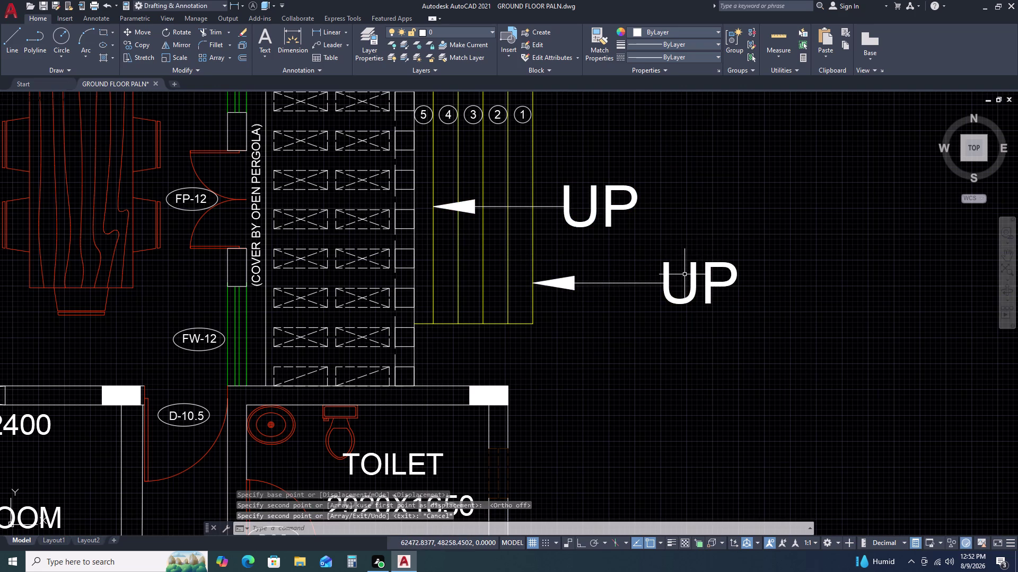
Replace the lower leader's 'UP' text beside the right-hand stairs with 'STEPS'.
double_click(696, 272)
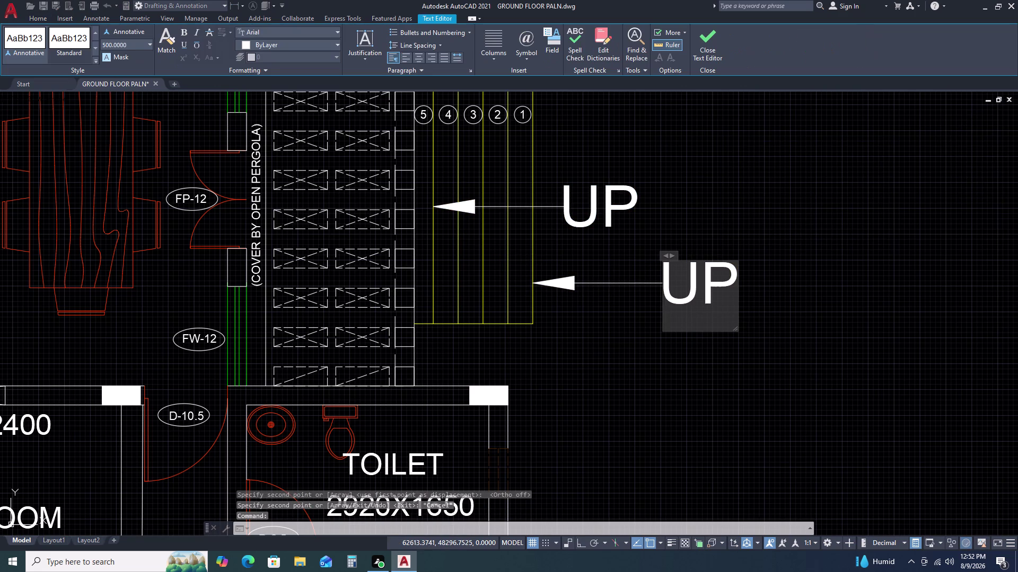
double_click(696, 272)
text(ST)
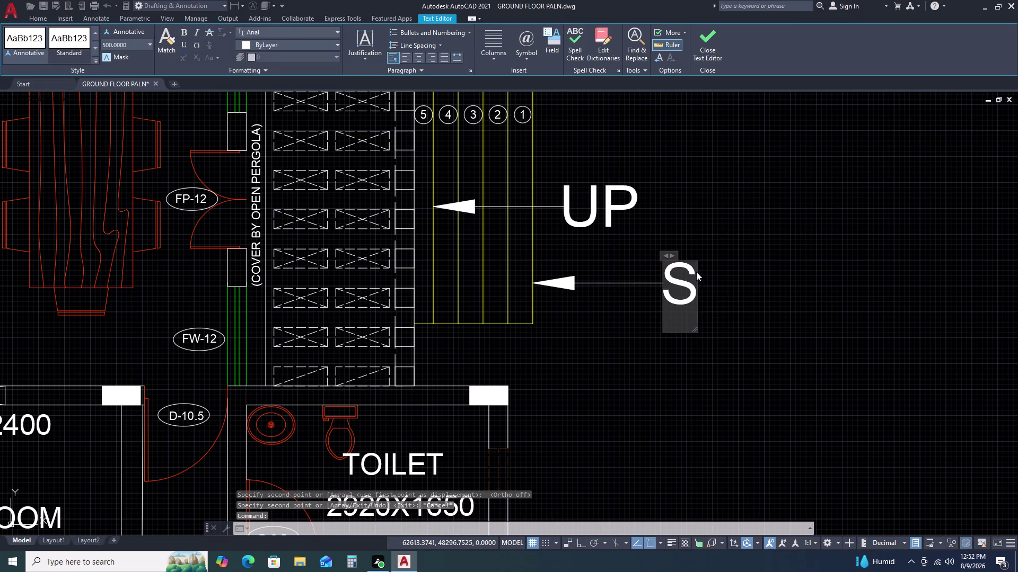
text(E)
text(PS)
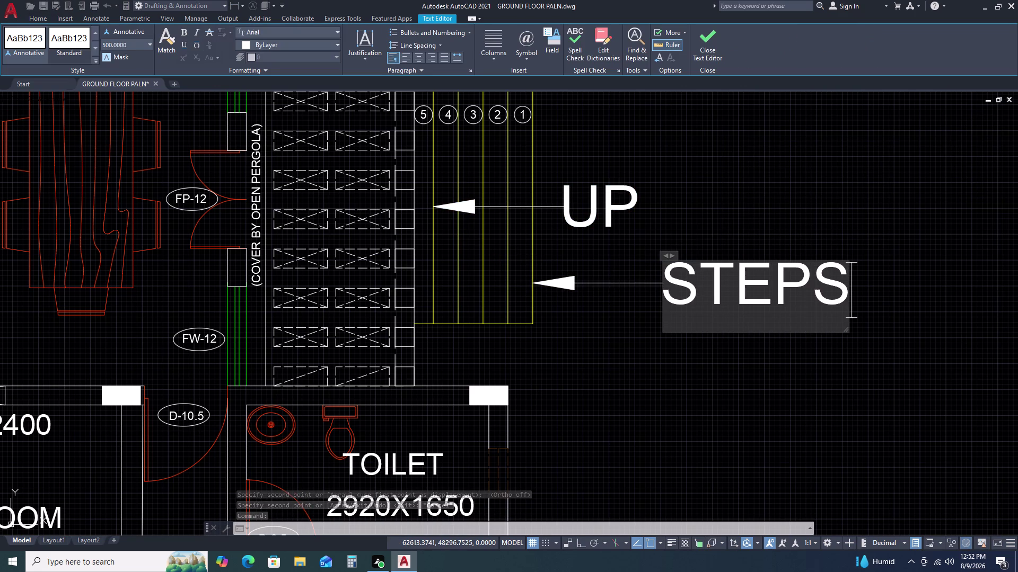
click(678, 335)
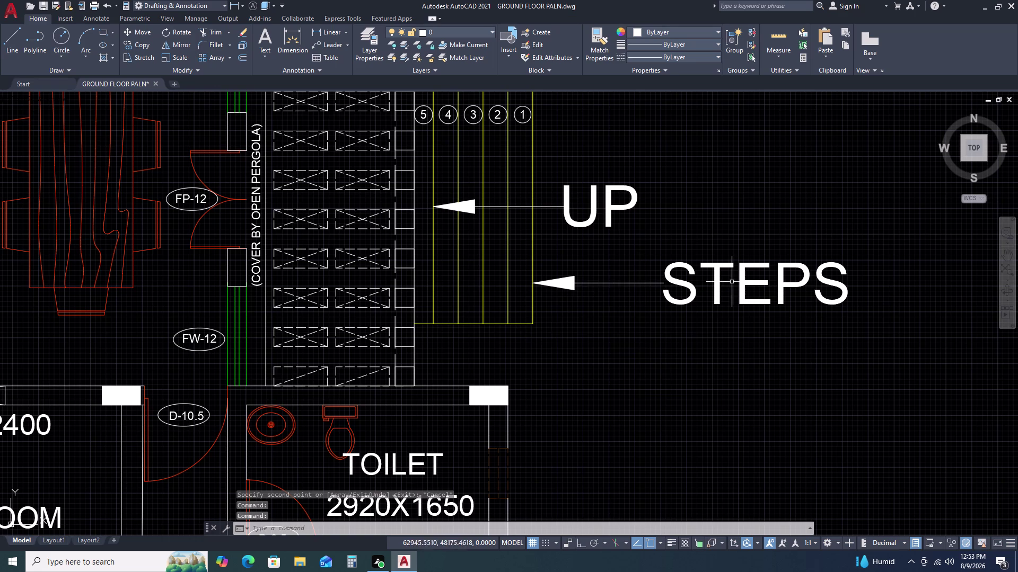
scroll(down, 3)
scroll(down, 3)
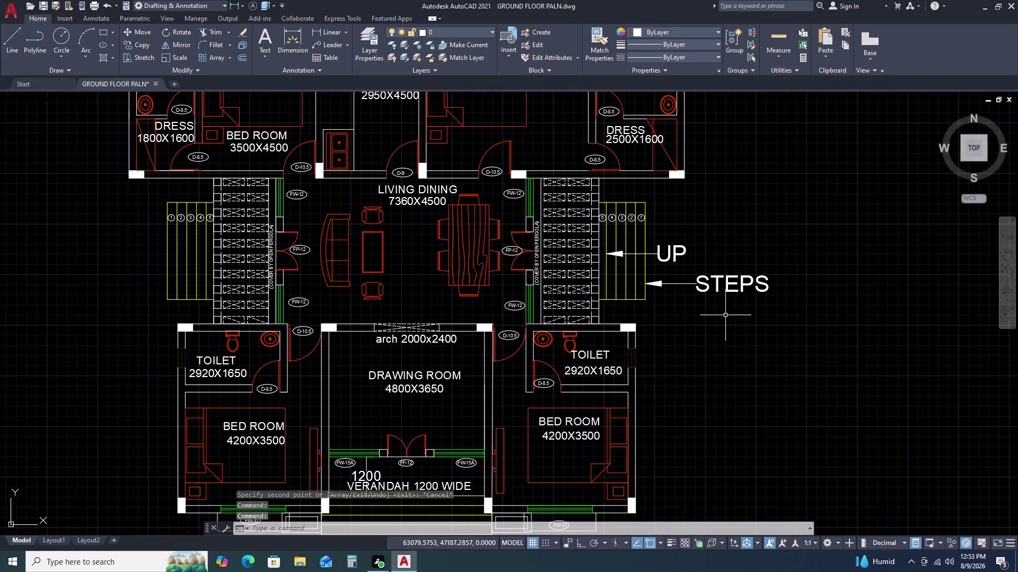
Mirror the UP and STEPS leaders about a vertical axis, keeping the originals.
drag(727, 315, 716, 296)
click(679, 245)
click(680, 240)
text(MI)
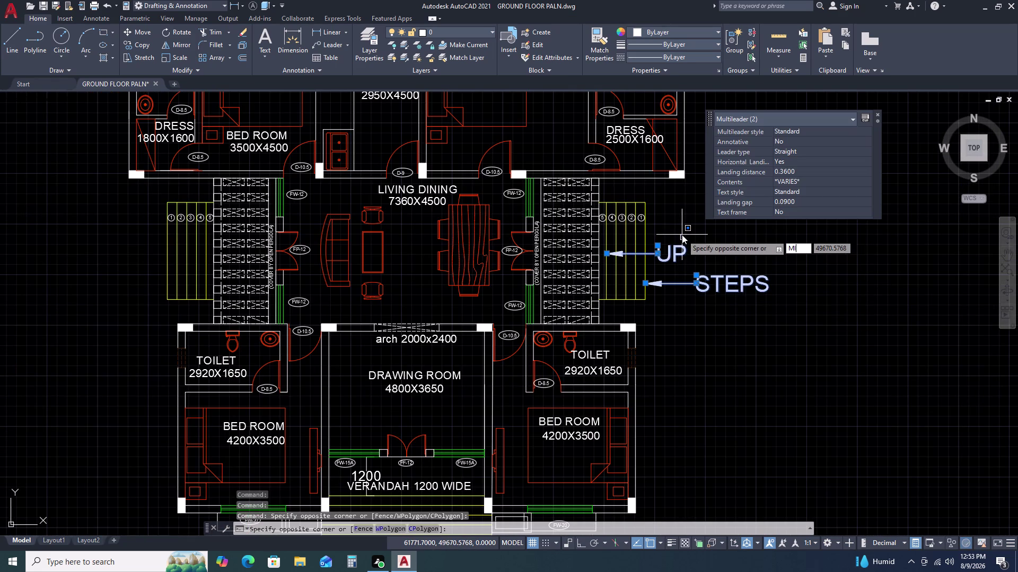
key(space)
click(396, 318)
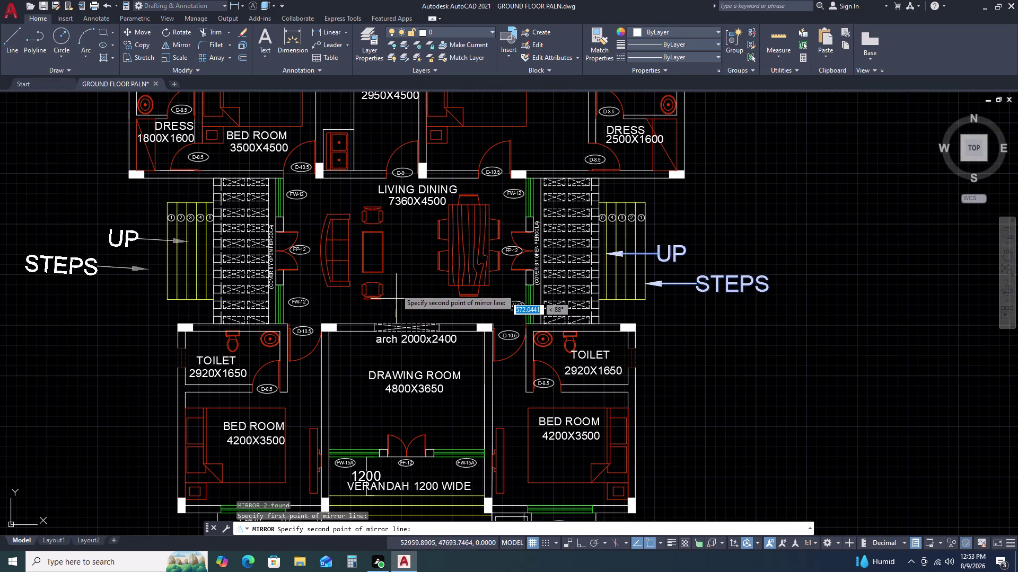
key(F8)
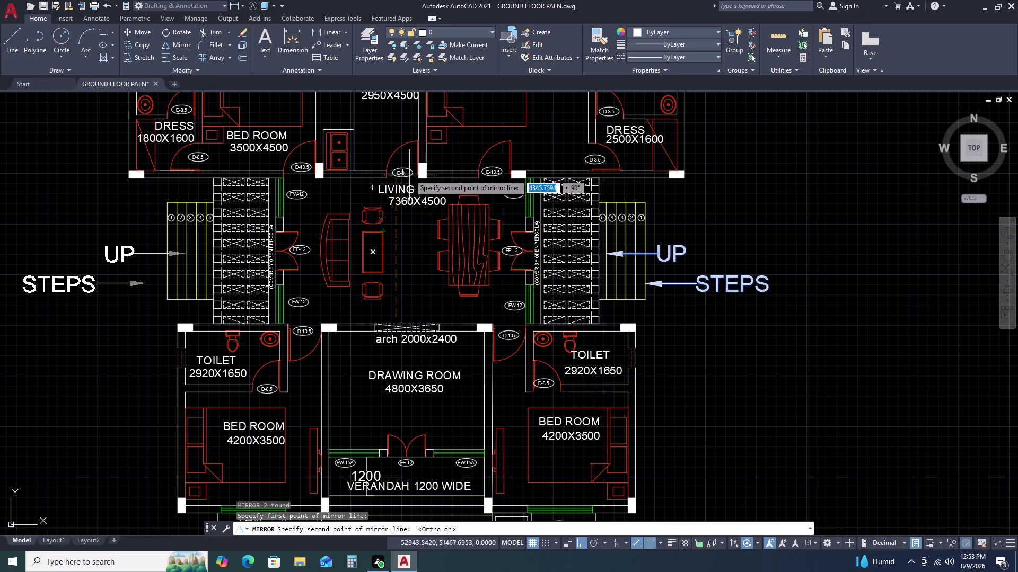
click(402, 124)
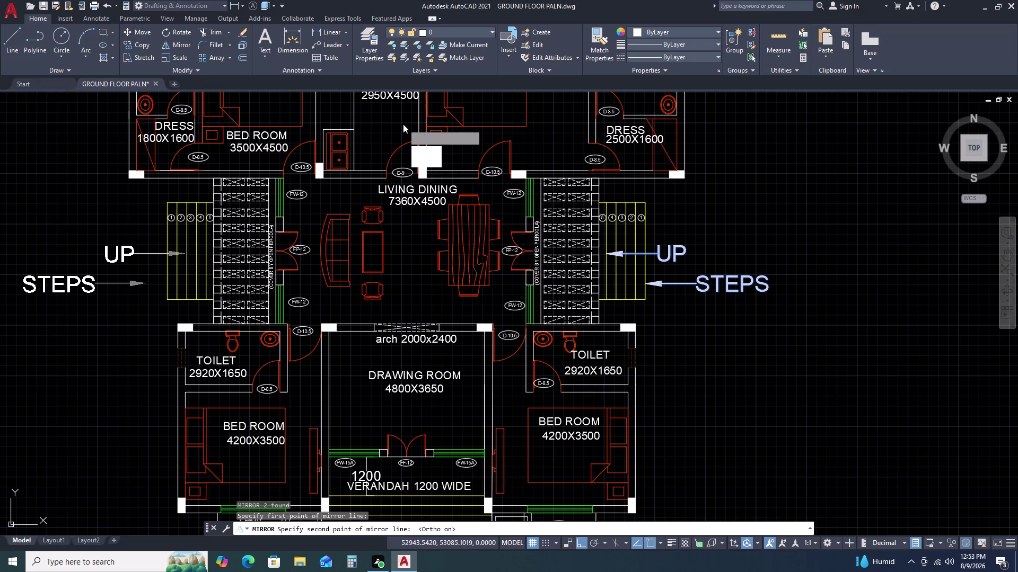
click(432, 159)
Move the mirrored UP leader so its arrow touches the left stair.
middle_click(124, 266)
middle_drag(149, 255, 234, 222)
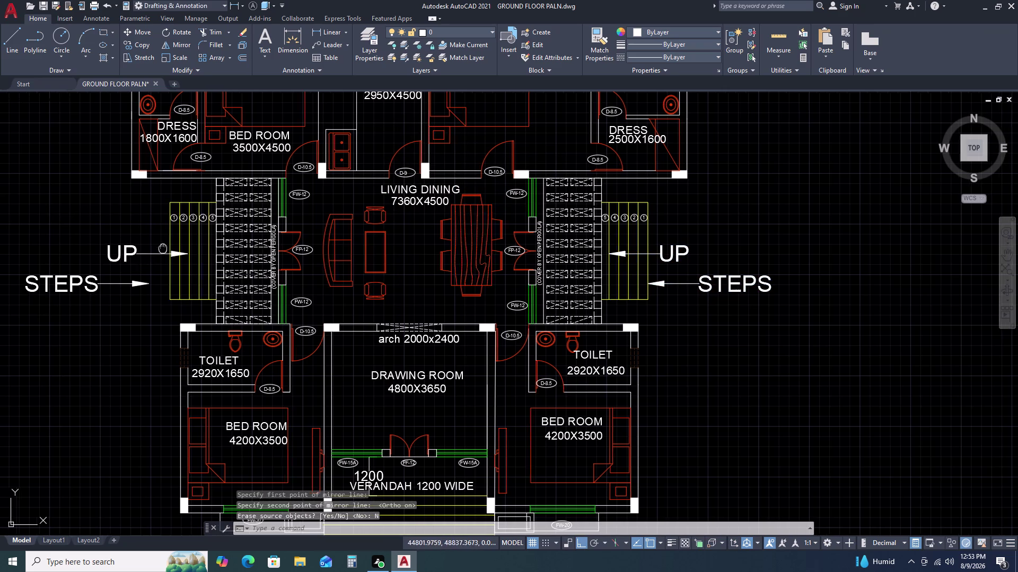
middle_drag(234, 222, 251, 217)
drag(240, 210, 234, 191)
click(228, 178)
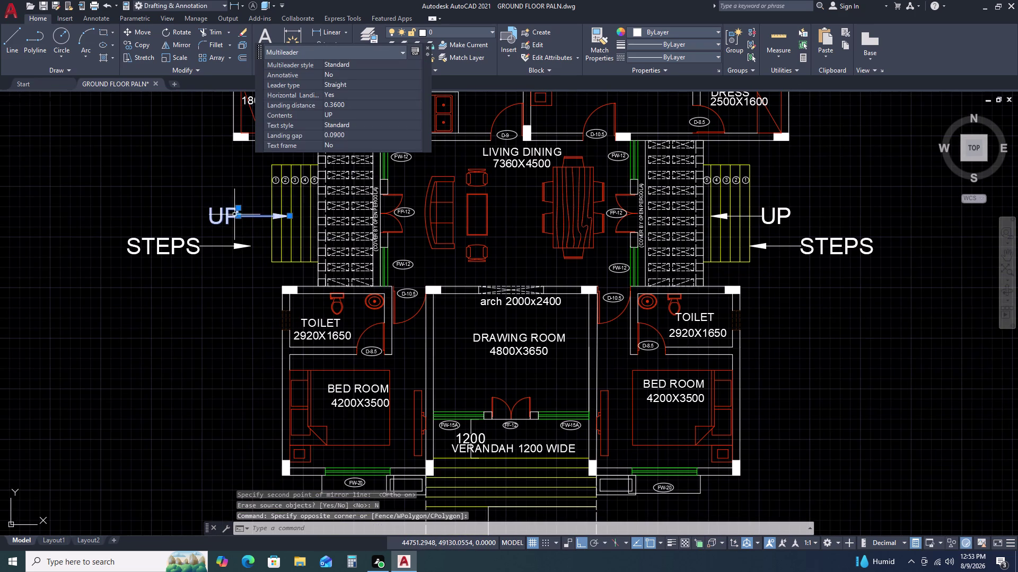
text(M)
key(space)
scroll(up, 3)
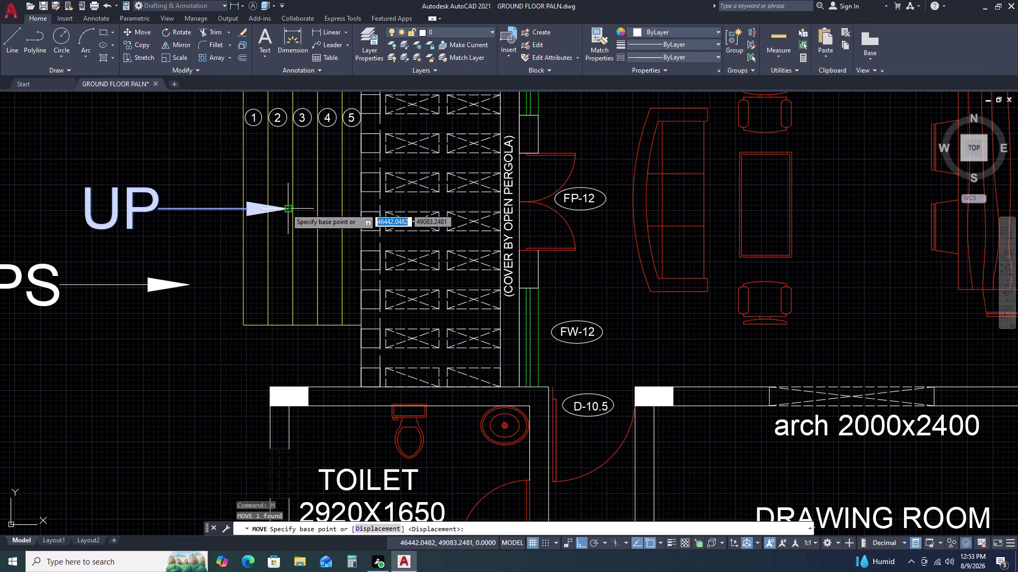
double_click(286, 208)
click(339, 209)
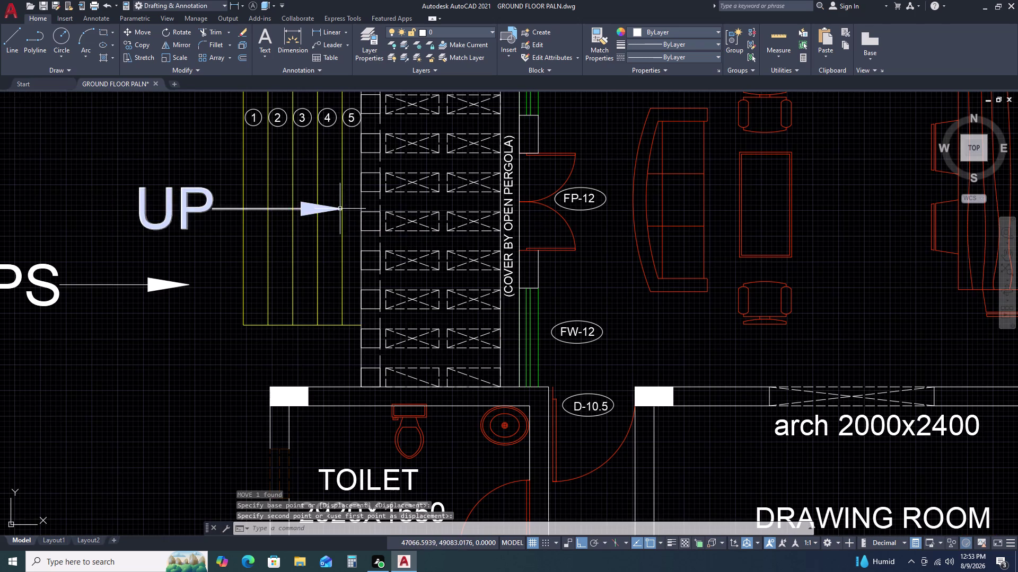
Move the mirrored STEPS leader so its arrow touches the left stair.
drag(205, 296, 198, 297)
click(172, 275)
text(M)
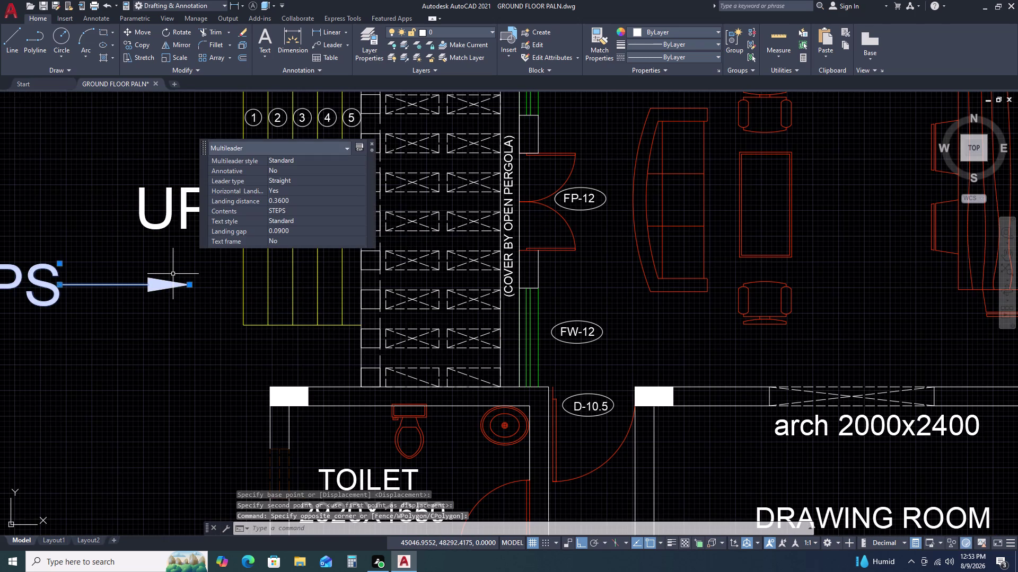
key(space)
double_click(173, 274)
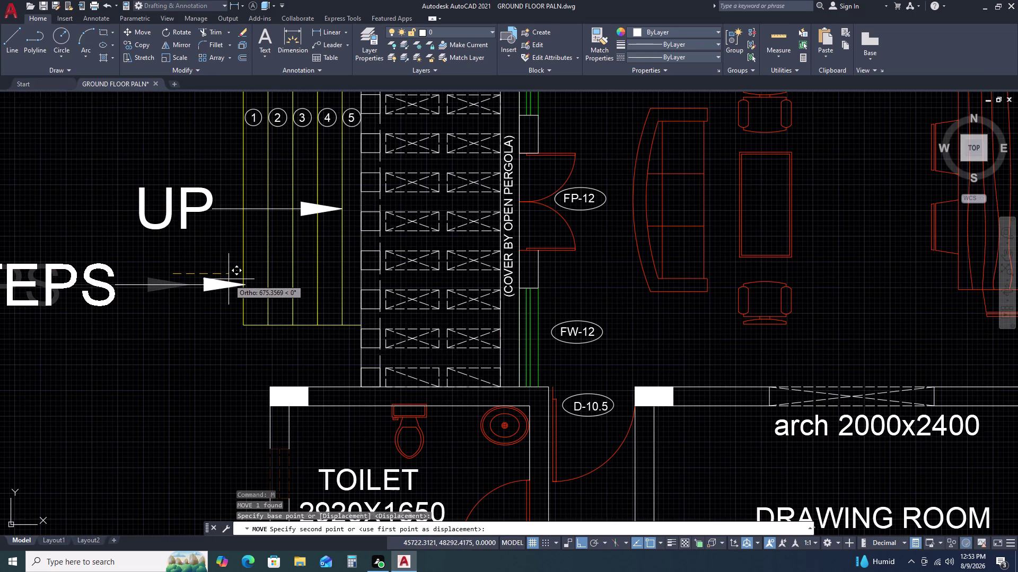
click(227, 280)
scroll(down, 3)
scroll(down, 3)
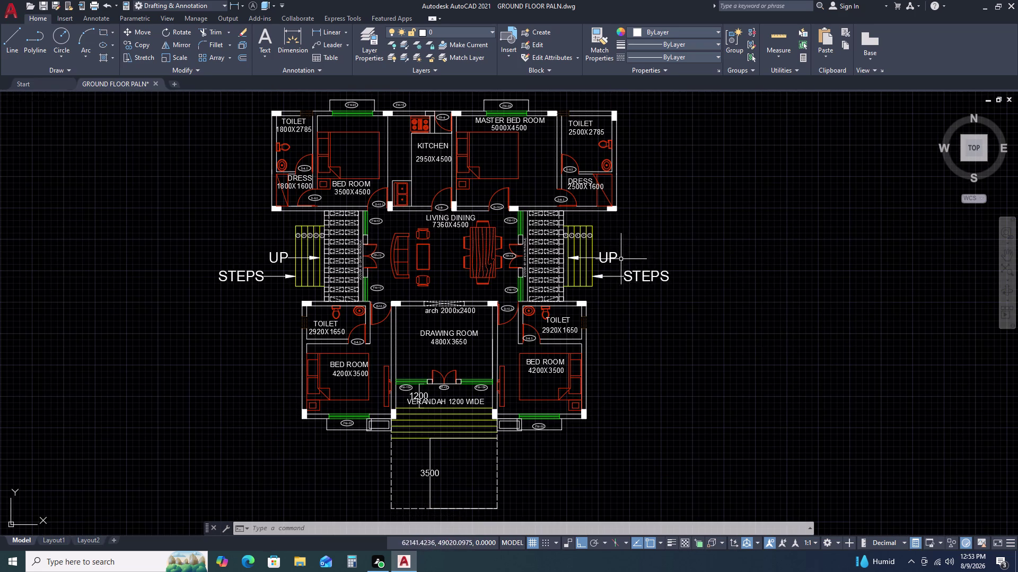
Copy the right-hand UP leader to a spot above the steps, with Ortho off.
scroll(up, 3)
click(653, 214)
drag(606, 251, 612, 257)
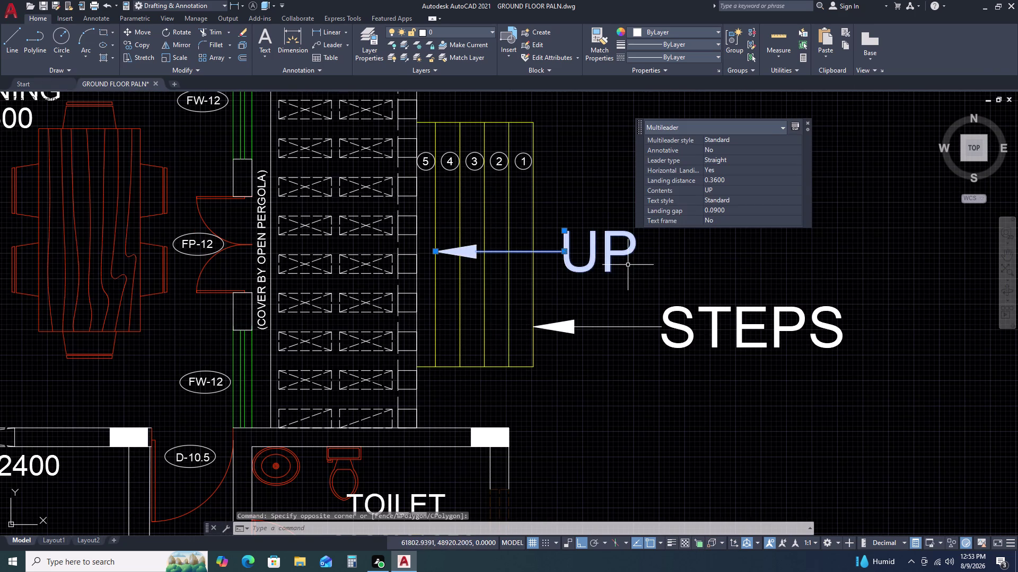
text(CX)
key(o)
key(space)
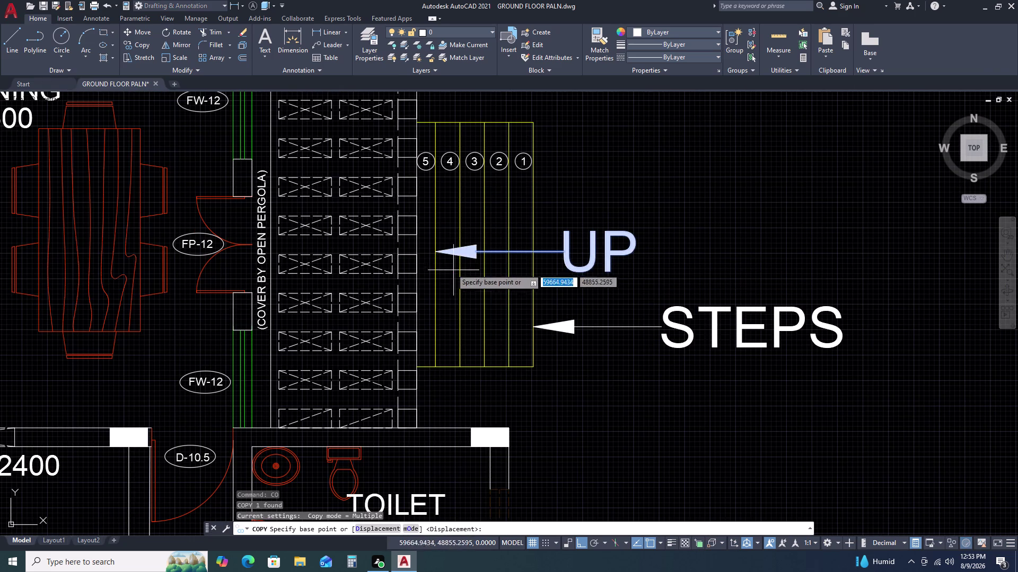
click(438, 254)
scroll(down, 3)
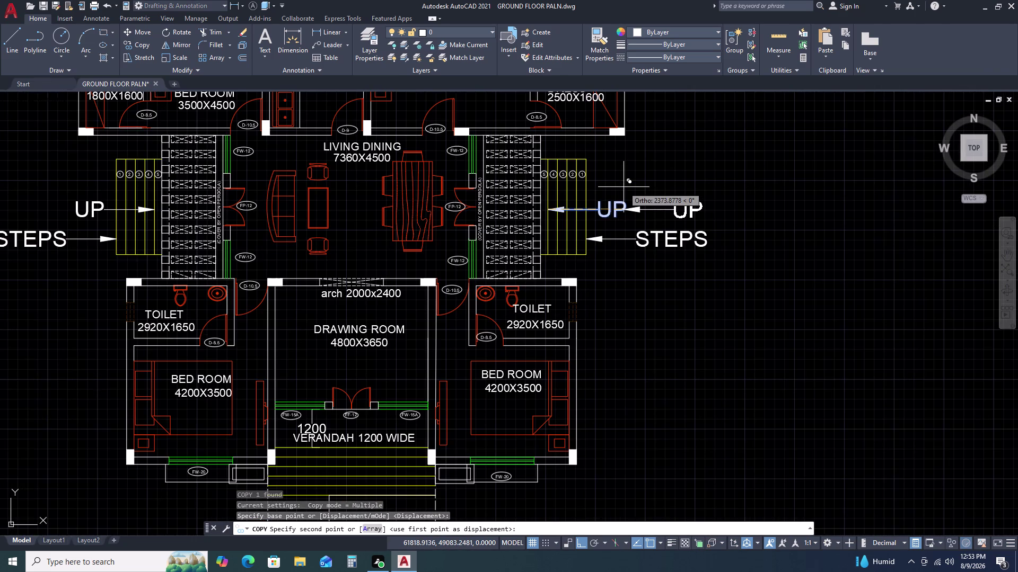
key(F8)
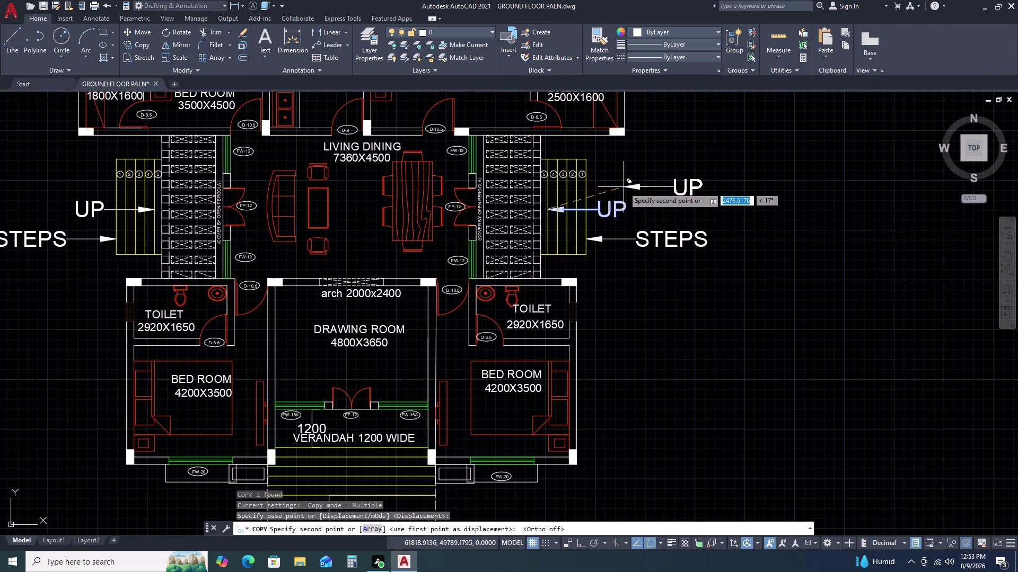
scroll(up, 3)
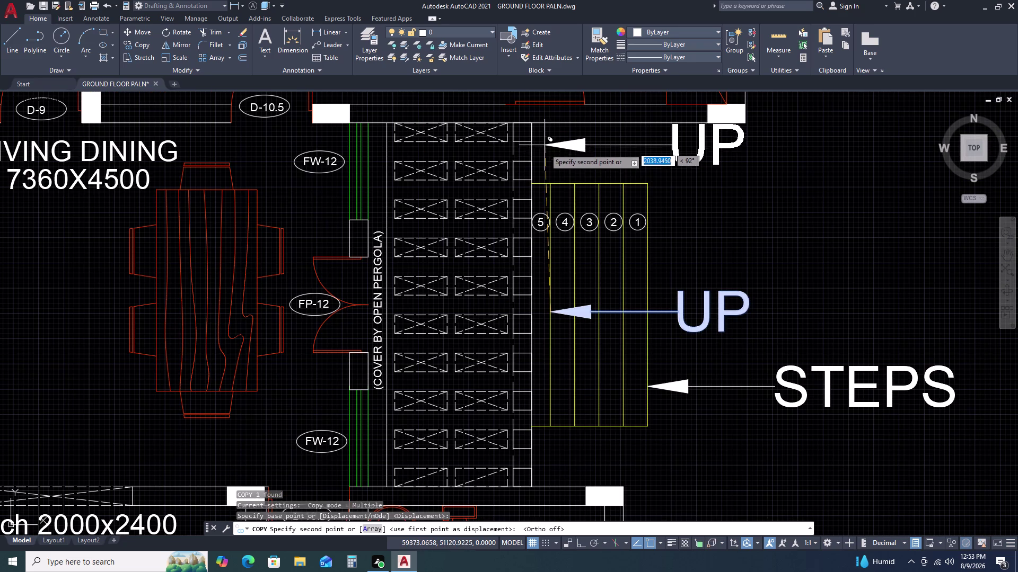
click(522, 155)
key(Escape)
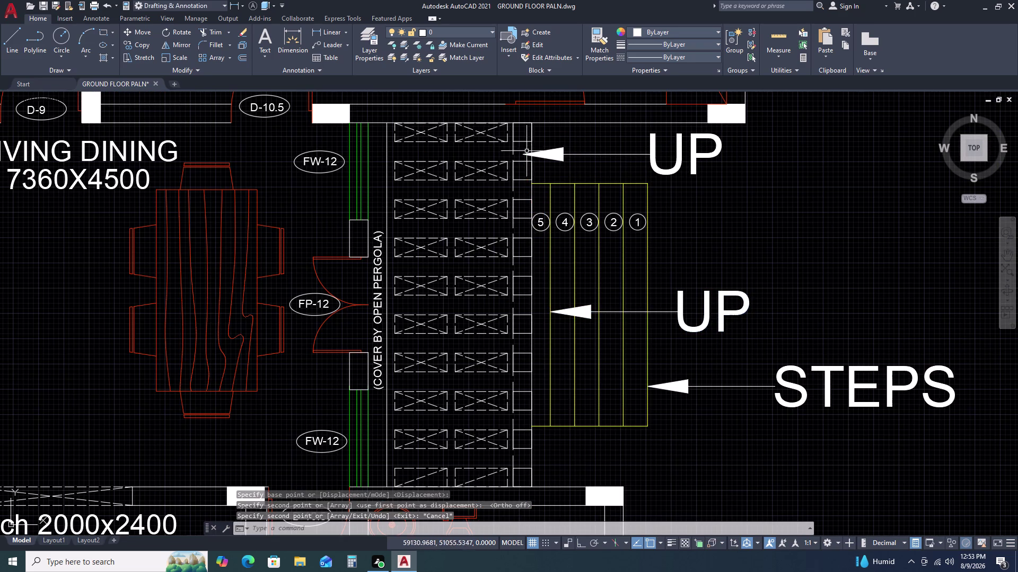
Change the copied leader's label to '230 TH DW'.
triple_click(656, 147)
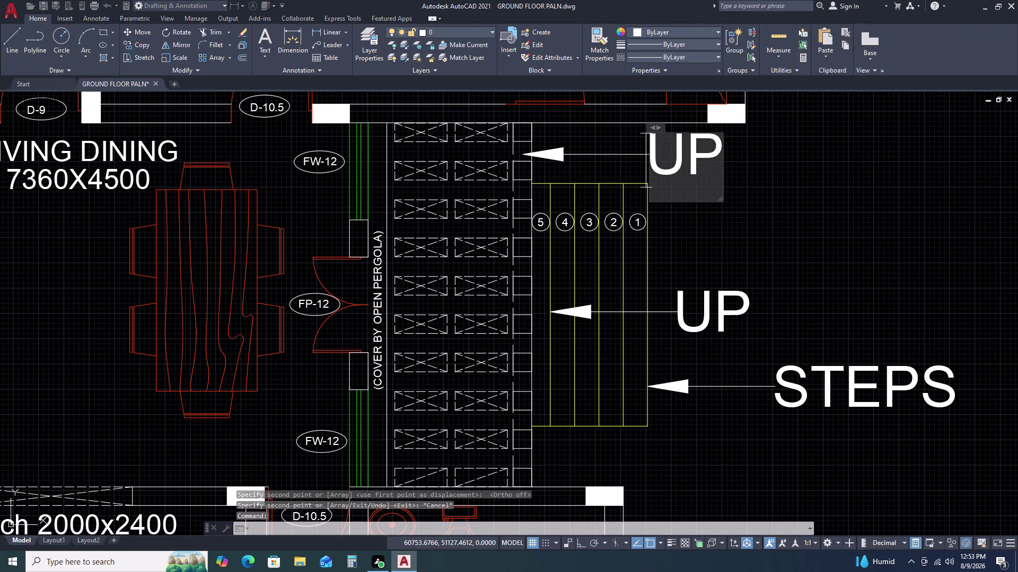
triple_click(705, 161)
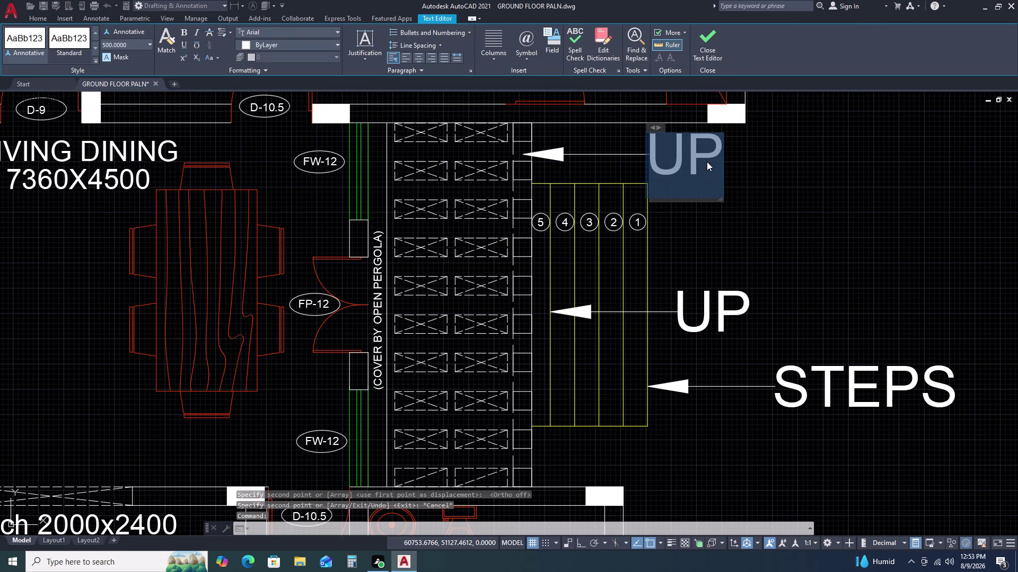
text(23)
key(0)
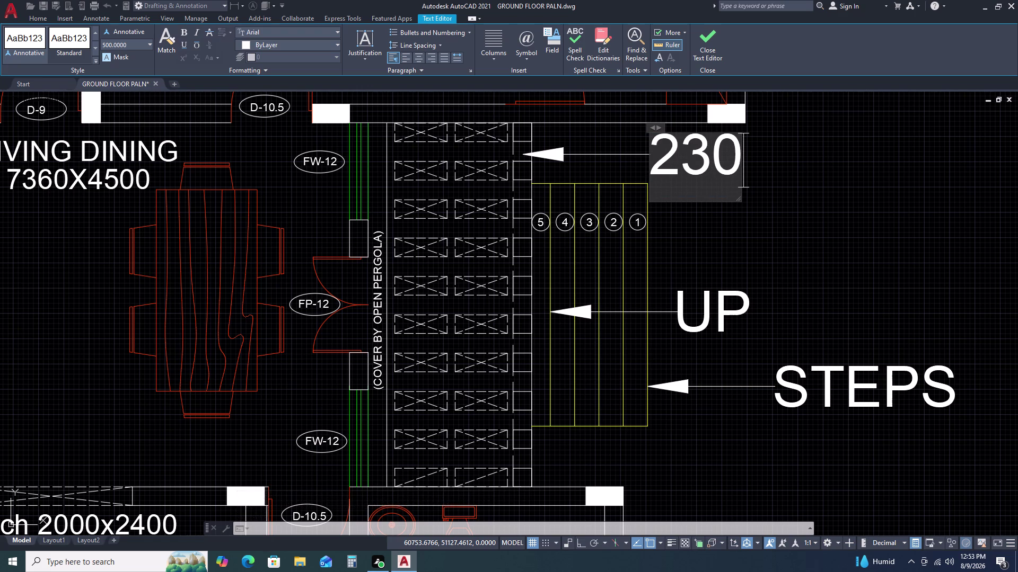
key(space)
key(t)
text(H)
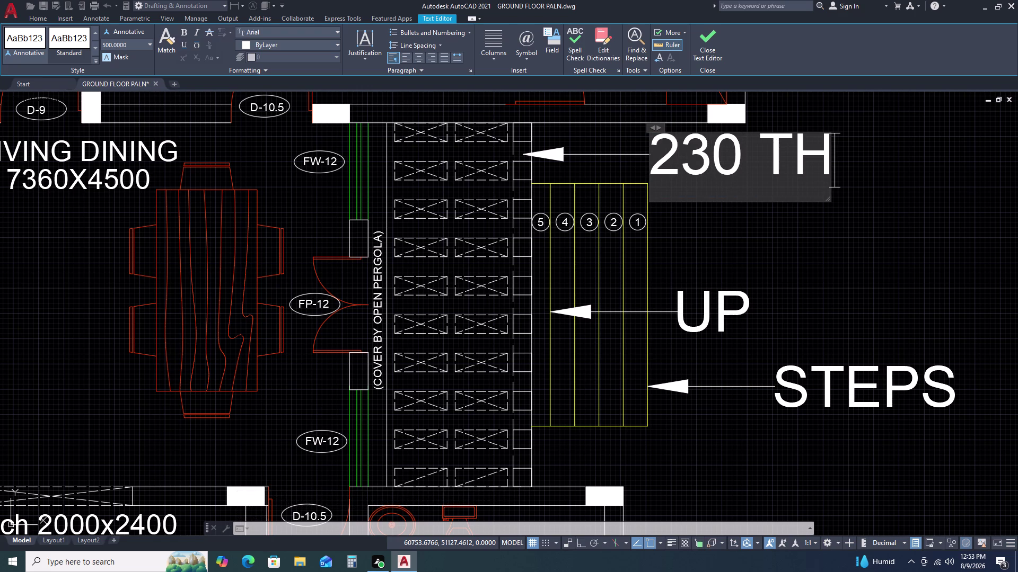
key(space)
text(DW)
double_click(804, 270)
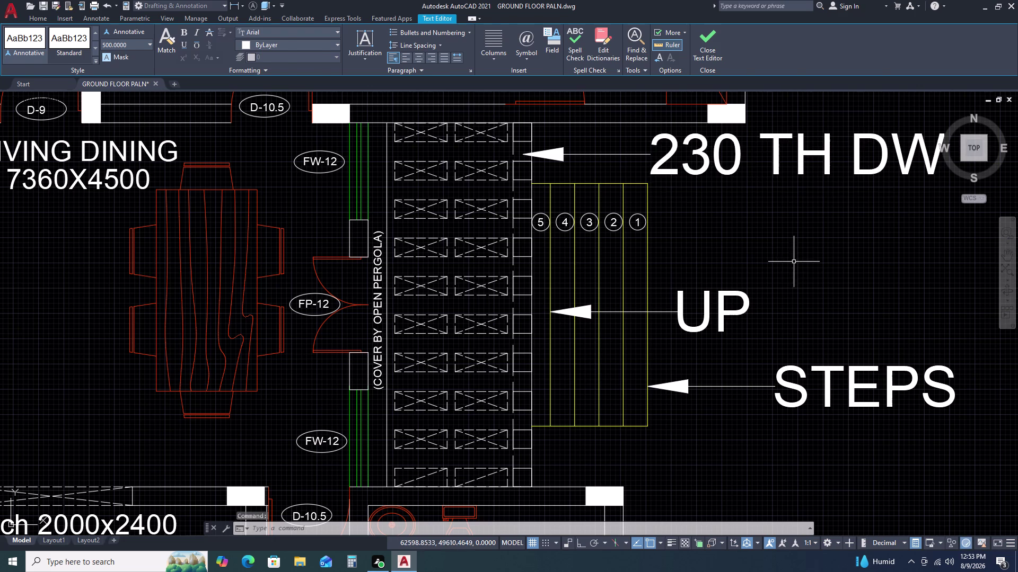
key(Escape)
click(626, 157)
click(618, 154)
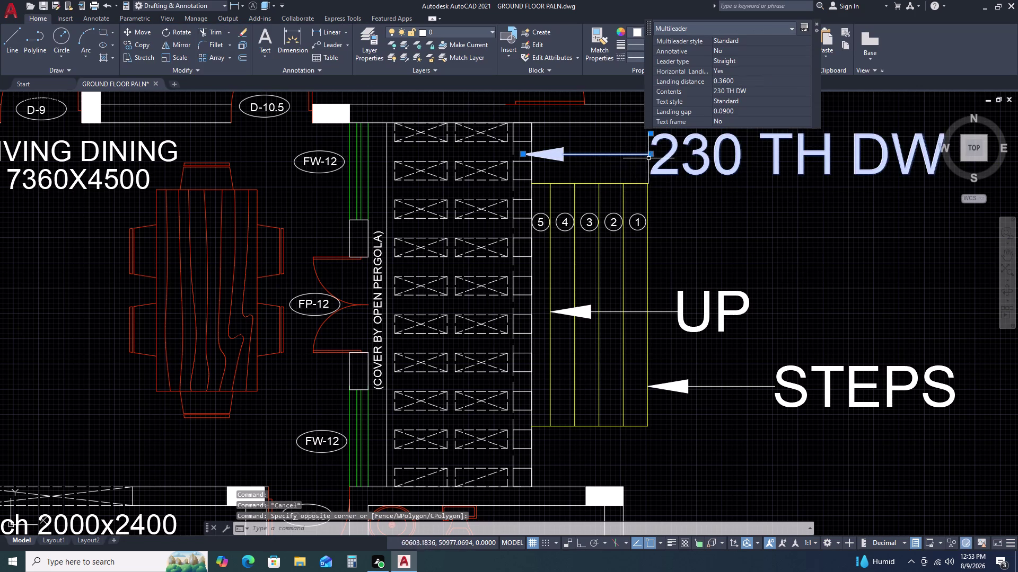
Shift the 230 TH DW label closer to the steps, shortening its arrow.
drag(651, 154, 661, 153)
middle_drag(784, 159, 635, 226)
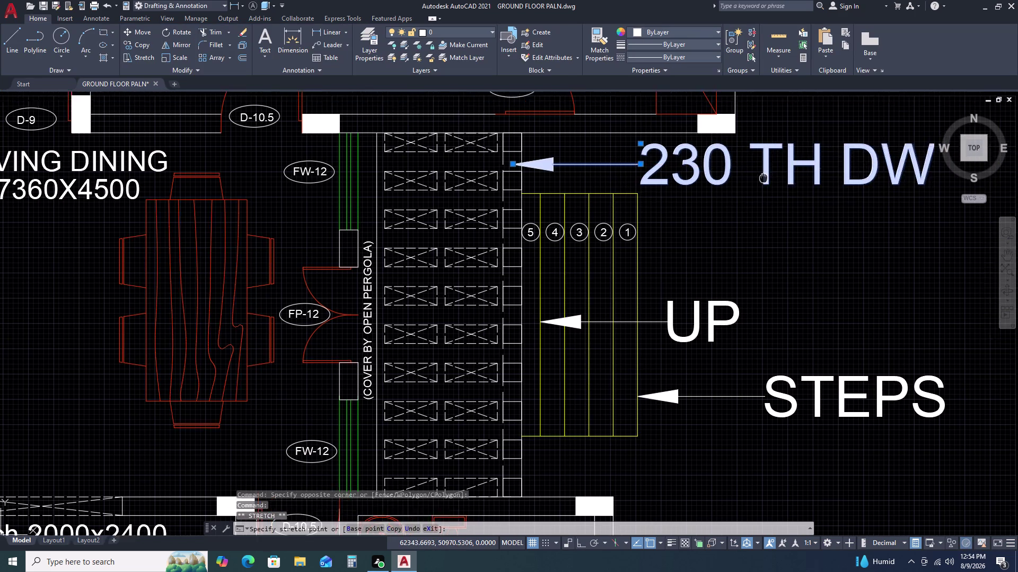
middle_drag(635, 226, 604, 227)
key(F8)
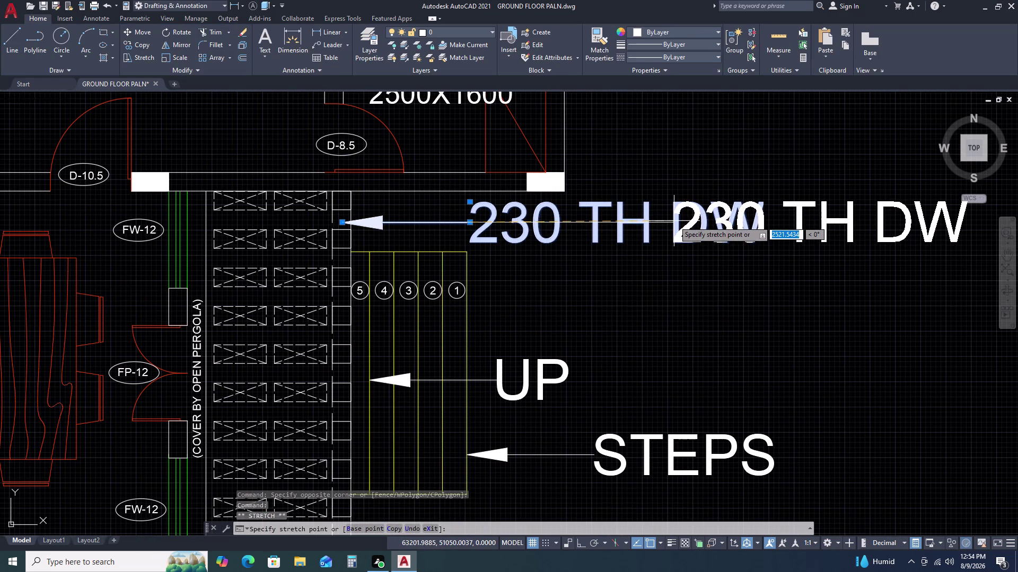
double_click(685, 221)
scroll(down, 3)
key(Escape)
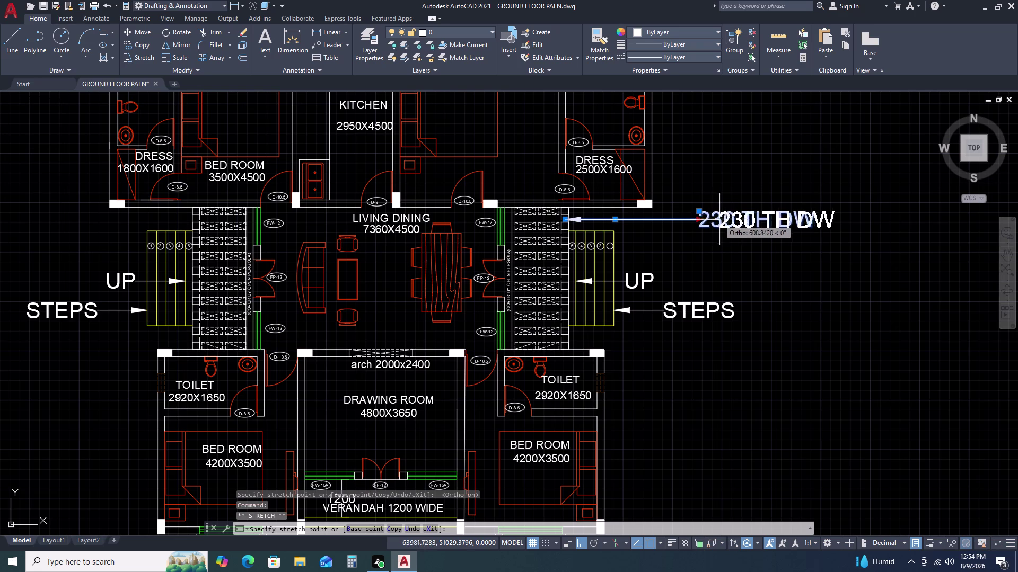
Mirror the 230 TH DW leader about a vertical centre axis, keeping the original.
text(MI)
key(space)
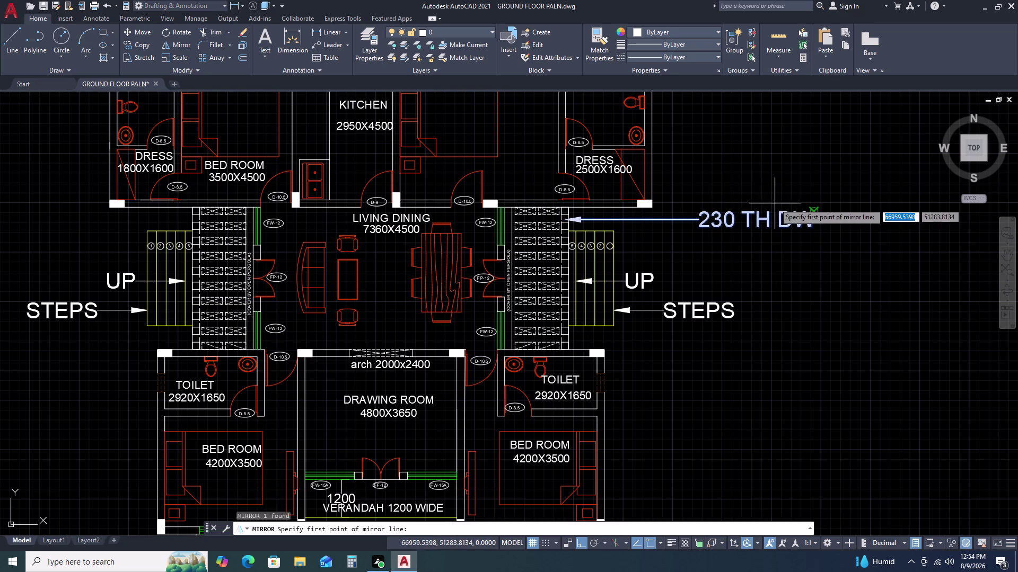
scroll(down, 3)
scroll(up, 3)
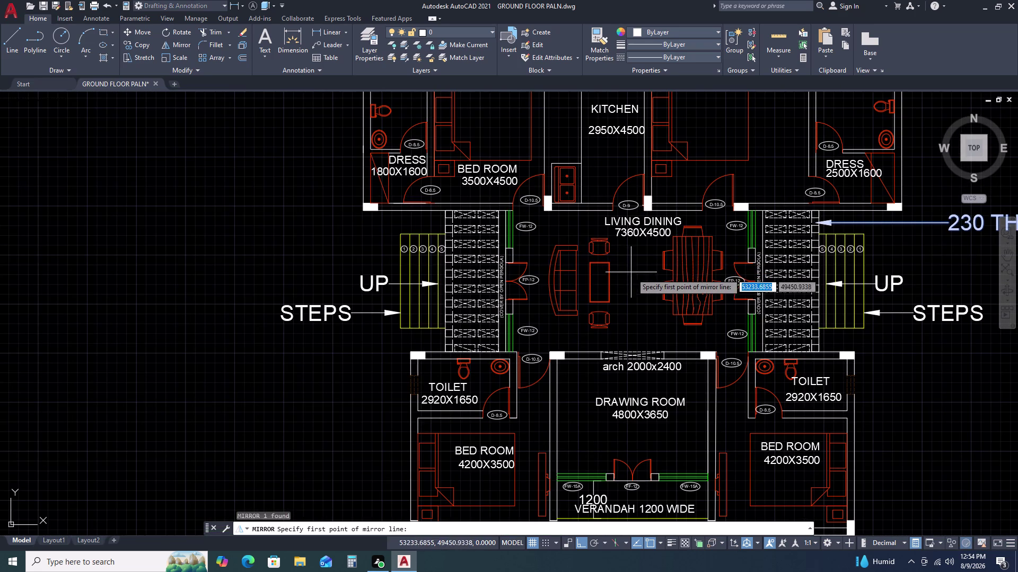
click(634, 279)
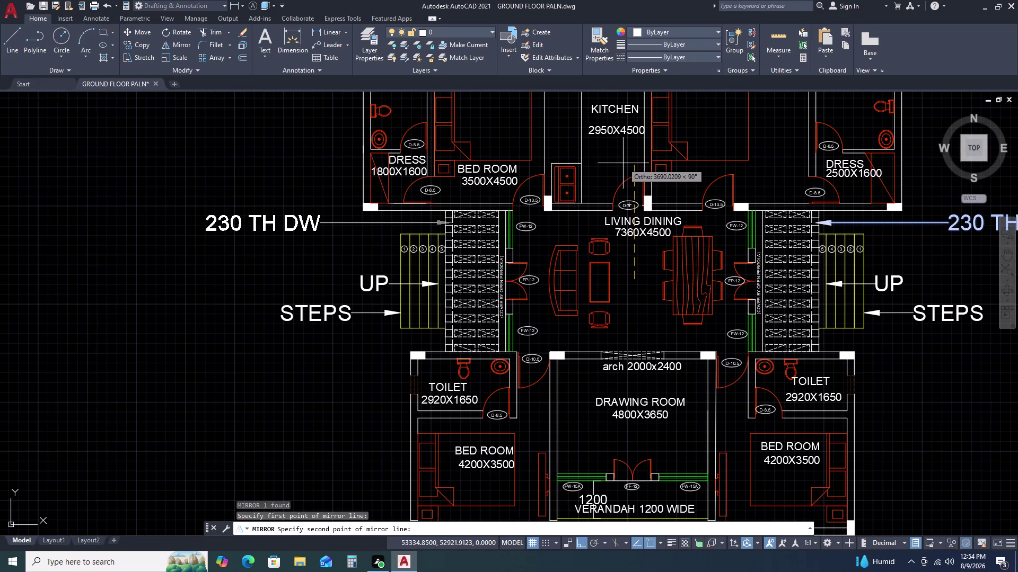
click(622, 163)
drag(646, 202, 623, 163)
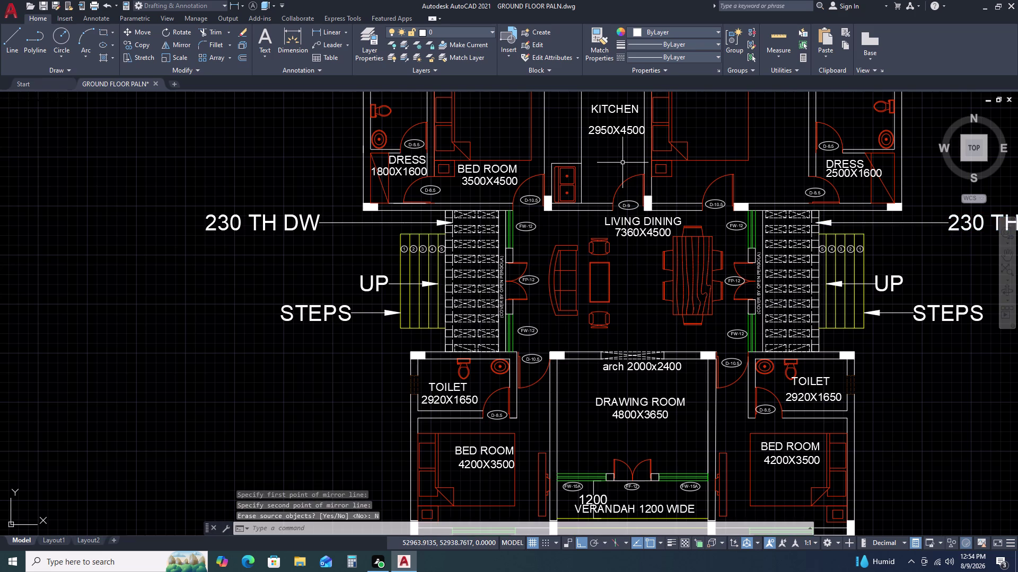
key(Escape)
scroll(up, 3)
scroll(down, 3)
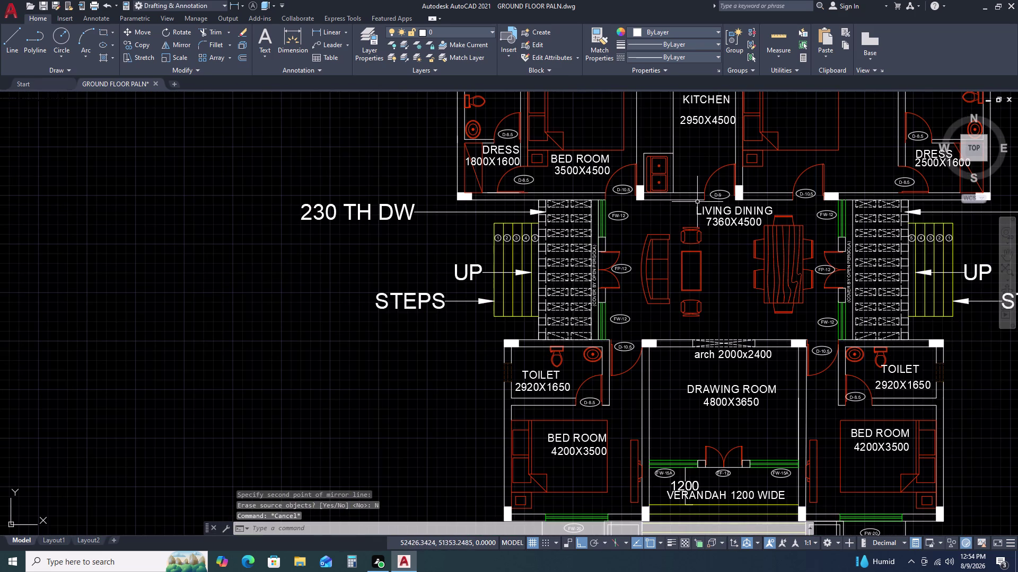
Start the roof line at the right toilet's outer corner, running 750 to the right.
scroll(down, 3)
middle_drag(951, 255, 788, 216)
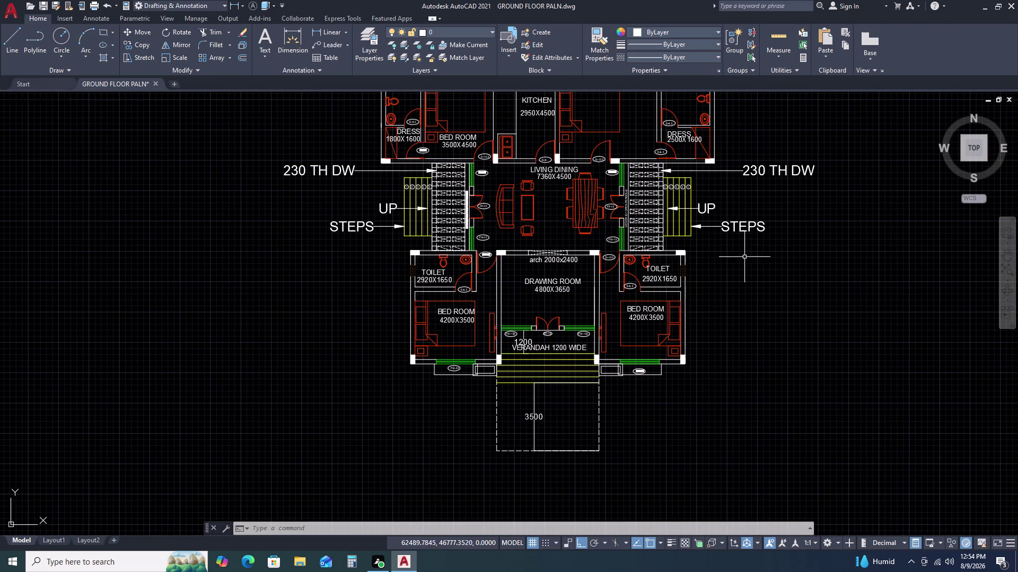
scroll(up, 3)
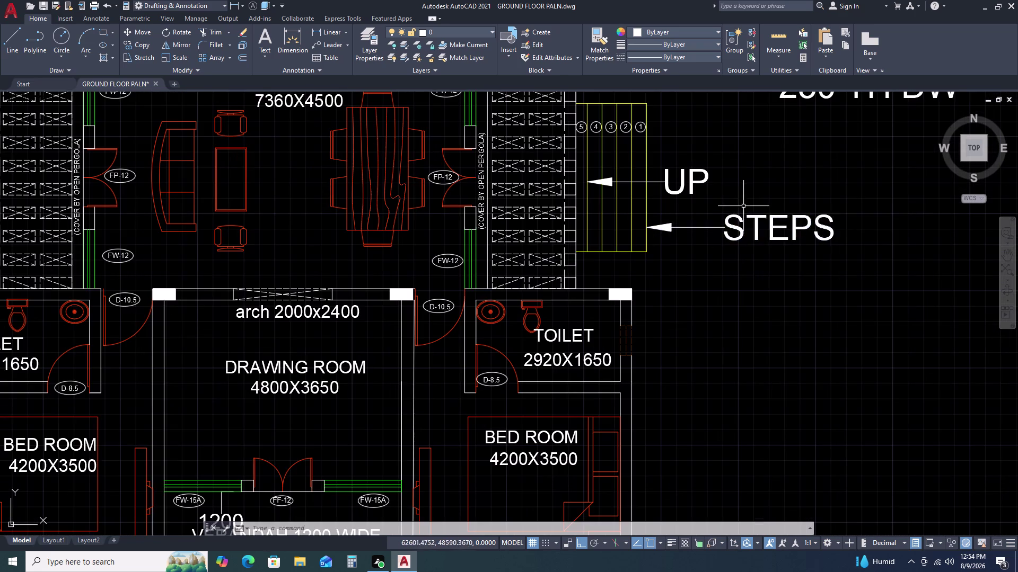
click(744, 205)
key(Escape)
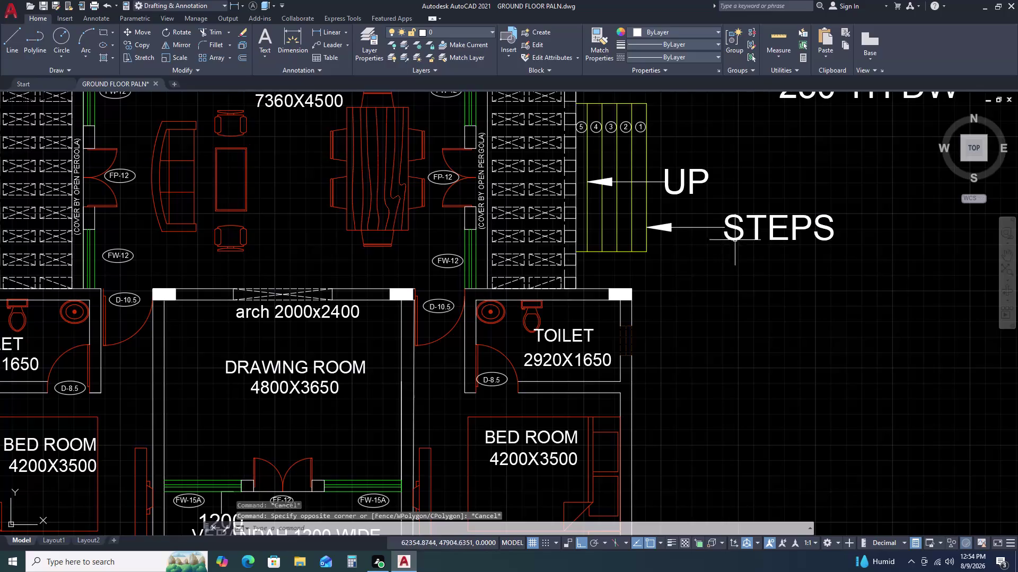
scroll(down, 3)
middle_drag(744, 285, 734, 282)
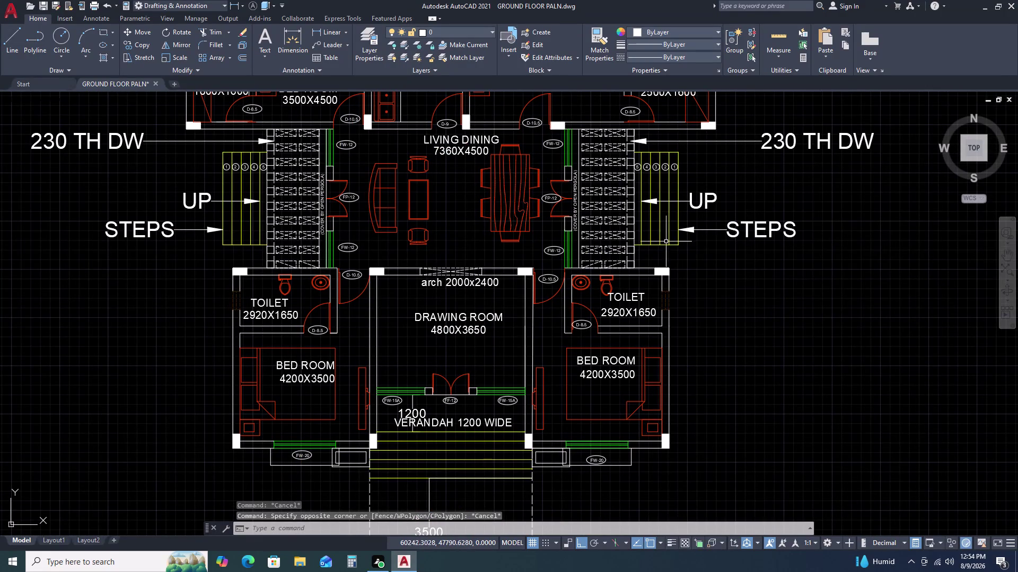
key(l)
key(space)
middle_drag(702, 294, 664, 220)
scroll(up, 3)
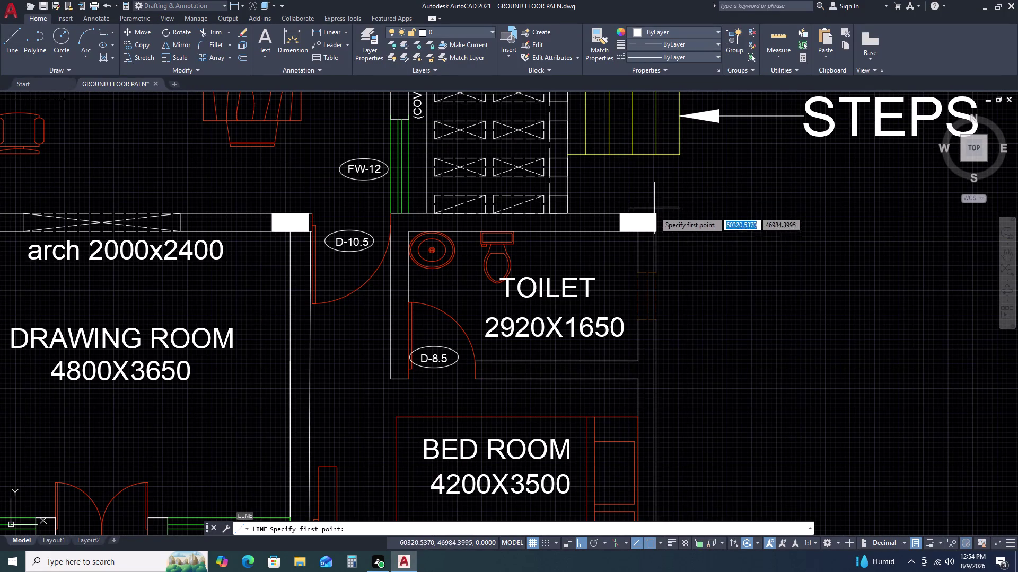
click(655, 212)
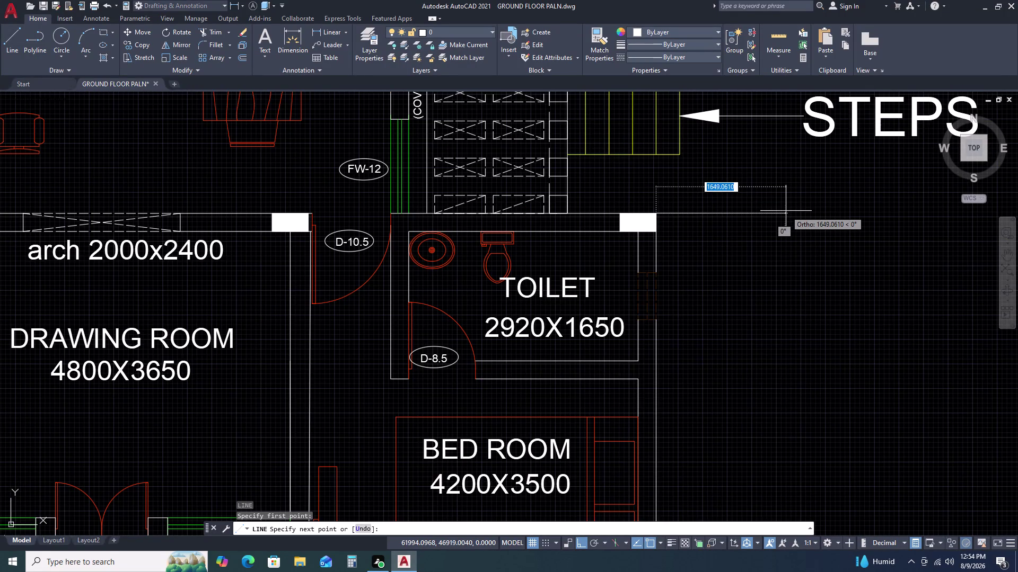
key(7)
key(5)
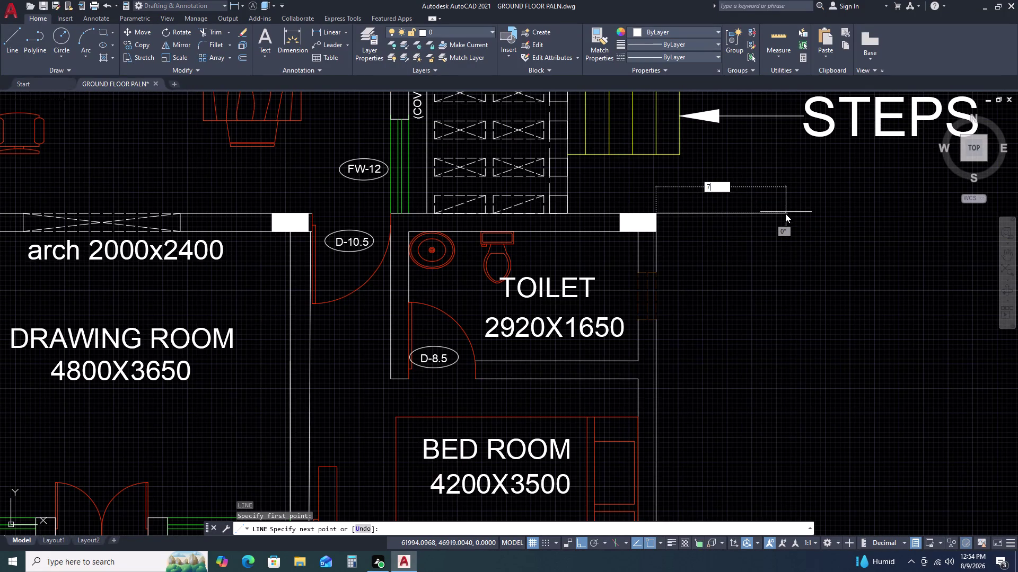
key(0)
key(space)
Continue the outline down the wing's side, then along the bottom to the verandah edge.
scroll(down, 3)
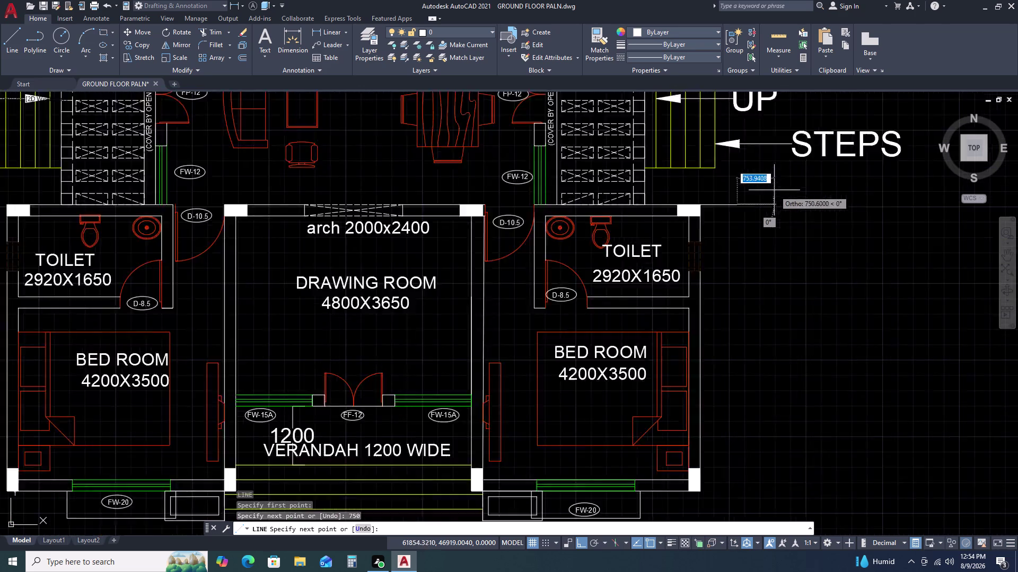
scroll(down, 3)
scroll(up, 3)
scroll(up, 3)
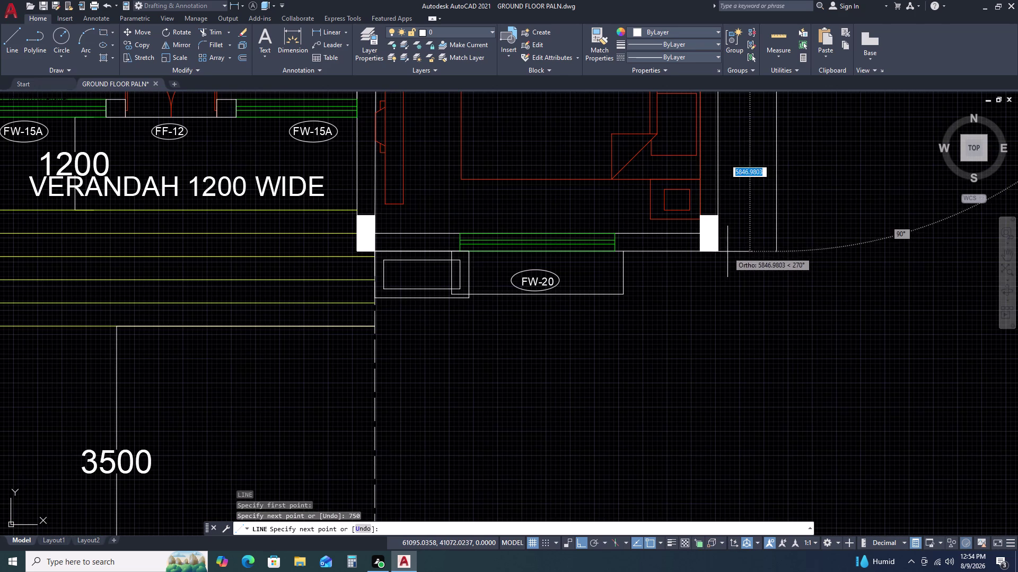
double_click(776, 250)
key(1)
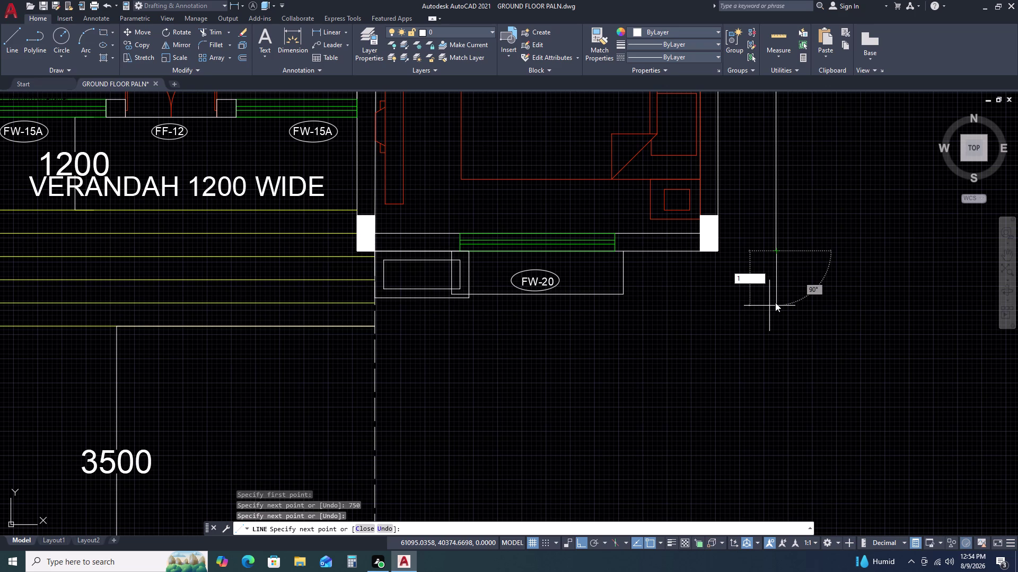
key(BackSpace)
text(750)
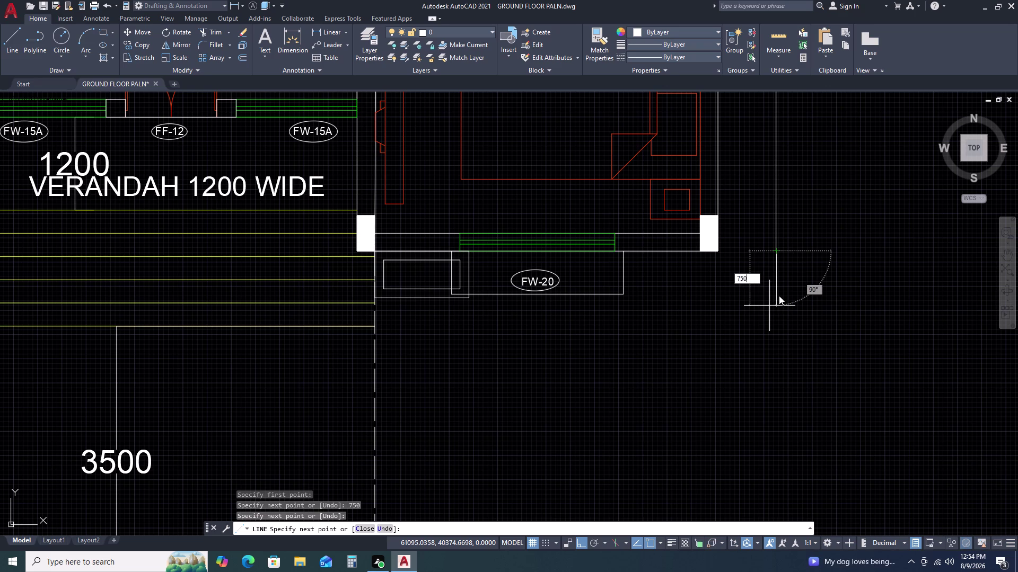
key(space)
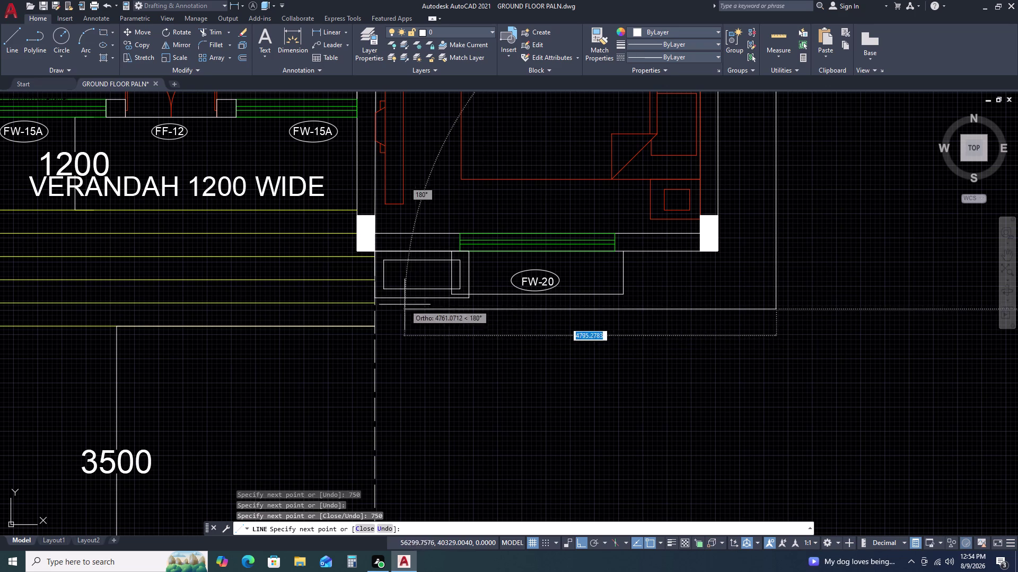
click(378, 312)
key(Escape)
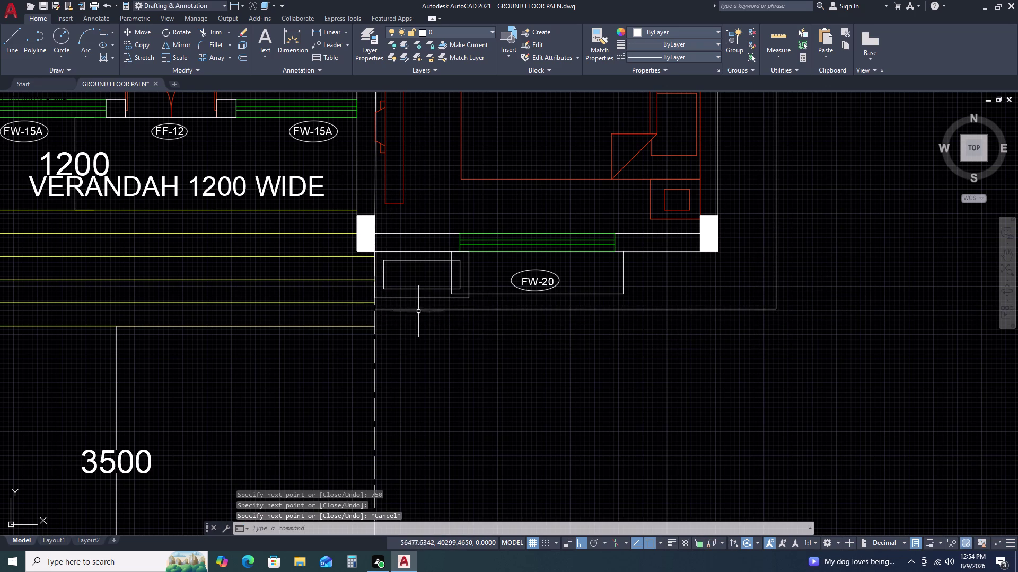
scroll(down, 3)
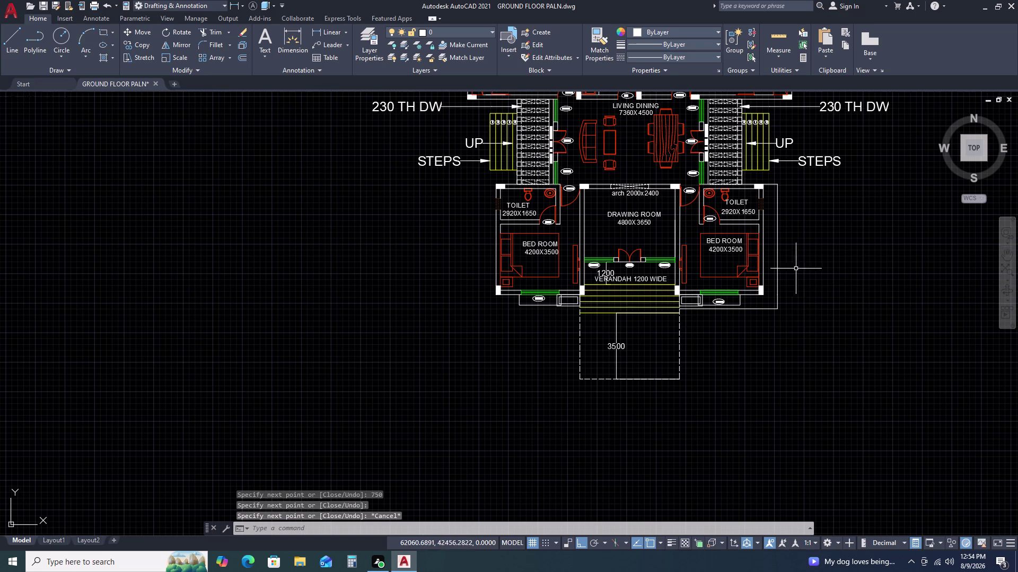
Mirror the three roof outline lines about the verandah centreline, keeping the originals.
click(791, 249)
double_click(769, 316)
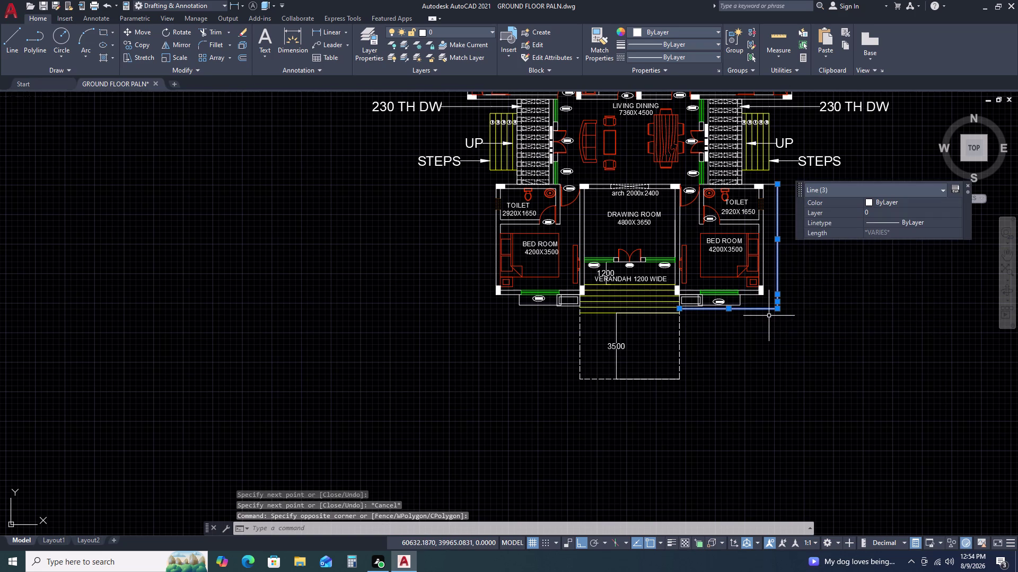
text(MI)
key(space)
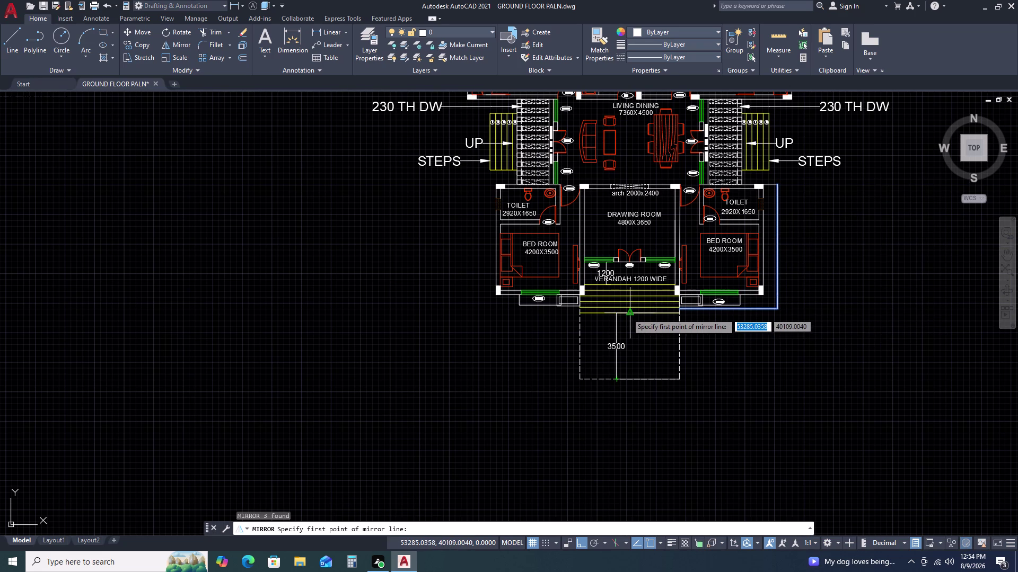
click(627, 312)
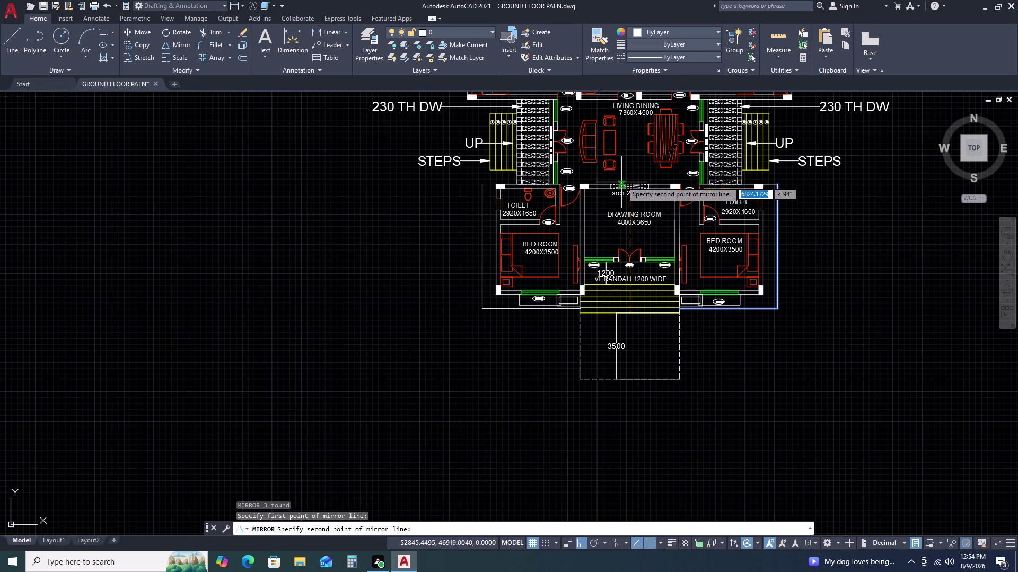
double_click(631, 166)
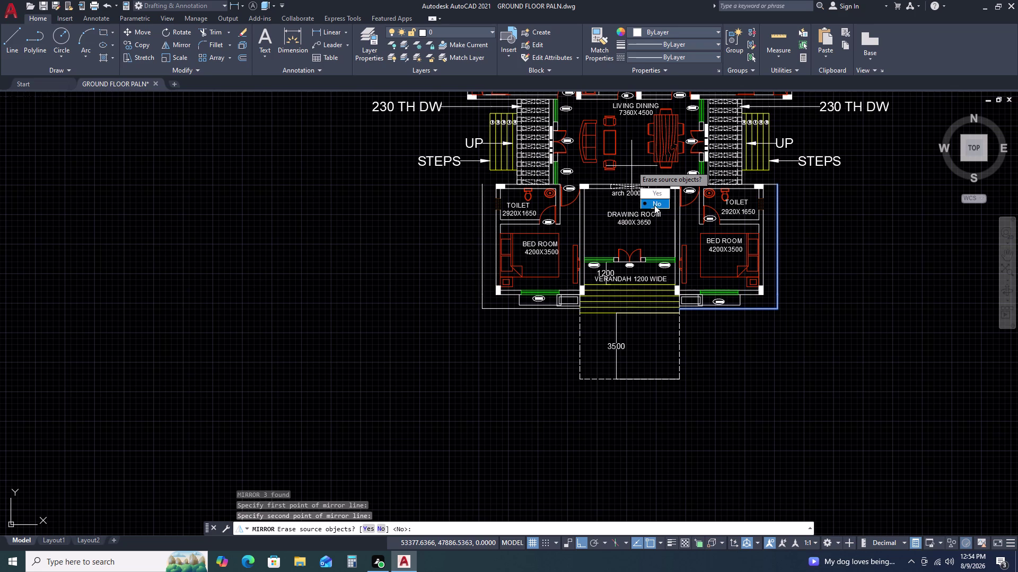
click(656, 205)
Start a line at the left toilet's top corner, then cancel it.
text(L)
key(space)
scroll(up, 3)
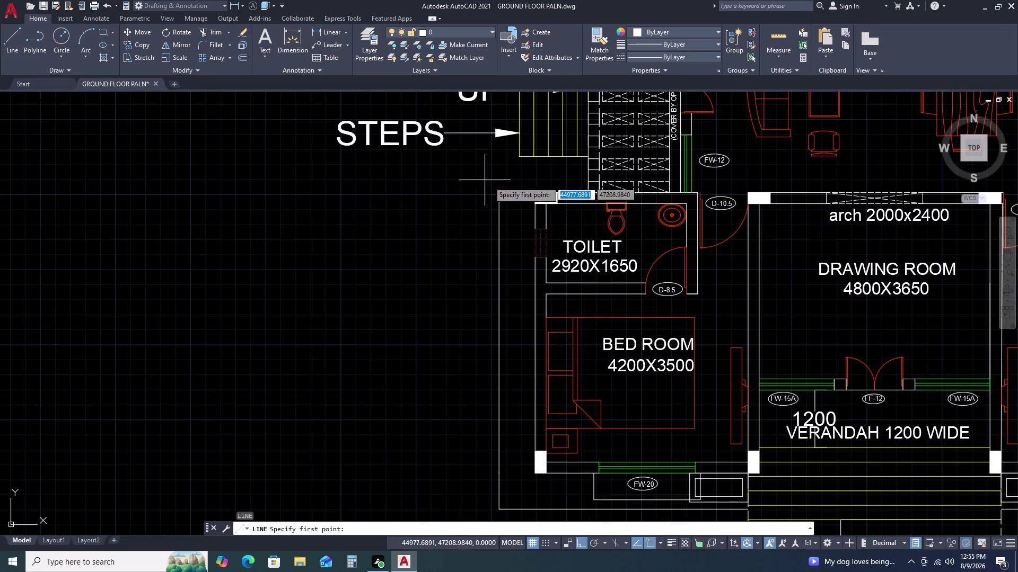
click(536, 192)
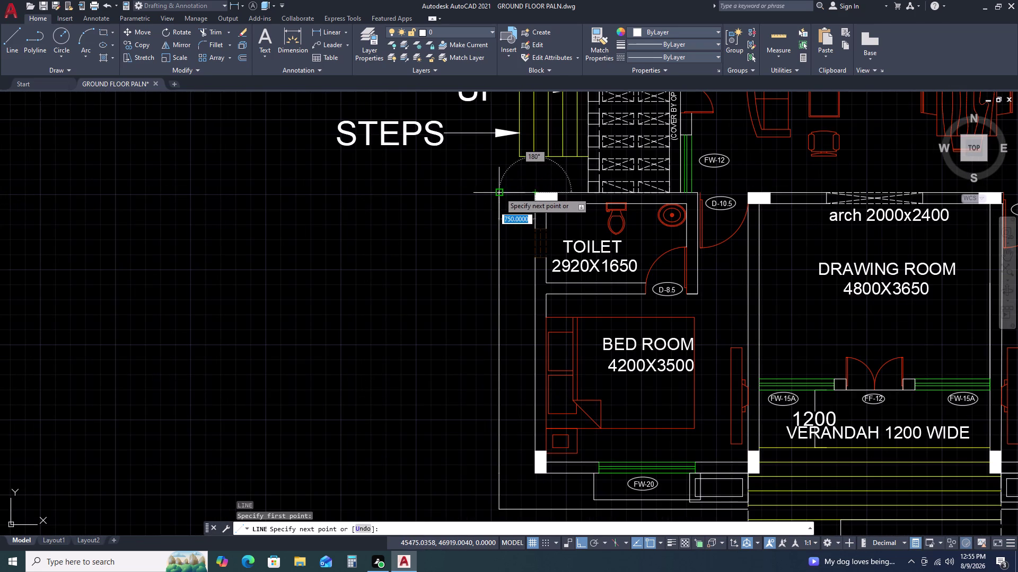
key(Escape)
click(499, 192)
key(Escape)
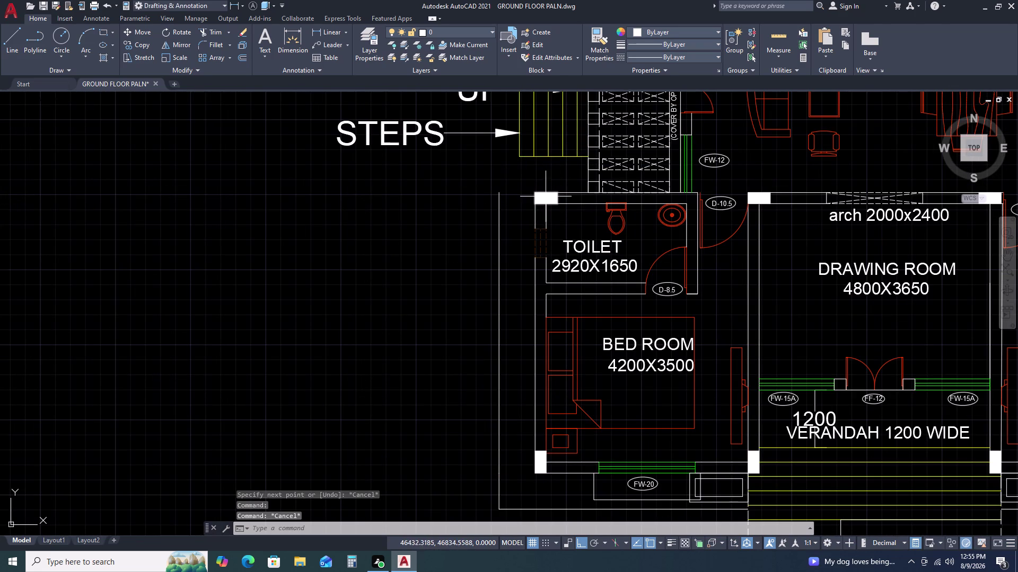
scroll(up, 3)
middle_drag(553, 331, 526, 254)
middle_drag(522, 229, 521, 219)
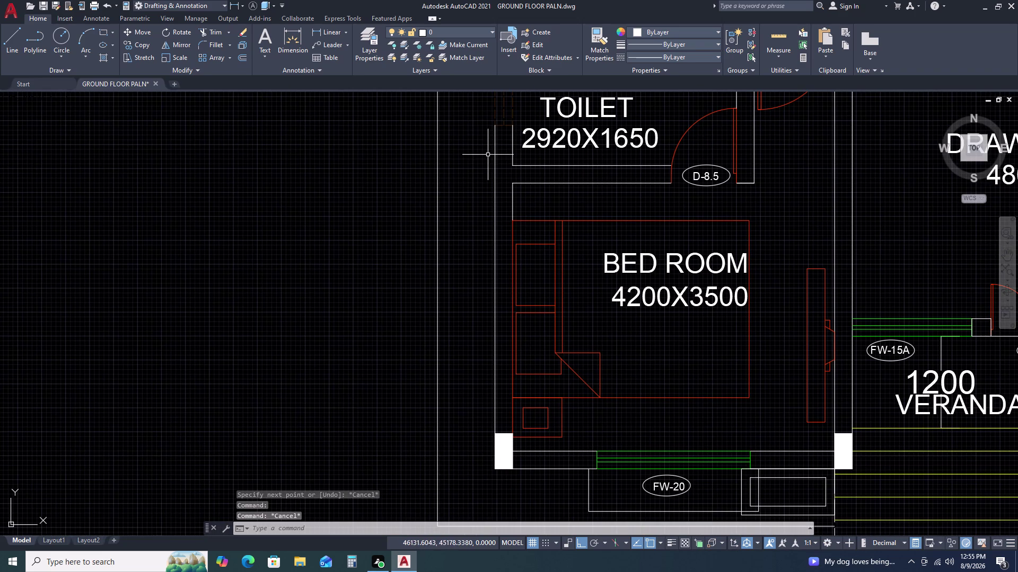
Start another line at the left wing's top corner and cancel it.
key(l)
key(space)
scroll(down, 3)
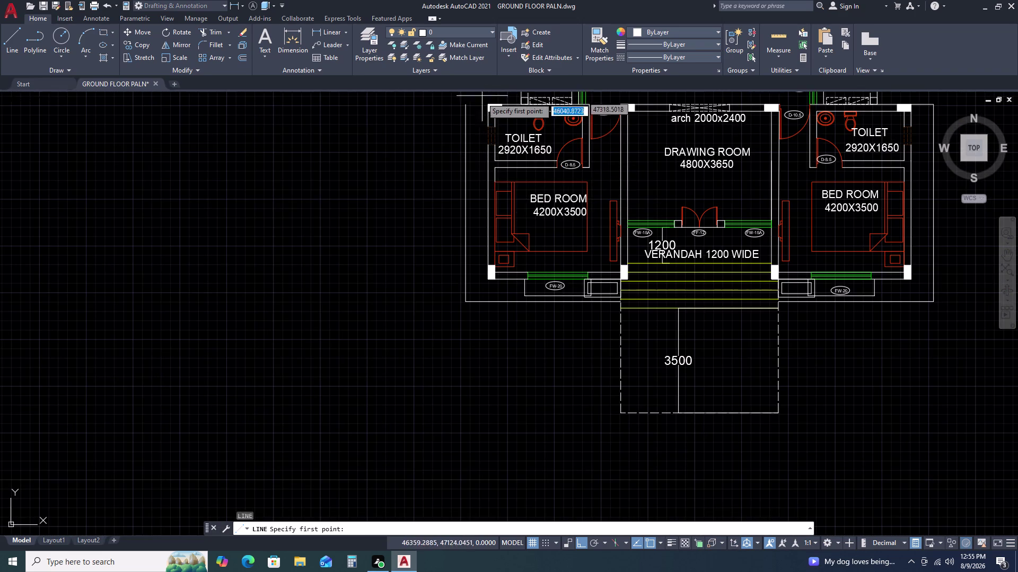
scroll(up, 3)
click(497, 116)
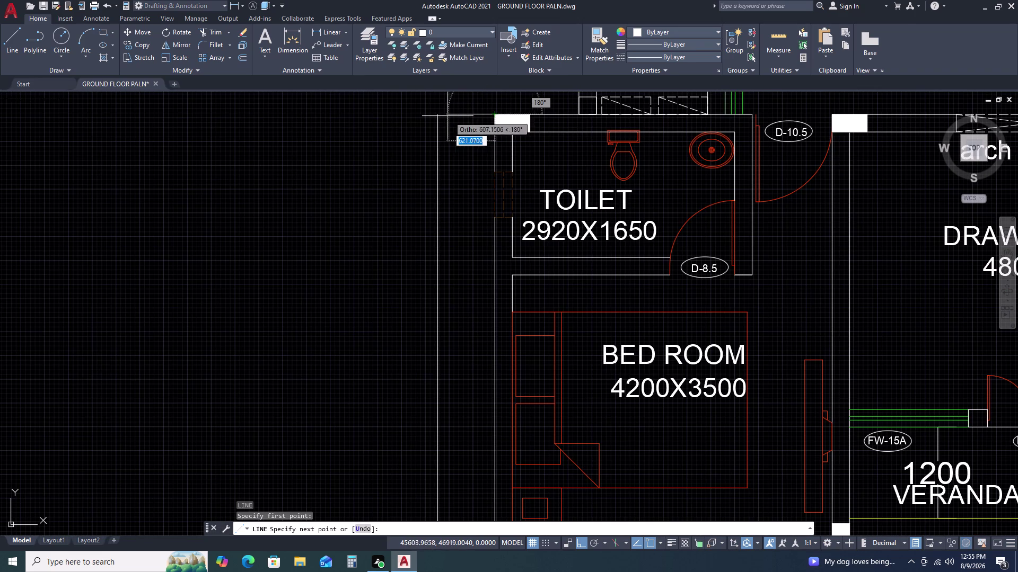
double_click(433, 116)
key(Escape)
scroll(down, 3)
scroll(down, 3)
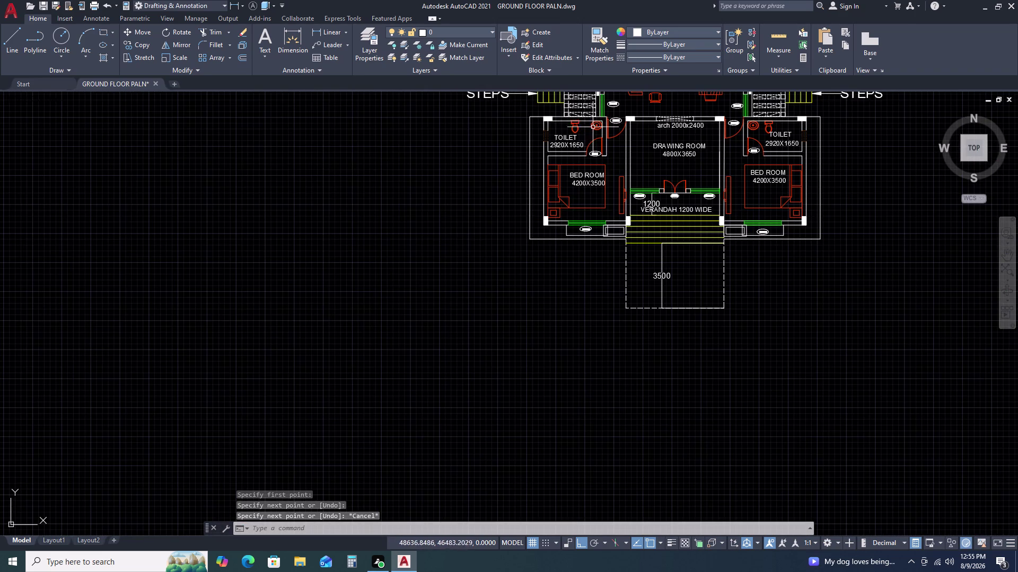
Match the dashed 3500 outline's style onto the right-side roof outline edges with MATCHPROP.
text(MA)
key(space)
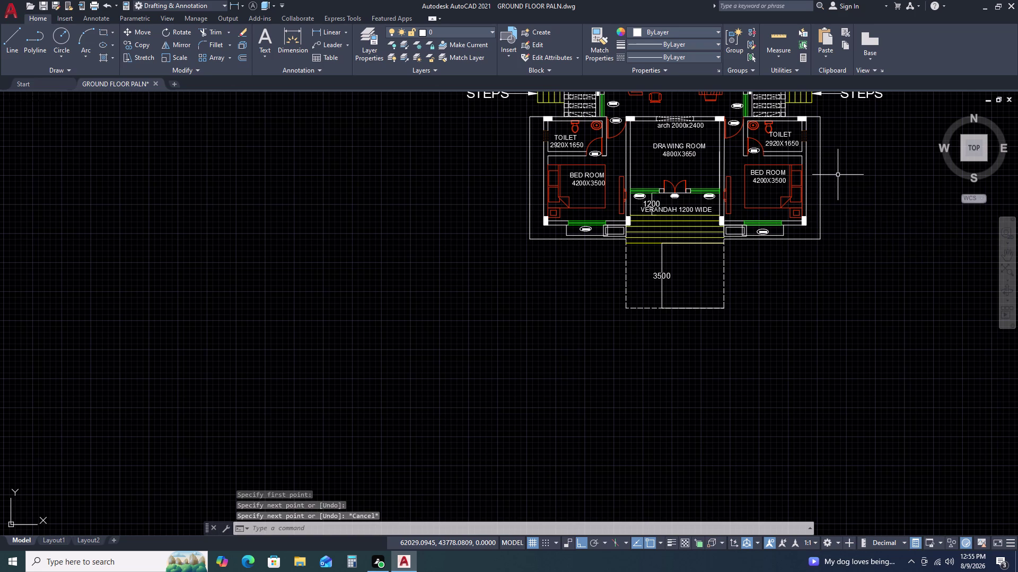
click(722, 255)
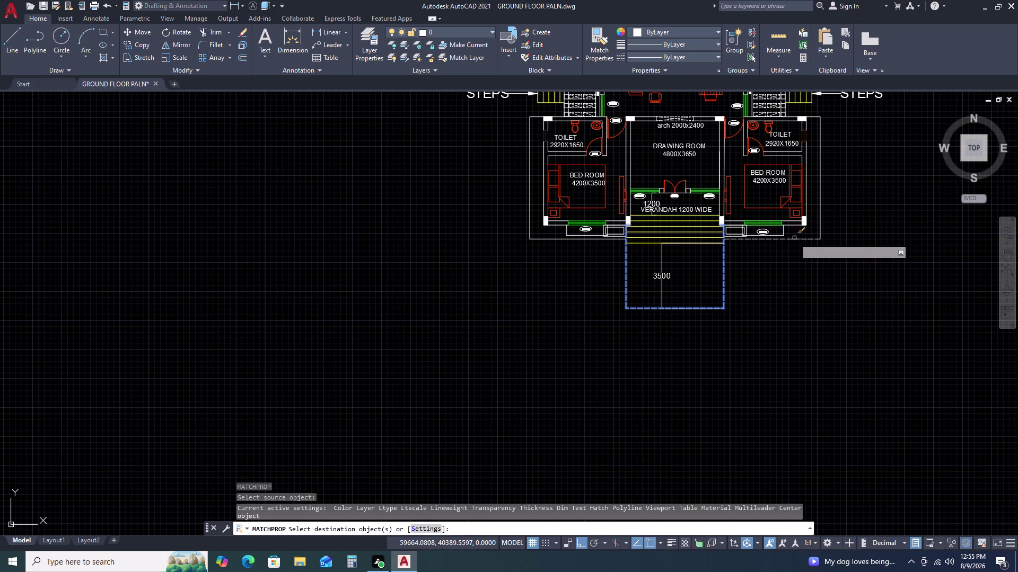
click(800, 239)
click(821, 227)
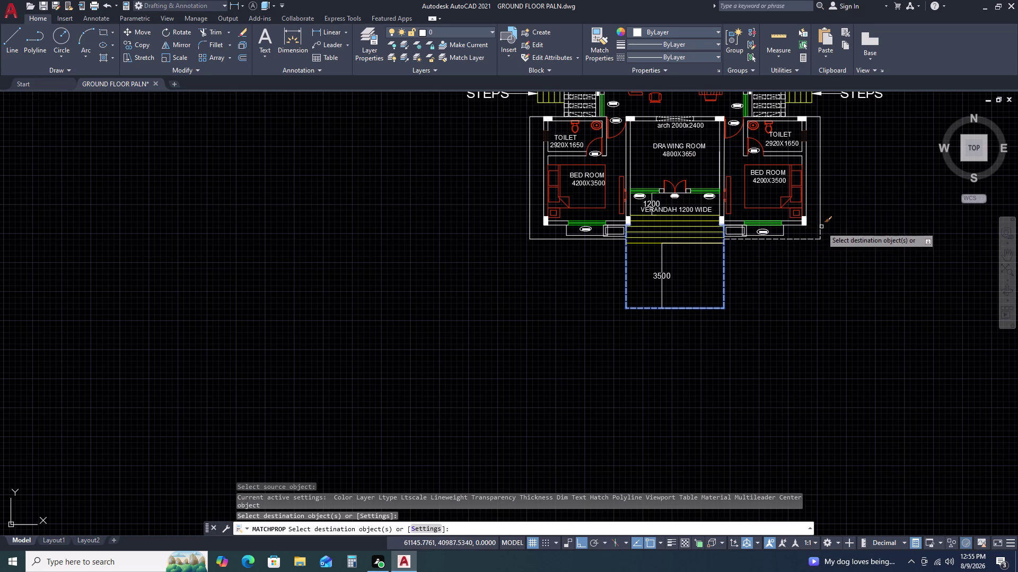
double_click(820, 120)
click(813, 115)
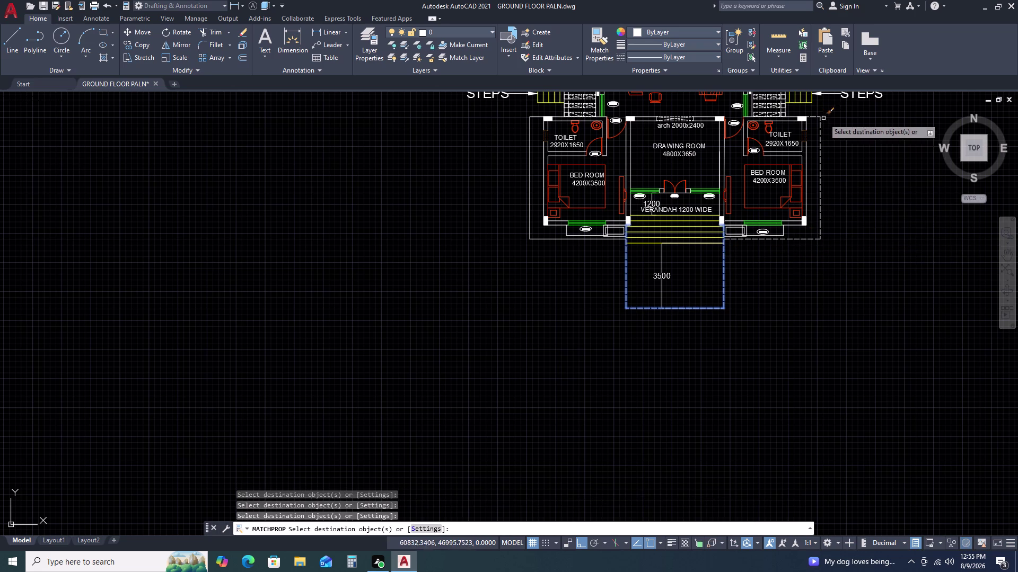
Dash the top and left roof outline edges as well, then zoom out to the plan.
click(534, 118)
click(529, 136)
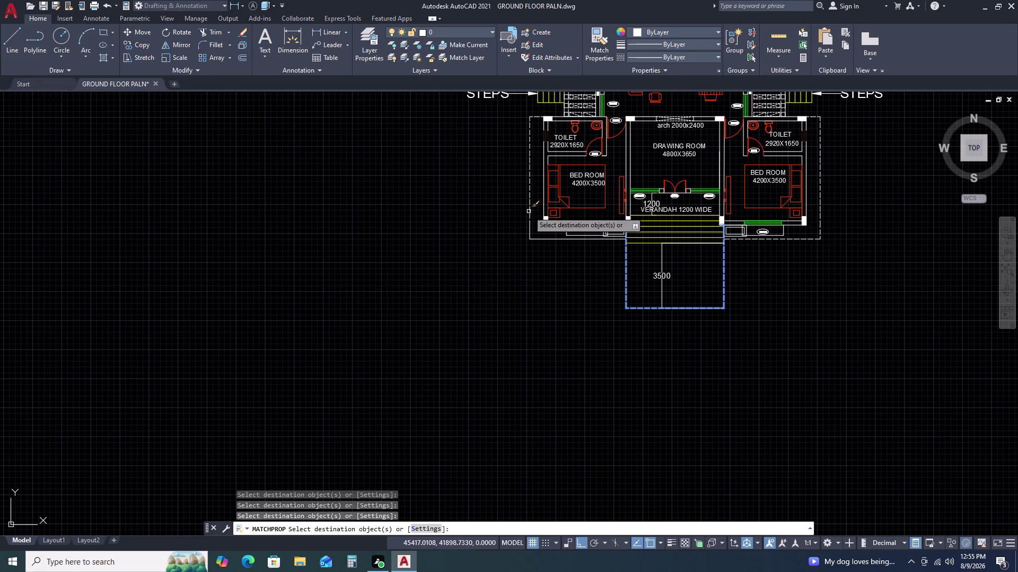
click(538, 240)
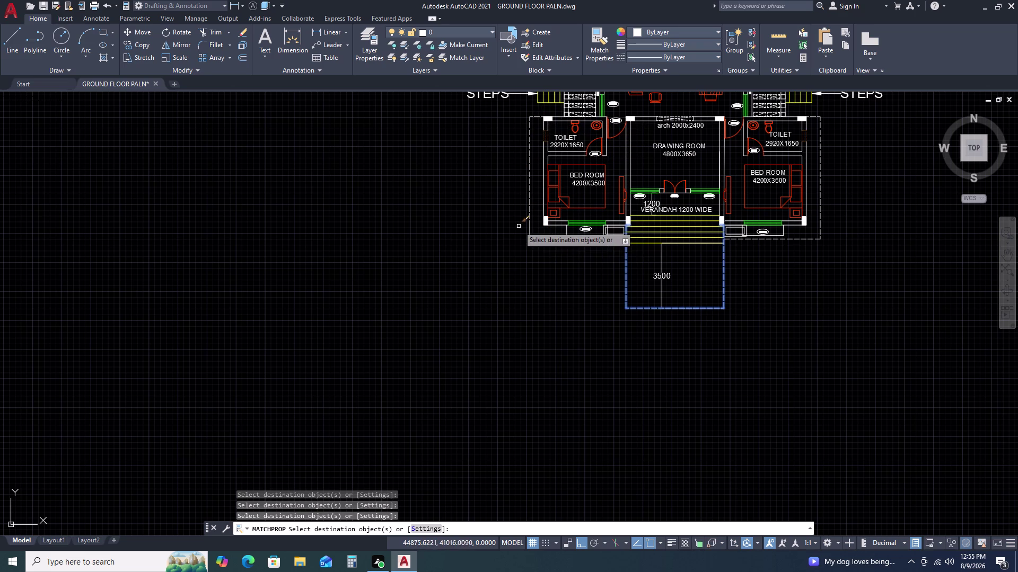
click(529, 236)
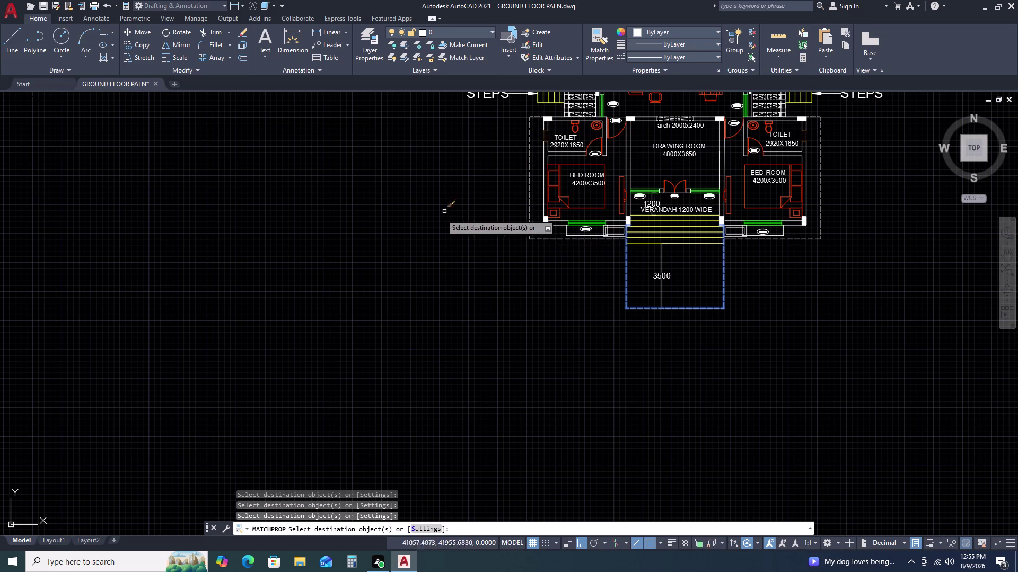
key(Escape)
scroll(down, 3)
middle_drag(811, 281, 649, 299)
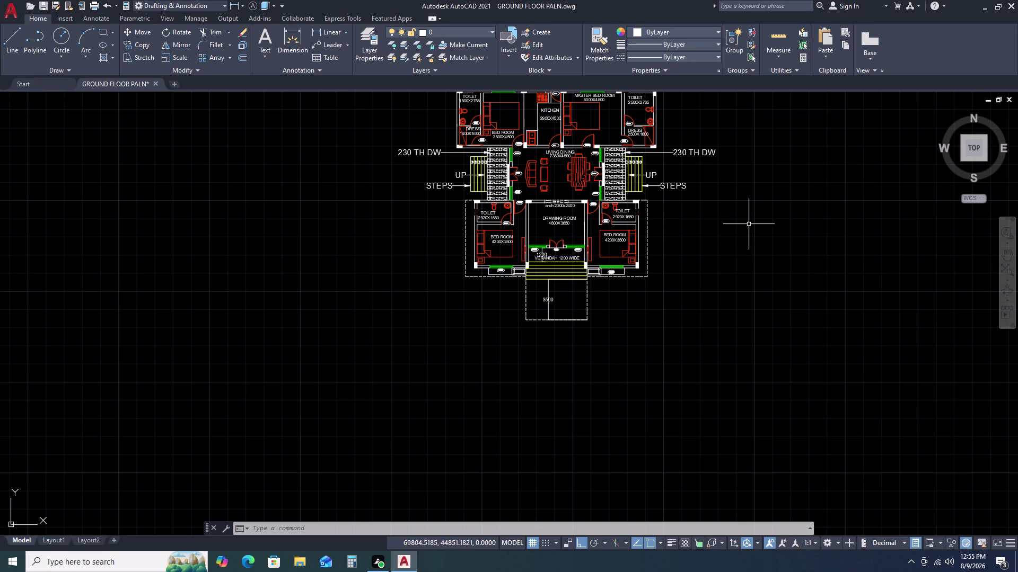
middle_click(581, 185)
middle_drag(552, 228, 584, 331)
scroll(up, 3)
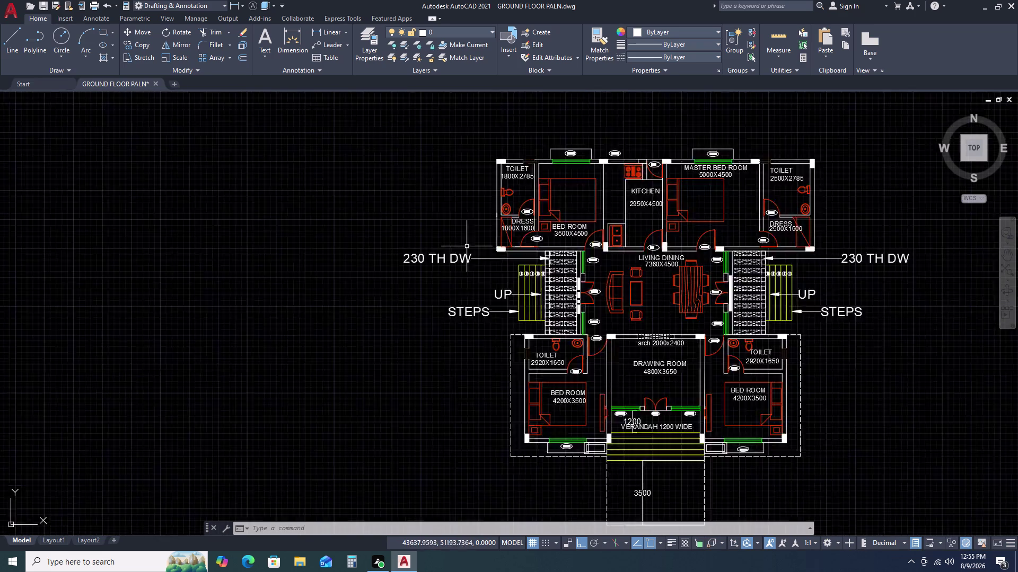
scroll(up, 3)
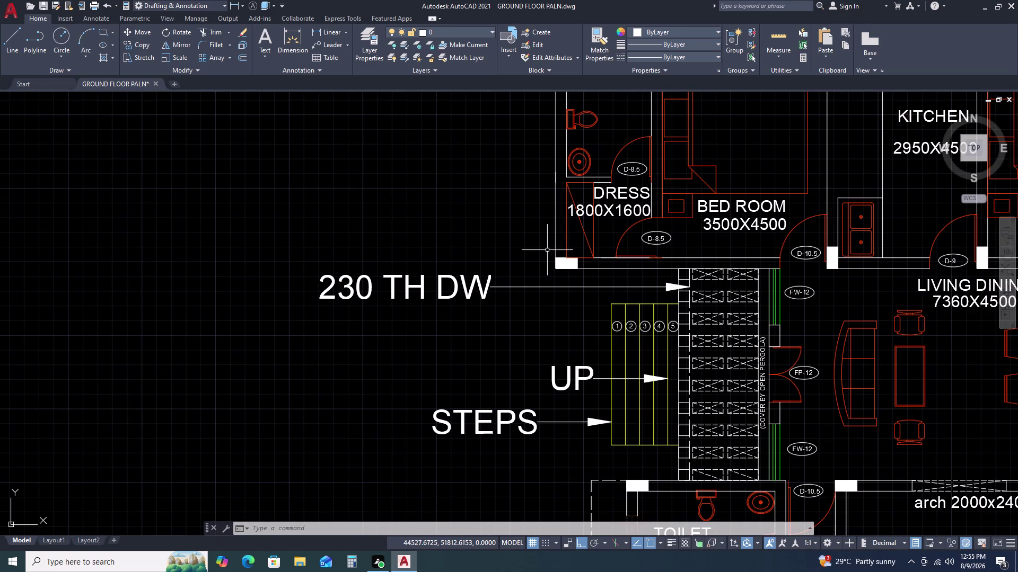
scroll(down, 3)
scroll(down, 3)
middle_drag(706, 238, 596, 299)
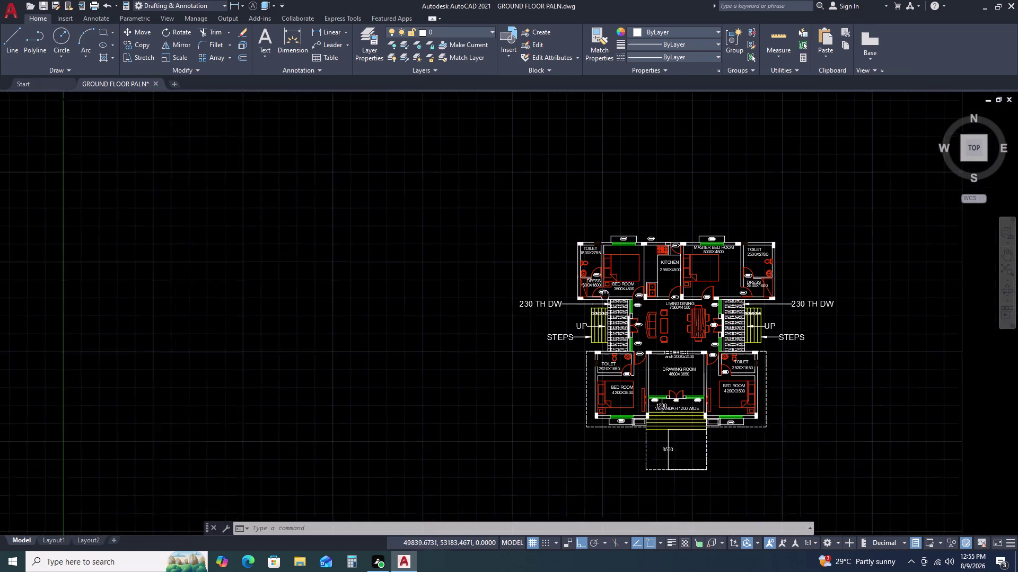
scroll(up, 3)
middle_drag(708, 283, 625, 268)
scroll(up, 3)
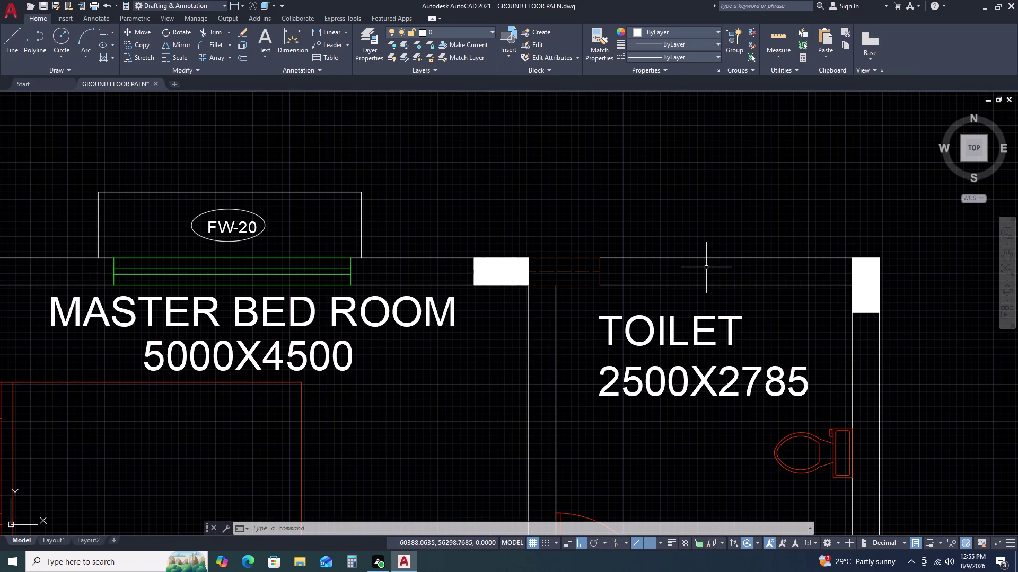
key(l)
key(space)
Try a 750 upward line from the toilet wall corner, then cancel it.
middle_drag(772, 262, 553, 293)
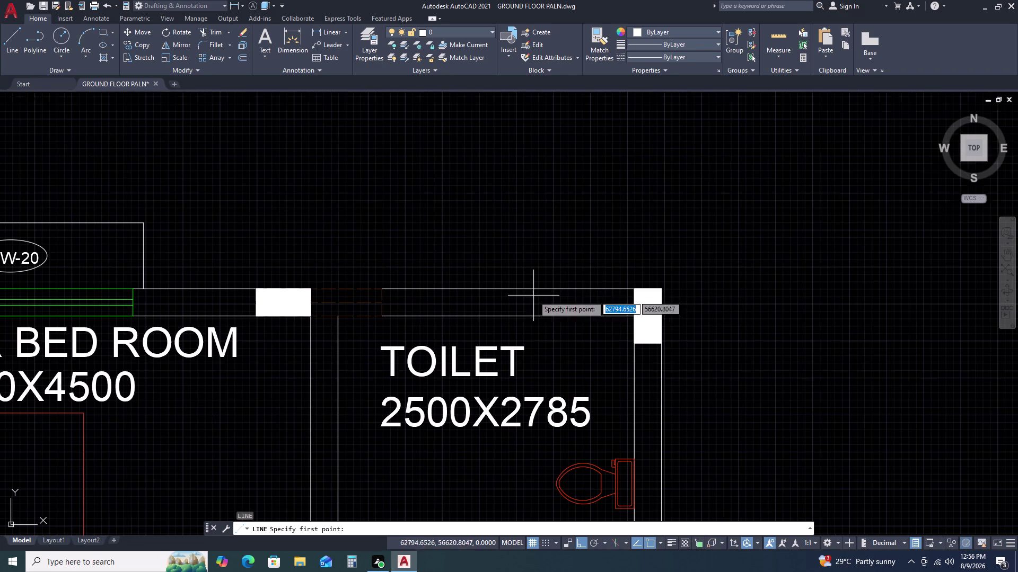
drag(634, 286, 628, 253)
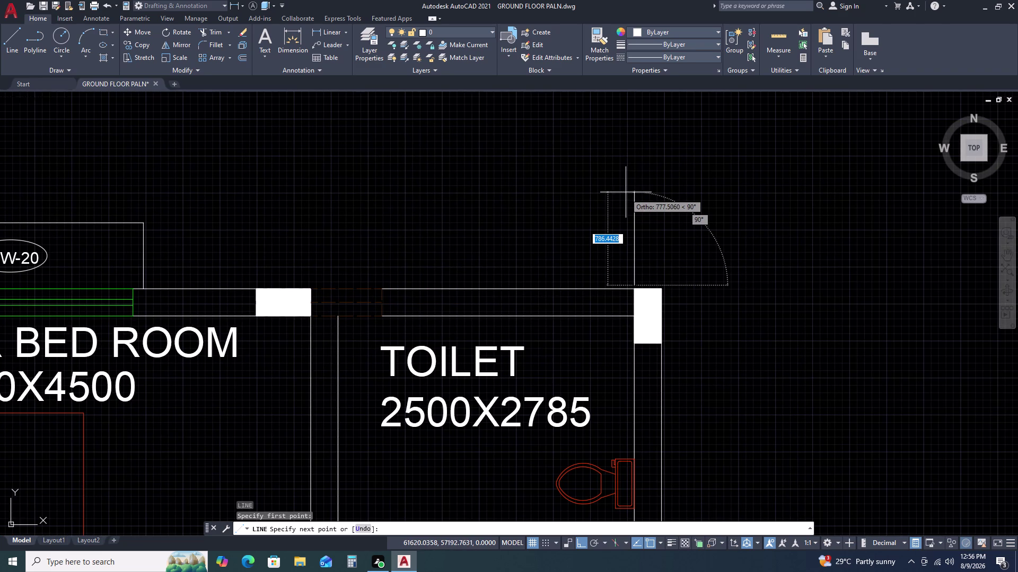
key(7)
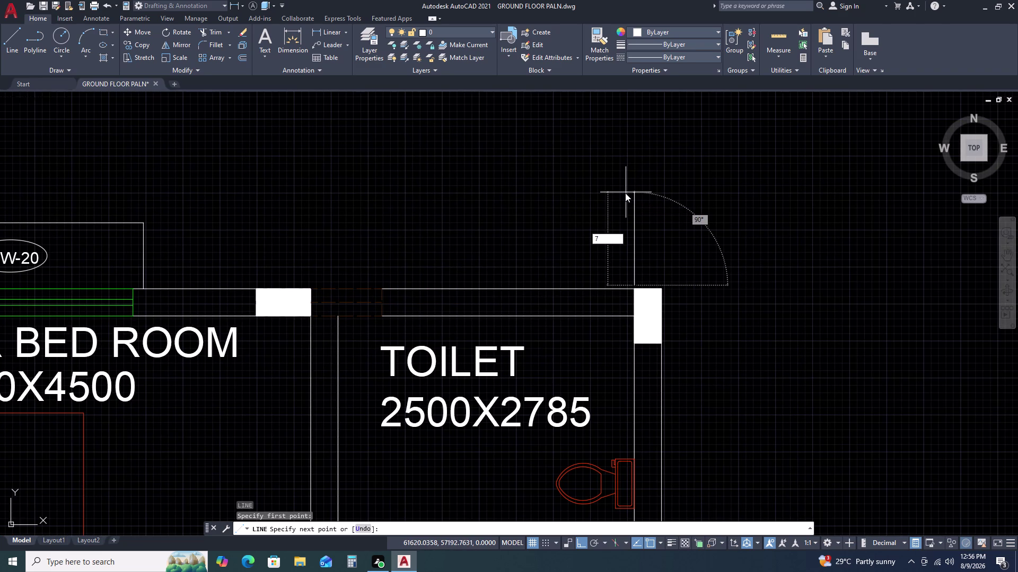
text(50)
key(space)
scroll(down, 3)
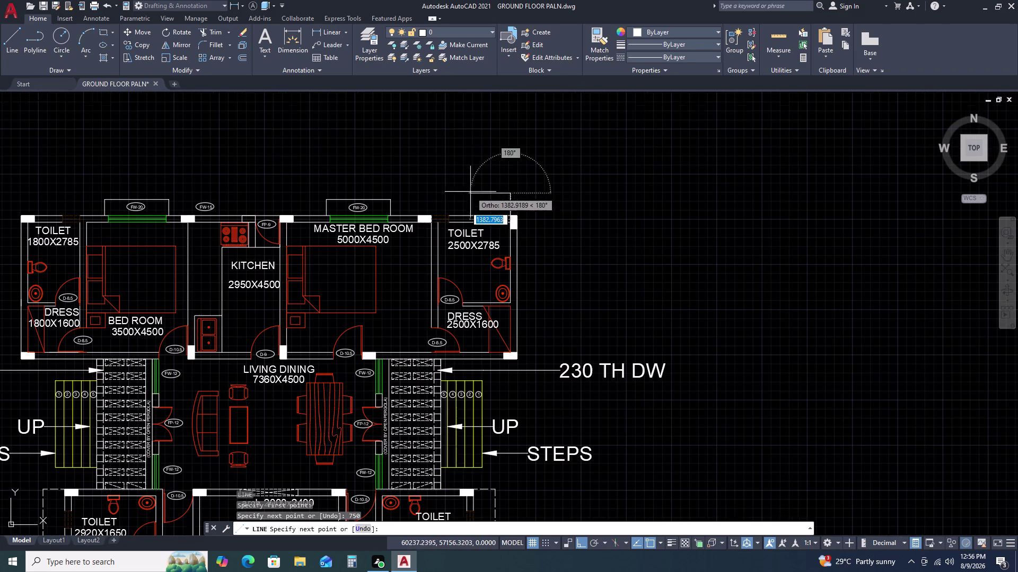
scroll(up, 3)
scroll(up, 3)
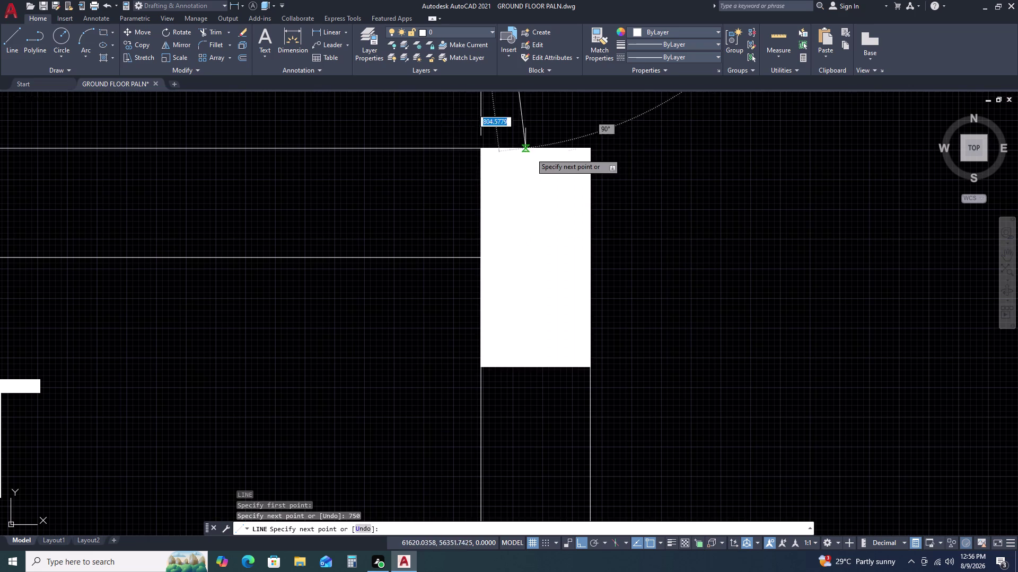
key(Escape)
Erase the stray short line above the toilet wall.
middle_drag(586, 172, 606, 213)
middle_drag(624, 255, 632, 280)
drag(530, 120, 519, 129)
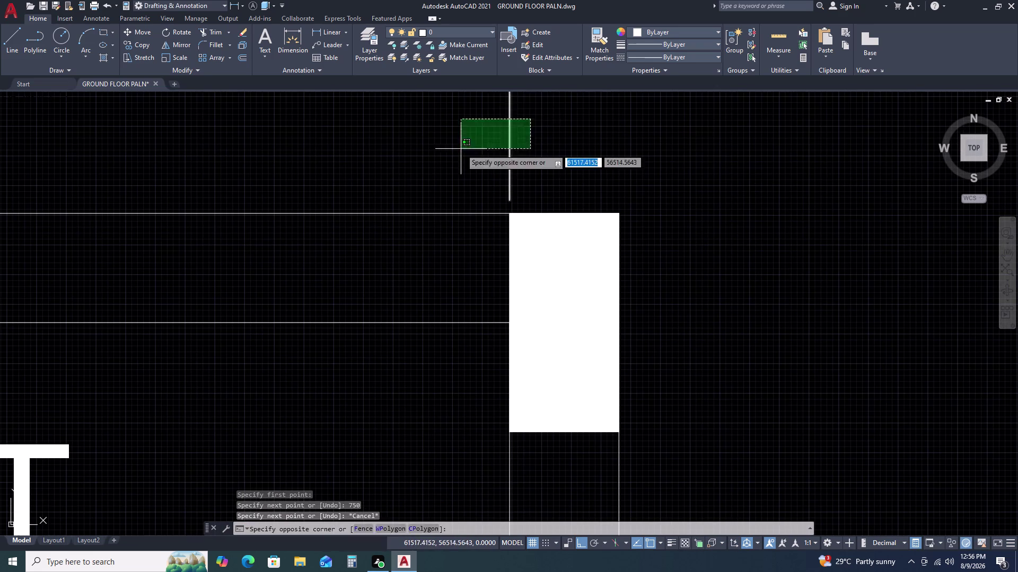
click(461, 149)
key(Delete)
Draw a line 750 upward from the toilet wall's top corner.
scroll(down, 3)
middle_click(660, 252)
key(l)
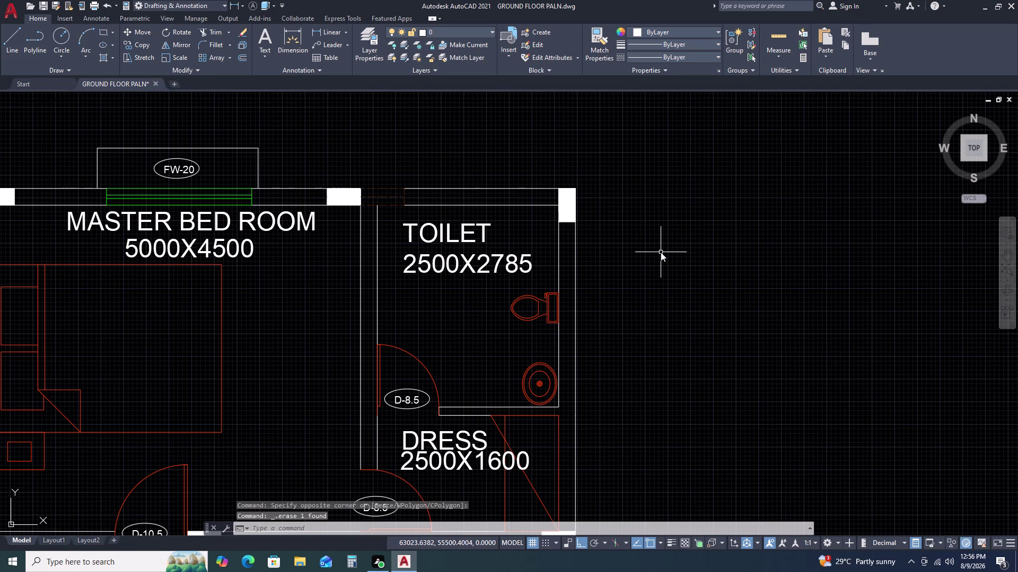
key(space)
scroll(up, 3)
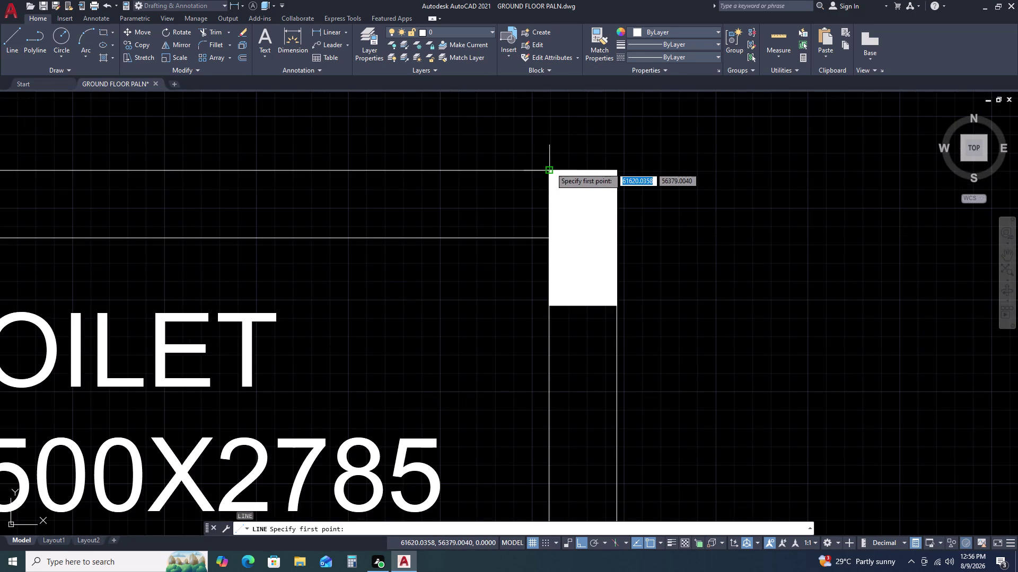
click(550, 167)
scroll(down, 3)
middle_drag(609, 159, 611, 371)
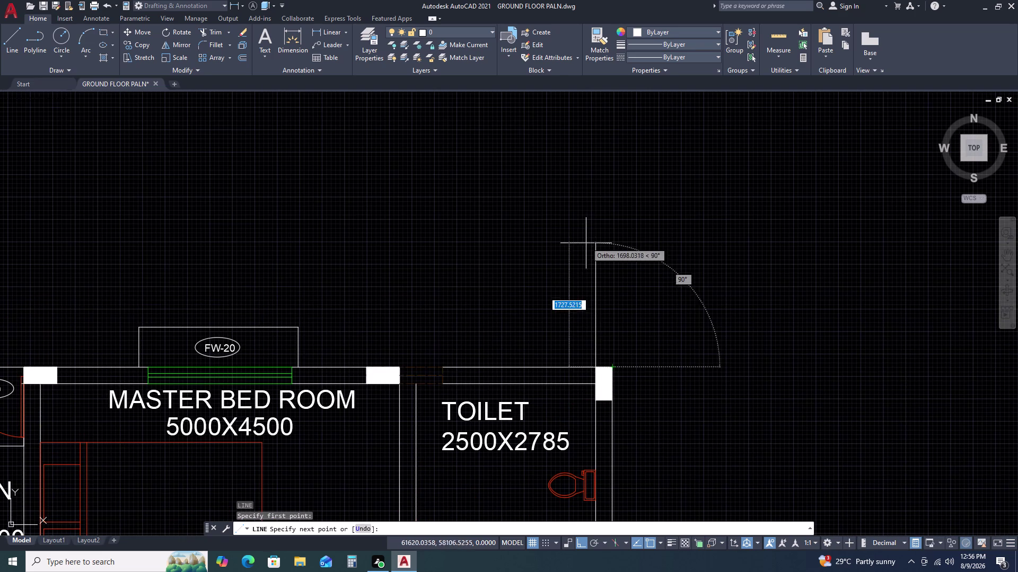
text(75)
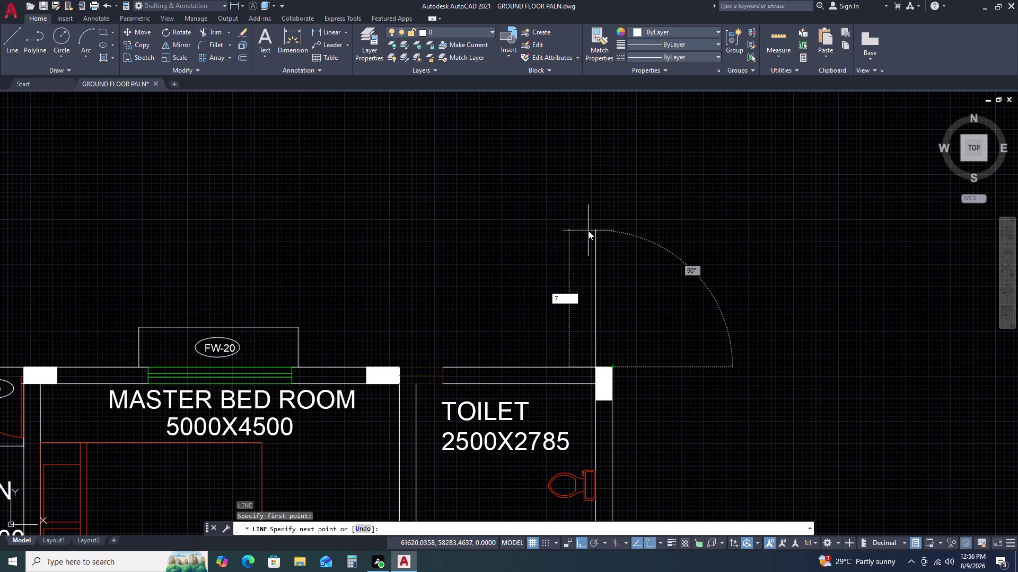
key(0)
key(space)
Continue the roof line across the rear block with a further 750 segment.
scroll(down, 3)
middle_drag(277, 274, 407, 270)
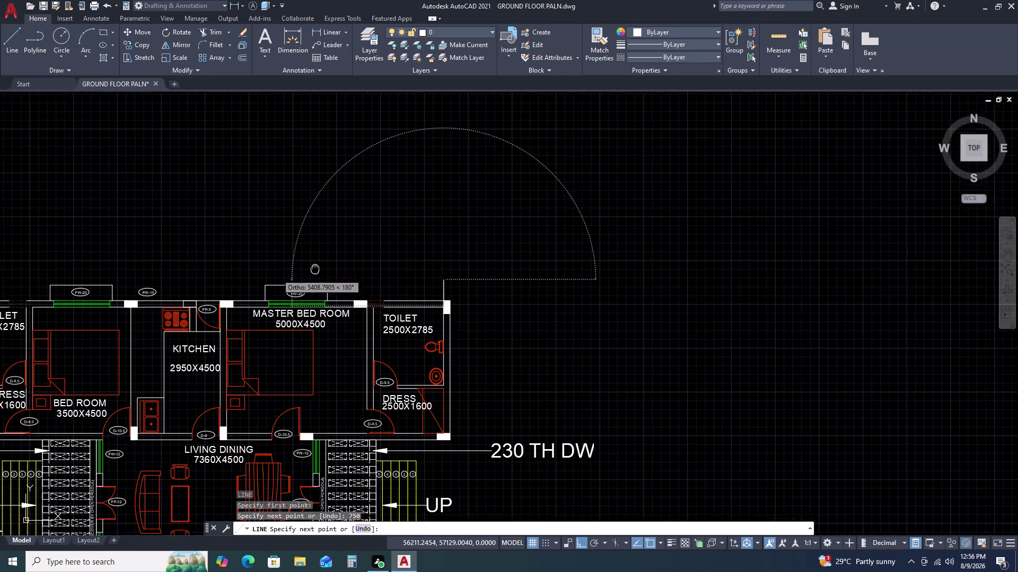
middle_drag(407, 269, 511, 269)
middle_drag(524, 269, 553, 269)
scroll(up, 3)
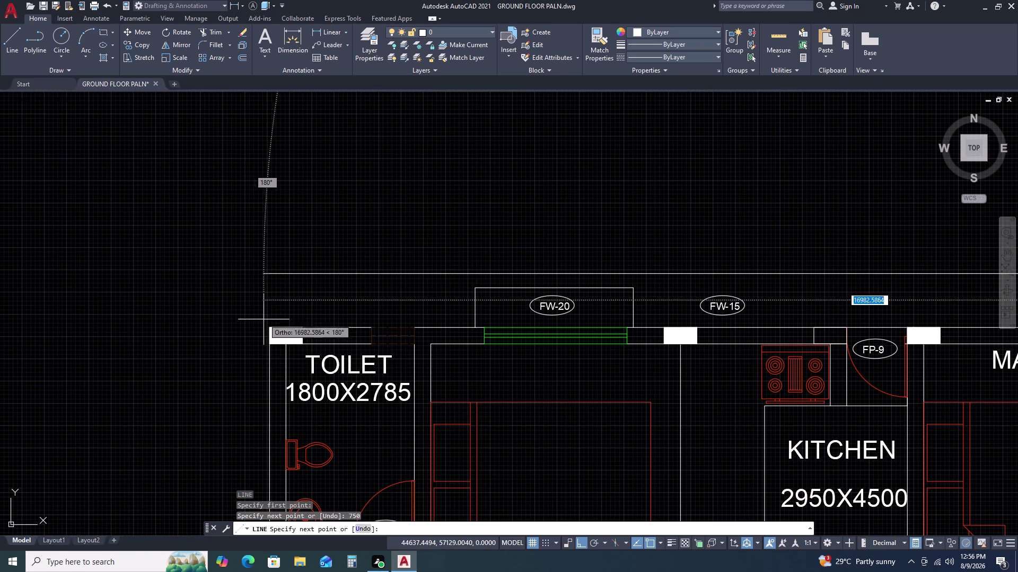
click(271, 274)
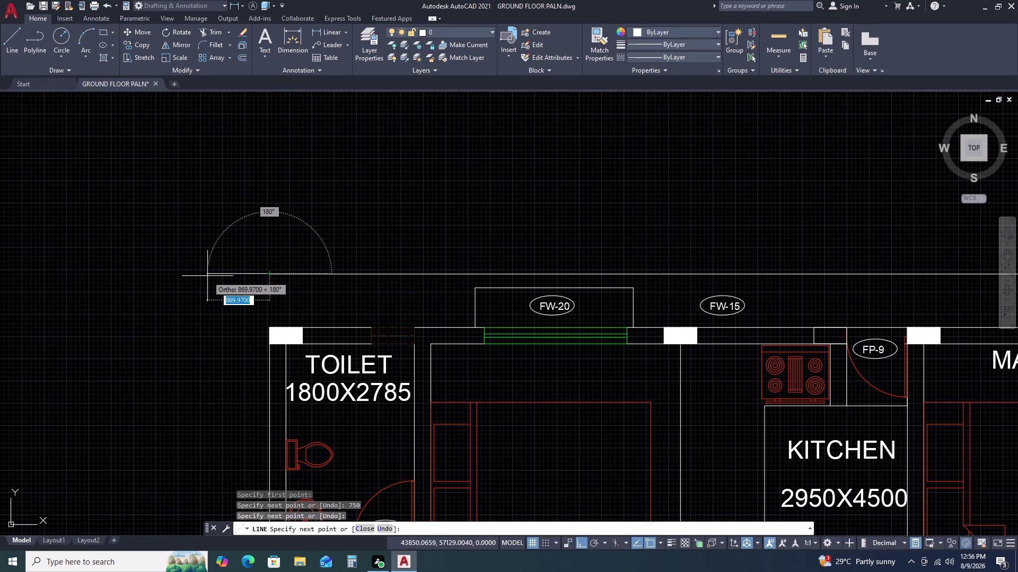
key(7)
text(50)
key(space)
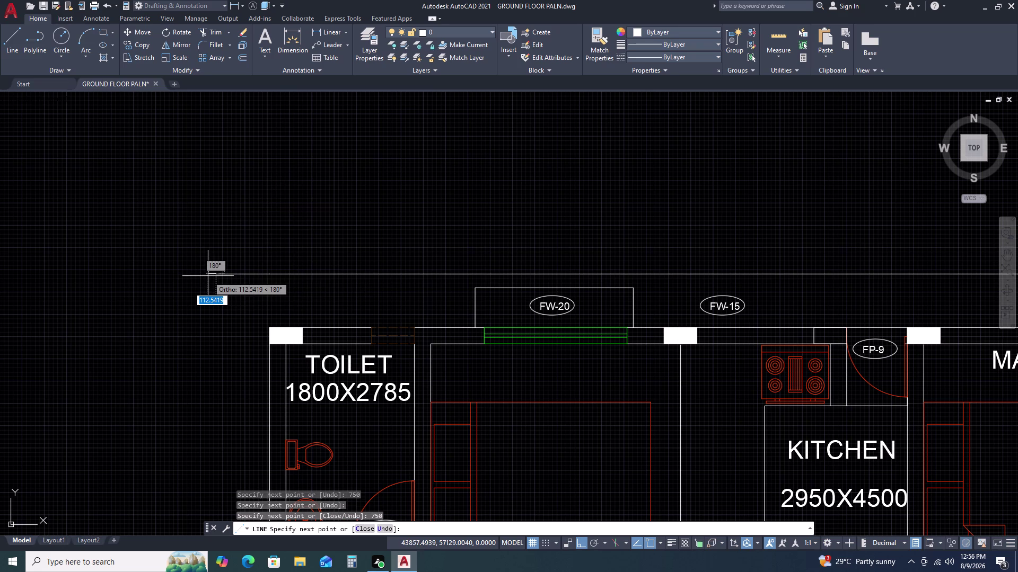
scroll(down, 3)
middle_drag(188, 325, 229, 223)
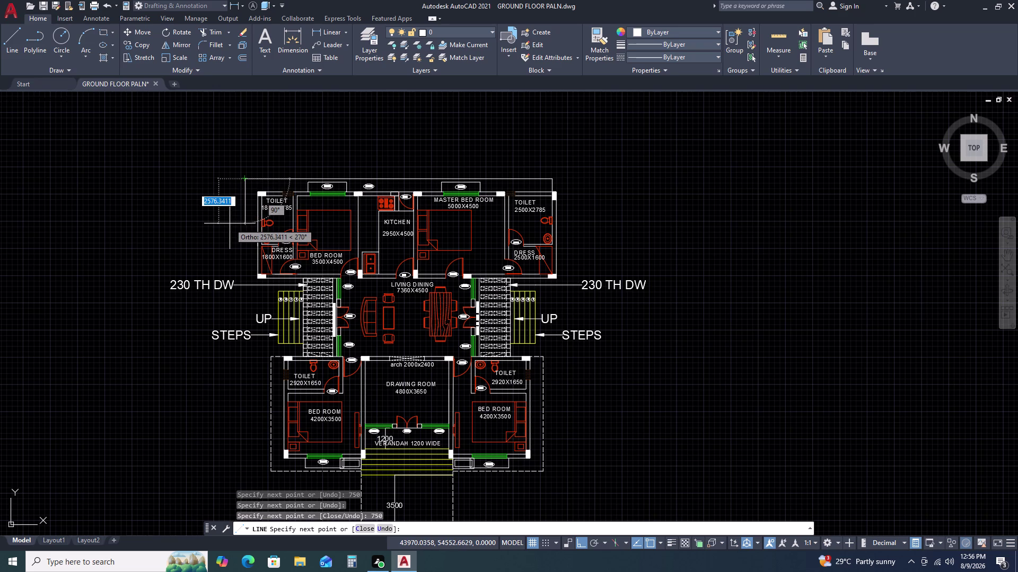
key(Escape)
Erase the extra short line segment.
middle_drag(262, 171, 290, 218)
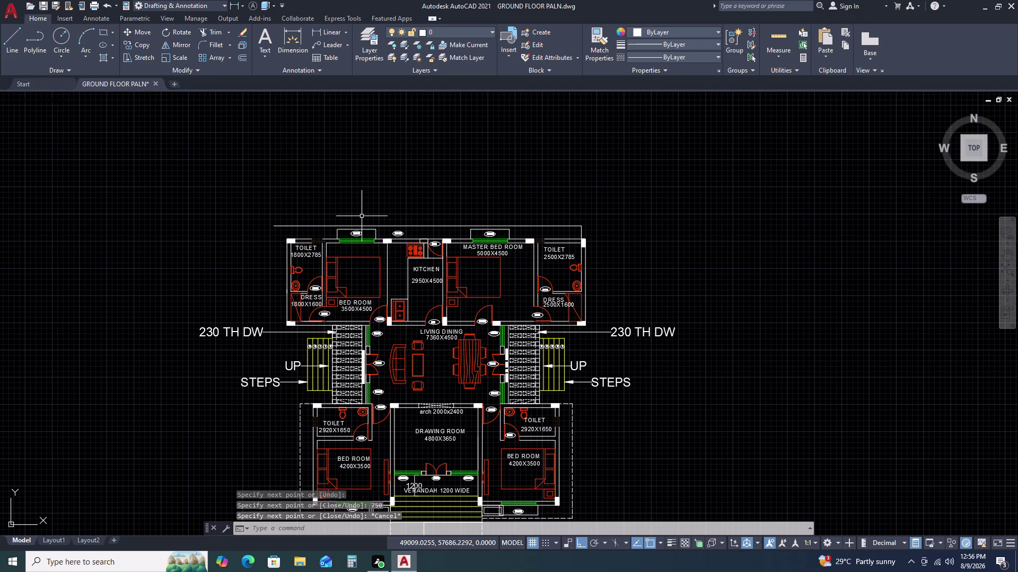
scroll(up, 3)
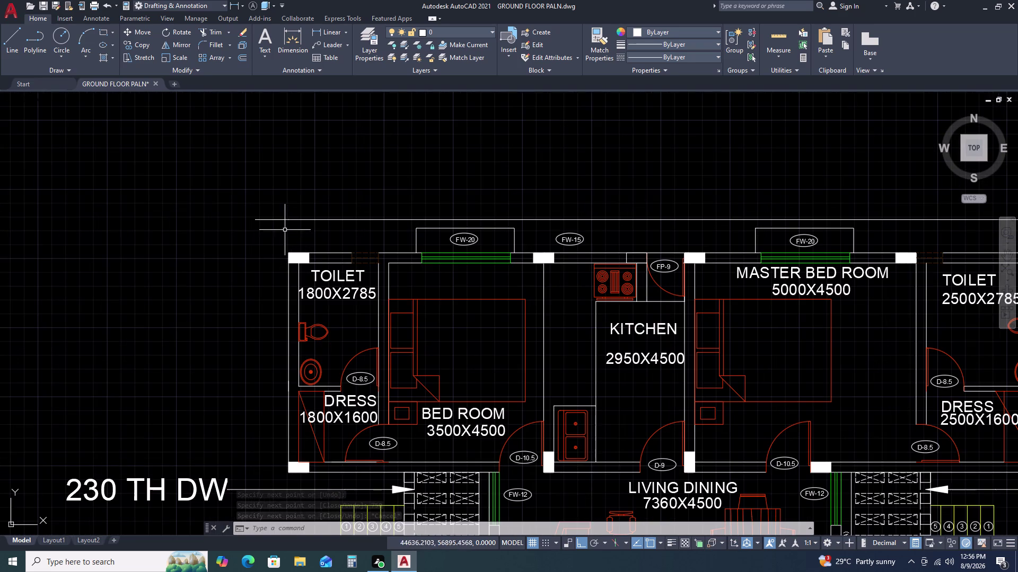
click(259, 217)
double_click(254, 225)
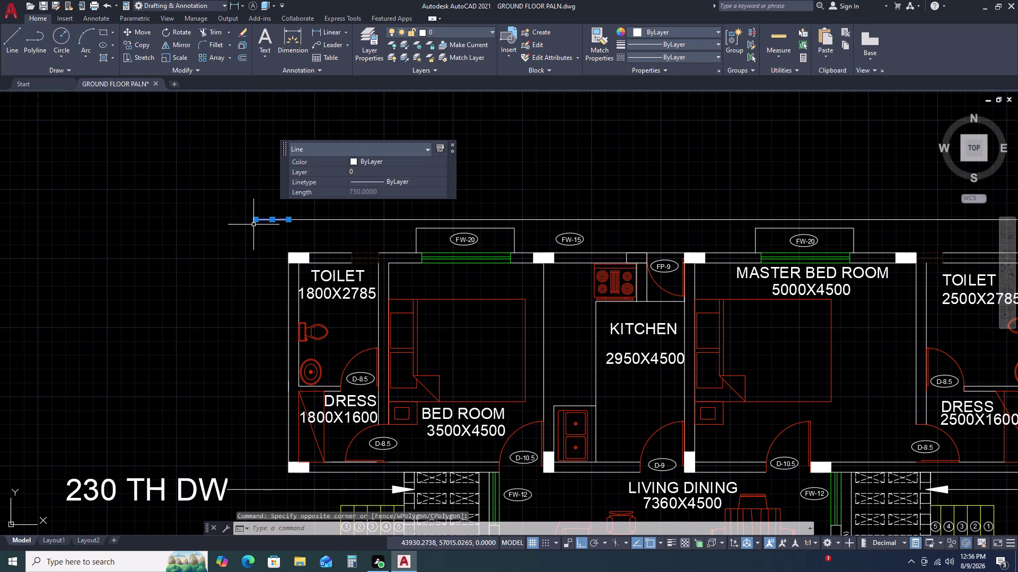
key(Delete)
Start a line at the toilet's top corner, then cancel it.
text(L)
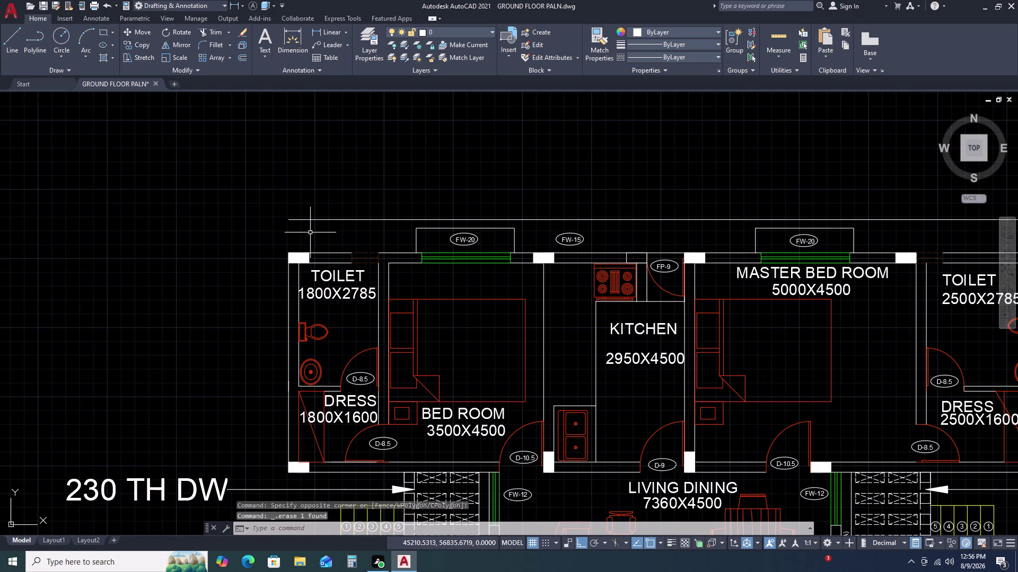
key(space)
double_click(331, 254)
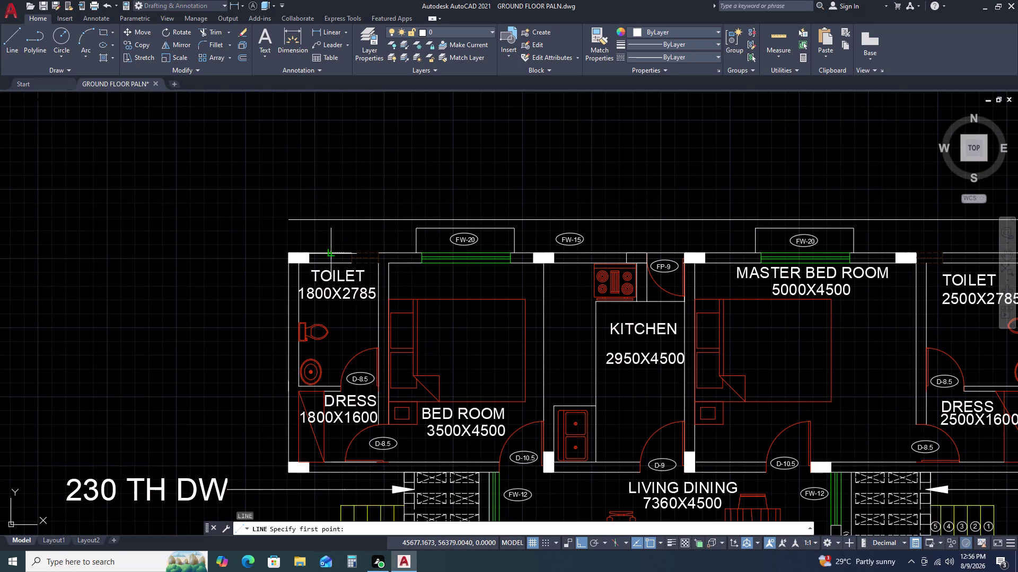
click(332, 219)
key(Escape)
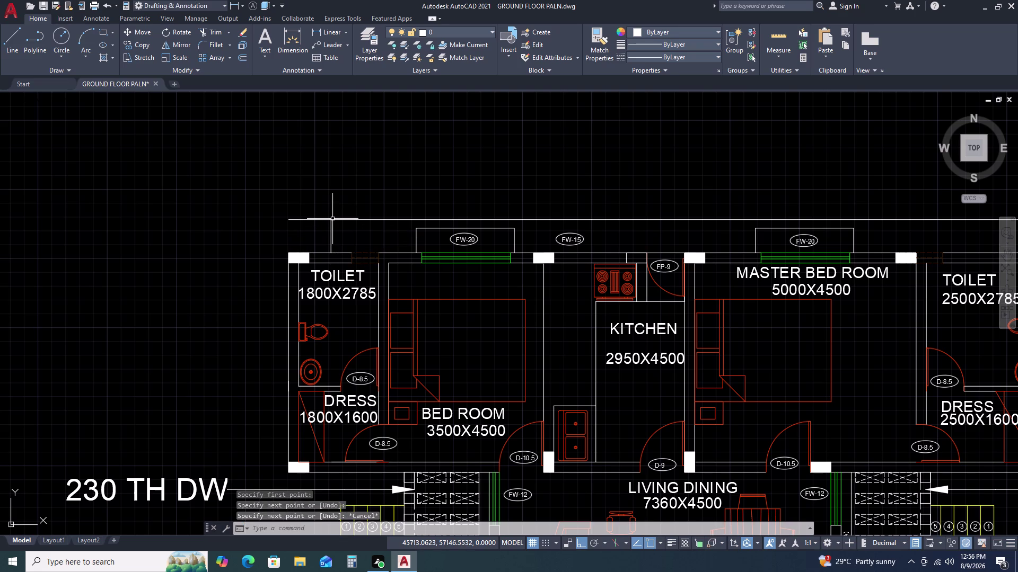
Trim the overhanging roof line ends.
text(TR)
key(space)
click(319, 210)
double_click(299, 228)
key(Escape)
scroll(down, 3)
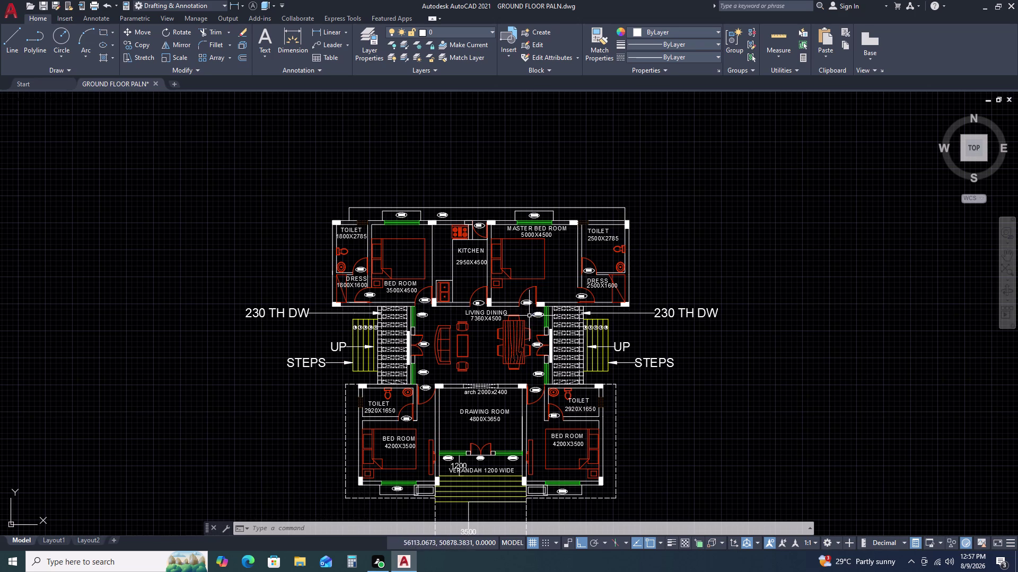
Use the dashed line as the MATCHPROP (MA) source and select the upper roof outline.
click(616, 445)
text(M)
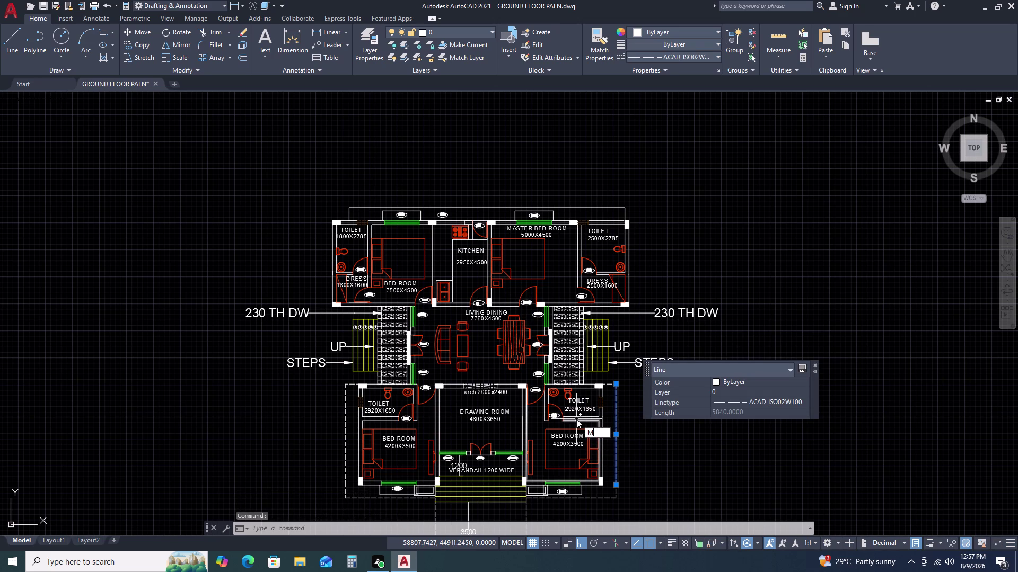
text(A)
key(space)
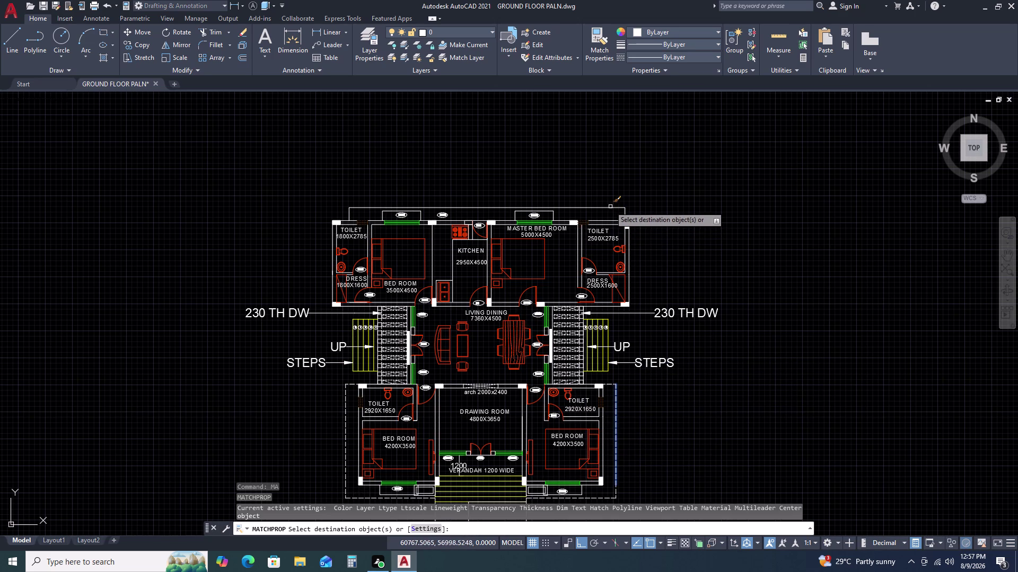
click(606, 205)
click(601, 209)
middle_drag(591, 185, 354, 146)
scroll(down, 3)
scroll(up, 3)
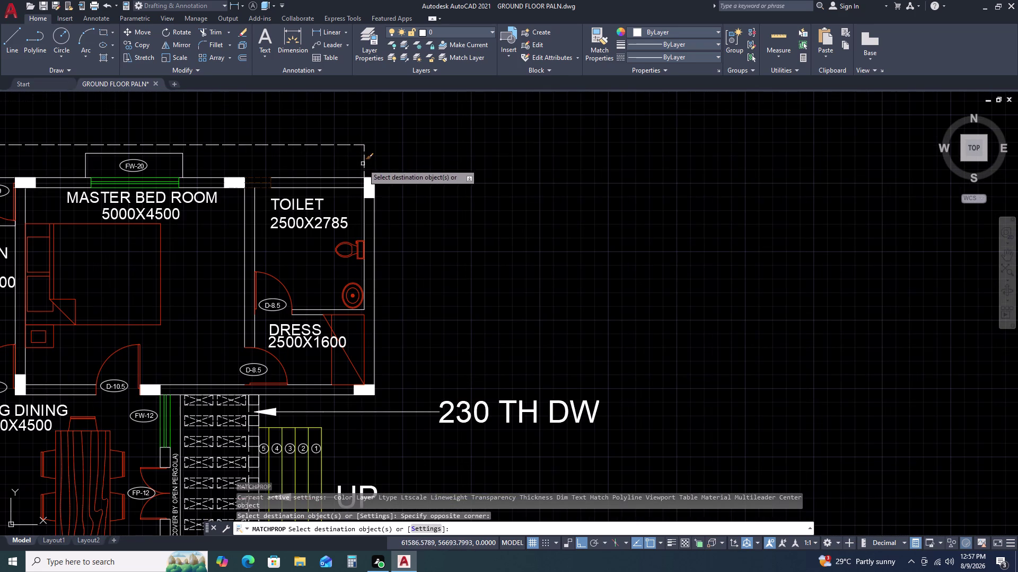
Apply the dashed style to the outline at the top-right and top-left corners.
click(365, 161)
scroll(down, 3)
scroll(up, 3)
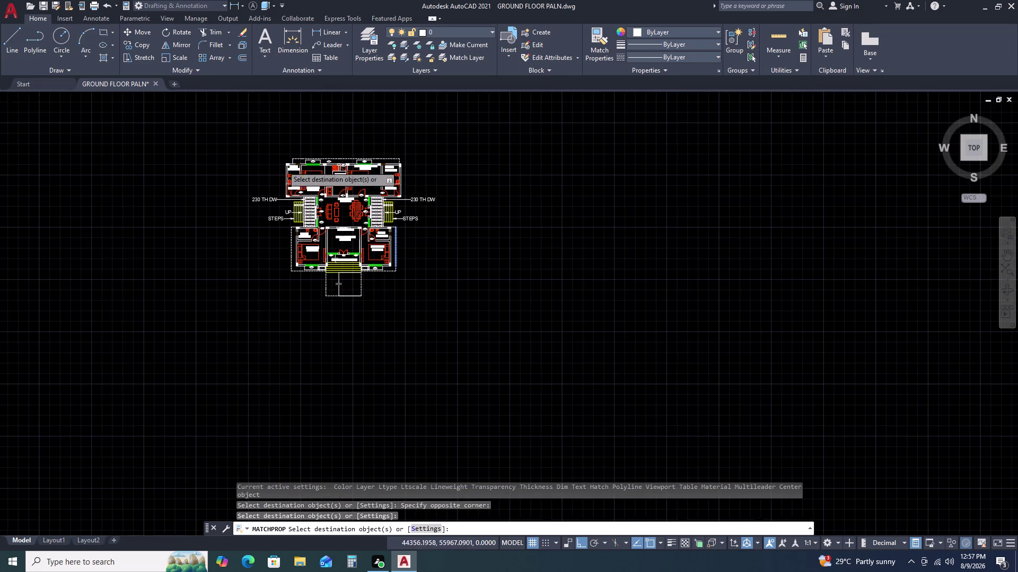
scroll(up, 3)
scroll(up, 3)
click(433, 143)
click(365, 140)
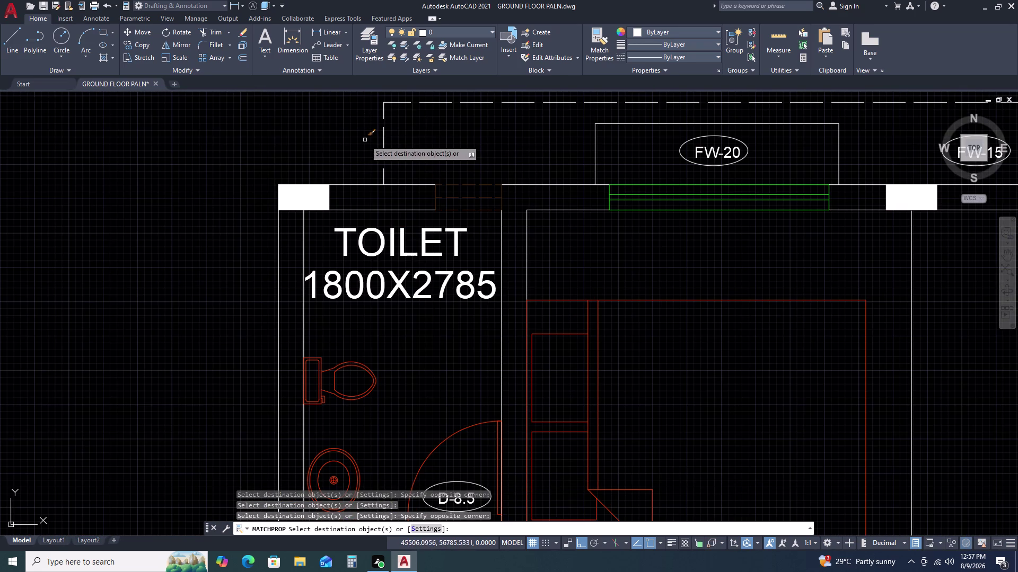
key(Escape)
scroll(down, 3)
scroll(down, 3)
middle_drag(464, 218, 460, 222)
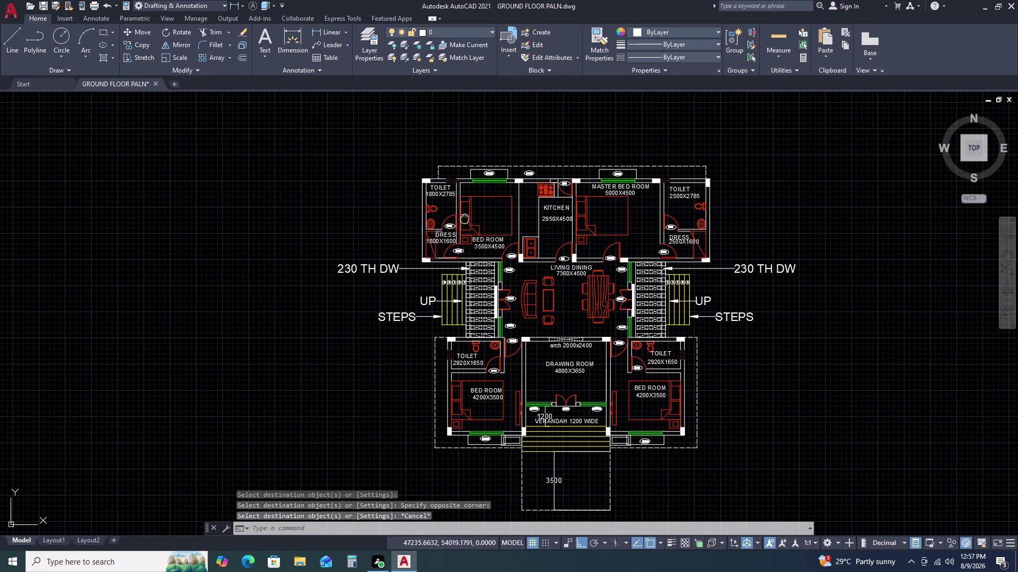
middle_drag(460, 222, 390, 227)
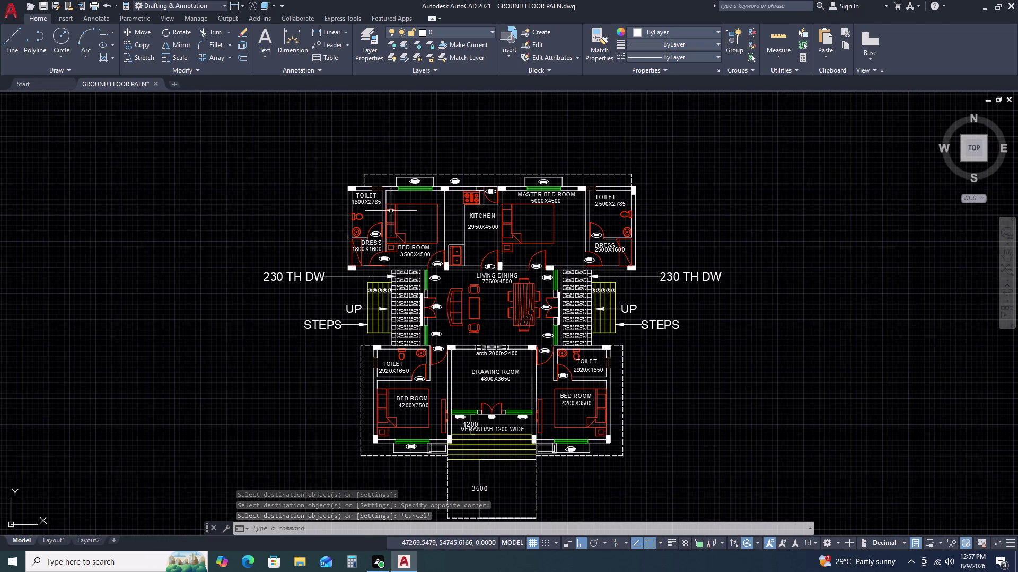
Draw a line 1000 units upward from the roof's top-right corner.
key(l)
key(space)
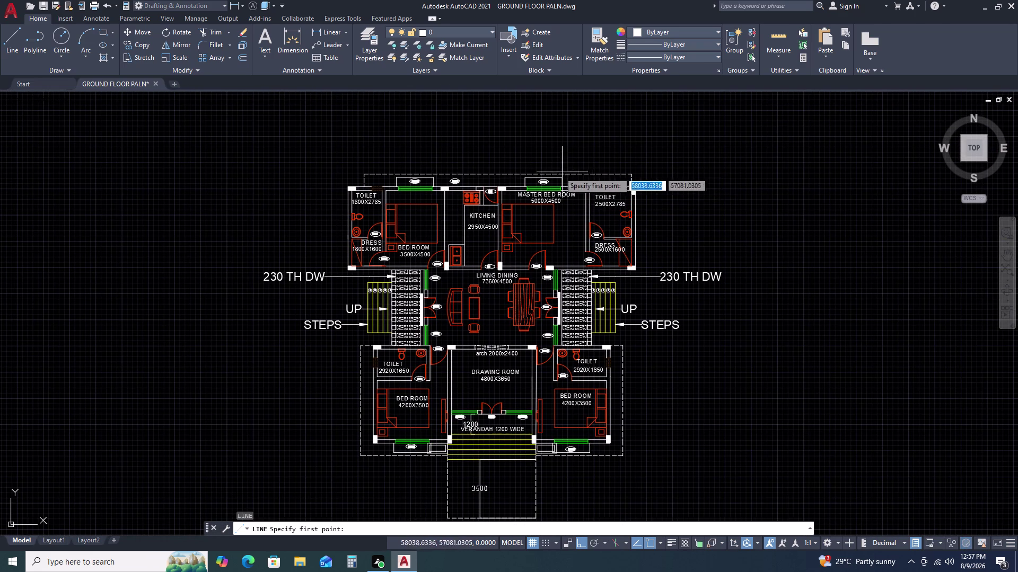
middle_click(530, 173)
middle_drag(526, 178, 452, 228)
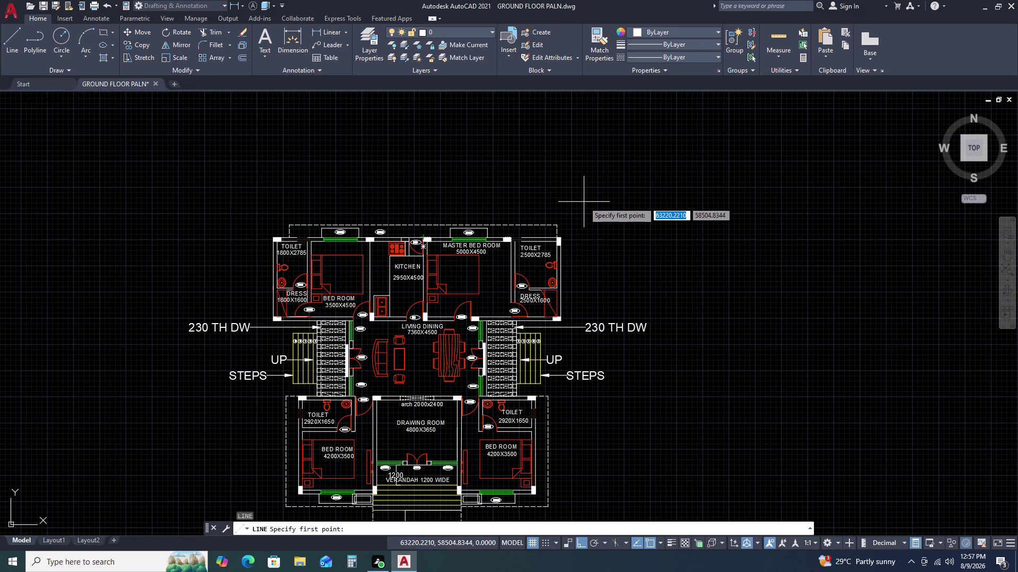
scroll(up, 3)
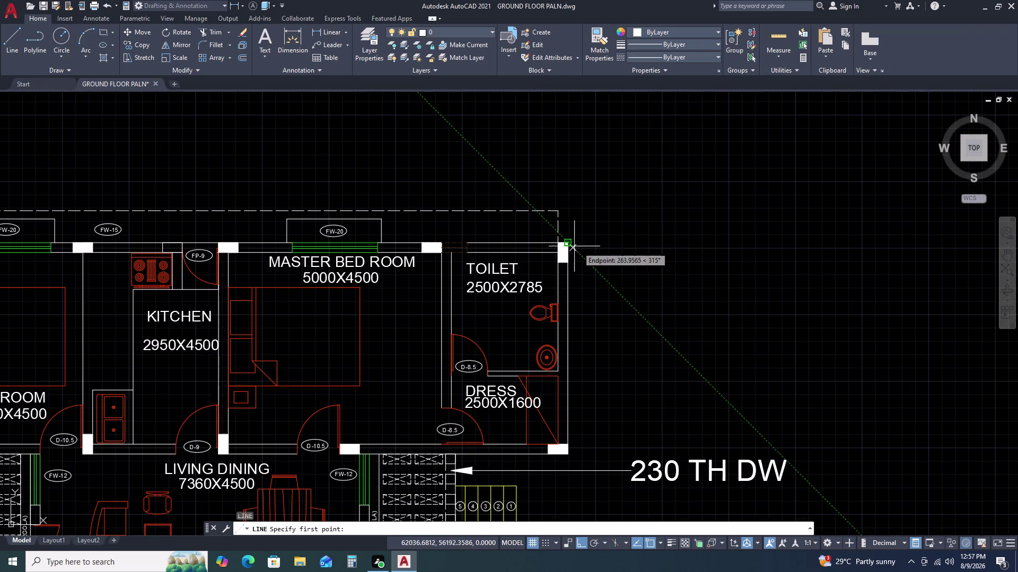
scroll(up, 3)
click(547, 245)
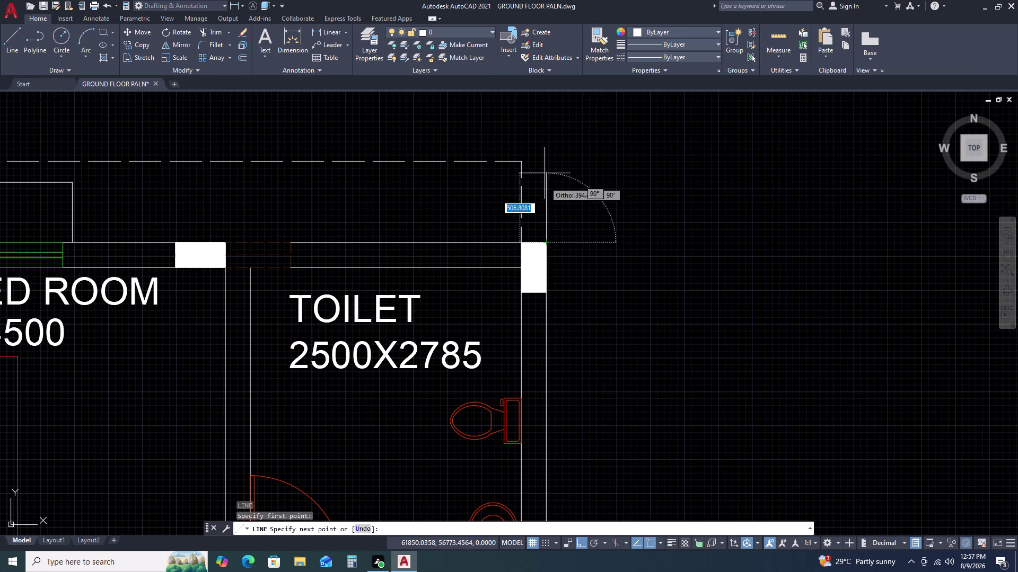
middle_drag(546, 135, 543, 210)
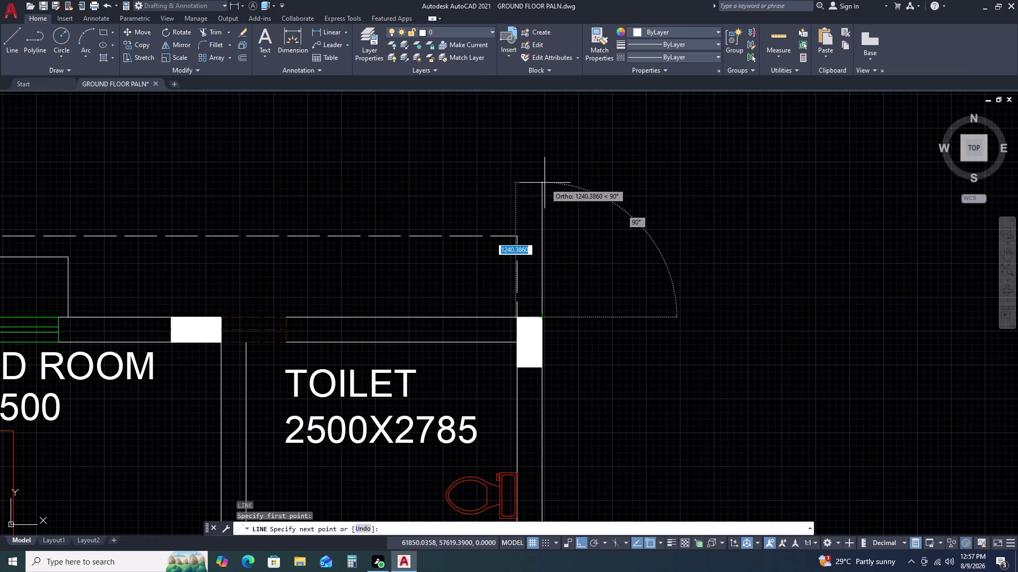
text(100)
key(0)
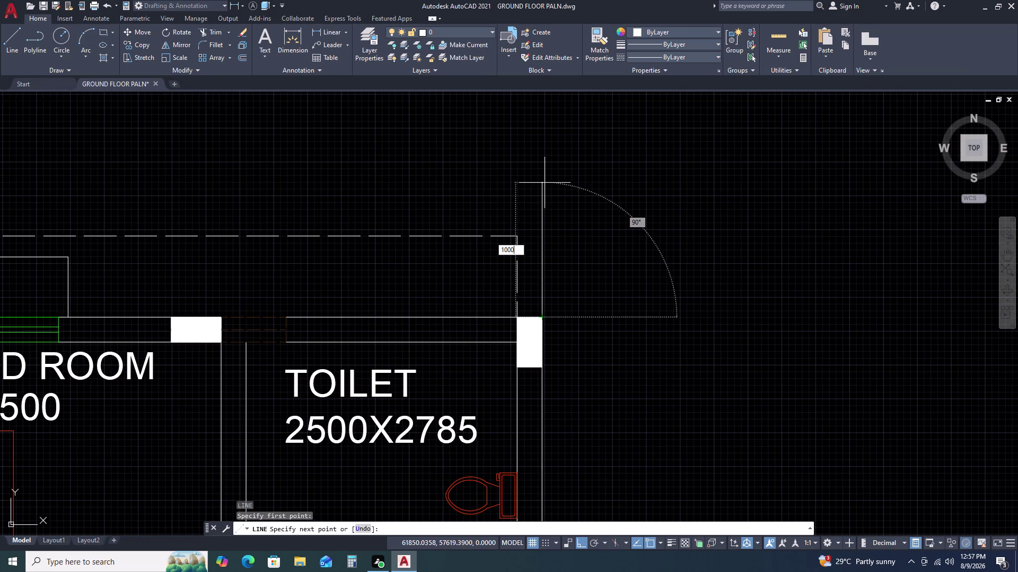
key(space)
Run the line leftward across the top of the plan to above the left toilet.
scroll(down, 3)
scroll(down, 3)
middle_drag(311, 208, 341, 206)
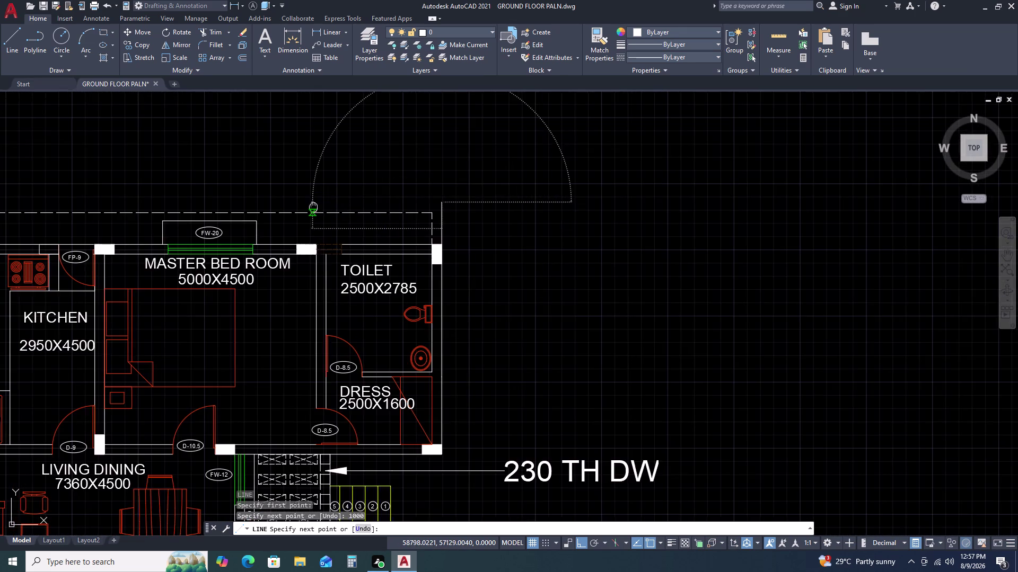
middle_drag(341, 205, 570, 203)
middle_drag(383, 202, 631, 200)
middle_drag(637, 200, 656, 200)
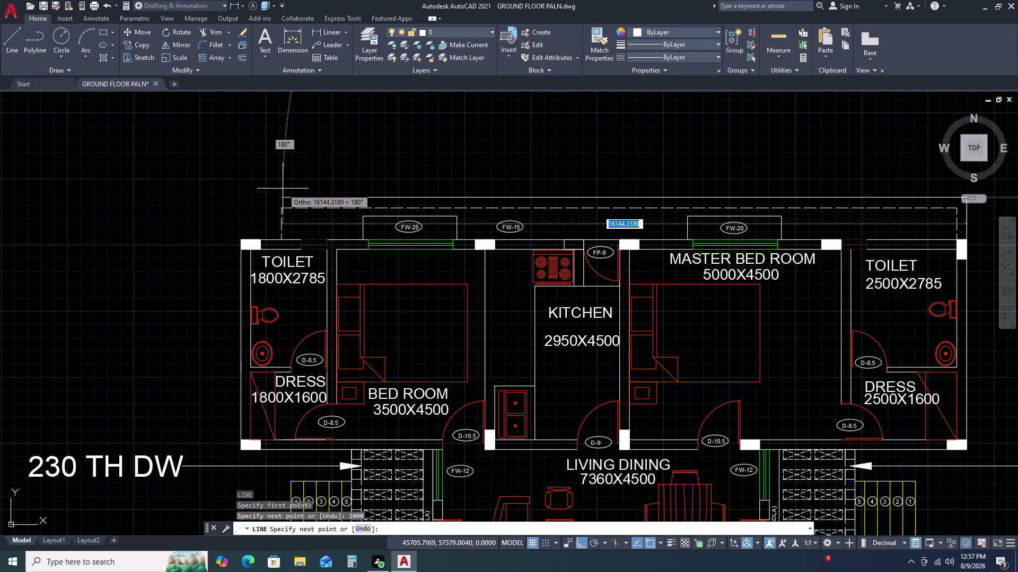
scroll(up, 3)
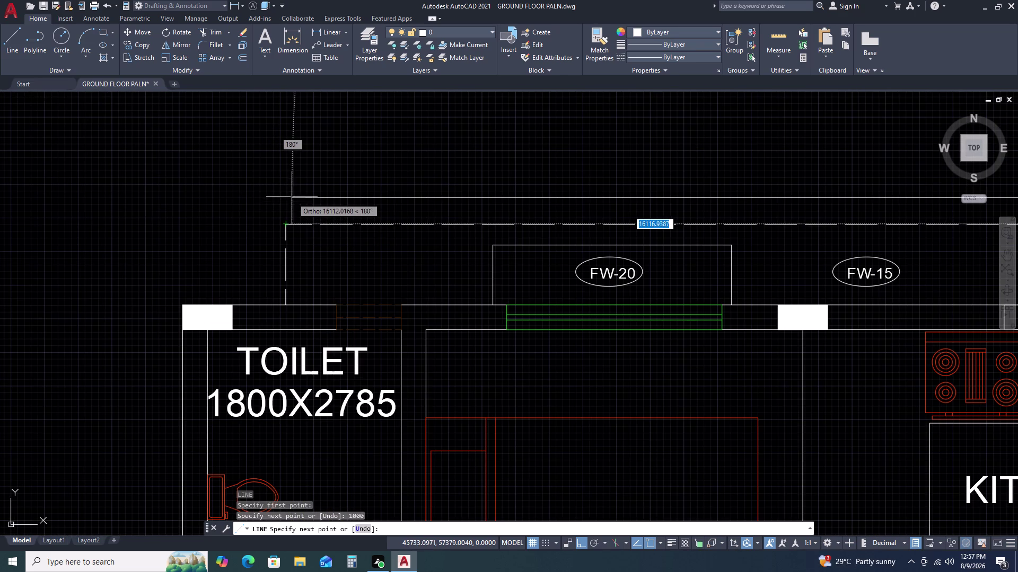
click(285, 197)
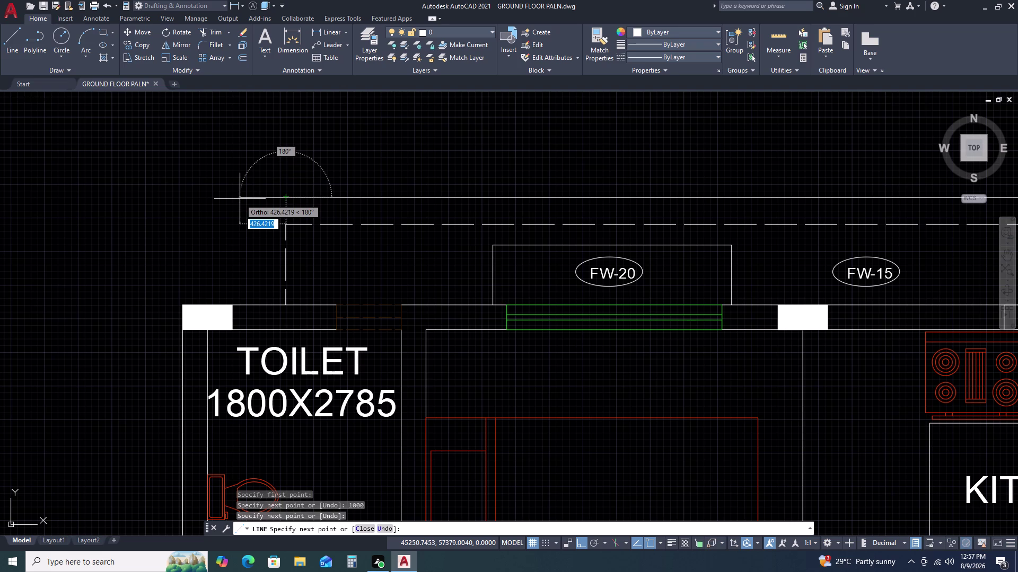
Add a 230 downward segment to finish the solid outline.
key(2)
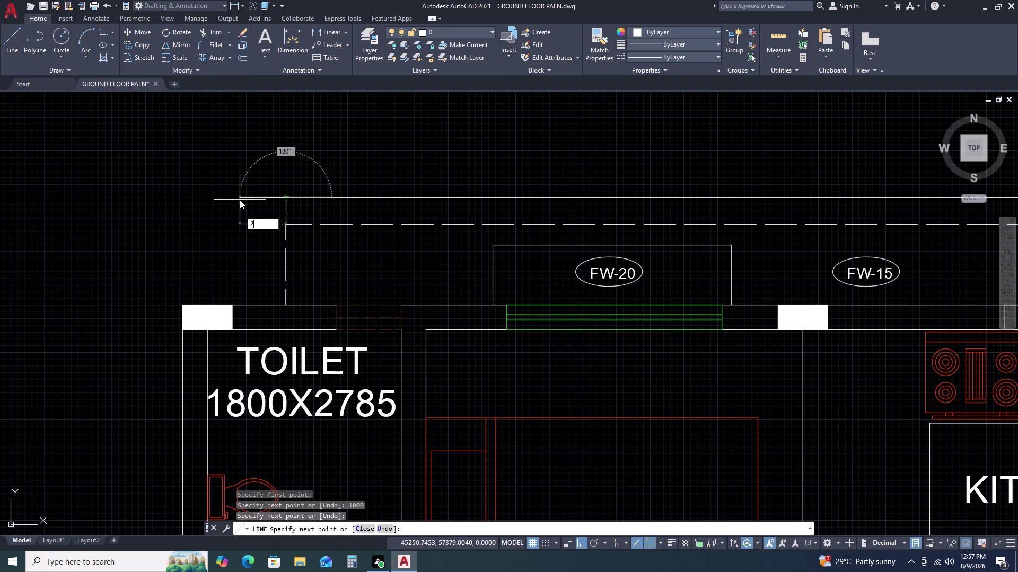
key(3)
key(0)
key(space)
click(255, 307)
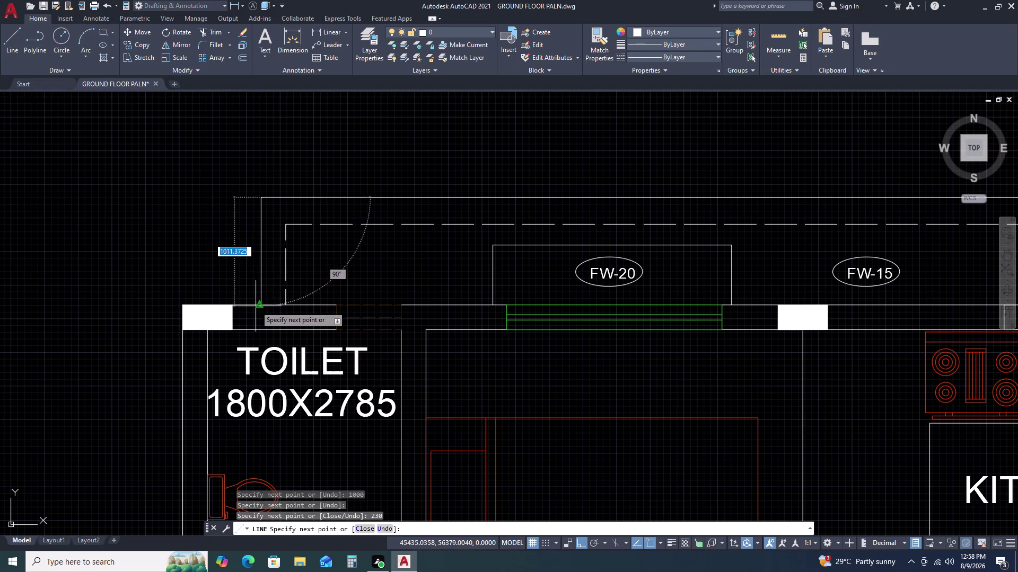
key(Escape)
scroll(down, 3)
middle_drag(566, 201, 305, 204)
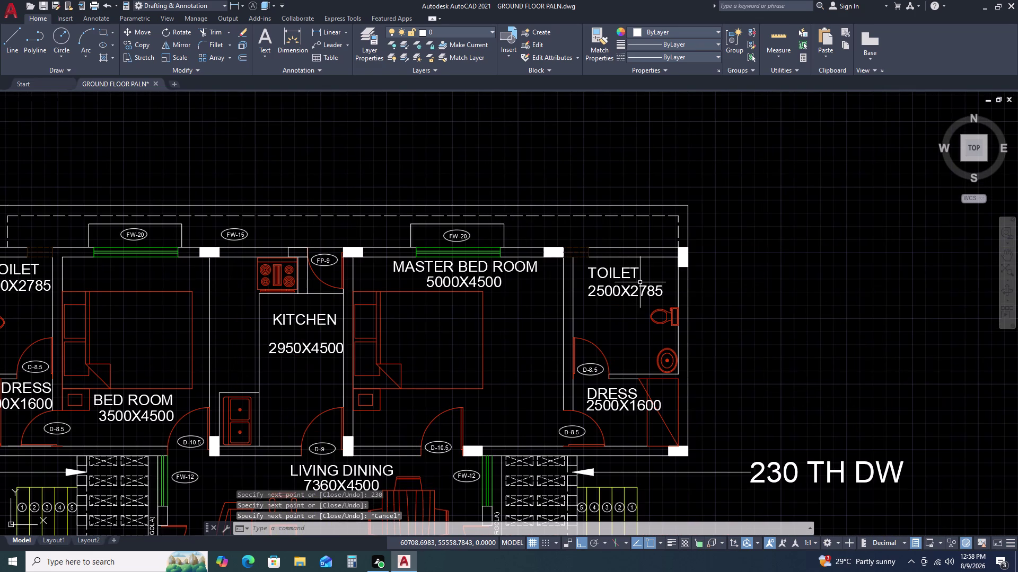
Add 1000 and 230 linear dimensions at the top-right roof corner with DLI.
key(d)
key(l)
key(i)
key(space)
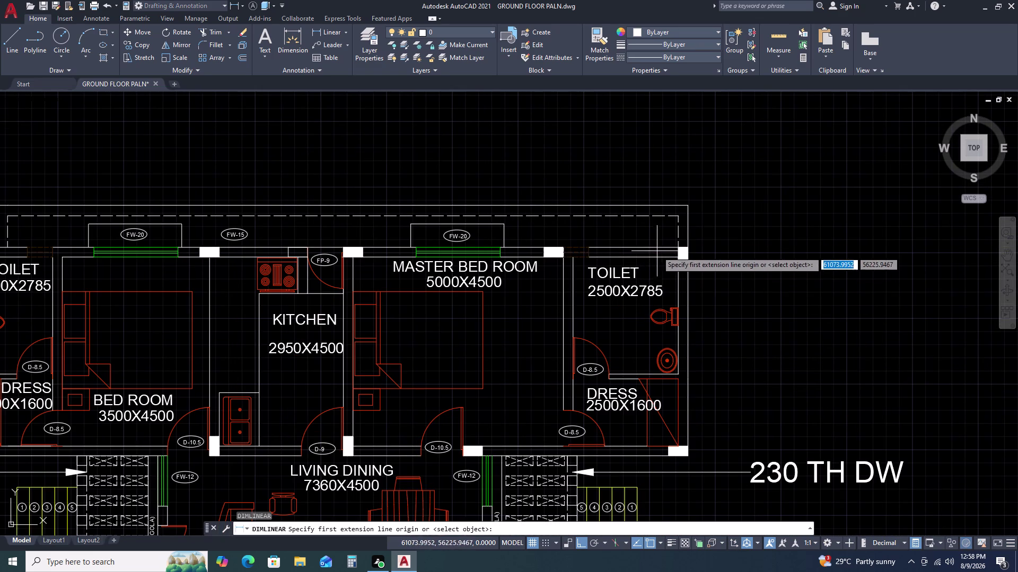
click(659, 247)
click(656, 206)
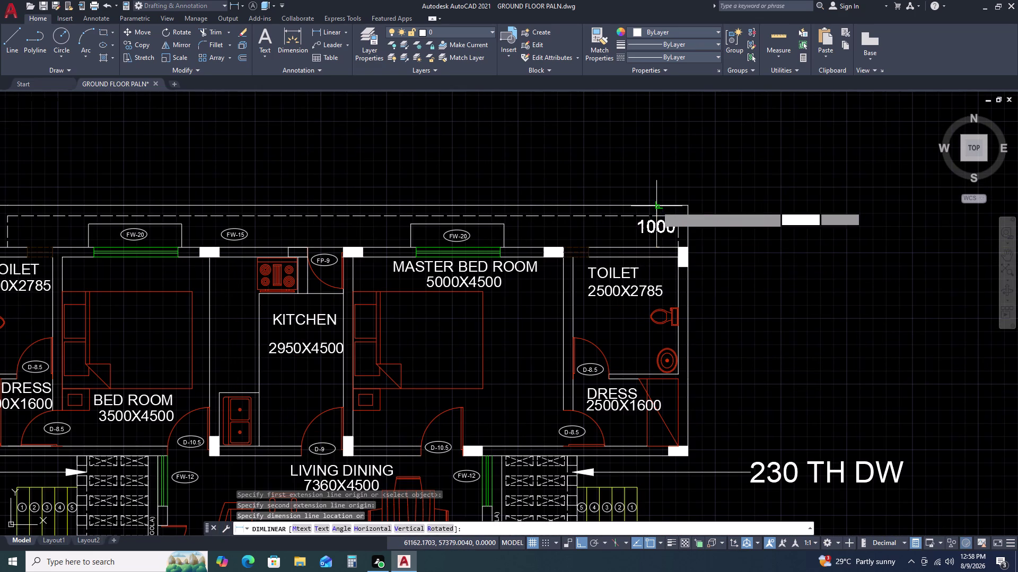
click(646, 216)
key(space)
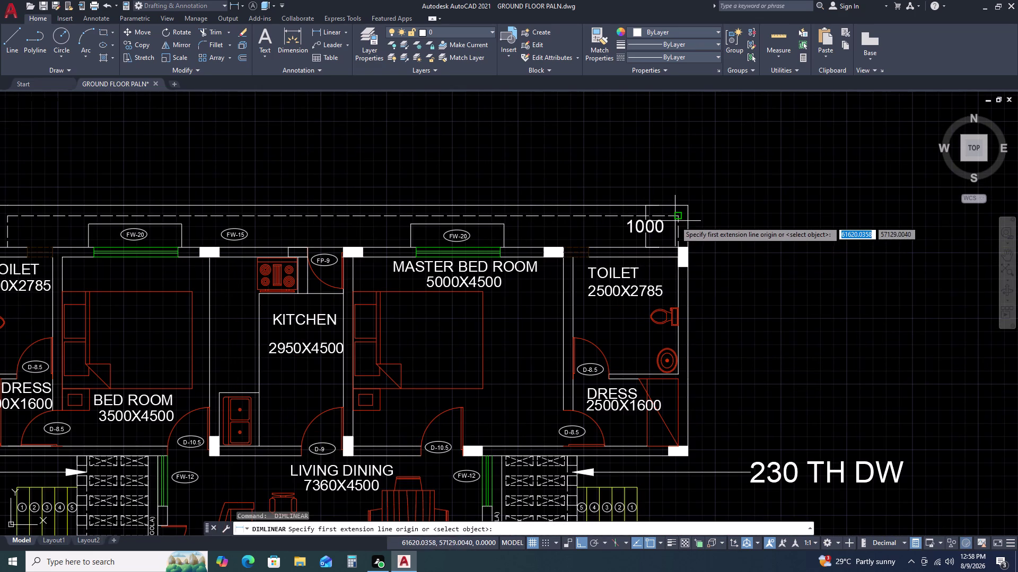
click(677, 217)
click(687, 216)
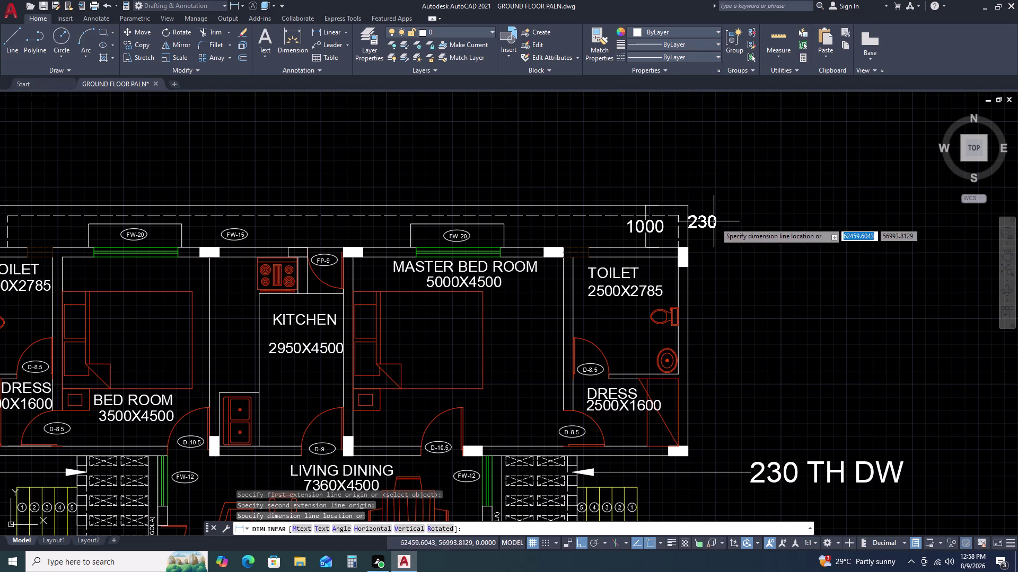
click(727, 235)
key(Escape)
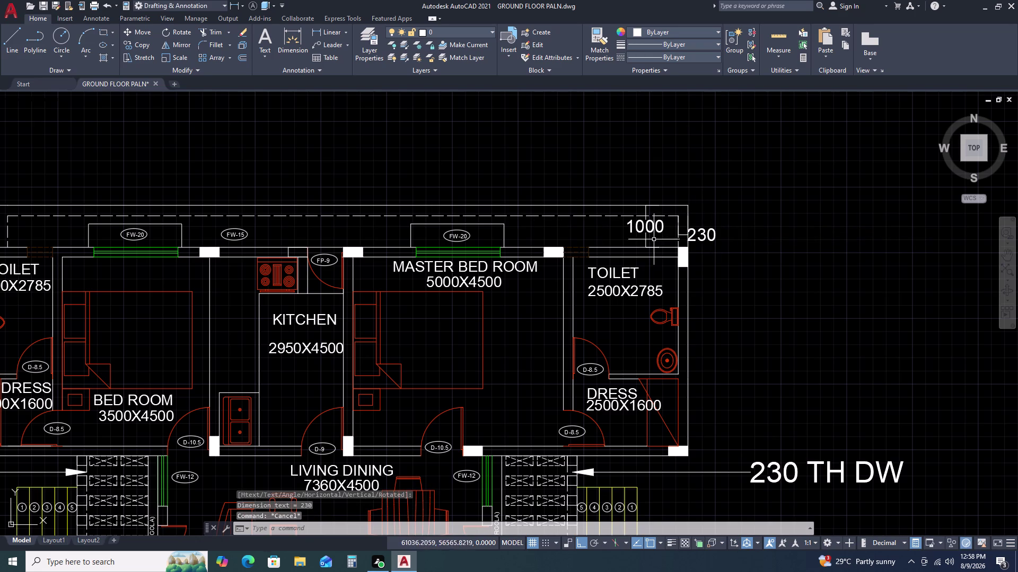
scroll(up, 3)
Start another linear dimension on the wall, then cancel it.
key(space)
click(658, 160)
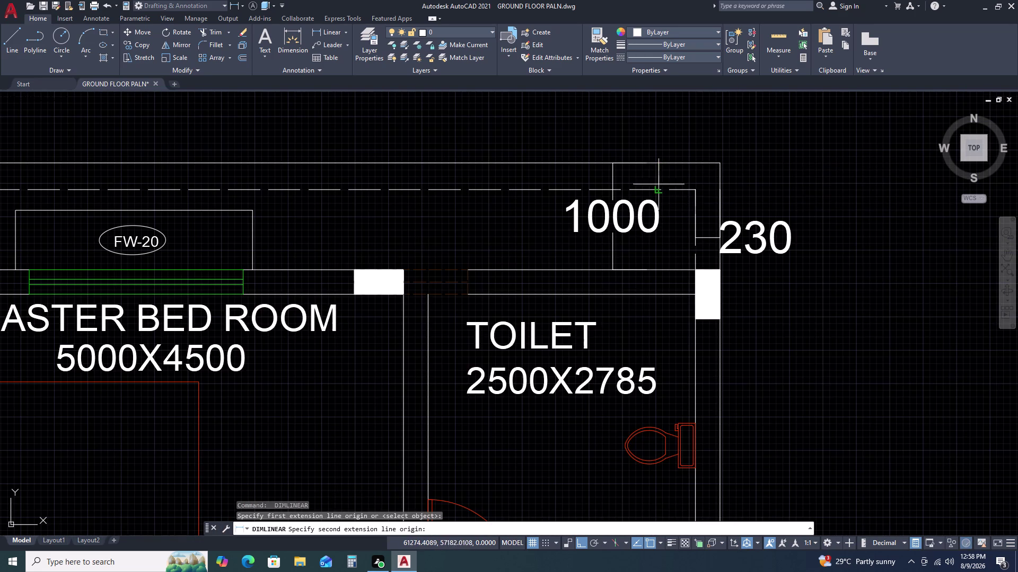
click(659, 191)
key(Escape)
scroll(down, 3)
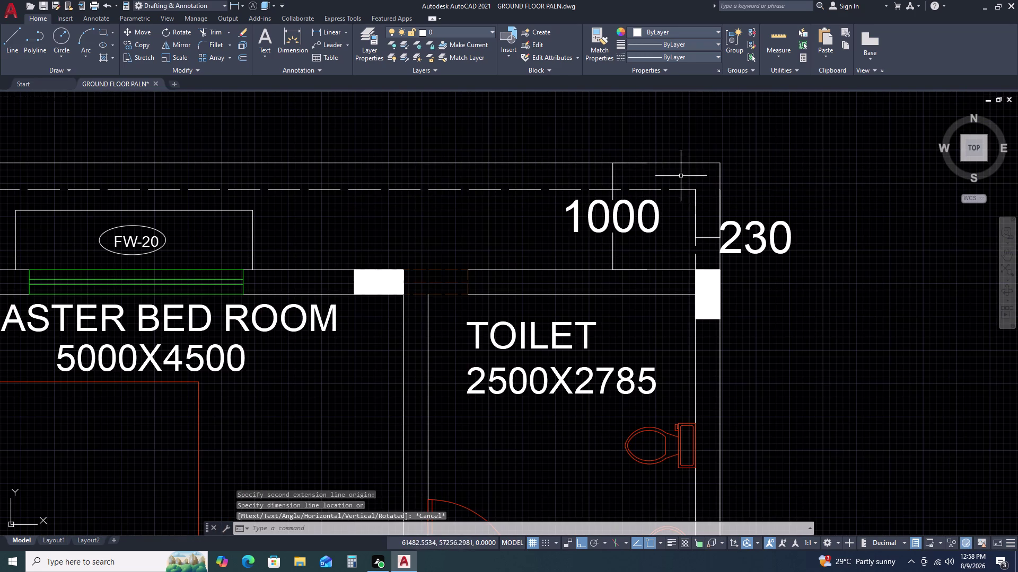
scroll(down, 3)
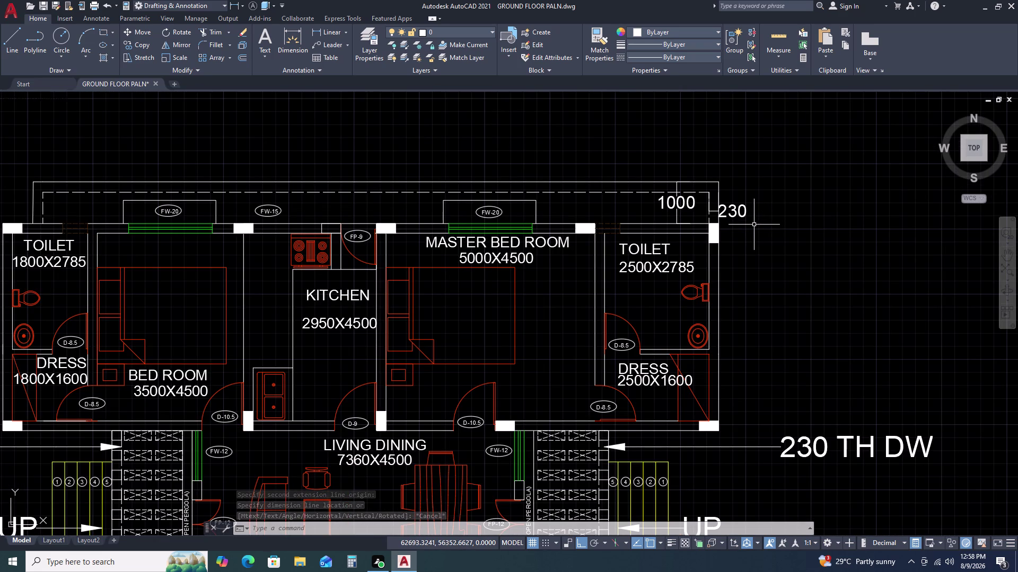
scroll(up, 3)
Try moving the dashed roof line 20 units from the roof corner.
click(591, 181)
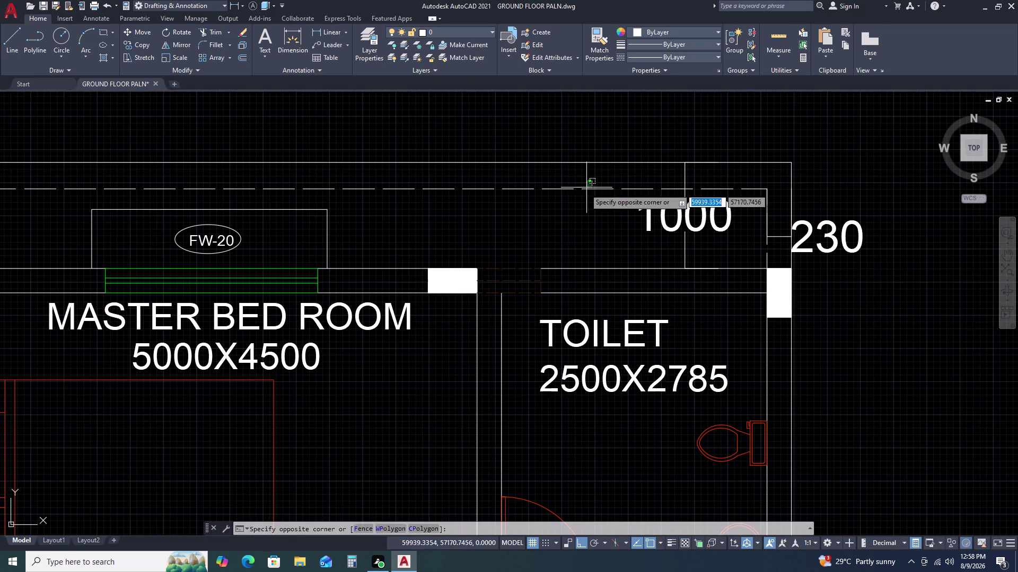
click(573, 201)
text(M)
key(space)
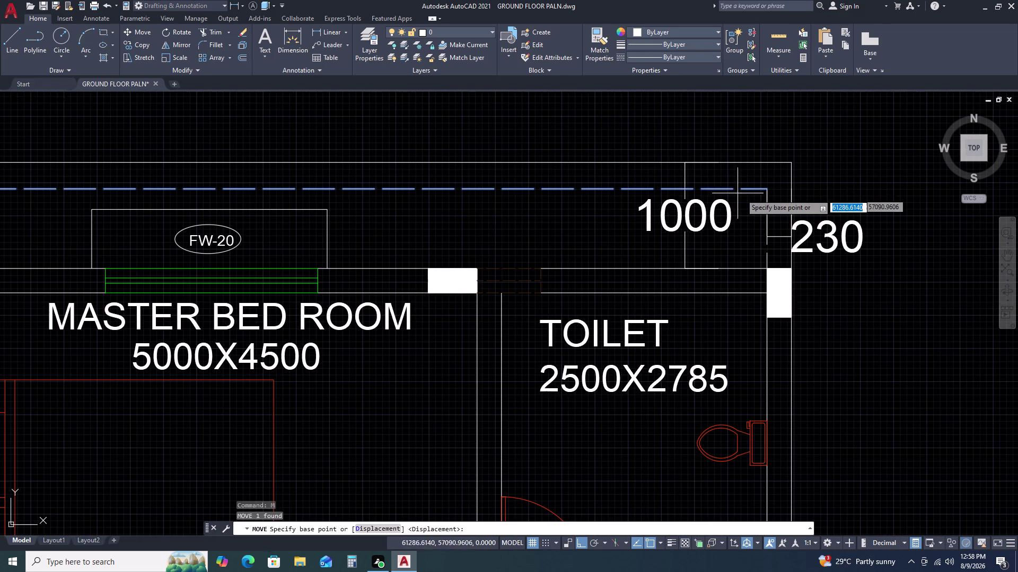
click(766, 190)
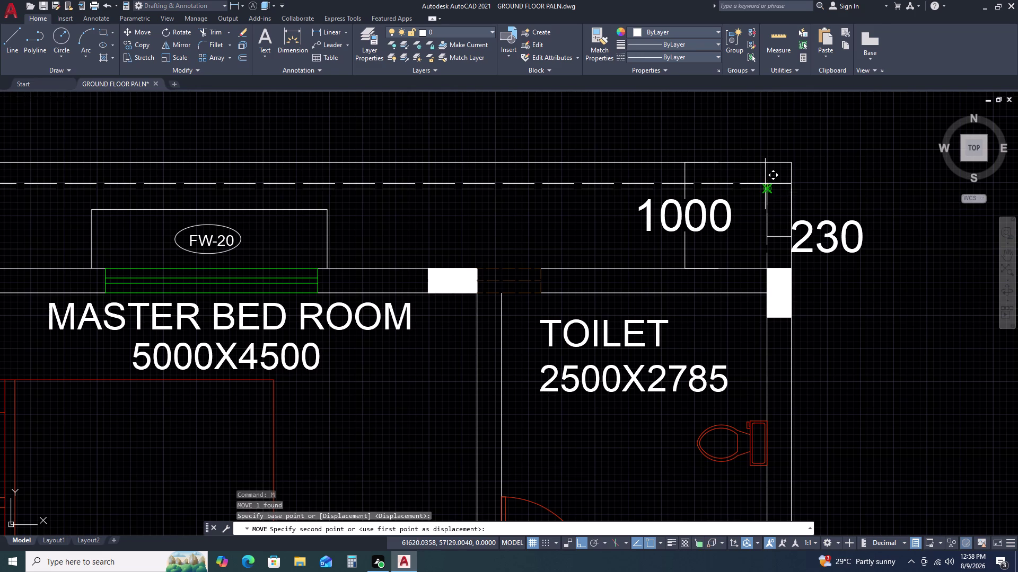
text(20)
key(space)
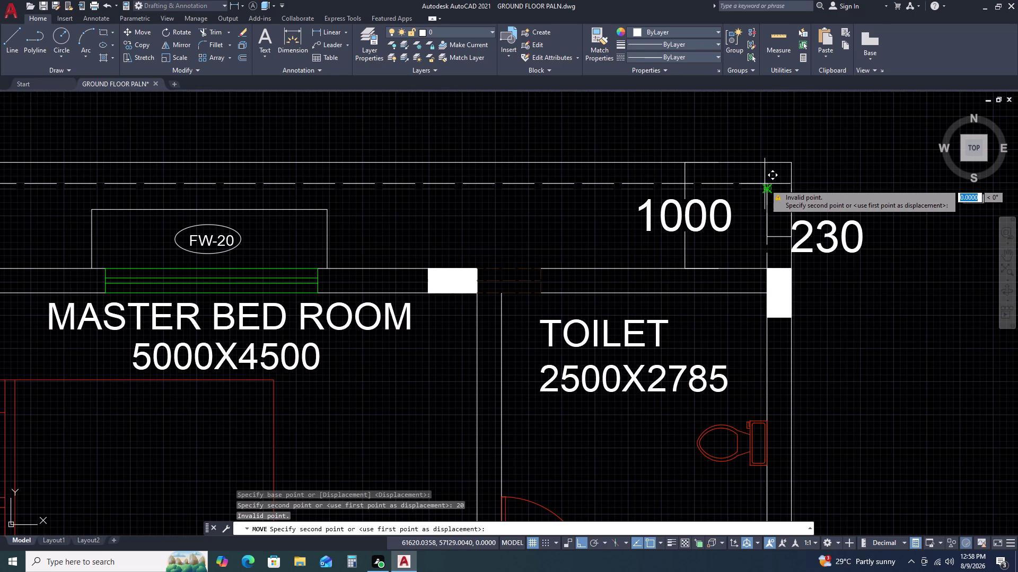
text(2)
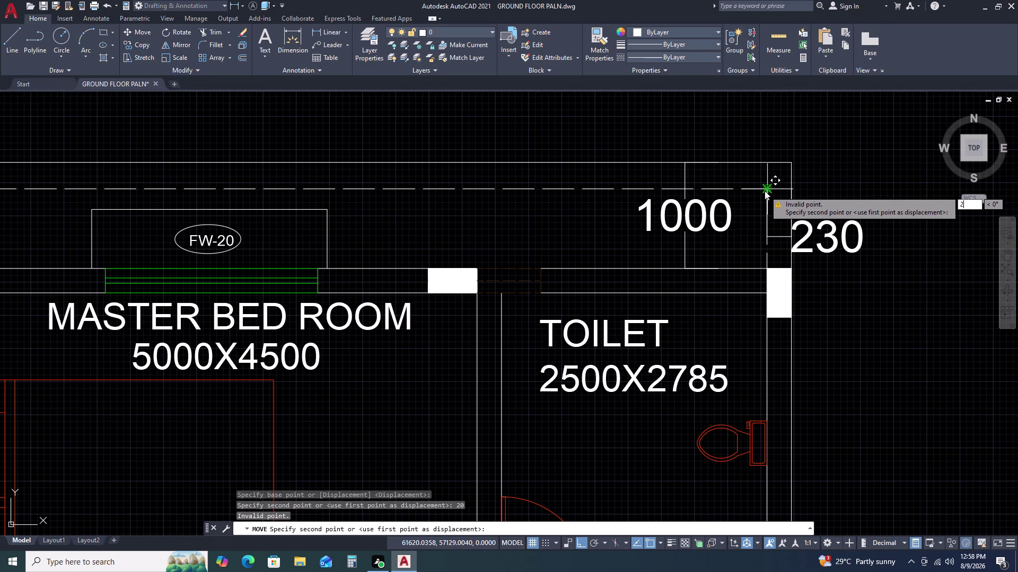
text(0)
key(space)
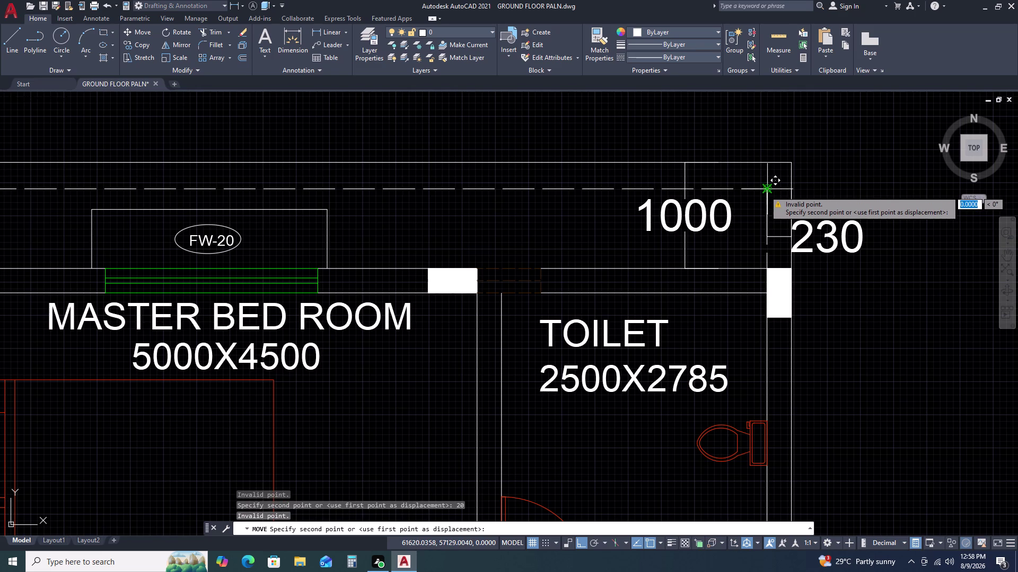
Retry the 20-unit move, then cancel the failed Move.
middle_drag(756, 185, 686, 210)
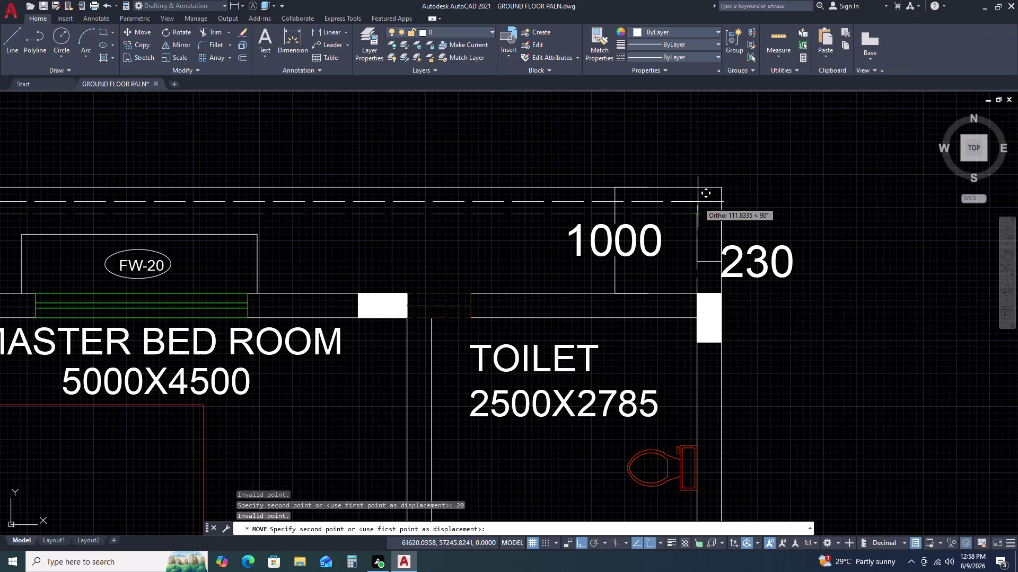
text(20)
key(space)
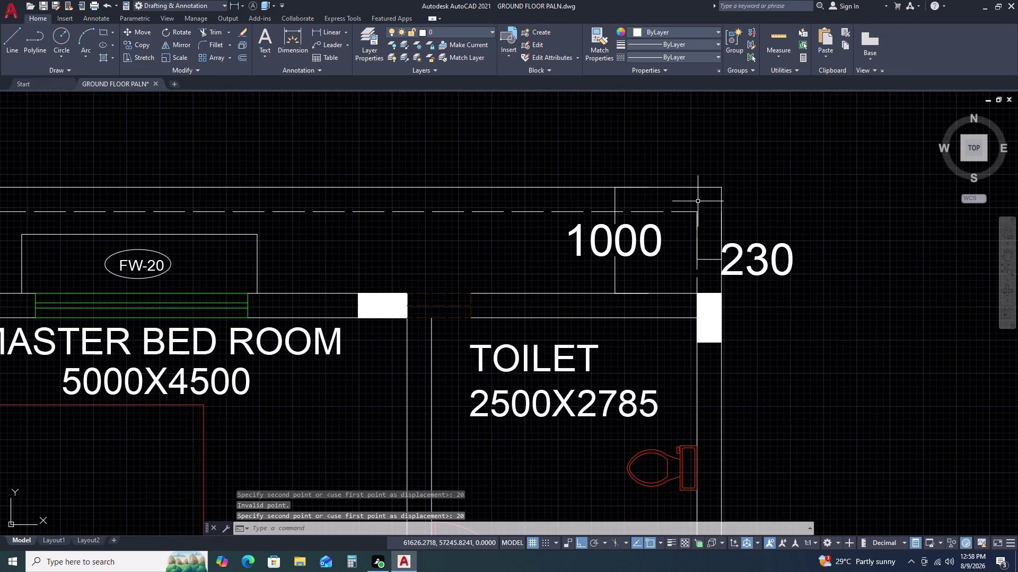
key(Escape)
scroll(up, 3)
scroll(down, 3)
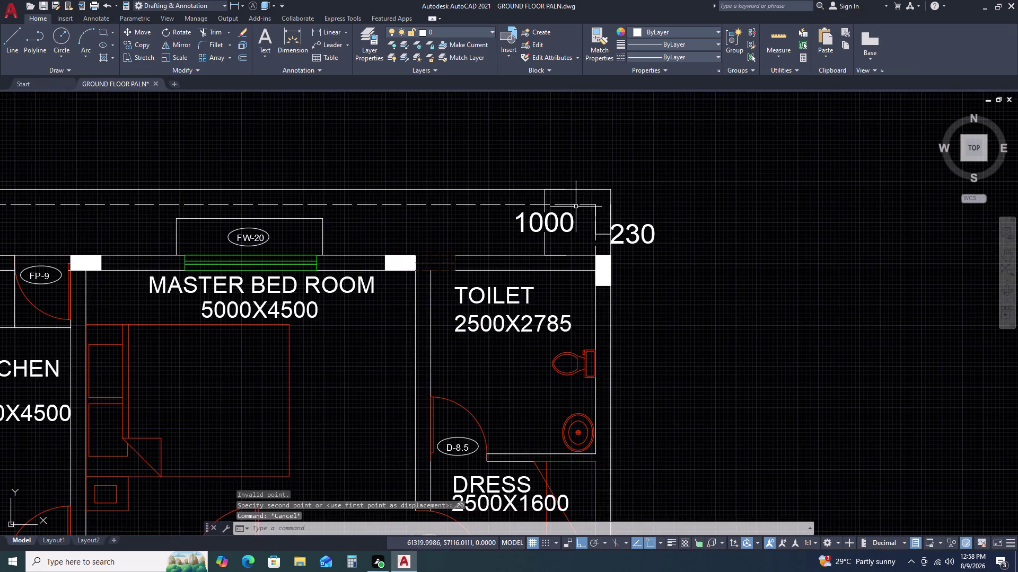
scroll(down, 3)
Place a trial 230 linear dimension above the wall.
text(DLI)
key(space)
scroll(up, 3)
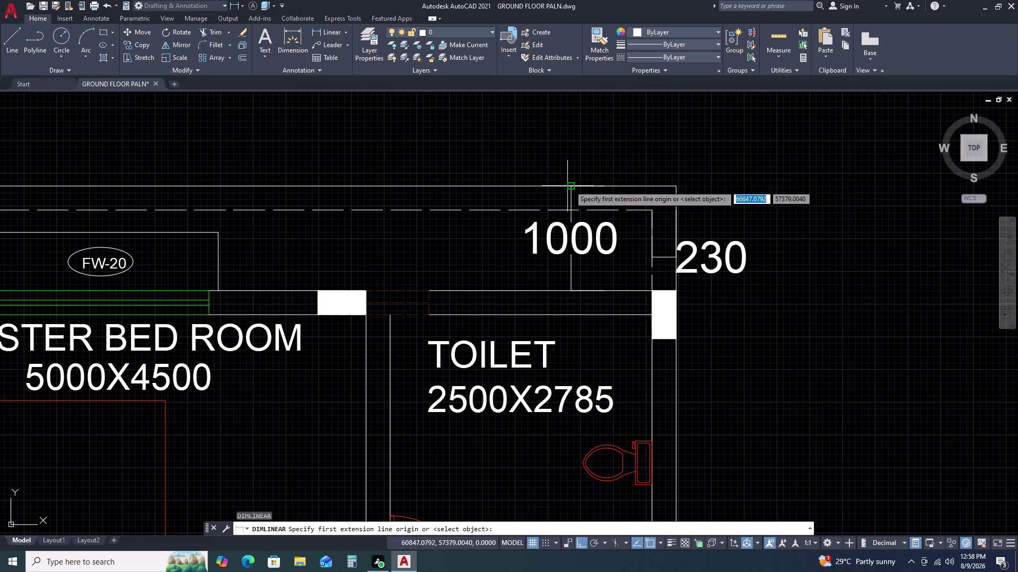
click(602, 187)
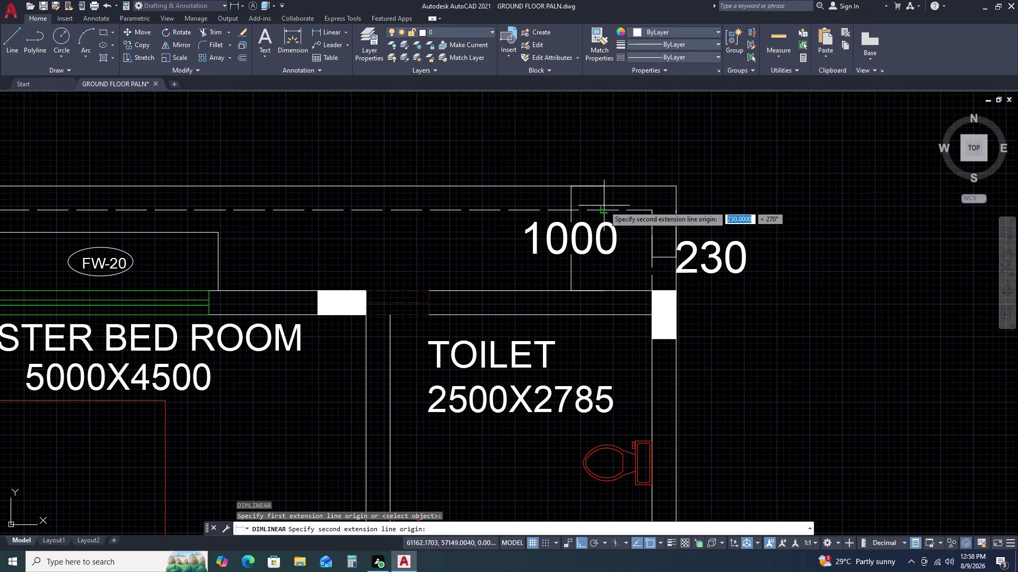
click(603, 210)
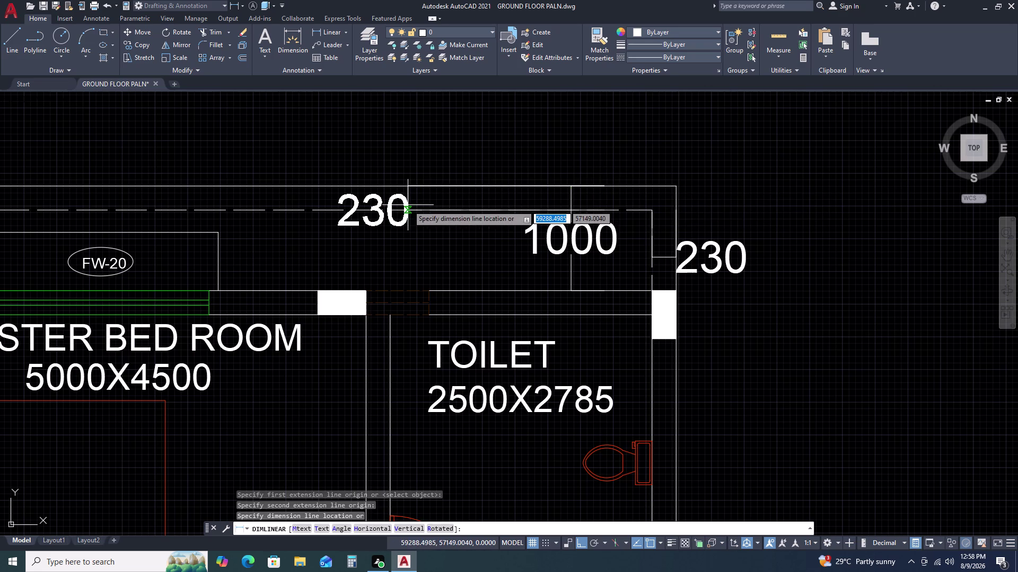
click(407, 205)
scroll(down, 3)
key(Escape)
Select a dashed line and begin stretching it, then cancel.
scroll(up, 3)
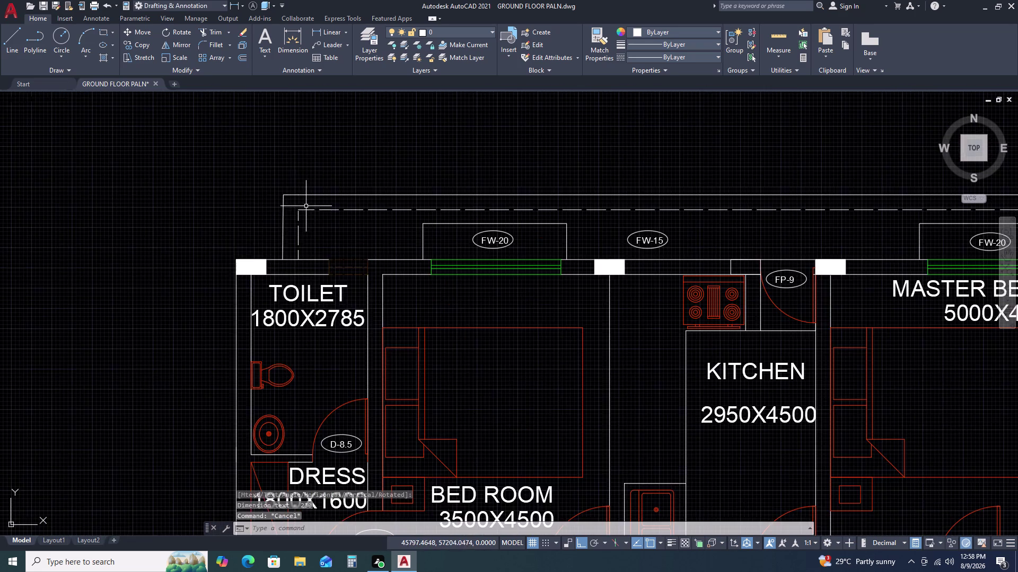
scroll(up, 3)
scroll(up, 3)
click(286, 237)
click(238, 246)
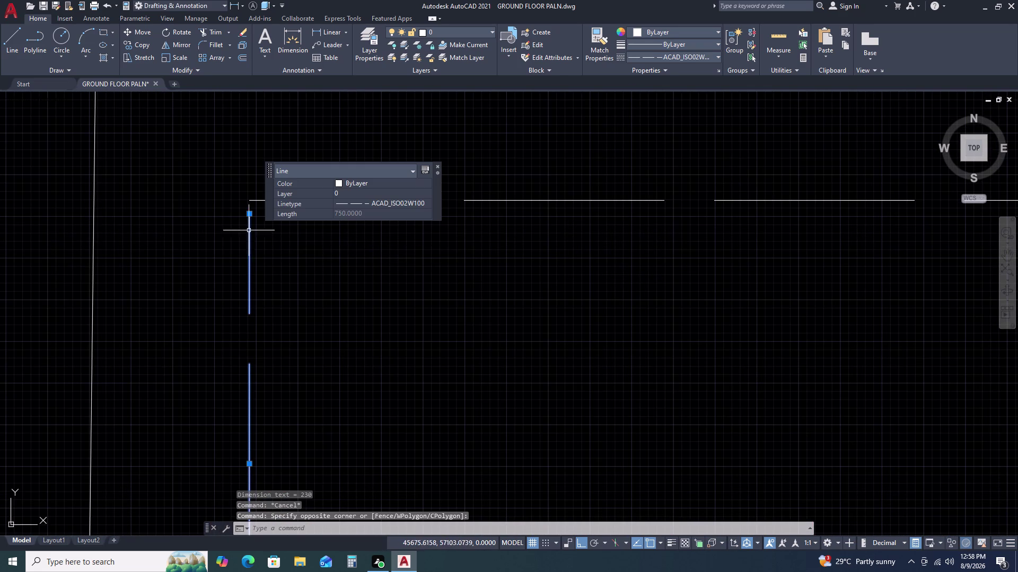
click(249, 213)
click(250, 201)
key(Escape)
scroll(down, 3)
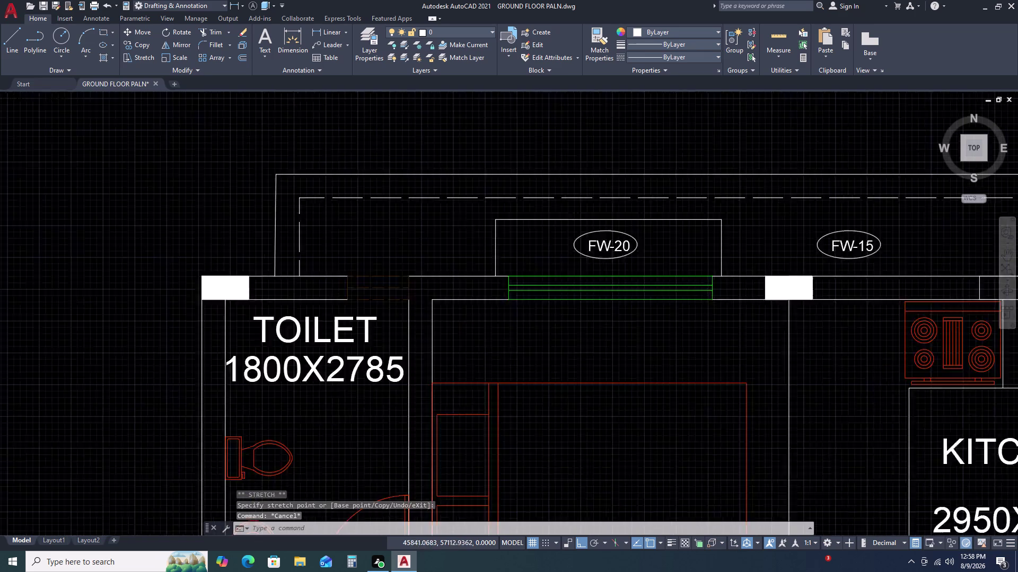
scroll(down, 3)
Delete the trial 230 dimension and view the whole plan.
middle_drag(441, 217, 295, 228)
scroll(up, 3)
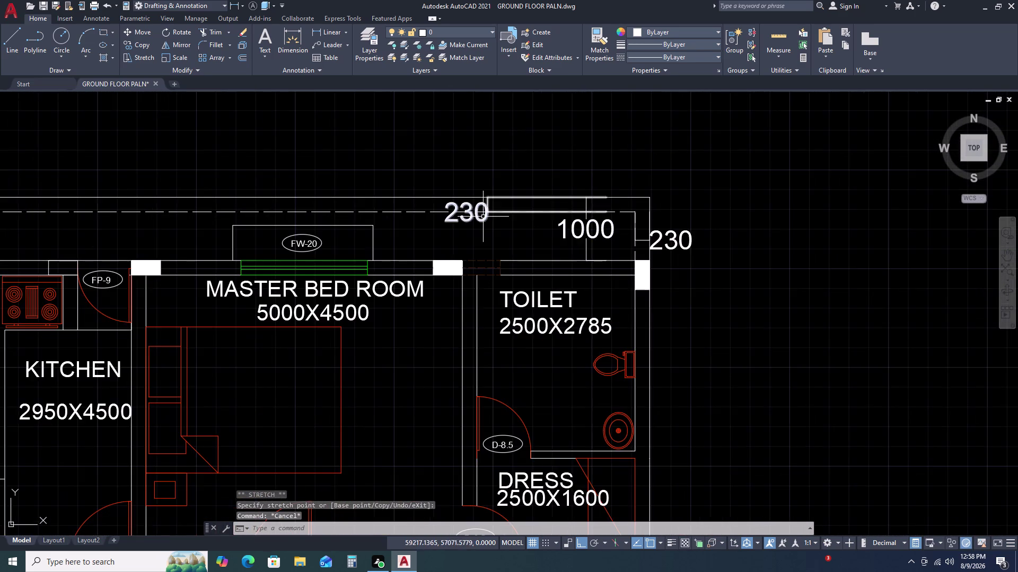
scroll(up, 3)
click(489, 199)
key(Delete)
scroll(down, 3)
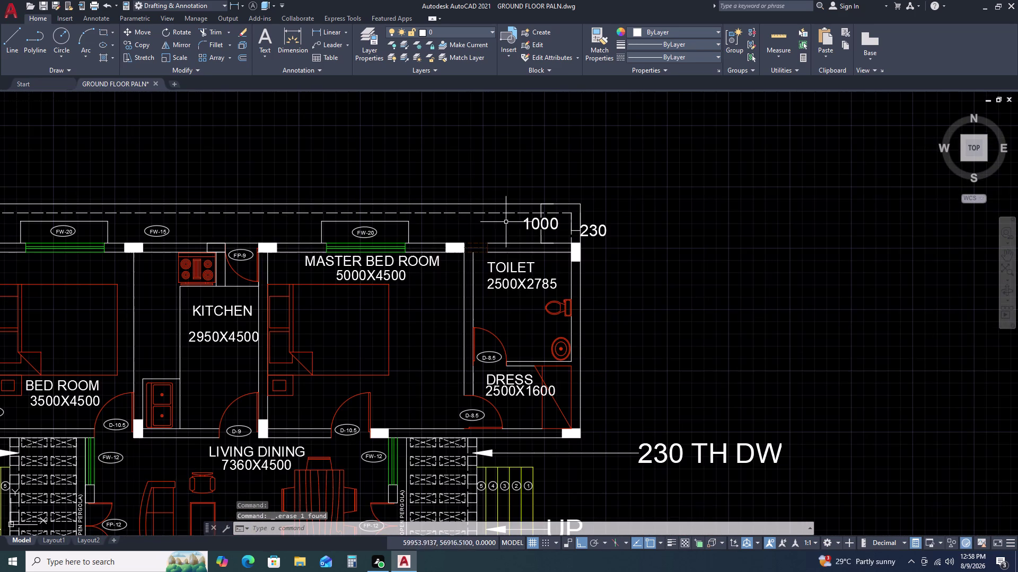
scroll(down, 3)
middle_drag(199, 251, 369, 218)
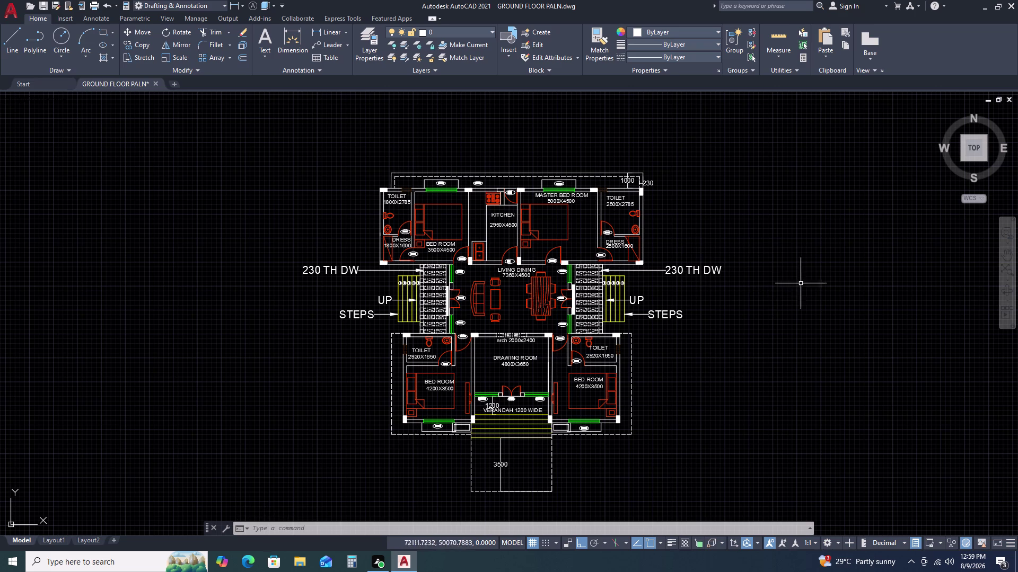
Clear a stray selection and zoom in toward the right staircase.
drag(723, 250, 714, 260)
click(689, 286)
key(Escape)
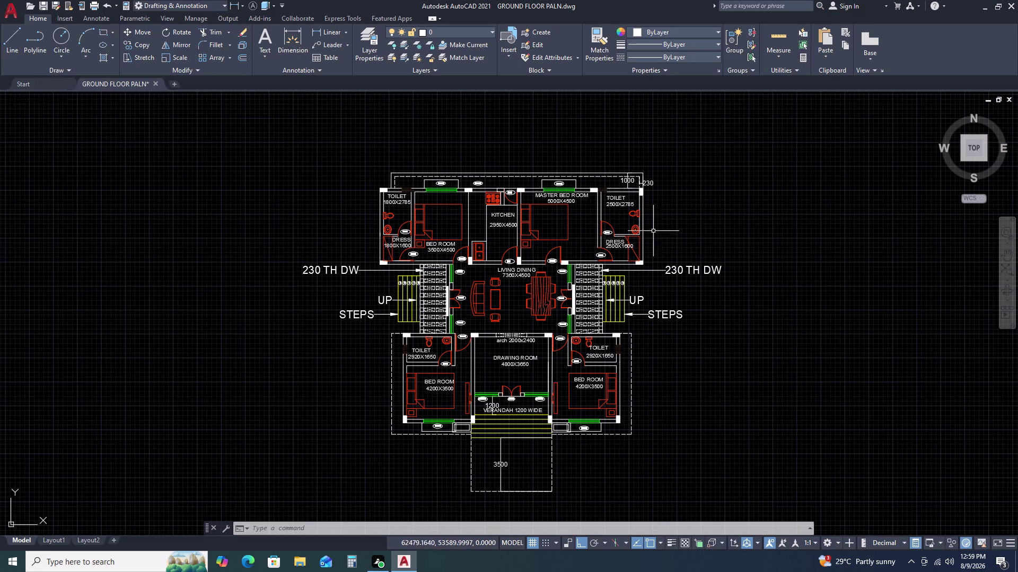
scroll(up, 3)
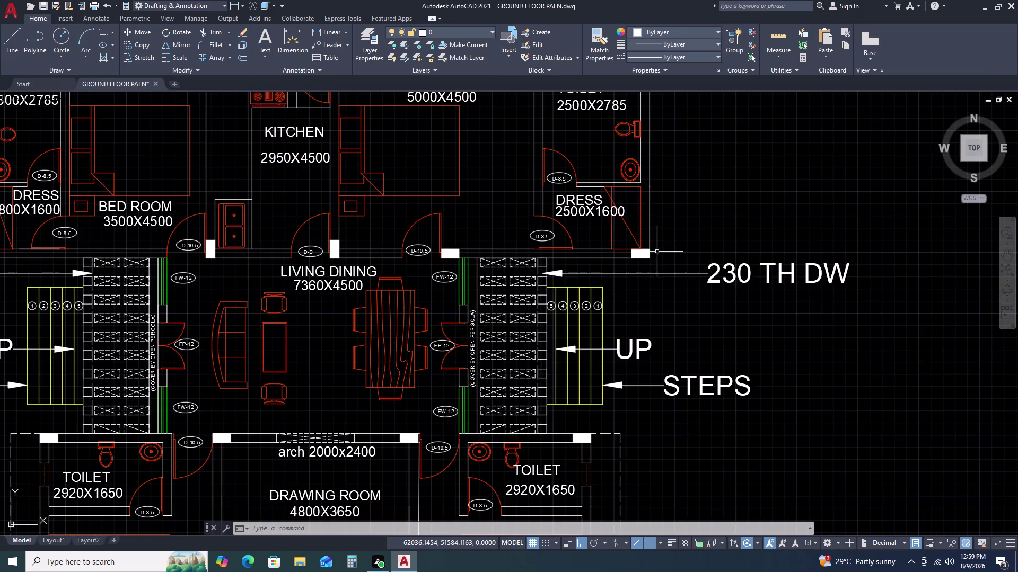
scroll(up, 3)
Start a line at the right wall corner and draw it 1000 to the right.
text(L)
key(space)
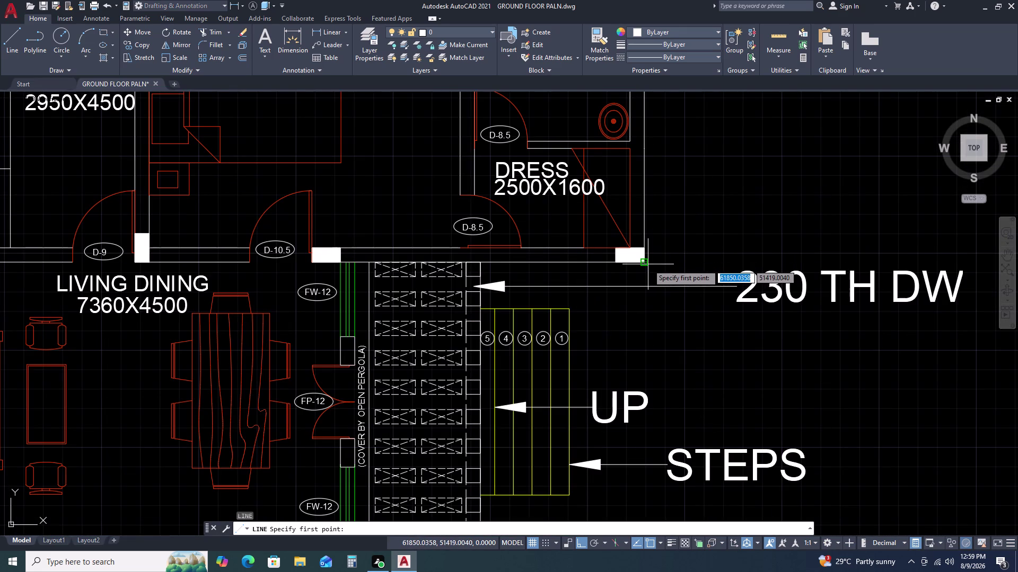
click(648, 265)
scroll(up, 3)
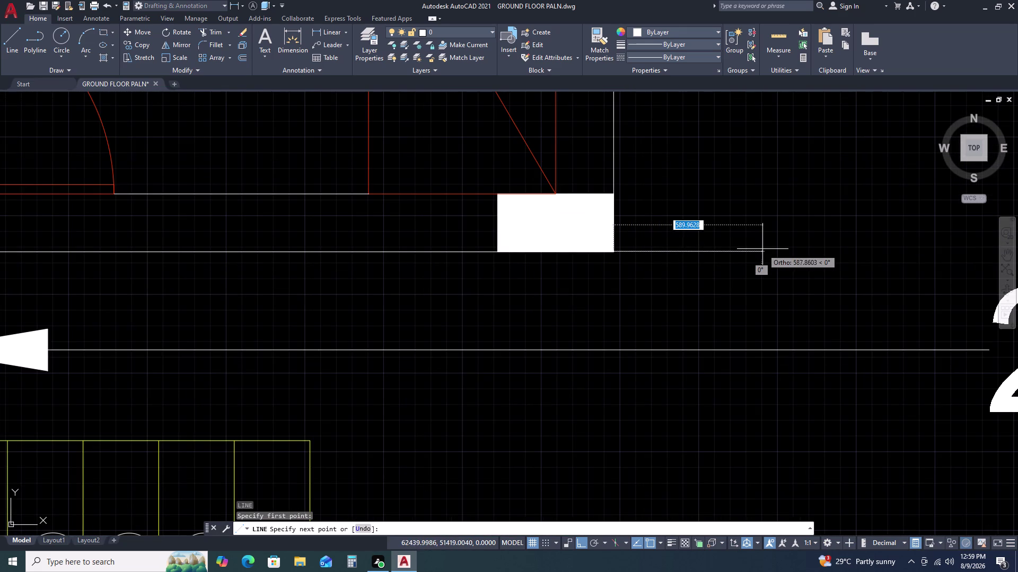
scroll(up, 3)
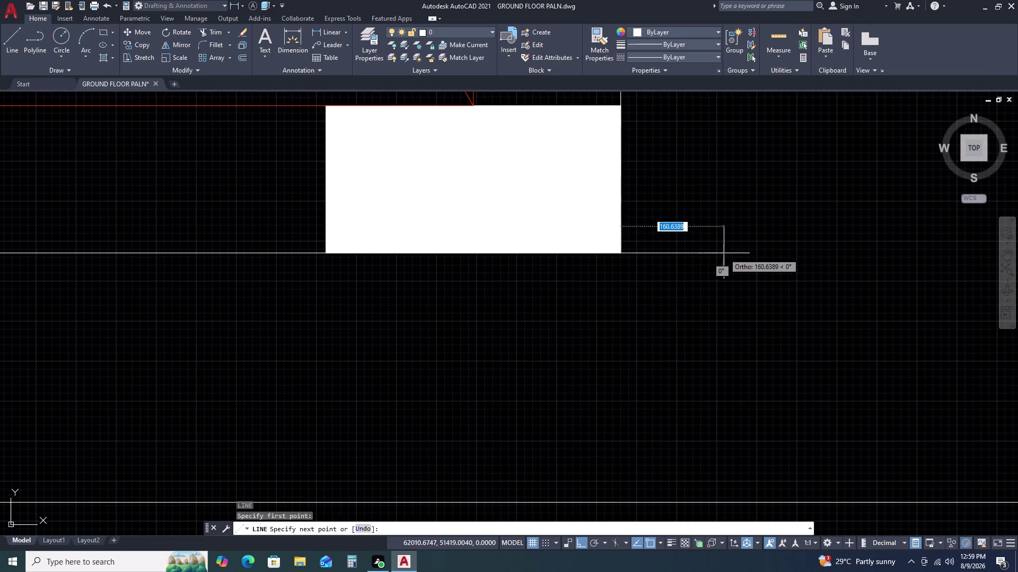
key(Escape)
key(space)
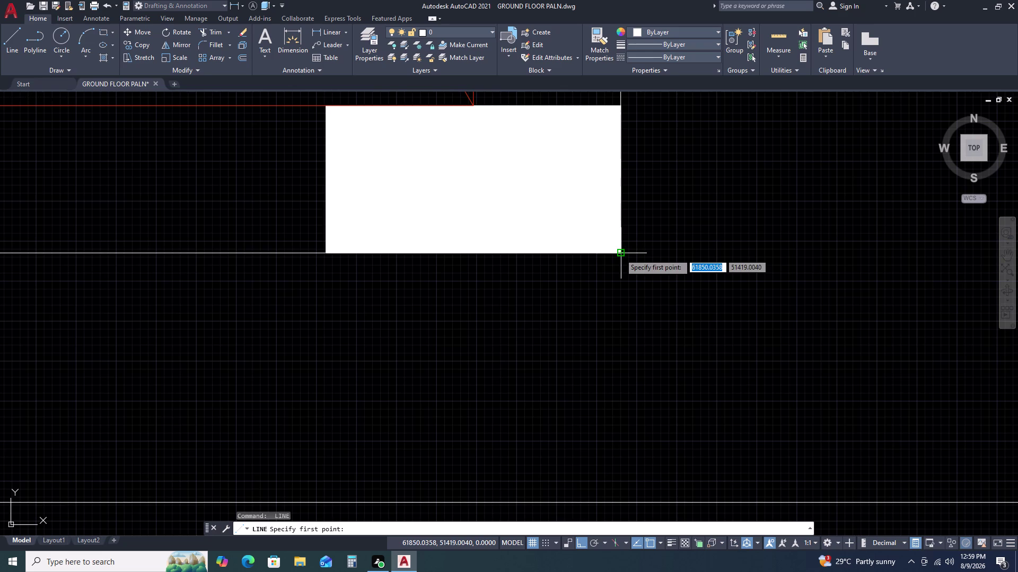
click(620, 254)
middle_drag(744, 250, 493, 240)
key(1)
text(00)
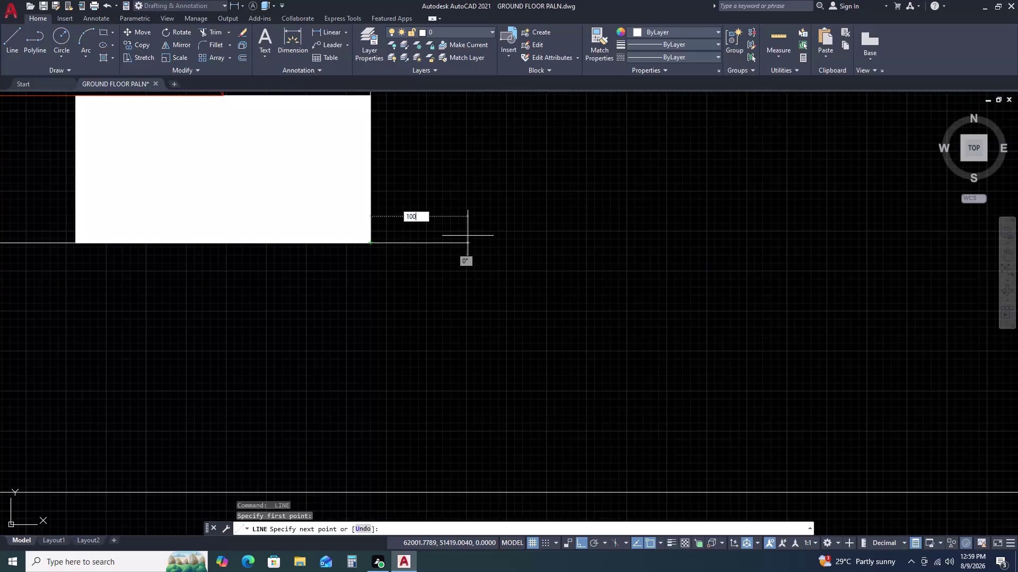
key(0)
key(space)
Extend the line up to the roof edge.
scroll(down, 3)
scroll(down, 3)
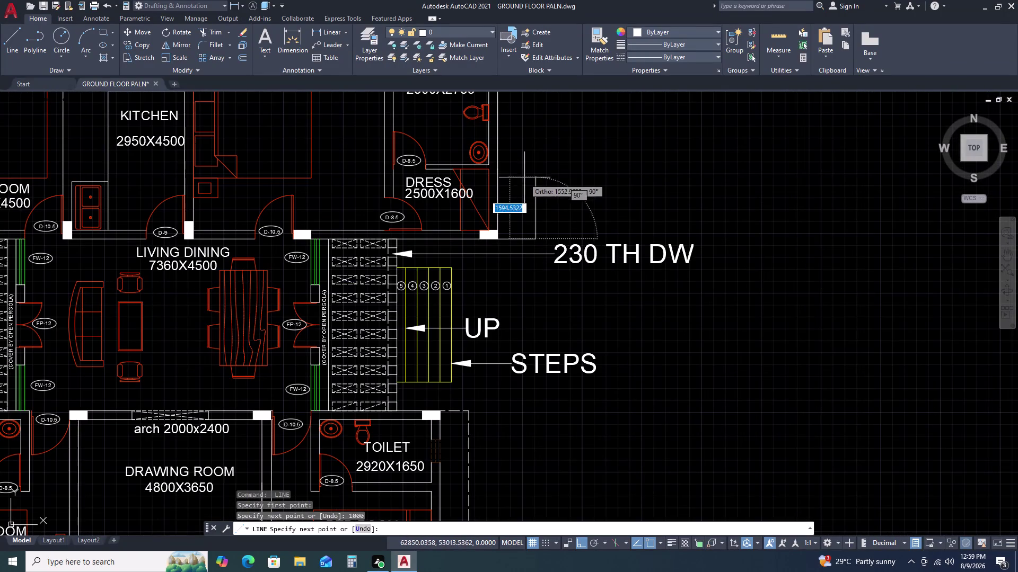
middle_drag(528, 170, 532, 241)
middle_drag(533, 251, 536, 273)
middle_drag(546, 141, 547, 199)
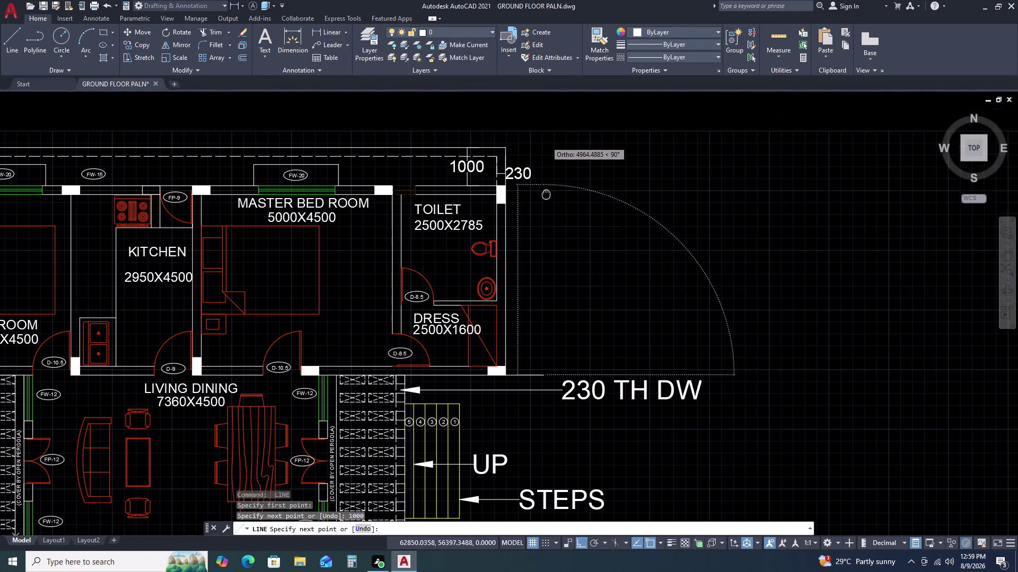
middle_drag(547, 200, 547, 203)
scroll(up, 3)
middle_drag(534, 203, 516, 234)
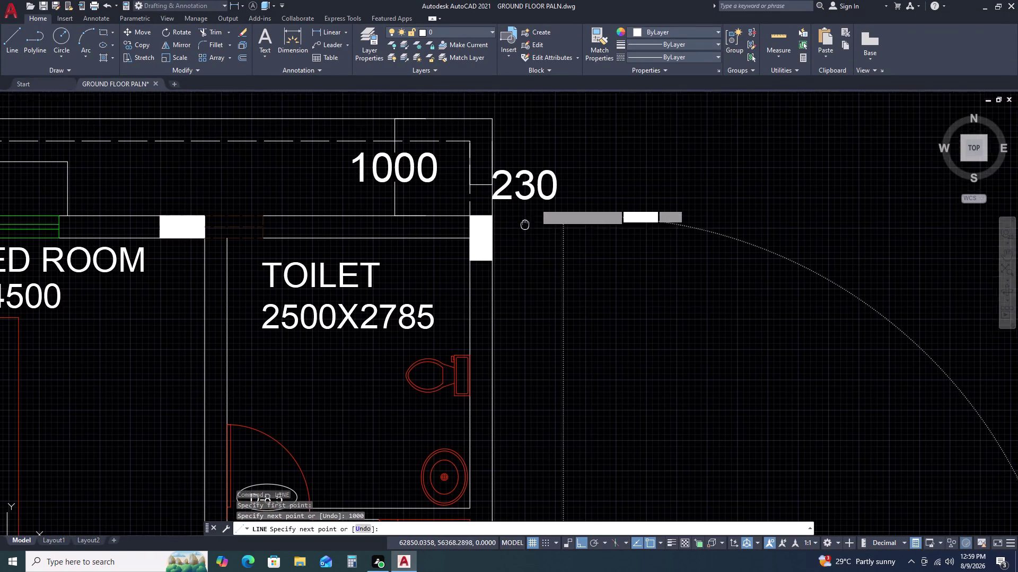
middle_drag(515, 235, 506, 240)
middle_click(502, 243)
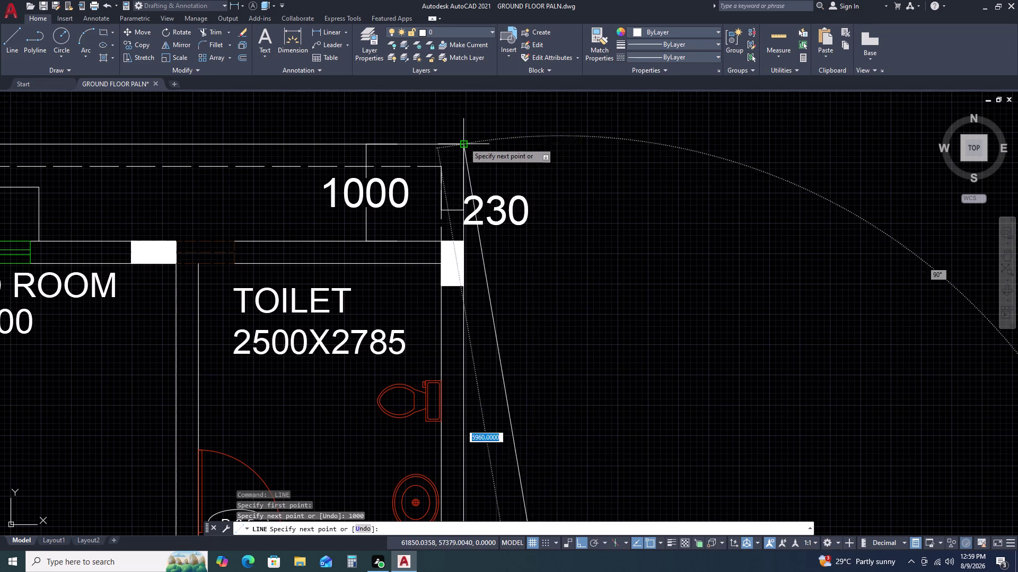
click(561, 145)
Continue the line 1000 upward past the roof edge.
middle_drag(527, 154, 505, 269)
middle_drag(500, 281, 497, 288)
text(1)
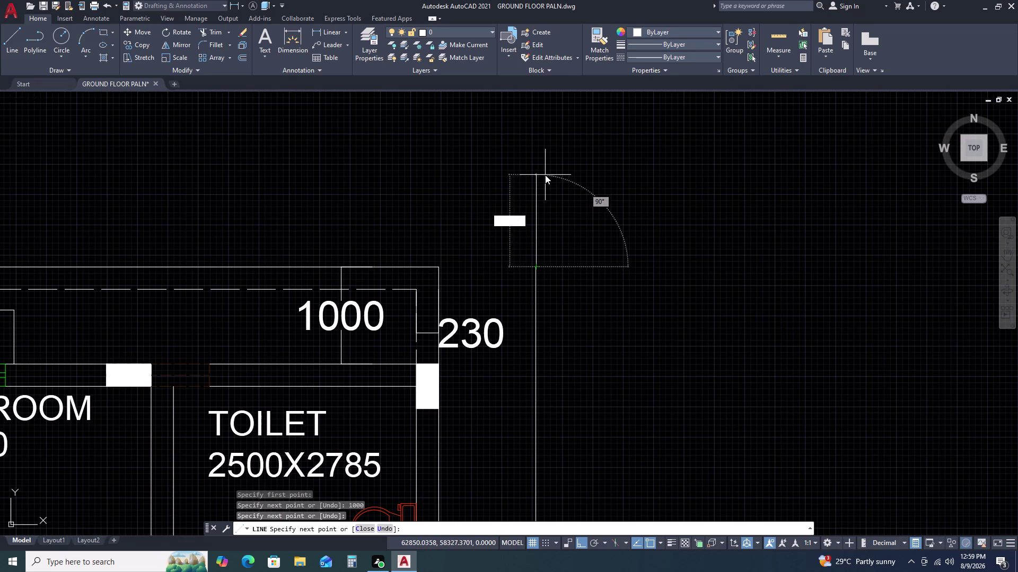
text(000)
key(space)
Run the line left past the plan's left side and finish it.
scroll(down, 3)
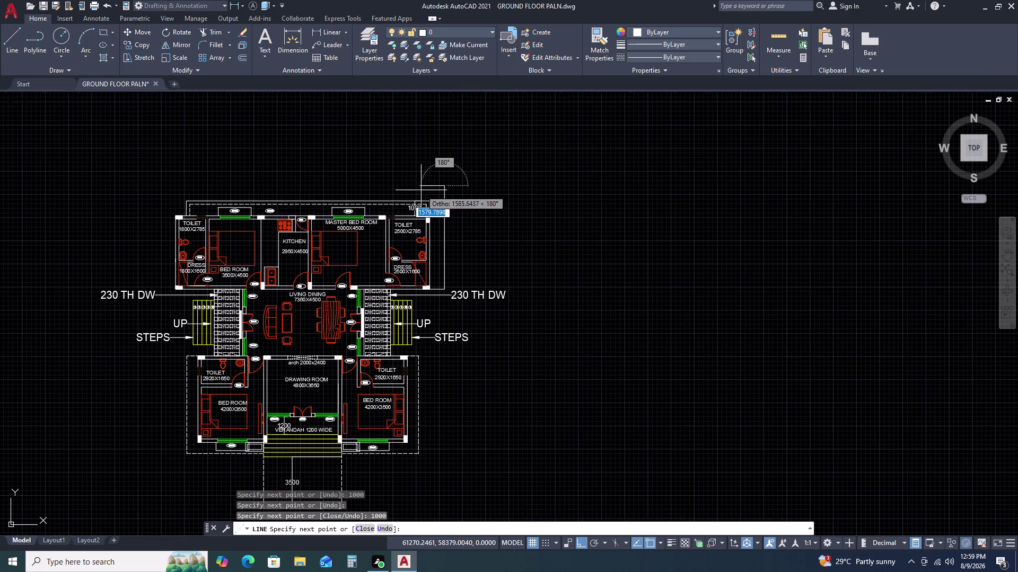
middle_drag(270, 177, 336, 181)
middle_drag(484, 197, 490, 197)
middle_drag(494, 197, 533, 196)
scroll(up, 3)
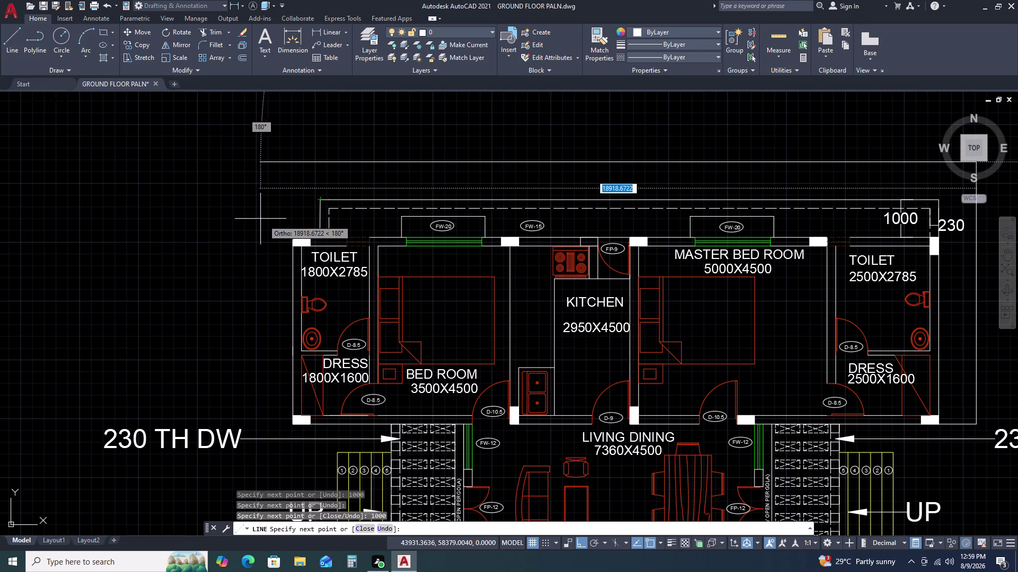
scroll(down, 3)
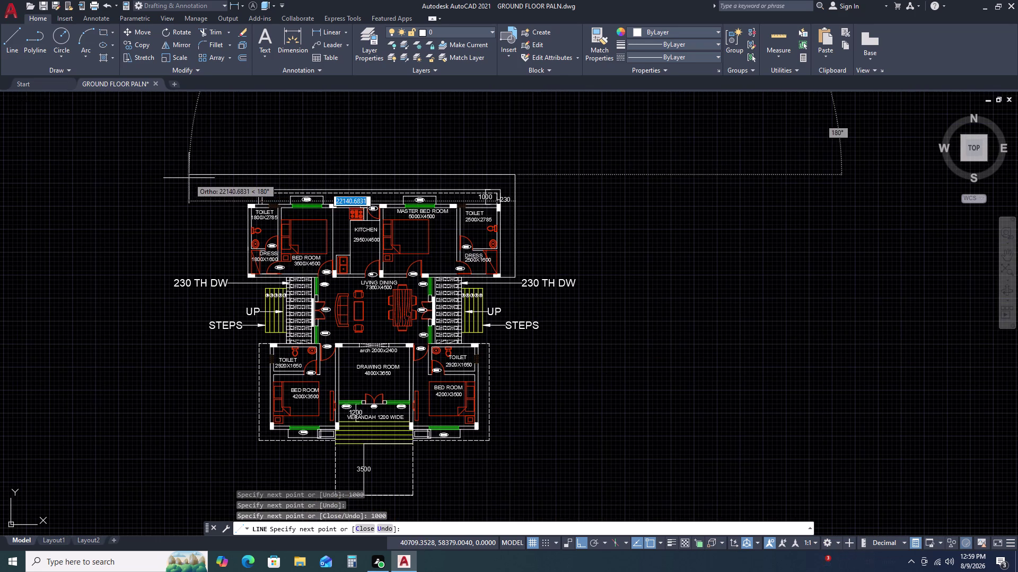
click(189, 178)
key(Escape)
scroll(up, 3)
middle_drag(216, 206, 250, 207)
middle_drag(336, 204, 342, 203)
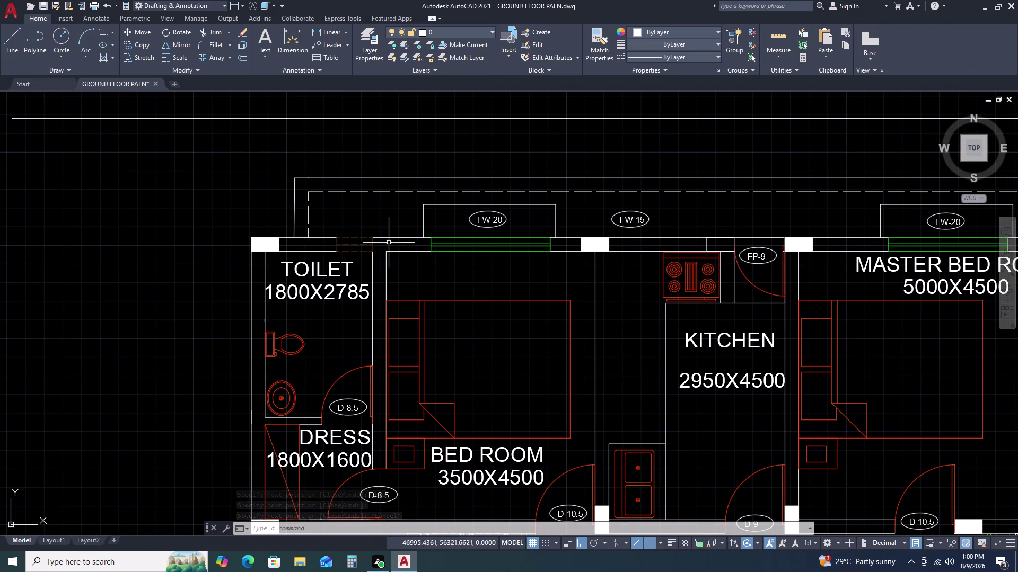
Start a line on the outer wall of the top-left toilet.
text(L)
key(space)
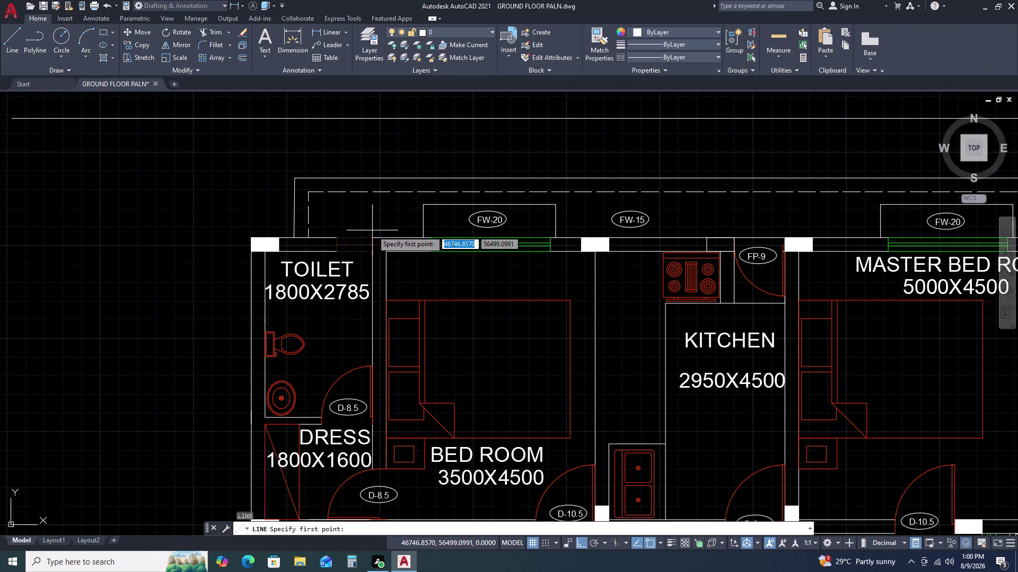
scroll(up, 3)
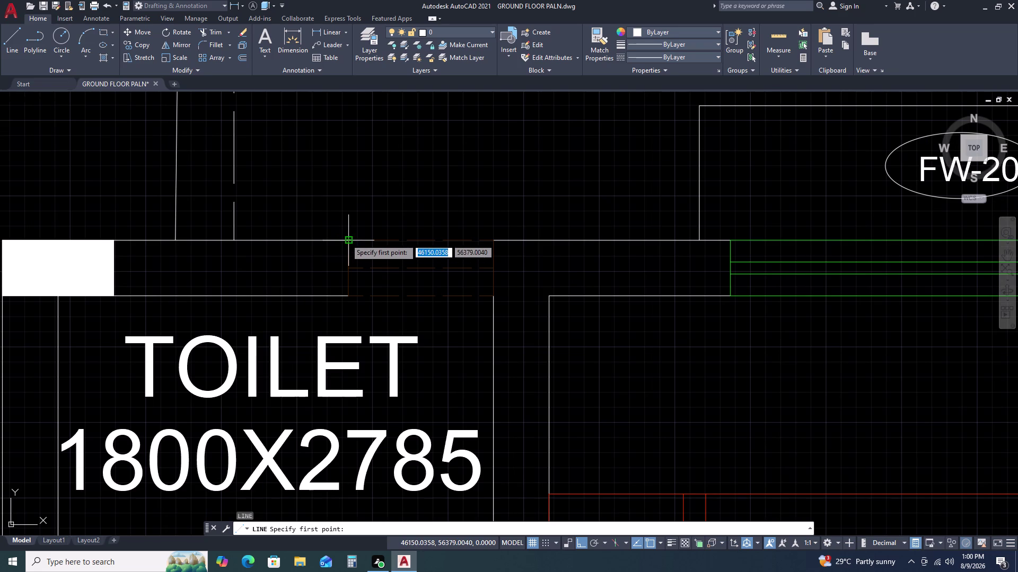
click(345, 237)
middle_drag(346, 155, 349, 220)
middle_click(353, 303)
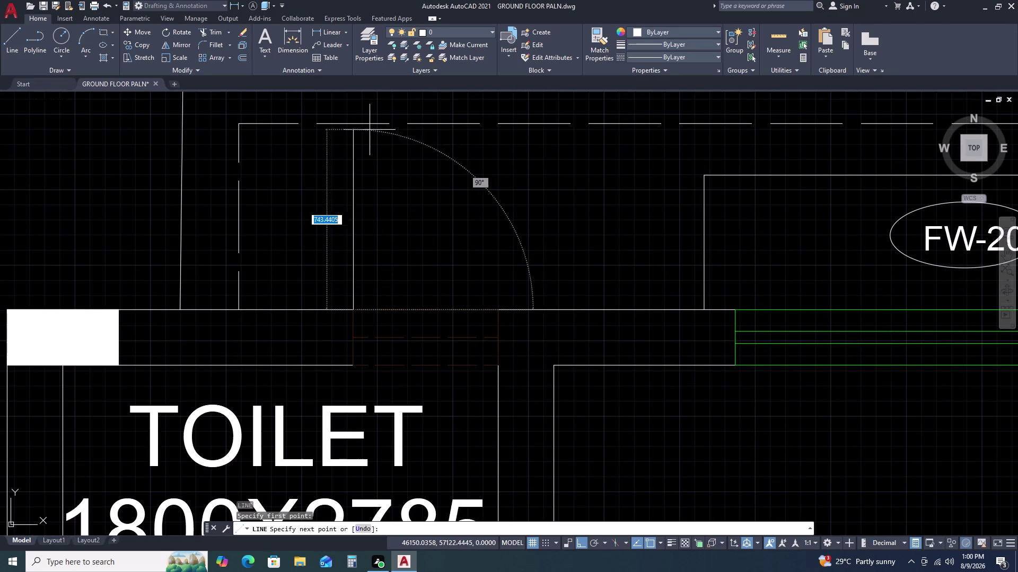
middle_drag(370, 130, 370, 167)
middle_drag(372, 233, 372, 242)
scroll(down, 3)
Draw the line 1000 upward, finish it, and select it.
text(10)
key(0)
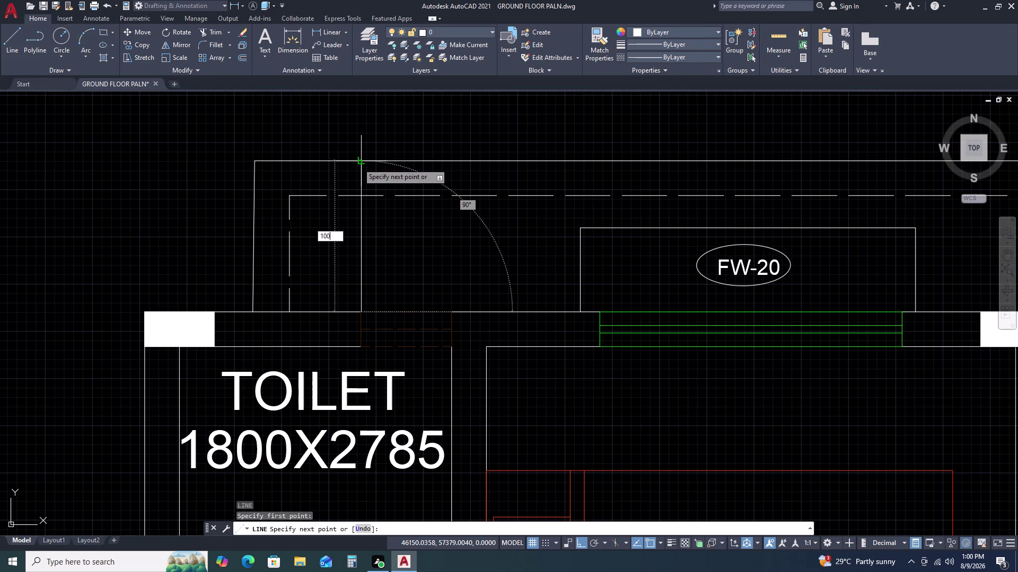
key(0)
key(space)
scroll(down, 3)
key(Escape)
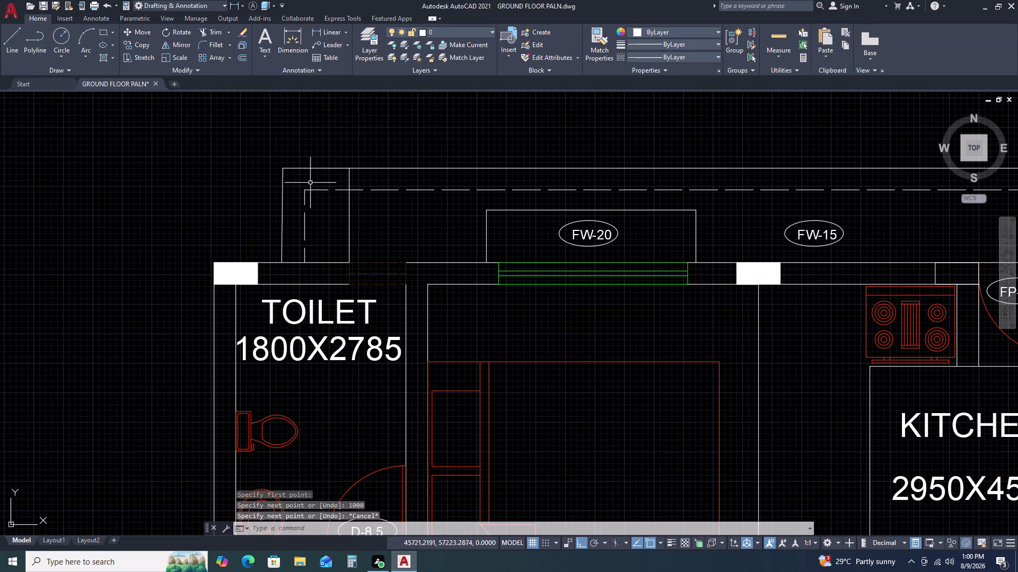
scroll(up, 3)
click(371, 208)
click(351, 217)
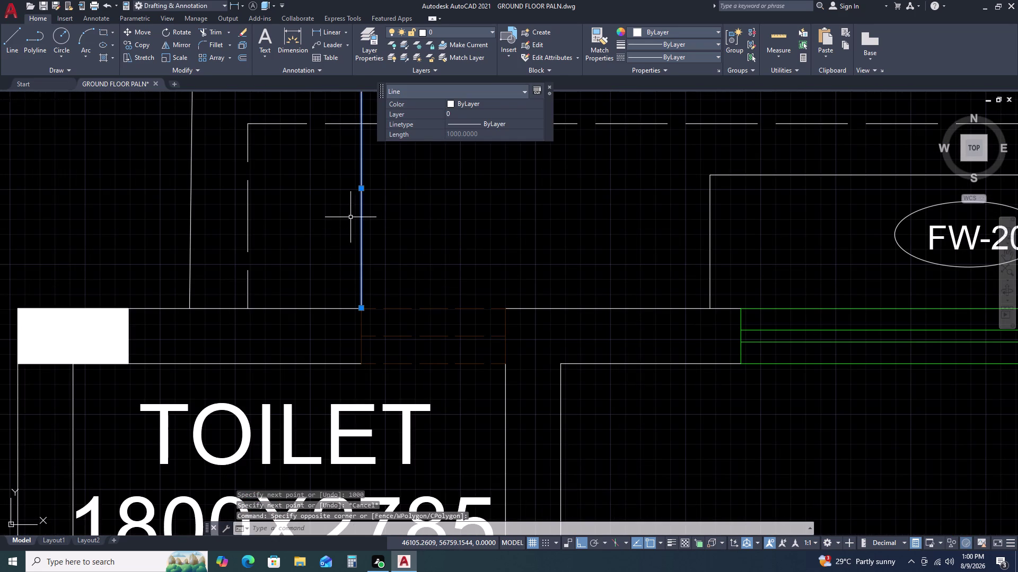
Abandon the offset and select the 1000-long vertical line above the top-left toilet.
text(O)
key(space)
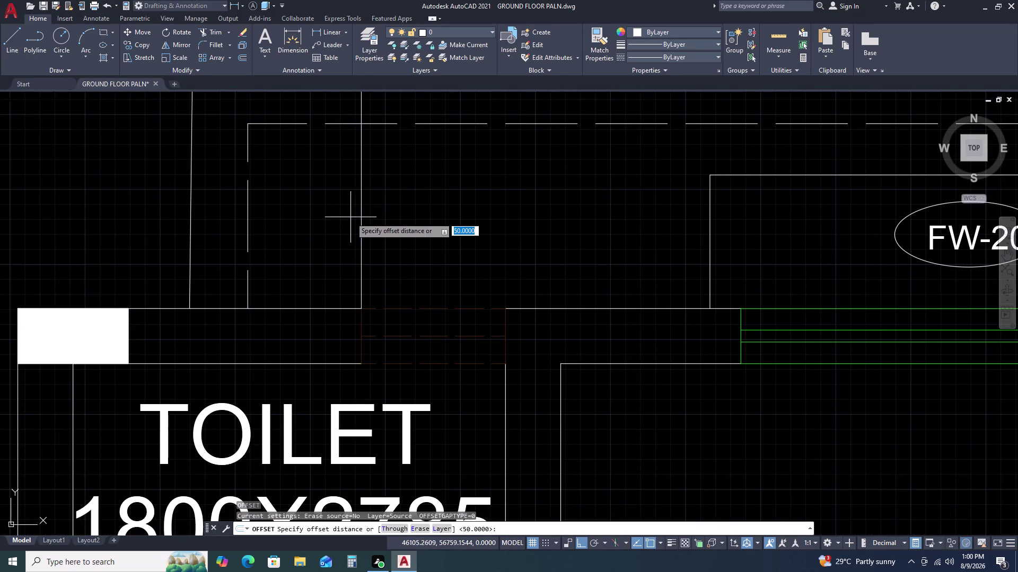
key(Escape)
click(373, 218)
click(333, 237)
Copy the line from its bottom end as an array of 6, spaced 300 leftward.
text(CO)
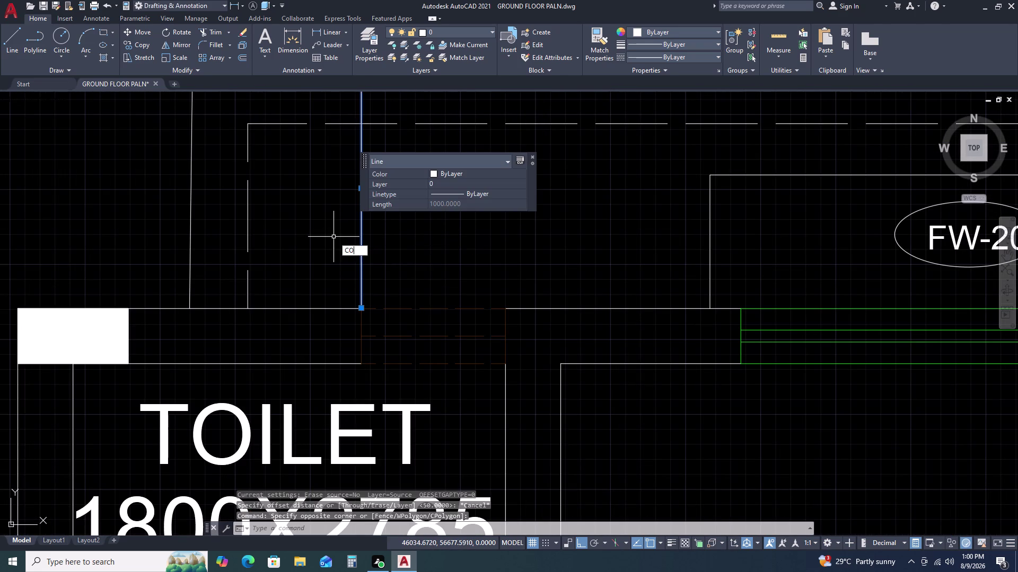
key(space)
click(358, 310)
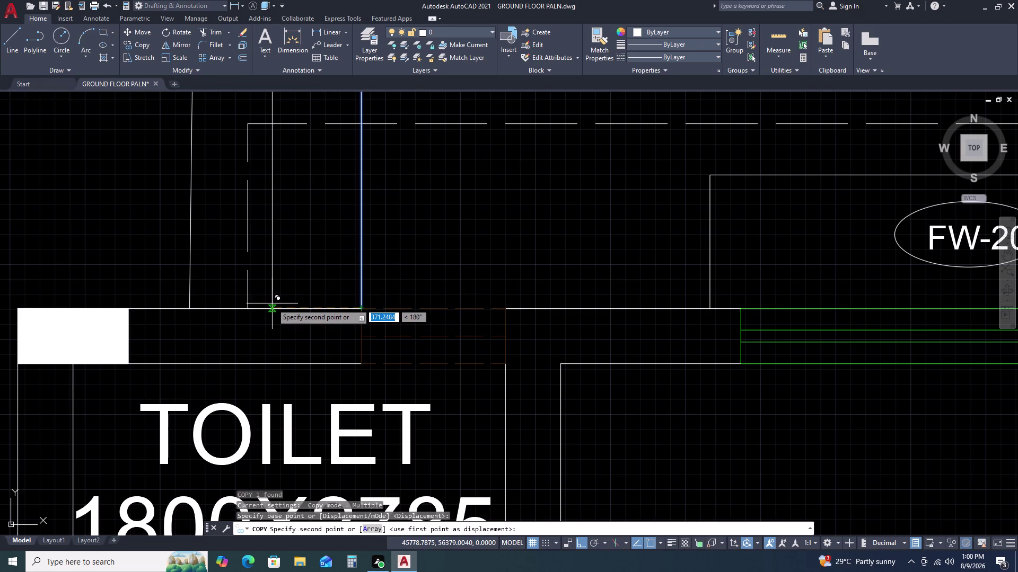
key(a)
key(space)
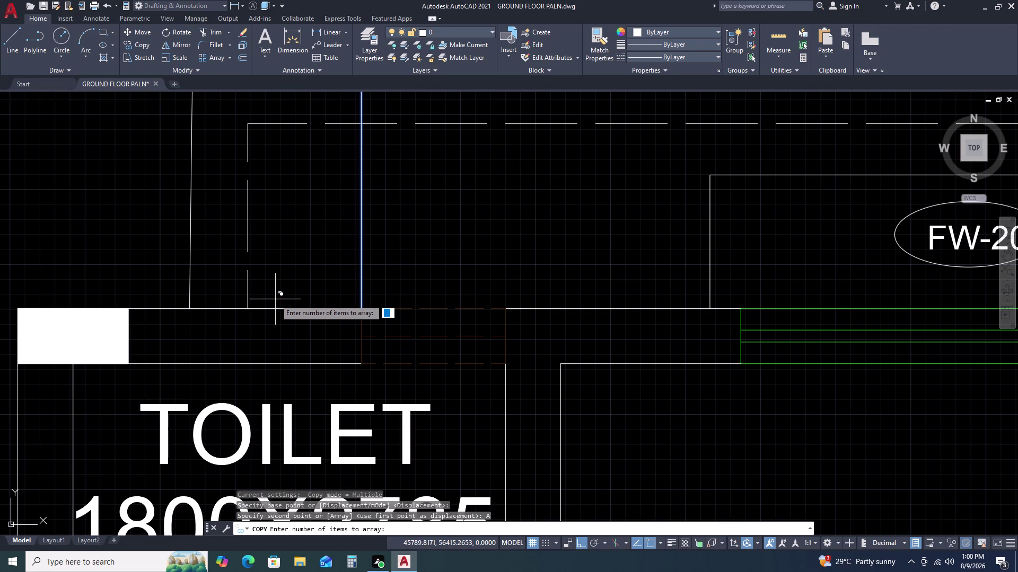
text(6)
key(space)
scroll(down, 3)
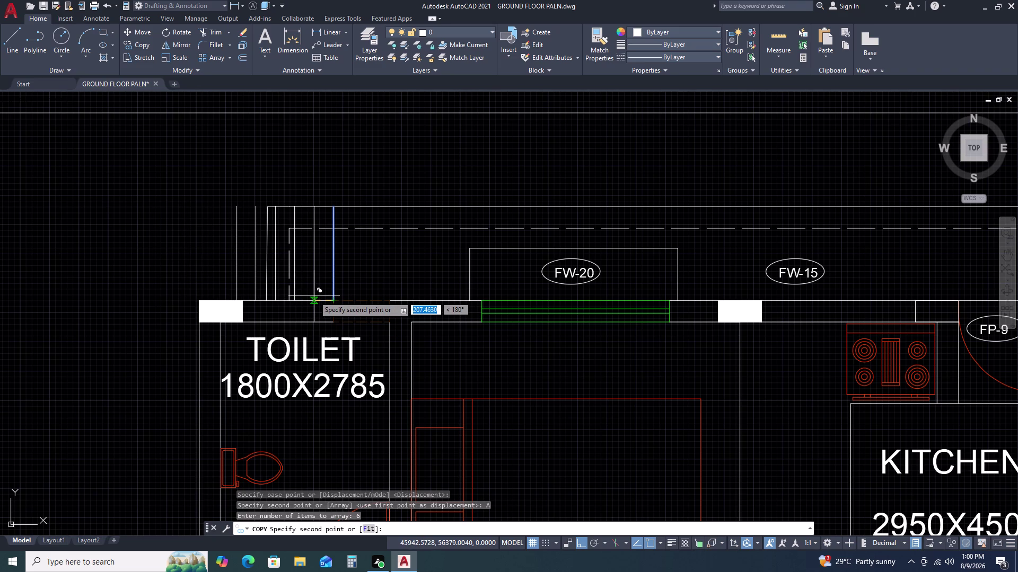
key(3)
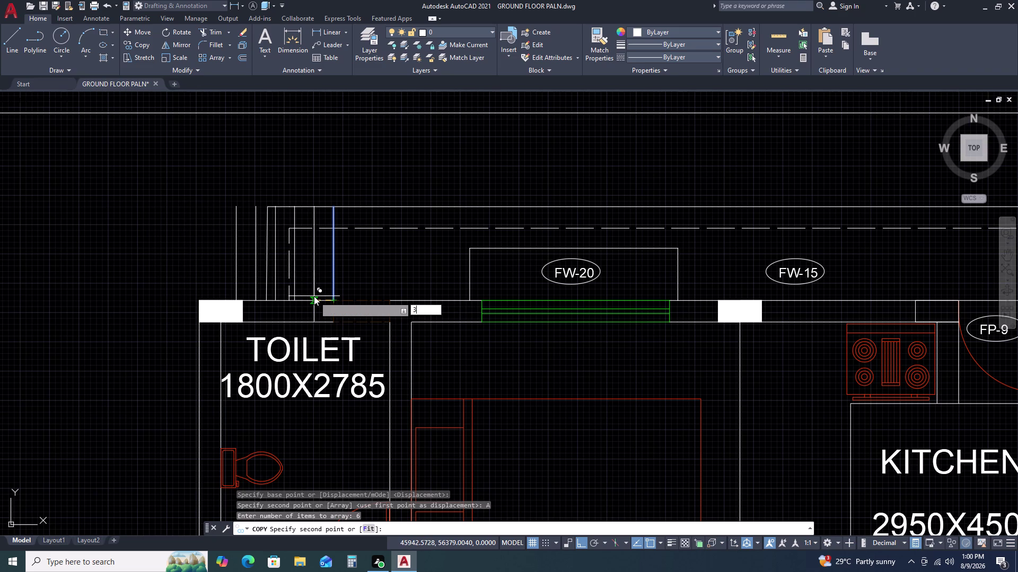
text(00)
key(space)
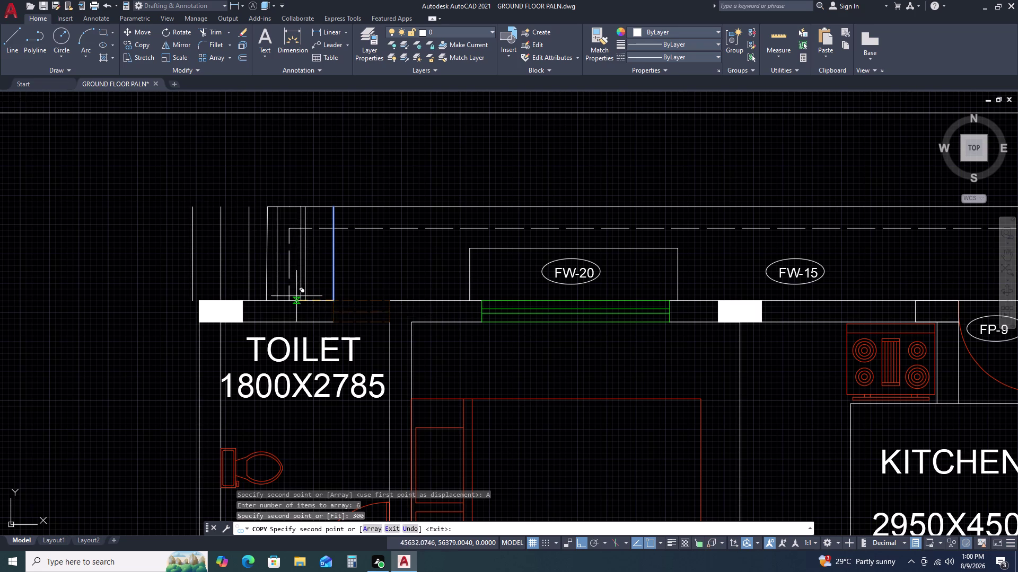
key(Escape)
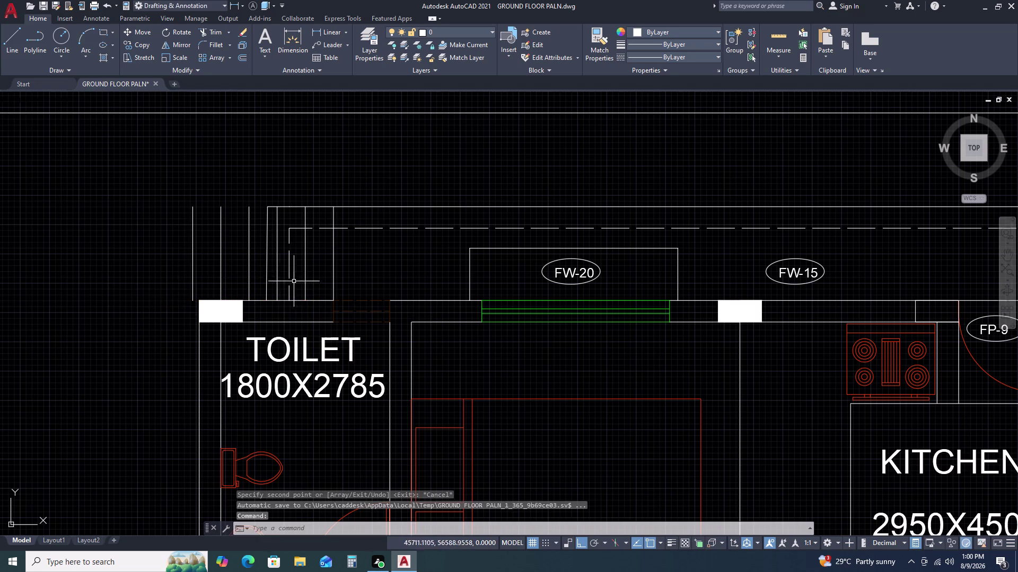
scroll(down, 3)
middle_drag(275, 296, 433, 270)
Select all six step lines.
middle_click(432, 270)
scroll(up, 3)
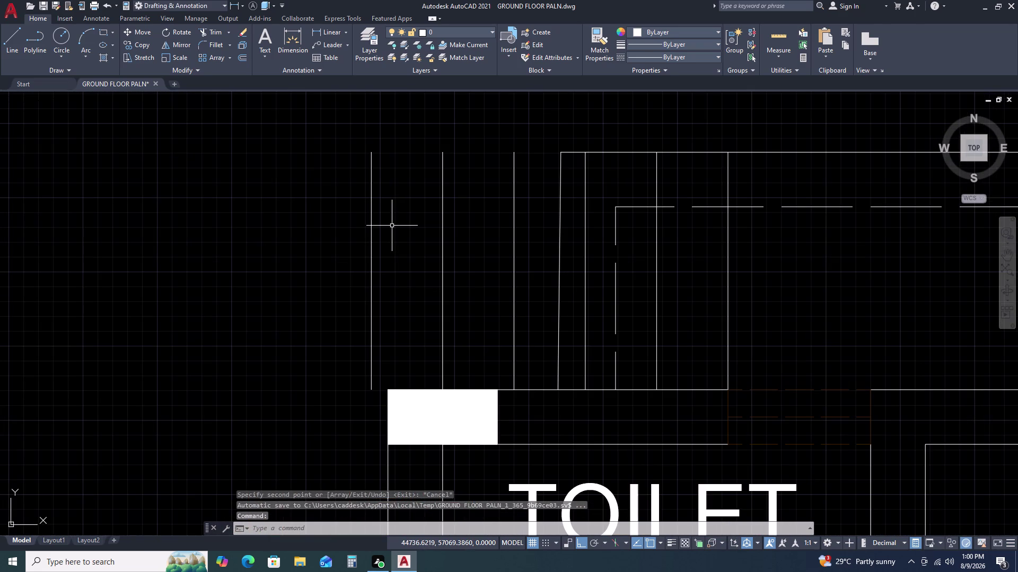
click(358, 122)
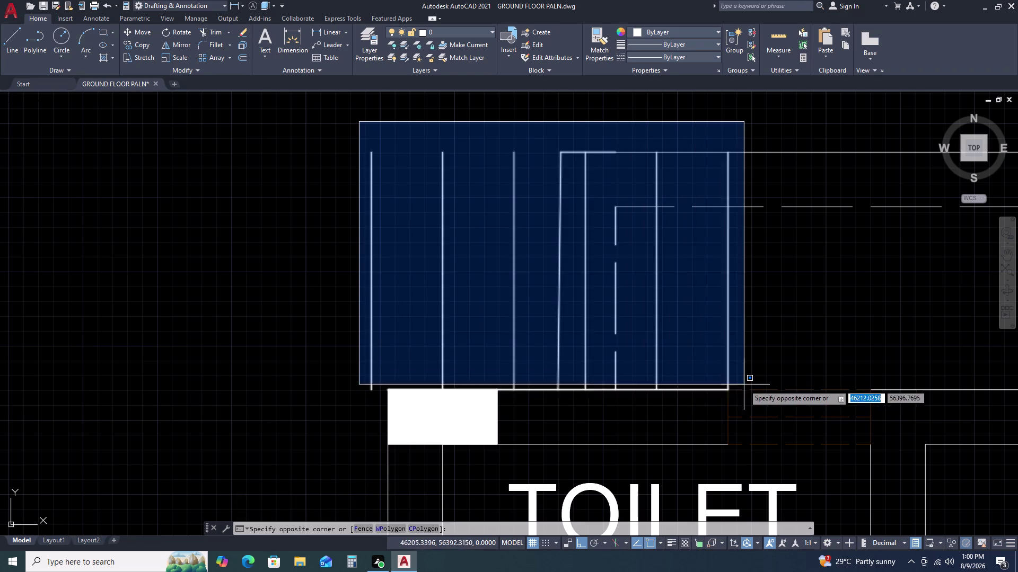
click(744, 379)
key(Escape)
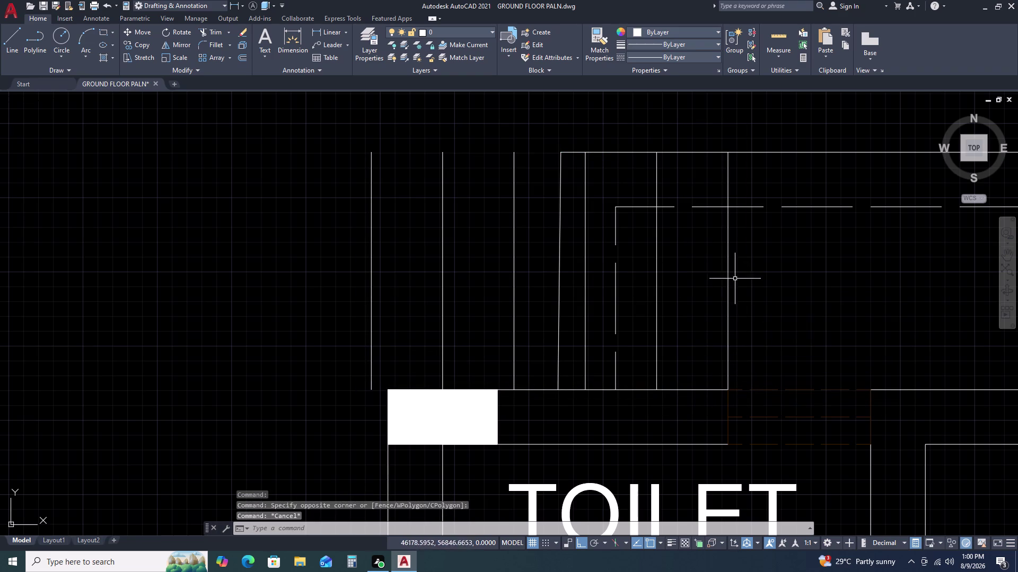
click(758, 286)
click(651, 296)
click(600, 288)
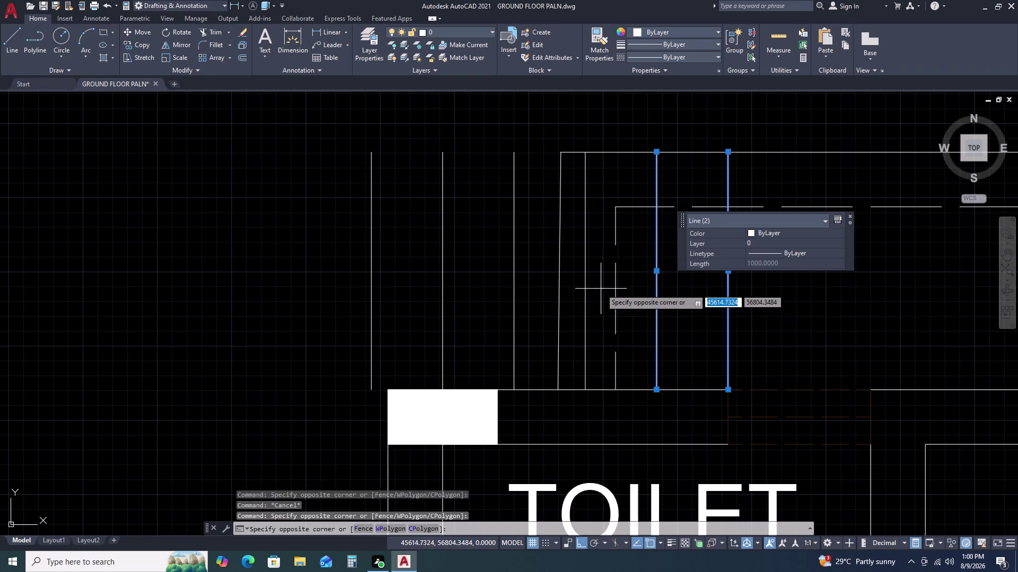
click(580, 294)
drag(528, 288, 522, 288)
click(295, 286)
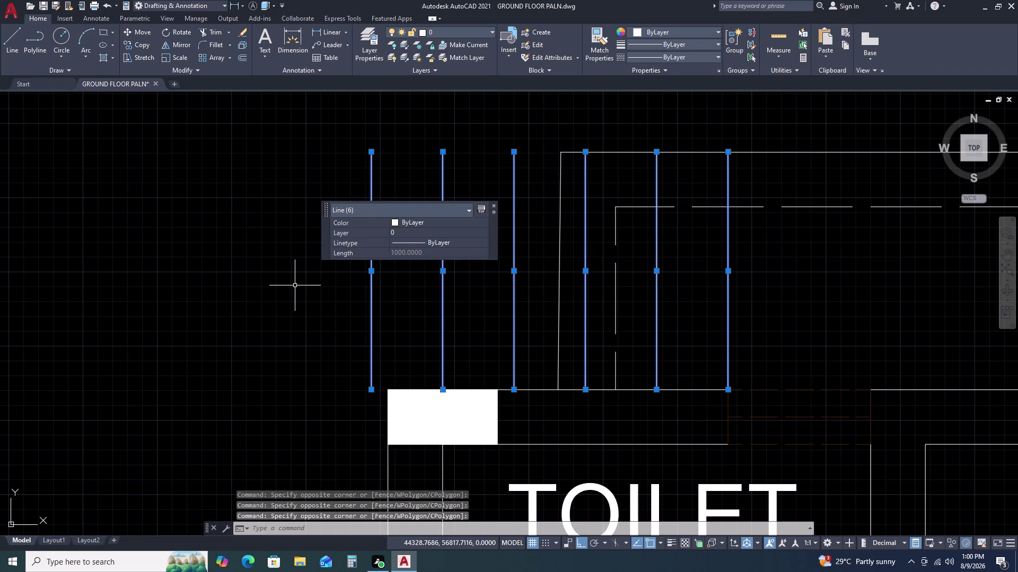
Move the six step lines from their lower end onto the wall edge.
text(M)
key(space)
click(369, 392)
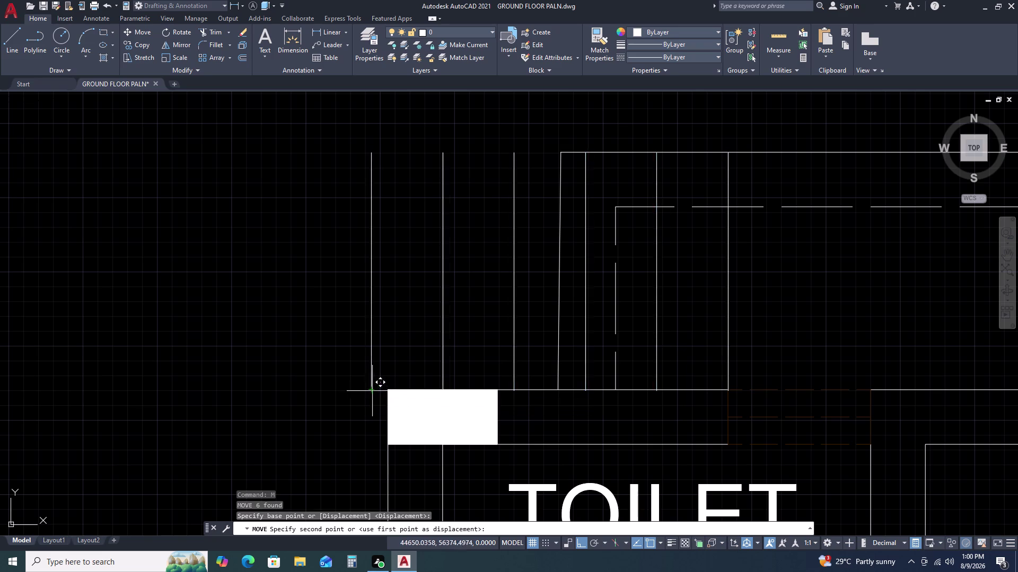
click(387, 389)
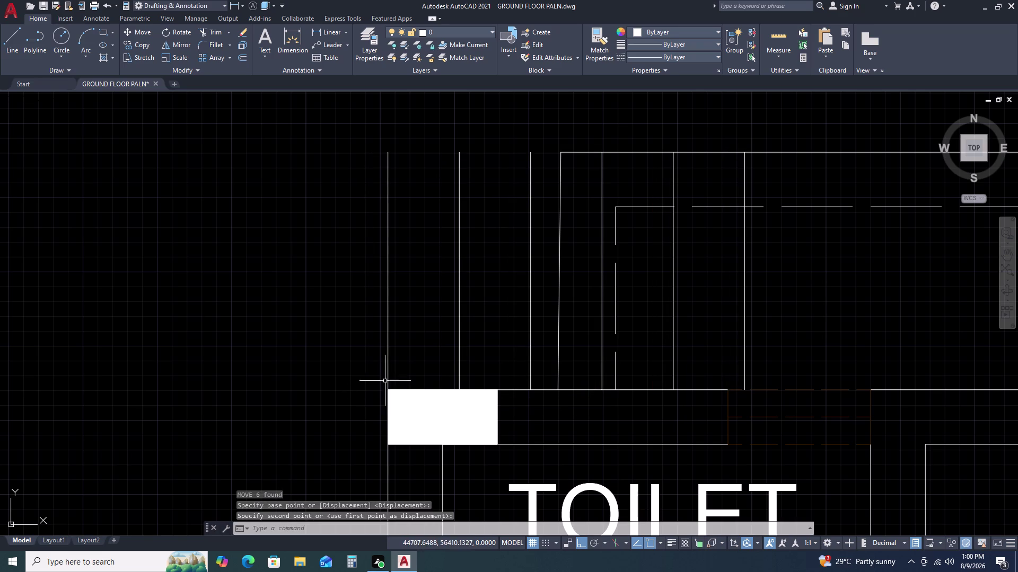
key(Escape)
Delete the short segment along the top edge, then undo the deletion.
scroll(down, 3)
middle_drag(450, 358, 410, 351)
middle_click(396, 343)
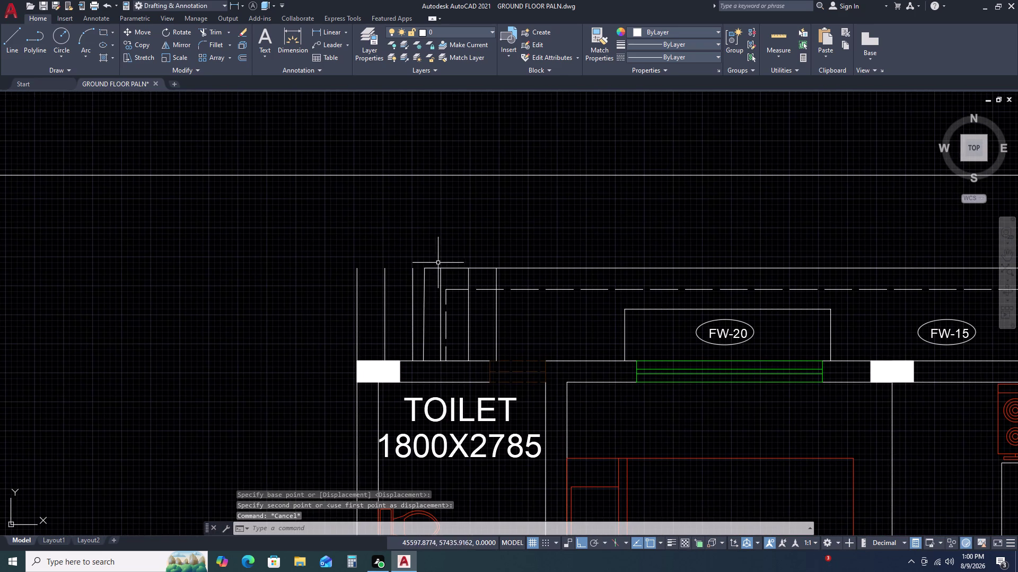
scroll(up, 3)
click(433, 269)
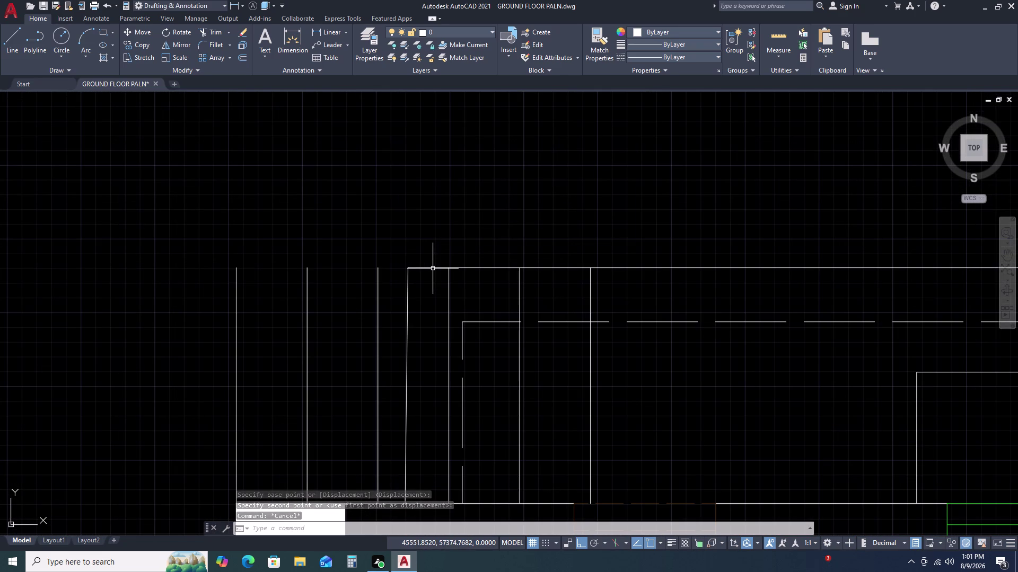
key(Delete)
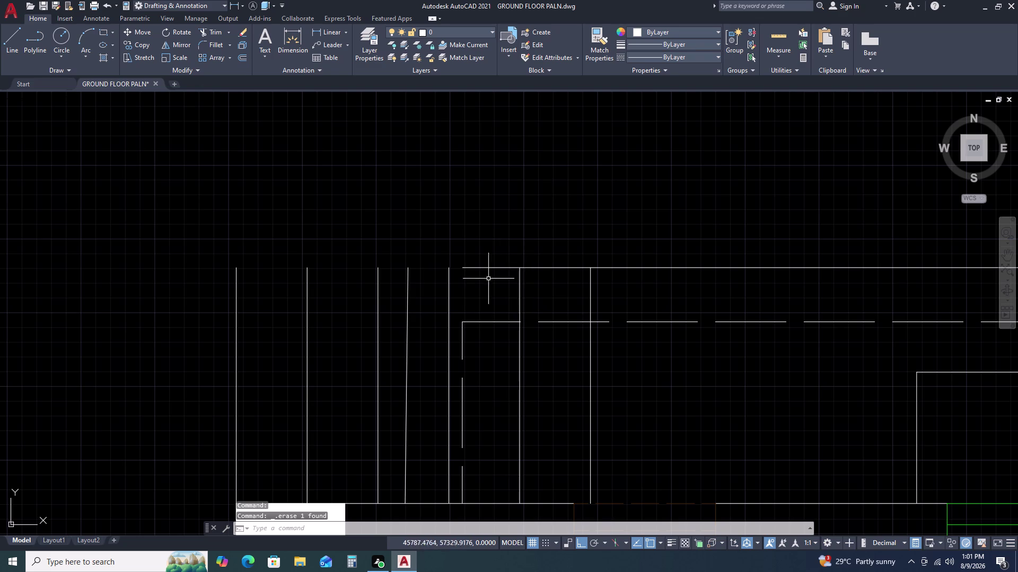
click(503, 256)
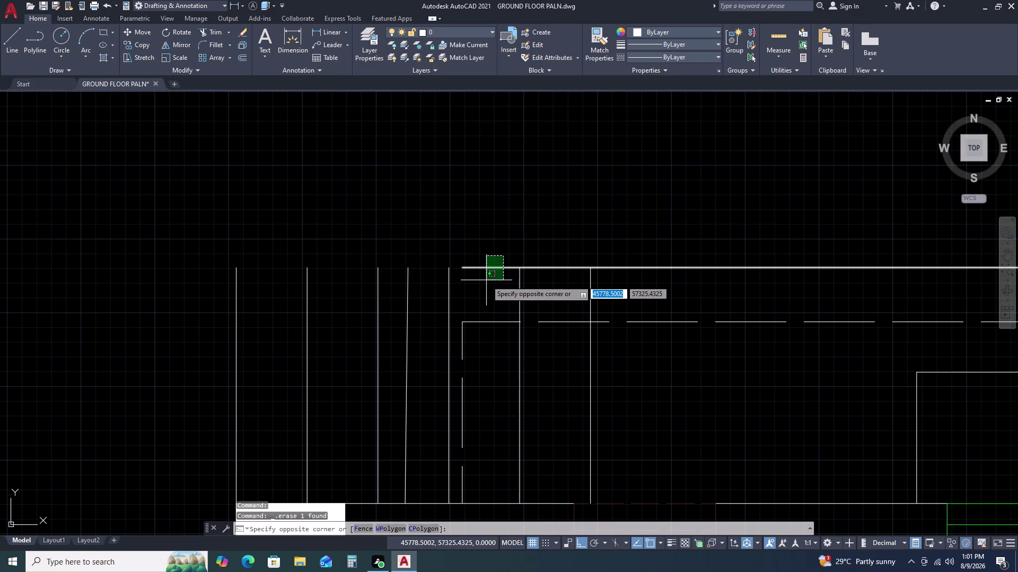
key(Escape)
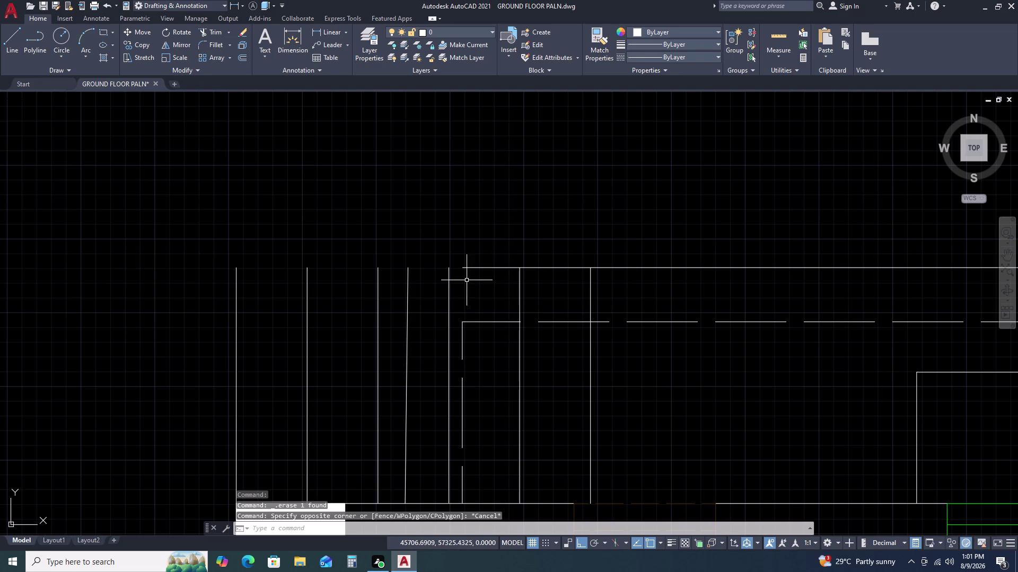
key(ctrl+z)
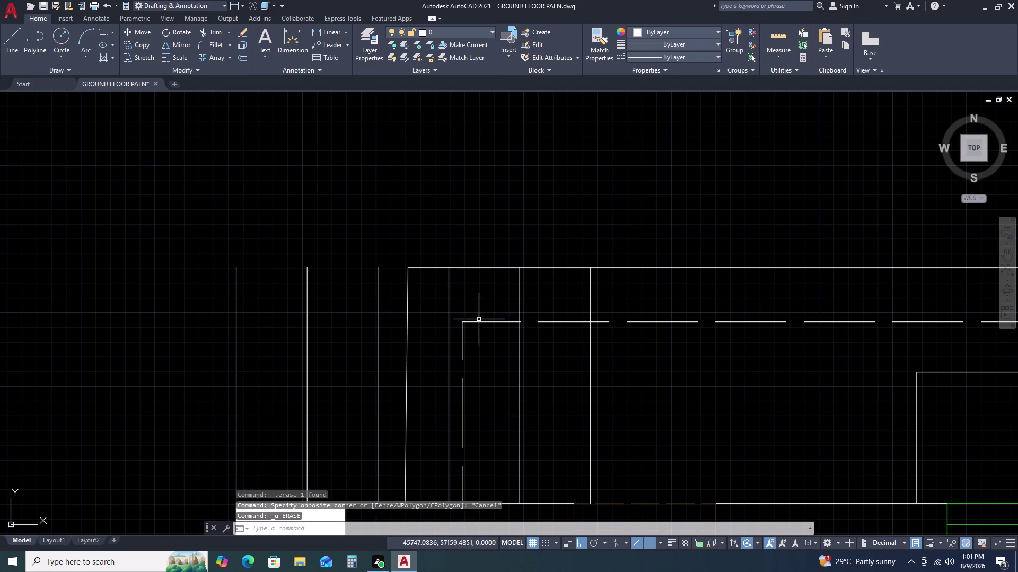
Start a line along the top edge of the step lines, then cancel it.
key(l)
key(space)
click(408, 266)
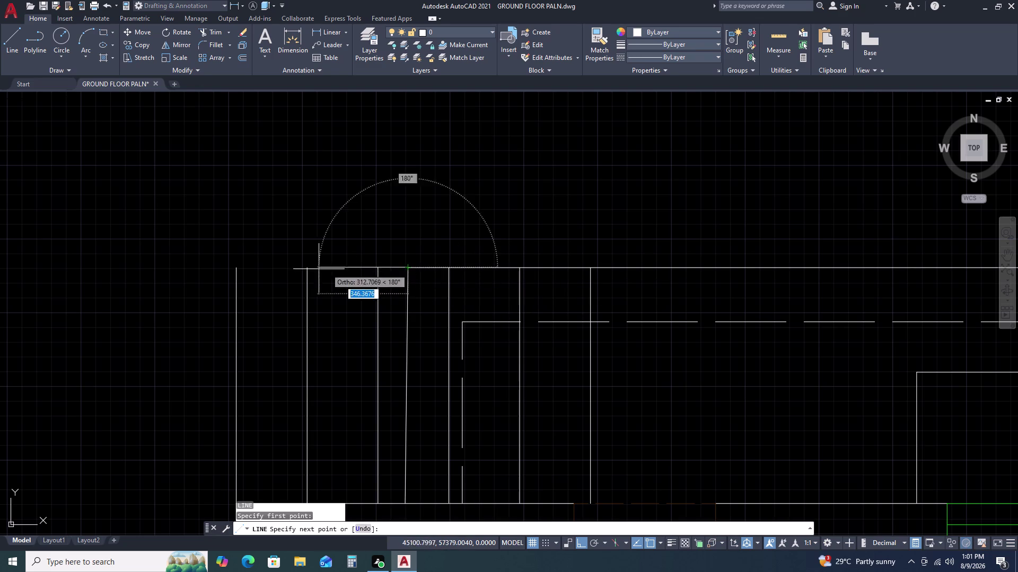
click(232, 268)
key(Escape)
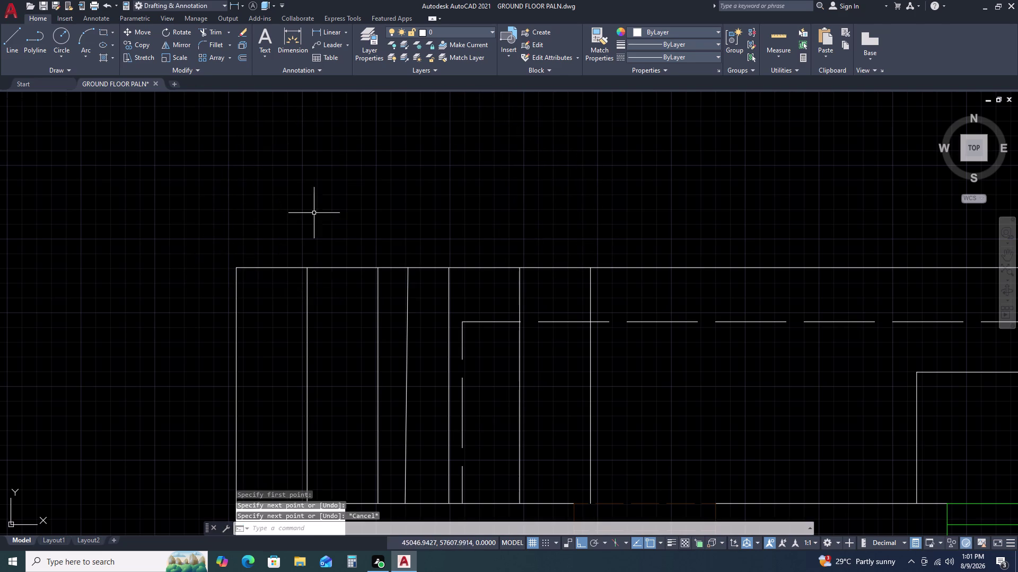
Pan and zoom across to the numbered steps on the other staircase.
scroll(down, 3)
scroll(down, 3)
scroll(down, 3)
scroll(down, 3)
scroll(up, 3)
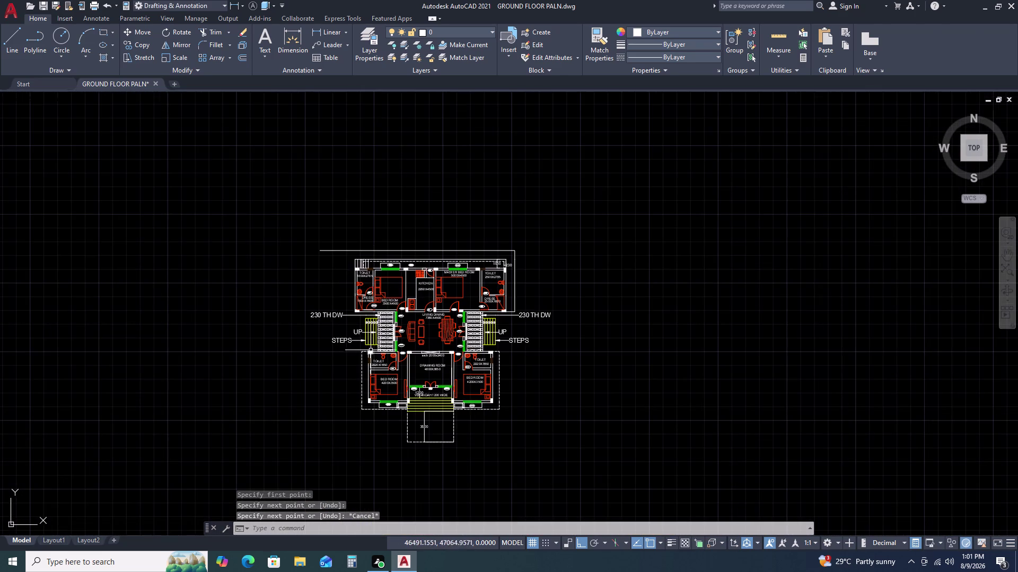
scroll(up, 3)
scroll(up, 3)
scroll(down, 3)
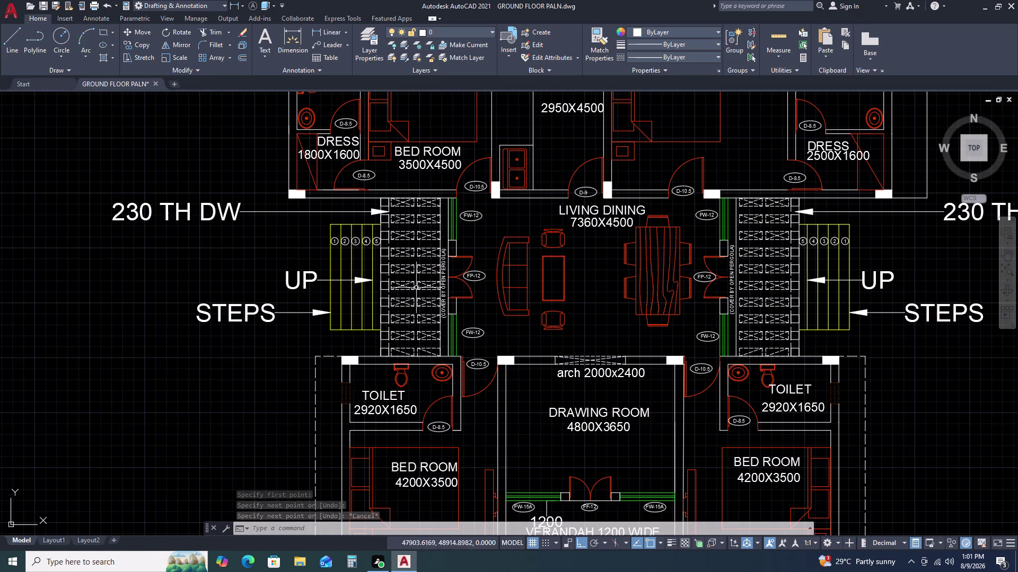
middle_drag(519, 284, 232, 307)
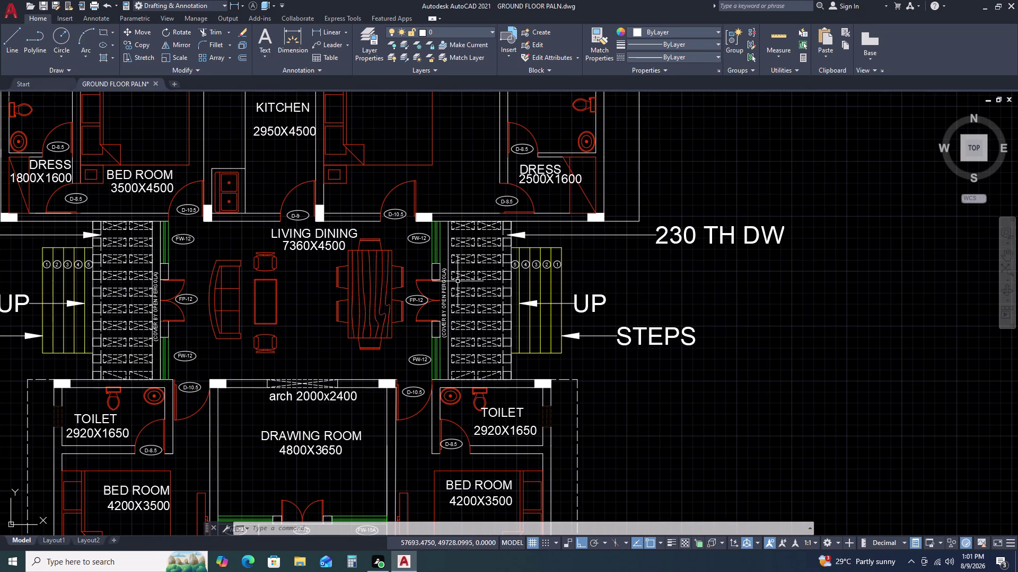
scroll(up, 3)
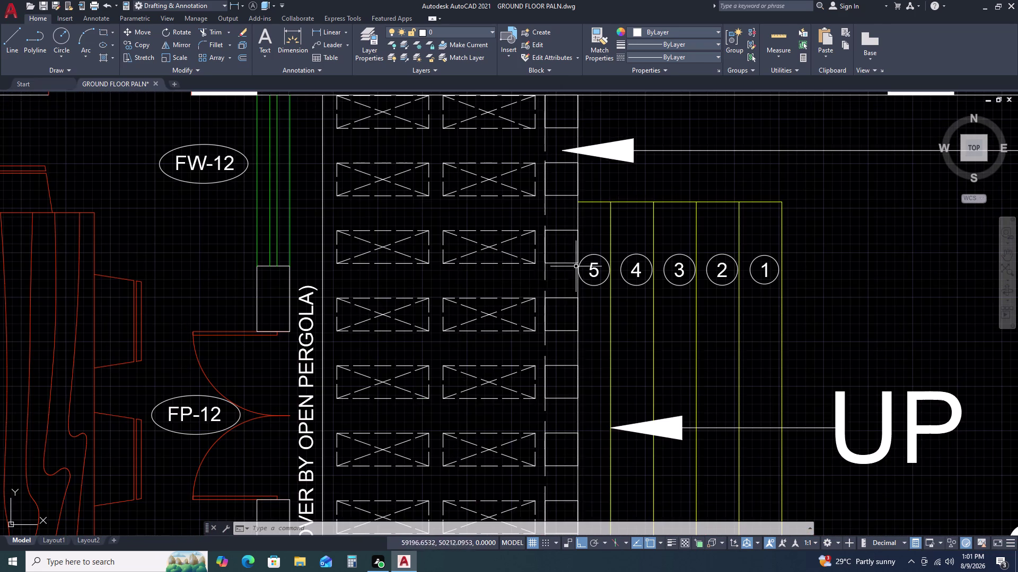
scroll(up, 3)
middle_drag(569, 264, 433, 263)
Select the numbered step circles 1 to 5 and start copying them.
middle_click(414, 259)
click(419, 229)
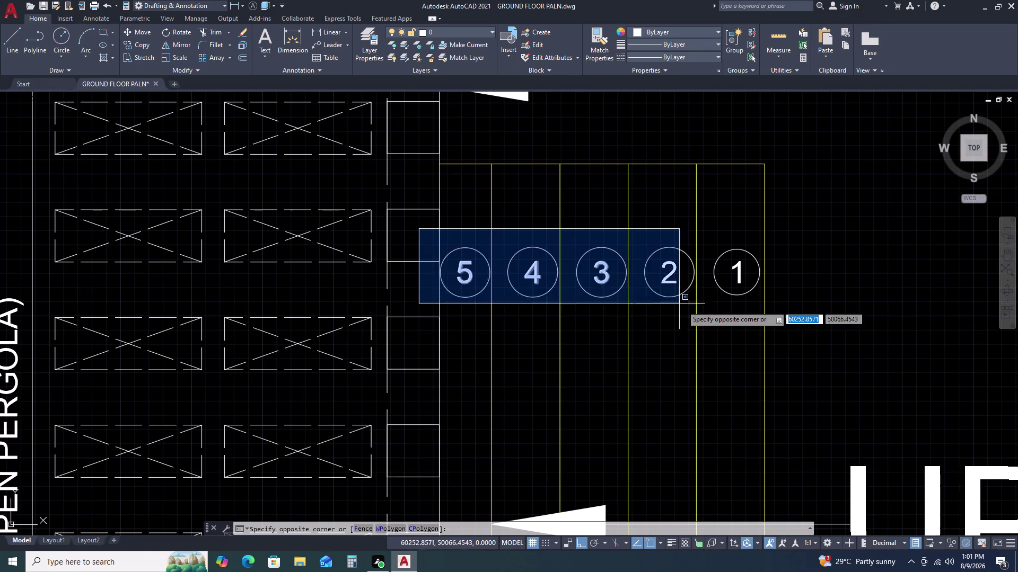
click(762, 314)
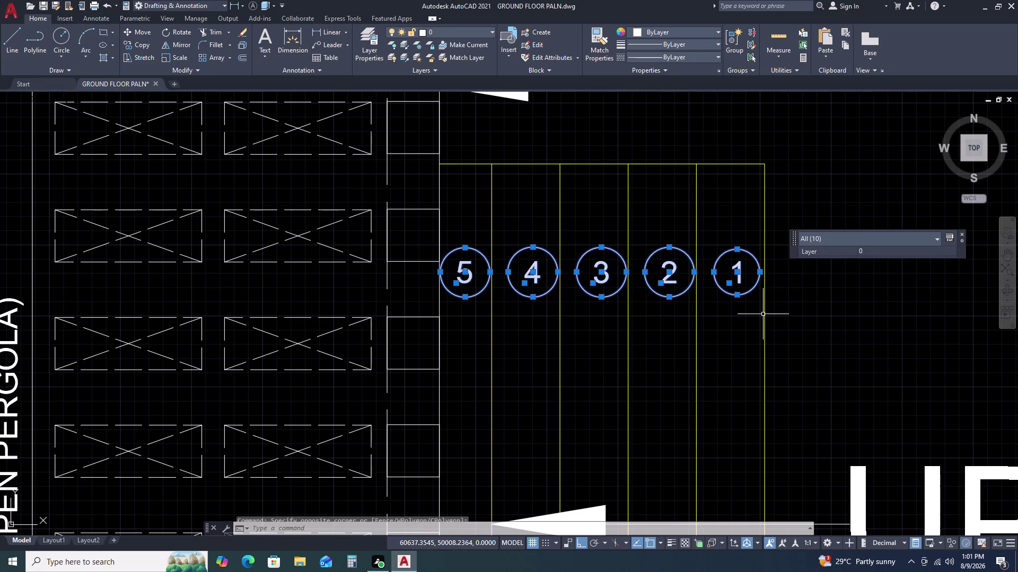
text(CXO)
key(space)
Place the copied circles 1 to 5 on the step lines above the top-left toilet.
drag(660, 304, 635, 305)
scroll(down, 3)
middle_click(203, 213)
middle_drag(207, 216, 435, 365)
key(F8)
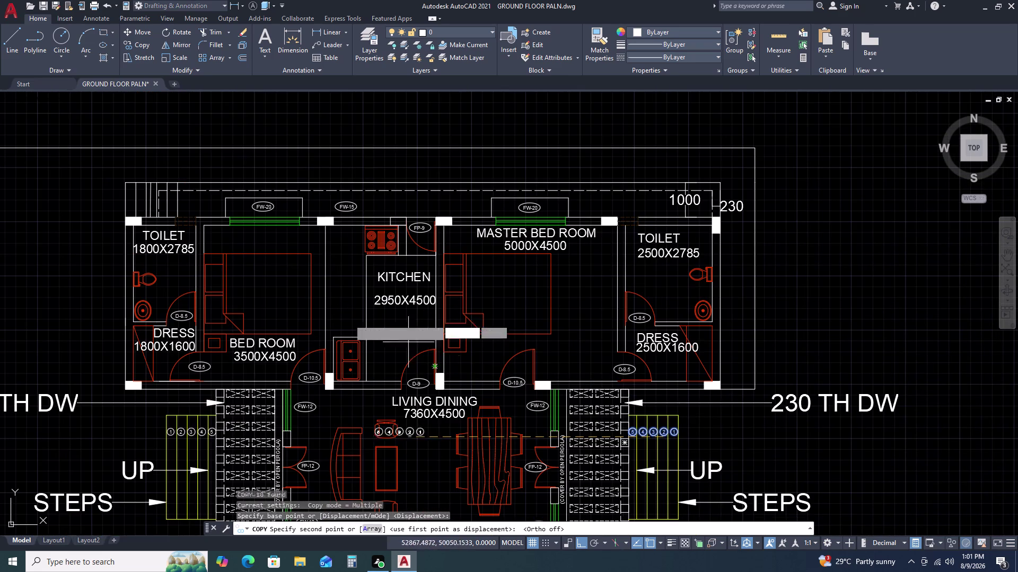
scroll(up, 3)
middle_drag(199, 215, 238, 274)
middle_drag(250, 288, 266, 307)
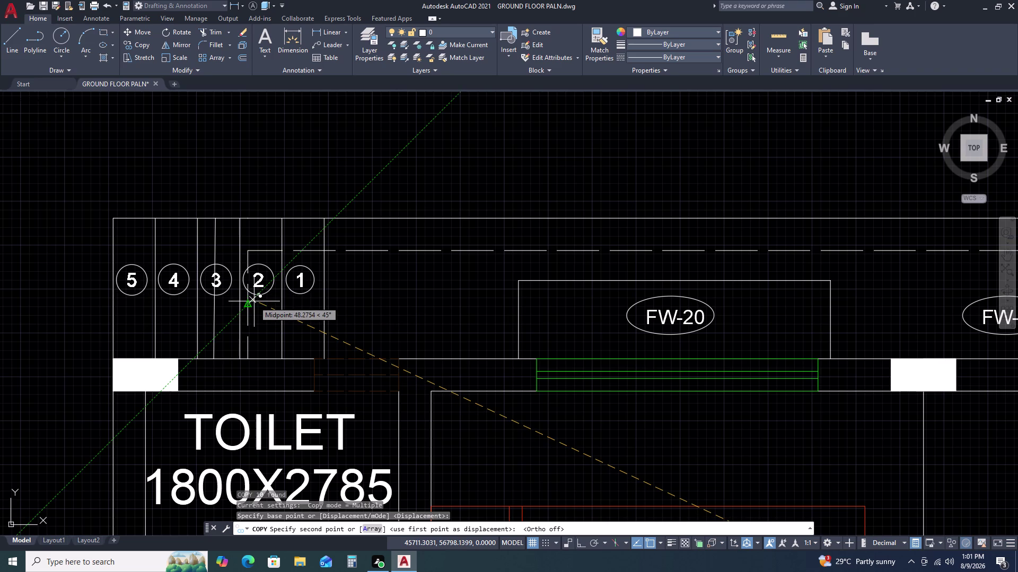
click(254, 302)
key(Escape)
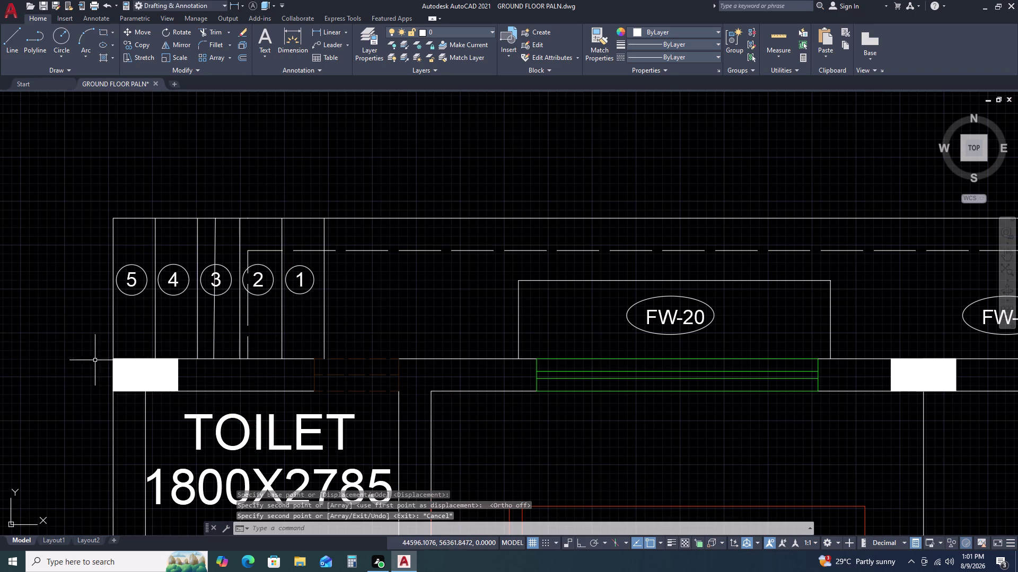
middle_drag(104, 297, 391, 309)
scroll(up, 3)
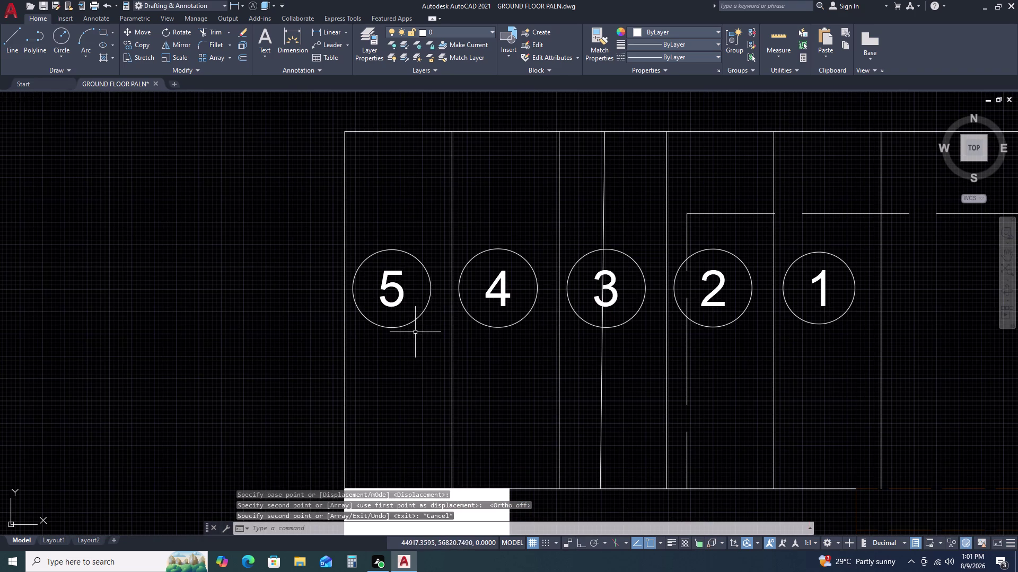
Copy the step 5 circle horizontally, with Ortho on, to just left of step 5.
drag(415, 332, 410, 327)
click(385, 266)
key(c)
key(o)
key(space)
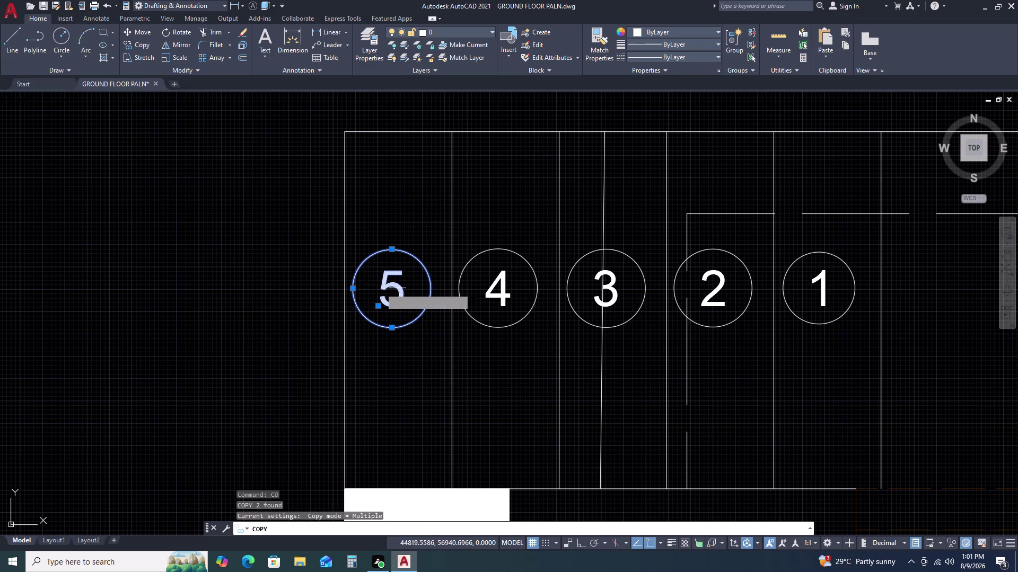
click(380, 288)
key(F8)
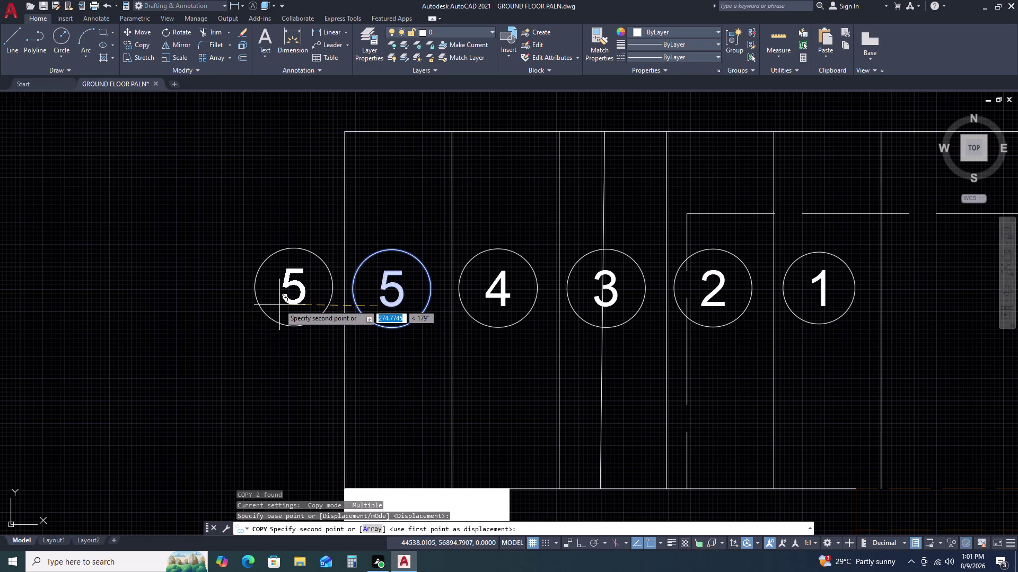
click(280, 305)
key(Escape)
Change the number in the new circle from 5 to 6.
double_click(283, 301)
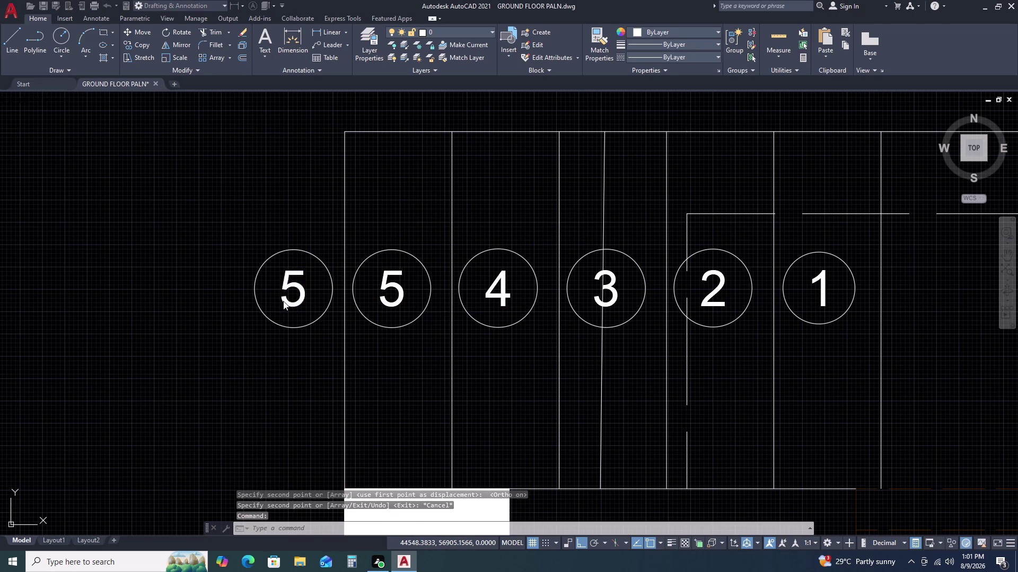
key(9)
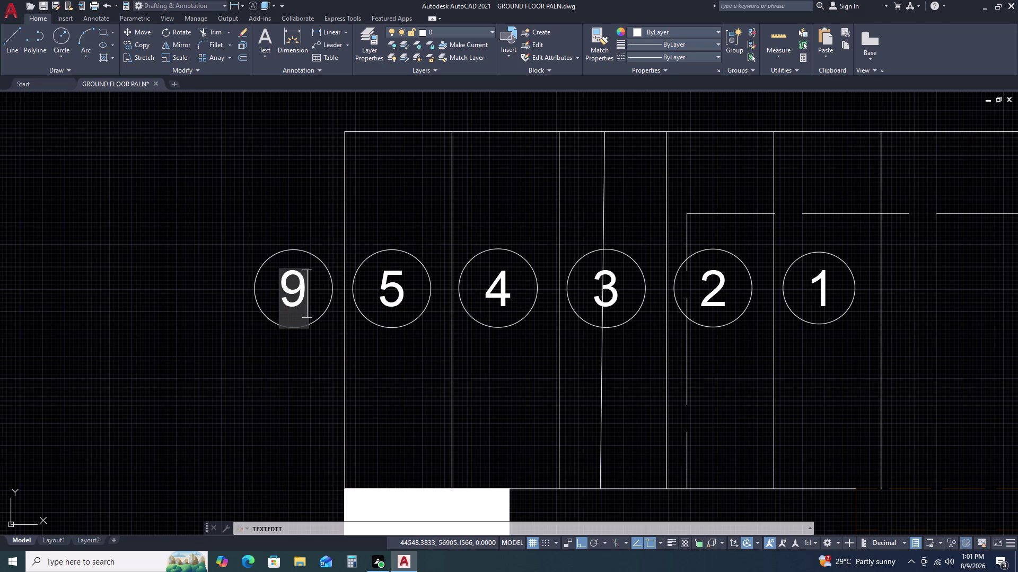
key(BackSpace)
key(6)
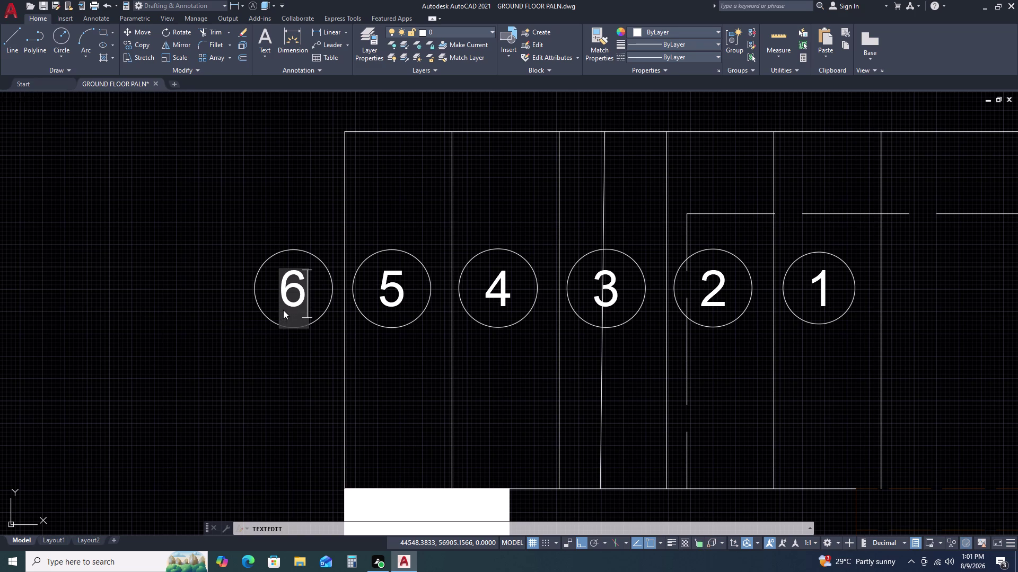
key(Return)
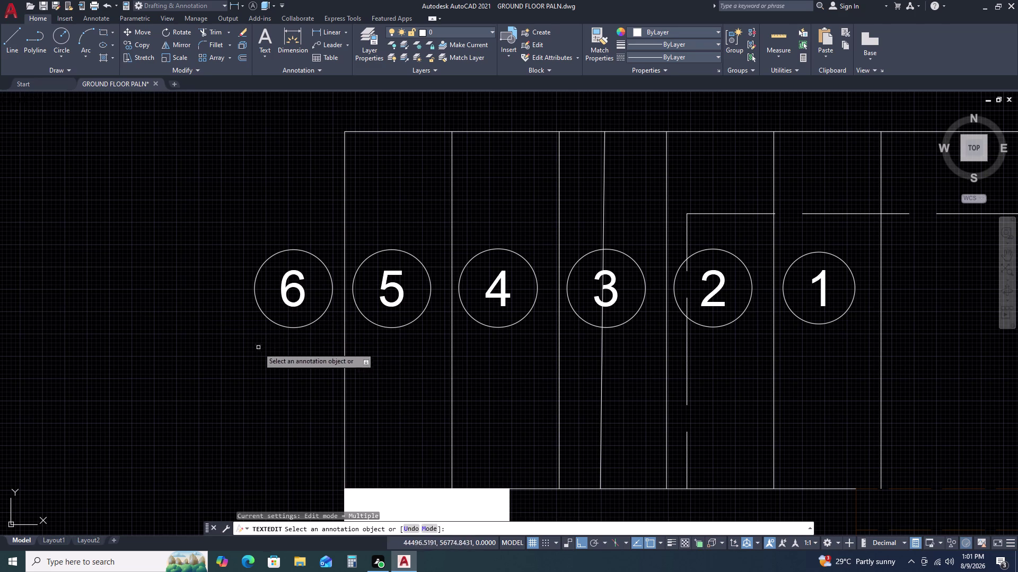
key(Escape)
scroll(down, 3)
Zoom into the upper stair beside the left toilet and try selecting the stray line.
middle_drag(433, 380, 399, 294)
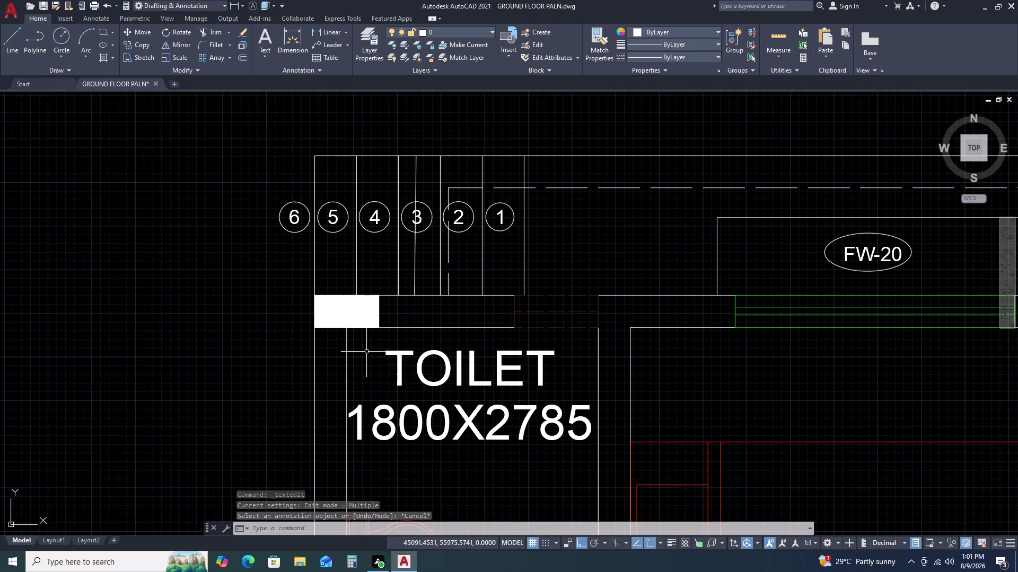
scroll(down, 3)
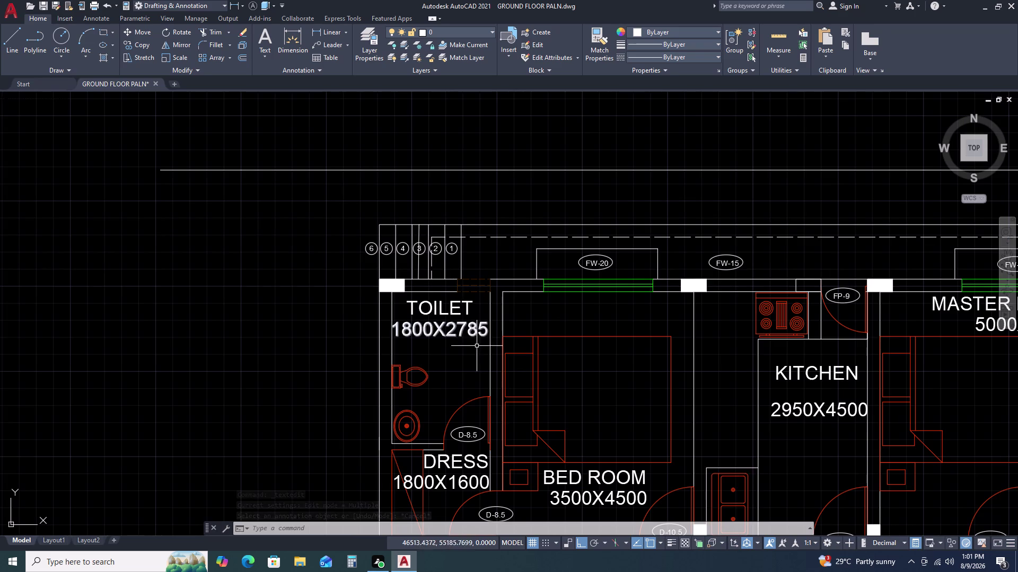
middle_drag(476, 347, 448, 259)
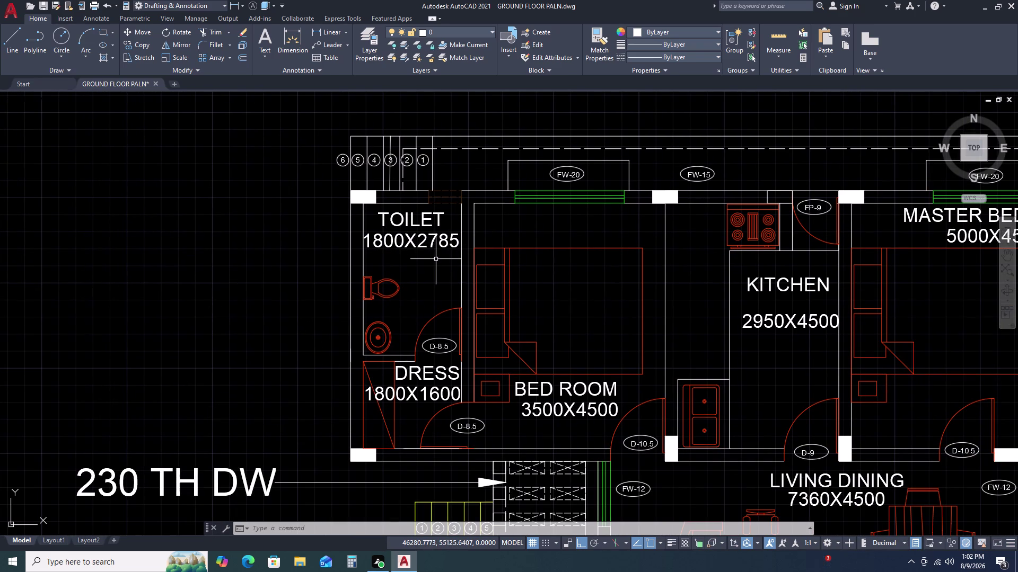
scroll(up, 3)
scroll(up, 3)
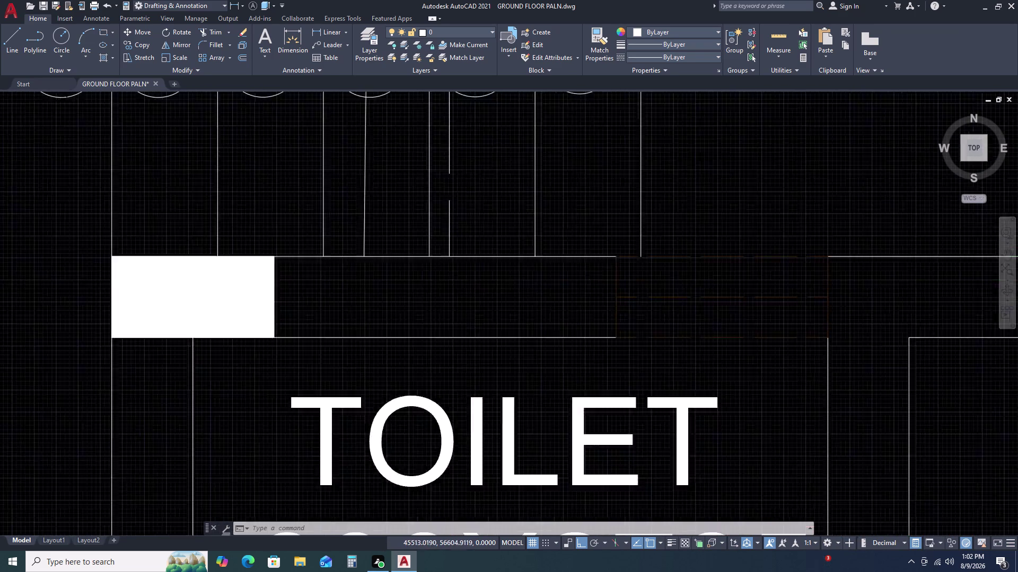
click(396, 175)
click(328, 221)
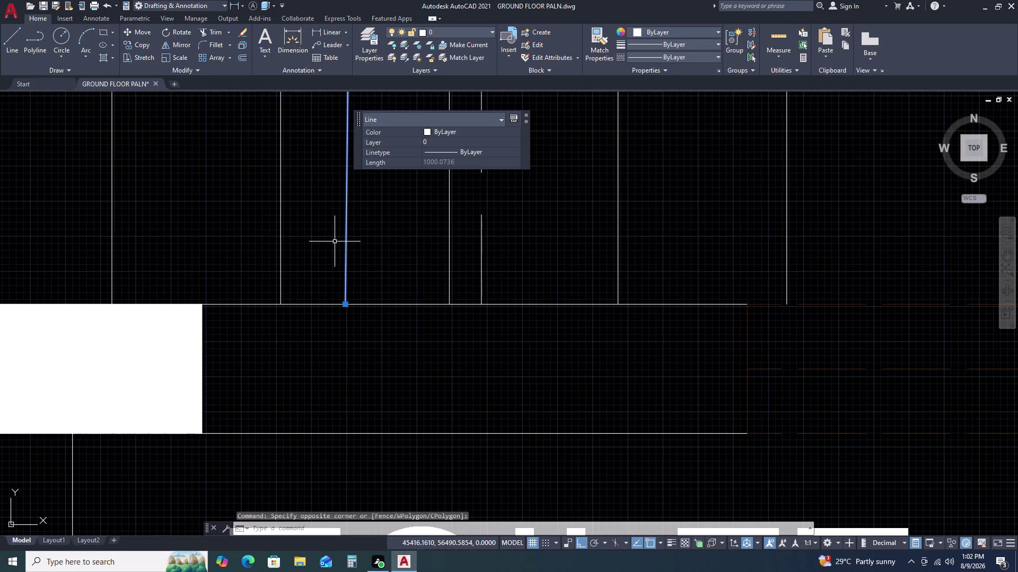
key(Return)
key(Escape)
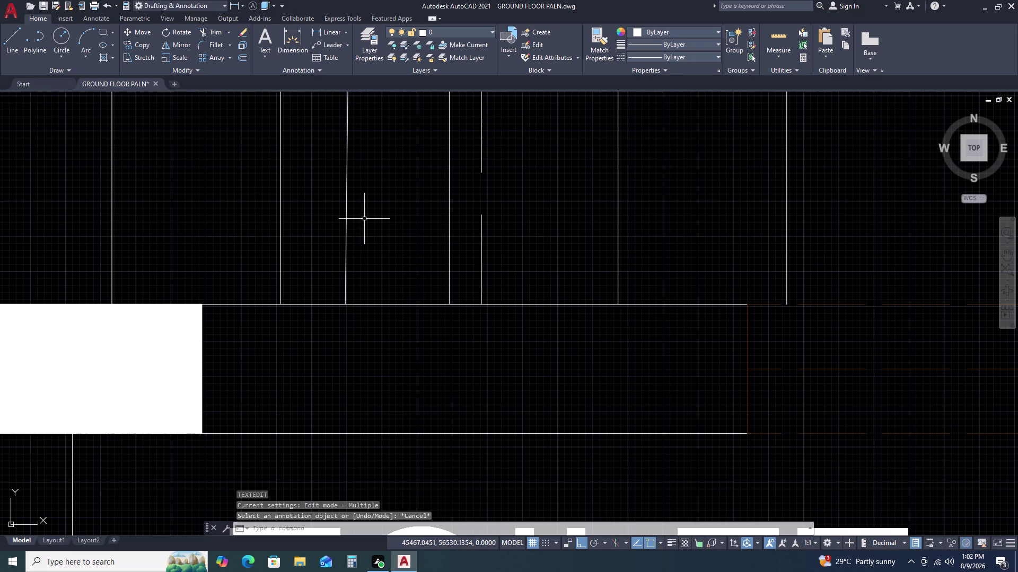
Delete the vertical line crossing the step 3 circle and zoom back out to the plan.
scroll(down, 3)
click(405, 211)
click(391, 225)
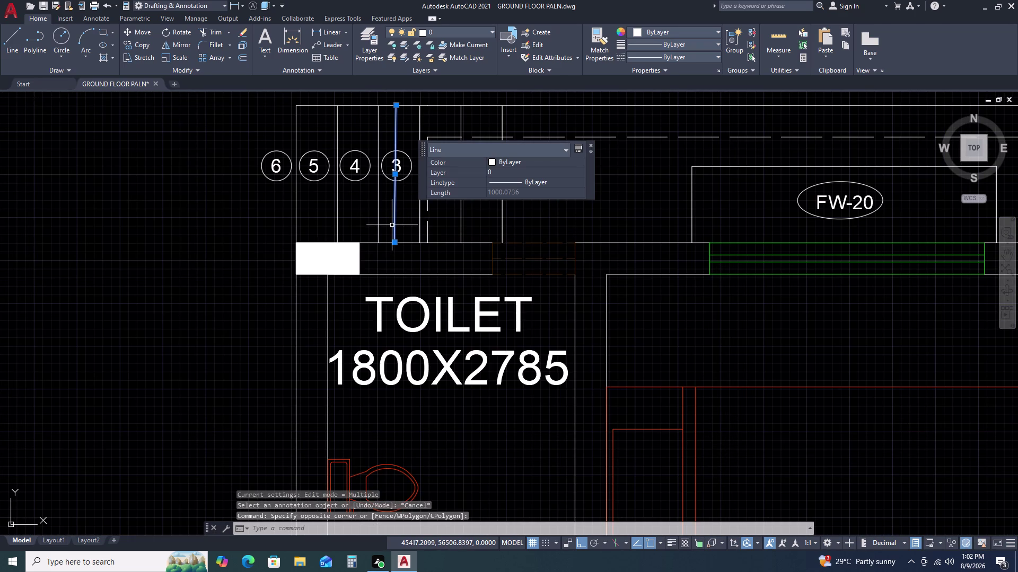
key(Delete)
scroll(down, 3)
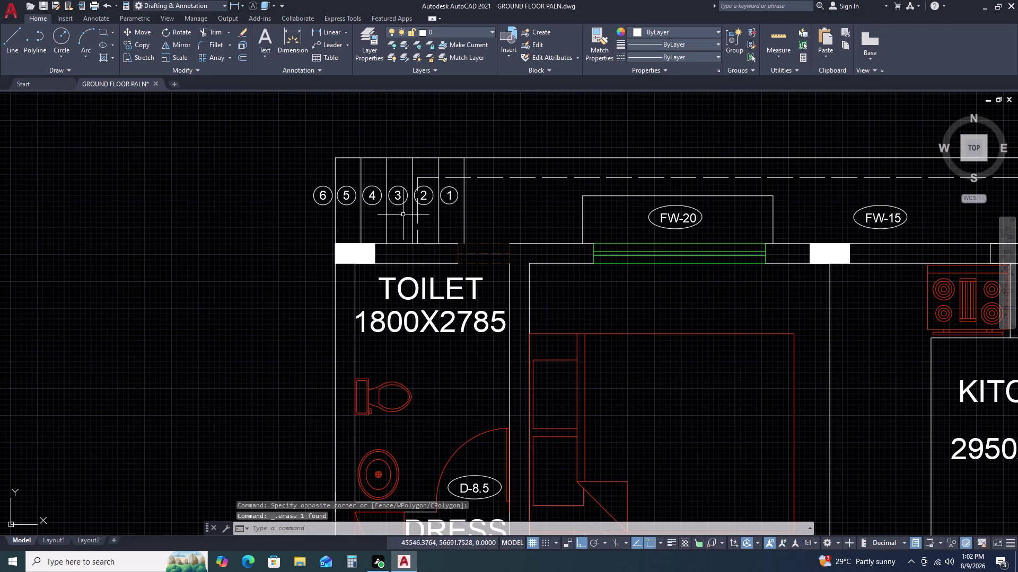
scroll(down, 3)
middle_drag(422, 318, 400, 239)
scroll(down, 3)
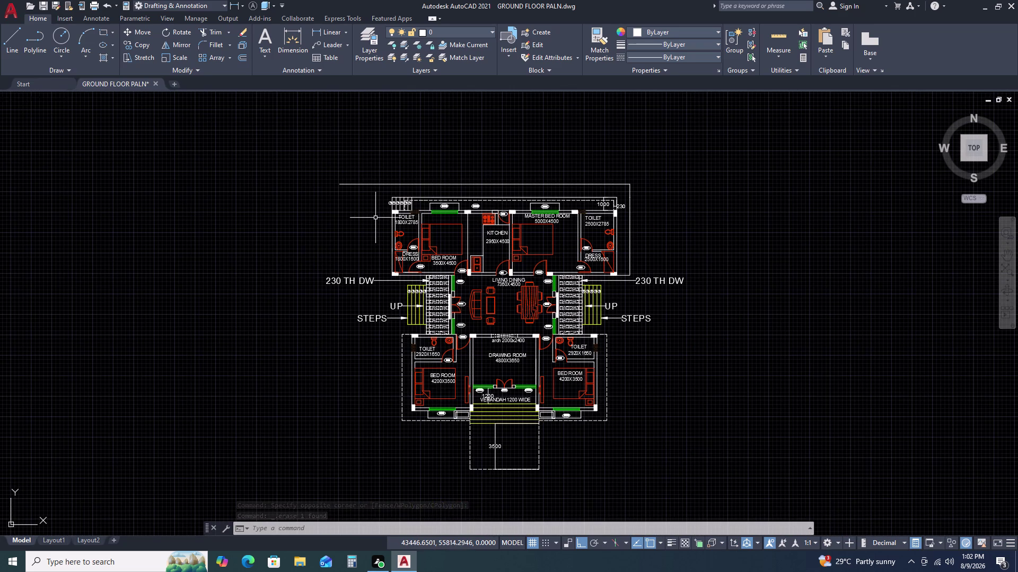
scroll(down, 3)
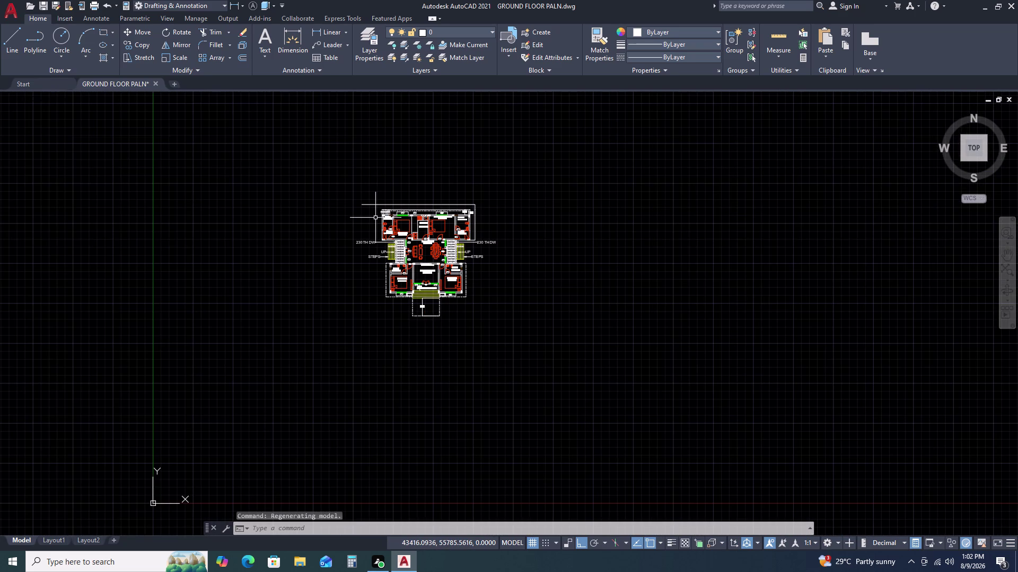
scroll(up, 3)
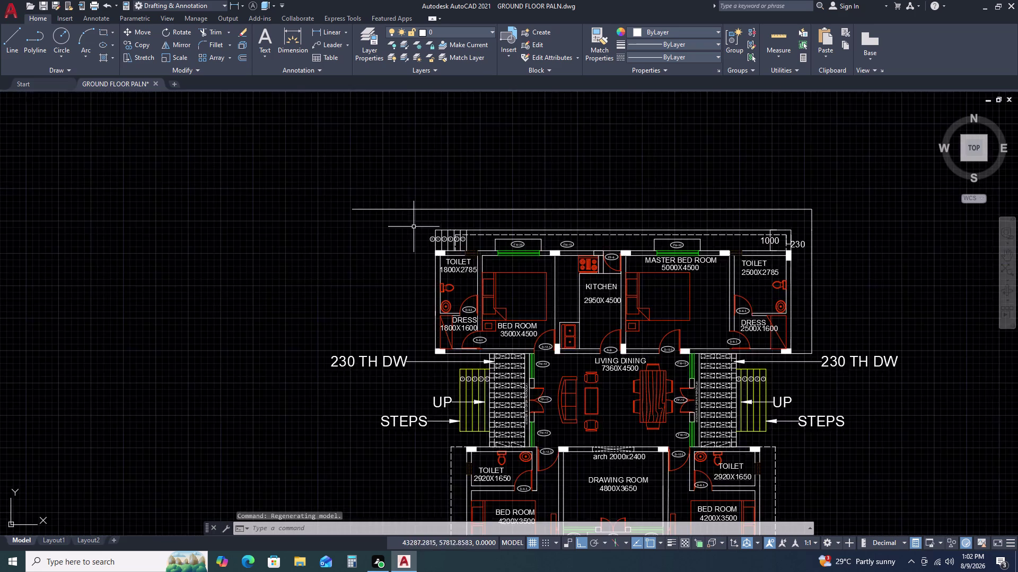
scroll(up, 3)
Draw a 1000-long line leftward from the toilet's outer wall corner.
key(l)
key(space)
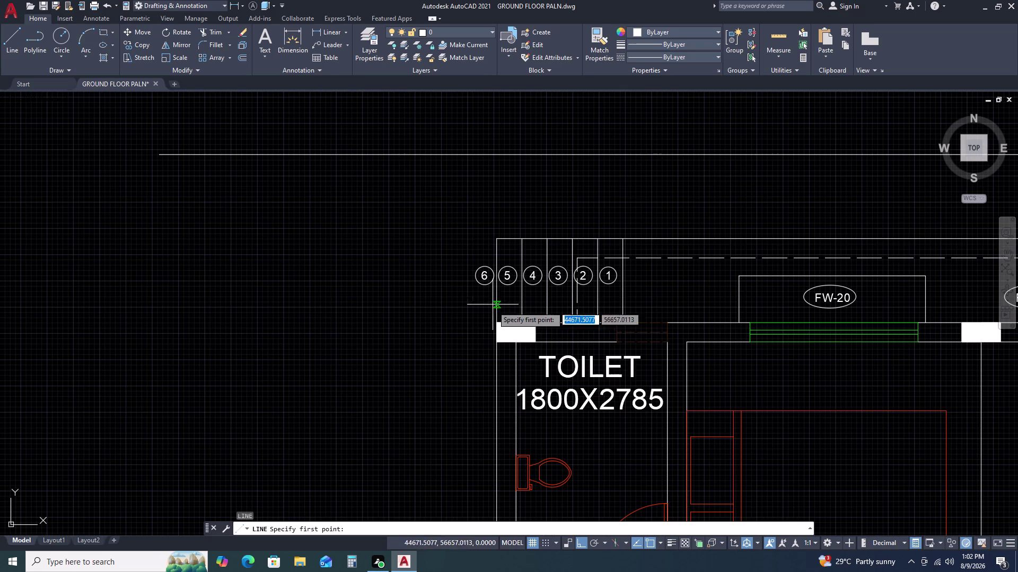
click(498, 322)
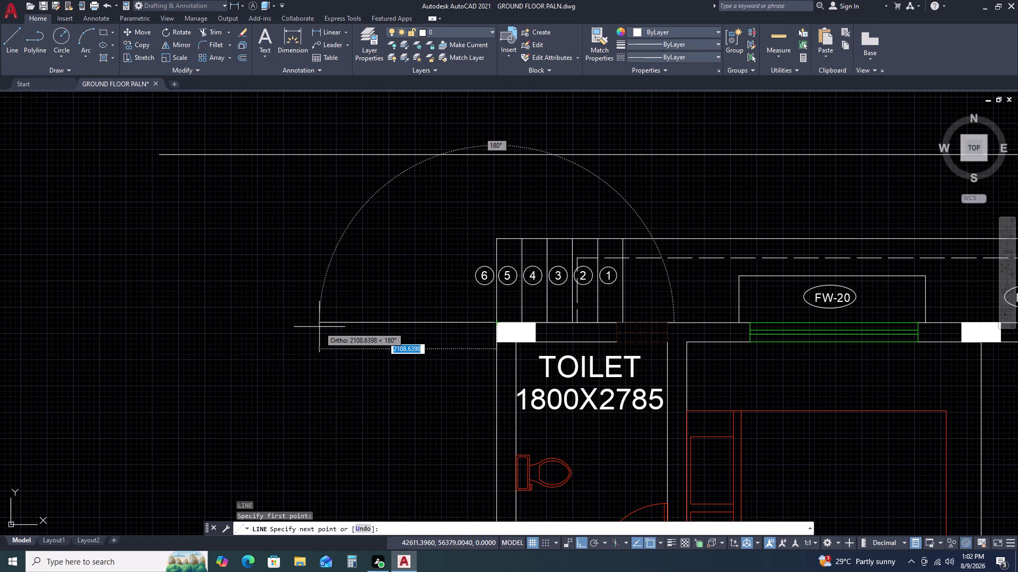
text(1000)
key(space)
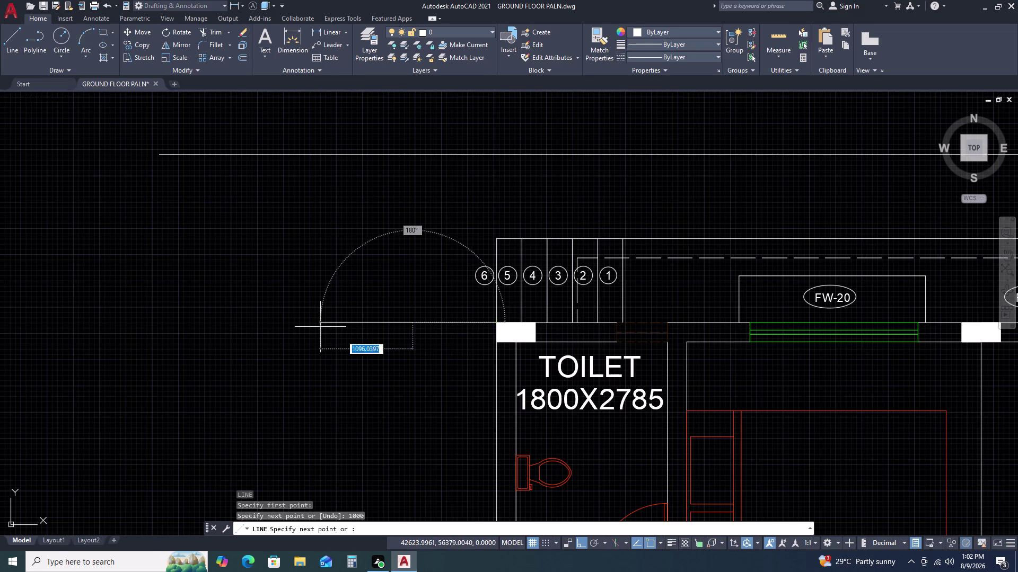
Continue the outline to the bedroom's lower wall level and back to the wall.
scroll(down, 3)
middle_drag(403, 414, 403, 293)
scroll(down, 3)
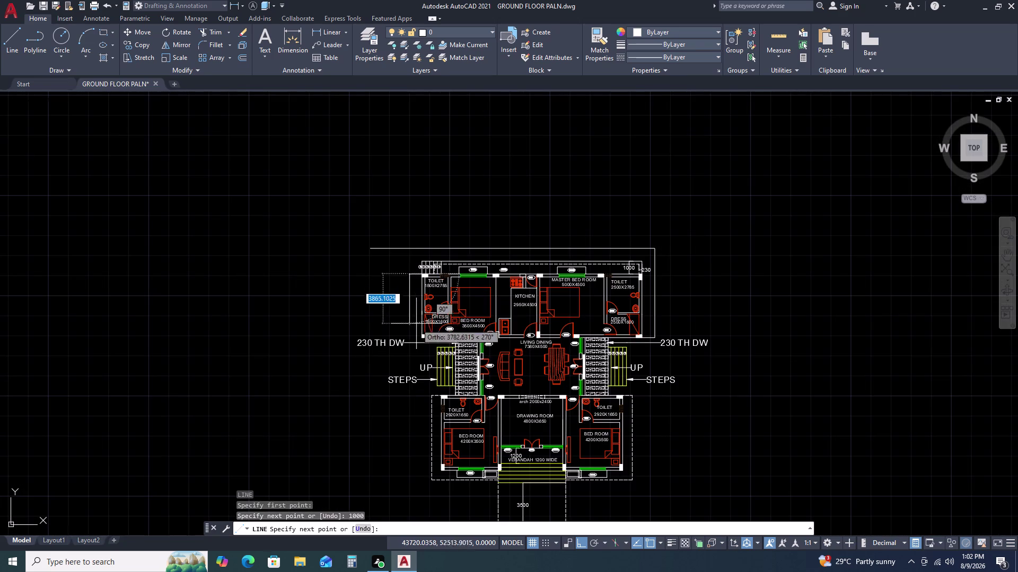
scroll(up, 3)
scroll(up, 3)
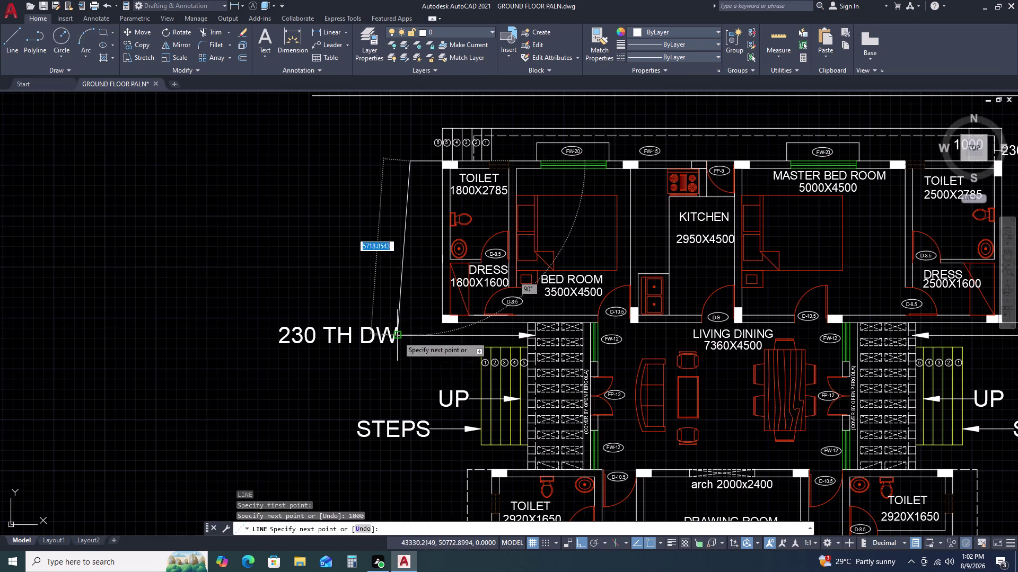
scroll(up, 3)
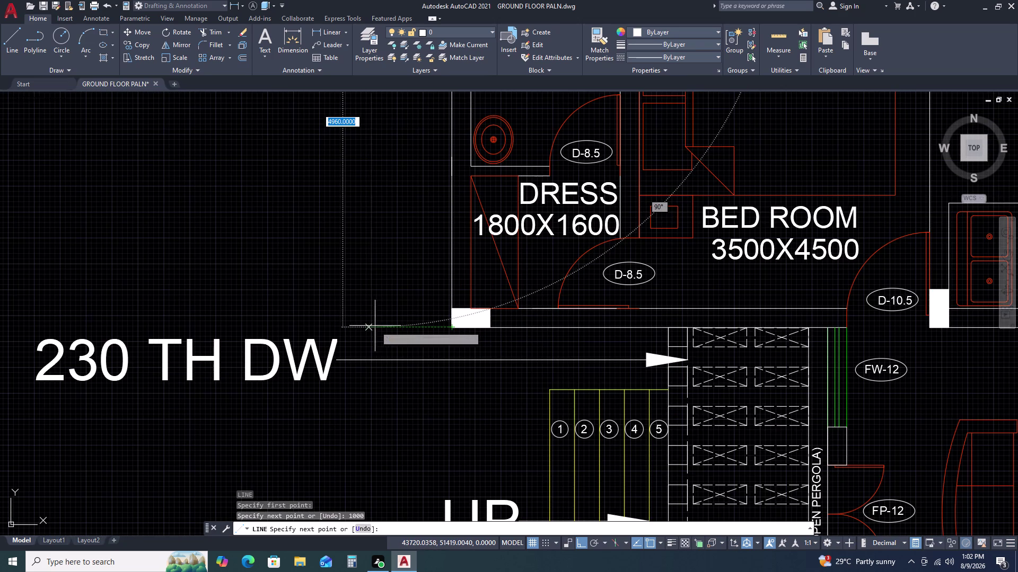
click(367, 327)
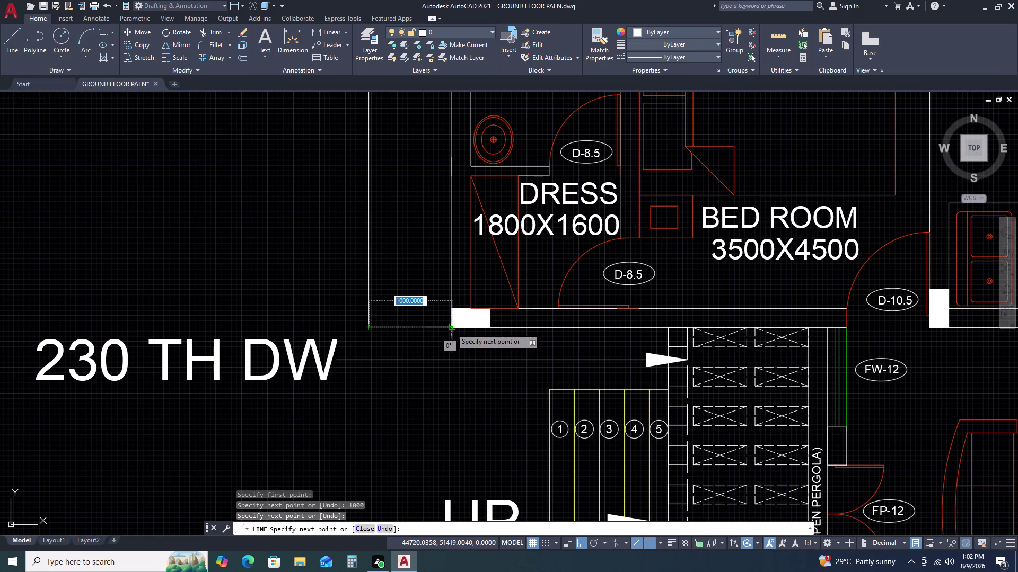
click(451, 328)
key(Escape)
Begin another line.
scroll(down, 3)
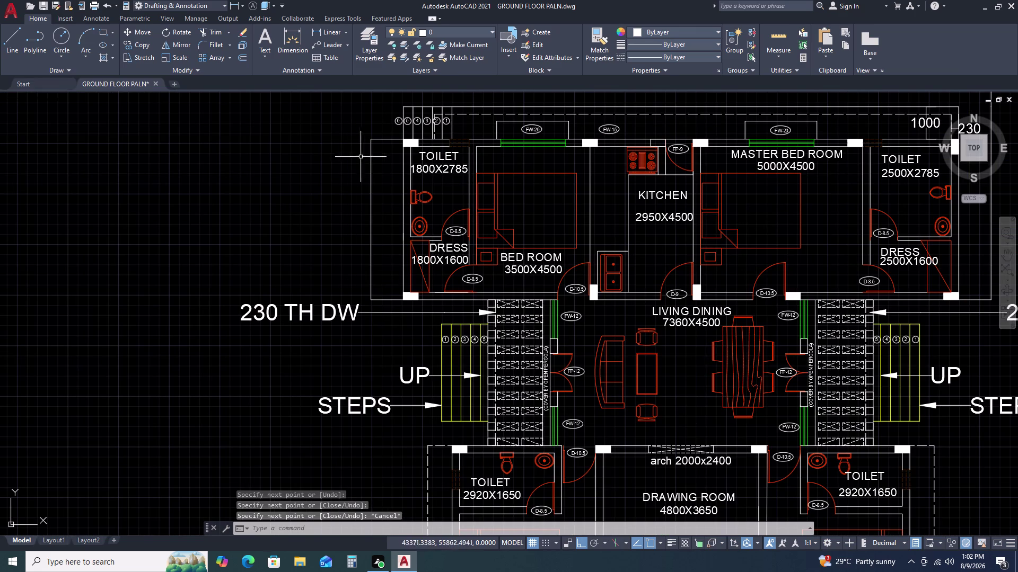
key(l)
key(space)
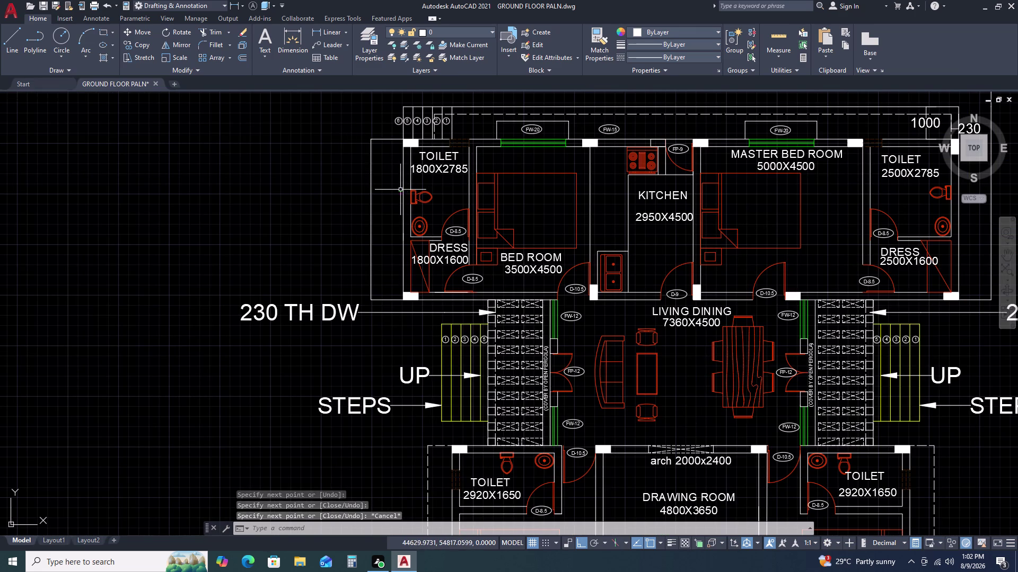
scroll(up, 3)
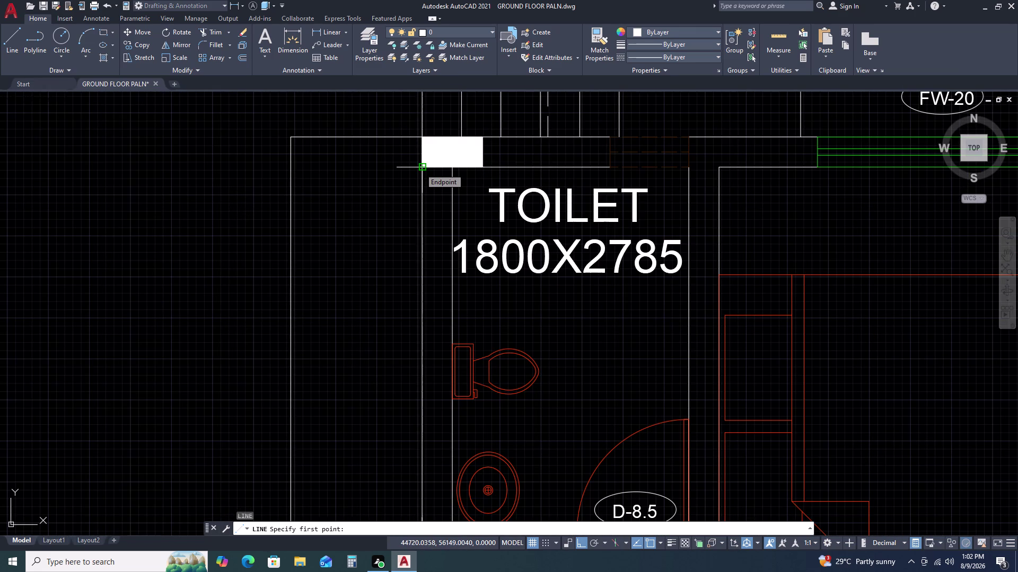
Finish the current line and trim away the stray line ends at the stair strip.
click(420, 168)
click(288, 168)
key(Escape)
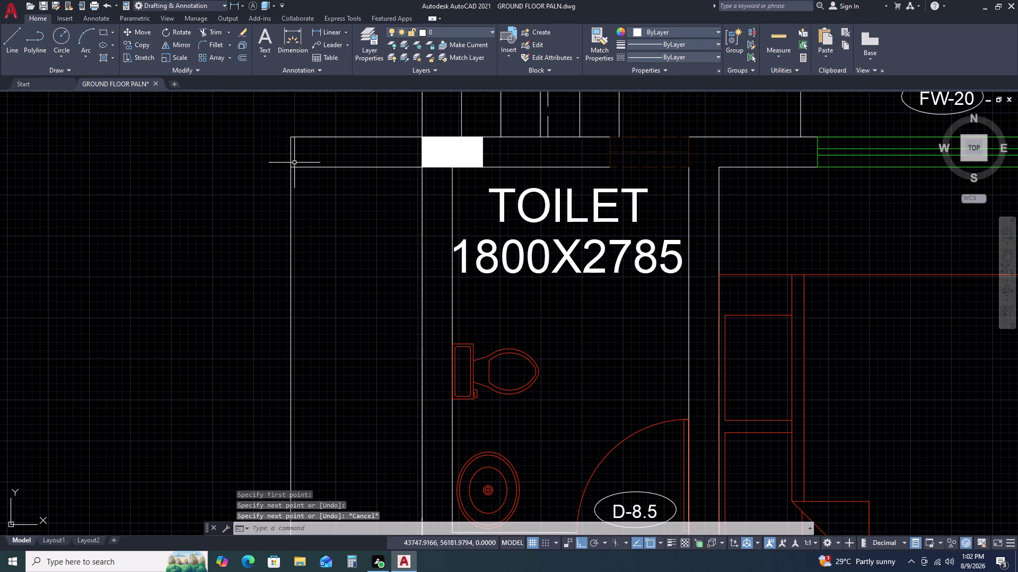
text(TR)
key(space)
drag(319, 128, 315, 135)
click(275, 156)
key(Escape)
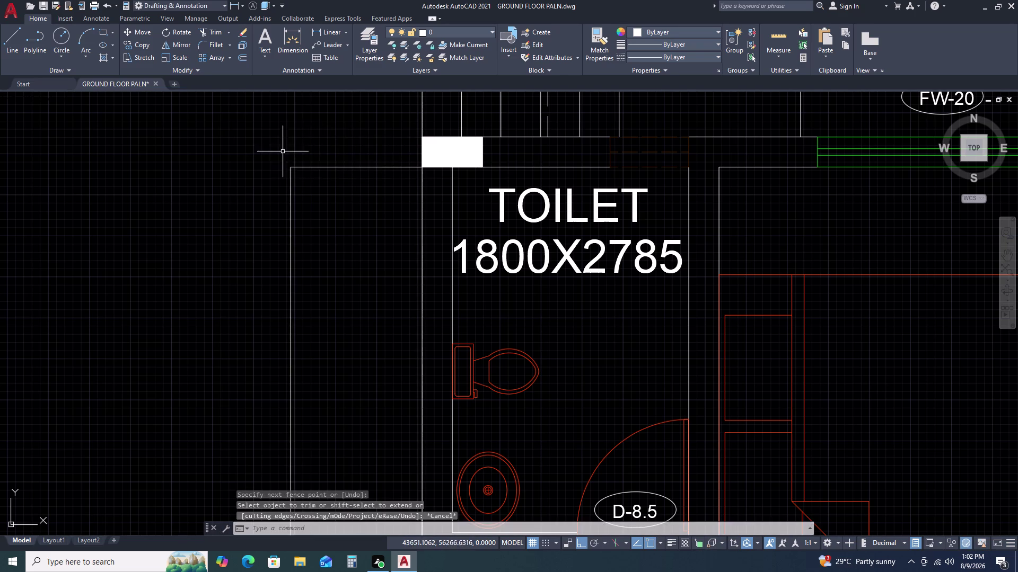
scroll(down, 3)
Array-copy the top stair line into 12 tread lines spaced 300 apart.
click(329, 138)
click(319, 174)
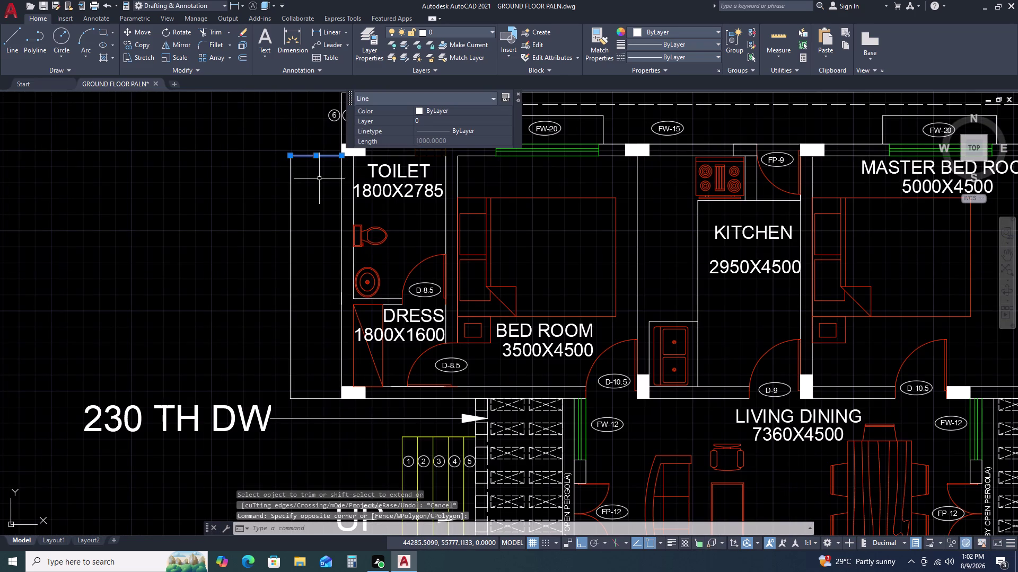
text(CO)
key(space)
scroll(up, 3)
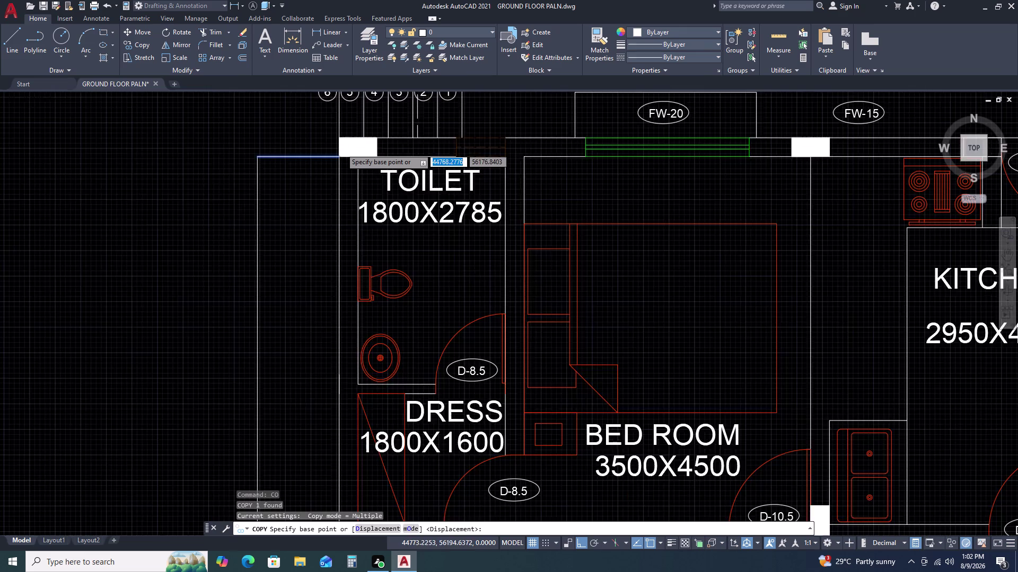
click(337, 162)
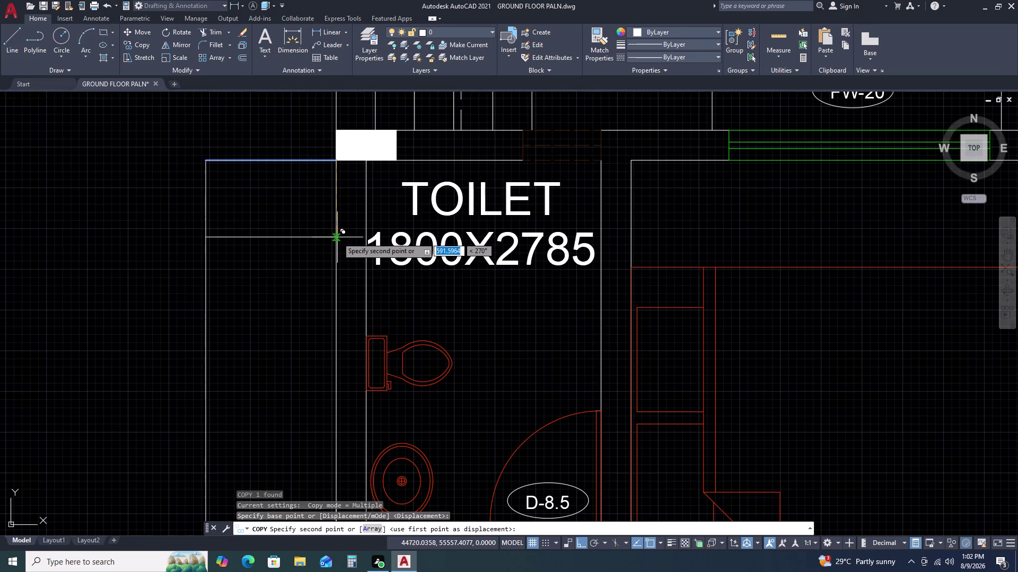
text(AR)
key(space)
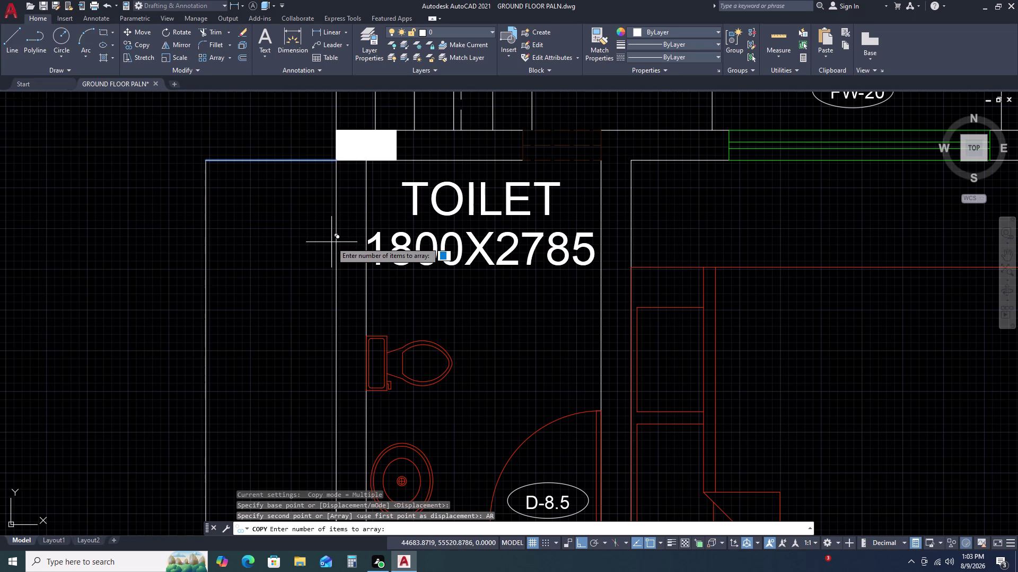
key(1)
text(2)
key(space)
scroll(down, 3)
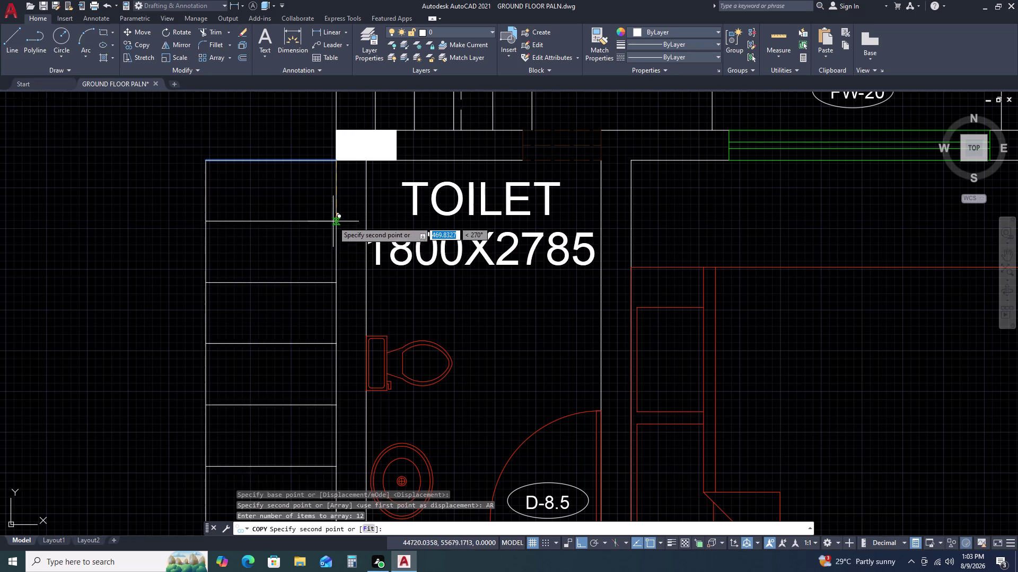
scroll(down, 3)
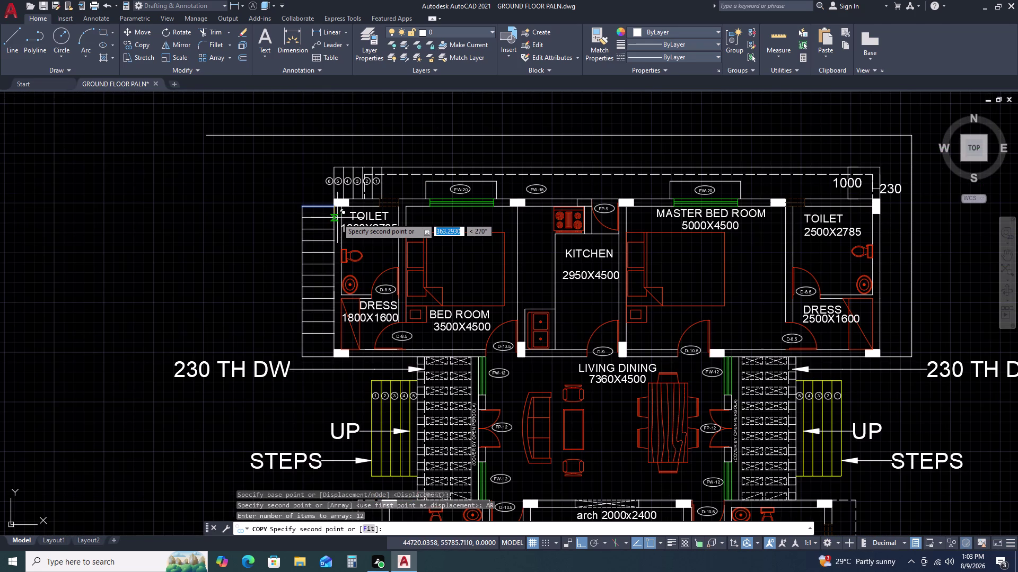
text(30)
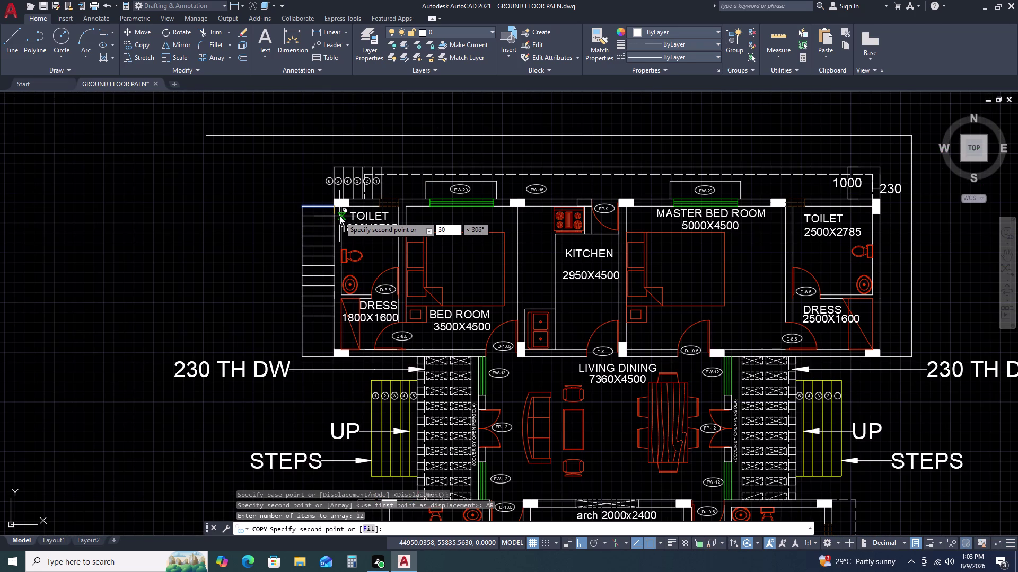
key(0)
key(space)
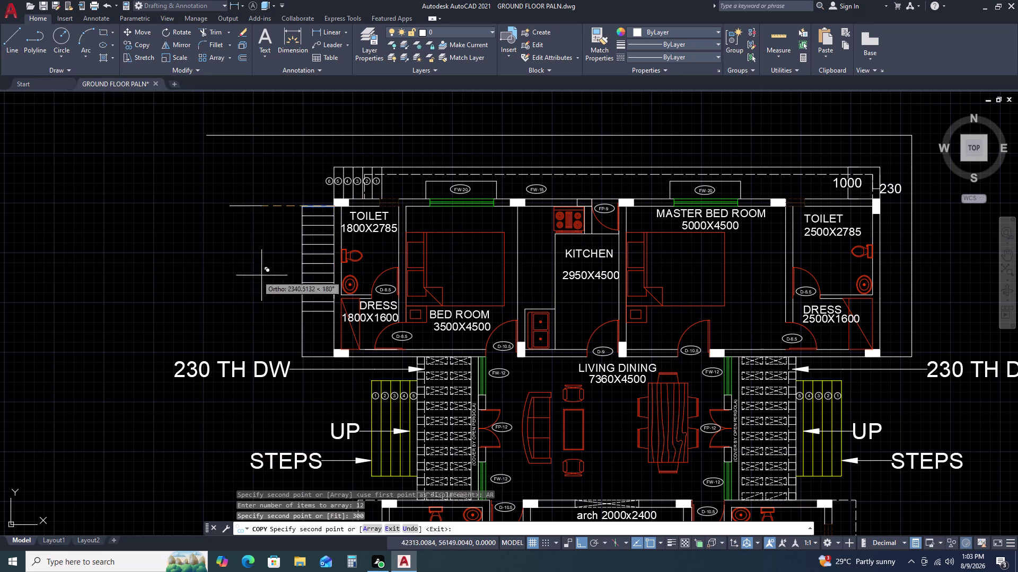
key(Escape)
scroll(up, 3)
scroll(down, 3)
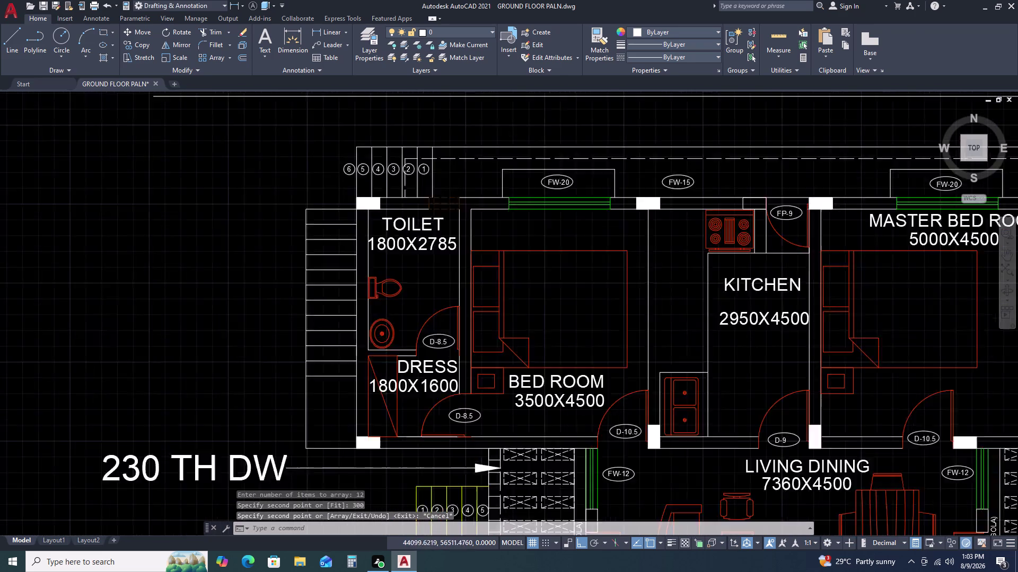
scroll(up, 3)
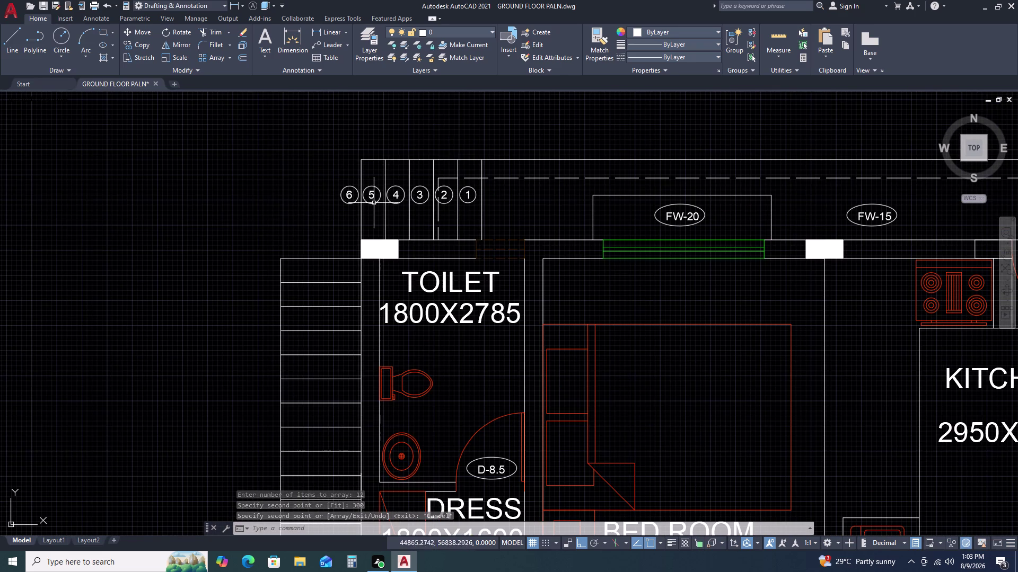
scroll(up, 3)
Copy the step number 6 label to a spot beside the stairs.
click(343, 192)
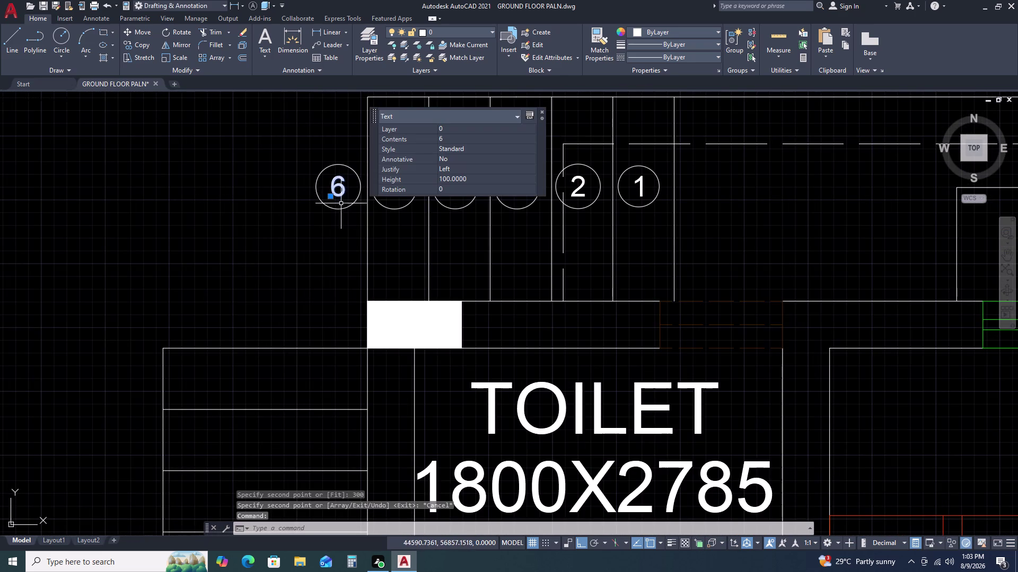
key(c)
text(O)
key(space)
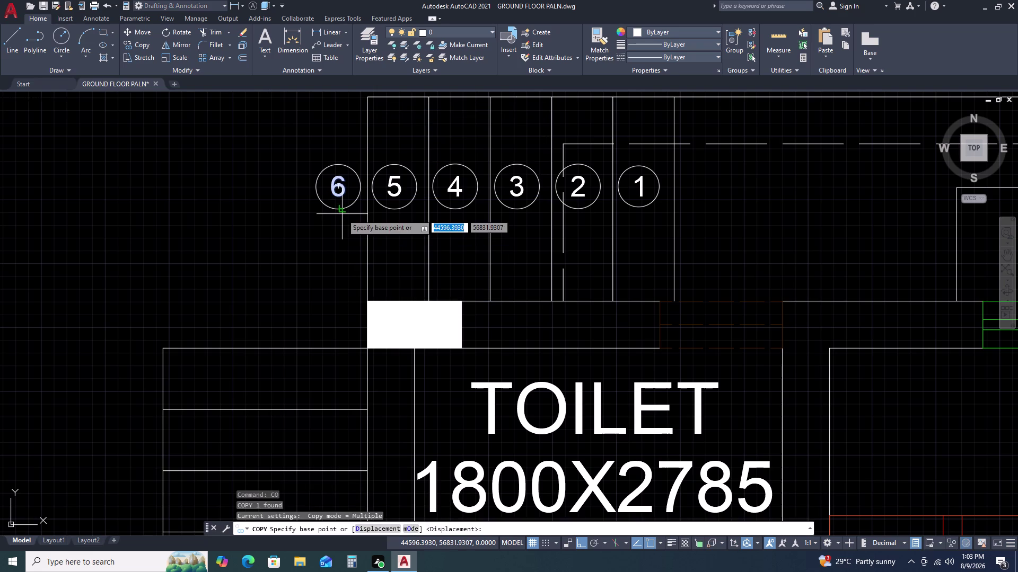
double_click(340, 214)
key(F8)
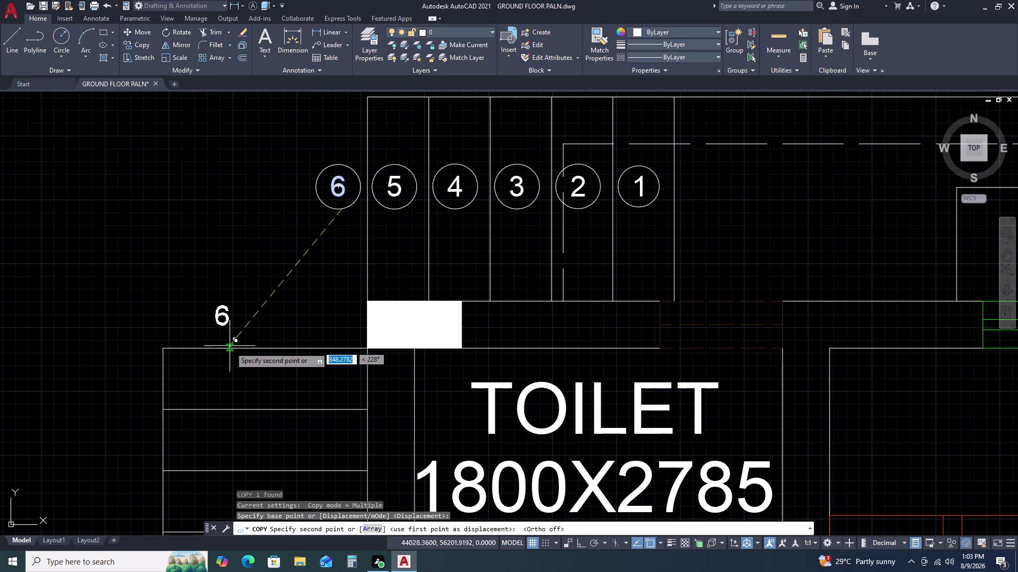
double_click(256, 349)
key(Escape)
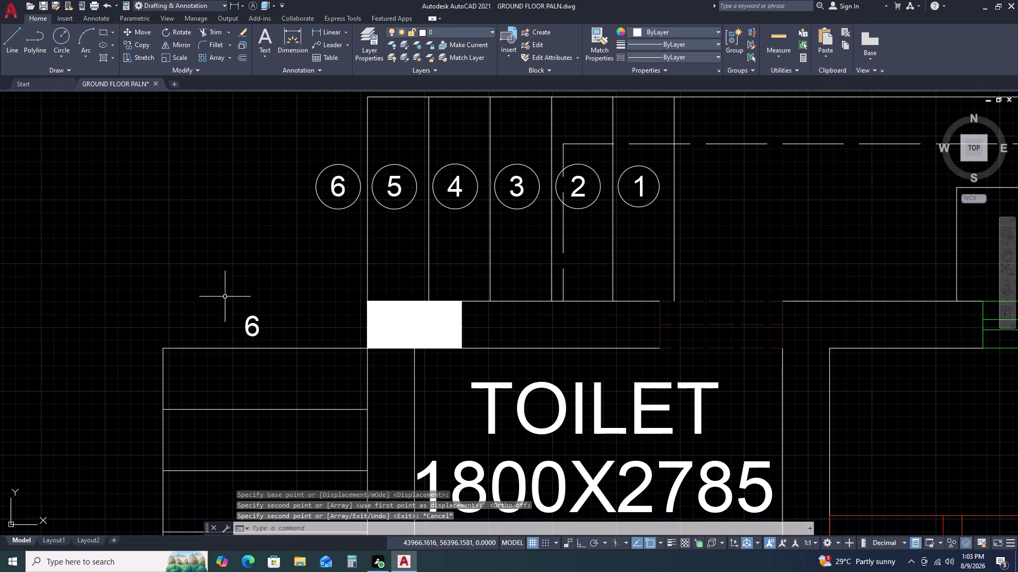
Array-copy that 6 label into 13 copies spaced 300 apart with Ortho on.
scroll(down, 3)
middle_drag(221, 324, 275, 264)
click(305, 244)
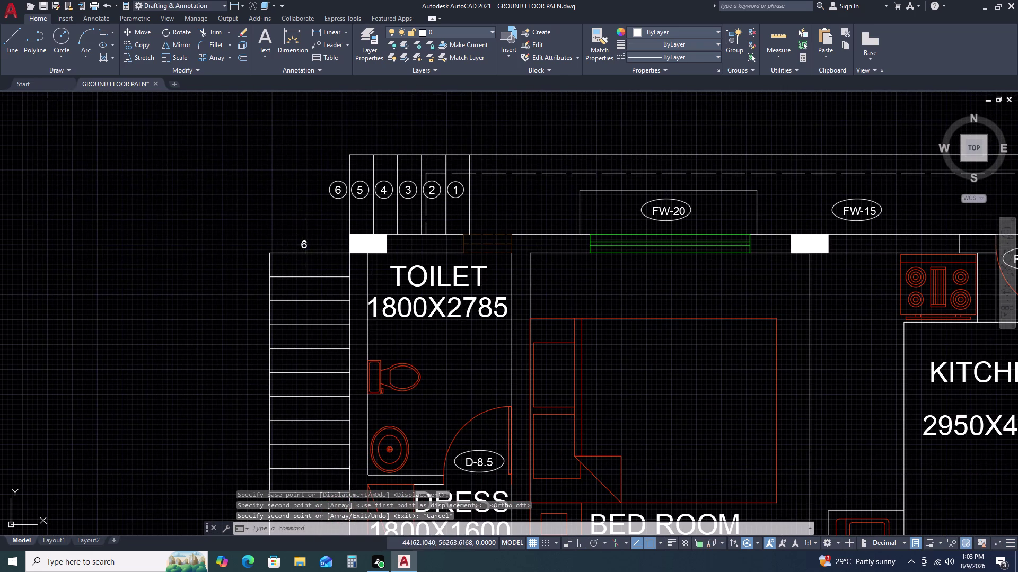
key(c)
text(O)
key(space)
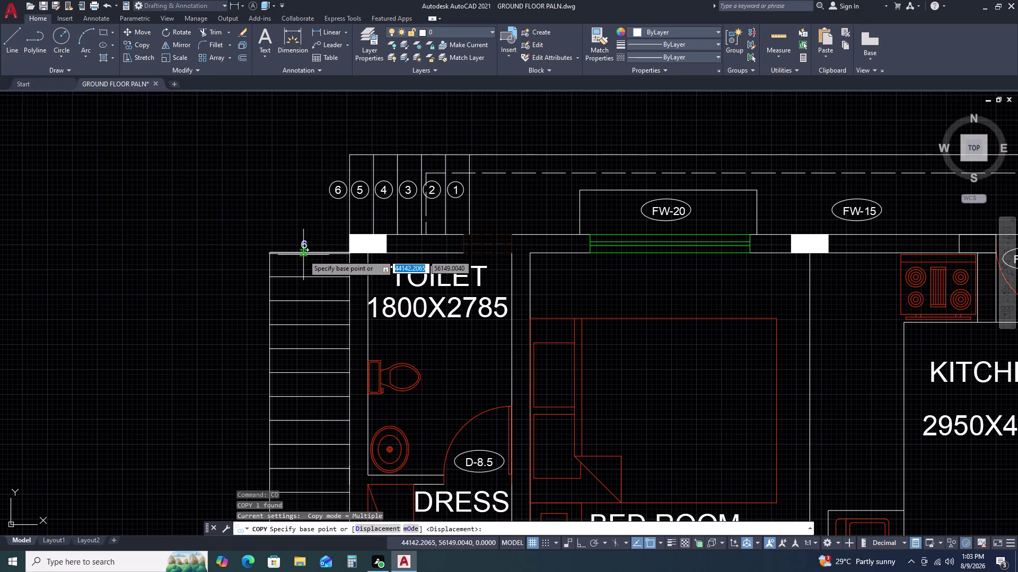
click(303, 255)
key(F8)
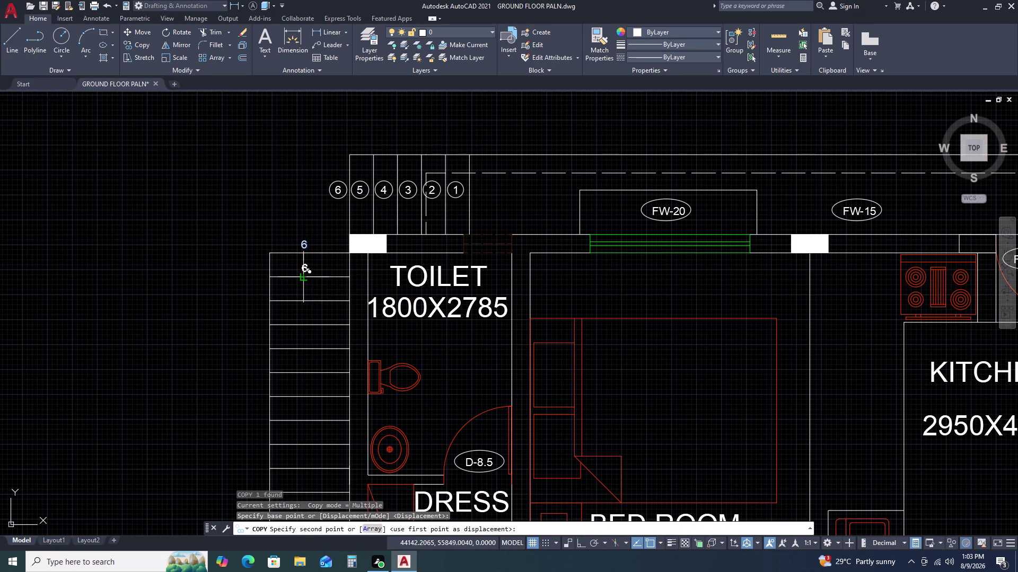
text(AR)
key(space)
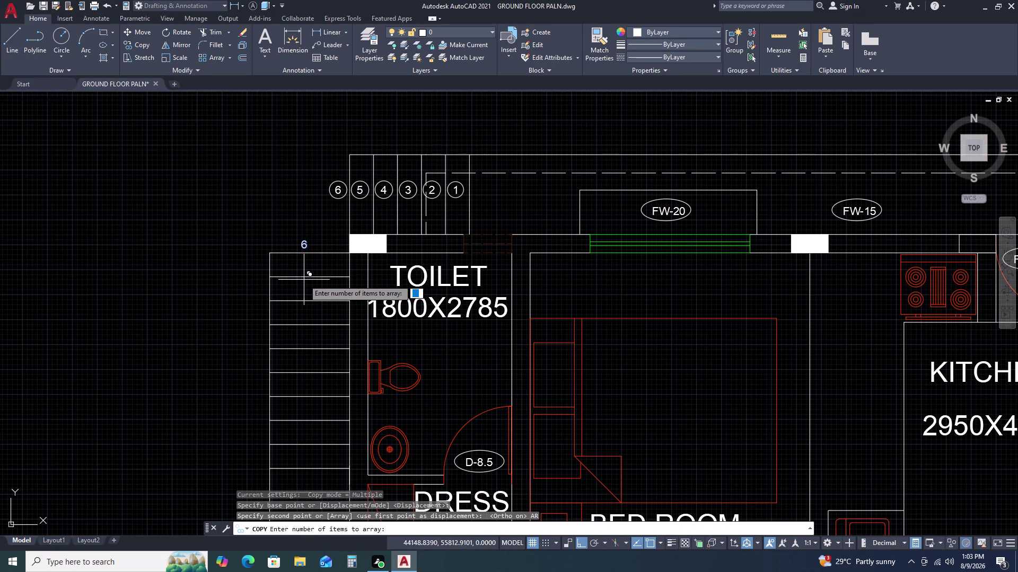
scroll(down, 3)
text(13)
key(space)
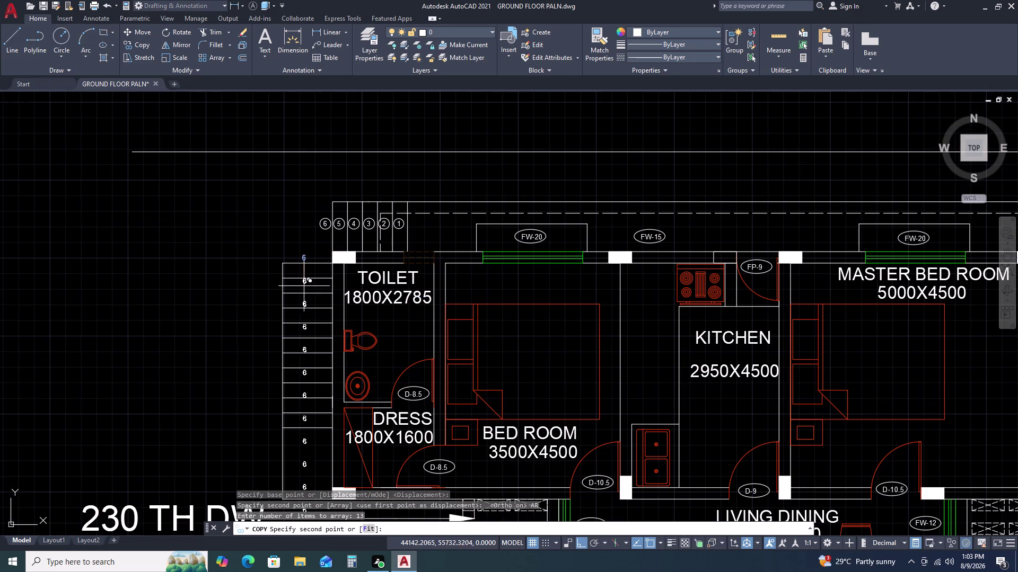
key(3)
text(0)
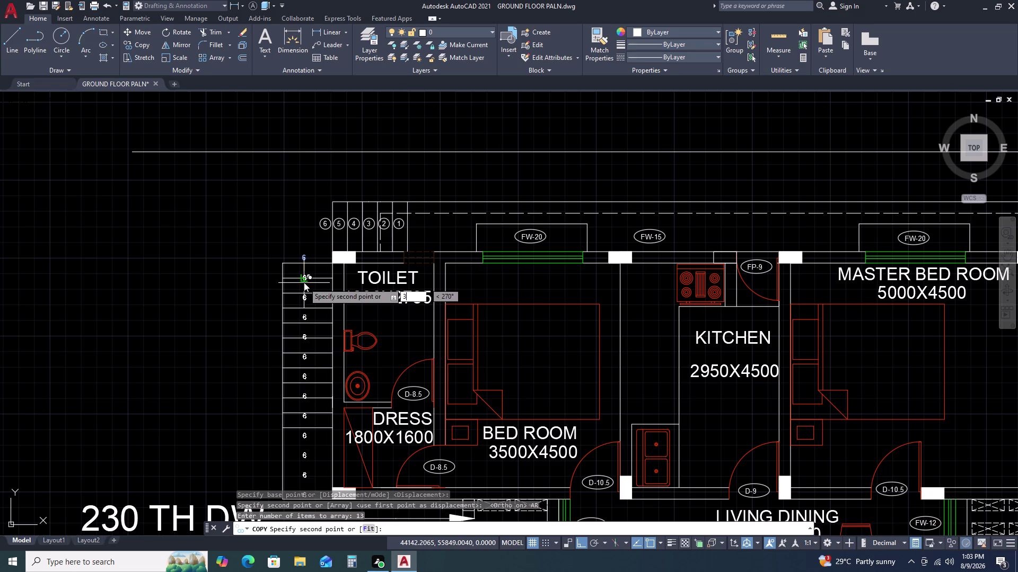
text(0)
key(space)
key(Escape)
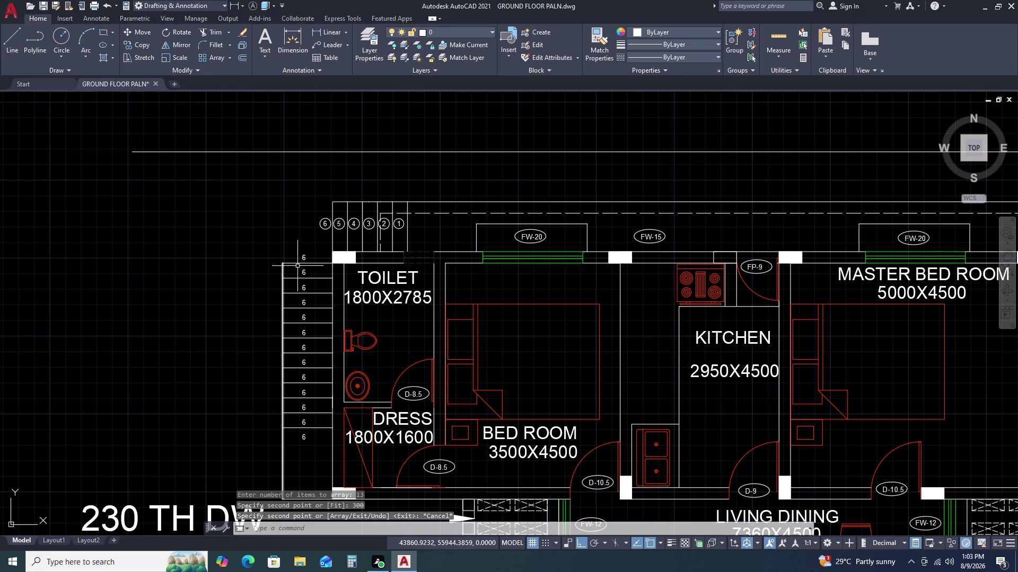
middle_drag(310, 241, 314, 234)
Select the column of thirteen 6 labels beside the stairs.
double_click(288, 228)
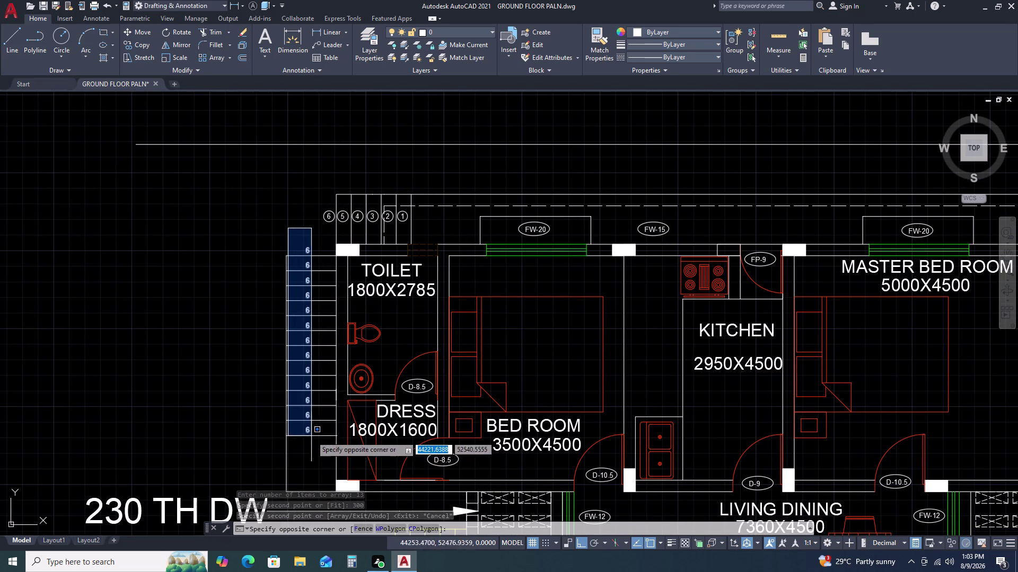
click(293, 245)
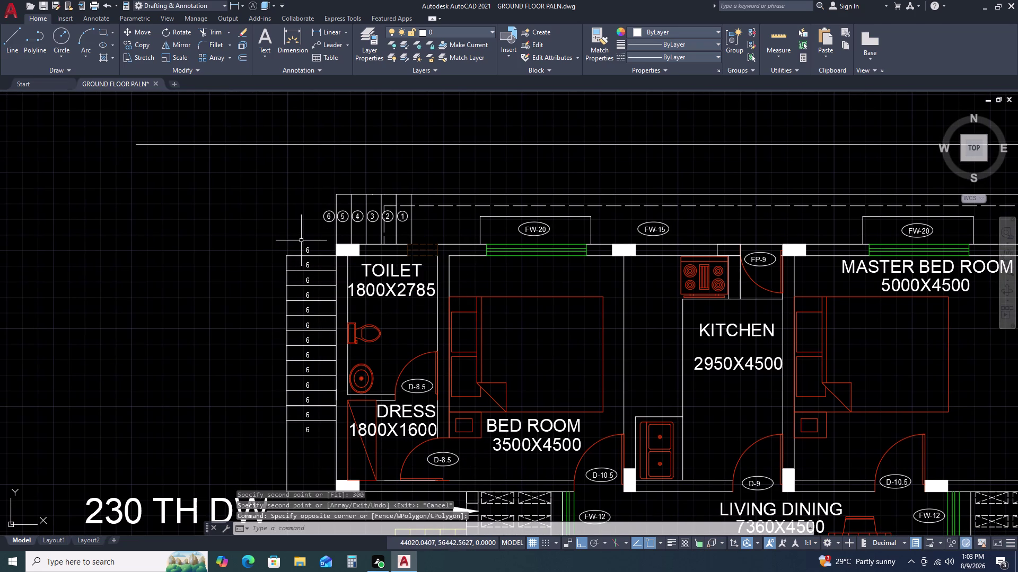
click(301, 240)
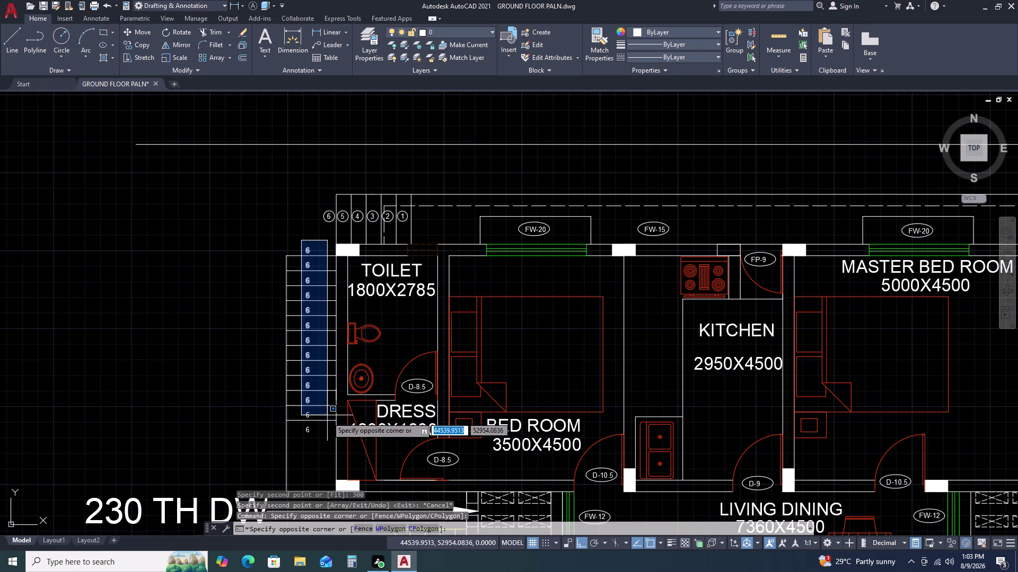
double_click(324, 437)
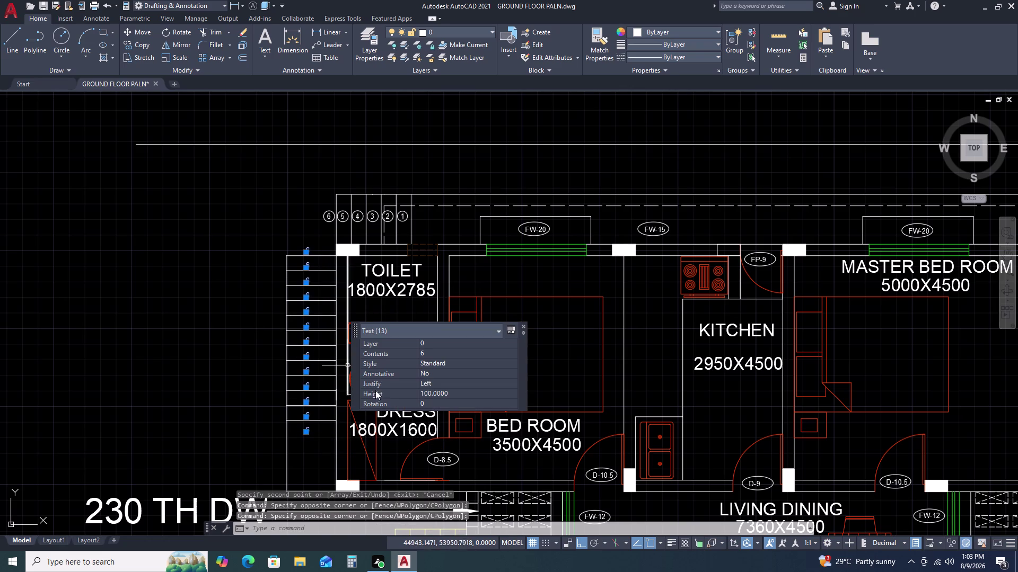
Renumber the labels with TCOUNT, starting at 7 with increment 1, replacing the text.
text(TC)
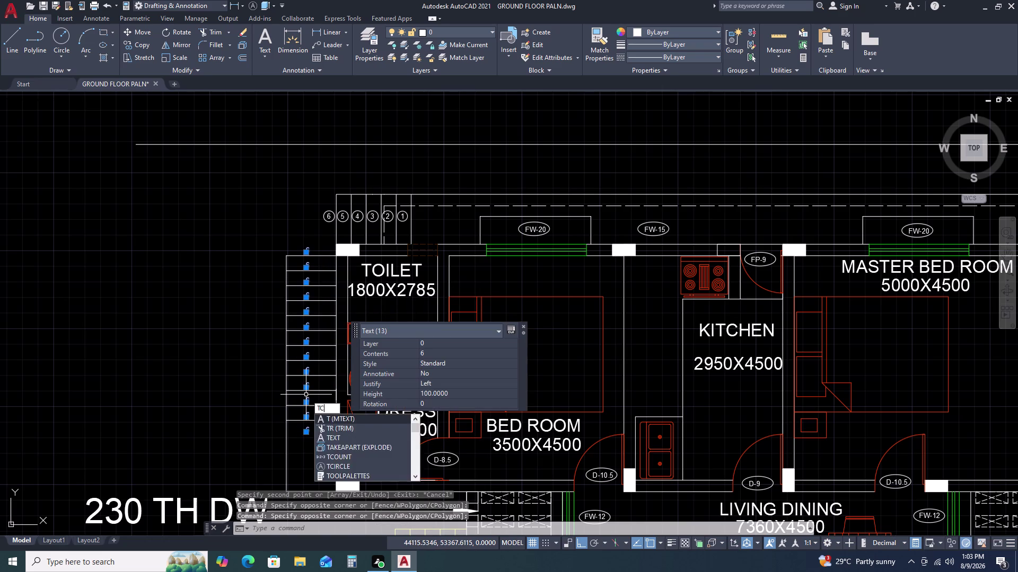
key(space)
drag(335, 444, 306, 395)
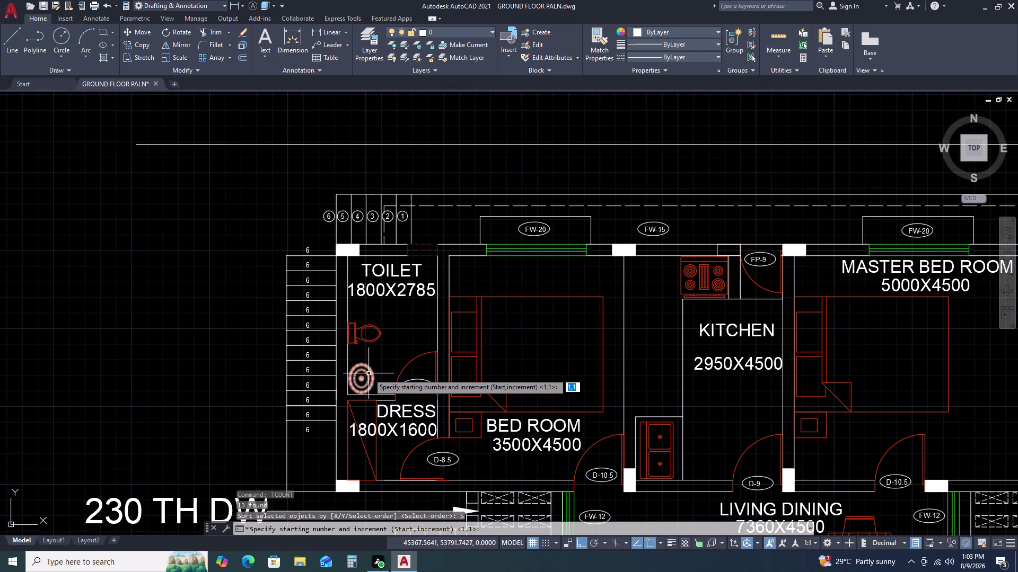
text(7,)
text(1)
key(space)
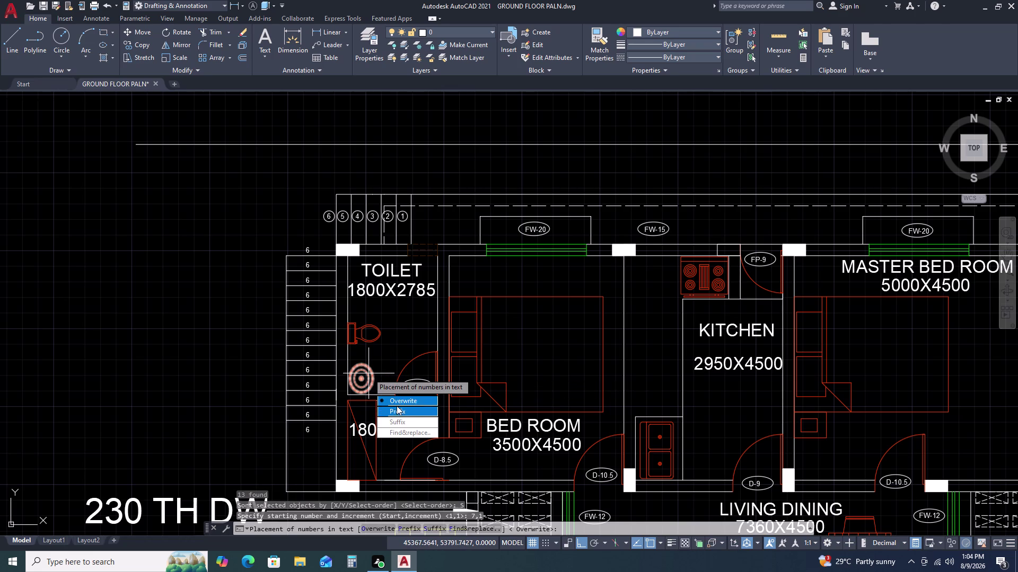
drag(399, 401, 369, 374)
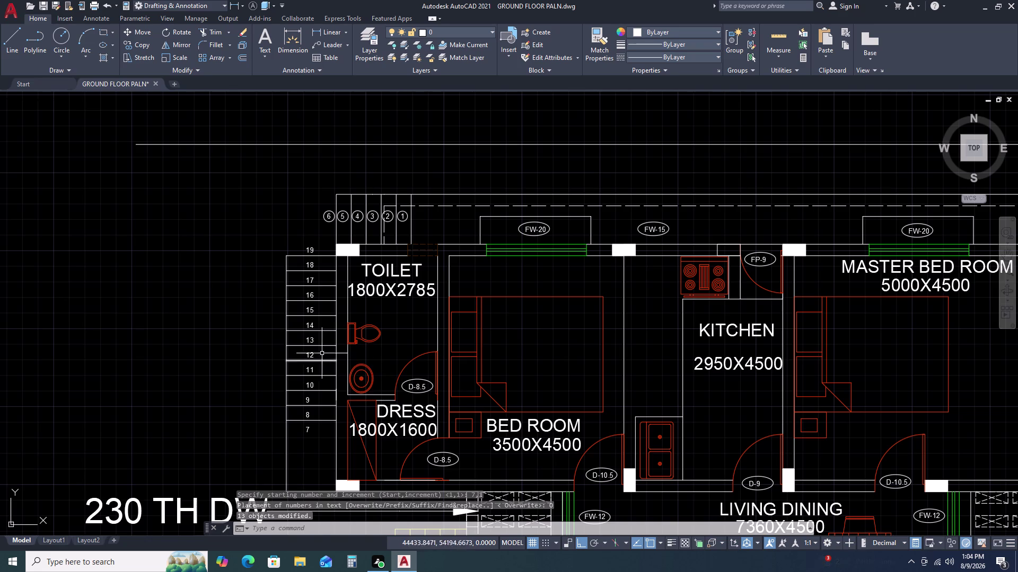
scroll(down, 3)
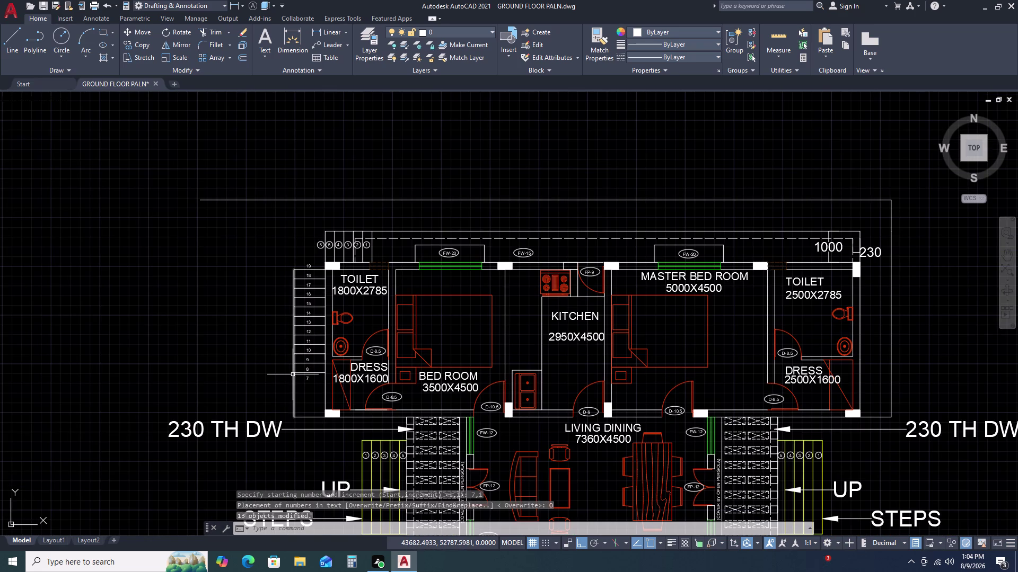
scroll(up, 3)
middle_drag(295, 310, 314, 256)
middle_drag(318, 241, 319, 236)
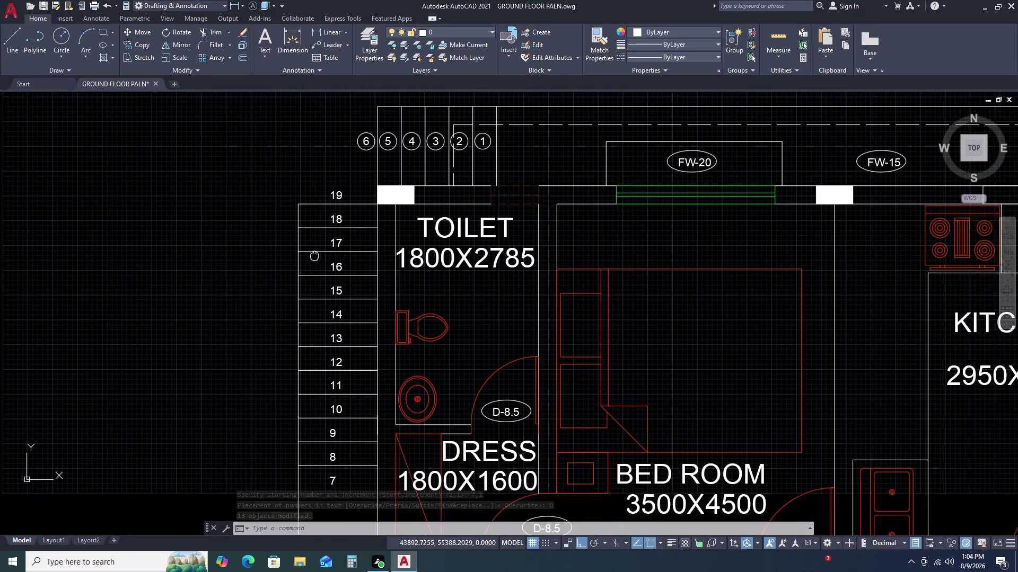
triple_click(339, 179)
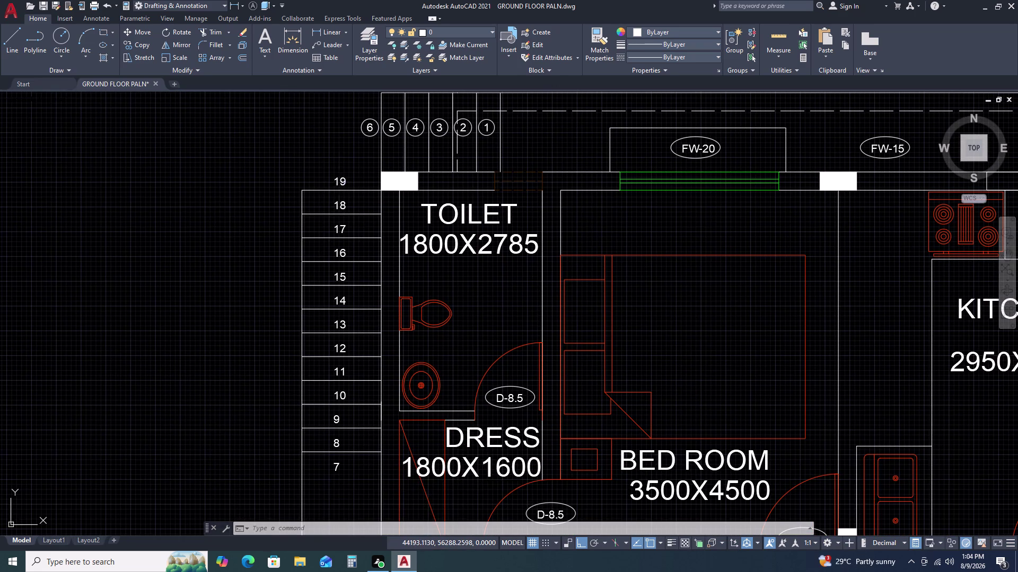
Retype the top four step numbers as 7, 8, 9 and 10.
double_click(341, 181)
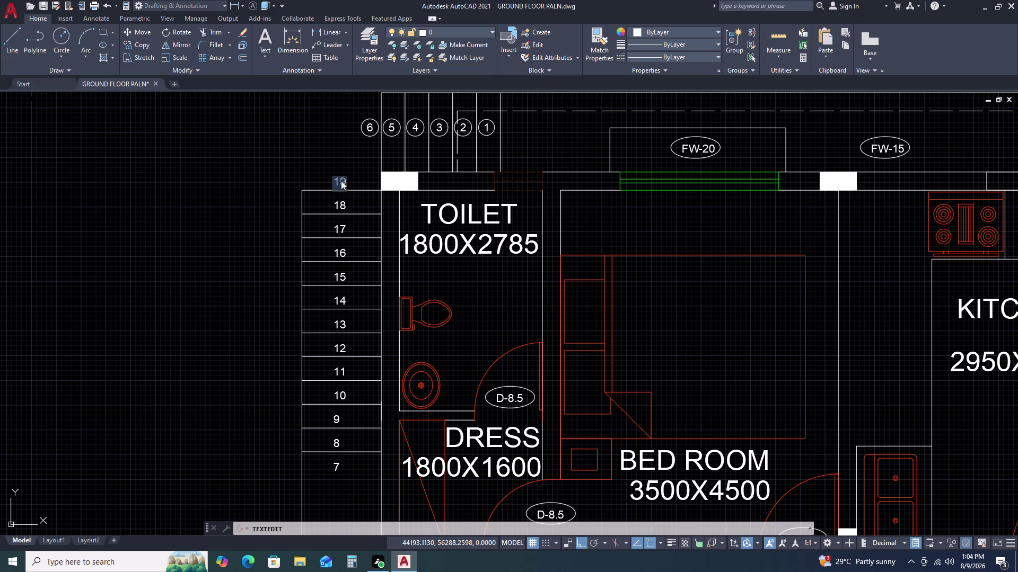
key(7)
key(space)
double_click(344, 207)
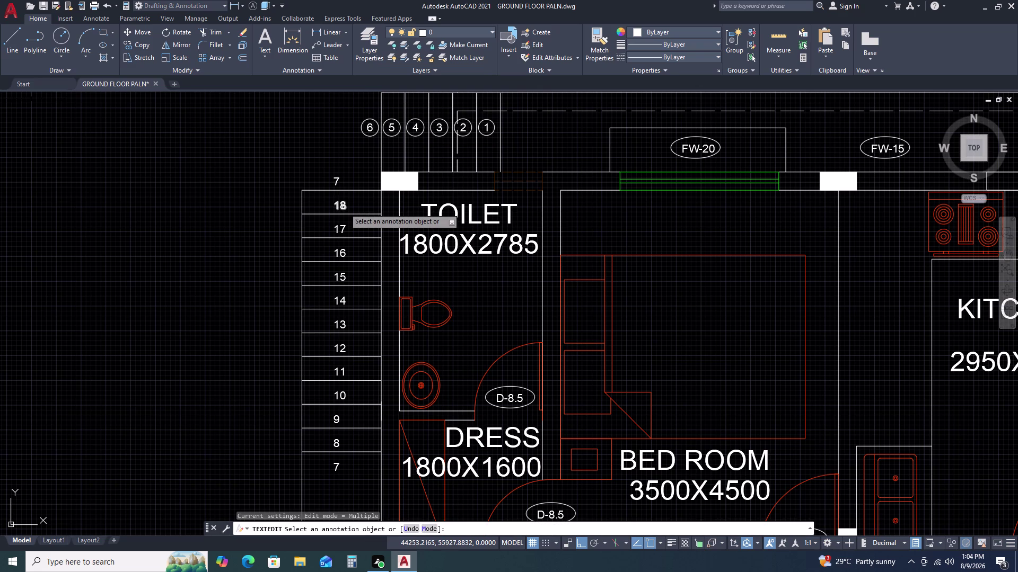
click(344, 207)
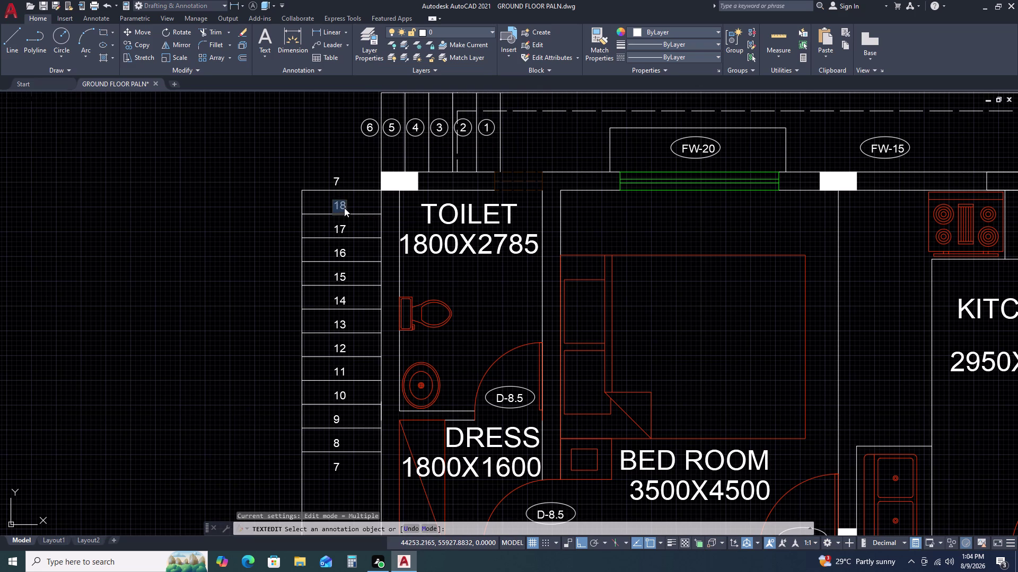
key(8)
double_click(344, 226)
double_click(344, 227)
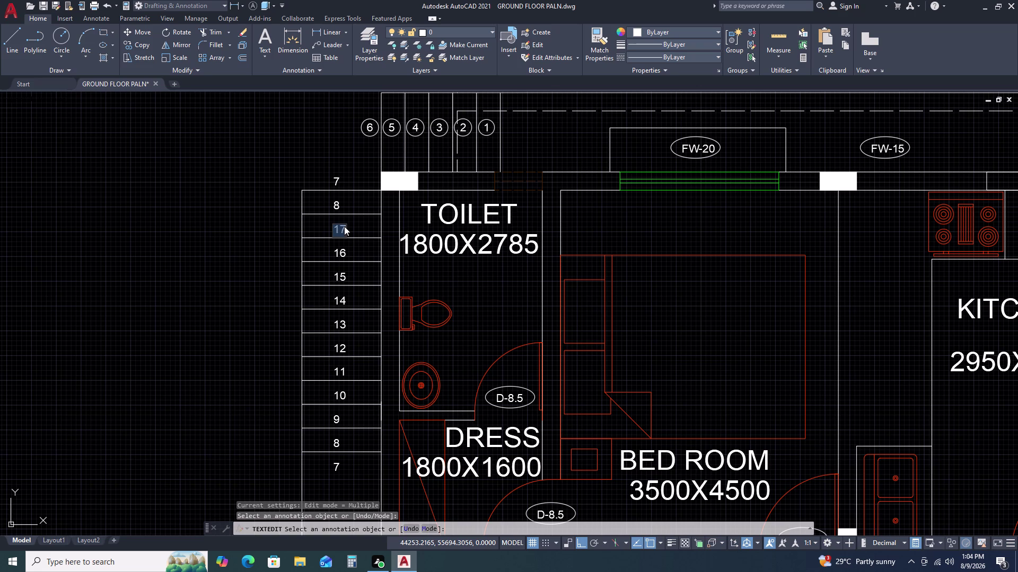
key(9)
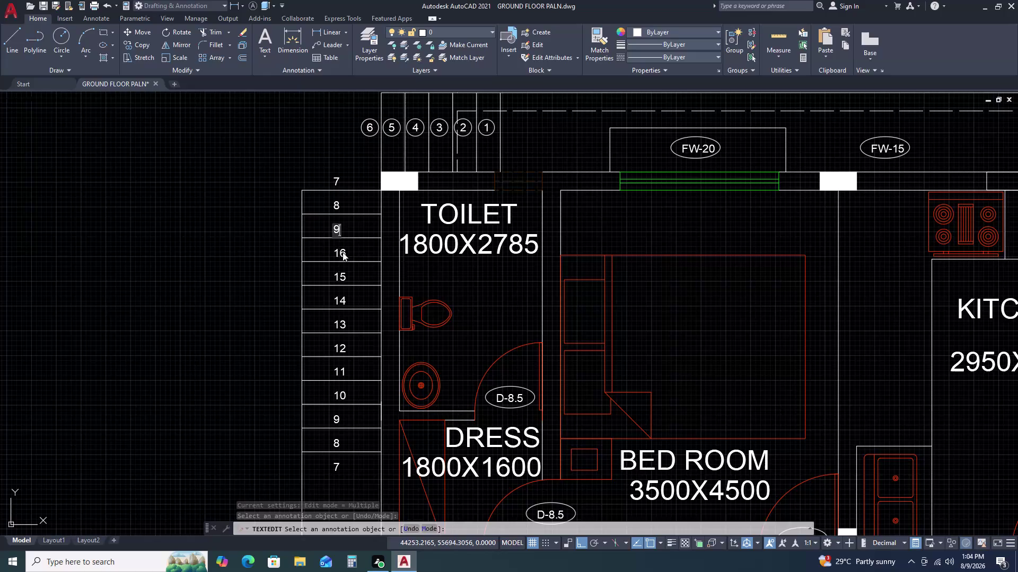
click(342, 253)
click(342, 252)
click(342, 252)
click(342, 253)
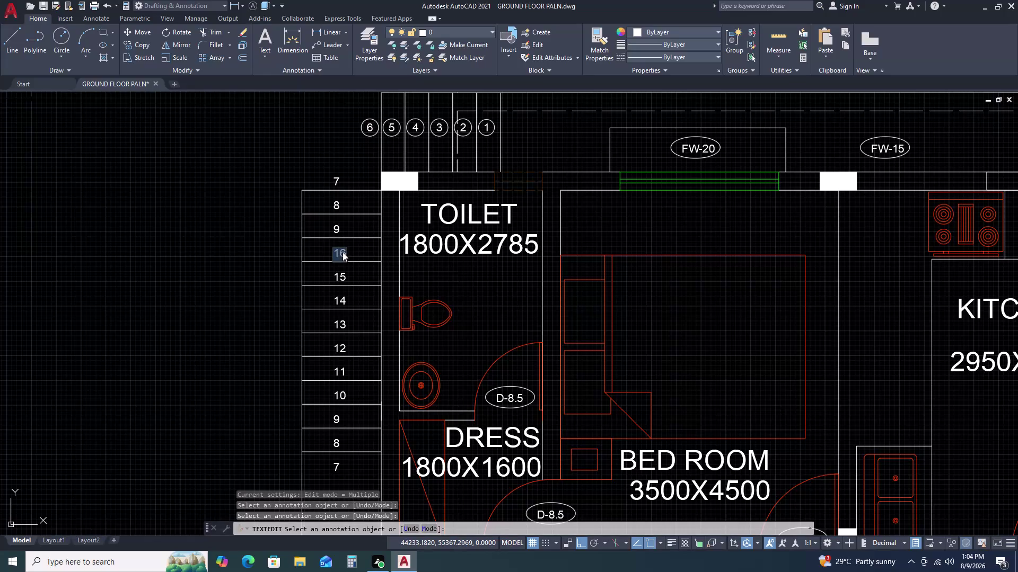
key(1)
key(0)
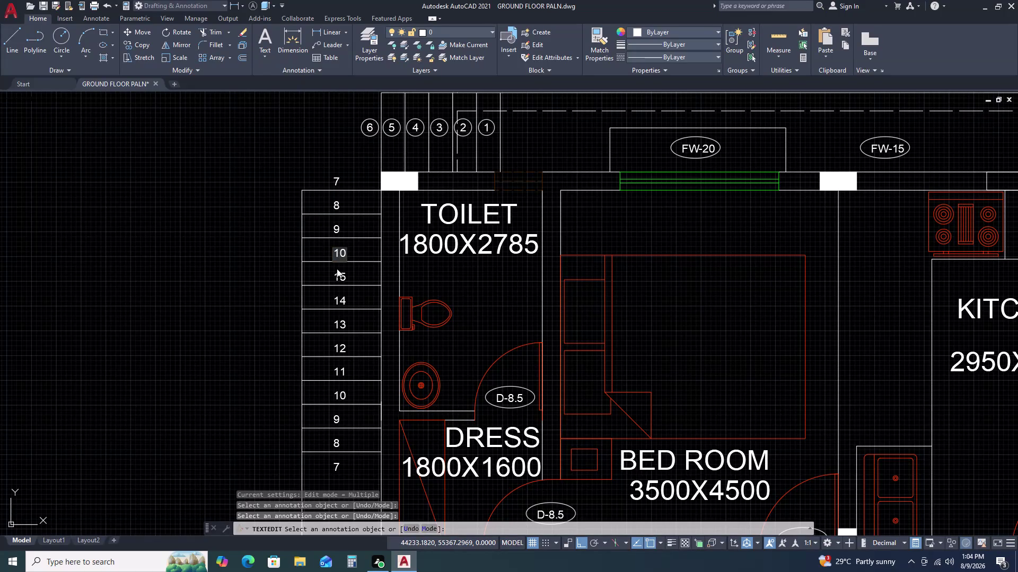
Retype the middle step numbers so they read 11 through 15.
click(341, 276)
click(340, 277)
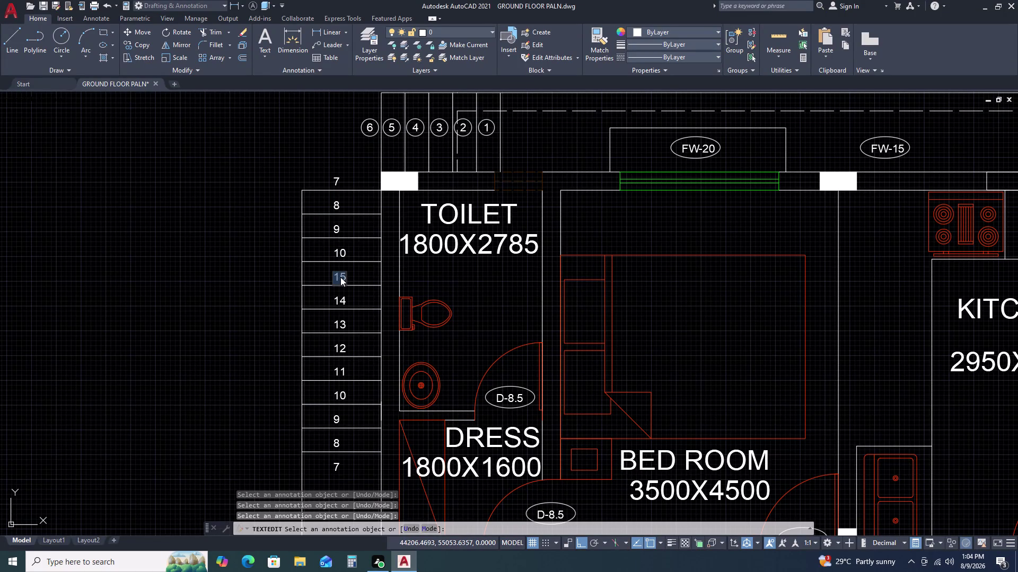
text(11)
double_click(343, 301)
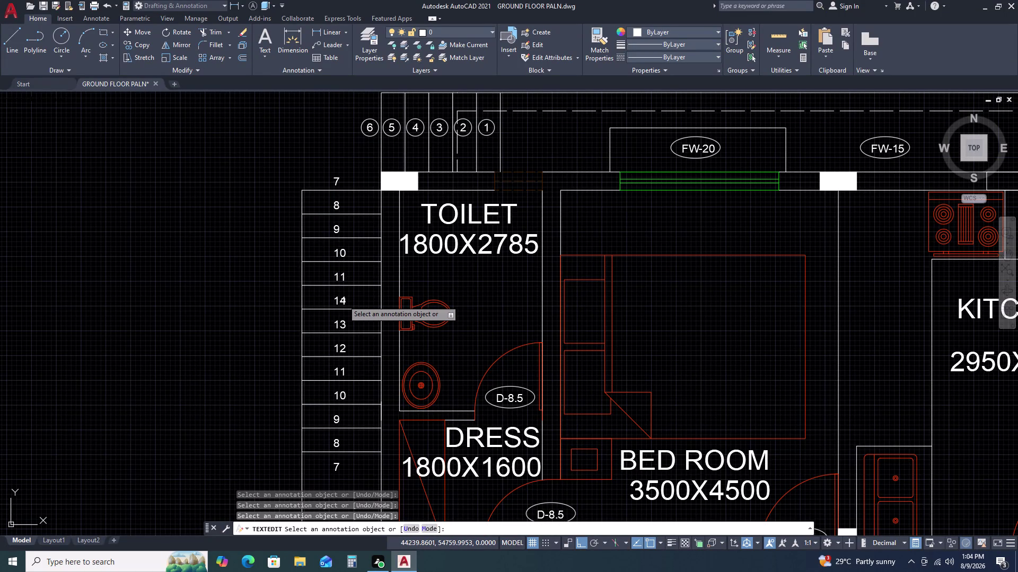
click(343, 300)
text(1)
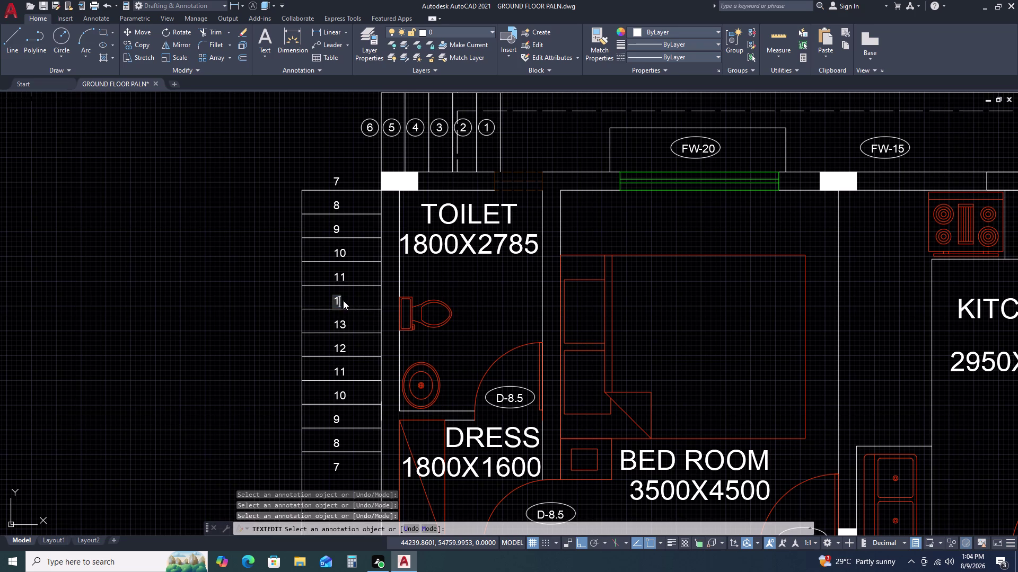
text(2)
double_click(344, 325)
double_click(343, 324)
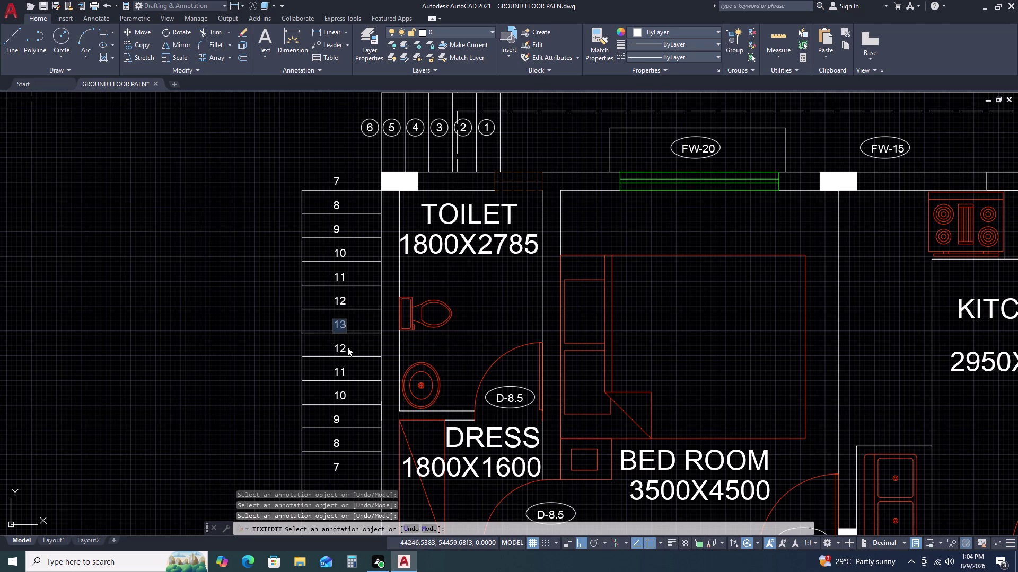
click(343, 348)
double_click(343, 347)
text(1)
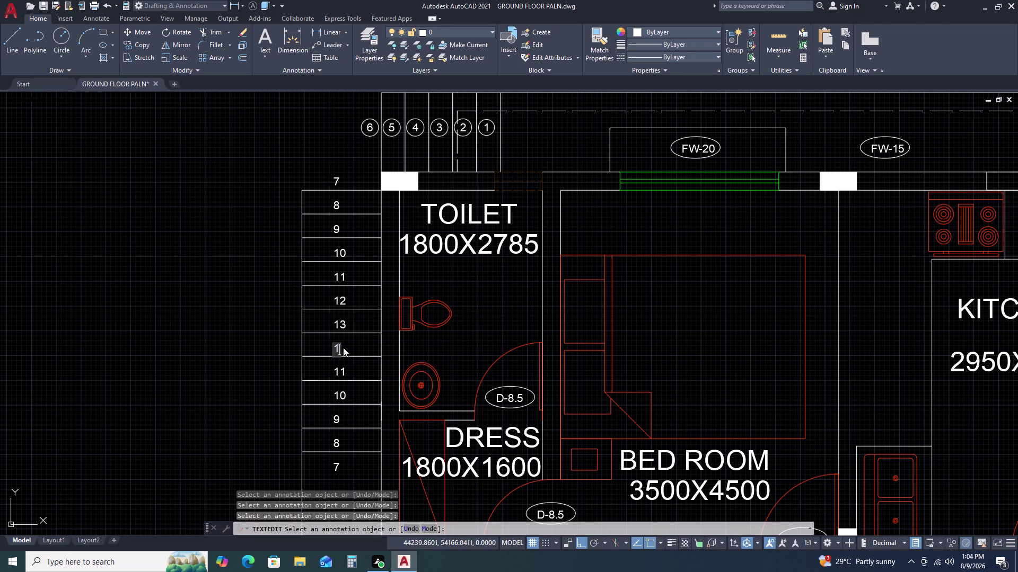
text(4)
double_click(340, 375)
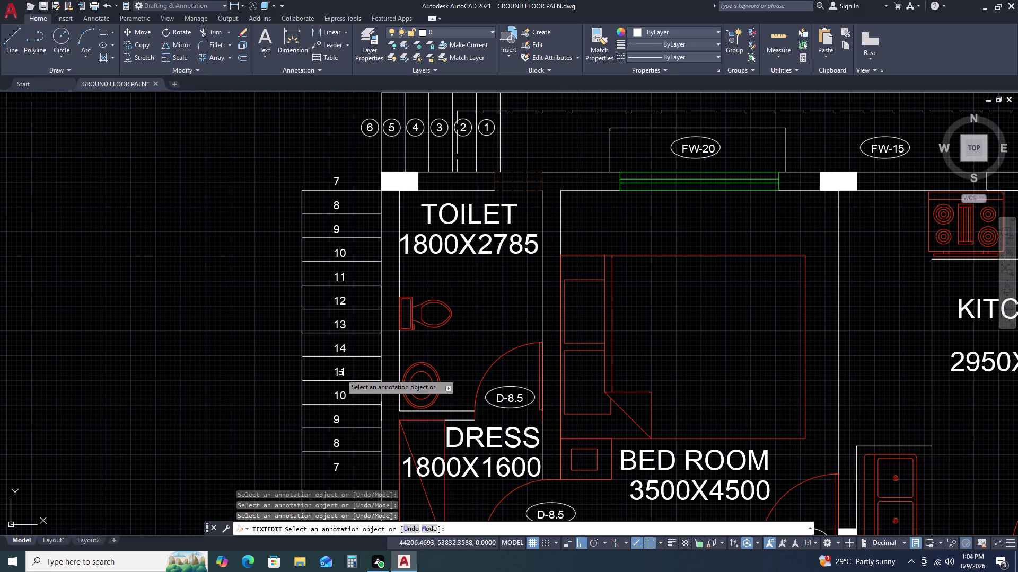
double_click(342, 372)
text(15)
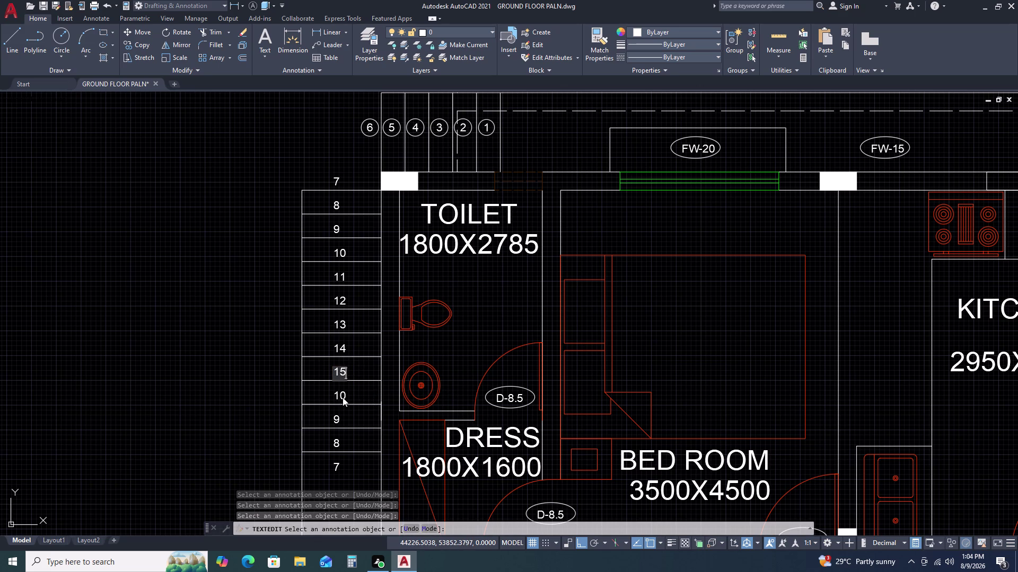
Retype the bottom four step numbers as 16, 17, 18 and 19.
click(342, 398)
click(343, 397)
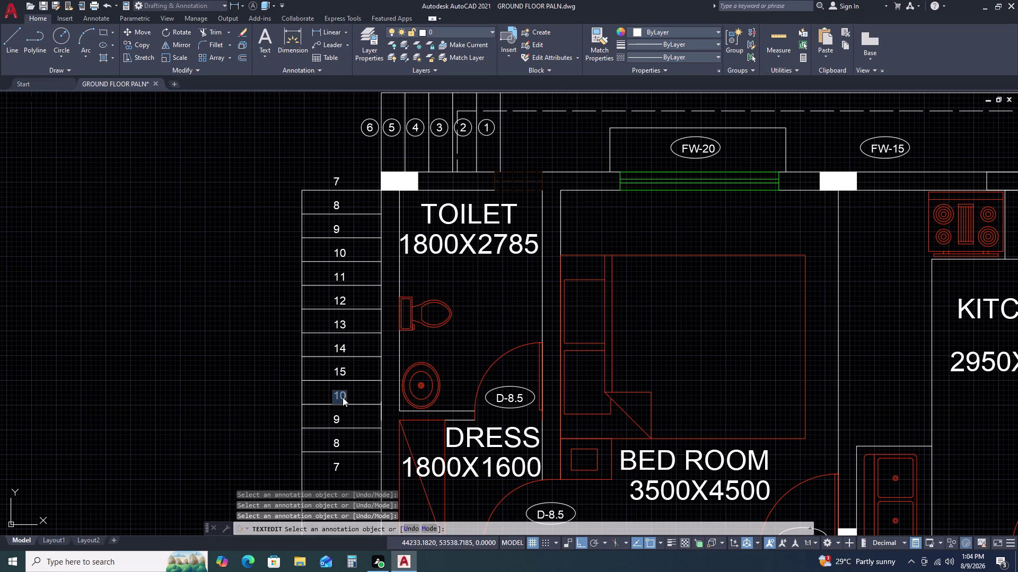
text(16)
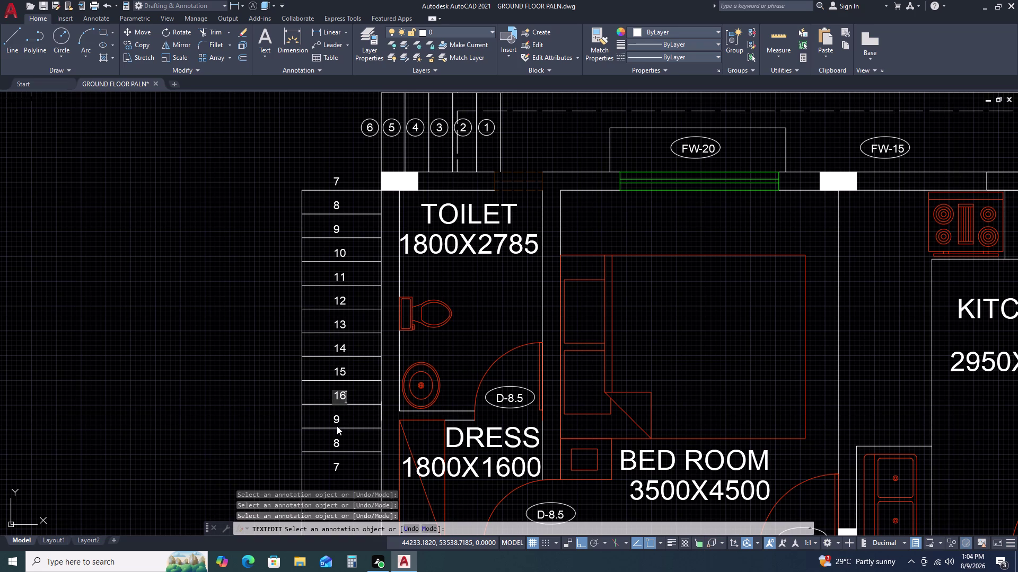
click(336, 425)
click(336, 424)
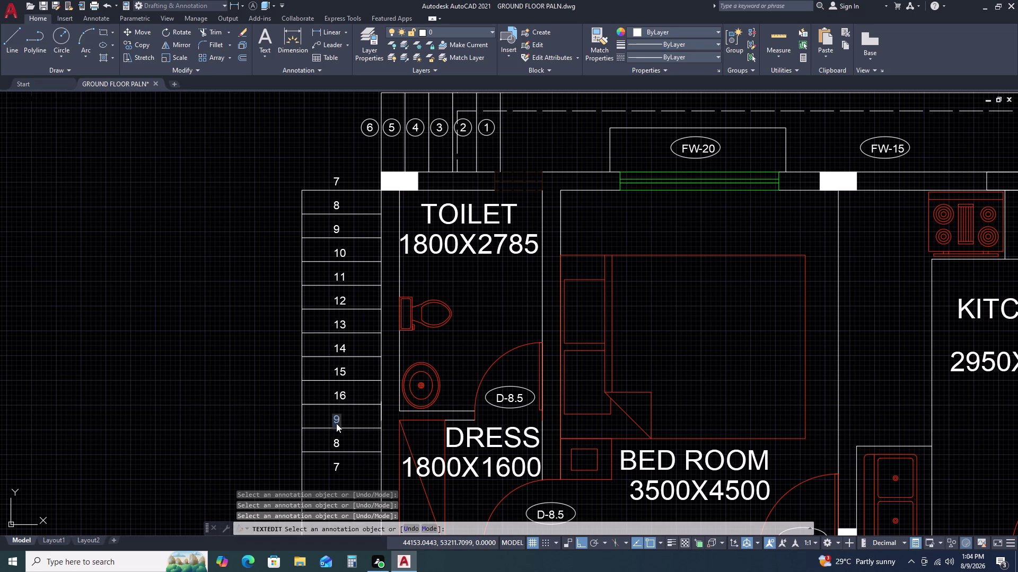
text(17)
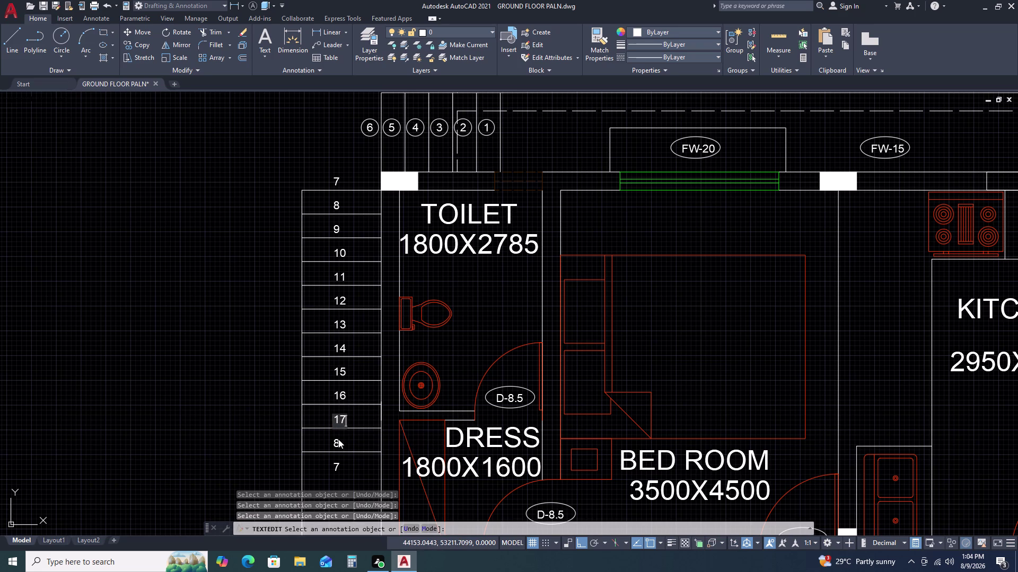
click(338, 441)
click(338, 441)
text(1)
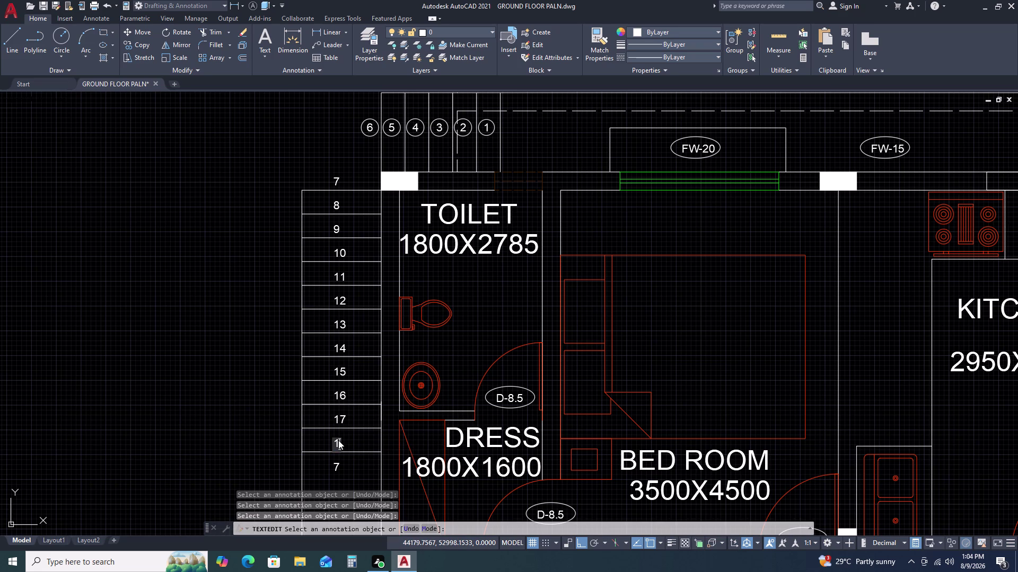
text(8)
click(335, 461)
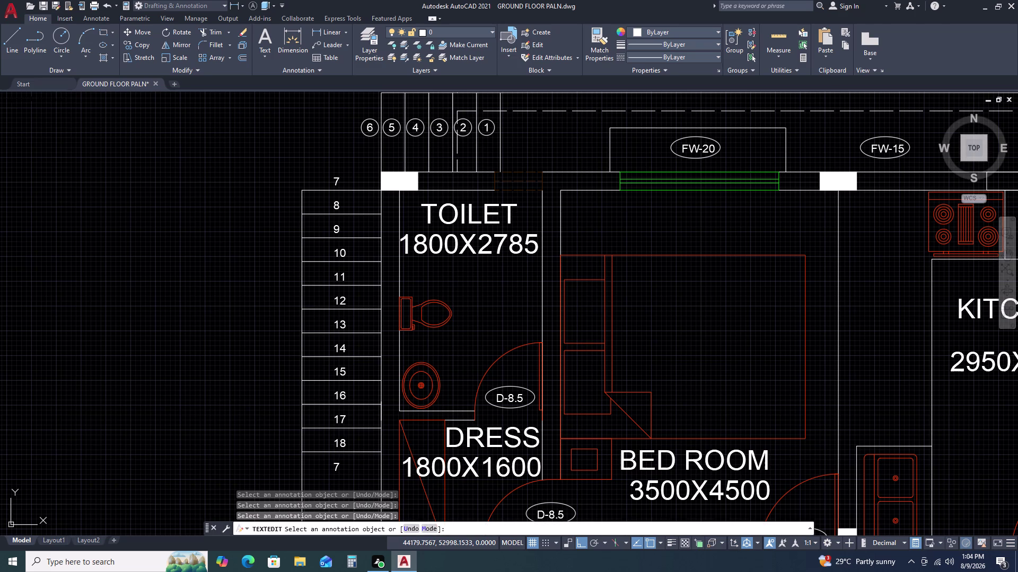
click(337, 464)
text(1)
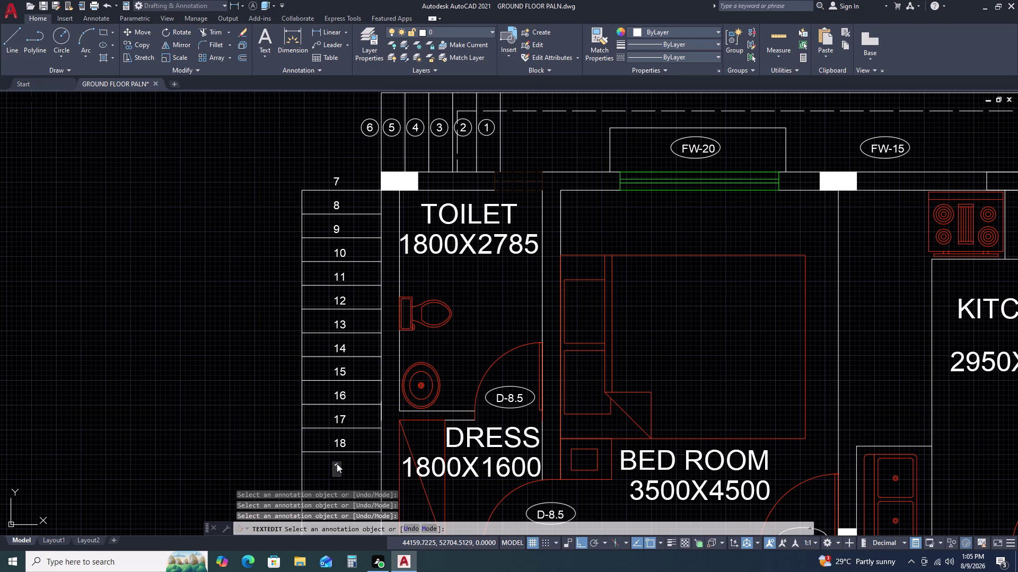
text(9)
key(Return)
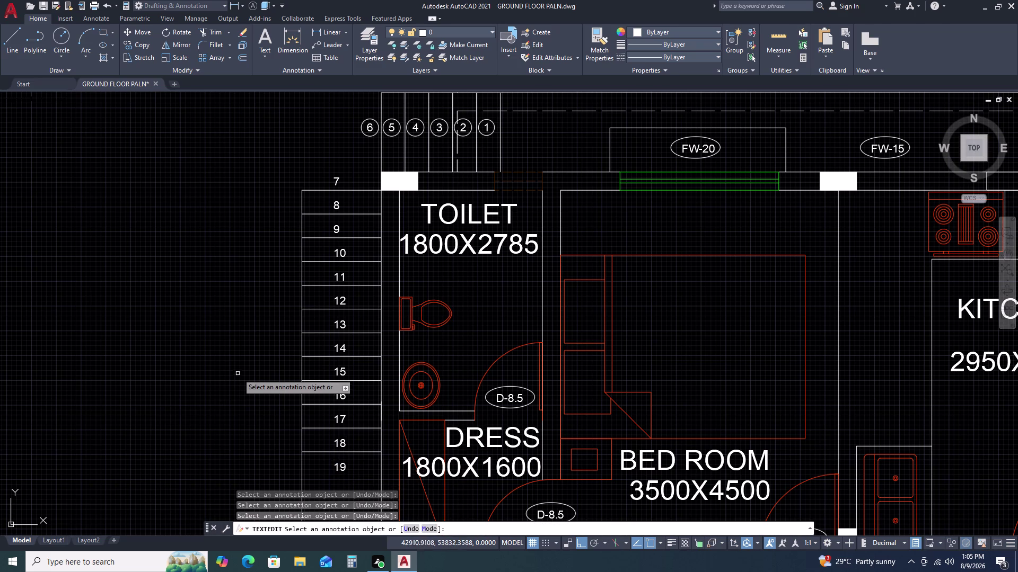
key(Escape)
scroll(down, 3)
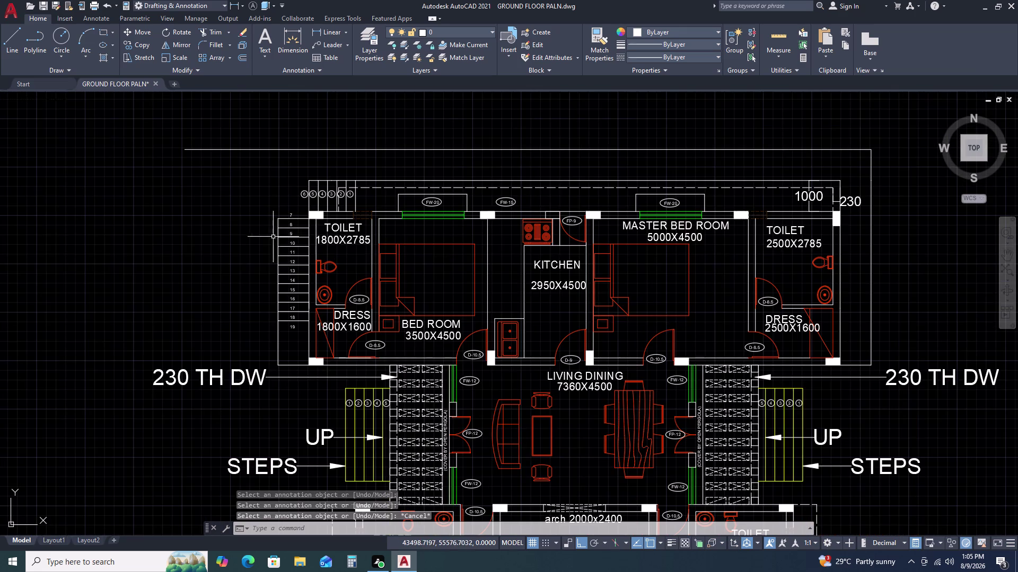
scroll(up, 3)
scroll(down, 3)
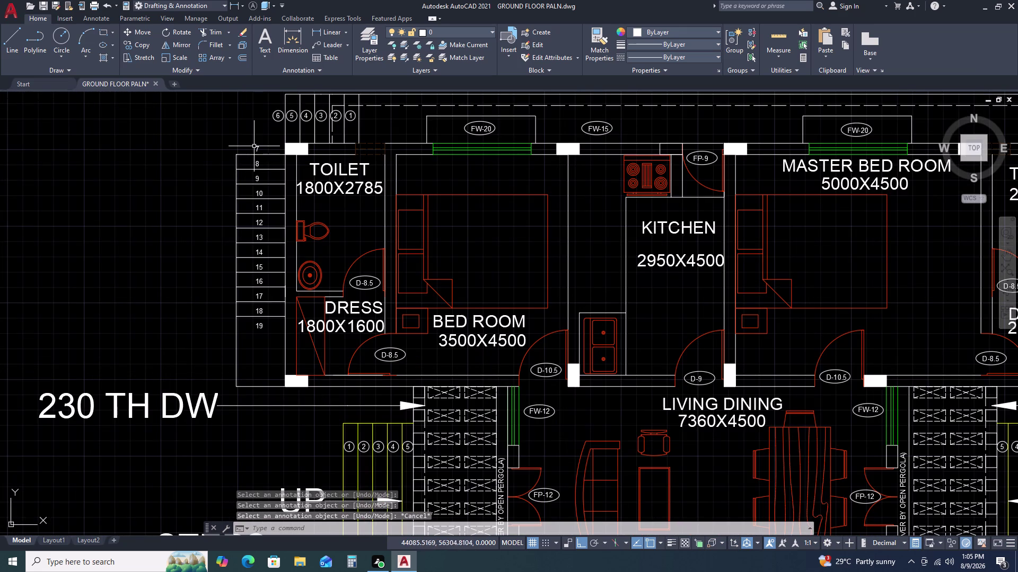
click(249, 142)
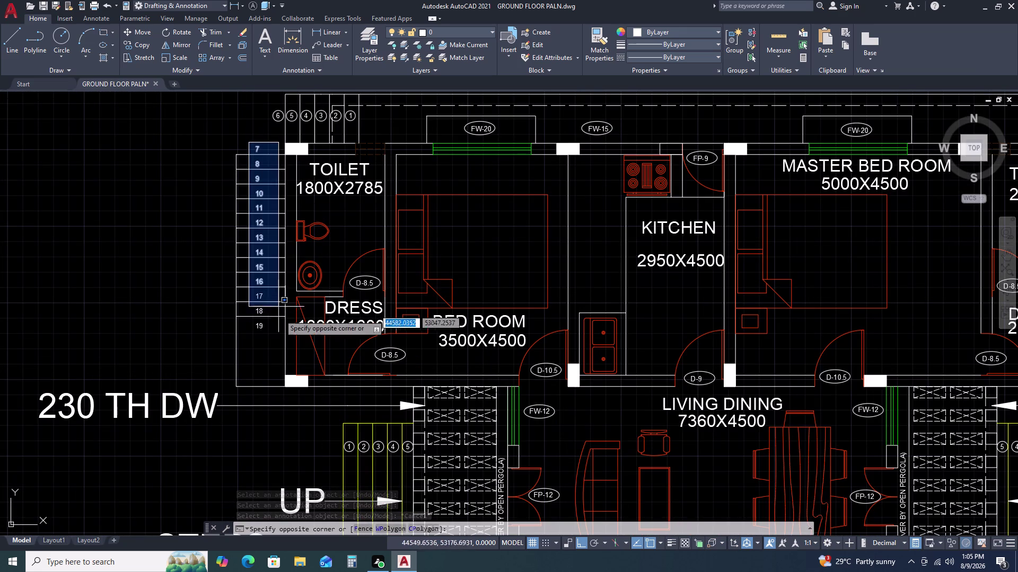
Enclose the thirteen step numbers in equal-size circles using TCIRCLE with the default offset.
click(281, 359)
key(t)
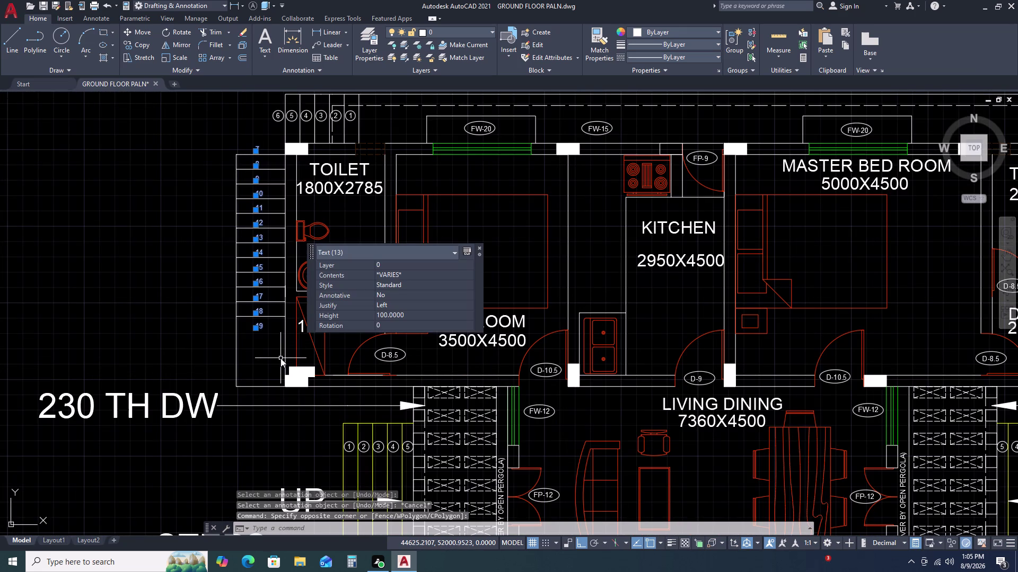
key(c)
key(i)
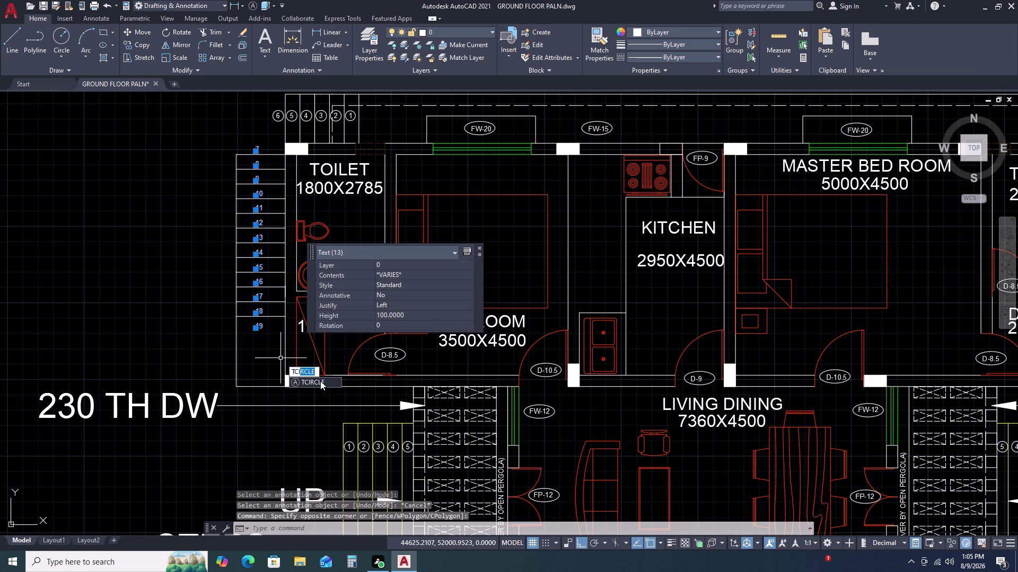
click(320, 382)
key(space)
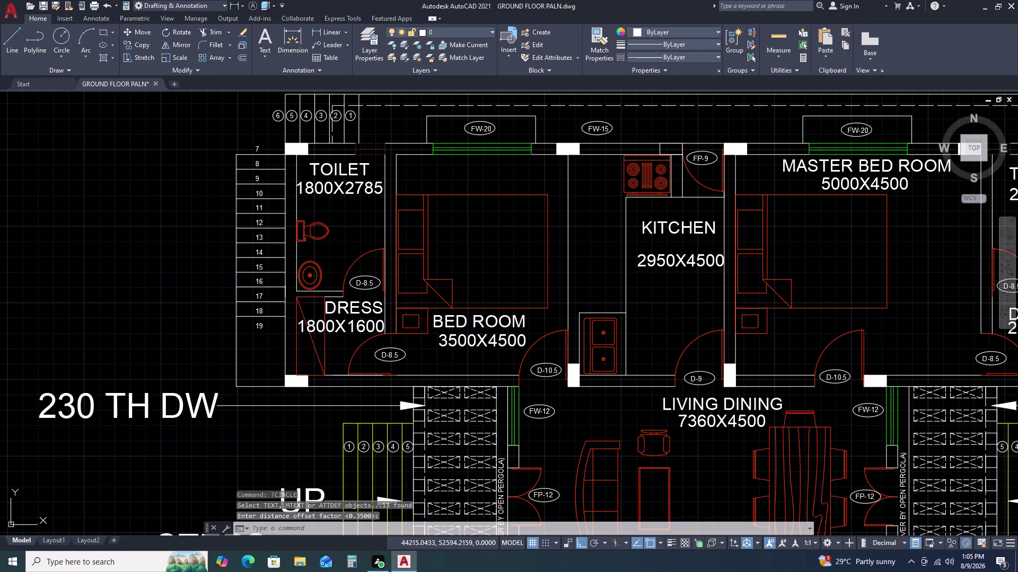
click(274, 351)
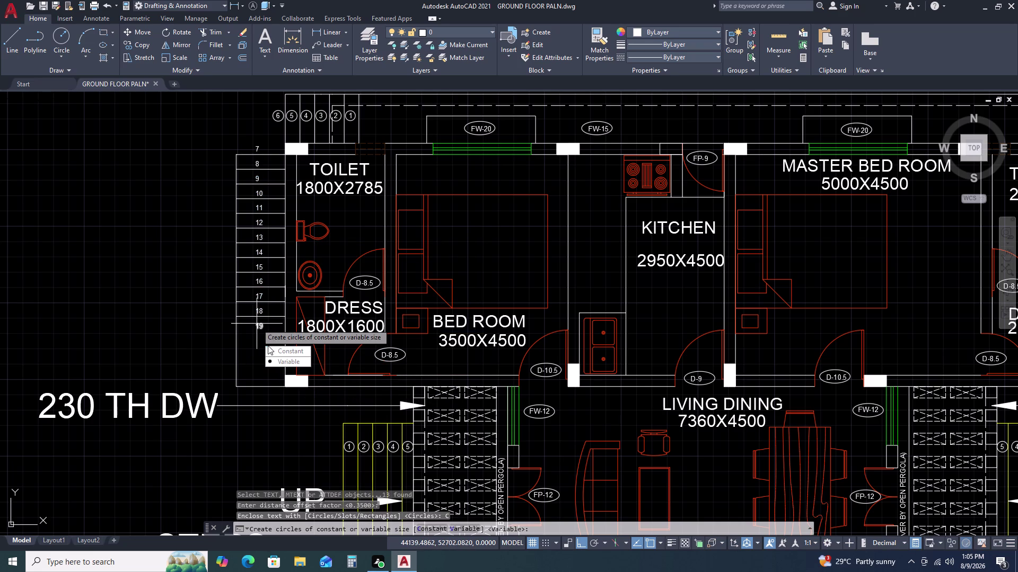
click(279, 360)
key(Escape)
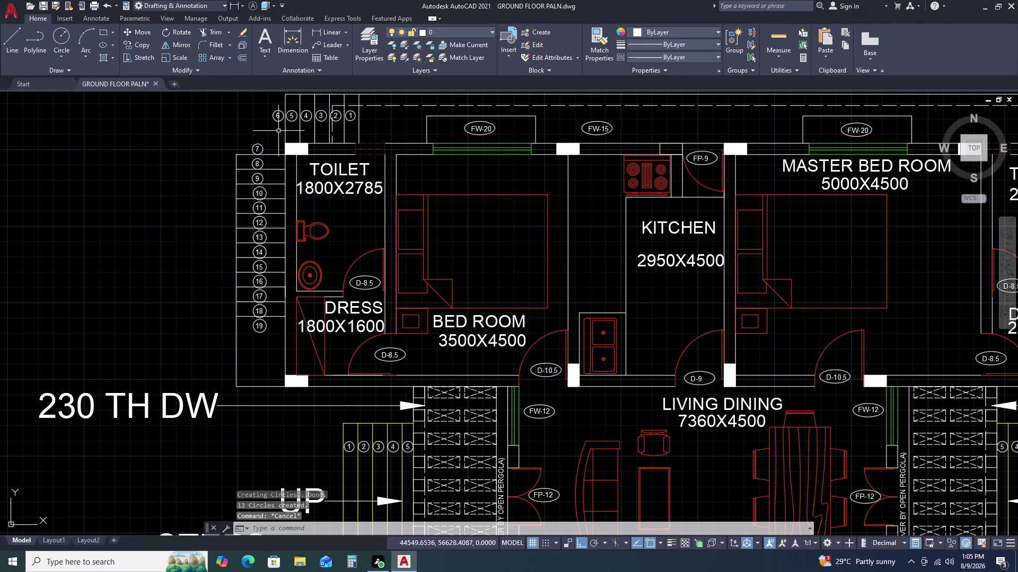
scroll(up, 3)
scroll(down, 3)
scroll(up, 3)
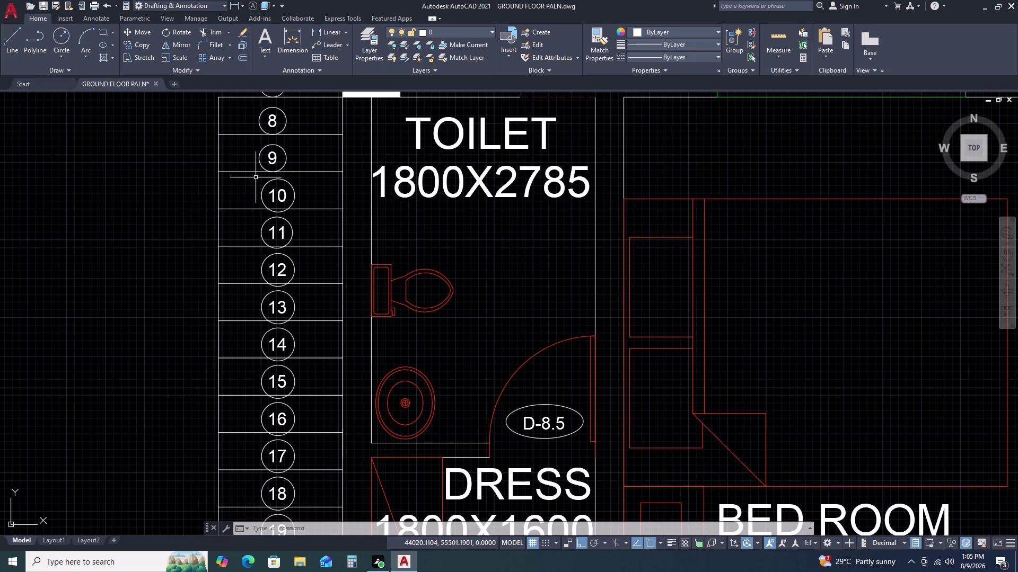
Move circled step numbers 10–19 left, with Ortho off, into line with 9, then zoom out.
click(256, 178)
scroll(down, 3)
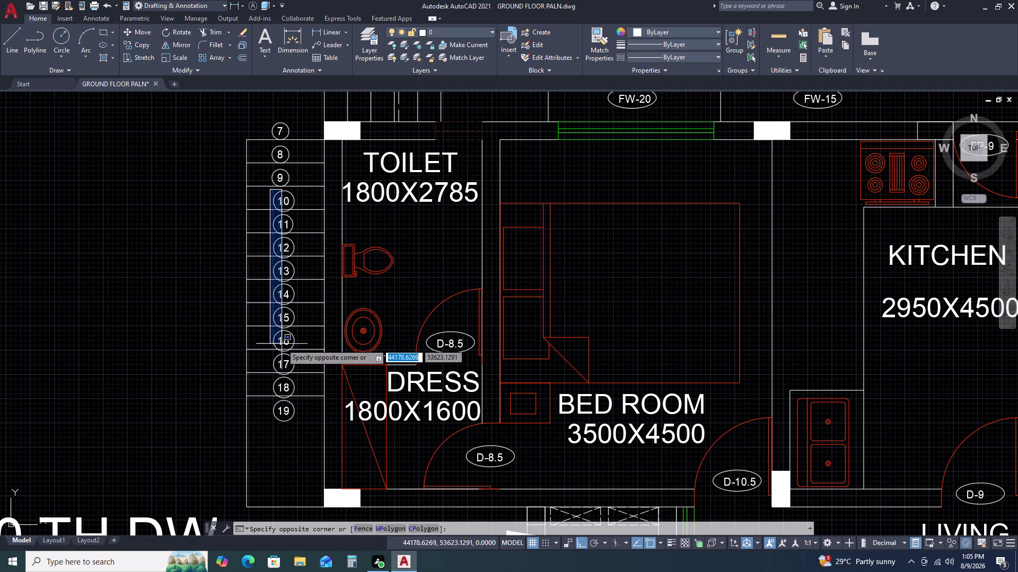
click(302, 454)
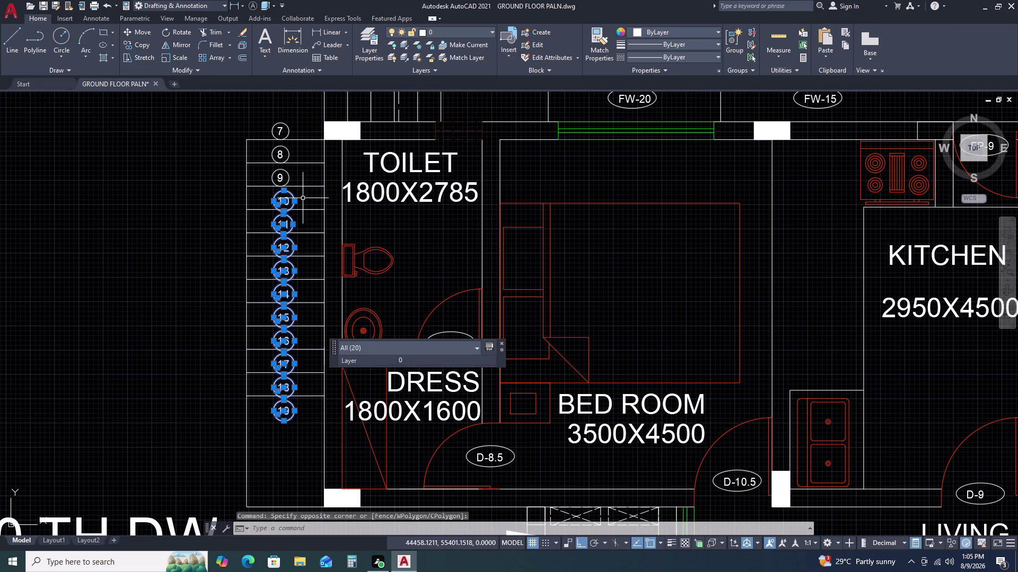
text(M)
key(space)
scroll(up, 3)
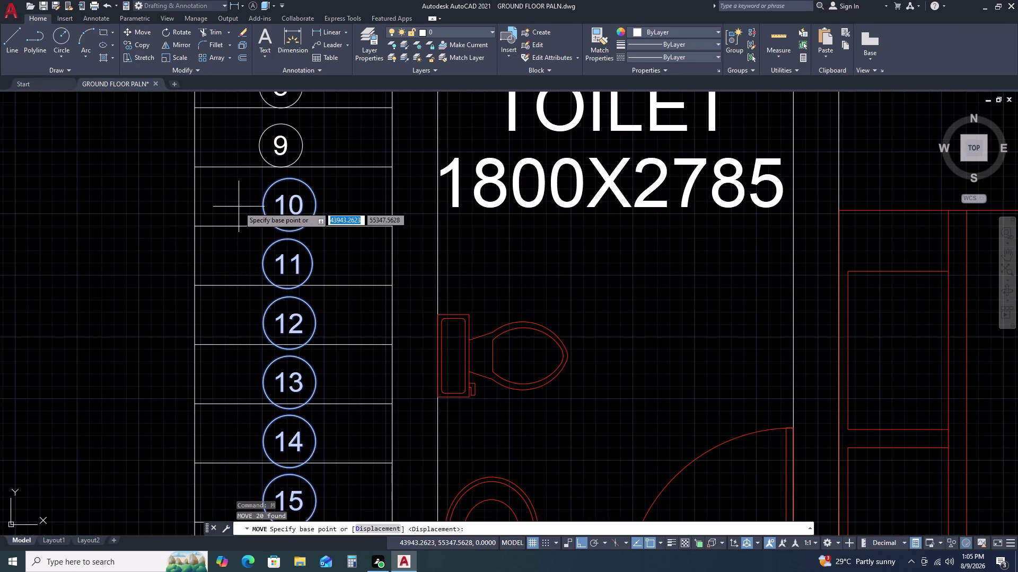
click(239, 206)
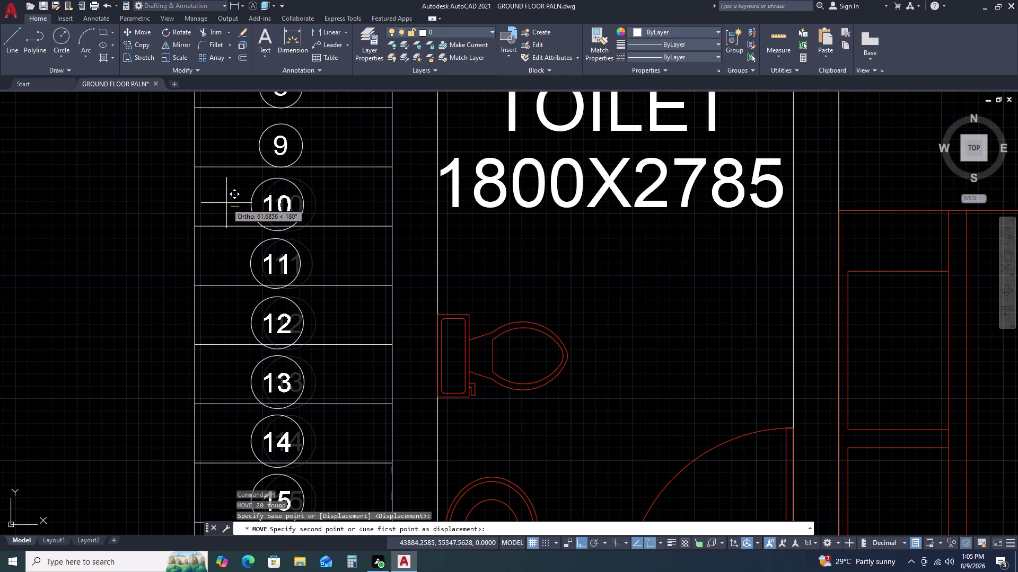
key(F8)
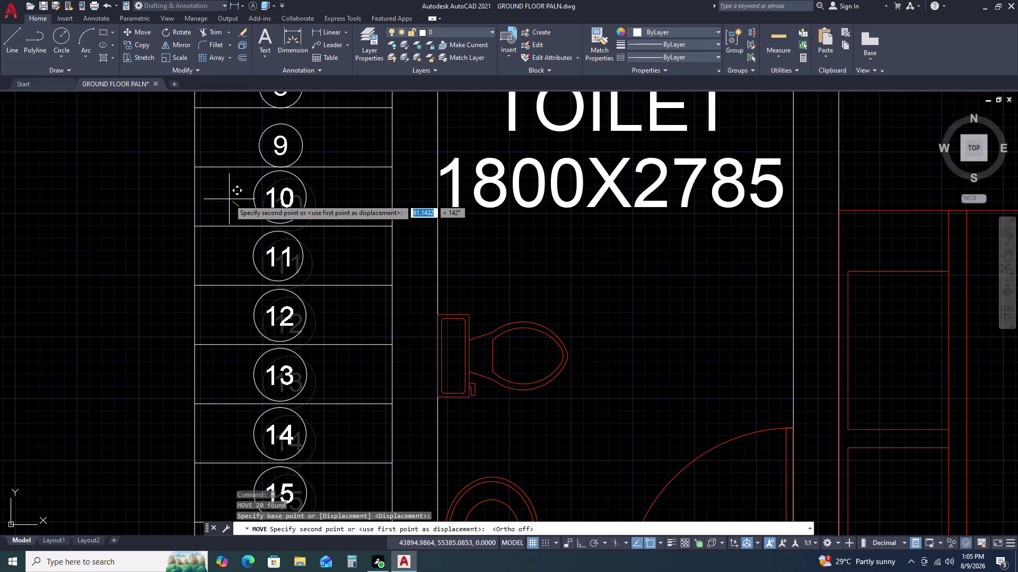
click(229, 199)
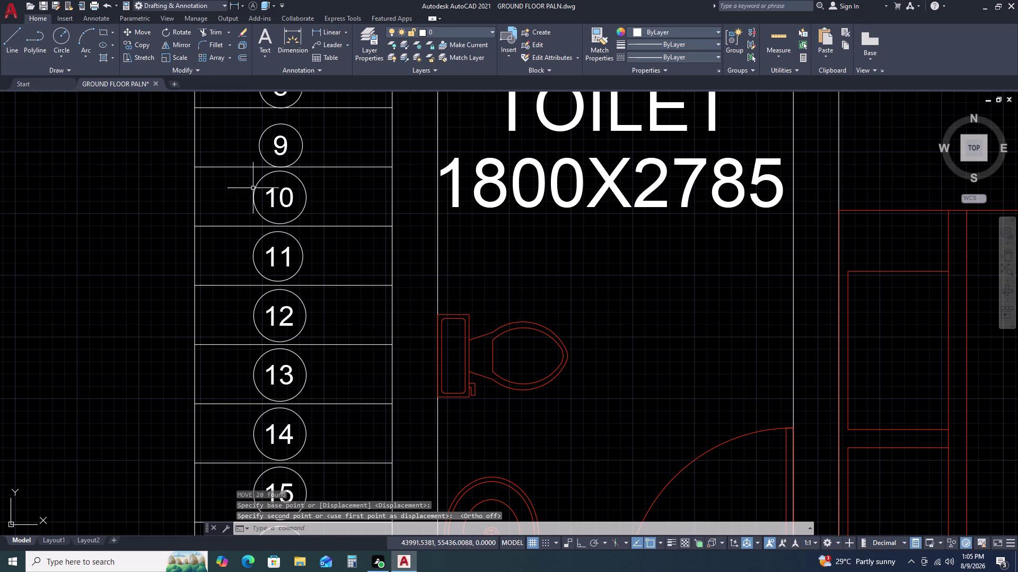
scroll(down, 3)
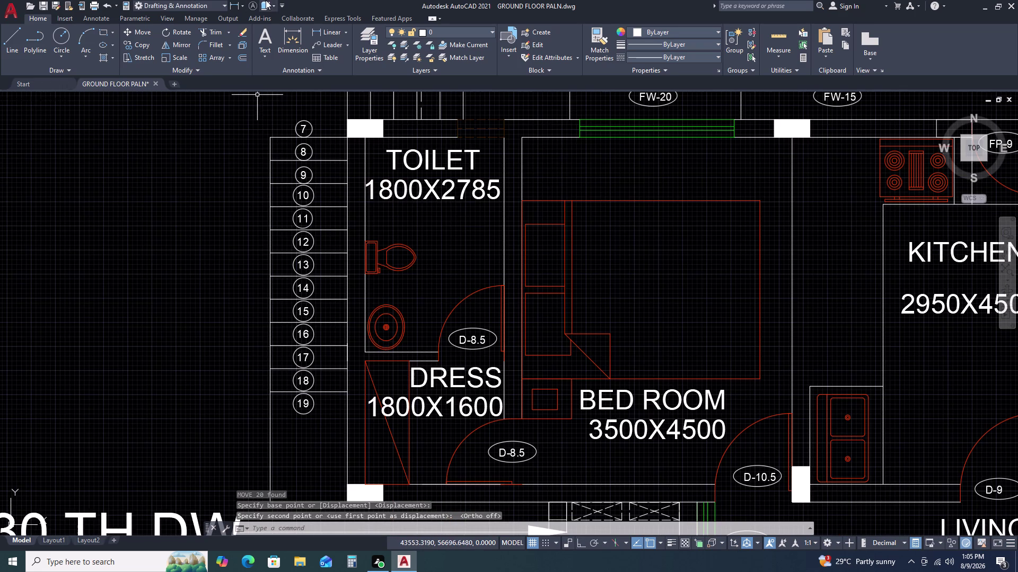
scroll(down, 3)
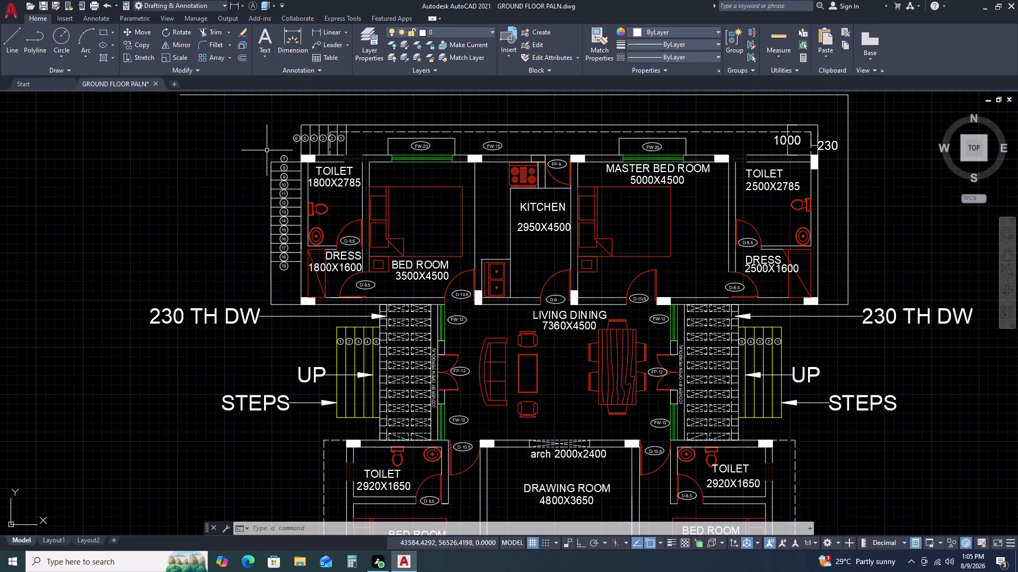
Abandon a fillet at the stair's top end and delete the stray line above the stair.
middle_drag(267, 150, 267, 193)
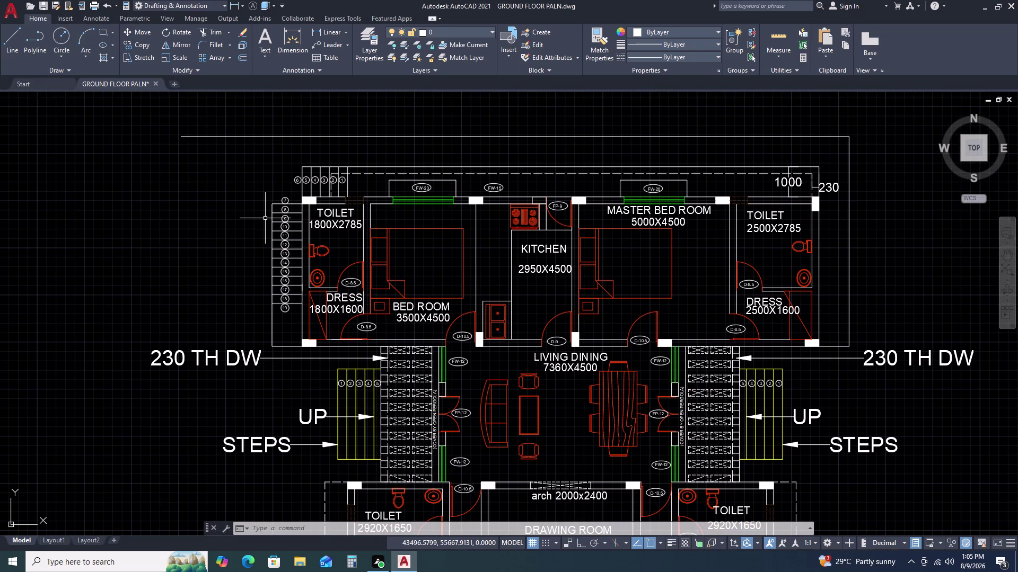
text(F)
key(space)
scroll(up, 3)
click(283, 209)
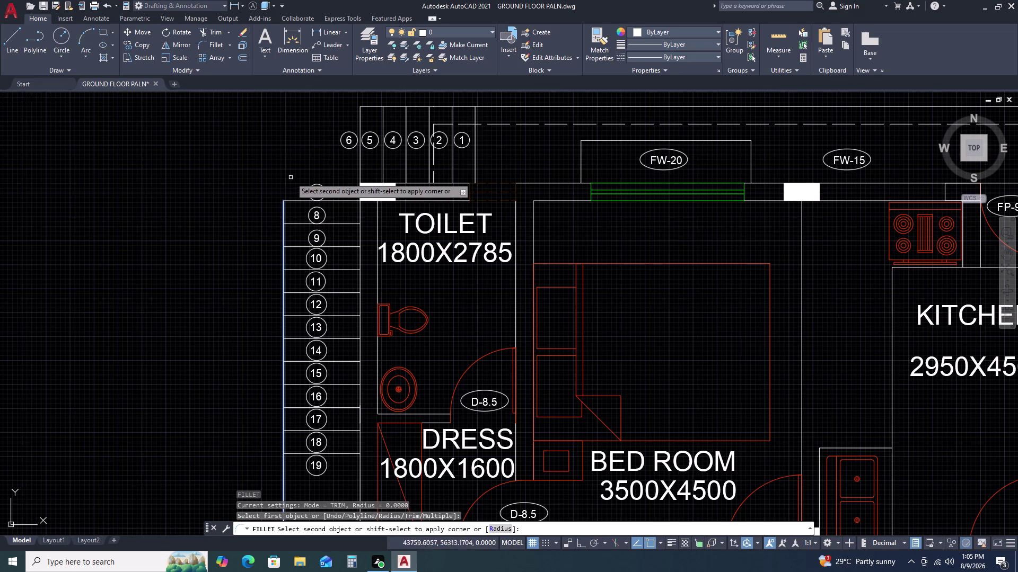
click(371, 106)
key(Escape)
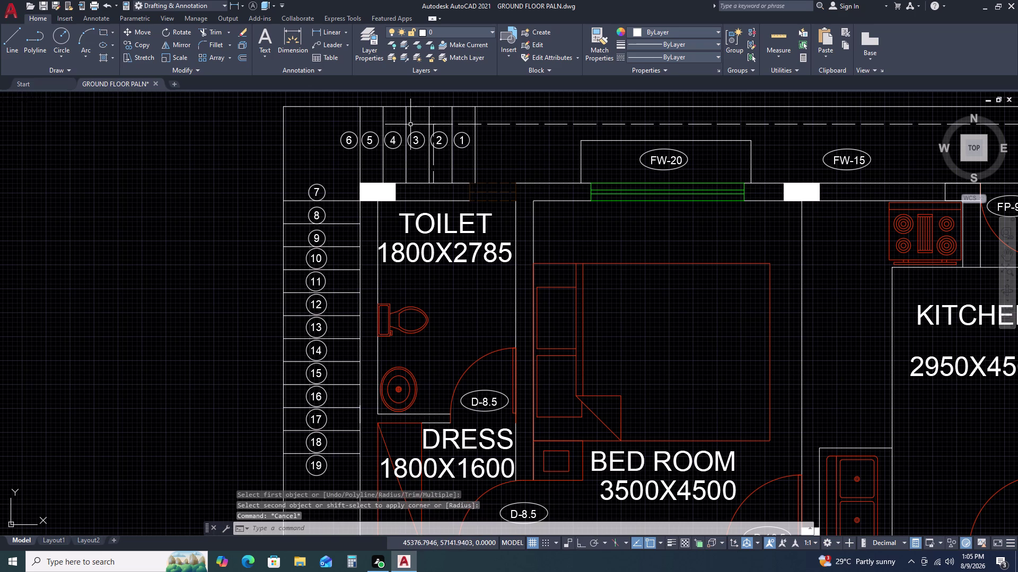
click(313, 106)
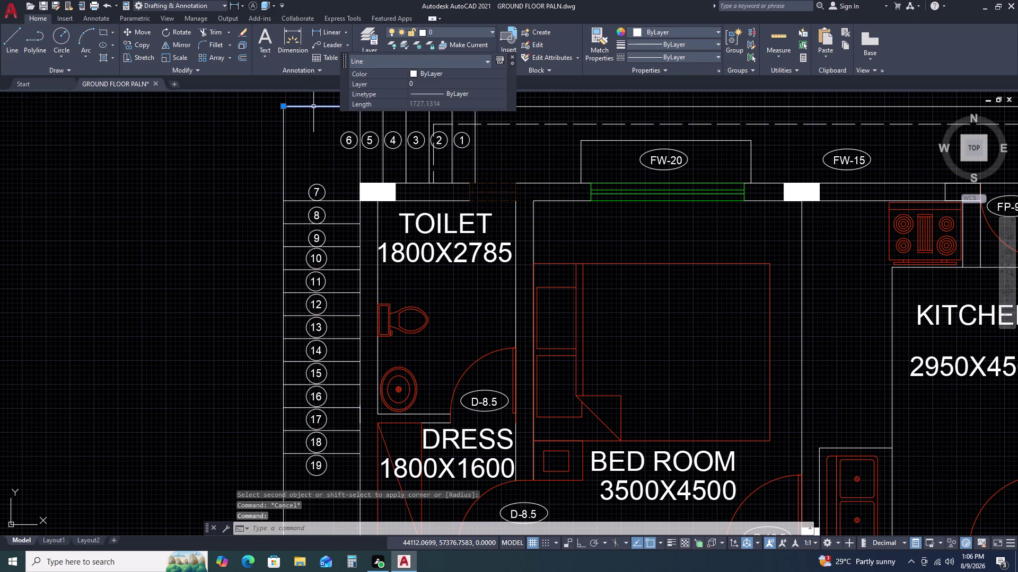
key(Delete)
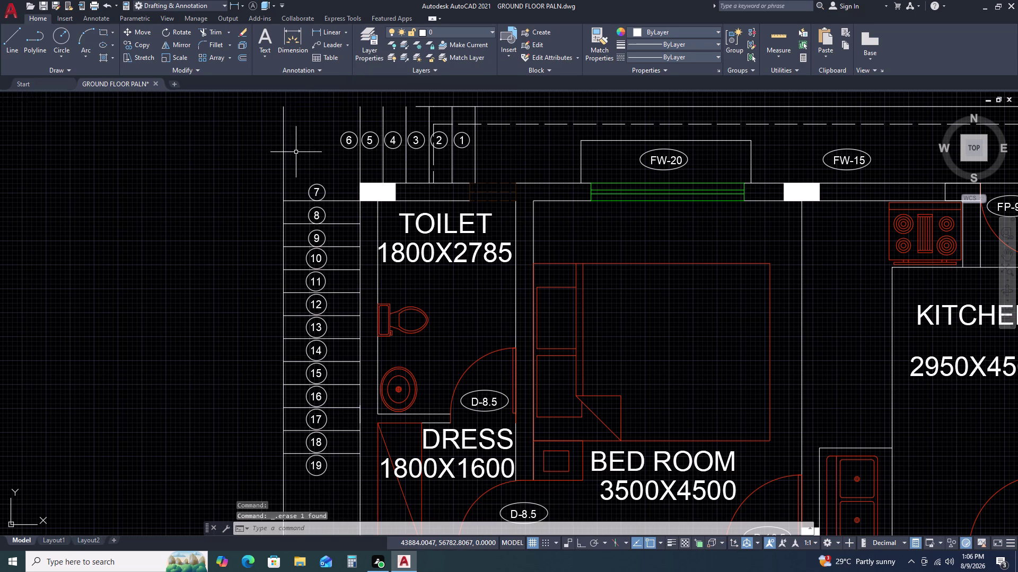
Extend six tread lines upward above the circled numbers with EXTEND.
text(EX)
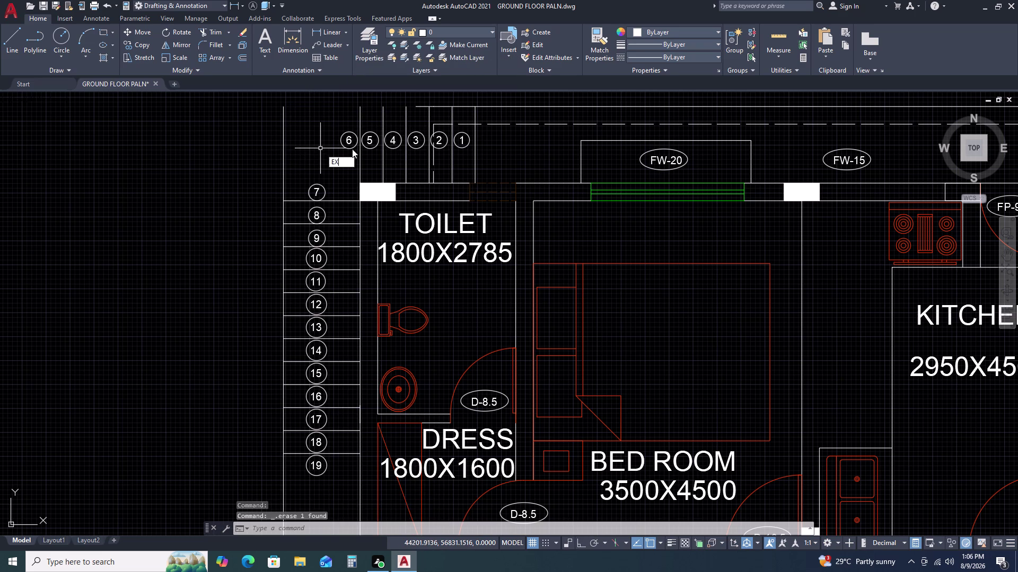
key(space)
click(421, 106)
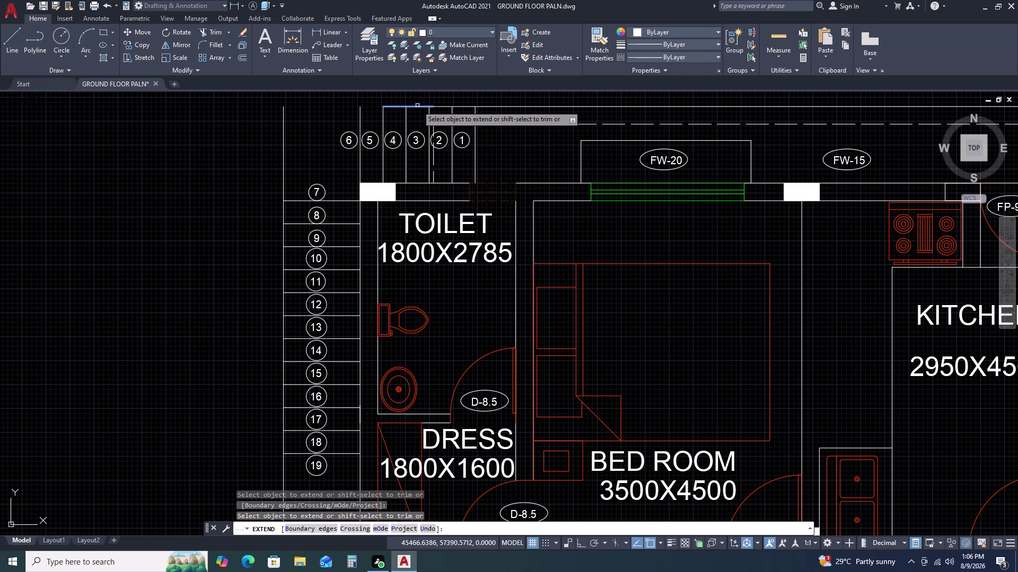
click(417, 106)
click(413, 106)
click(405, 107)
click(396, 107)
click(395, 107)
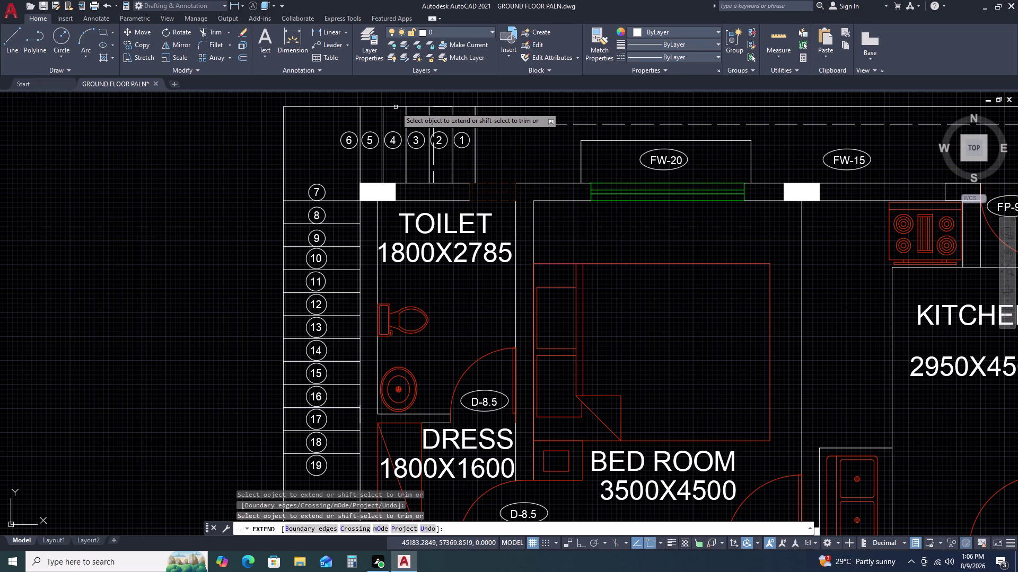
key(Escape)
scroll(down, 3)
Erase the short 2300-long top line over treads 1 to 6.
click(295, 116)
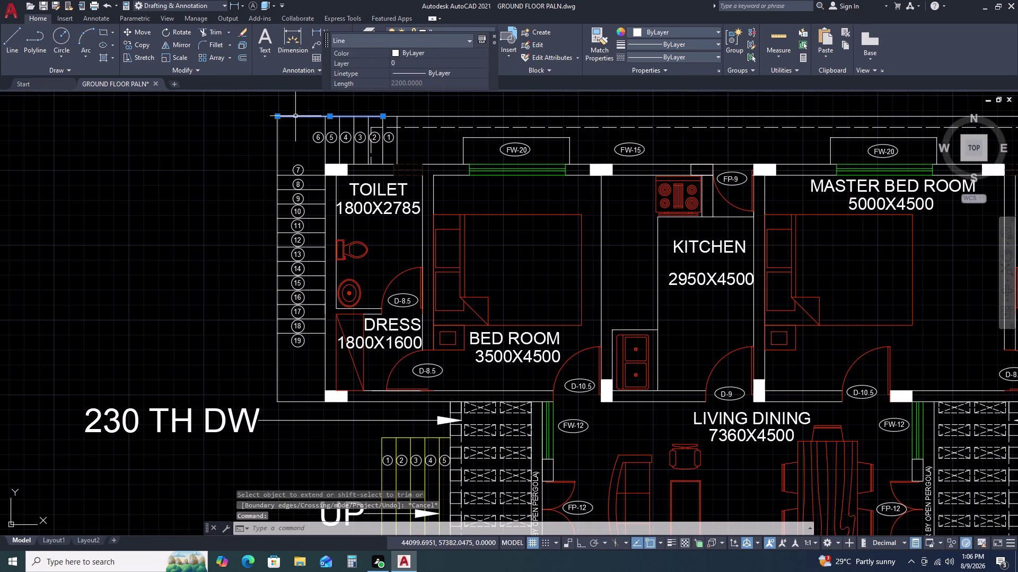
middle_drag(326, 133, 174, 190)
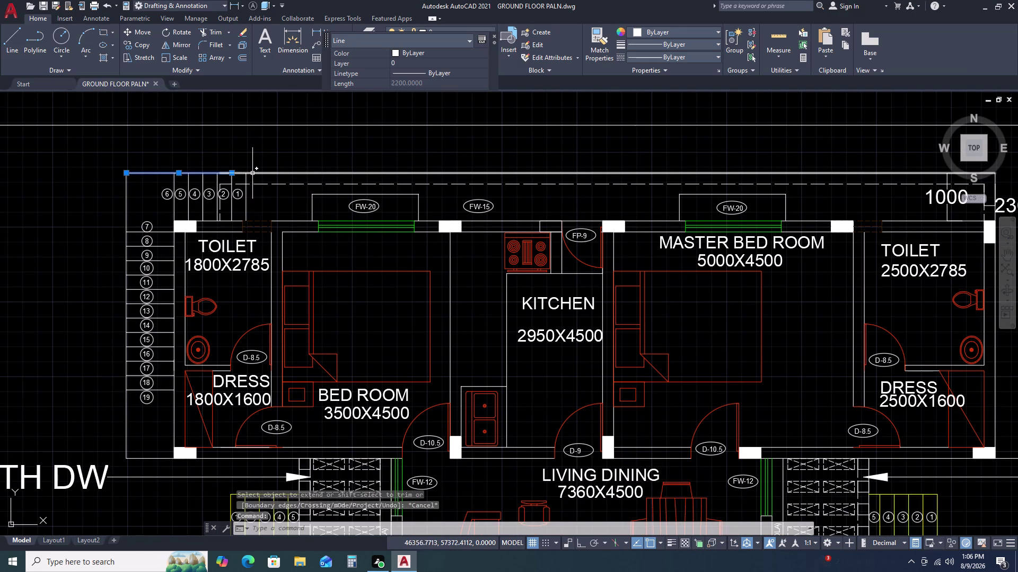
key(Delete)
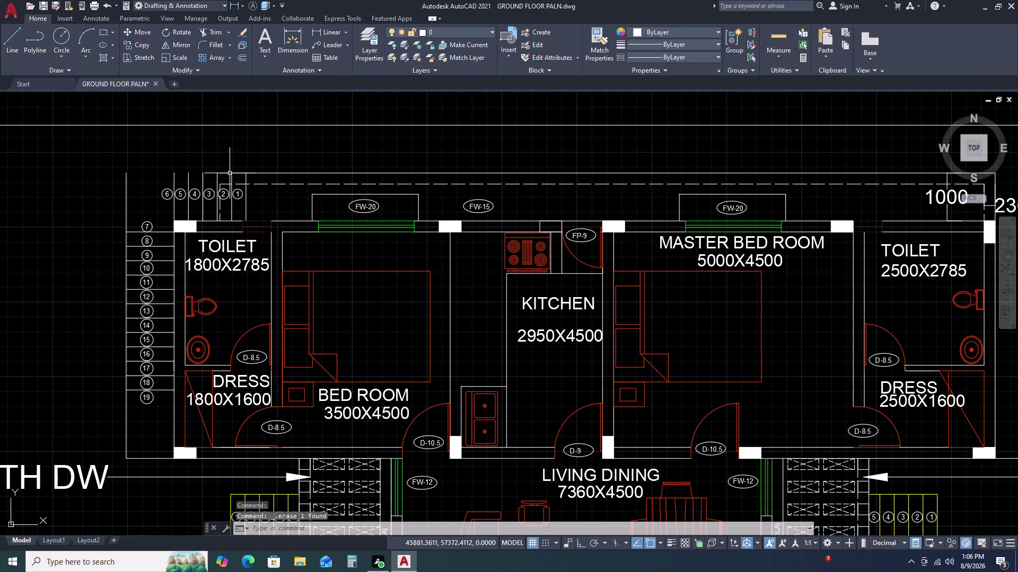
Extend the remaining tread lines upward, picking some and fencing across the rest.
text(EX)
key(space)
click(230, 173)
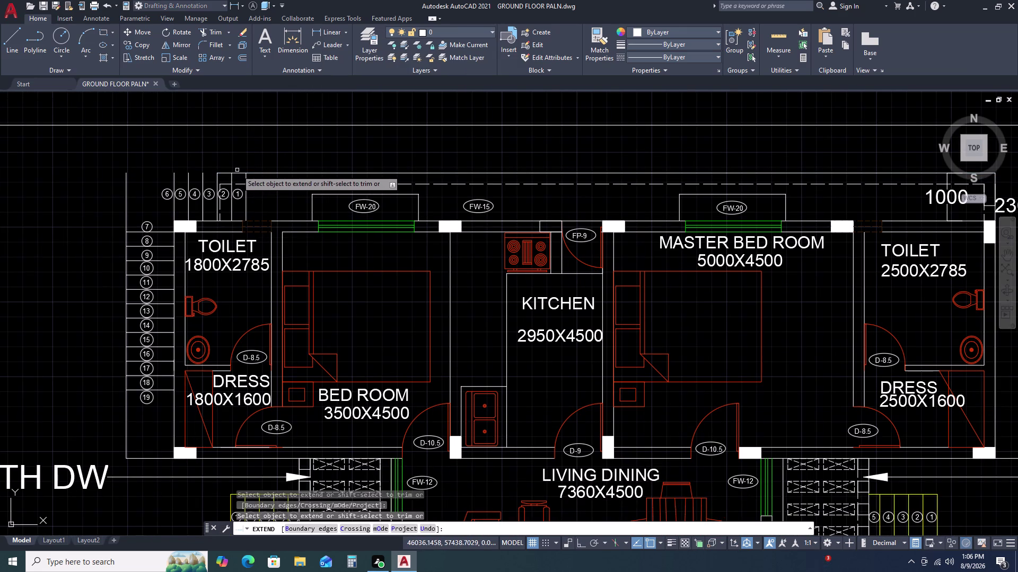
click(238, 171)
click(235, 178)
click(228, 169)
double_click(226, 177)
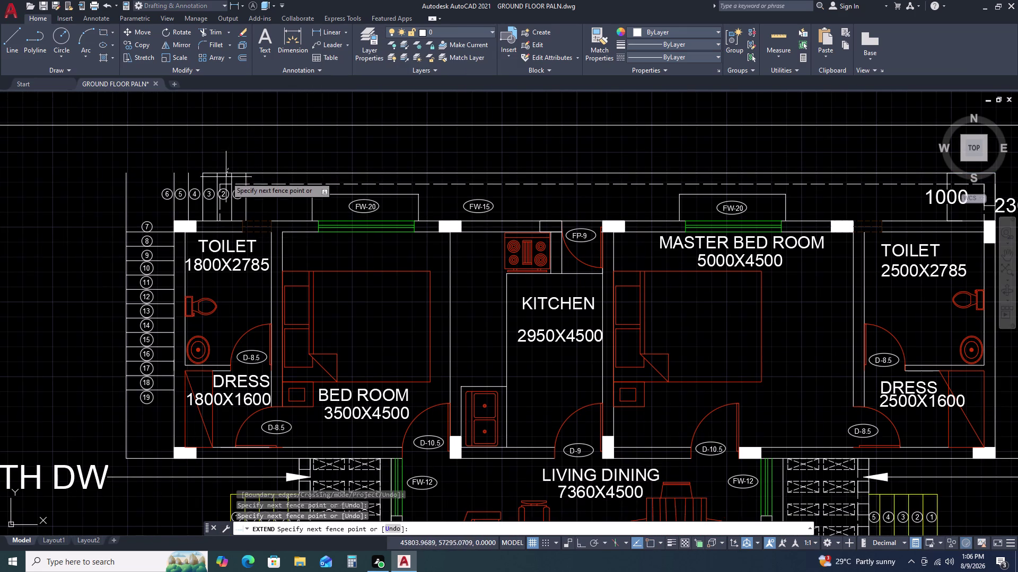
click(220, 167)
click(212, 178)
drag(203, 167, 197, 175)
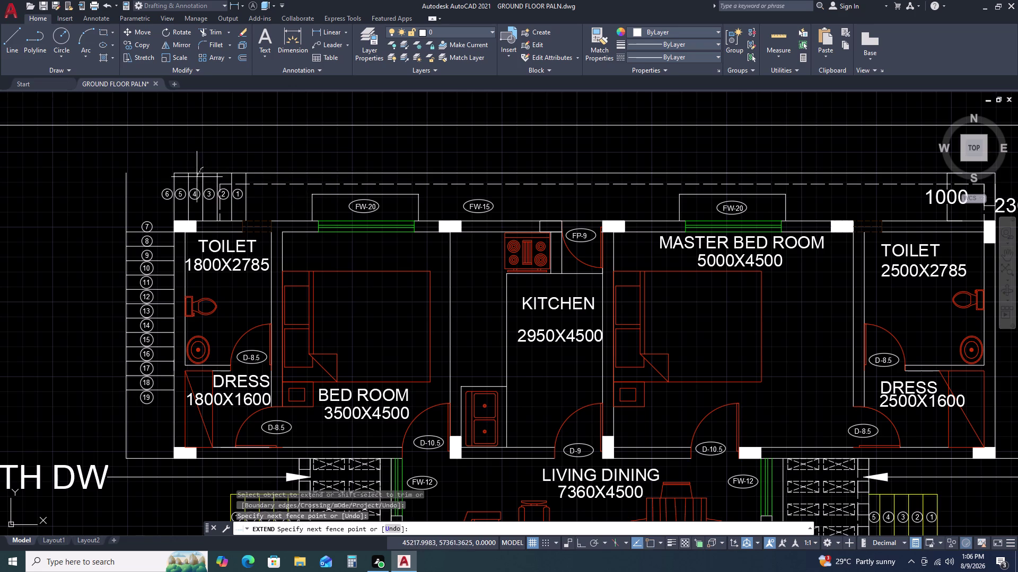
drag(197, 175, 195, 180)
click(193, 185)
key(Escape)
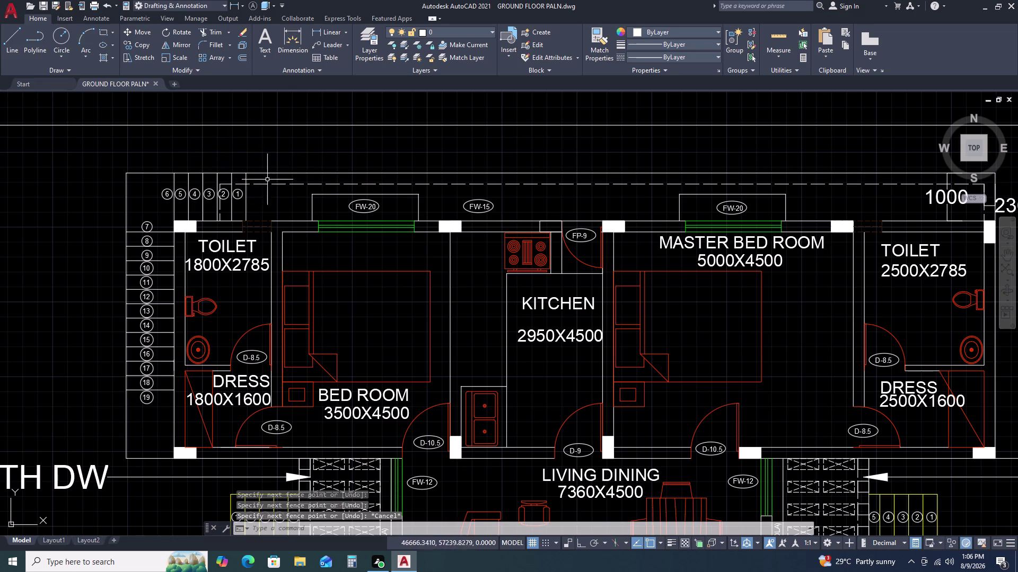
middle_drag(162, 190, 284, 151)
middle_drag(289, 150, 297, 145)
click(285, 132)
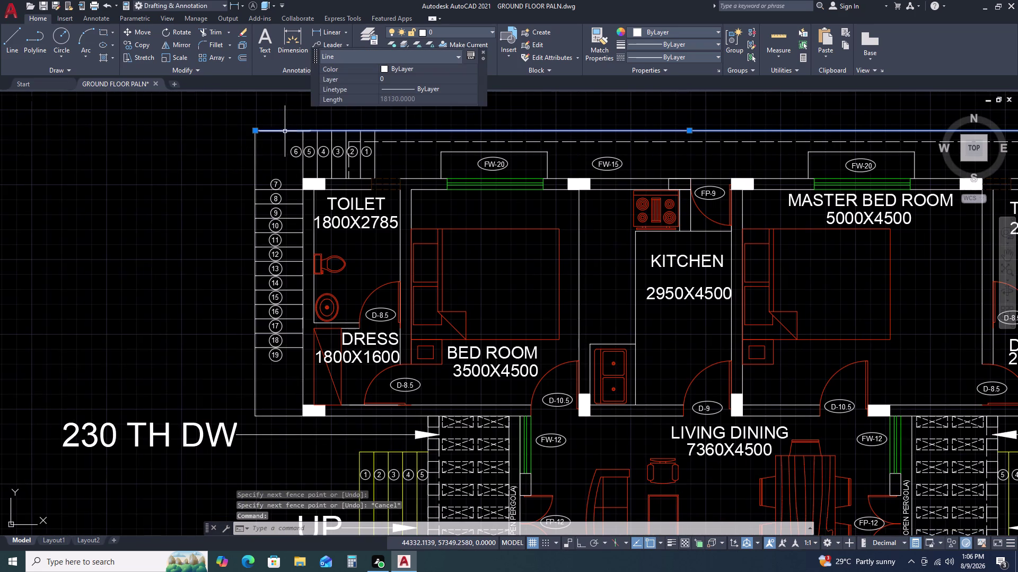
key(o)
key(space)
text(5)
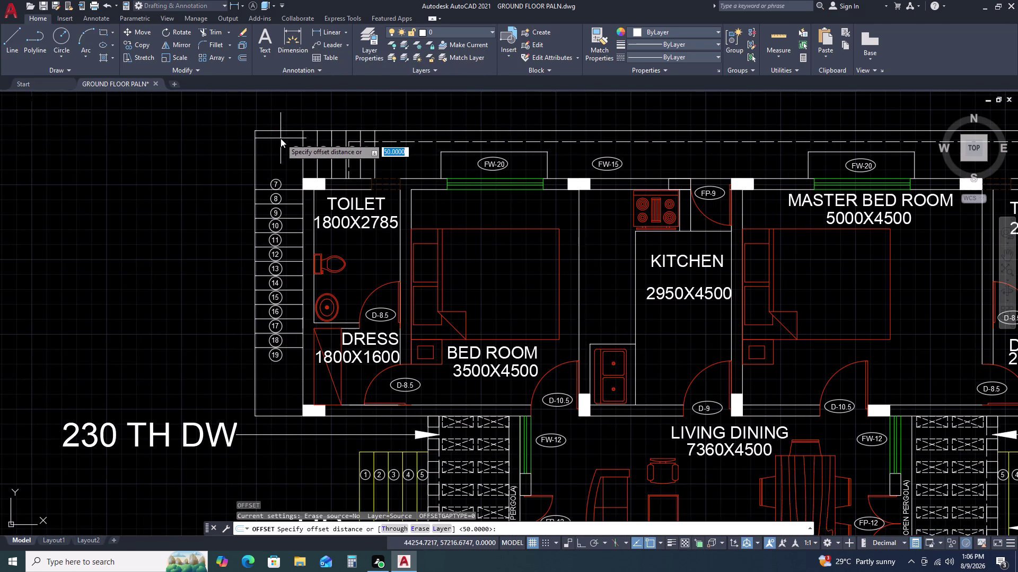
text(0)
key(space)
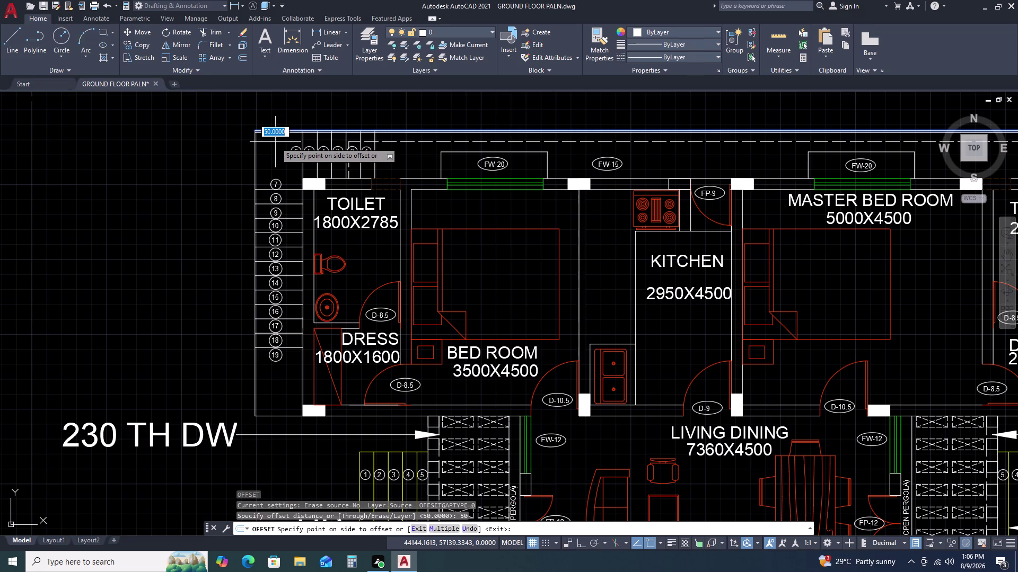
click(275, 142)
click(255, 148)
double_click(258, 148)
key(Escape)
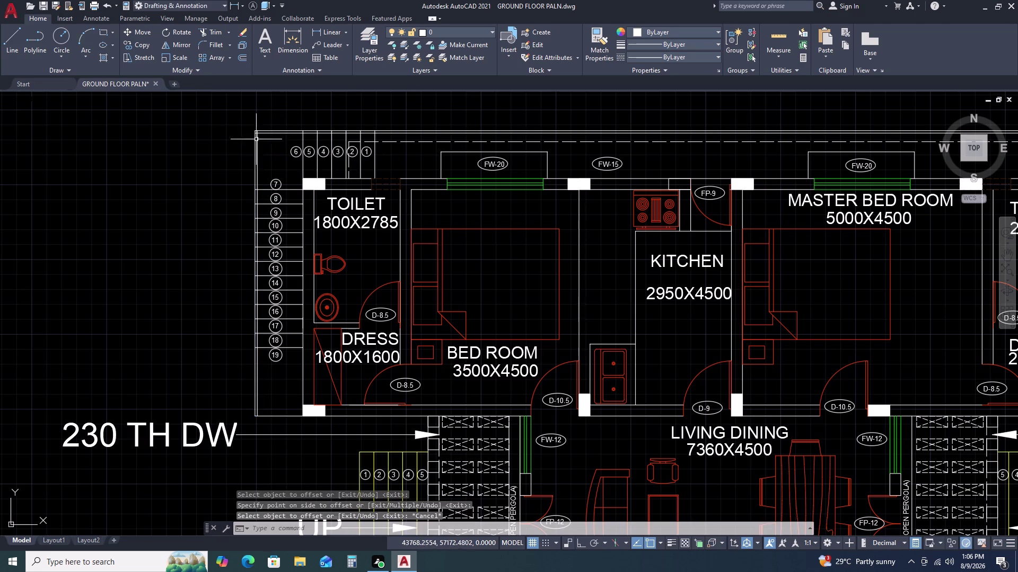
scroll(up, 3)
text(F)
key(space)
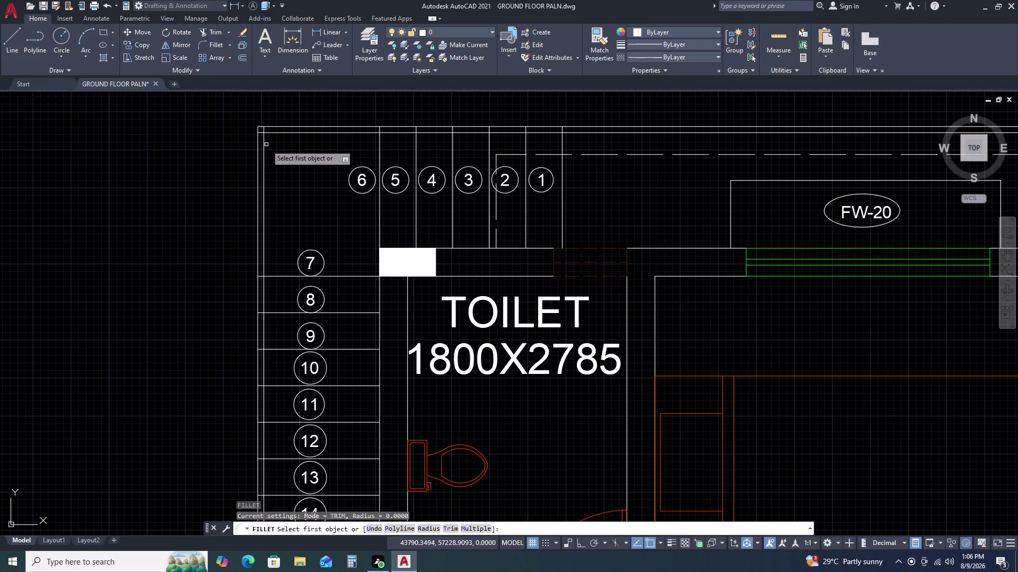
click(265, 148)
click(273, 133)
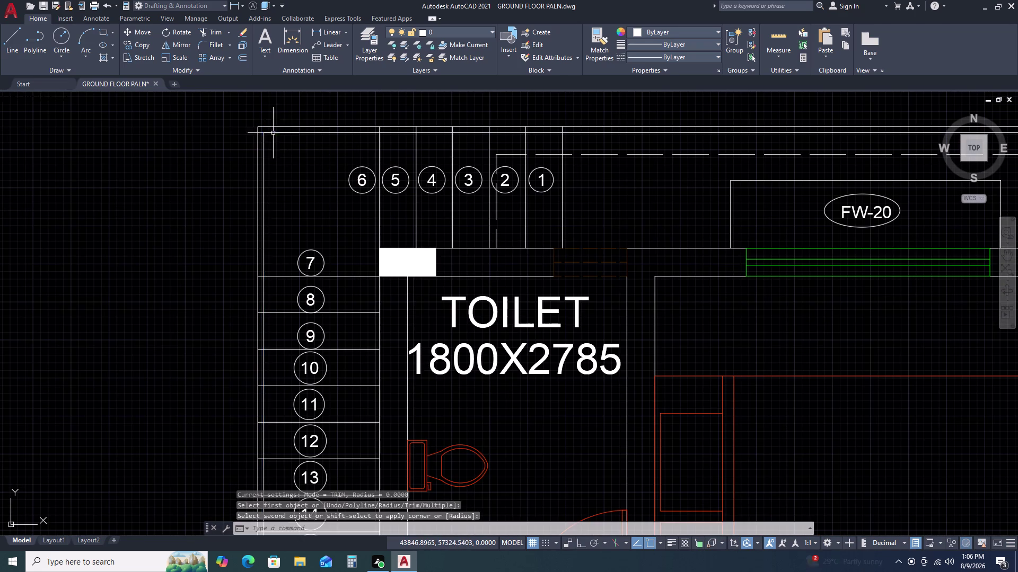
key(Escape)
scroll(down, 3)
middle_drag(307, 201, 313, 152)
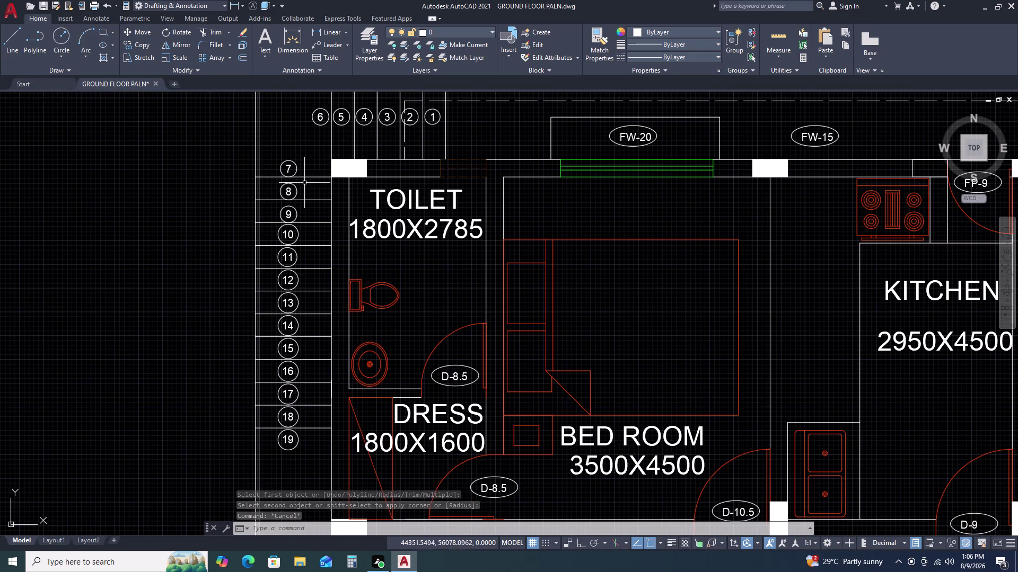
scroll(down, 3)
middle_drag(411, 175, 339, 177)
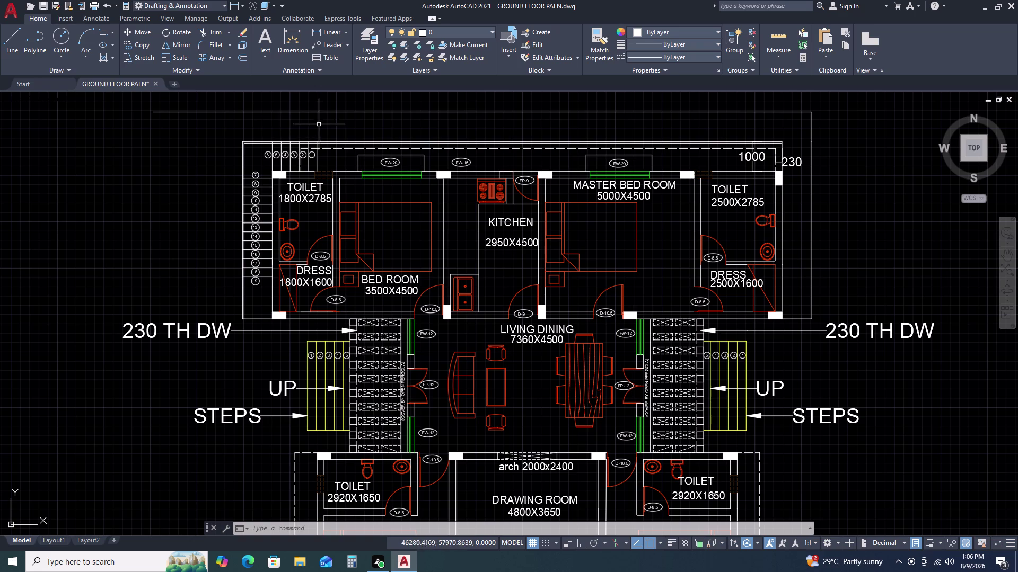
scroll(up, 3)
scroll(up, 3)
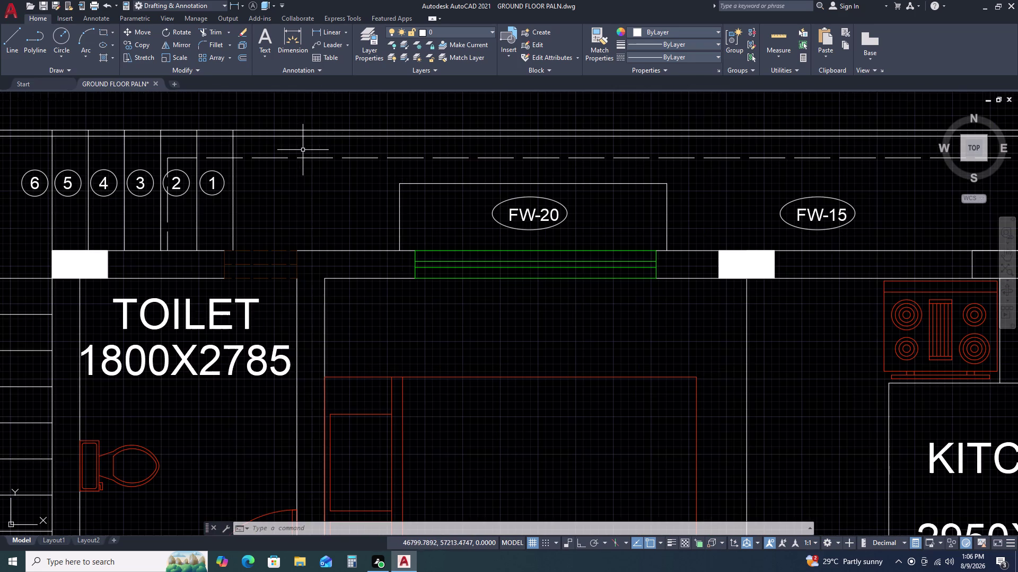
text(L)
key(space)
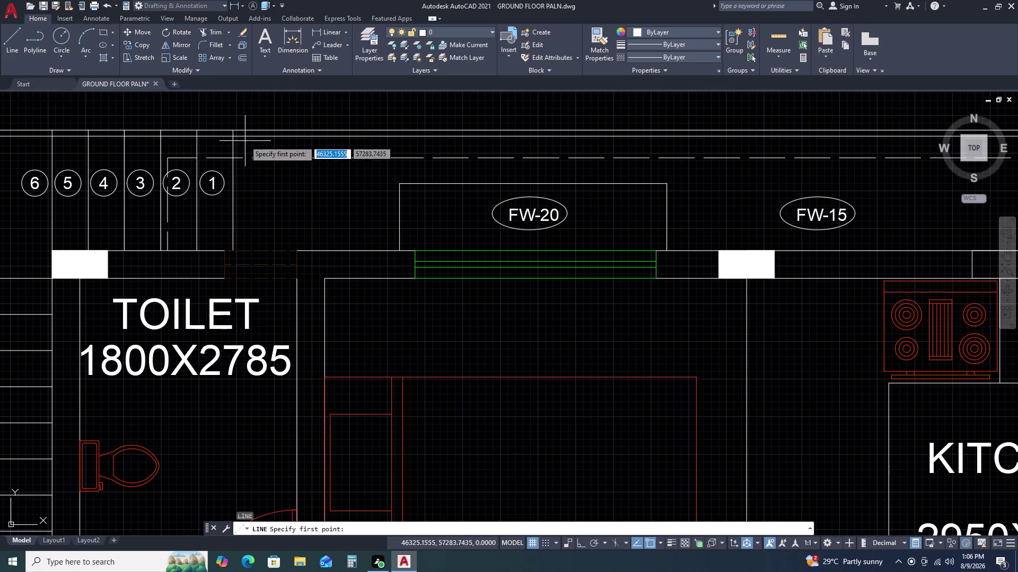
click(230, 138)
click(229, 130)
key(Escape)
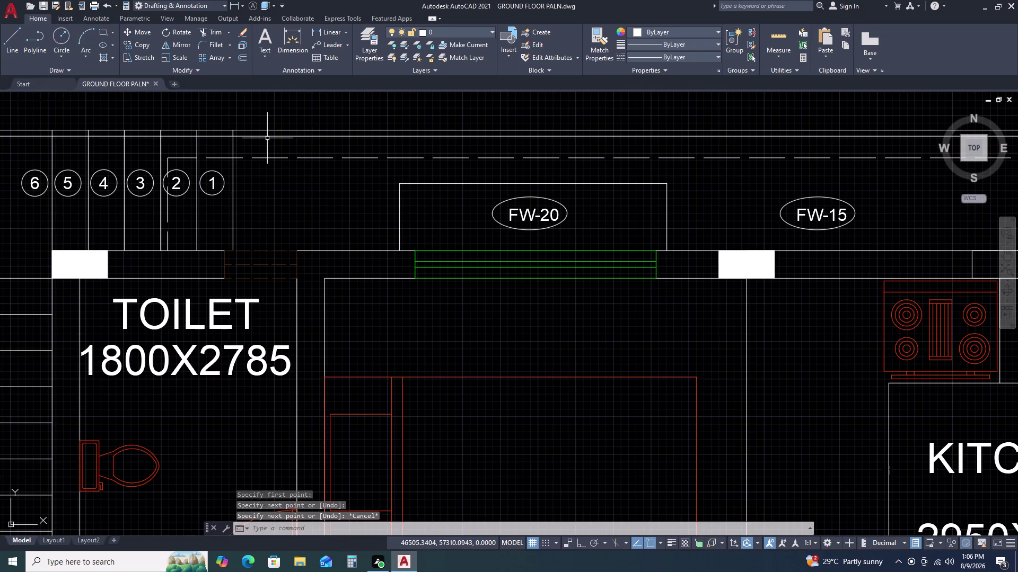
click(267, 138)
text(TR)
key(space)
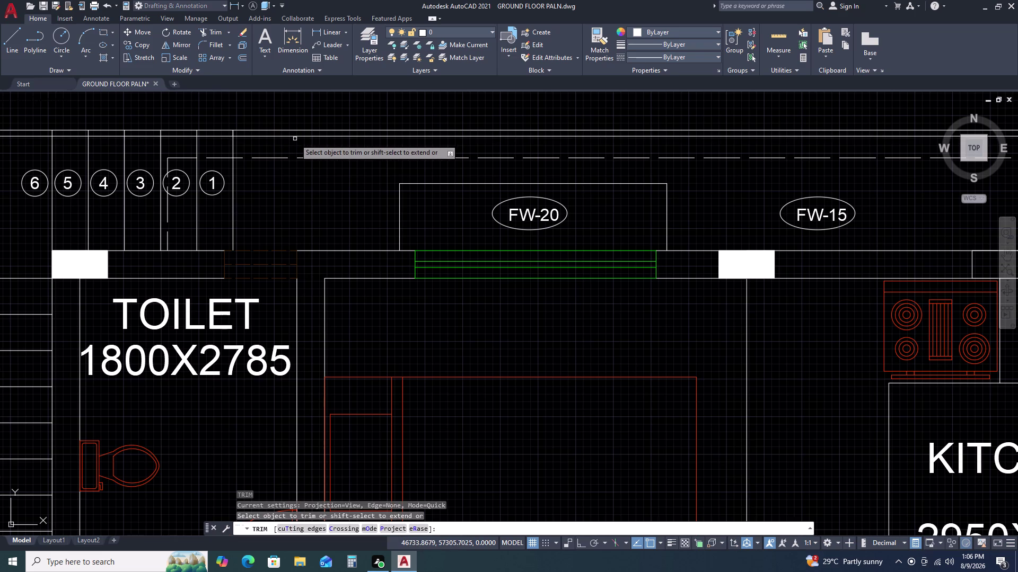
click(298, 137)
key(Escape)
scroll(down, 3)
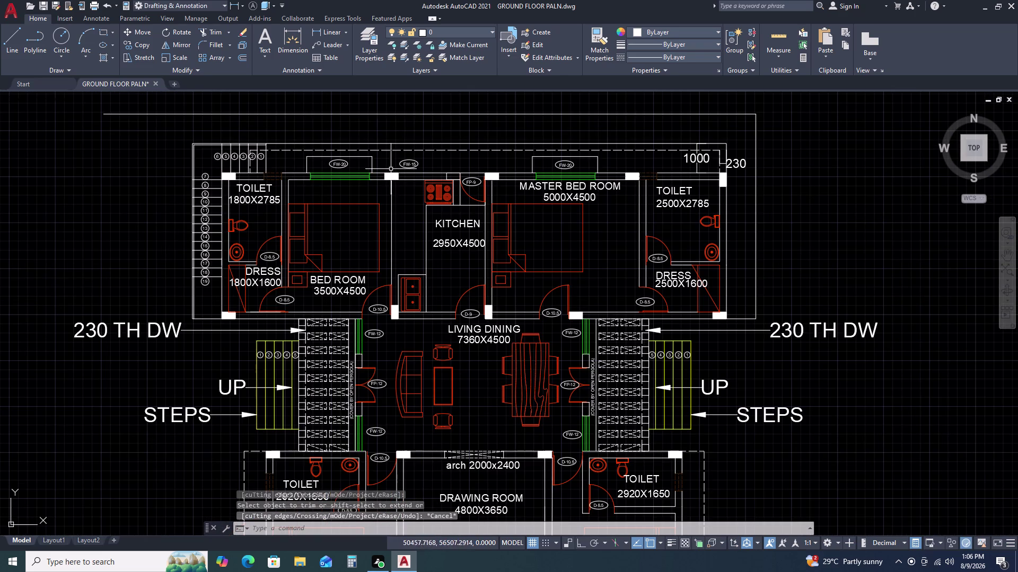
key(Escape)
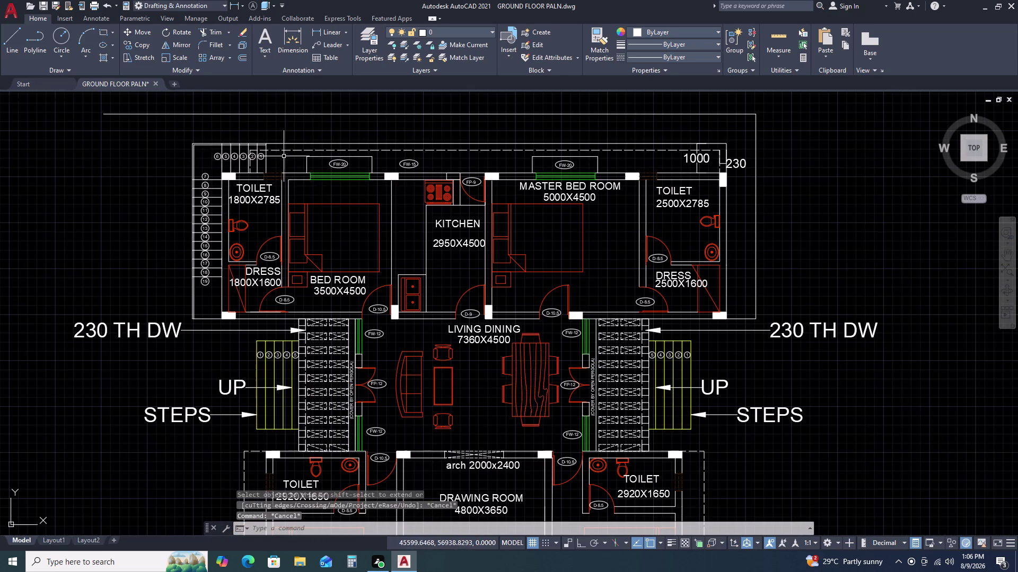
scroll(down, 3)
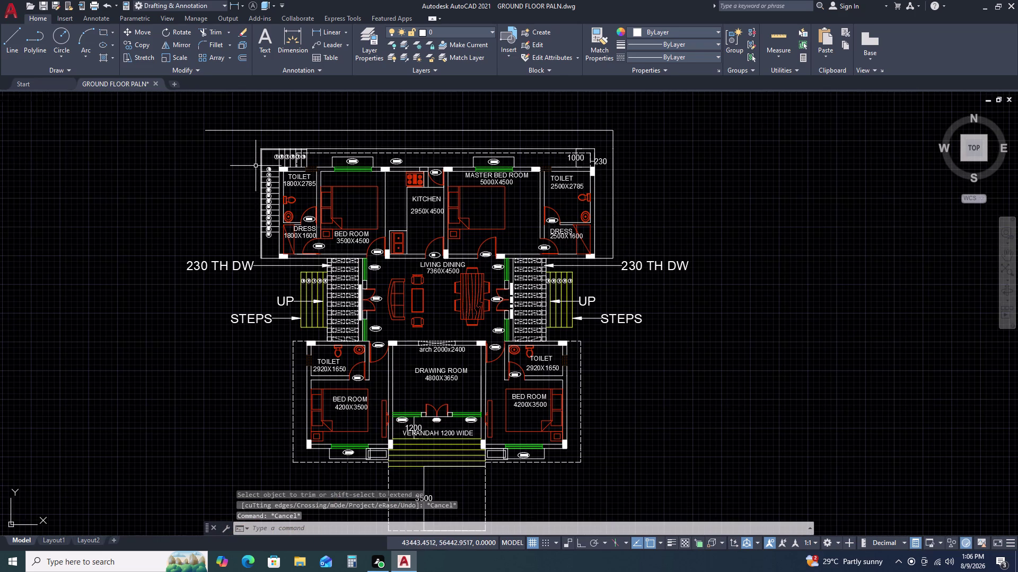
text(L)
key(space)
Draw a 1000 line leftward from the stair's top corner.
scroll(up, 3)
scroll(up, 3)
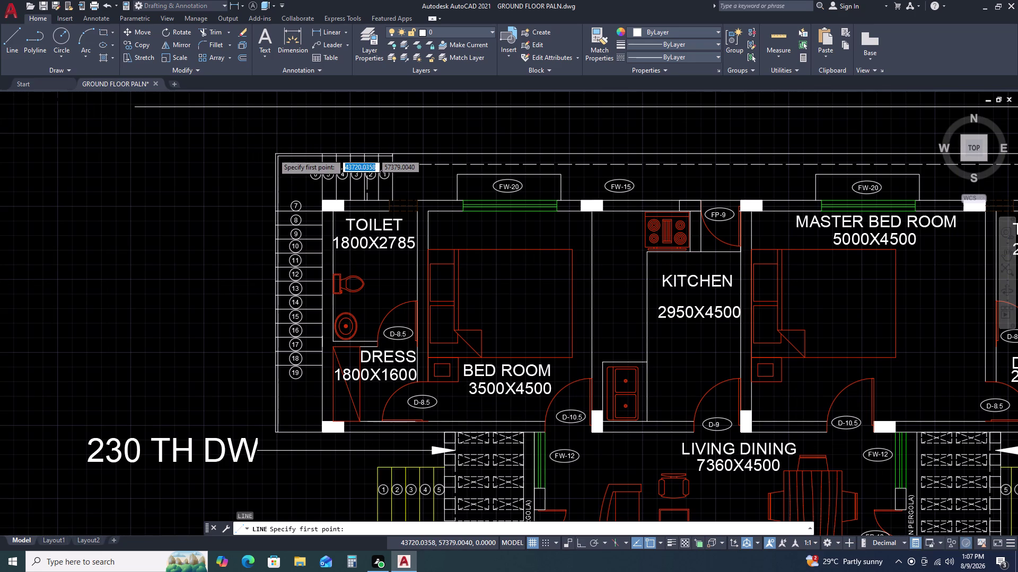
scroll(up, 3)
click(282, 155)
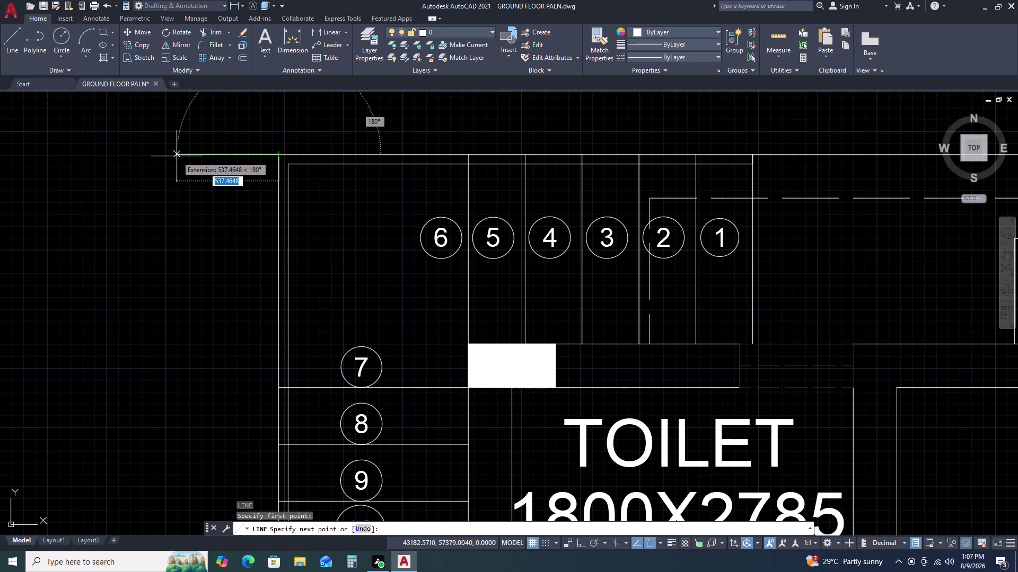
key(1)
text(000)
key(space)
scroll(down, 3)
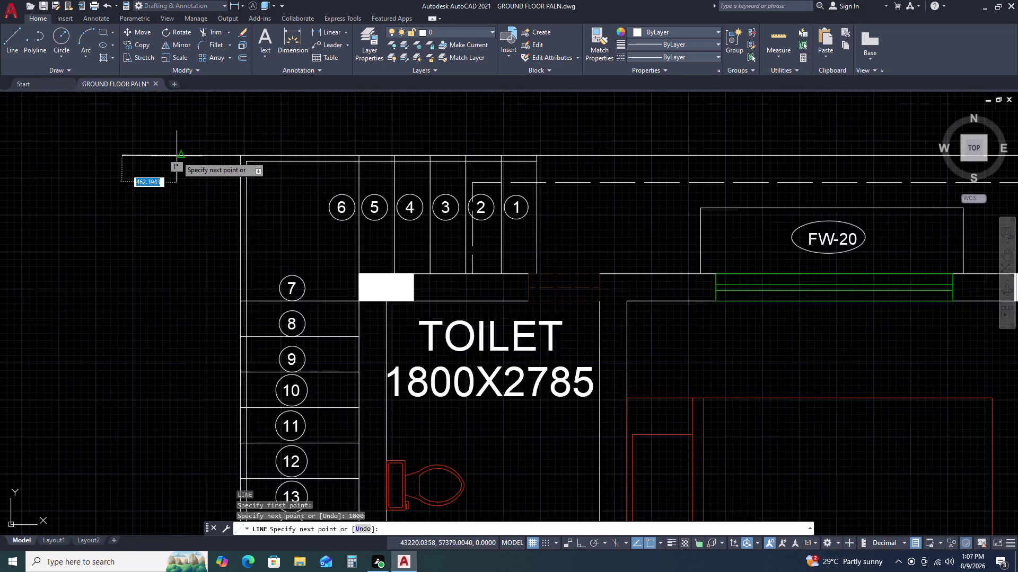
scroll(down, 3)
With Ortho on, continue the line down to the wall line near the 230 TH DW leader.
key(F8)
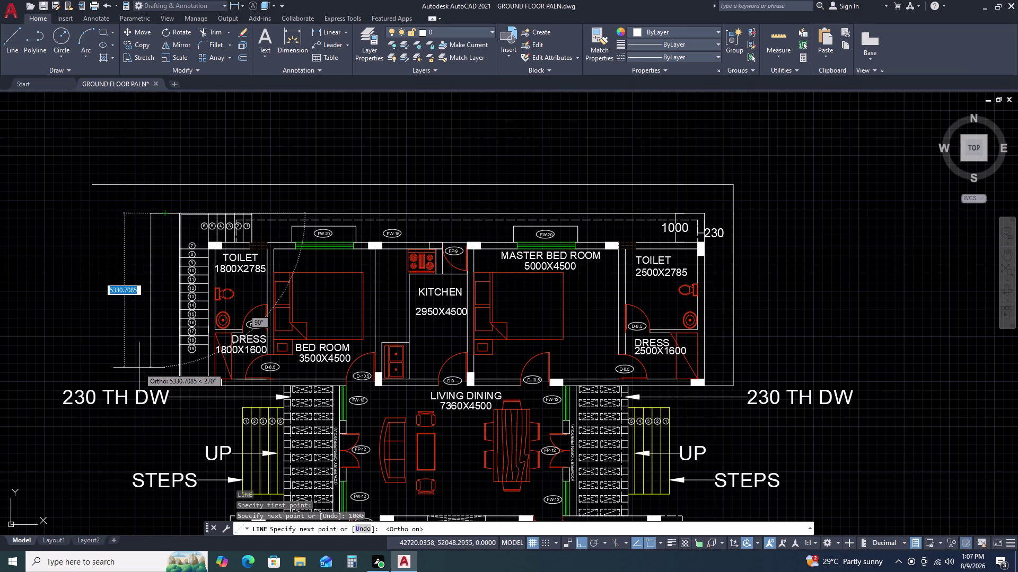
scroll(up, 3)
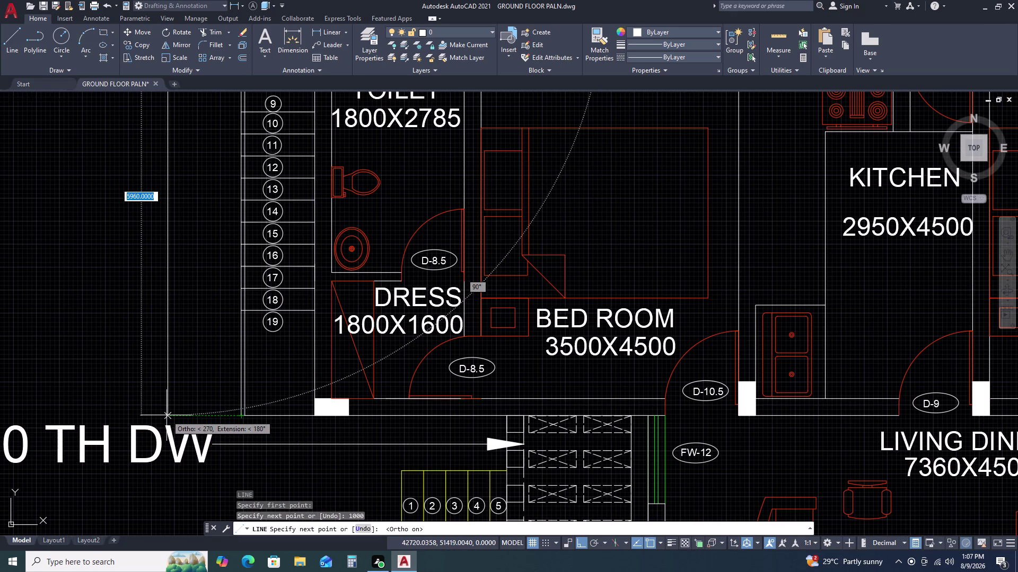
scroll(down, 3)
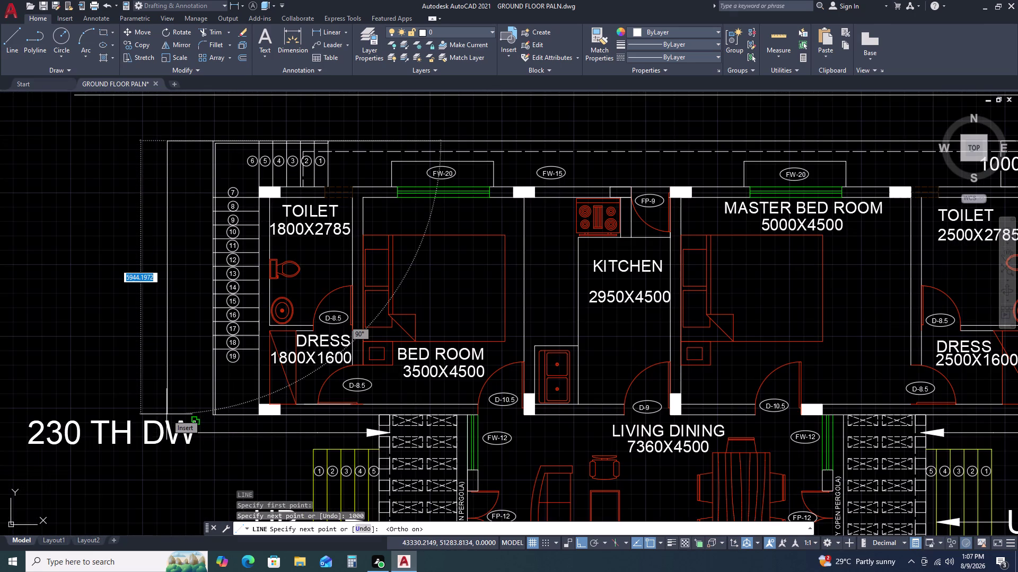
click(166, 414)
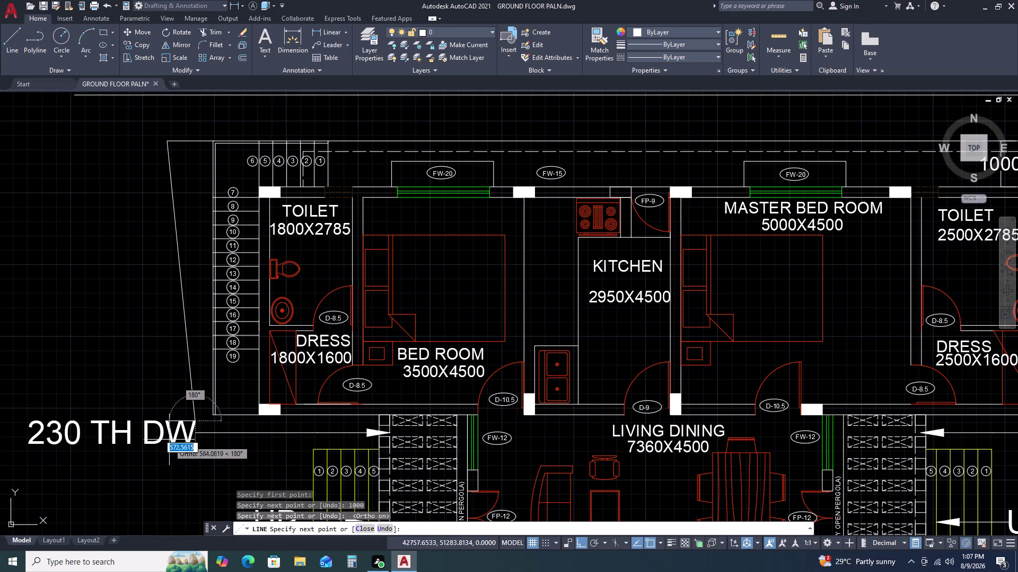
key(ctrl+z)
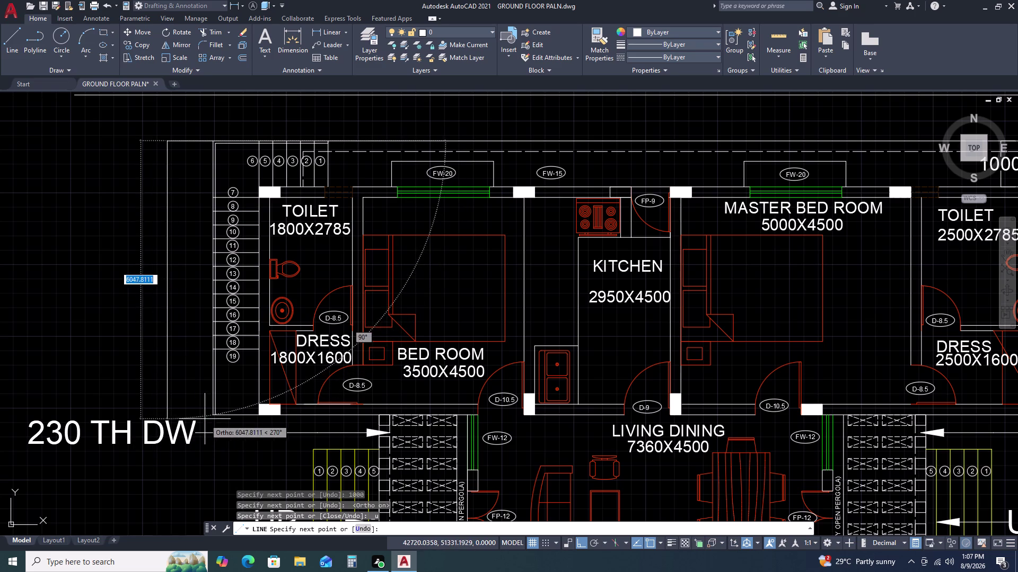
click(168, 415)
Add a final 1000 segment back to the right and end the line.
key(1)
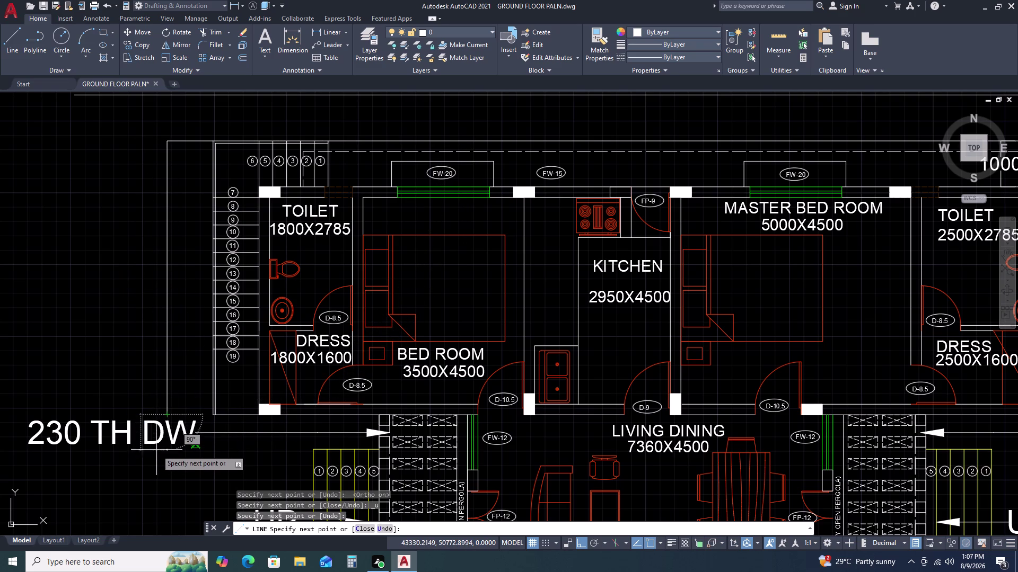
key(0)
key(0)
key(0)
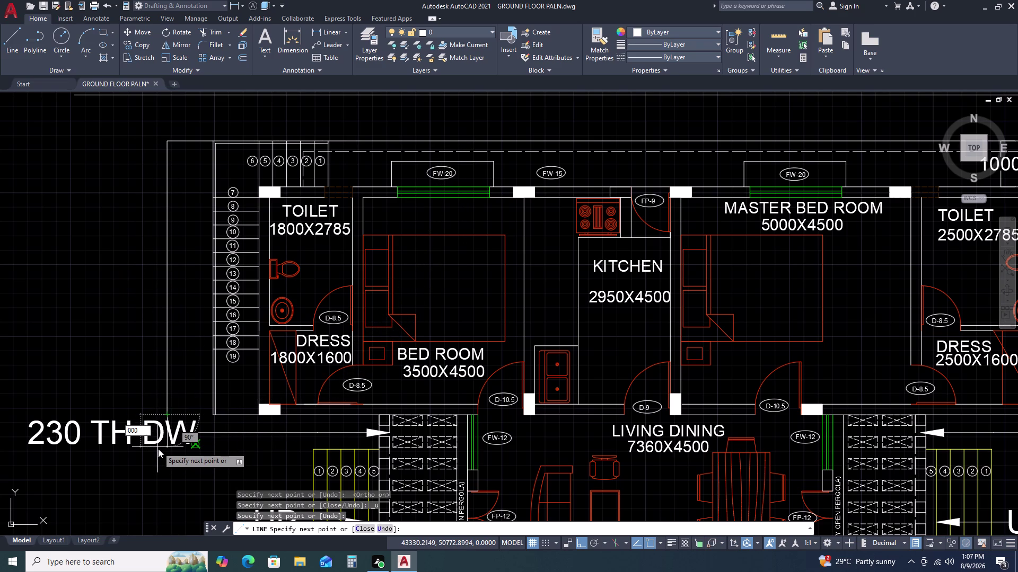
key(BackSpace)
key(BackSpace)
key(BackSpace)
key(1)
key(0)
key(0)
key(0)
key(space)
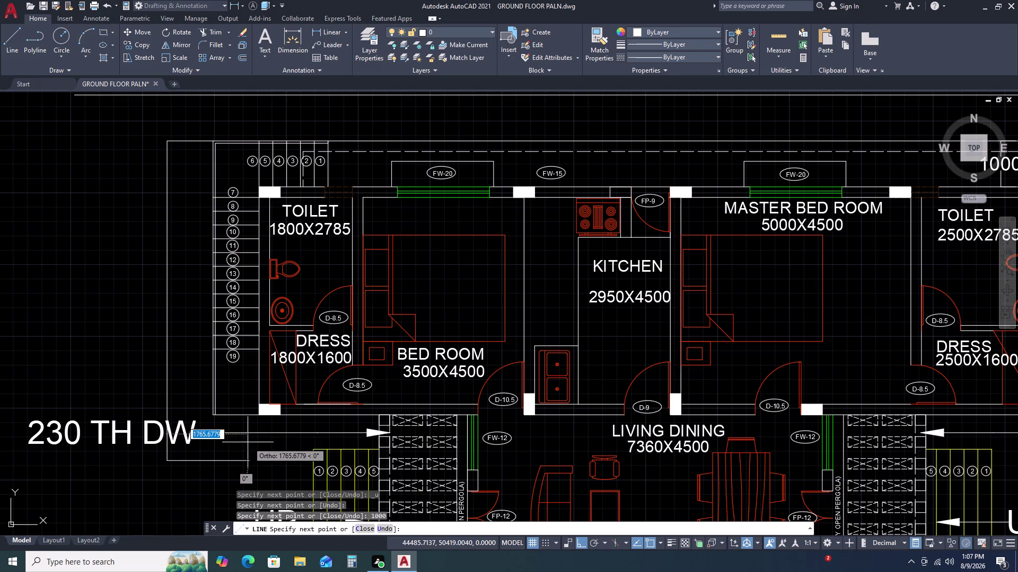
key(Escape)
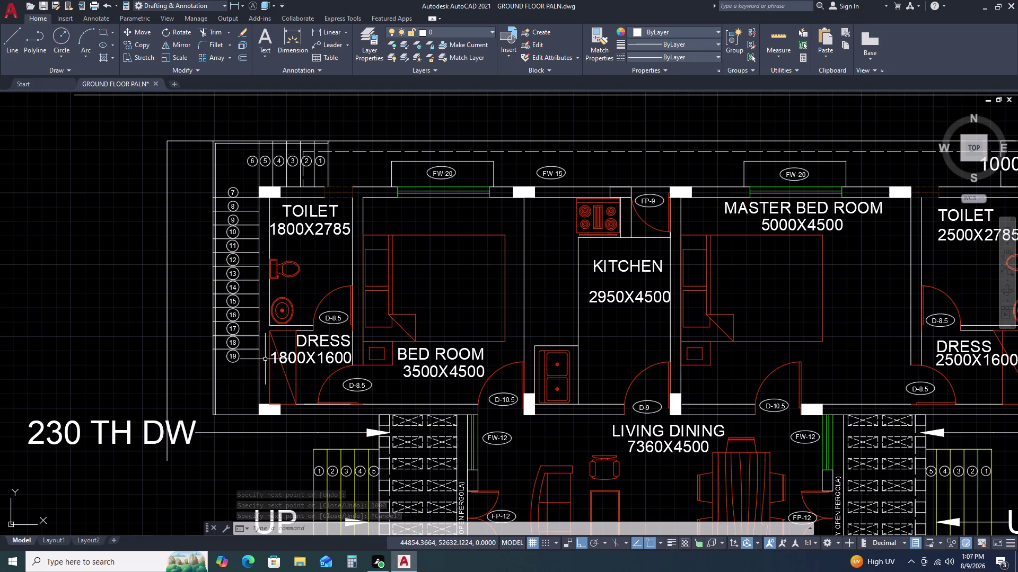
scroll(down, 3)
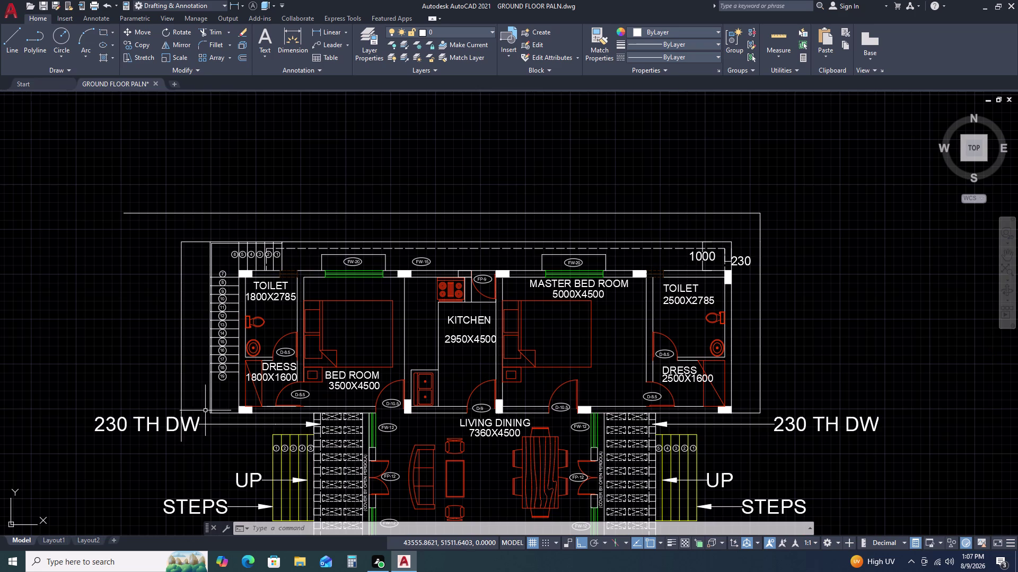
Pan to the lower bedroom and toilet, then start a line at the bedroom wall and cancel it.
middle_drag(188, 458, 194, 337)
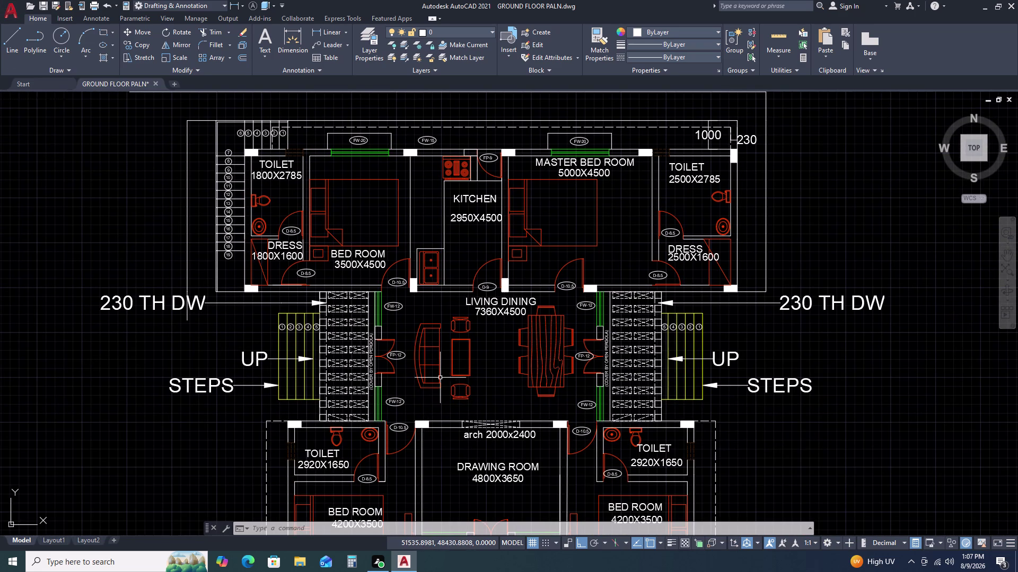
middle_drag(264, 325, 268, 308)
middle_drag(274, 279, 282, 229)
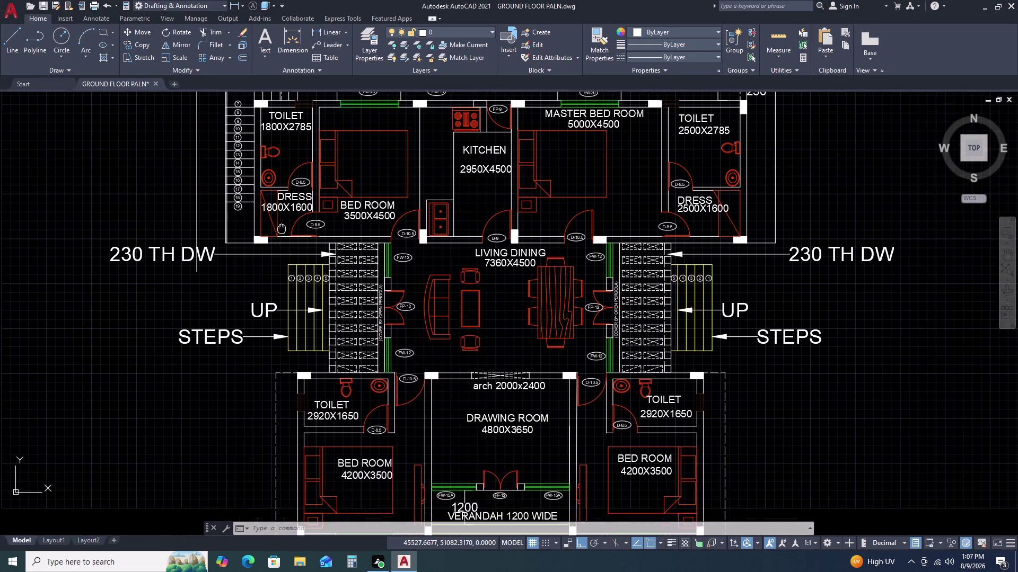
scroll(down, 3)
middle_drag(301, 425, 306, 357)
middle_click(309, 334)
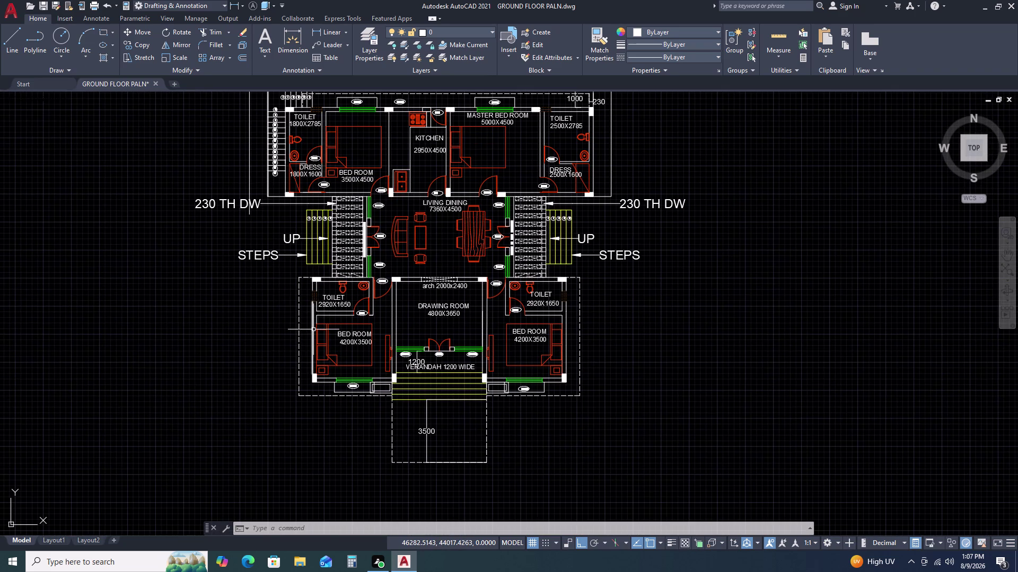
text(L)
key(space)
scroll(up, 3)
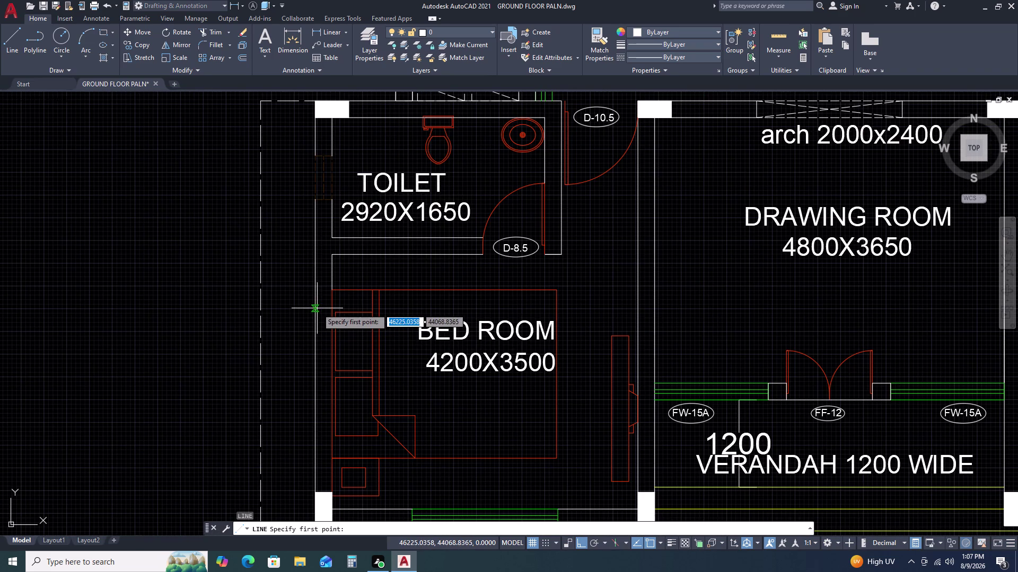
double_click(314, 312)
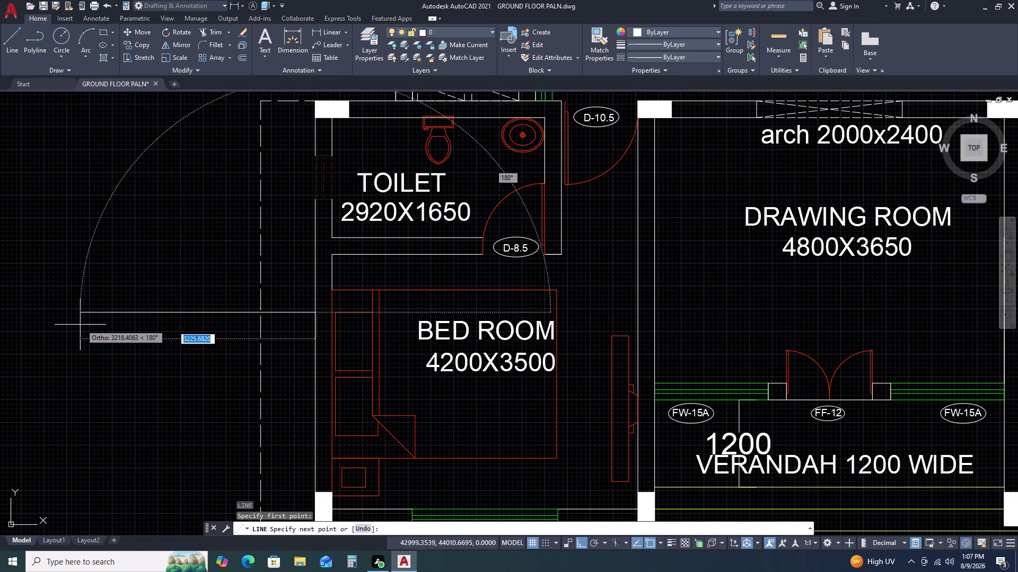
scroll(up, 3)
scroll(up, 3)
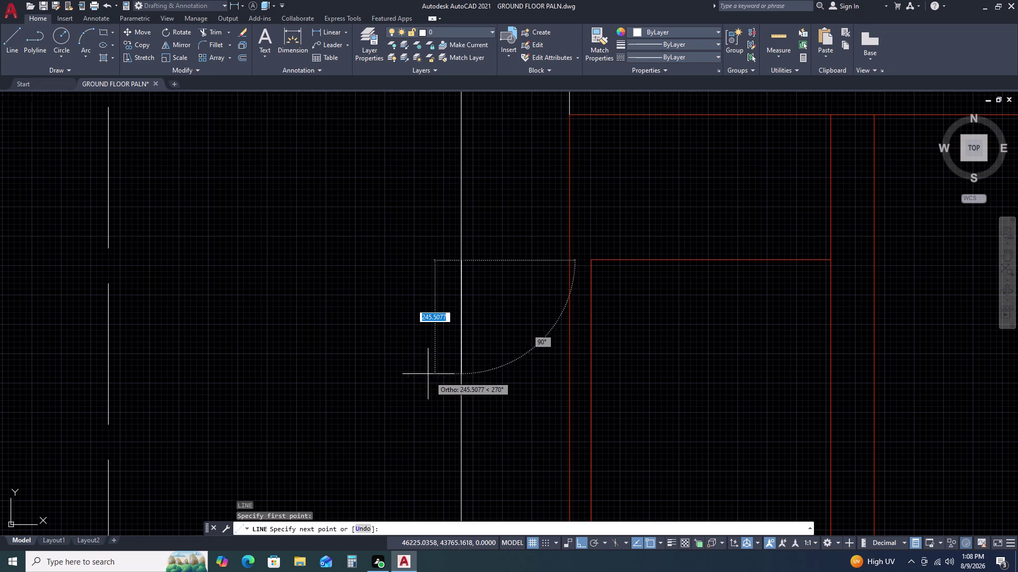
key(Escape)
Draw a line from the toilet's outer corner 1000 left, then down past the bedroom.
key(space)
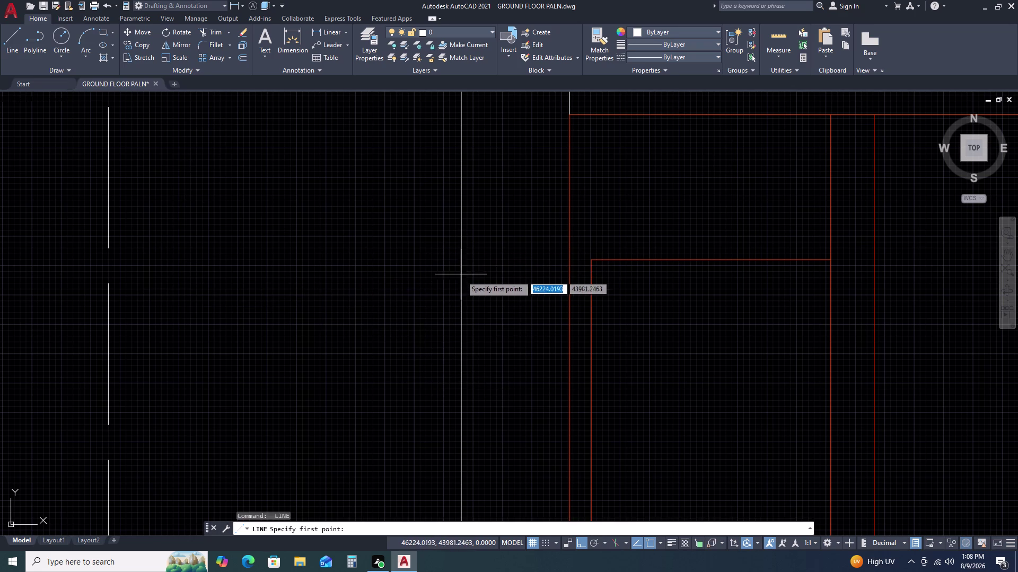
scroll(down, 3)
scroll(down, 3)
scroll(down, 3)
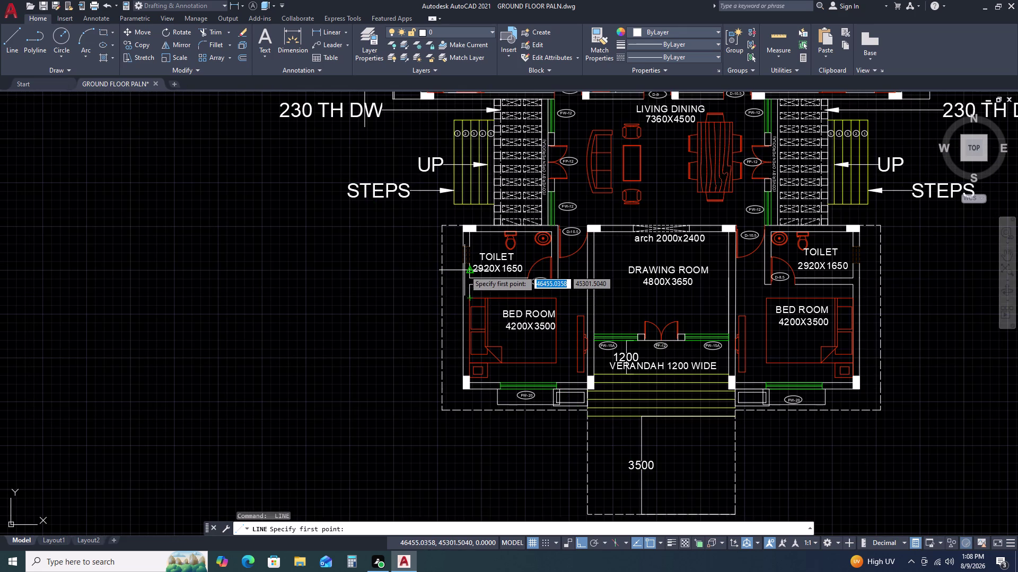
scroll(up, 3)
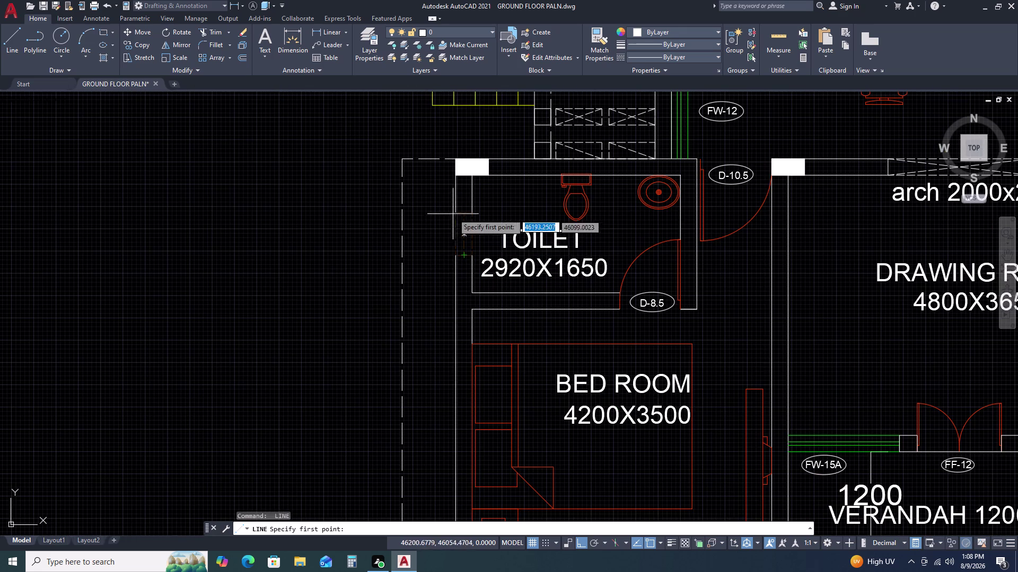
click(459, 187)
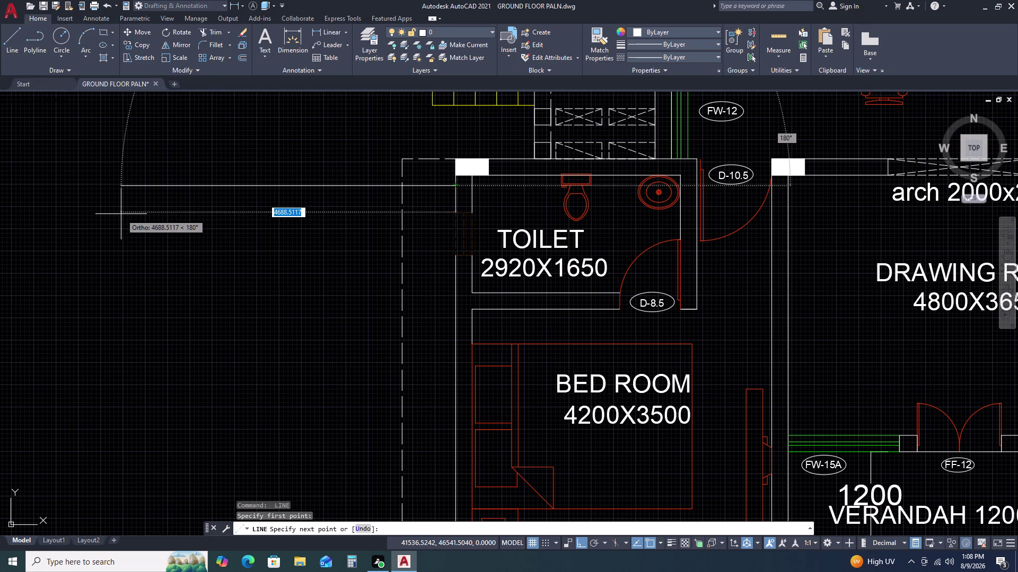
text(1000)
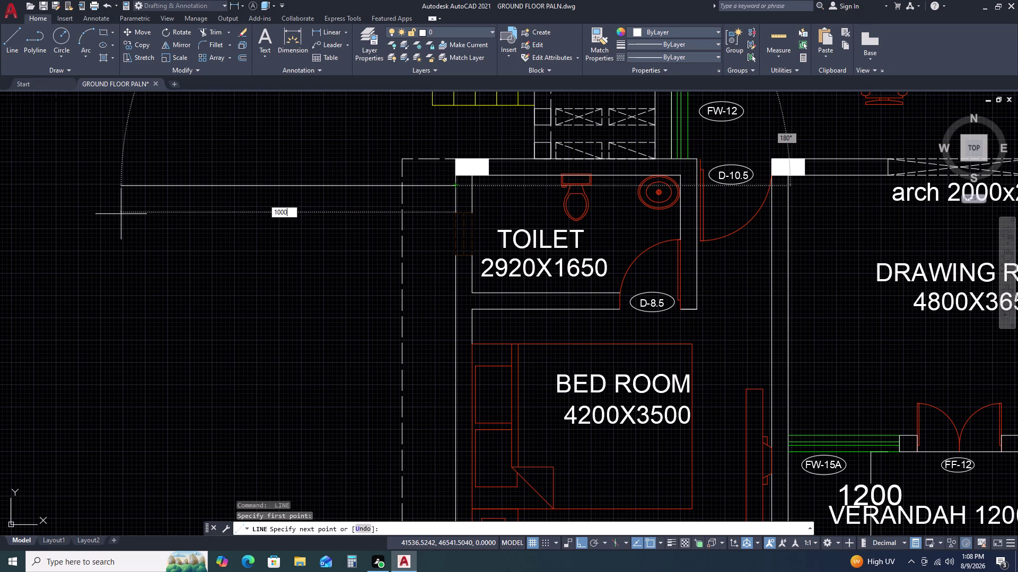
key(space)
scroll(down, 3)
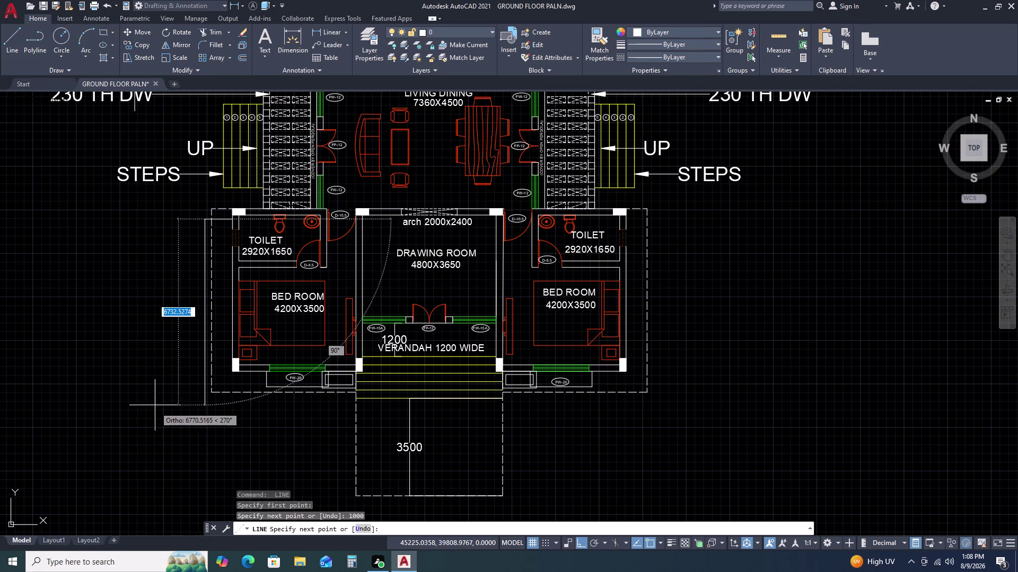
scroll(up, 3)
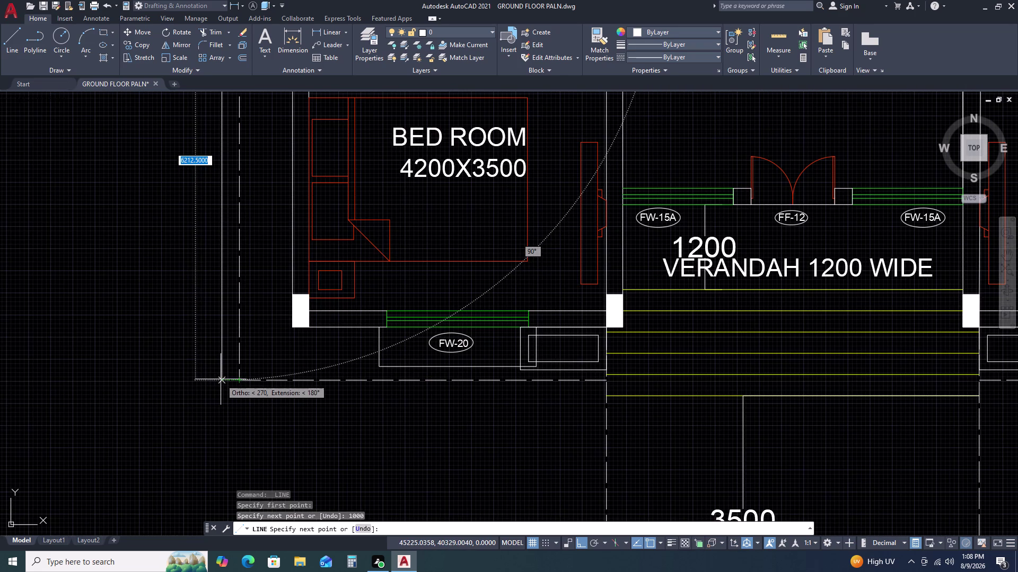
click(220, 380)
key(Escape)
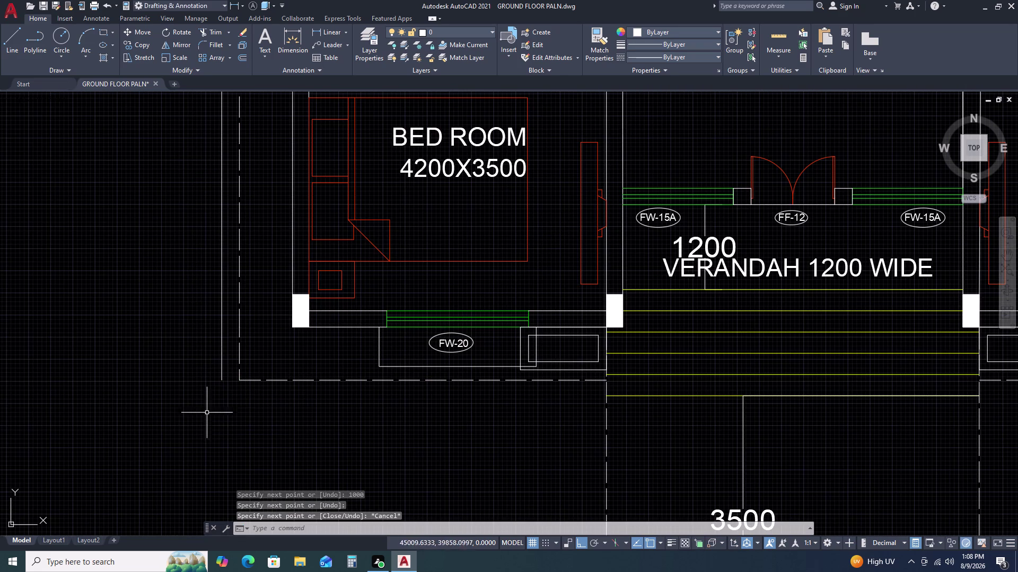
key(space)
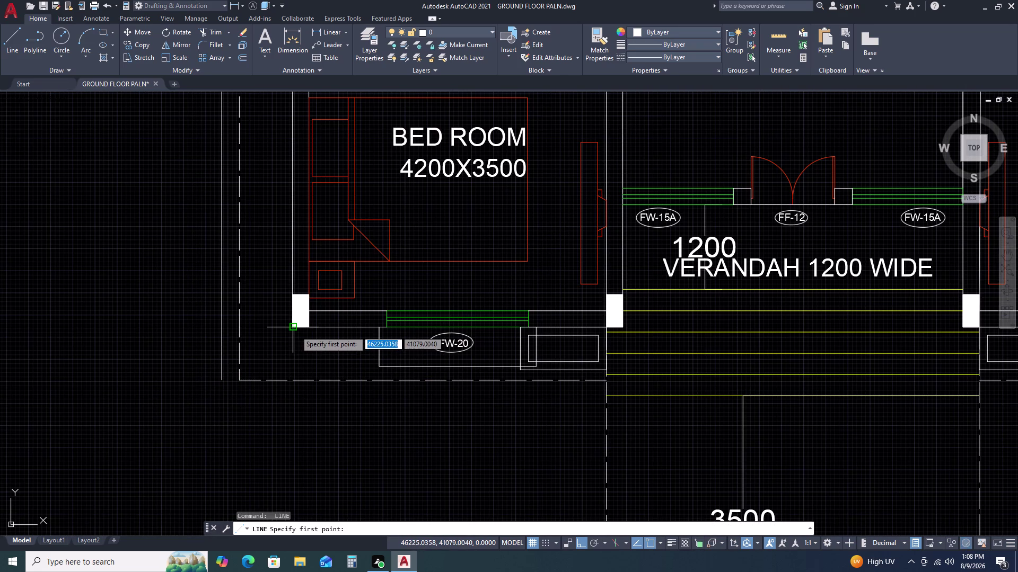
Draw a 1000-long line from the bed room wall corner, with a second segment to the left.
click(296, 330)
text(1)
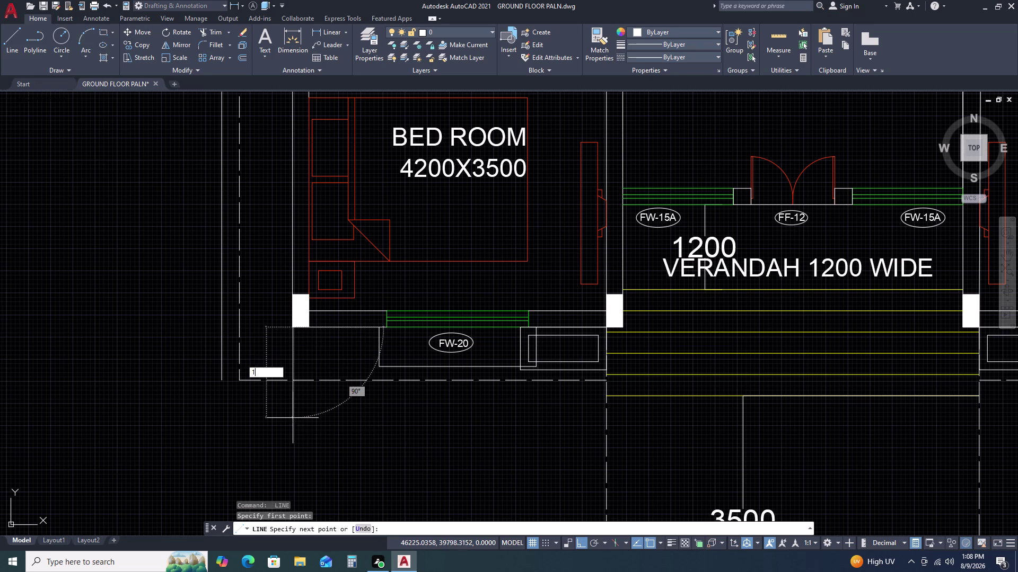
text(0)
key(0)
text(0)
key(space)
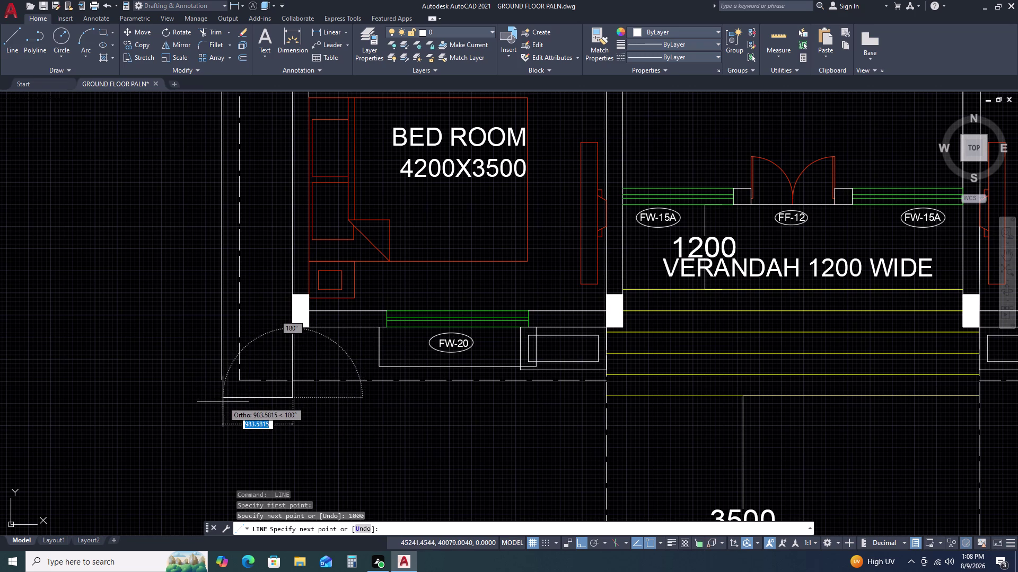
click(169, 396)
key(Escape)
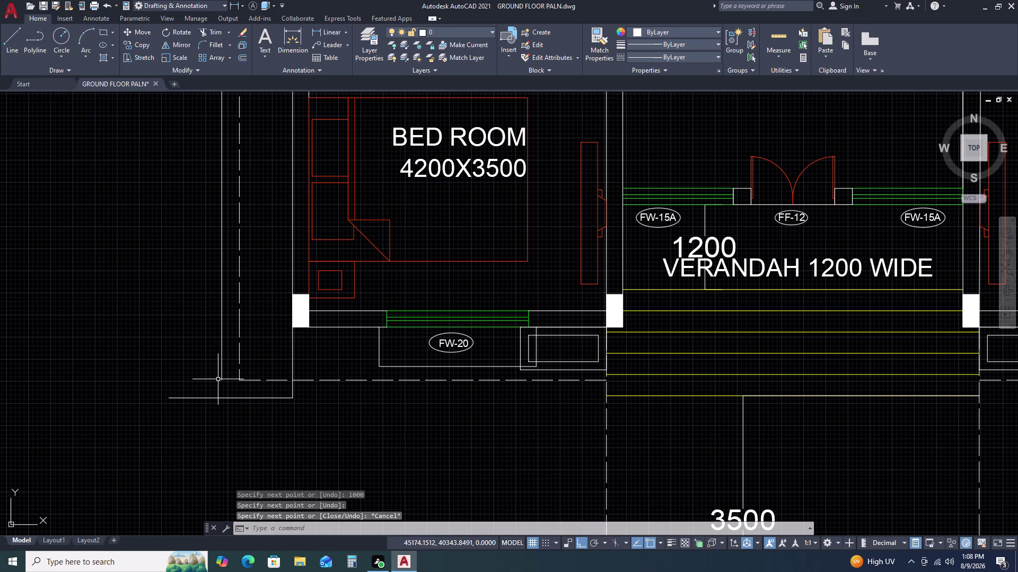
Fillet the horizontal and vertical lines into a sharp corner.
text(F)
key(space)
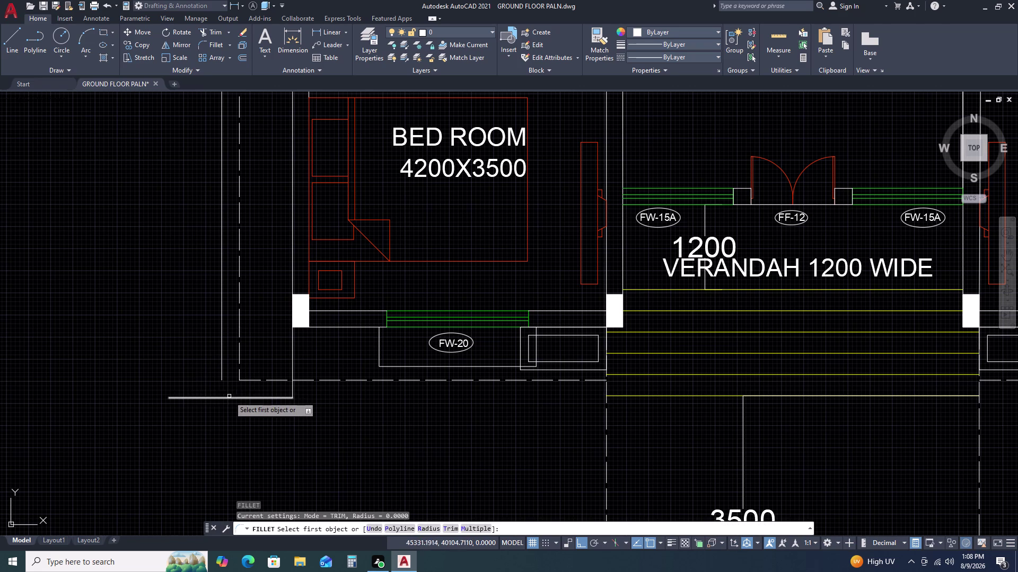
double_click(229, 396)
click(222, 372)
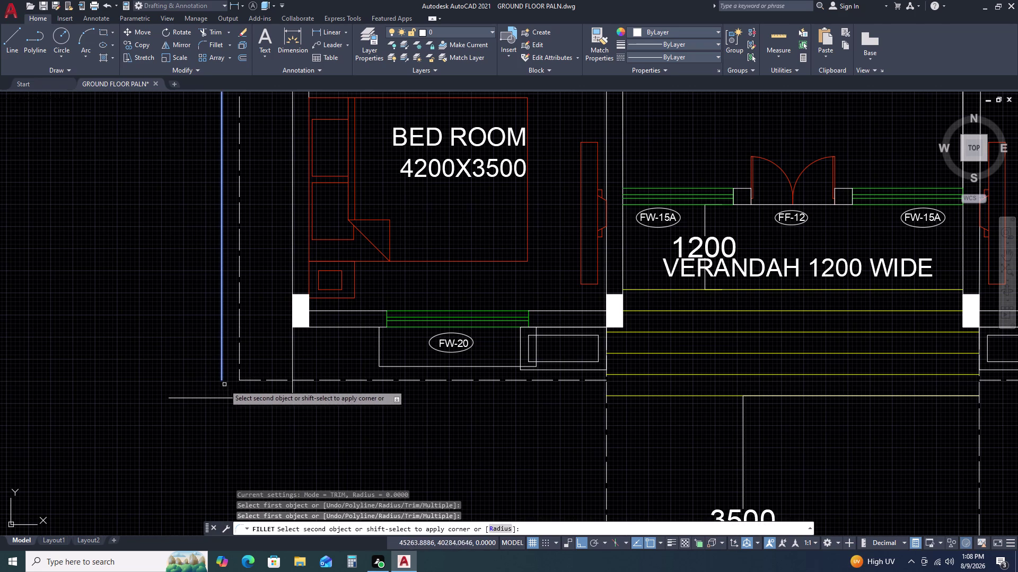
click(236, 399)
key(Escape)
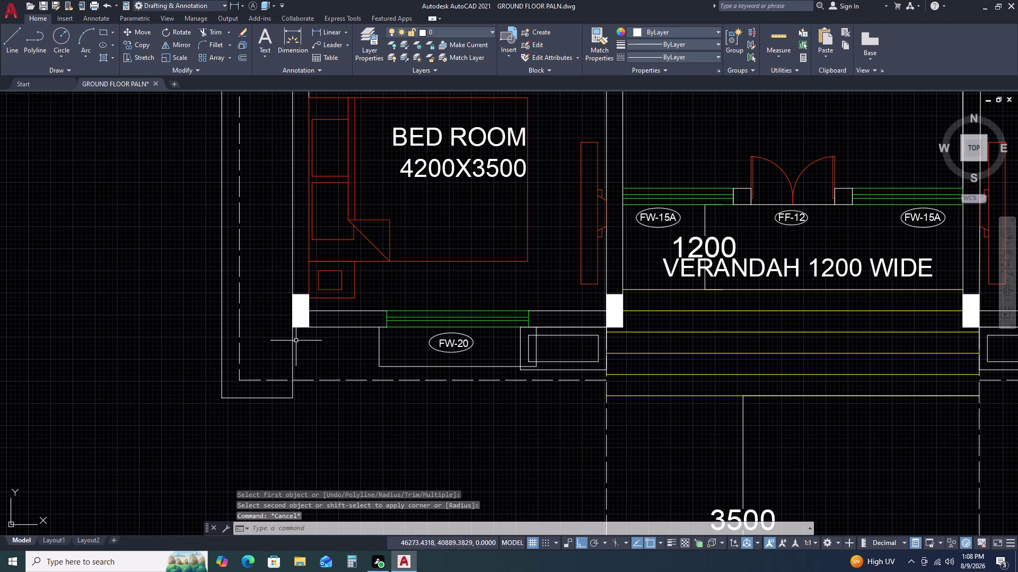
Delete the leftover line near the front-left bedroom corner.
scroll(up, 3)
double_click(312, 345)
click(264, 353)
key(Delete)
scroll(down, 3)
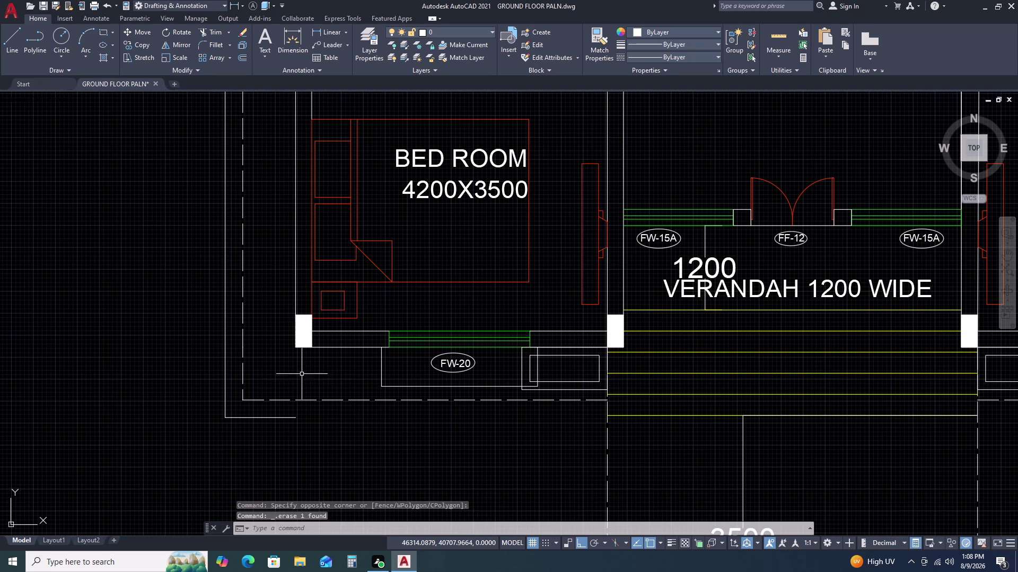
Fence-extend the line under the left bed room to meet the front 3500 projection outline.
middle_drag(300, 396, 220, 343)
text(E)
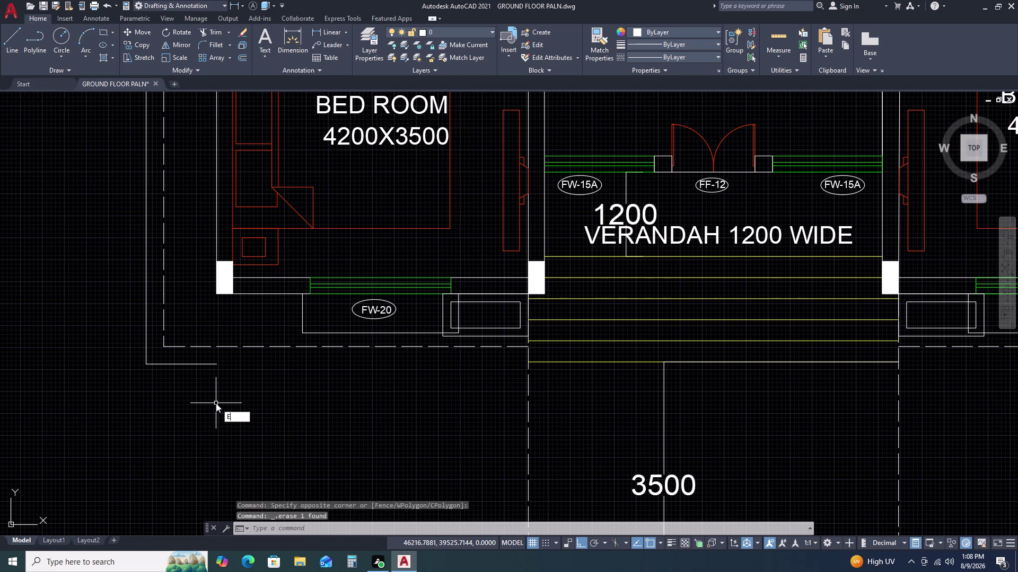
text(X)
key(space)
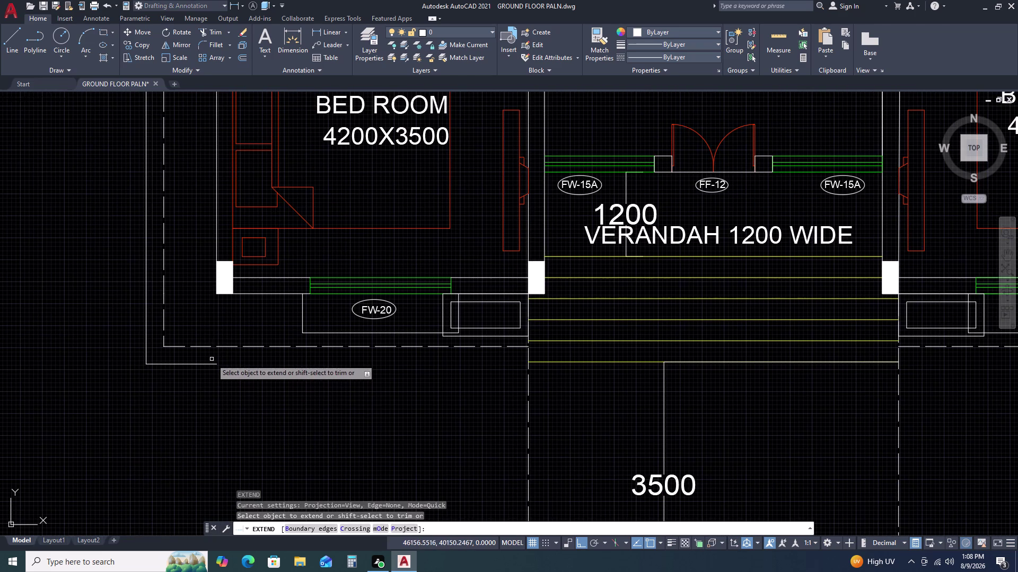
click(212, 359)
double_click(166, 429)
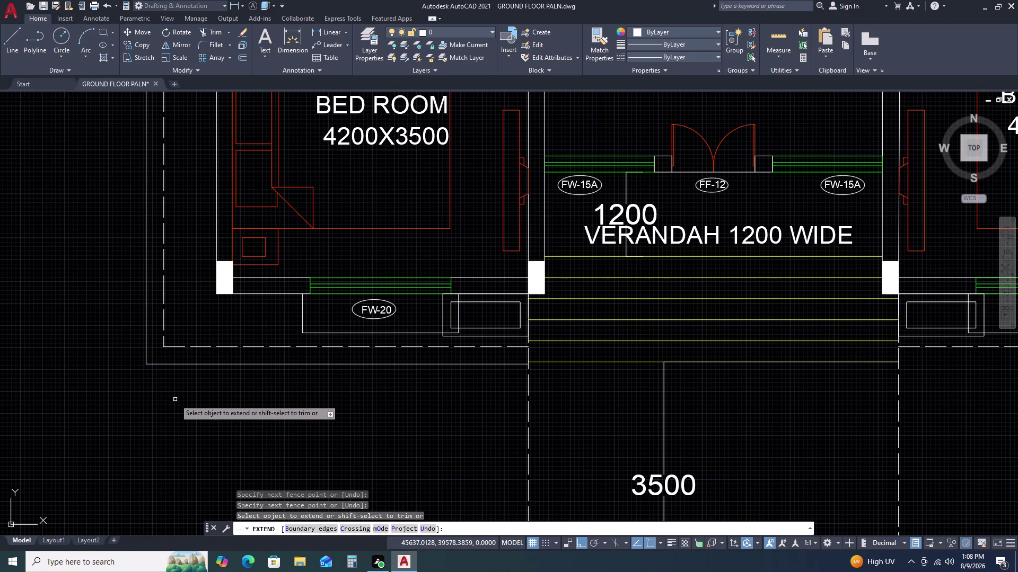
key(Escape)
Zoom out and pan to the 3500 area below the front verandah.
middle_drag(221, 413, 116, 366)
scroll(down, 3)
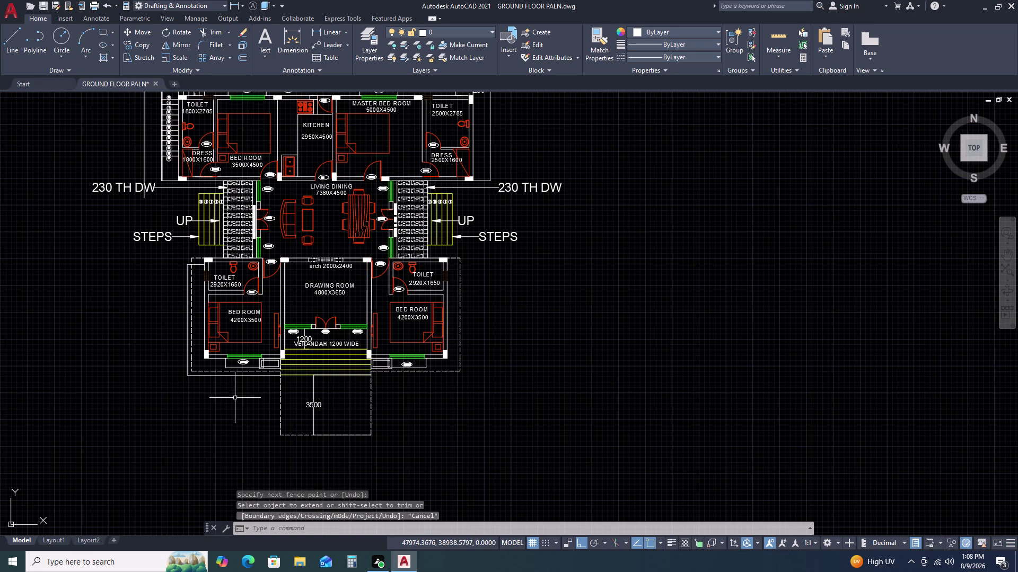
middle_drag(268, 432, 202, 345)
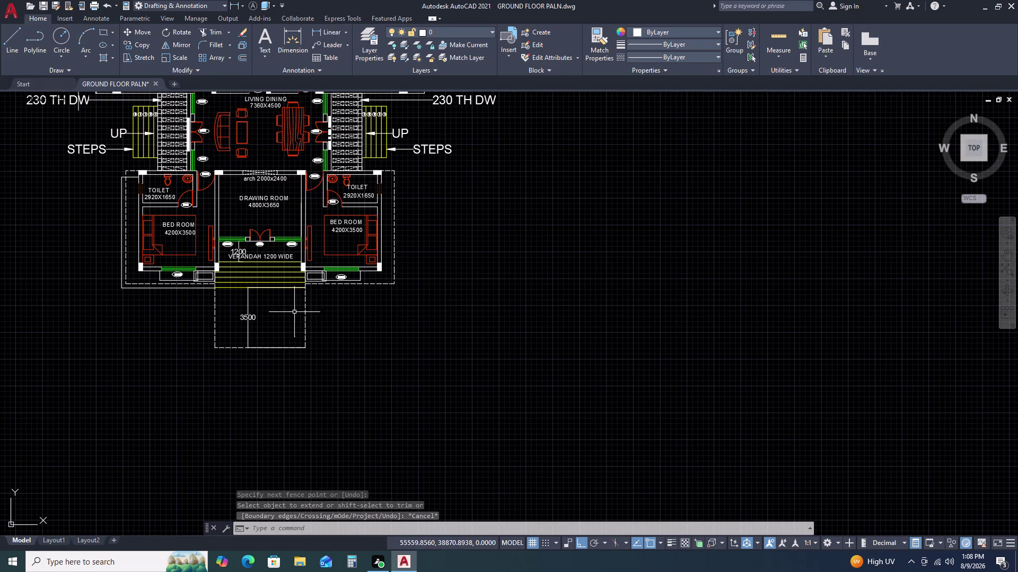
scroll(up, 3)
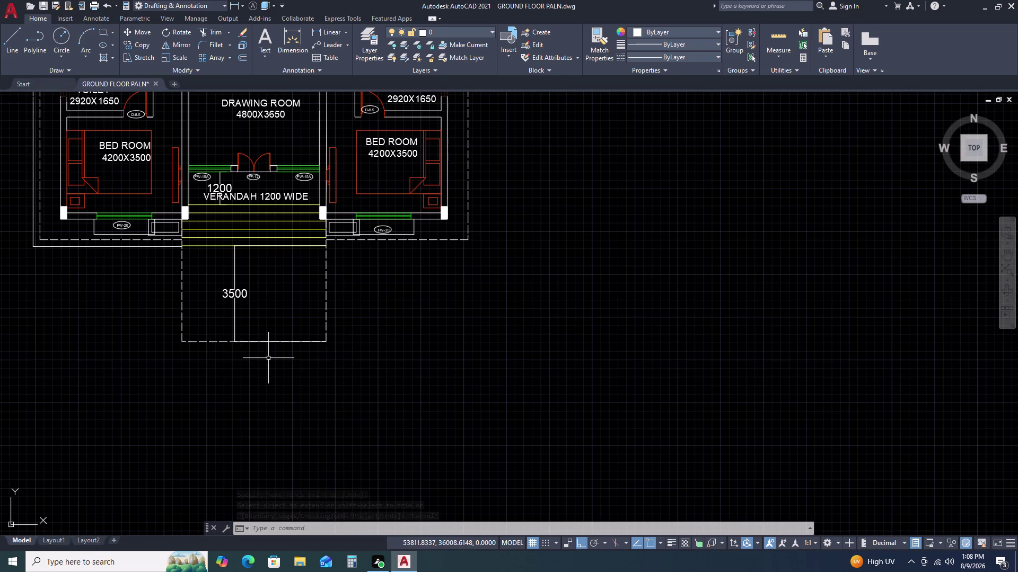
middle_drag(205, 358, 250, 262)
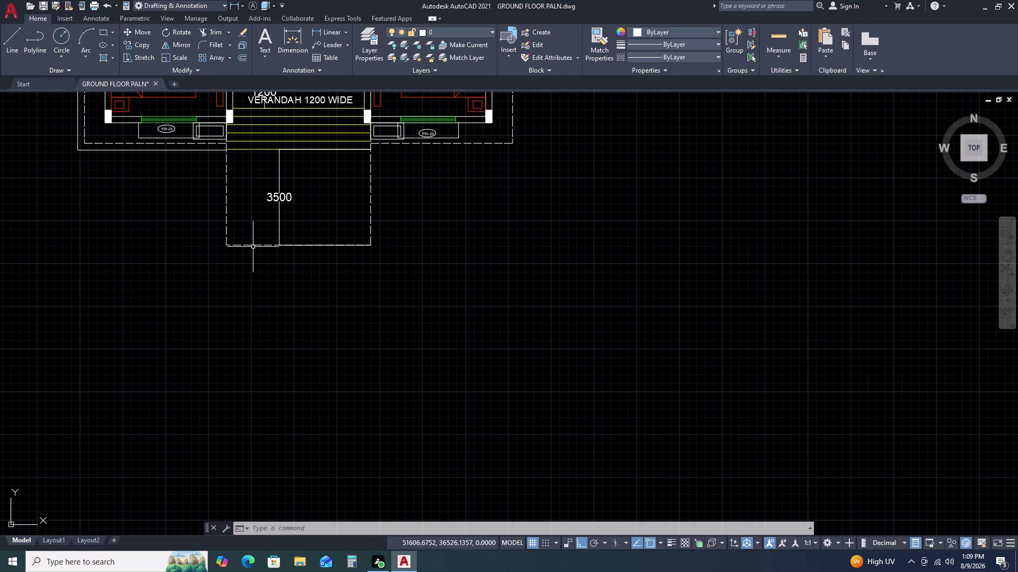
Explode the outline below the verandah into separate lines.
click(254, 245)
text(X)
key(space)
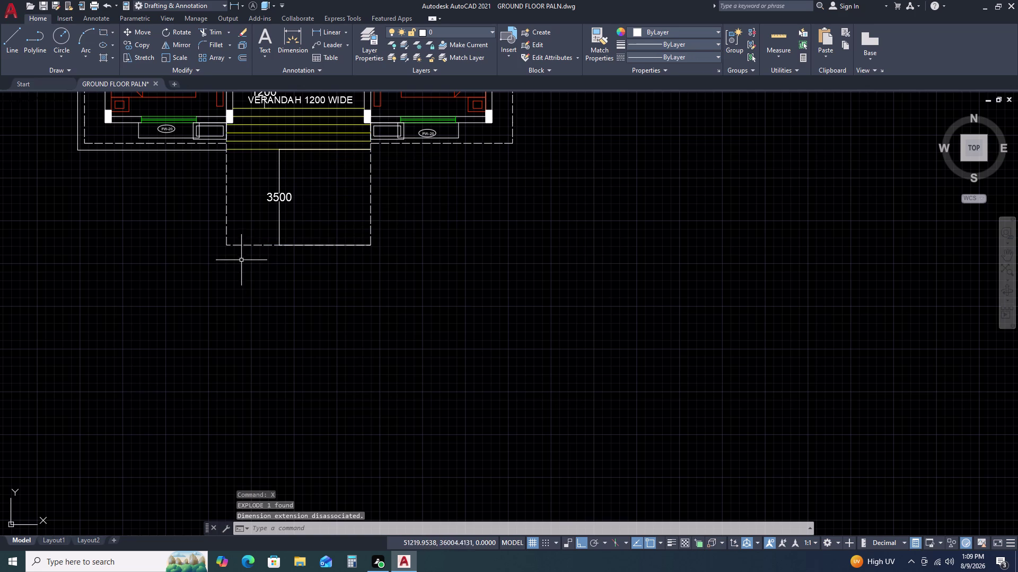
Offset the bottom edge of the 3500 area 230 downward.
click(251, 245)
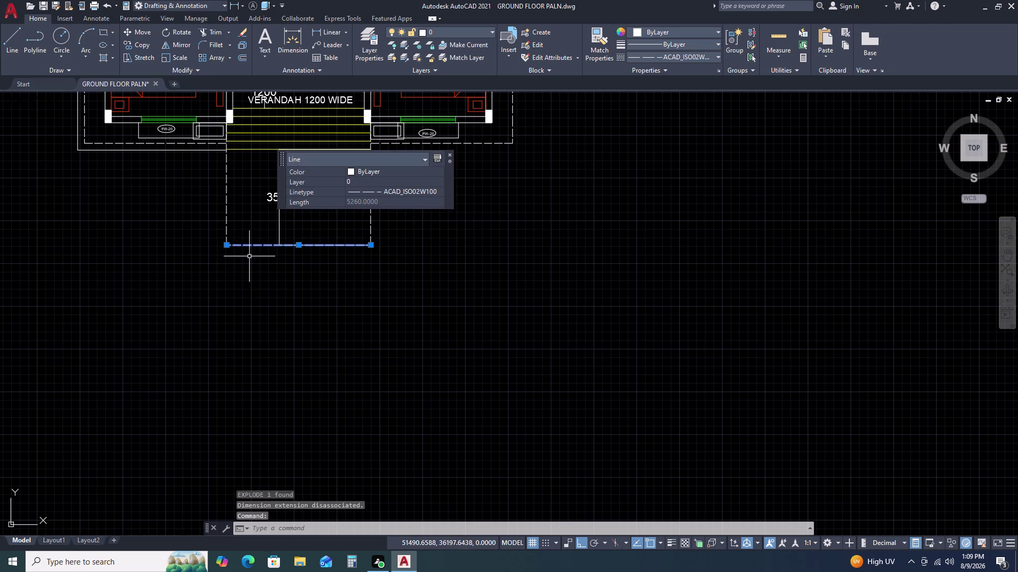
text(O)
key(space)
text(23)
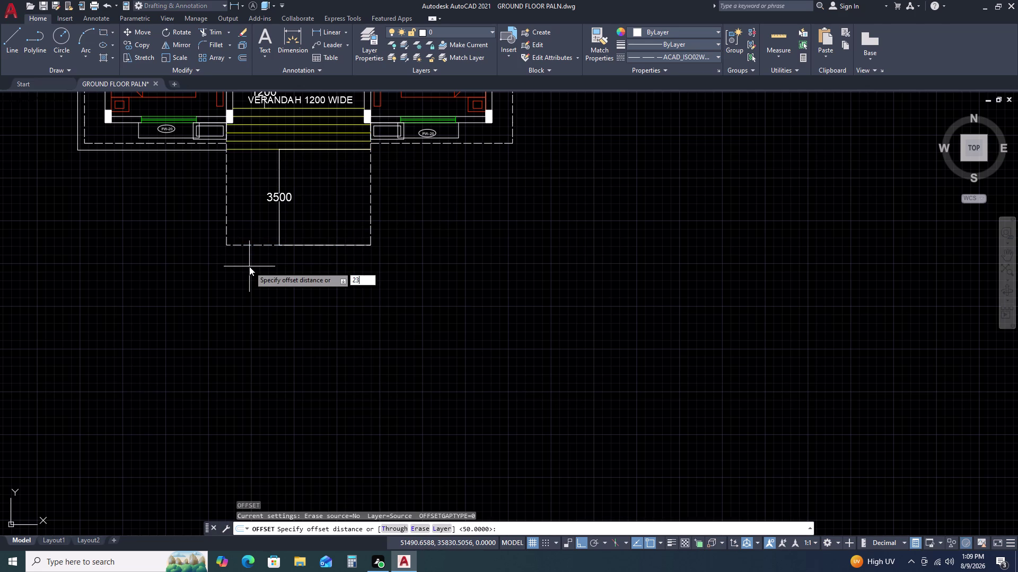
text(0)
key(space)
click(260, 290)
key(Escape)
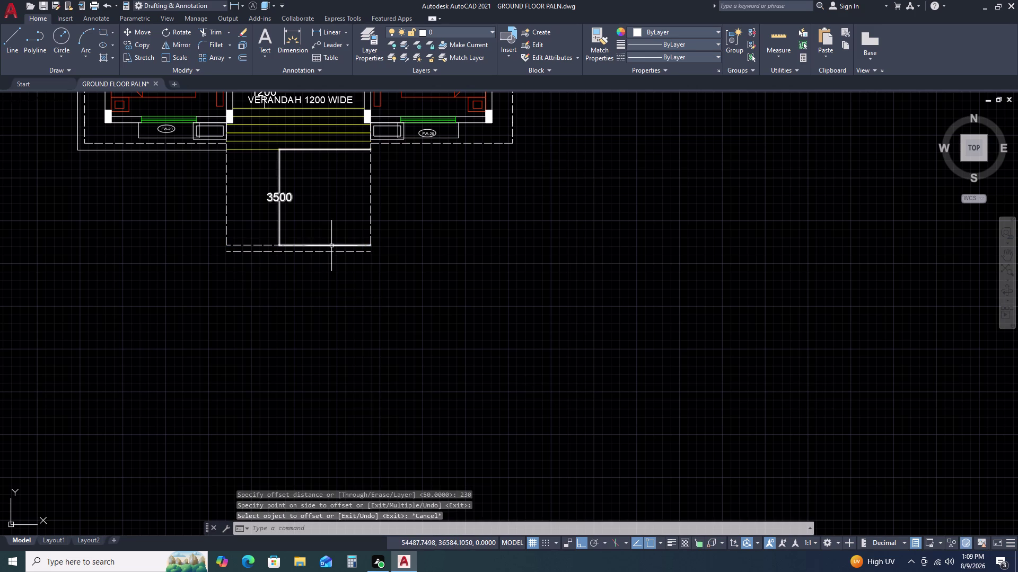
key(e)
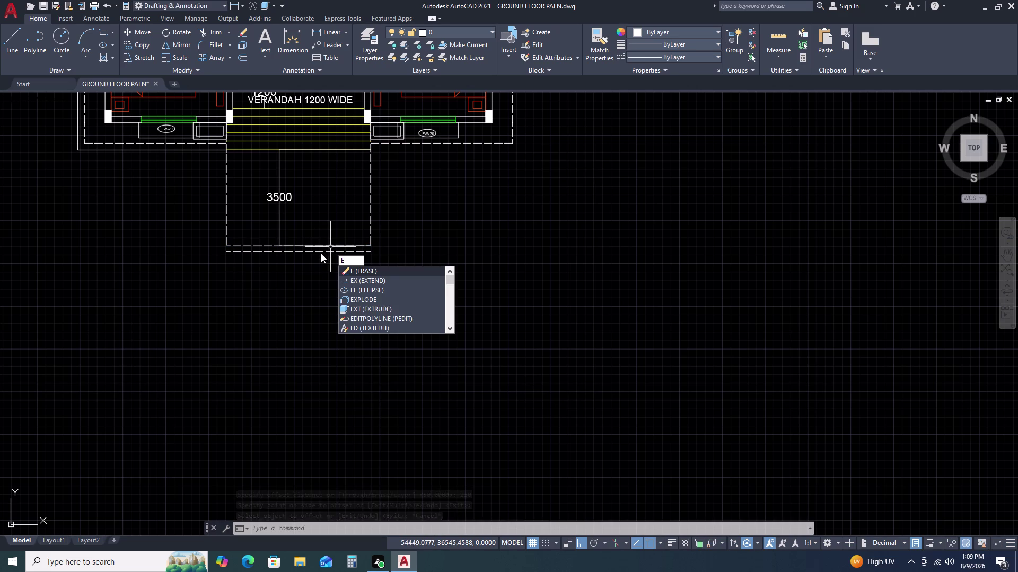
Extend the short lines at the 3500 area's foot to their boundaries with a four-point fence.
text(X)
key(space)
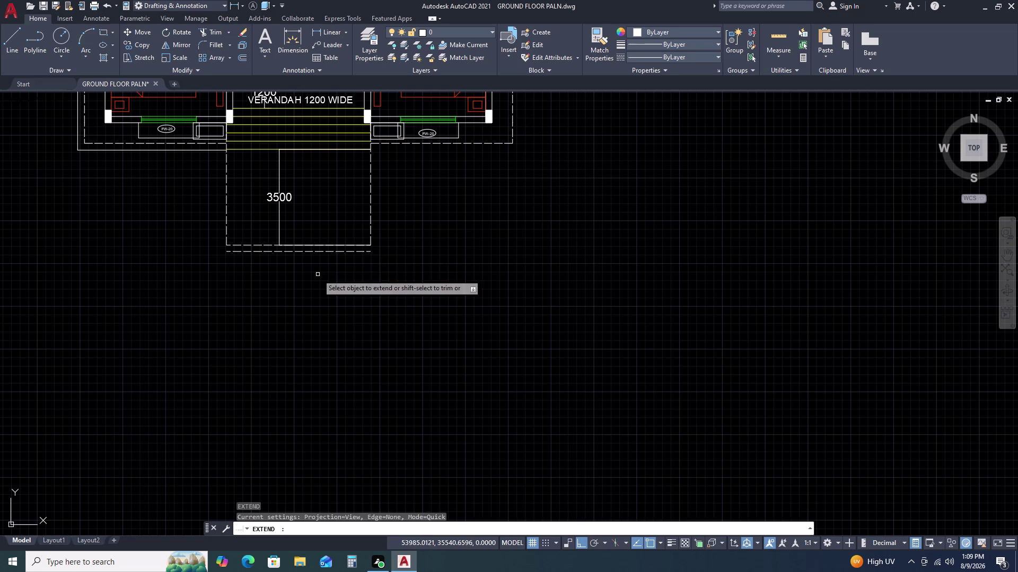
click(383, 221)
click(357, 231)
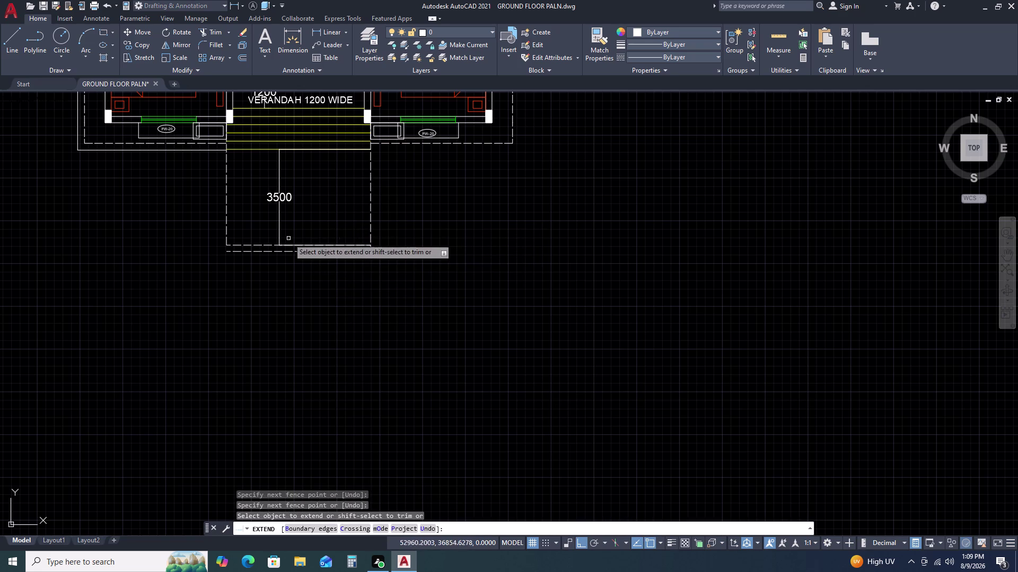
click(241, 224)
click(218, 232)
key(Escape)
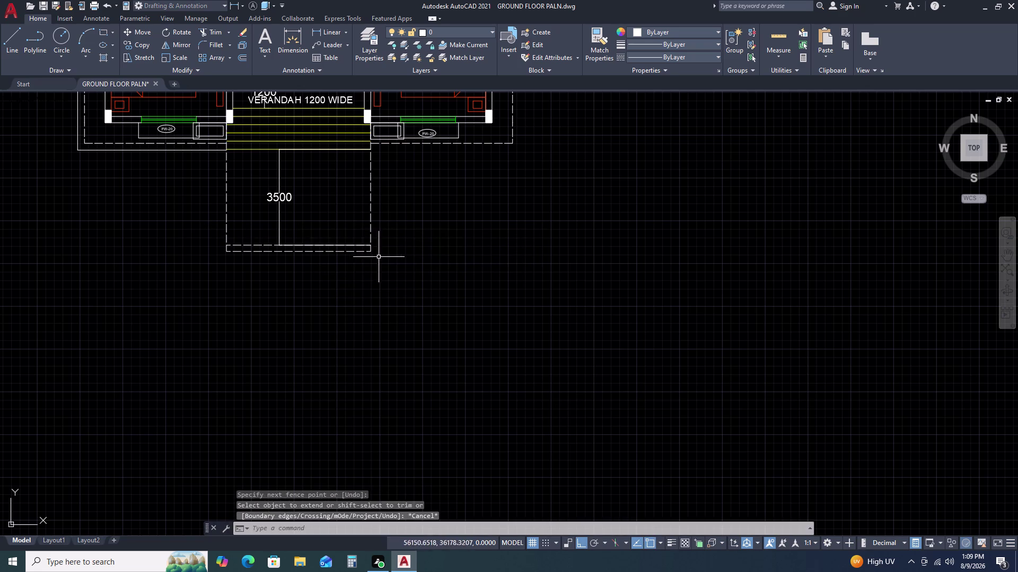
scroll(up, 3)
scroll(down, 3)
scroll(down, 3)
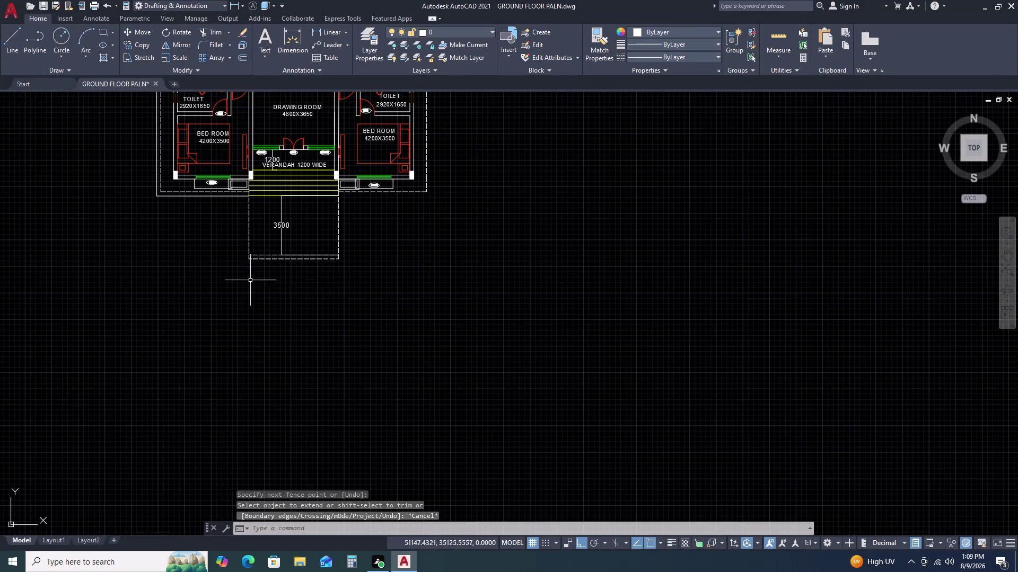
scroll(up, 3)
Start a line on the new bottom edge and draw its first 1000 segment downward.
text(L)
key(space)
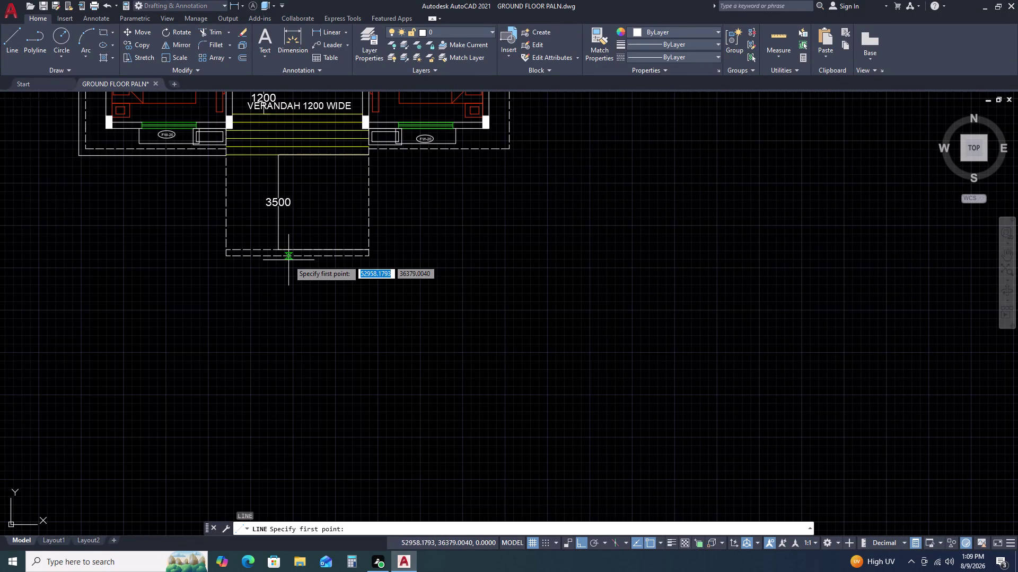
click(301, 256)
key(1)
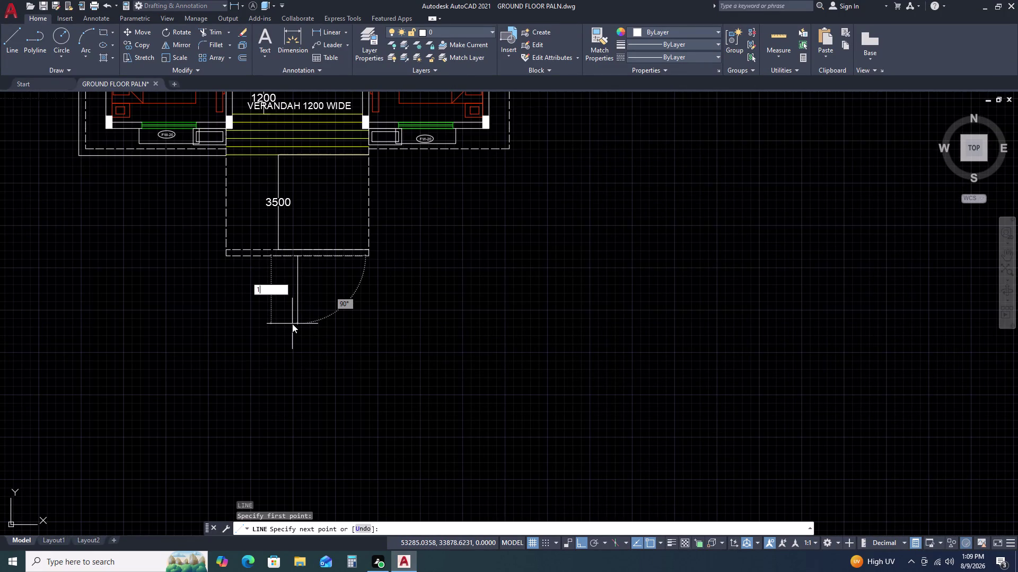
text(000)
key(space)
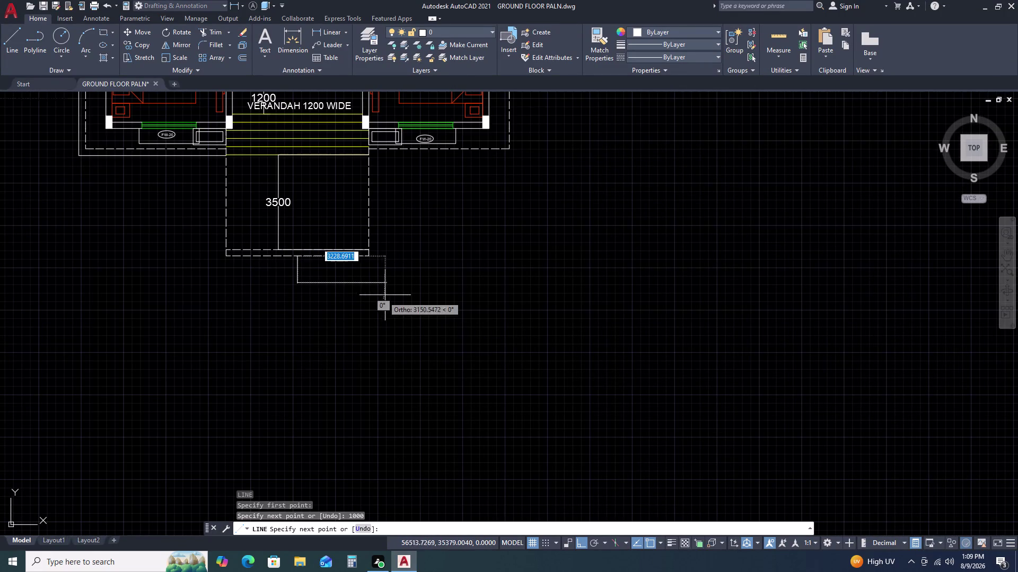
Continue the line 1000 to the right, then end it and view the verandah area.
middle_drag(408, 285, 383, 295)
scroll(up, 3)
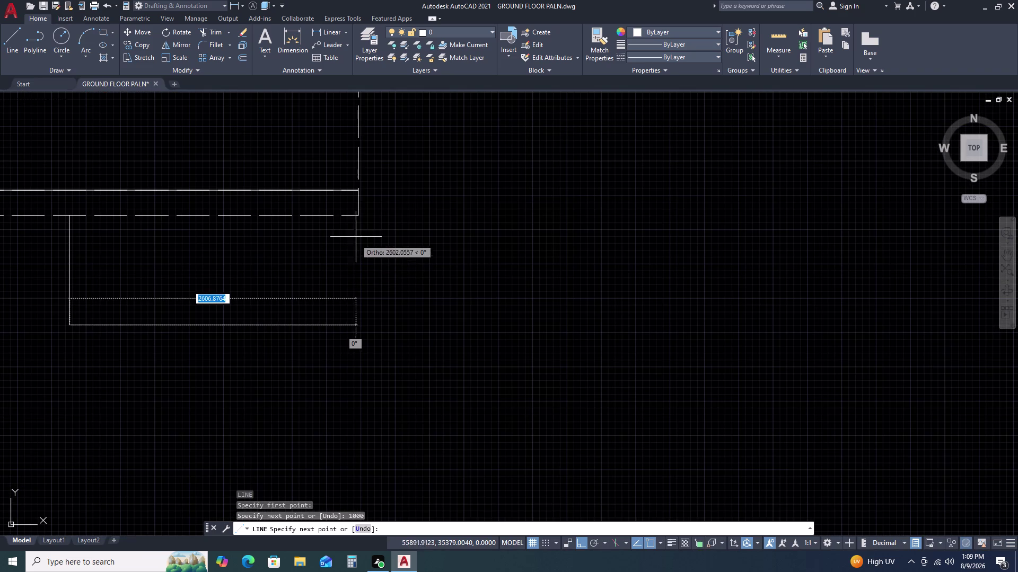
click(358, 325)
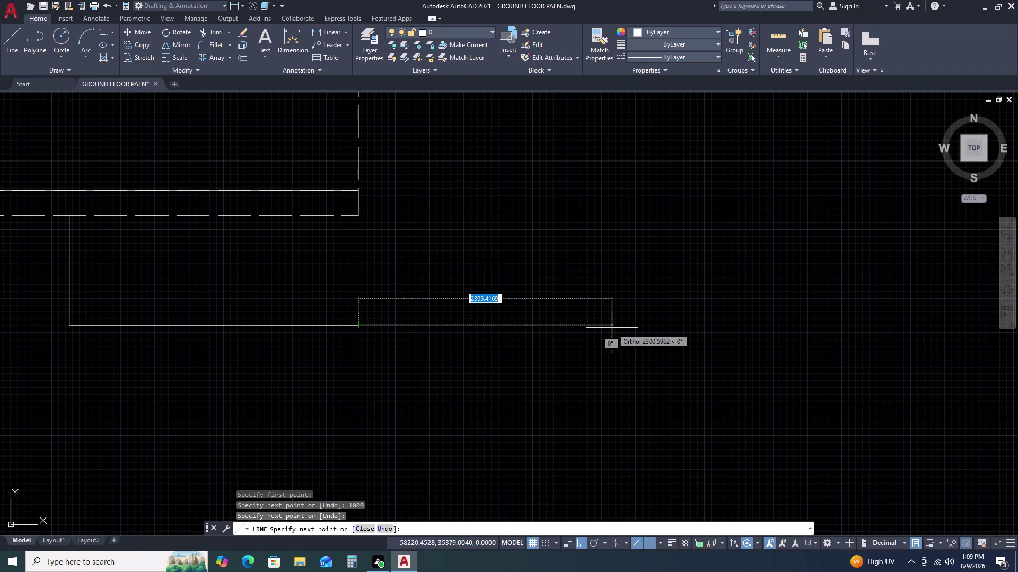
text(100)
text(0)
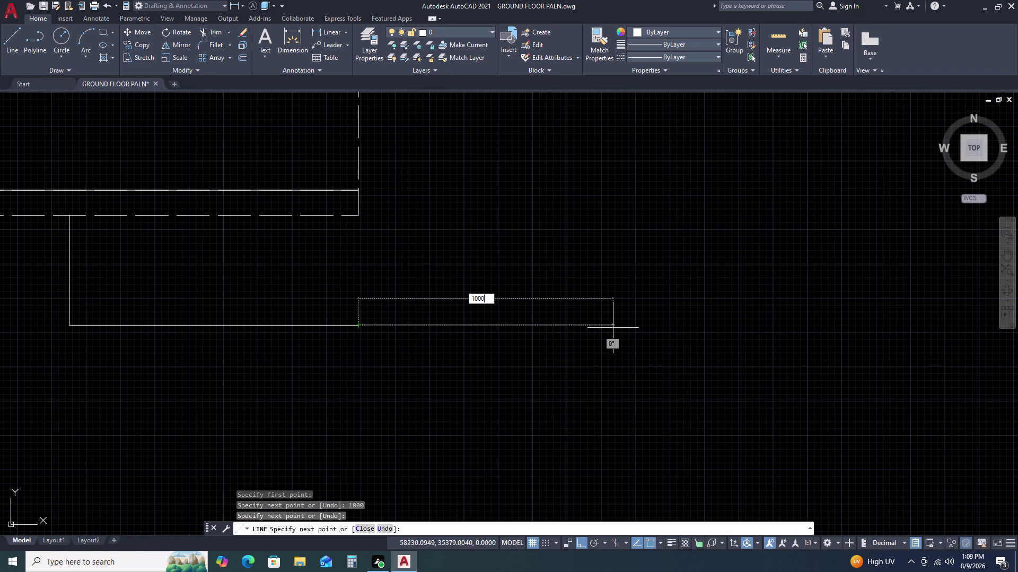
key(space)
scroll(down, 3)
middle_click(488, 190)
middle_drag(488, 194, 441, 350)
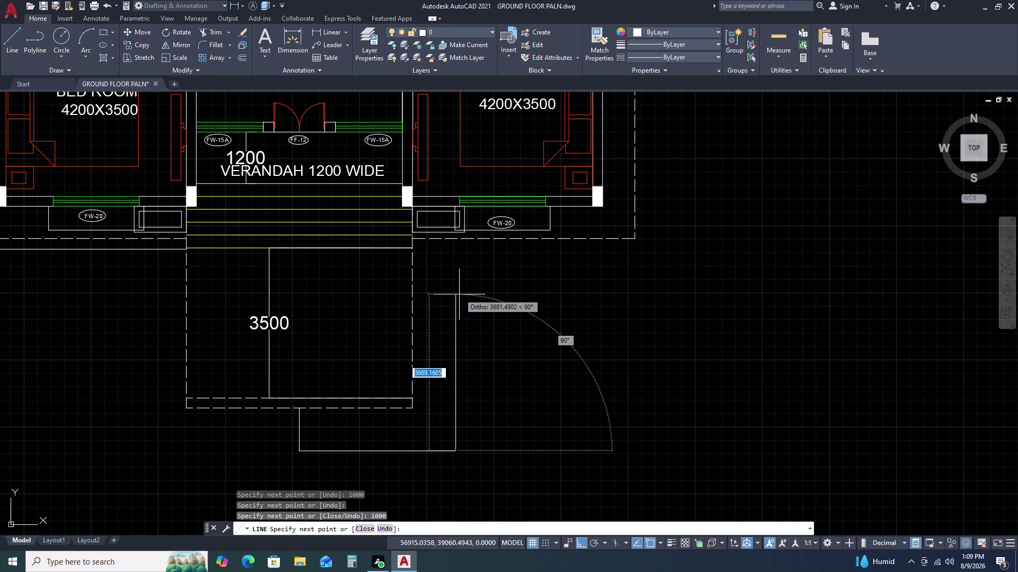
key(Escape)
scroll(down, 3)
middle_drag(488, 341, 476, 268)
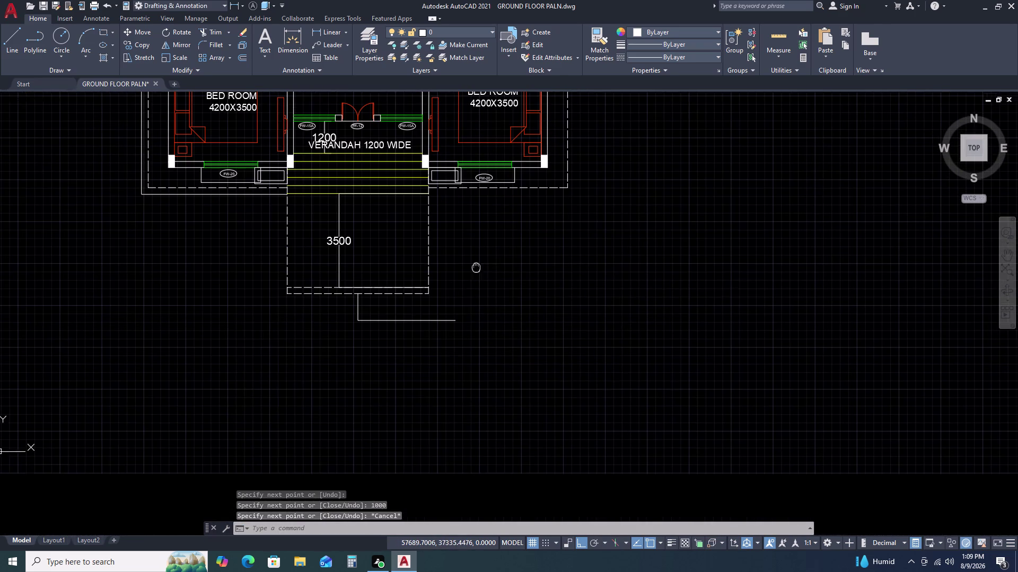
scroll(down, 3)
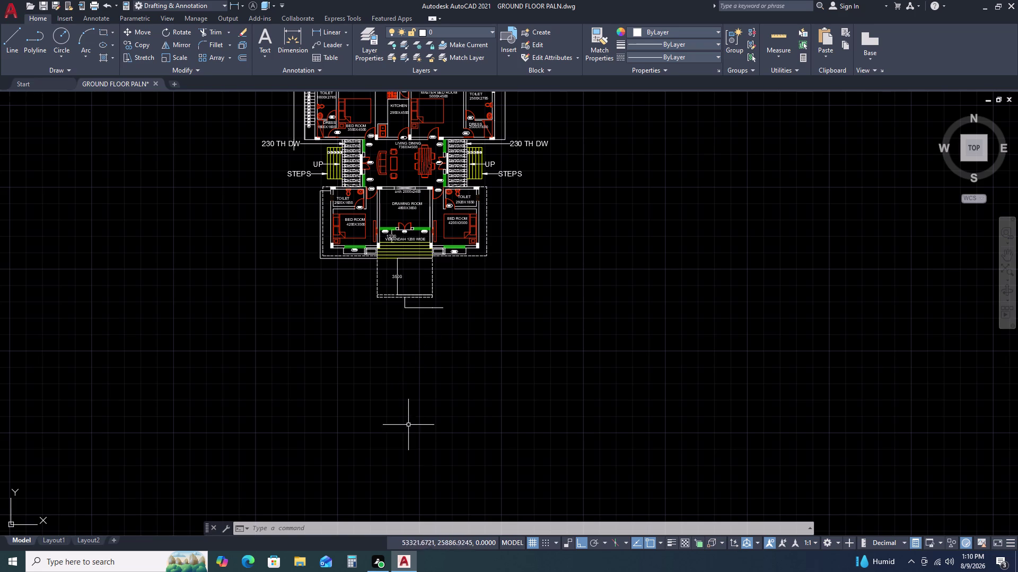
Draw a 1000-long diagonal line from the verandah's right corner with Ortho off.
scroll(up, 3)
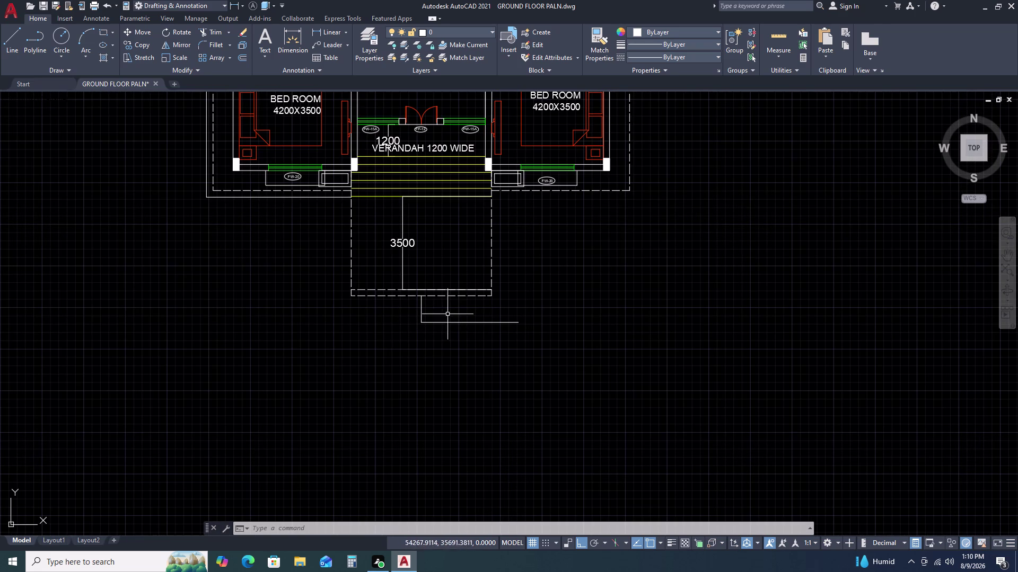
middle_drag(455, 297, 411, 329)
key(l)
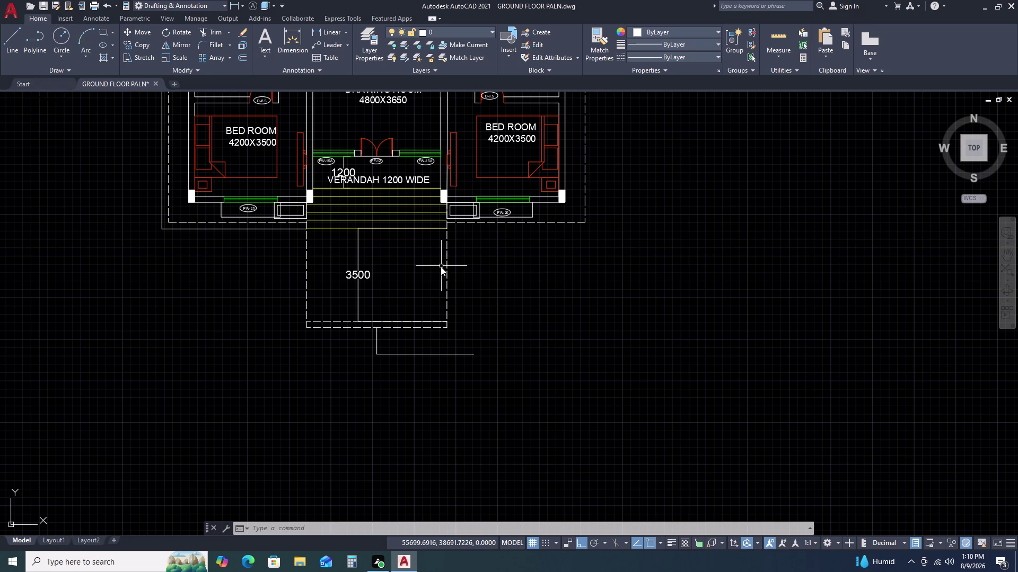
key(space)
middle_drag(461, 259, 419, 283)
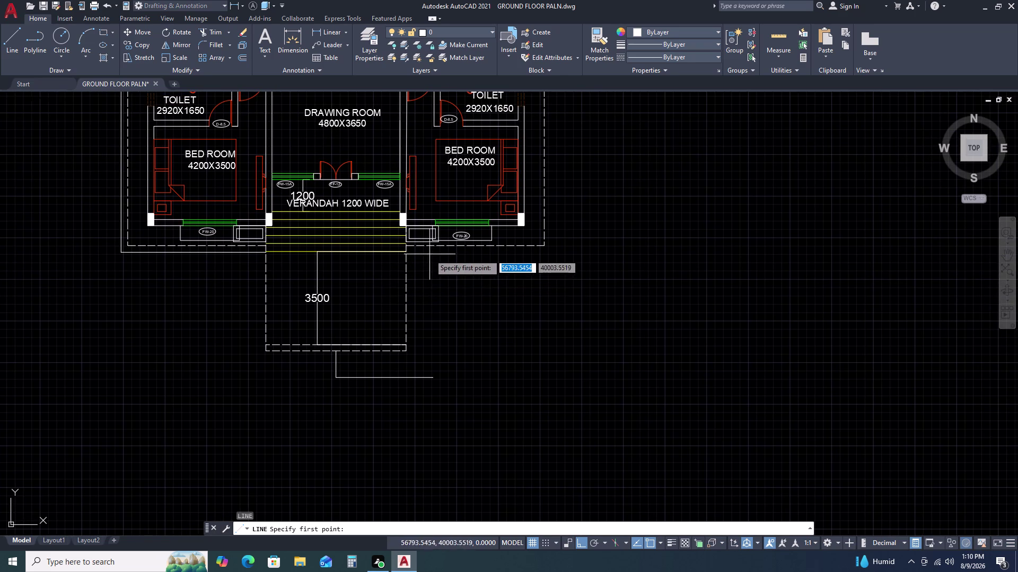
scroll(up, 3)
click(389, 211)
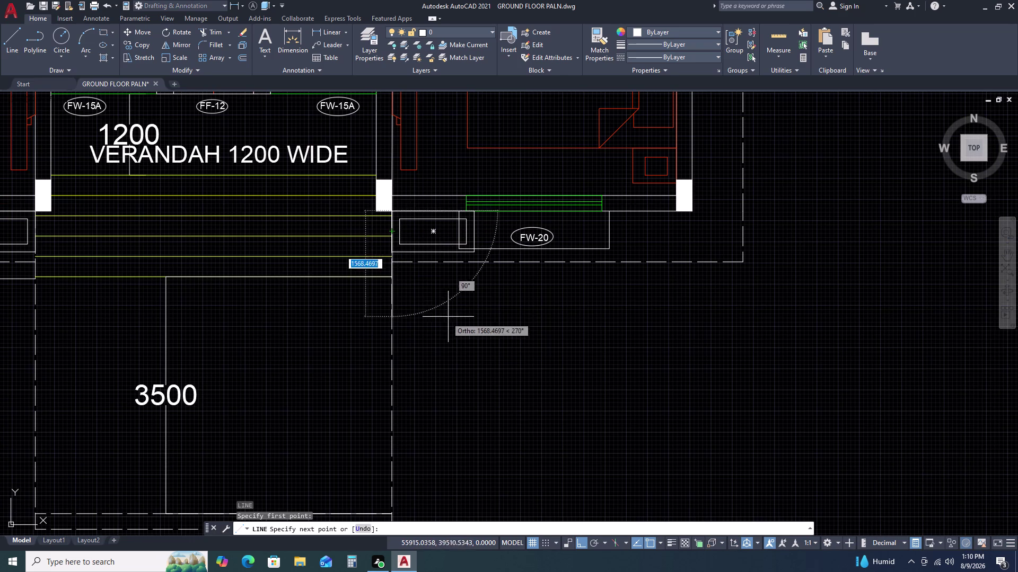
key(F8)
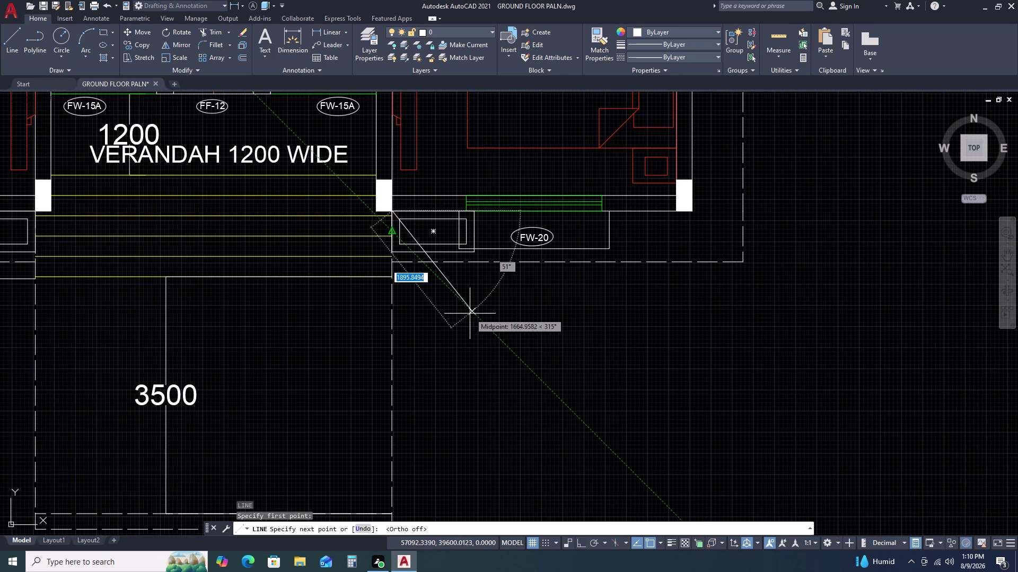
text(1000)
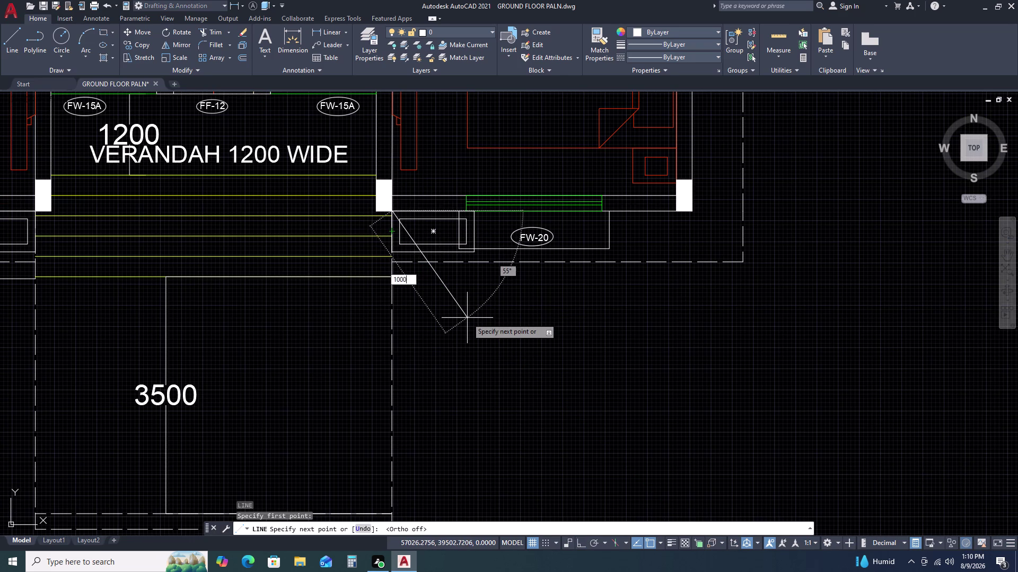
key(space)
scroll(down, 3)
scroll(down, 3)
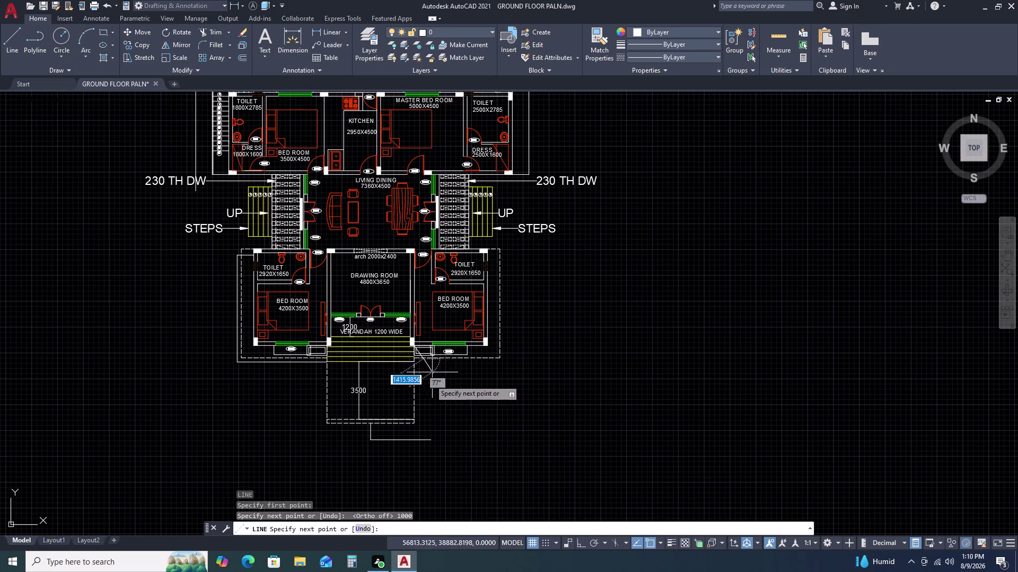
scroll(up, 3)
key(Escape)
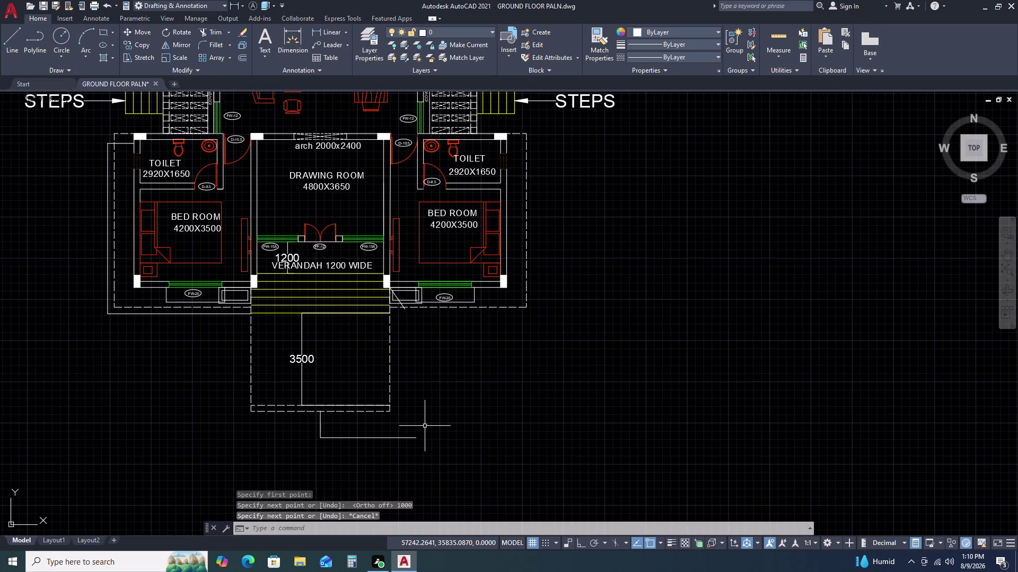
Draw a line 450 right from the dashed rectangle's side, then down to the bottom line.
text(L)
key(space)
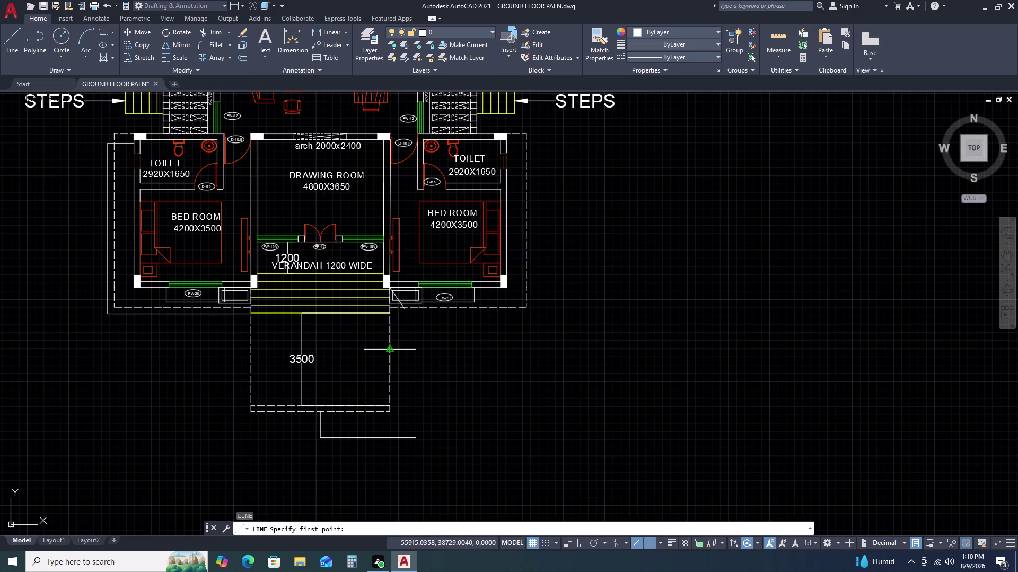
click(390, 352)
key(4)
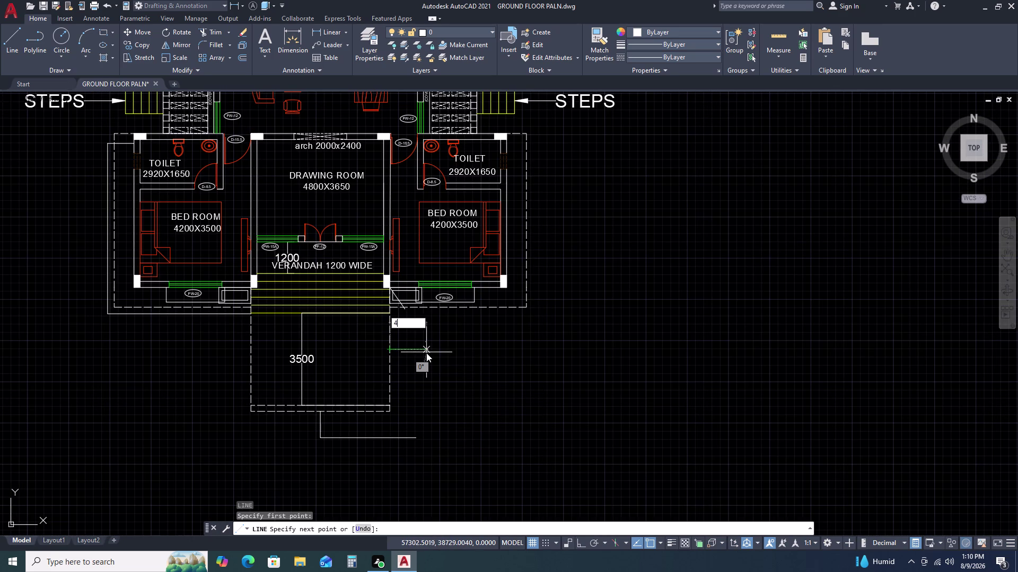
key(5)
key(0)
key(space)
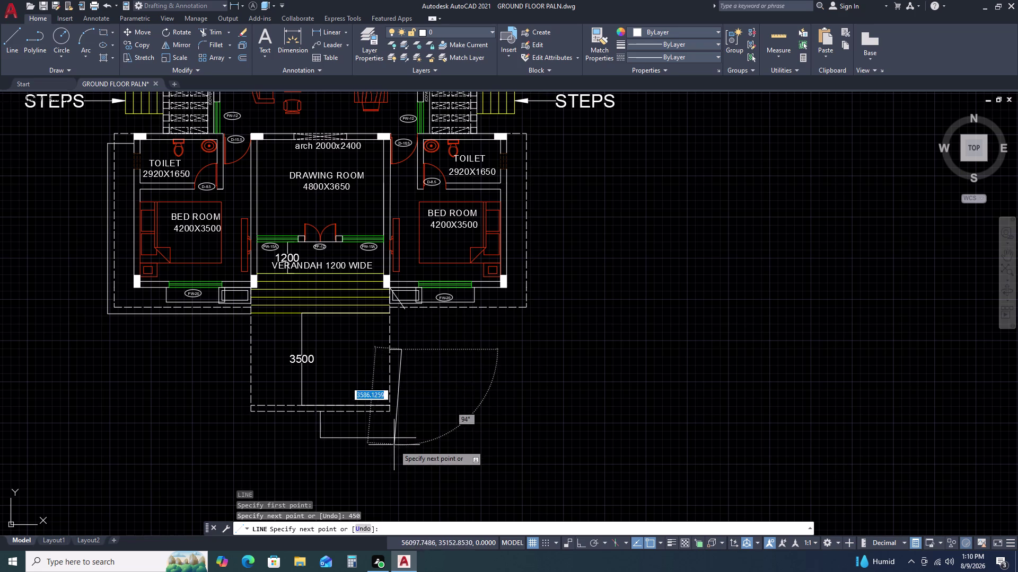
scroll(up, 3)
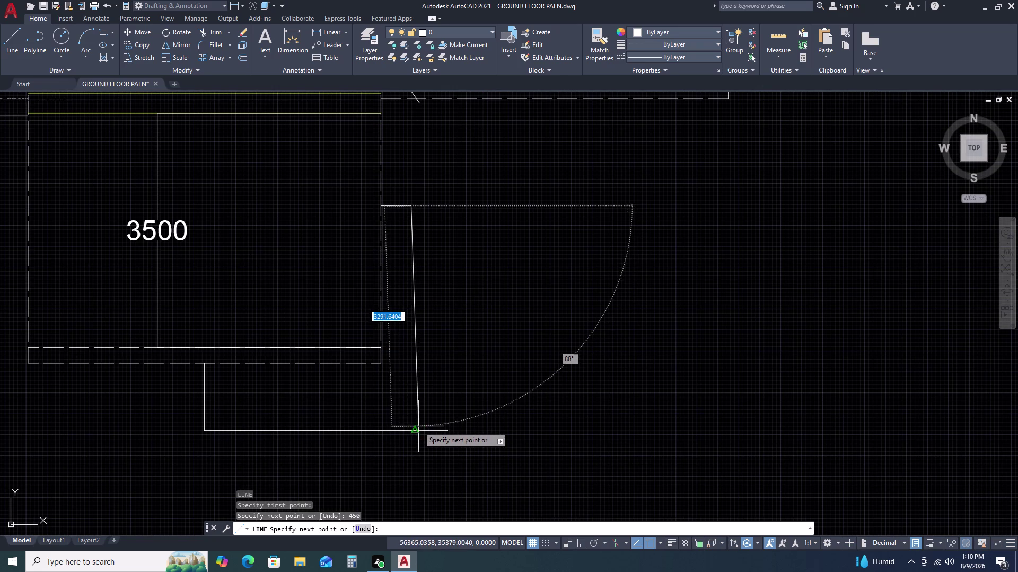
scroll(up, 3)
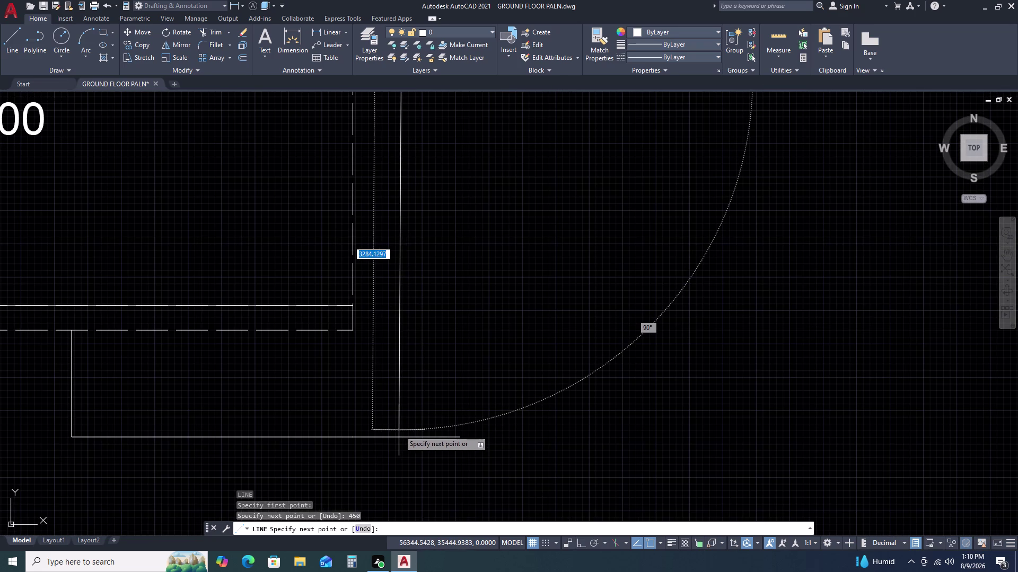
key(F8)
click(398, 439)
key(Escape)
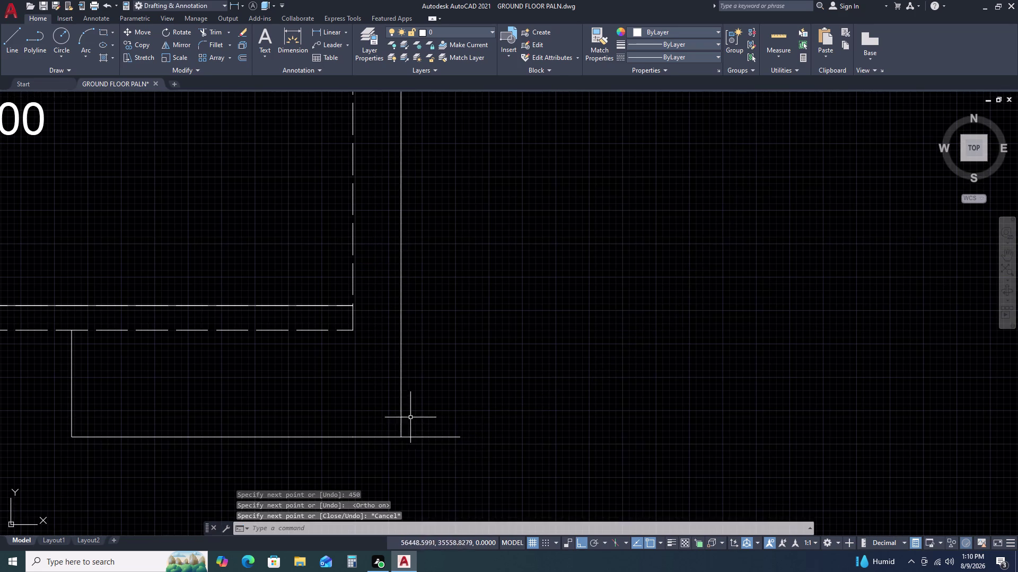
Start another line near the verandah corner, then abandon it.
scroll(down, 3)
middle_drag(409, 279, 415, 356)
middle_drag(415, 367, 416, 377)
scroll(up, 3)
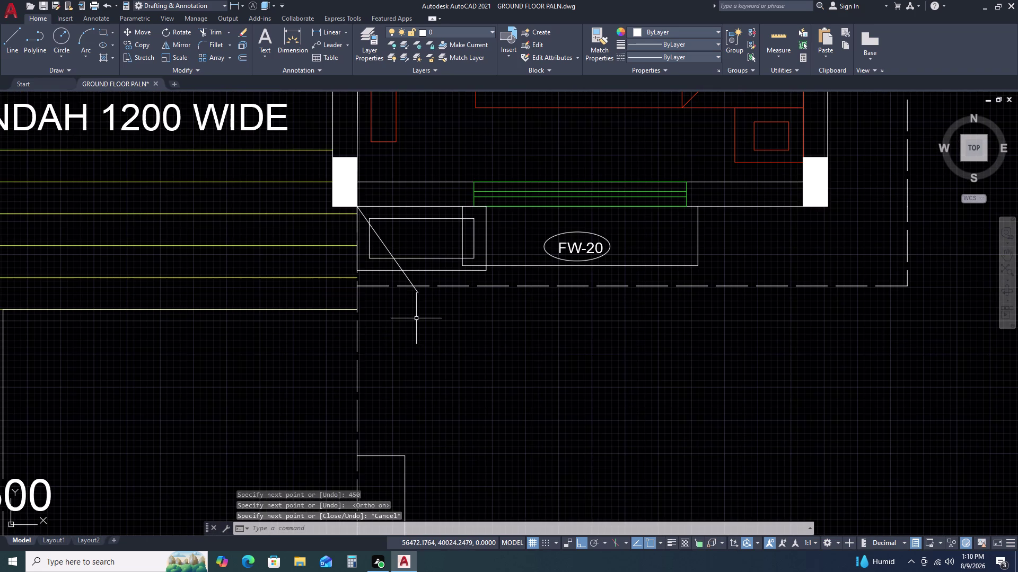
key(l)
key(space)
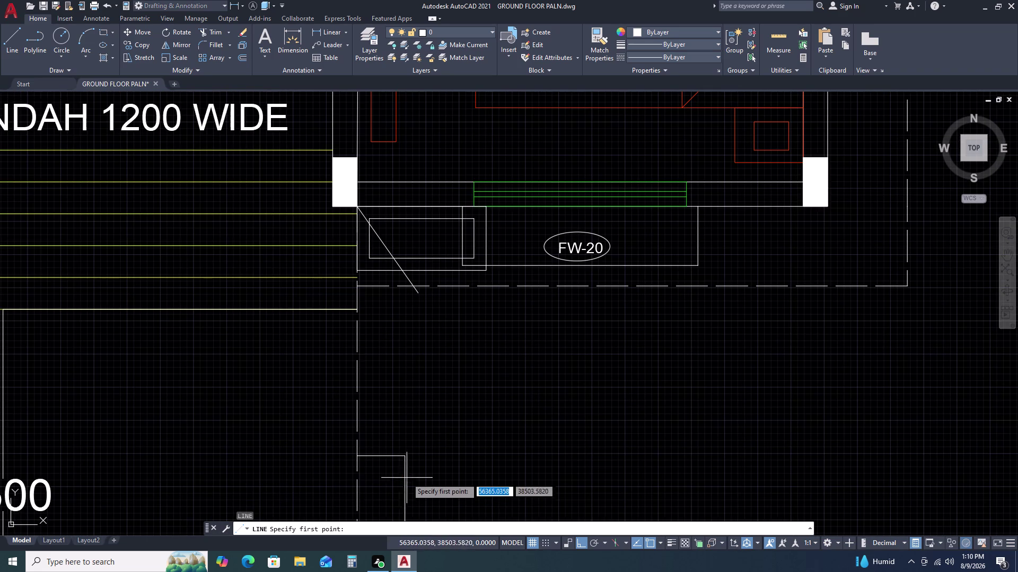
double_click(405, 459)
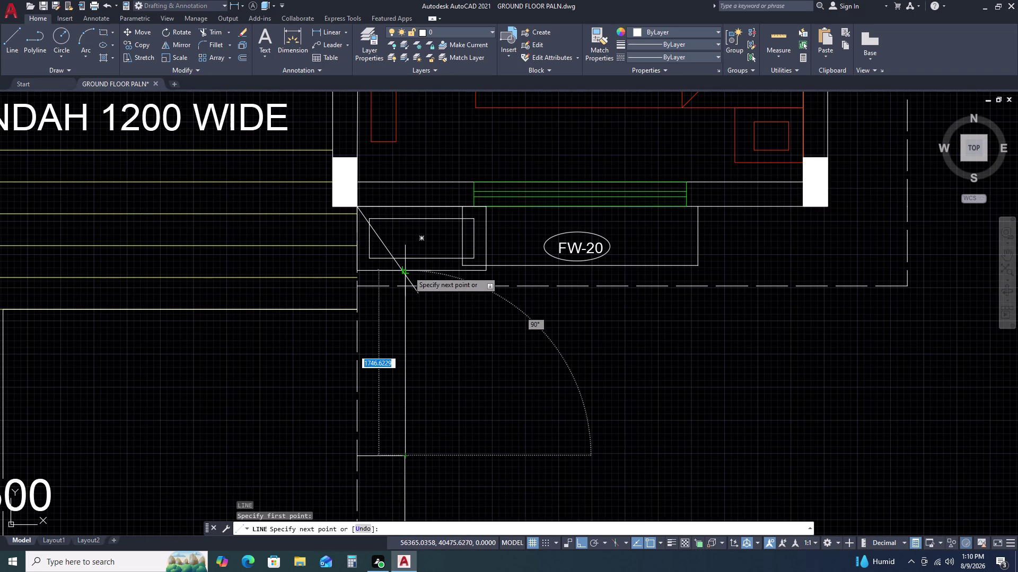
scroll(up, 3)
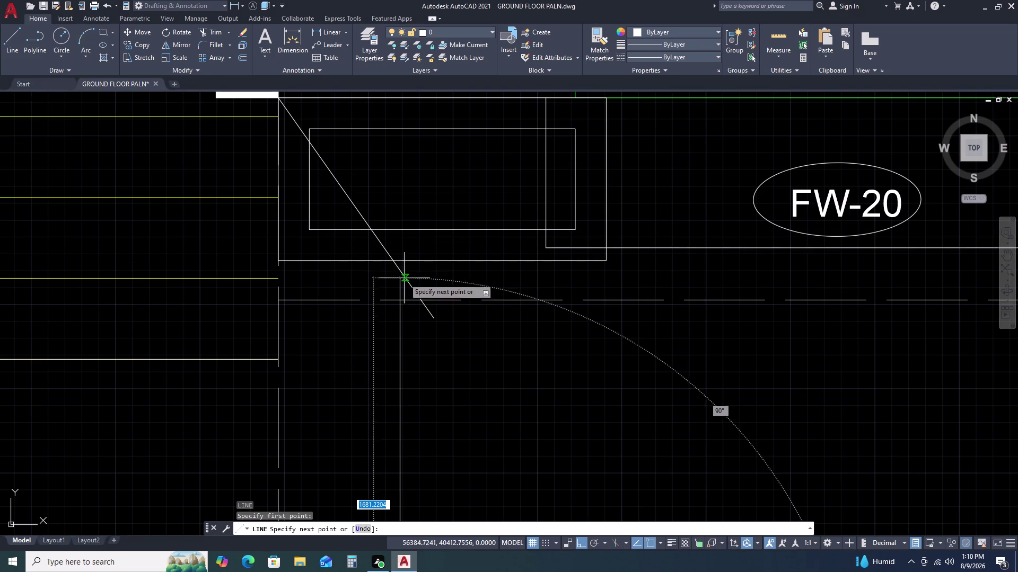
scroll(down, 3)
key(Escape)
scroll(down, 3)
middle_drag(486, 351, 465, 341)
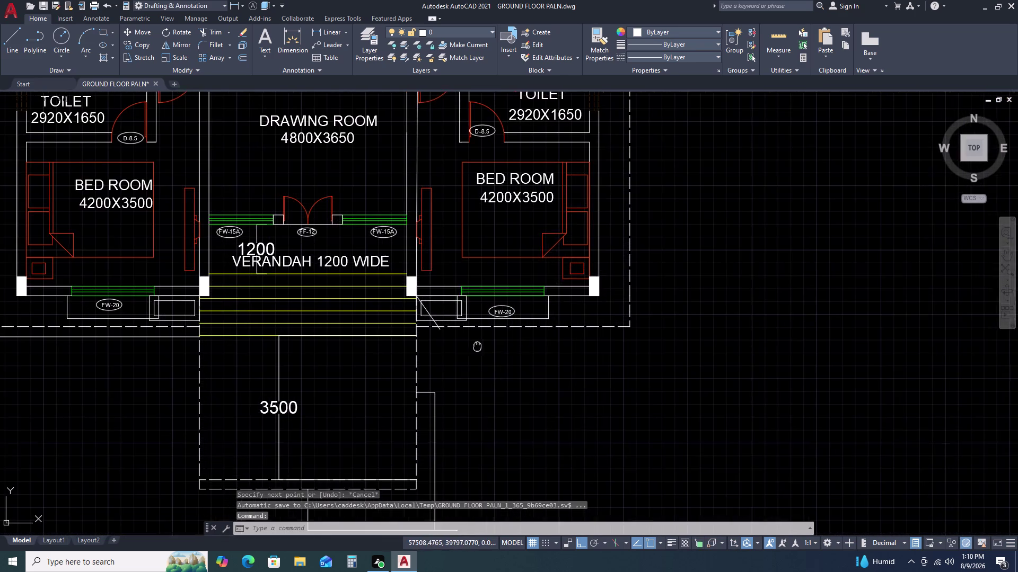
Draw a 1000 line below the right bedroom wall, turning toward the dashed edge and downward.
middle_drag(465, 341, 390, 312)
key(space)
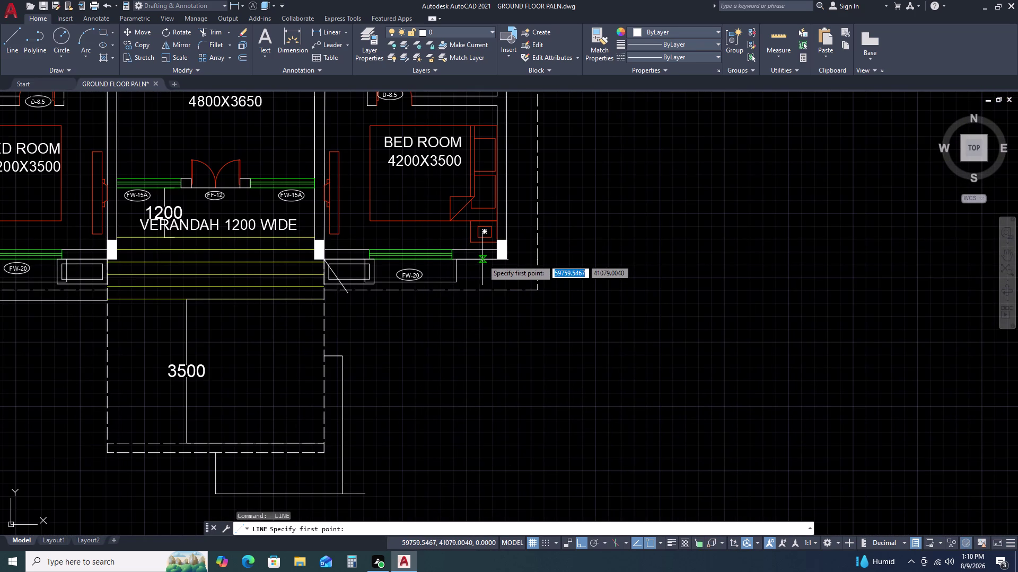
double_click(483, 260)
key(1)
key(0)
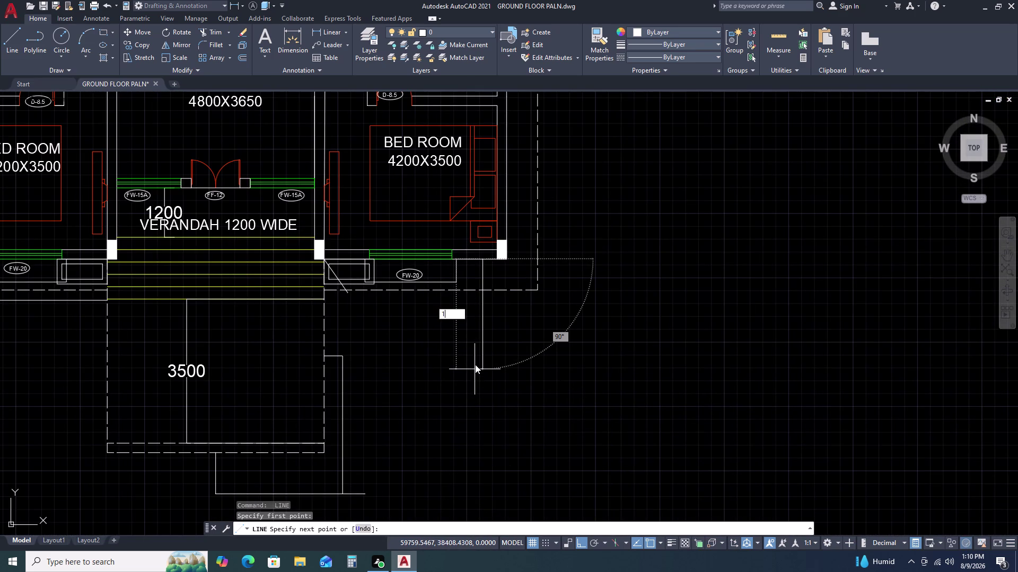
text(00)
key(space)
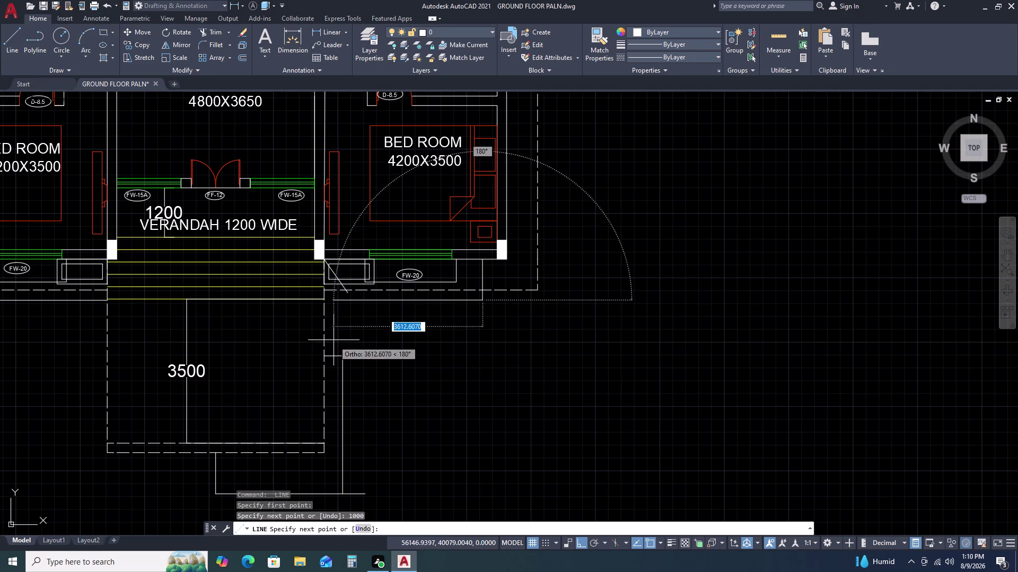
scroll(up, 3)
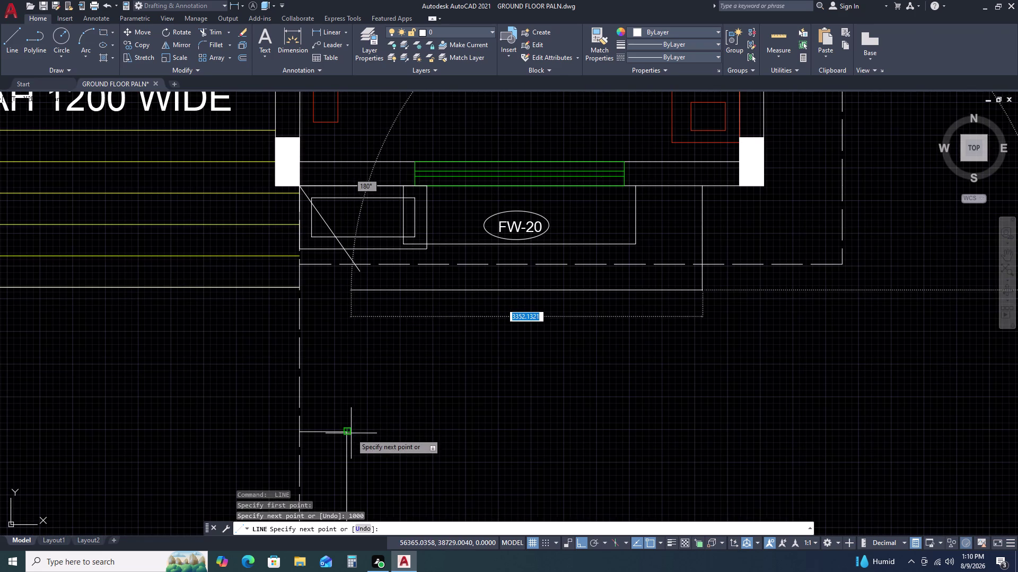
double_click(346, 290)
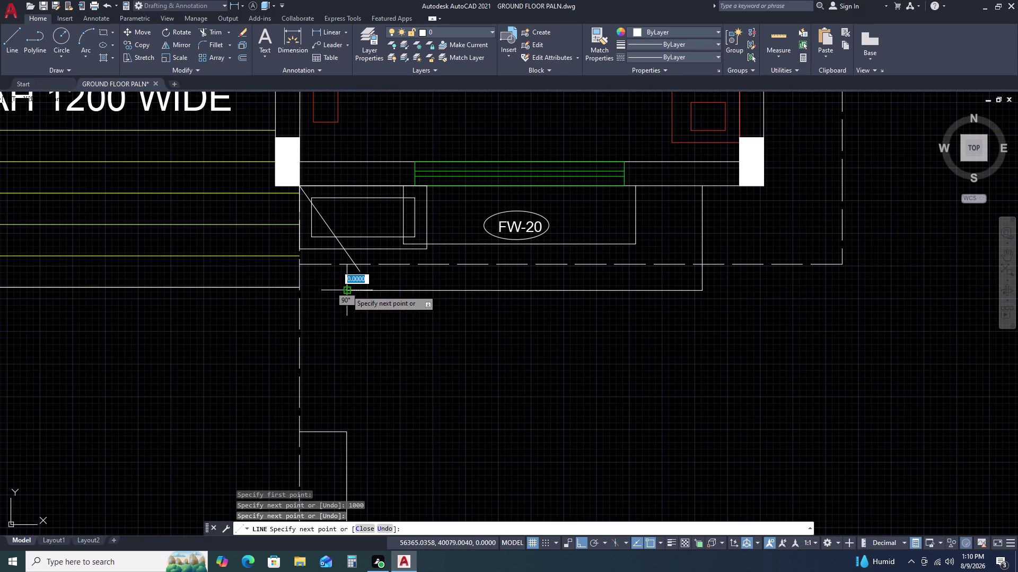
click(346, 431)
key(Escape)
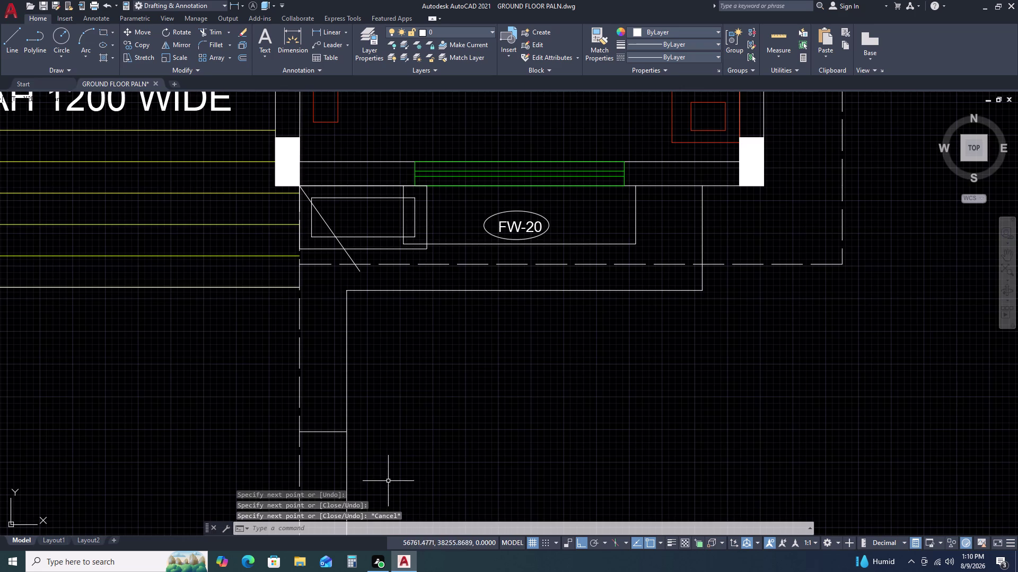
Delete the unwanted segment near the right bedroom.
scroll(down, 3)
middle_drag(422, 454, 356, 430)
middle_drag(307, 417, 297, 417)
middle_drag(475, 392, 309, 449)
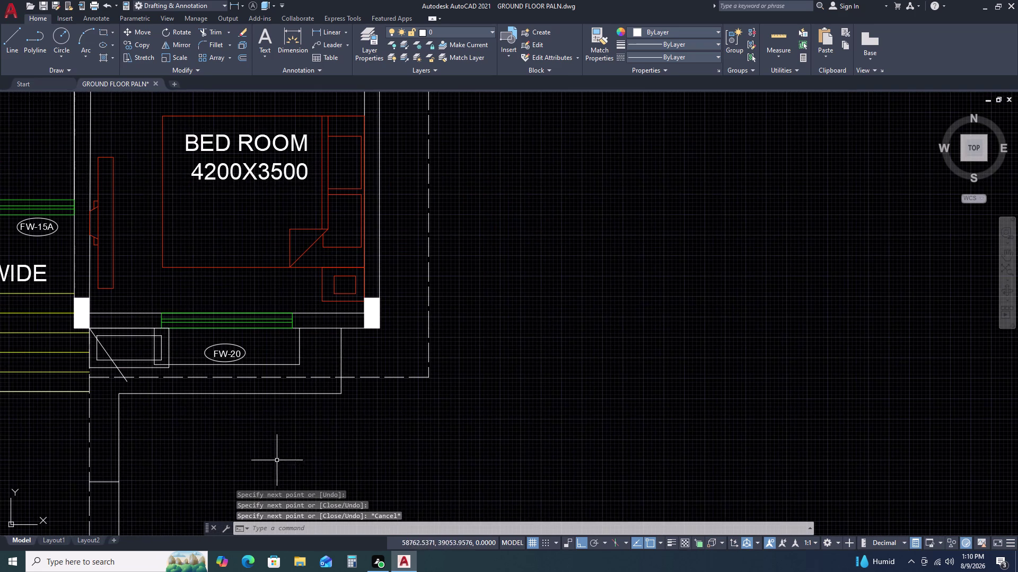
click(347, 350)
click(329, 353)
key(Delete)
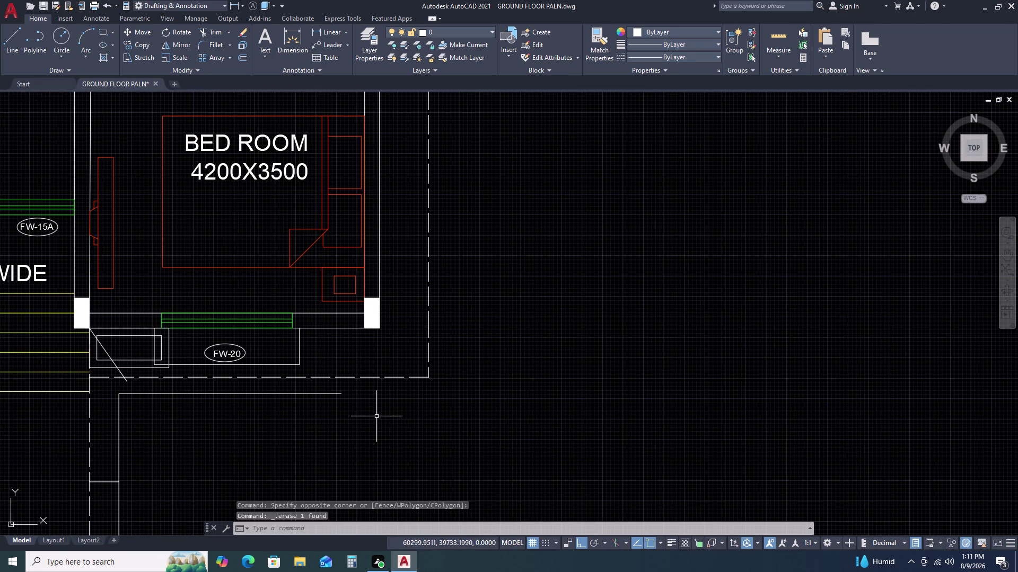
Stretch the horizontal line below the wall further right by its endpoint grip.
drag(353, 387, 343, 389)
click(324, 402)
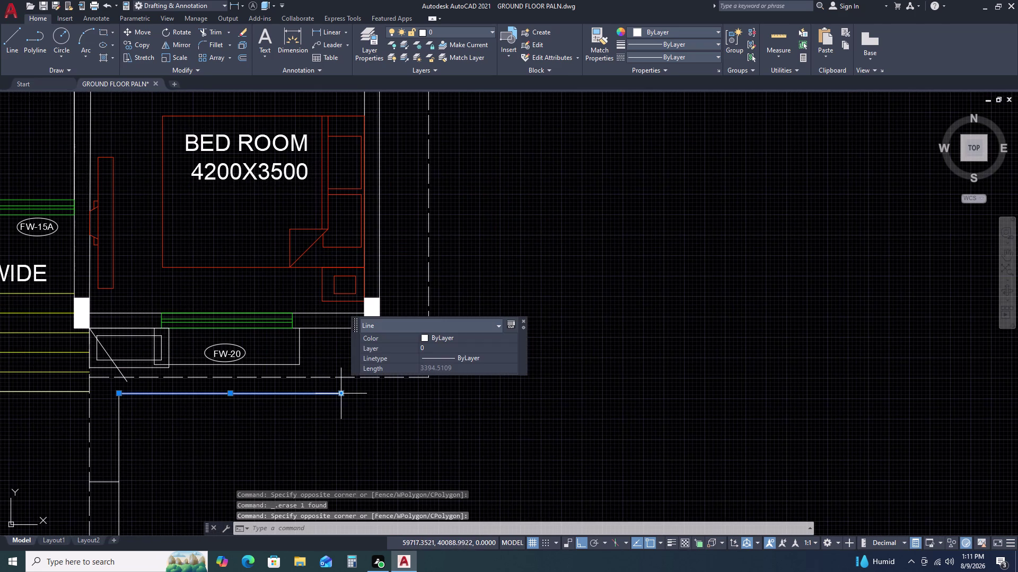
click(339, 392)
click(474, 382)
middle_drag(418, 395, 367, 452)
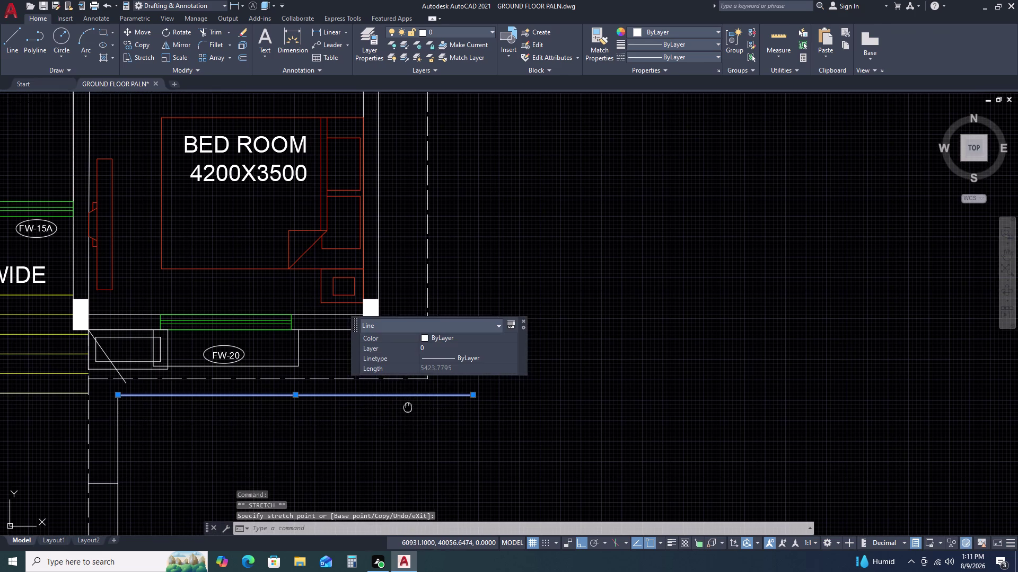
middle_drag(367, 452, 344, 472)
middle_click(335, 482)
Draw a 1000-long horizontal line from the bed room wall corner.
key(l)
key(space)
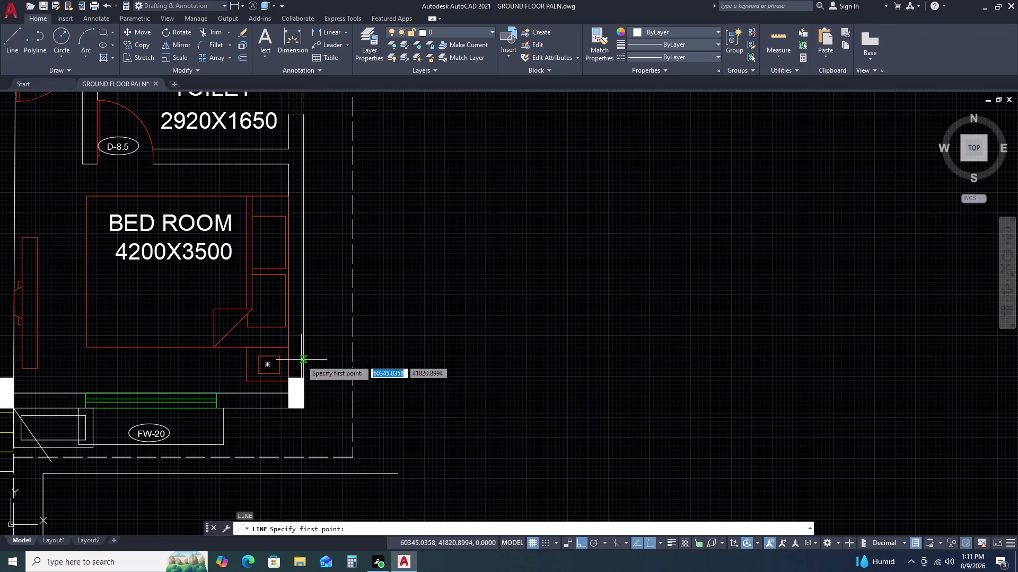
double_click(303, 359)
key(1)
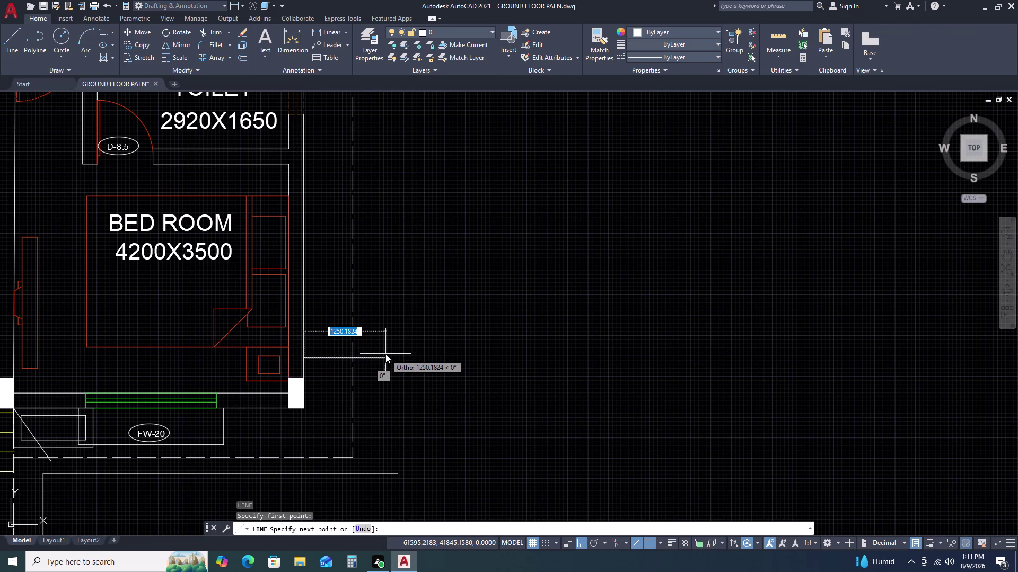
text(000)
key(space)
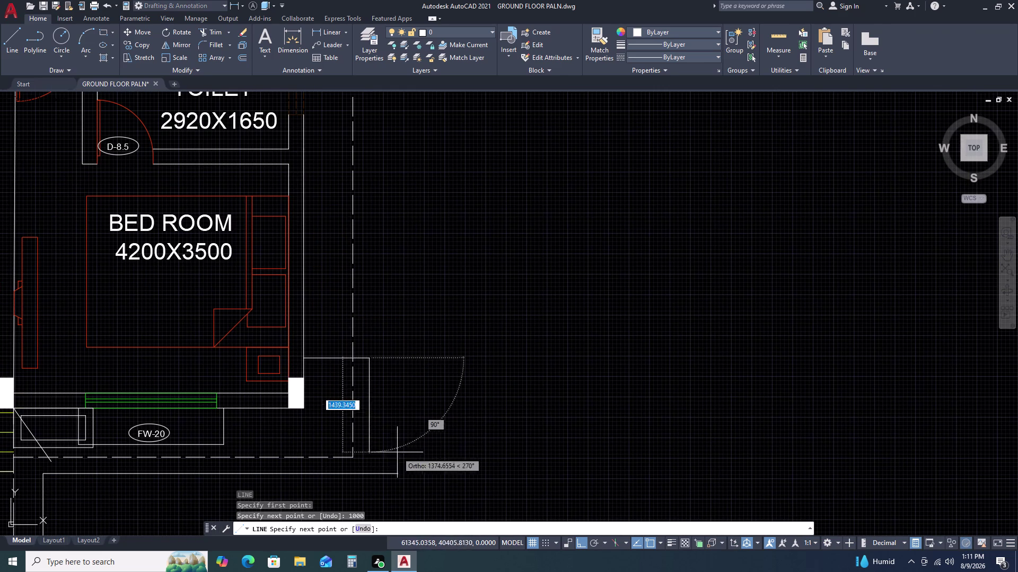
key(Escape)
Draw a vertical line from that segment's end down to the outer wall, then grab its top grip.
key(l)
key(space)
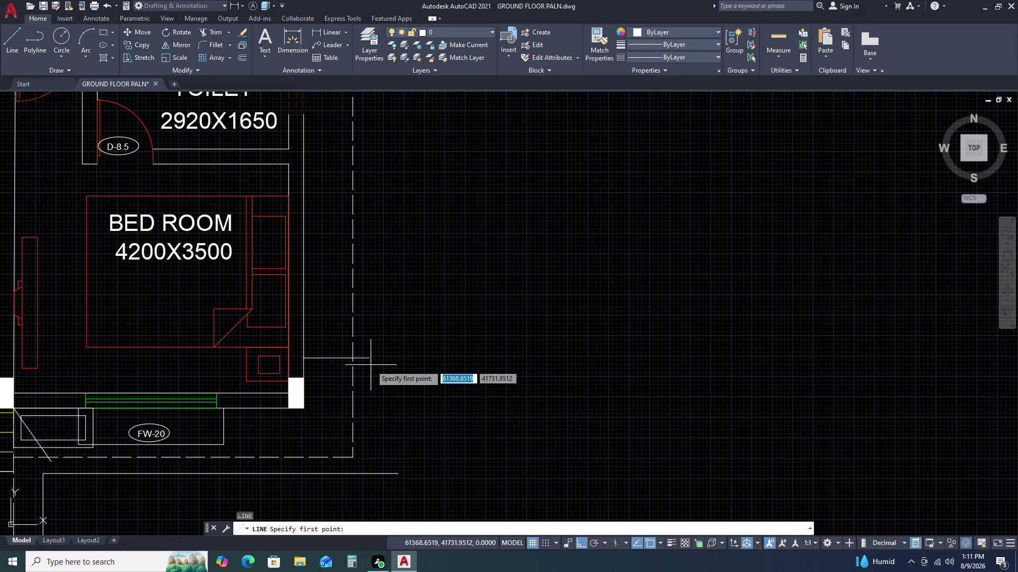
click(367, 360)
click(366, 475)
key(Escape)
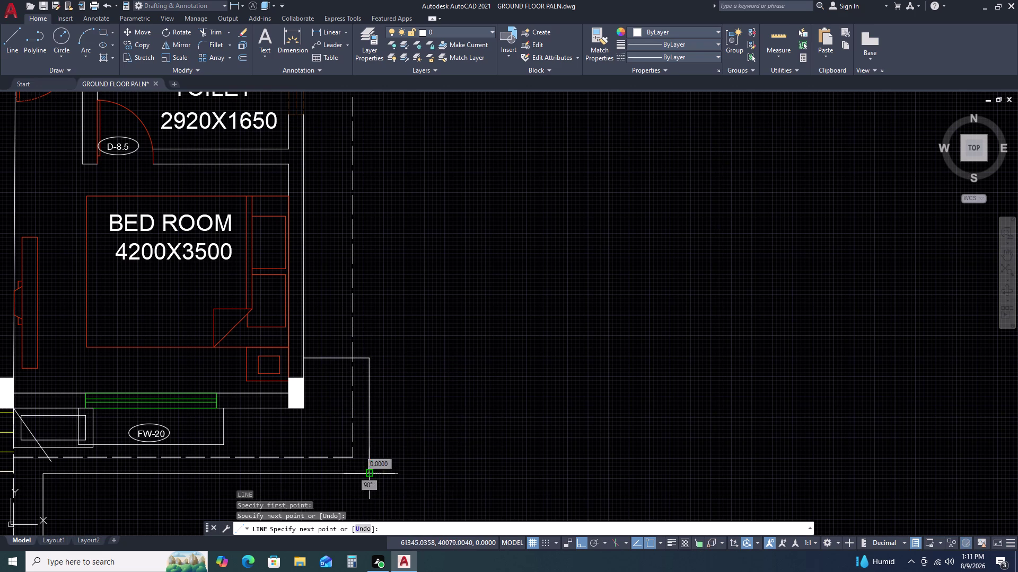
click(377, 422)
click(365, 428)
click(369, 360)
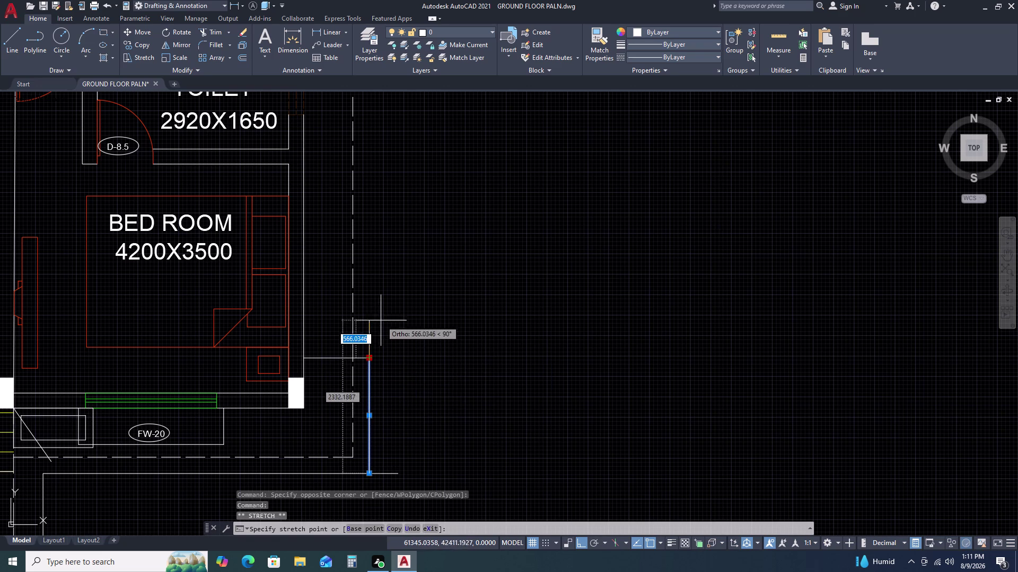
scroll(down, 3)
middle_drag(372, 254, 366, 300)
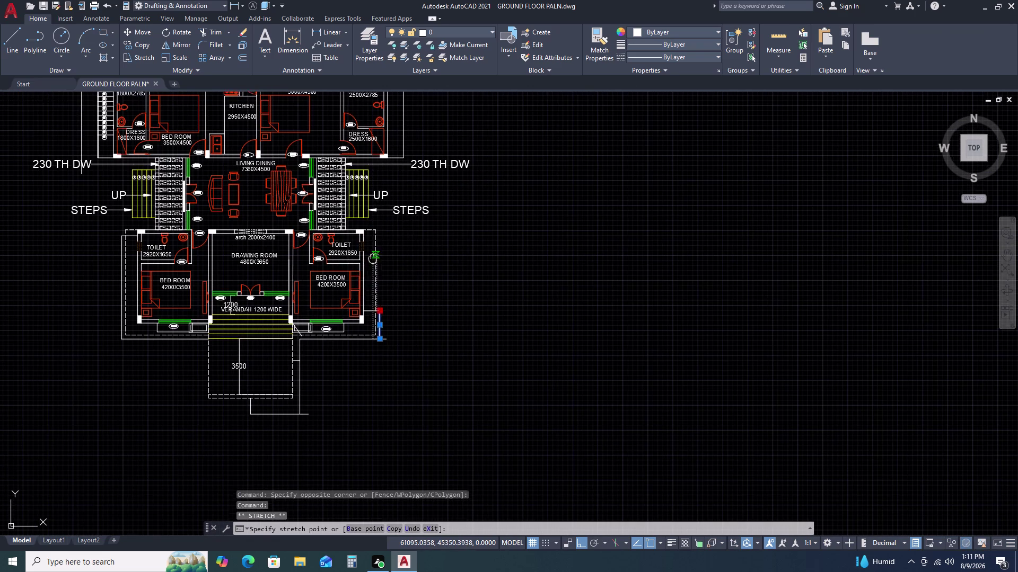
Stretch the right vertical edge line up past the right stair steps.
middle_drag(367, 300, 361, 335)
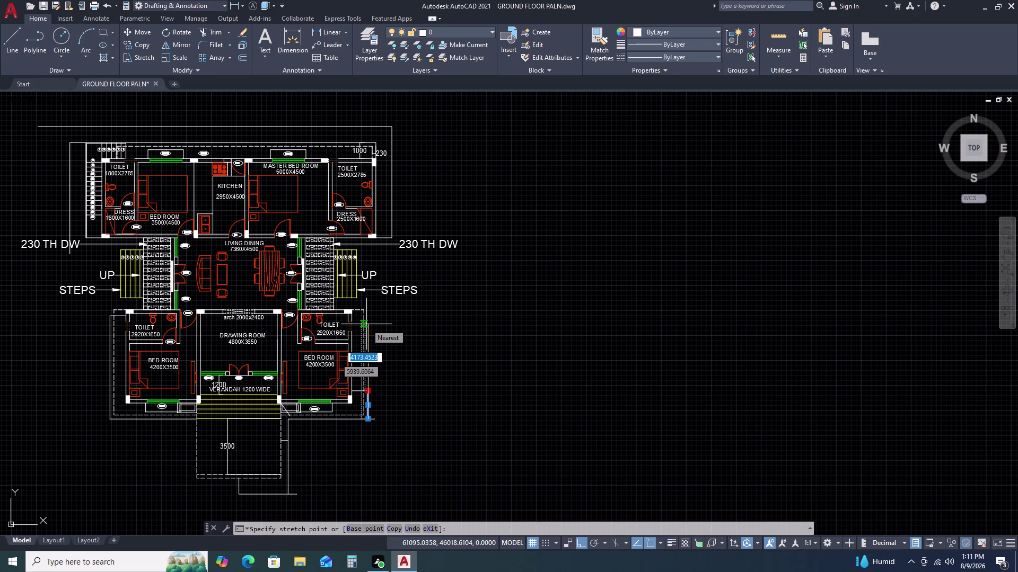
scroll(up, 3)
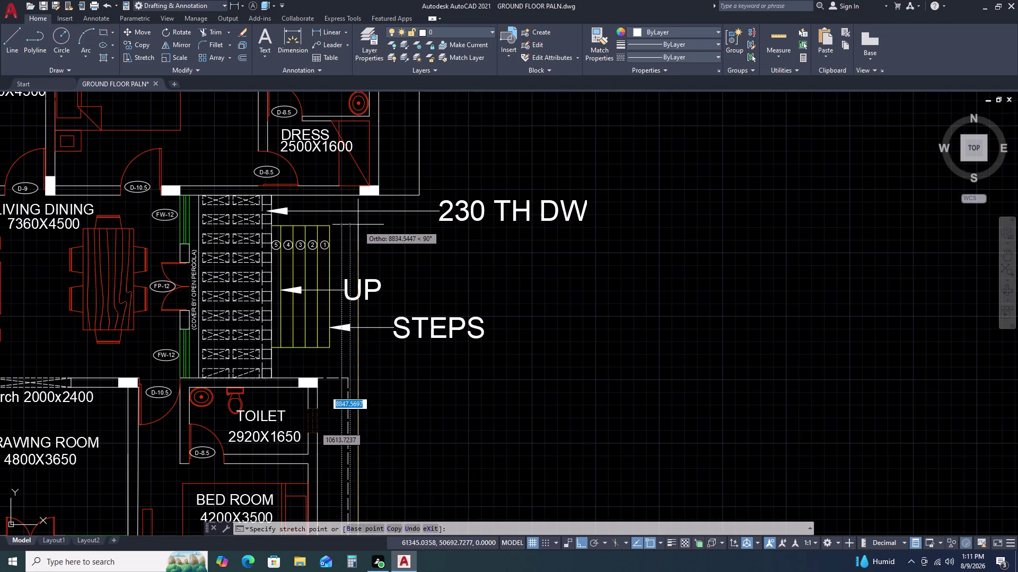
double_click(358, 225)
key(Escape)
scroll(down, 3)
Delete the stray short lines beside the front-left toilet.
middle_drag(413, 376, 432, 313)
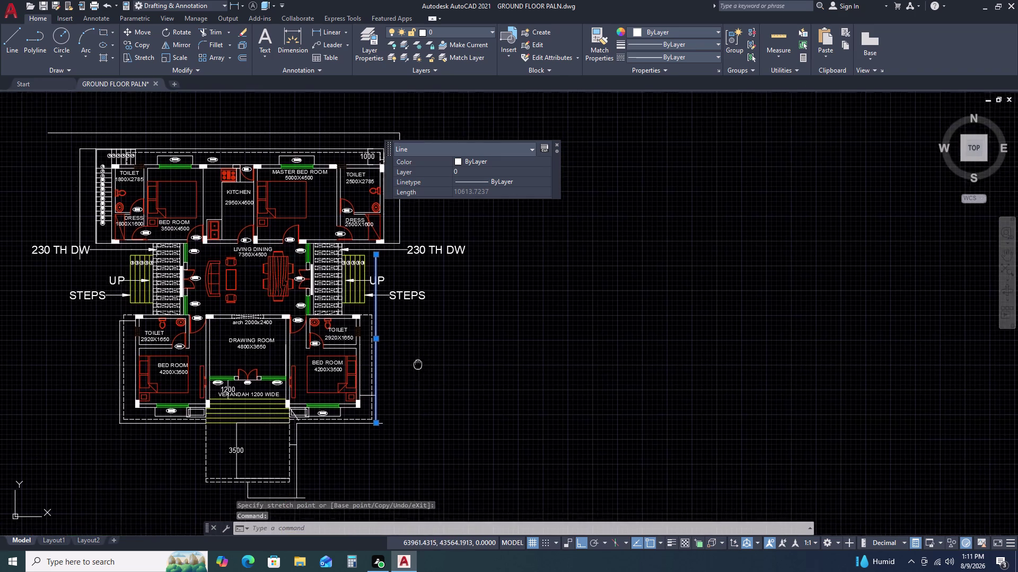
middle_drag(433, 313, 436, 306)
middle_drag(266, 350, 418, 465)
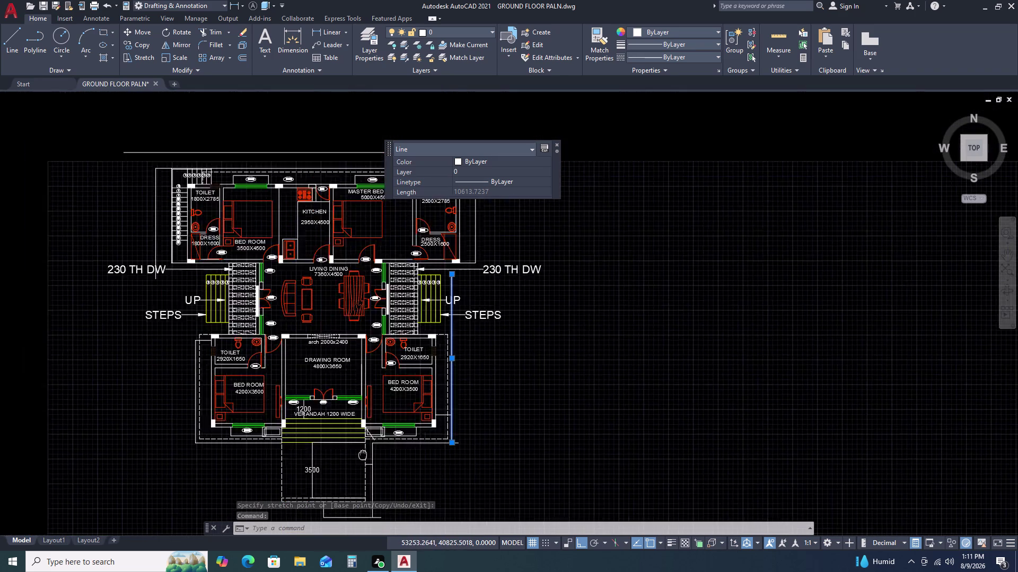
middle_drag(419, 465, 435, 468)
scroll(up, 3)
scroll(up, 3)
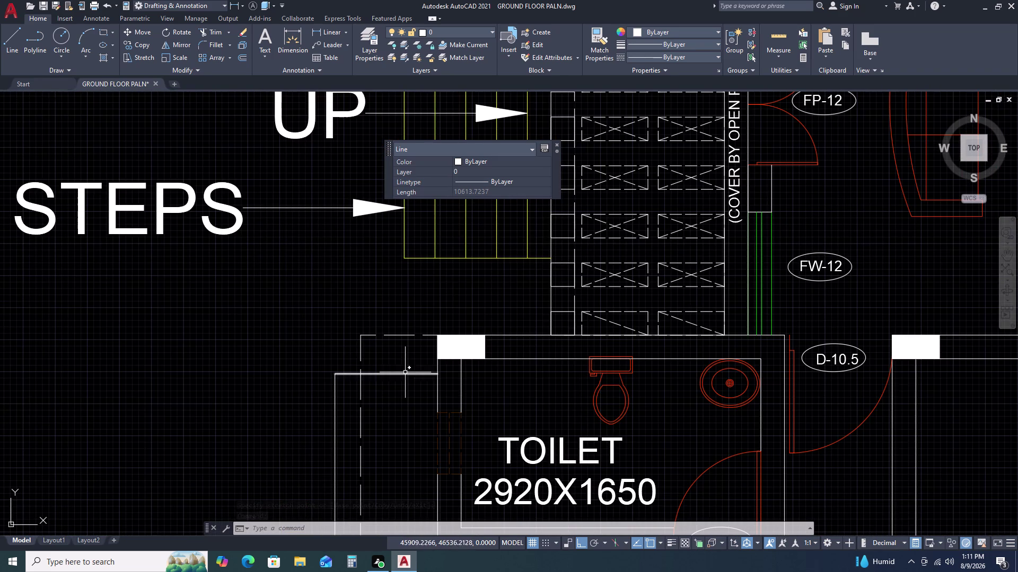
double_click(405, 372)
click(401, 396)
key(Delete)
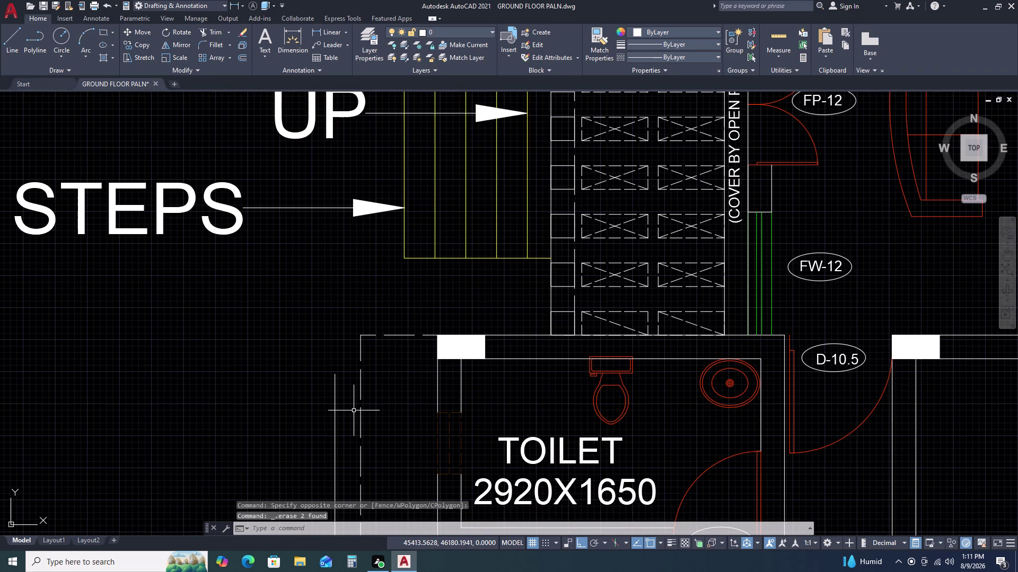
text(L)
key(space)
key(Escape)
Stretch the left vertical line's top end up past the left stair steps.
click(331, 377)
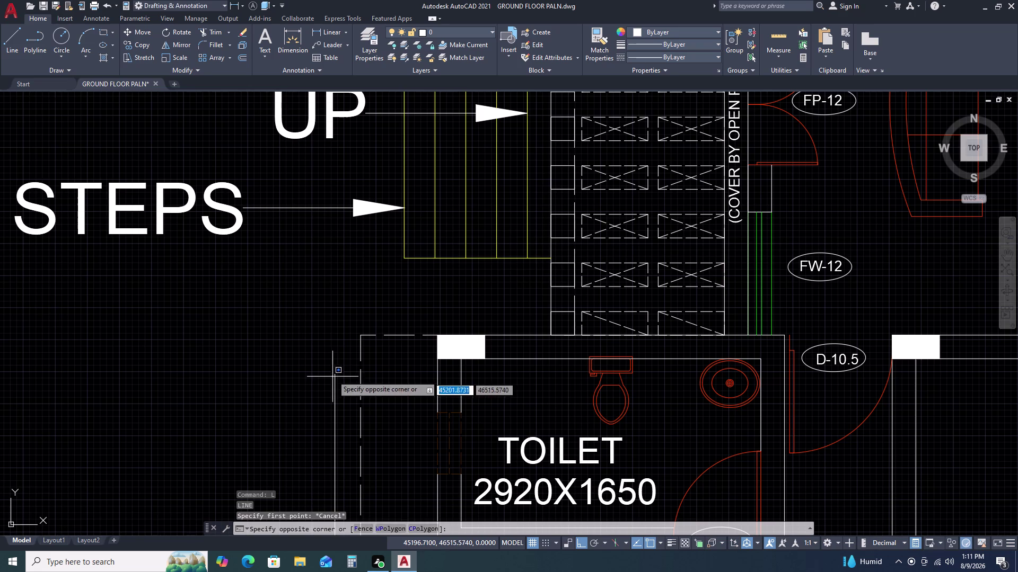
click(339, 362)
click(338, 367)
click(322, 401)
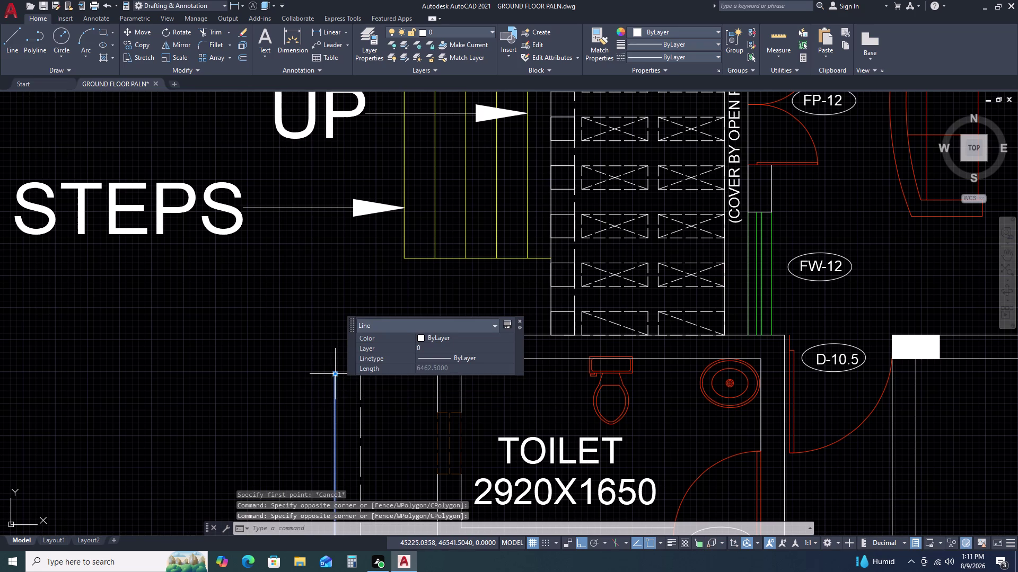
drag(336, 373, 336, 363)
middle_drag(327, 257, 337, 481)
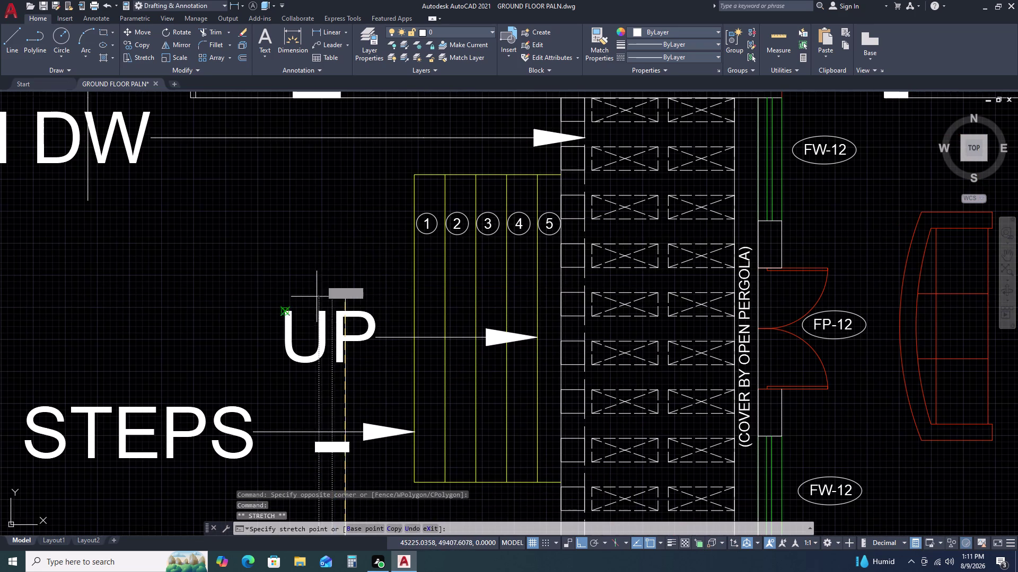
scroll(down, 3)
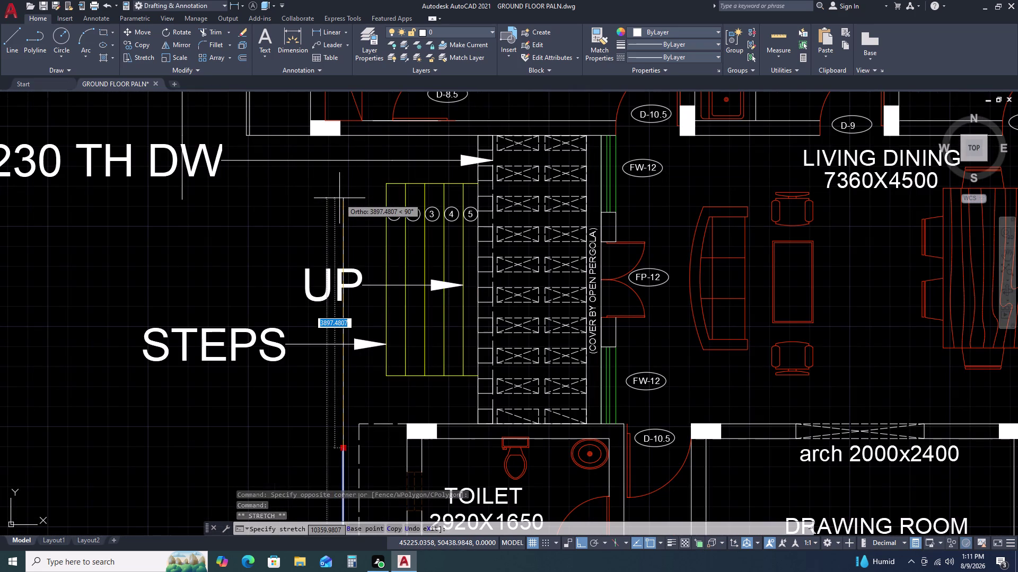
click(339, 198)
key(Escape)
scroll(down, 3)
middle_drag(342, 248, 349, 338)
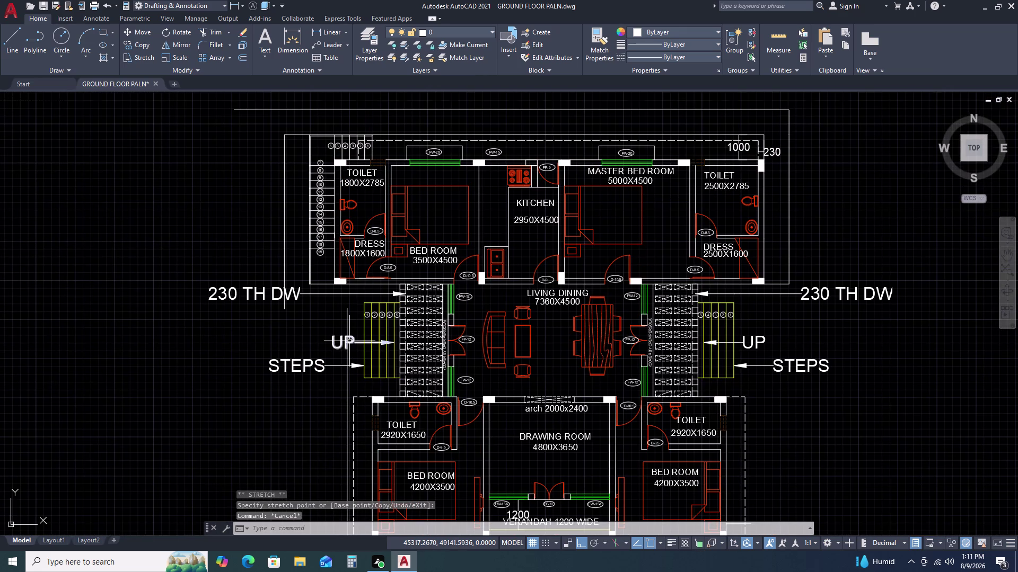
text(L)
key(space)
Draw a 1000-long line down from the wall corner above the steps.
scroll(up, 3)
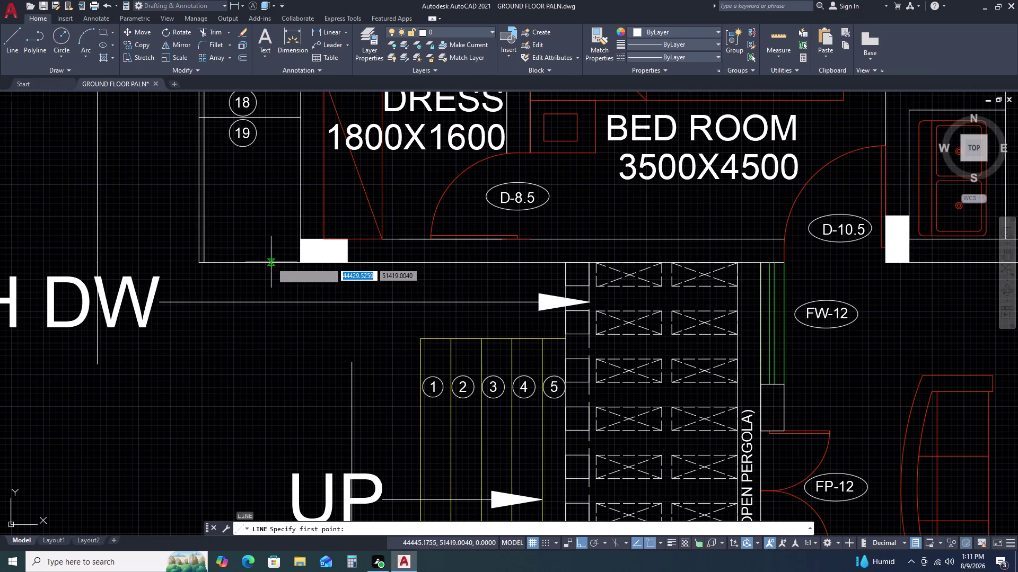
double_click(300, 261)
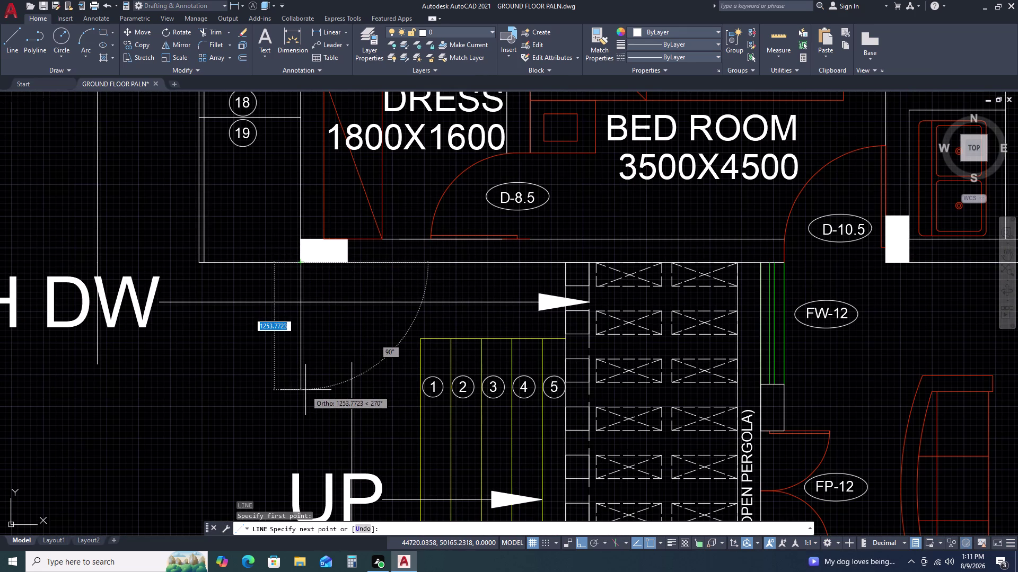
text(1000)
key(space)
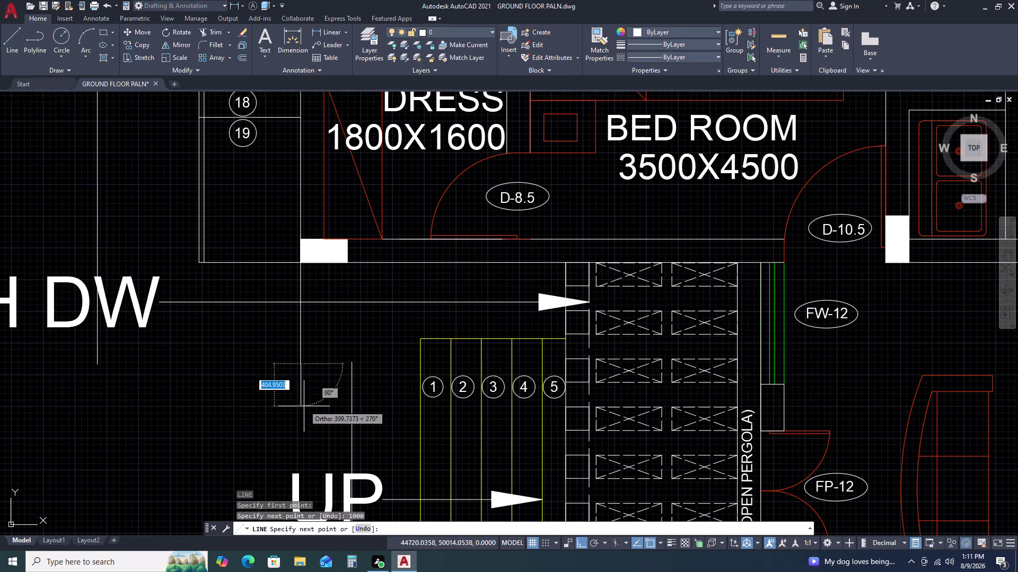
key(Escape)
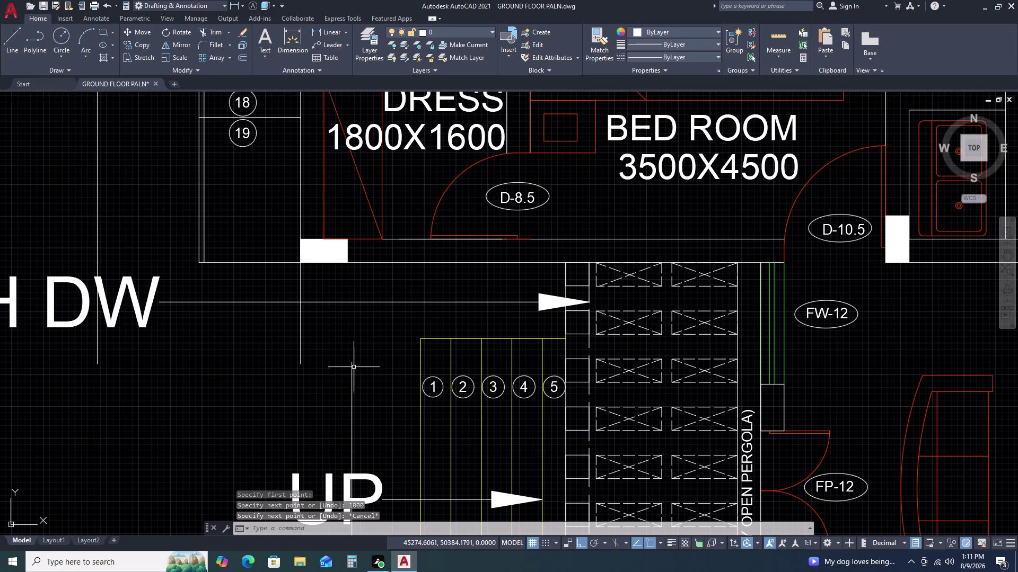
Draw a horizontal line from the short segment's end, replacing a misdrawn attempt.
text(L)
key(space)
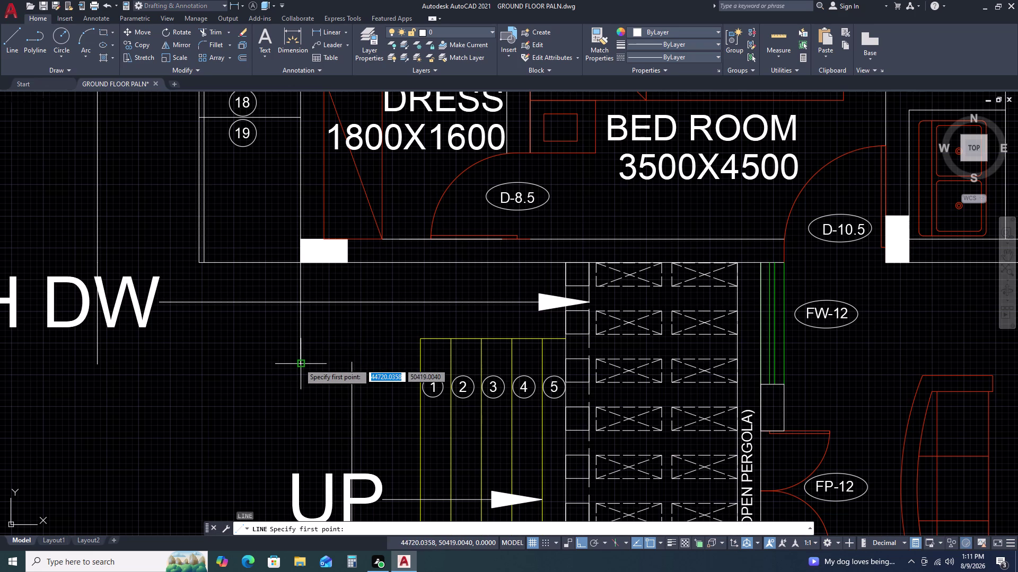
click(299, 363)
click(351, 363)
key(Escape)
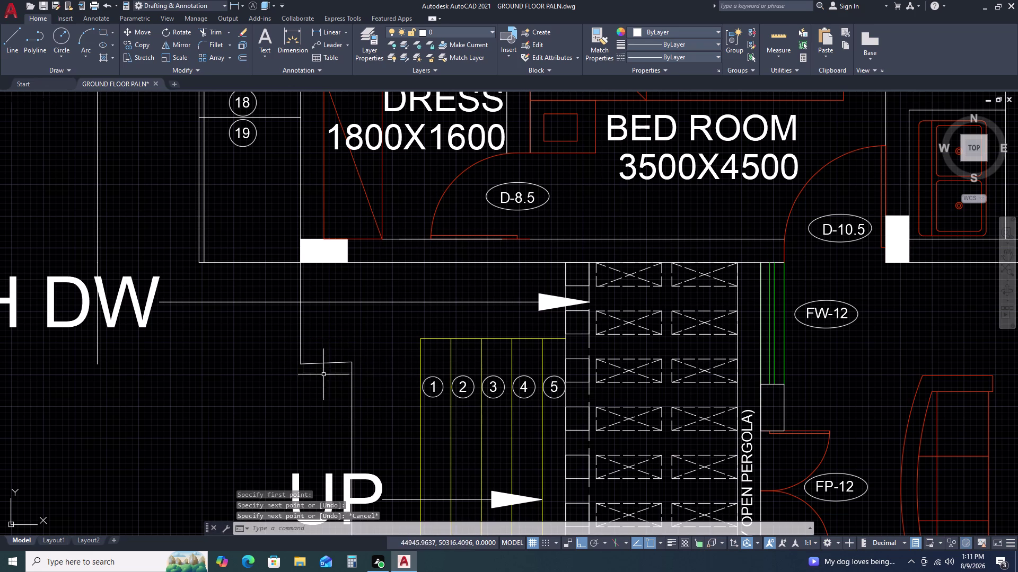
click(341, 354)
click(325, 373)
key(Delete)
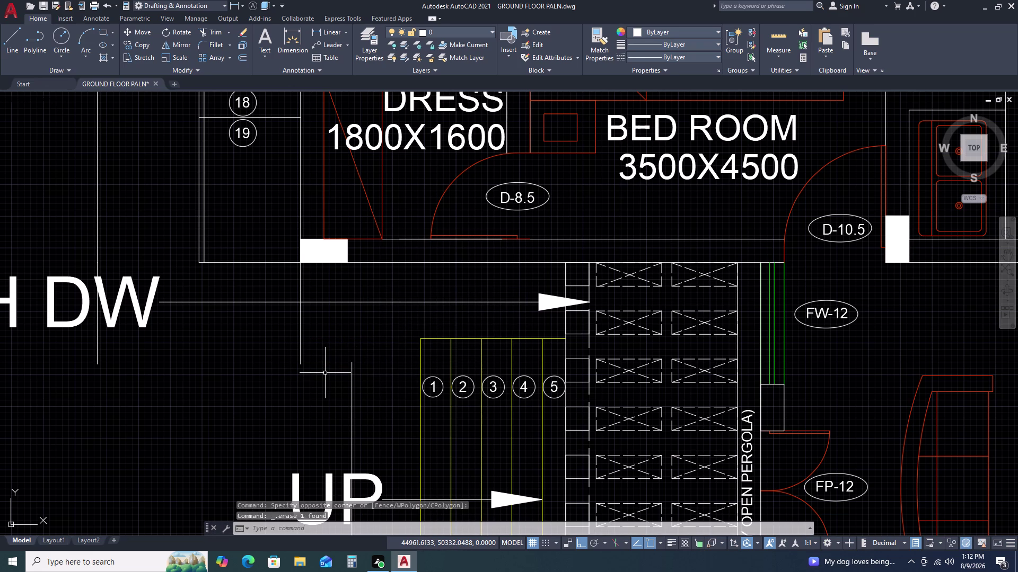
text(L)
key(space)
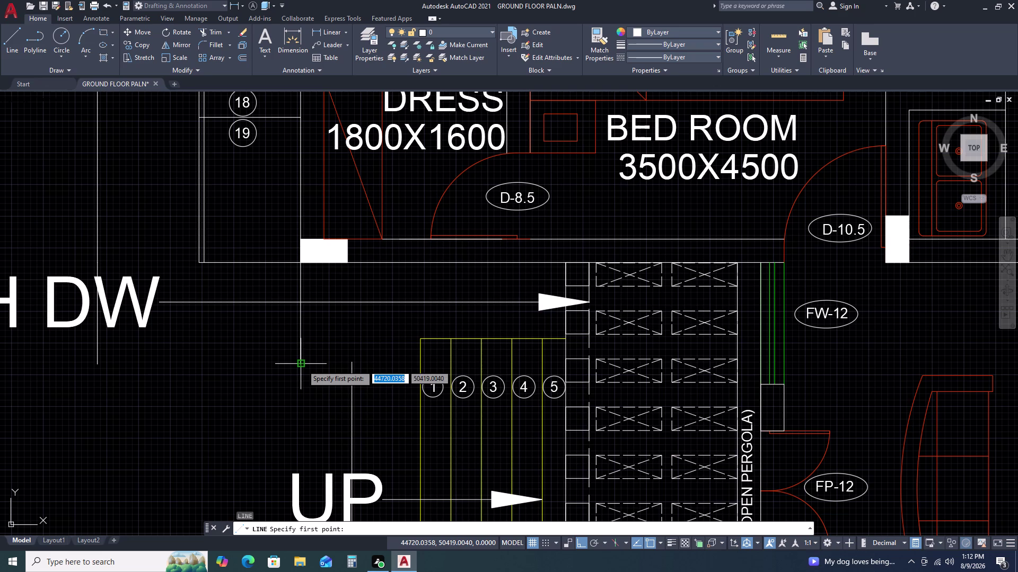
click(302, 366)
click(350, 365)
key(Escape)
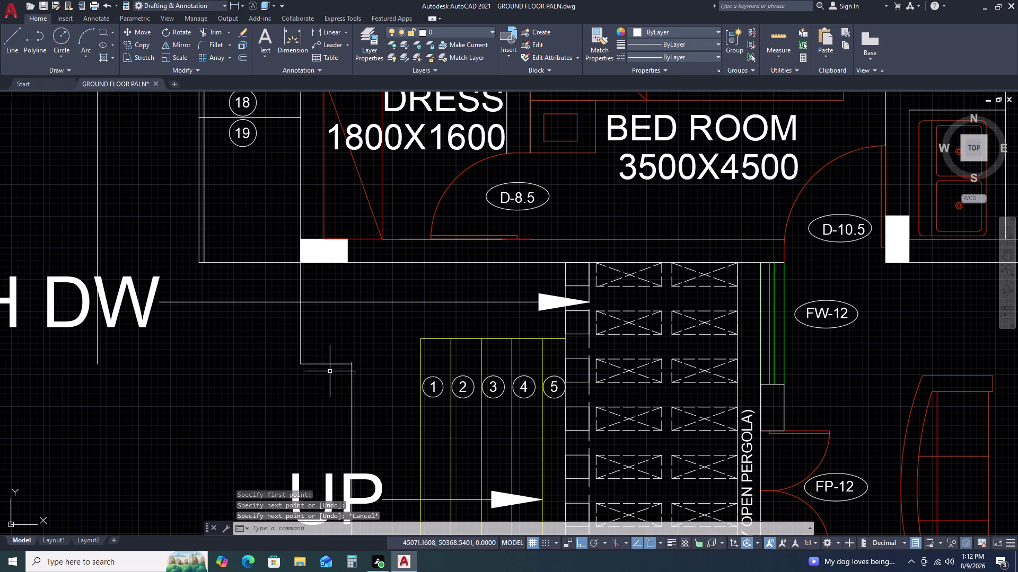
Trim the corner overhangs and delete the leftover corner line.
text(TR)
key(space)
scroll(up, 3)
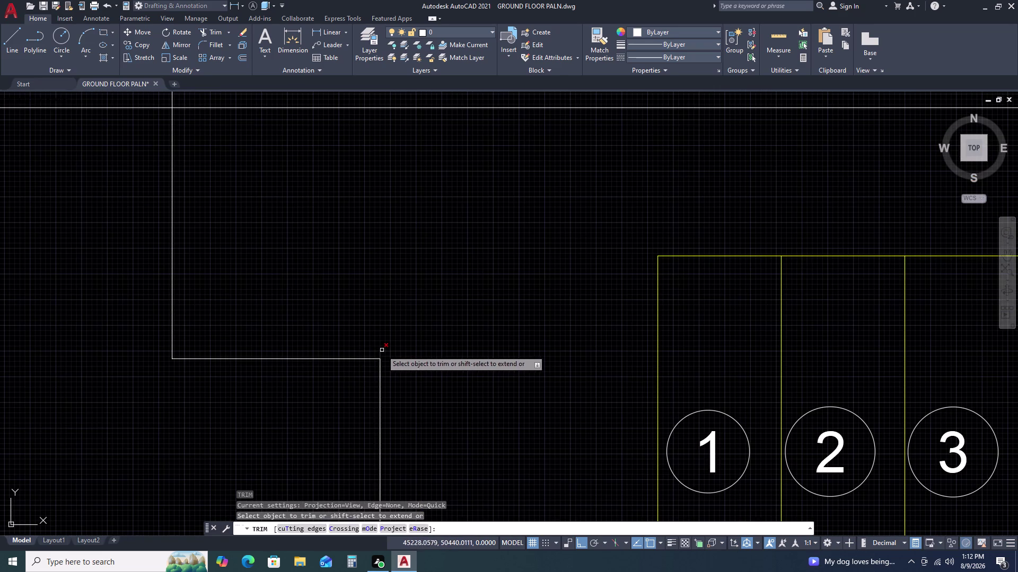
click(382, 350)
click(364, 351)
key(Escape)
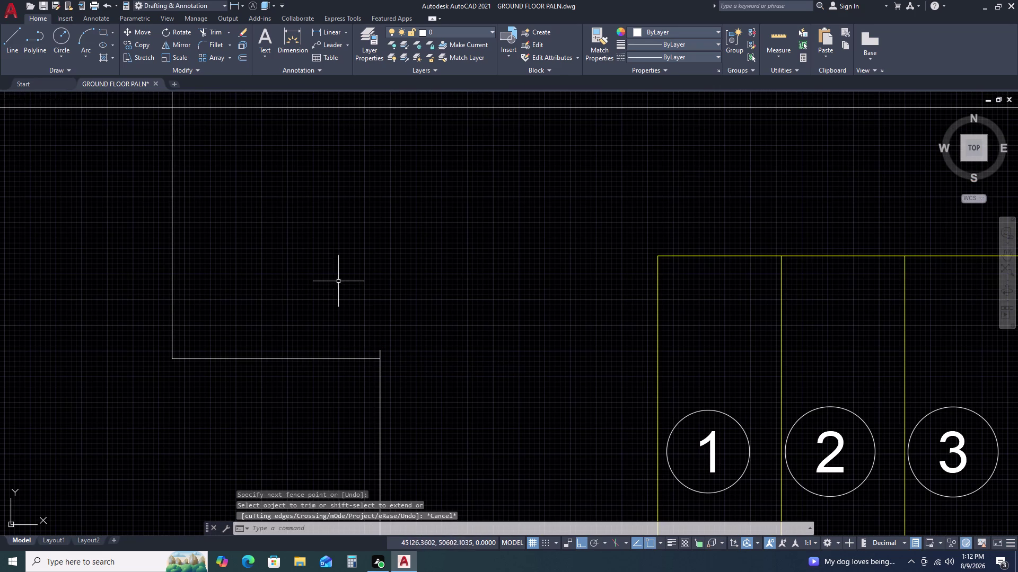
key(space)
click(384, 350)
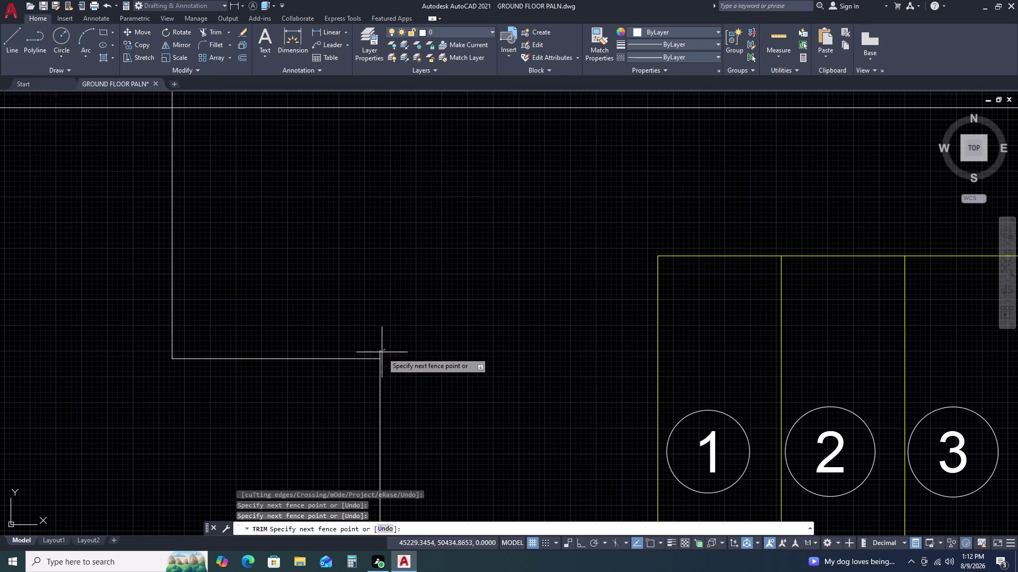
click(379, 354)
scroll(down, 3)
key(Escape)
click(395, 301)
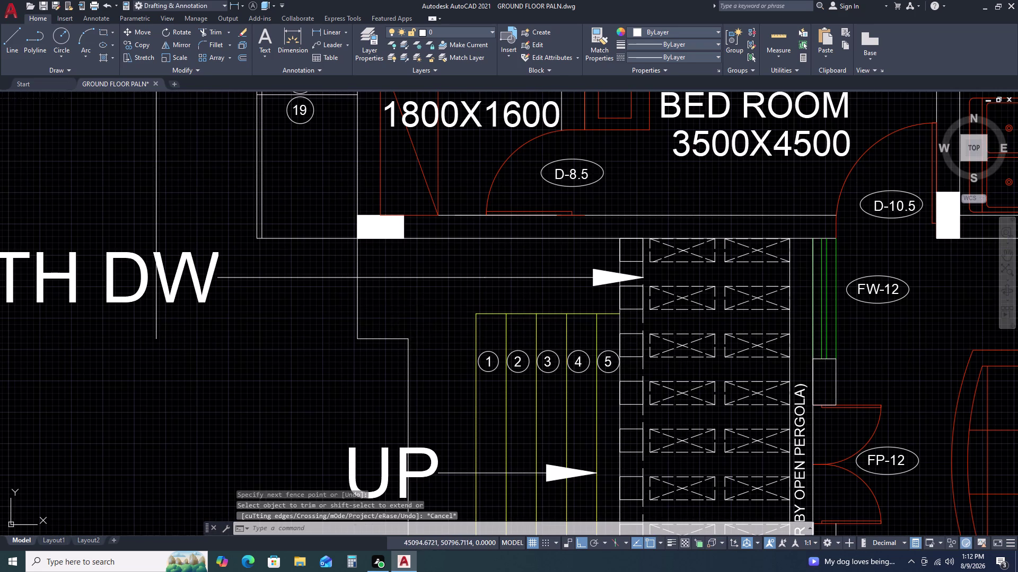
click(309, 324)
key(Delete)
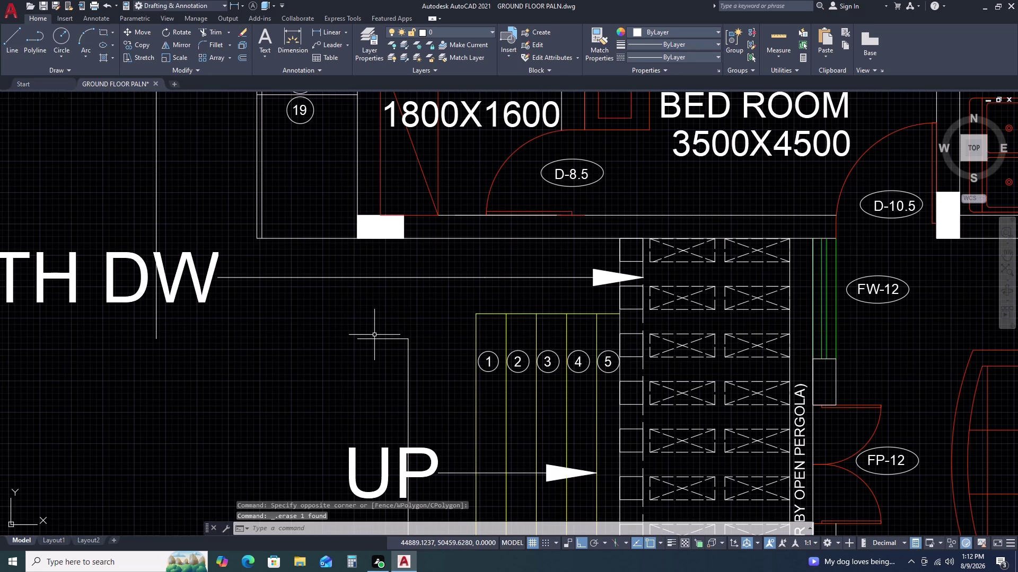
Extend the step lines beside steps 1–5 to their boundary.
text(EX)
key(space)
click(375, 334)
click(355, 358)
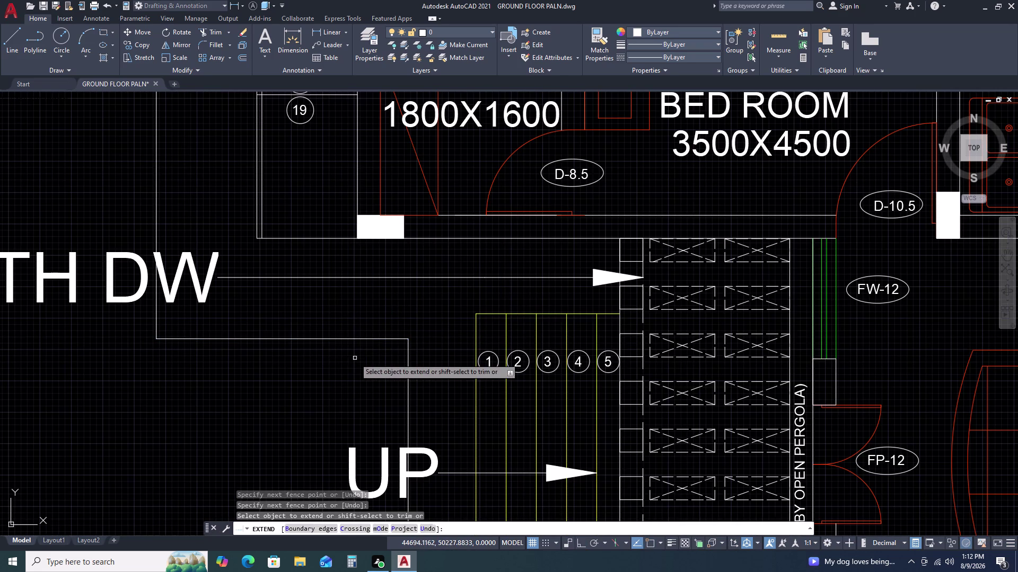
key(Escape)
scroll(down, 3)
middle_drag(345, 350, 212, 301)
scroll(down, 3)
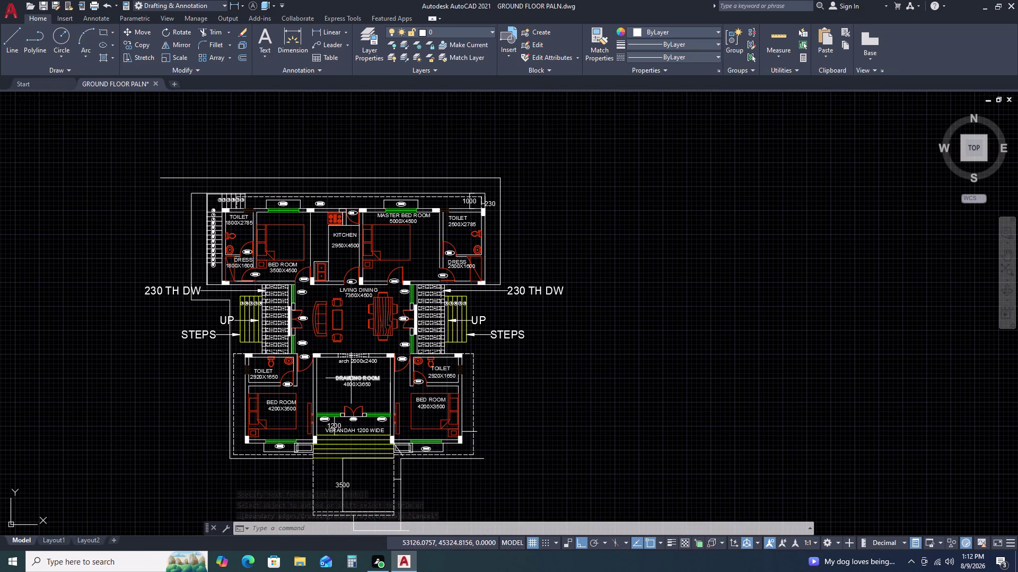
Start a fillet on the top roof outline line, then cancel it.
scroll(up, 3)
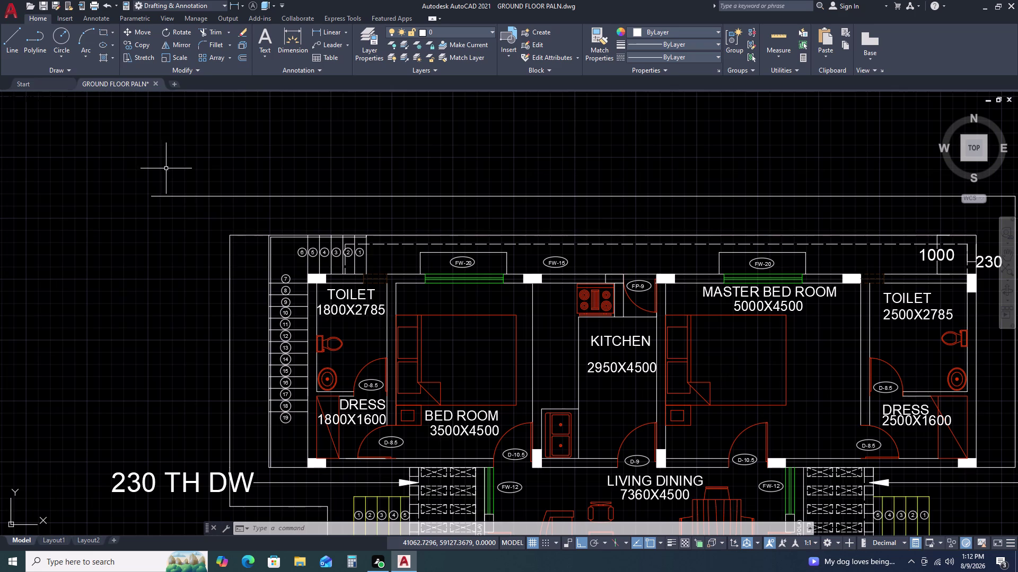
text(F)
key(space)
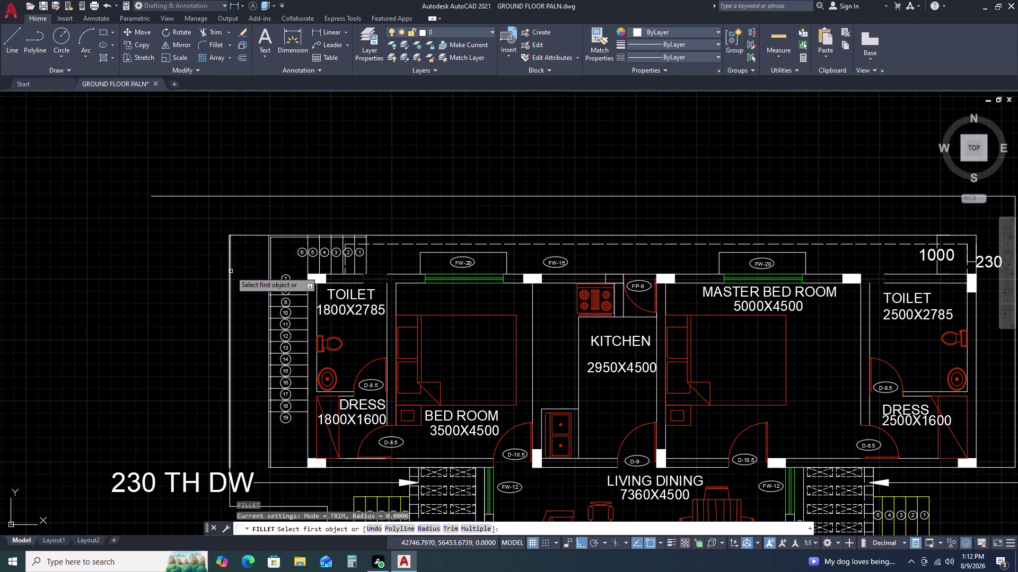
click(231, 272)
click(248, 197)
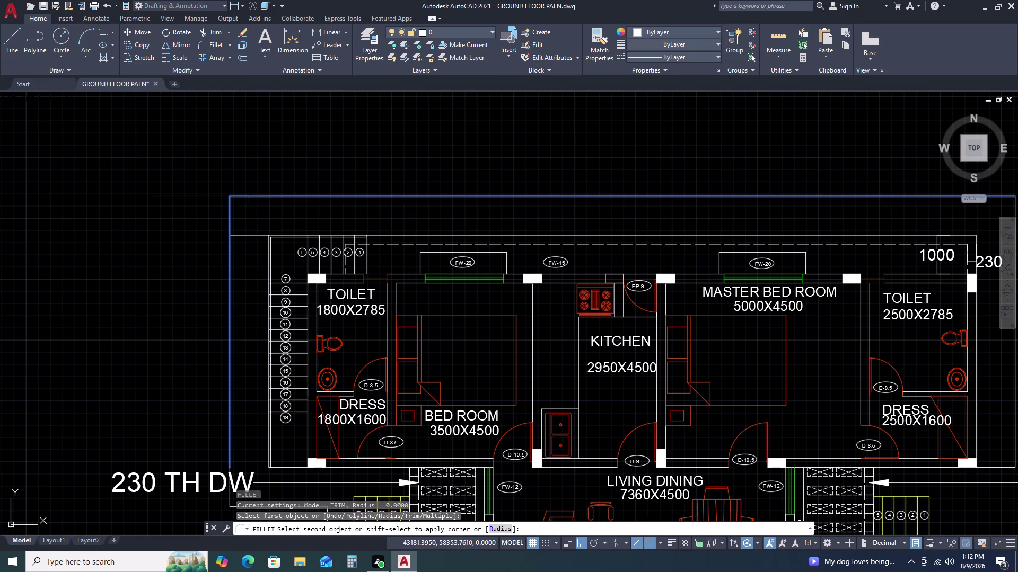
key(Escape)
scroll(down, 3)
Window-select and delete the stray segment at the top-left roof corner.
scroll(up, 3)
scroll(up, 3)
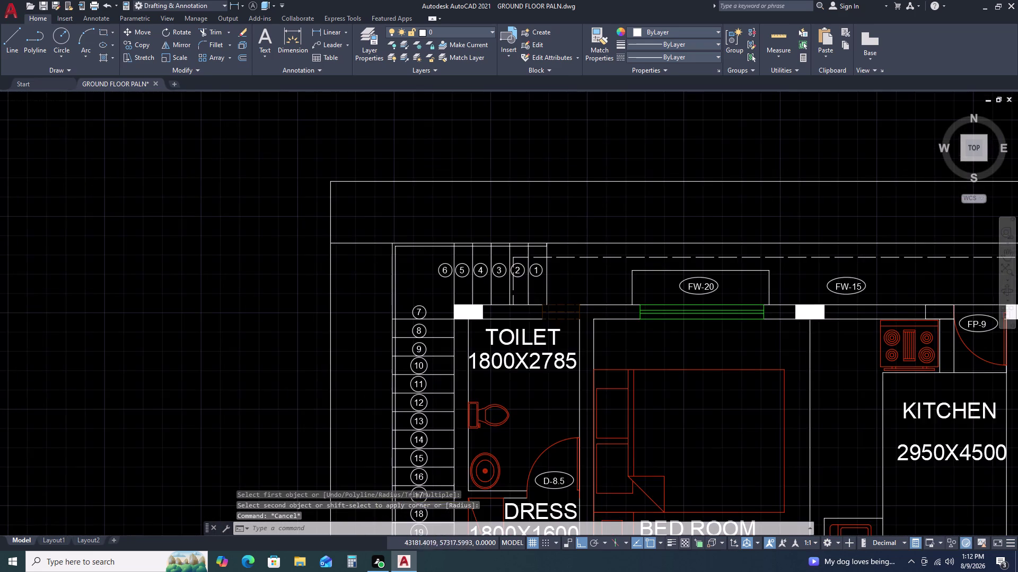
scroll(up, 3)
click(357, 226)
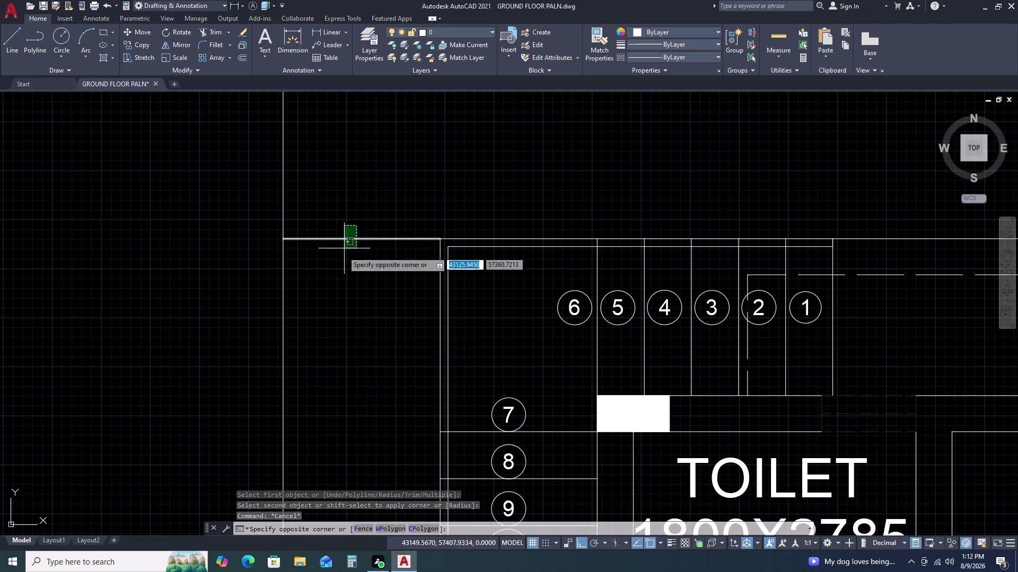
click(341, 259)
key(Delete)
scroll(down, 3)
middle_drag(388, 323, 358, 312)
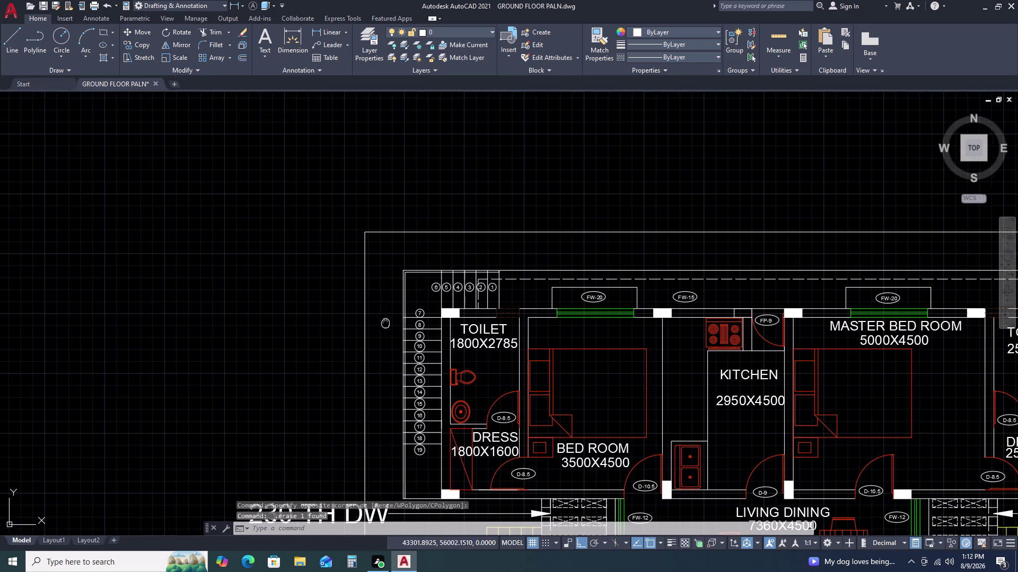
middle_drag(359, 311, 272, 248)
scroll(down, 3)
middle_drag(370, 434, 339, 329)
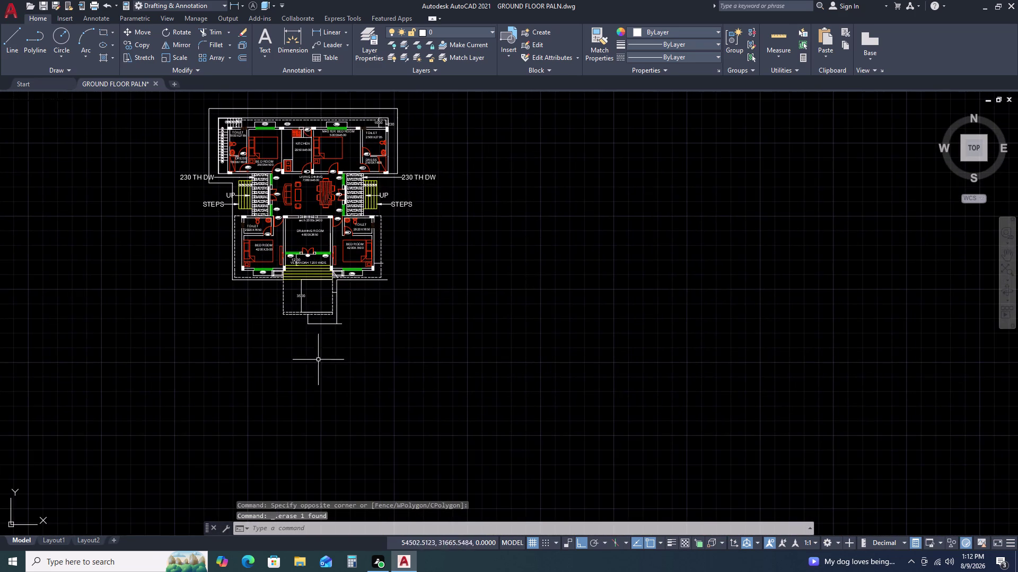
scroll(up, 3)
scroll(up, 3)
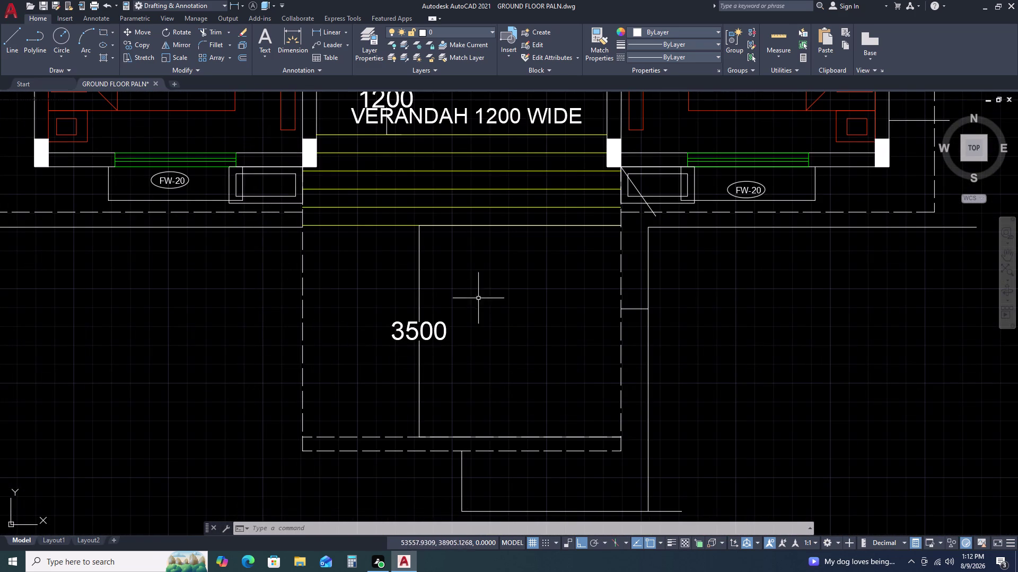
Drag the FW-20 diagonal's lower grip onto the outer horizontal line, about 1097 long.
middle_drag(414, 270, 259, 297)
middle_drag(450, 250, 276, 286)
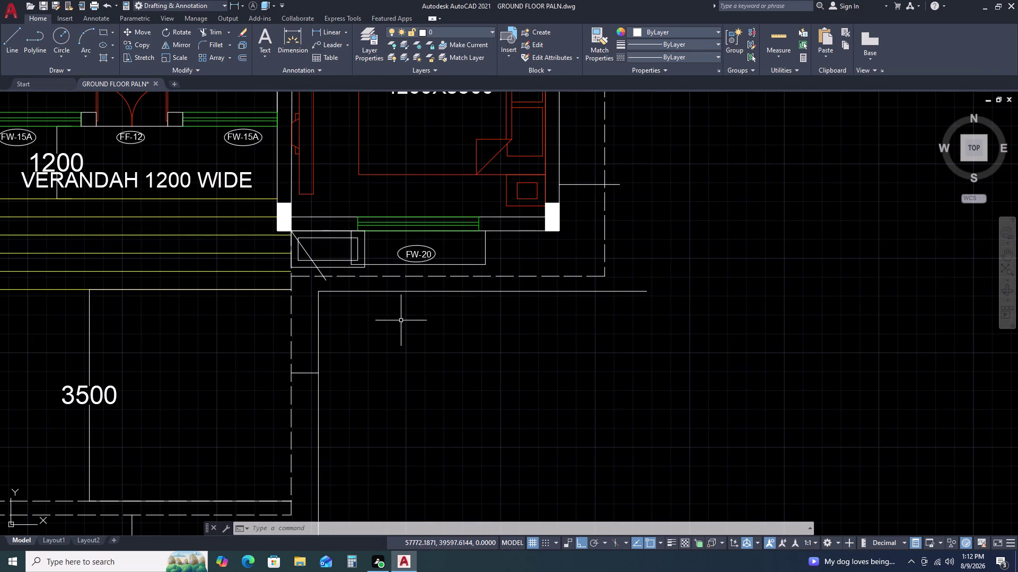
scroll(up, 3)
click(320, 271)
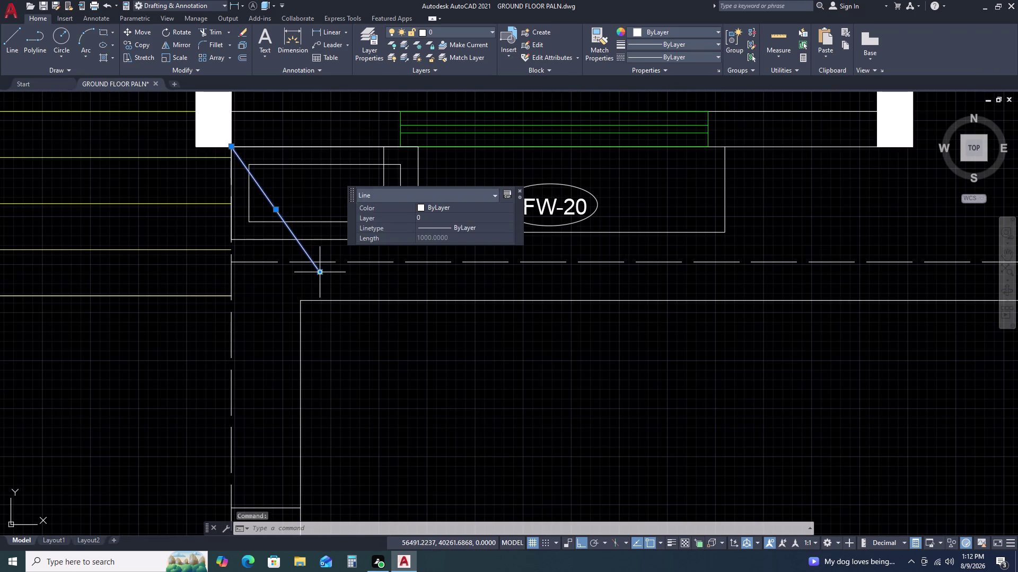
click(321, 272)
click(296, 300)
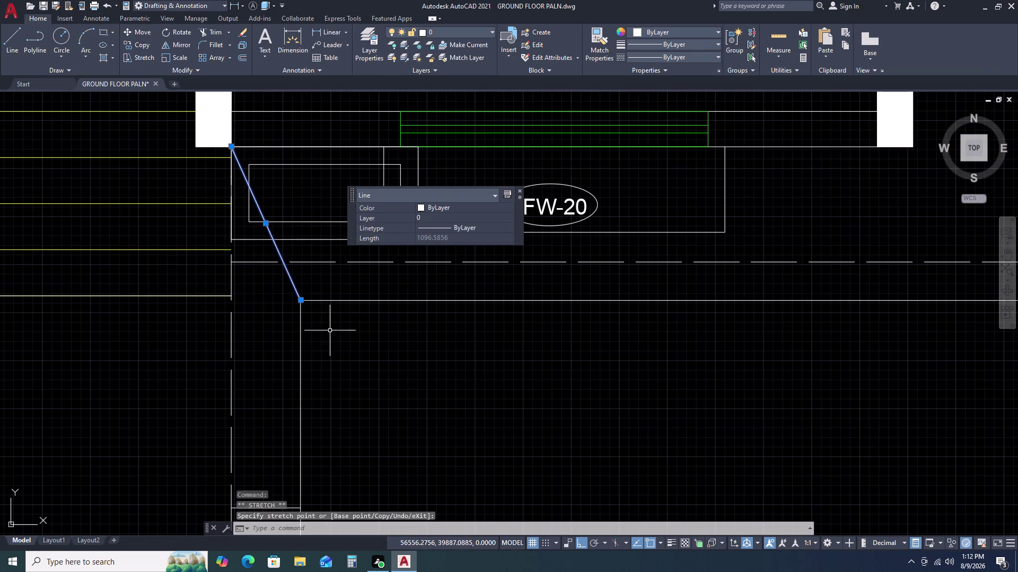
key(Escape)
scroll(down, 3)
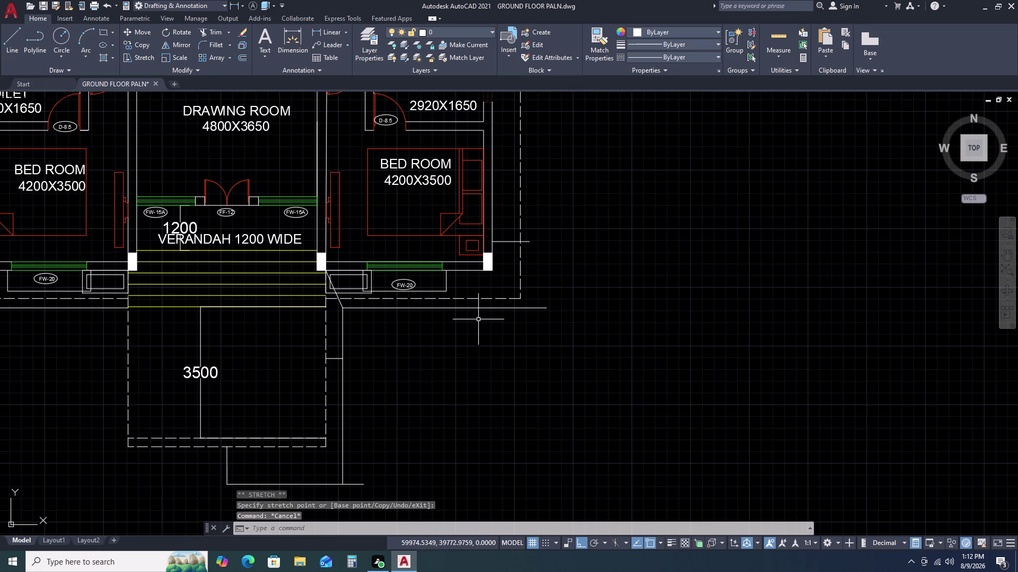
middle_drag(478, 320, 364, 335)
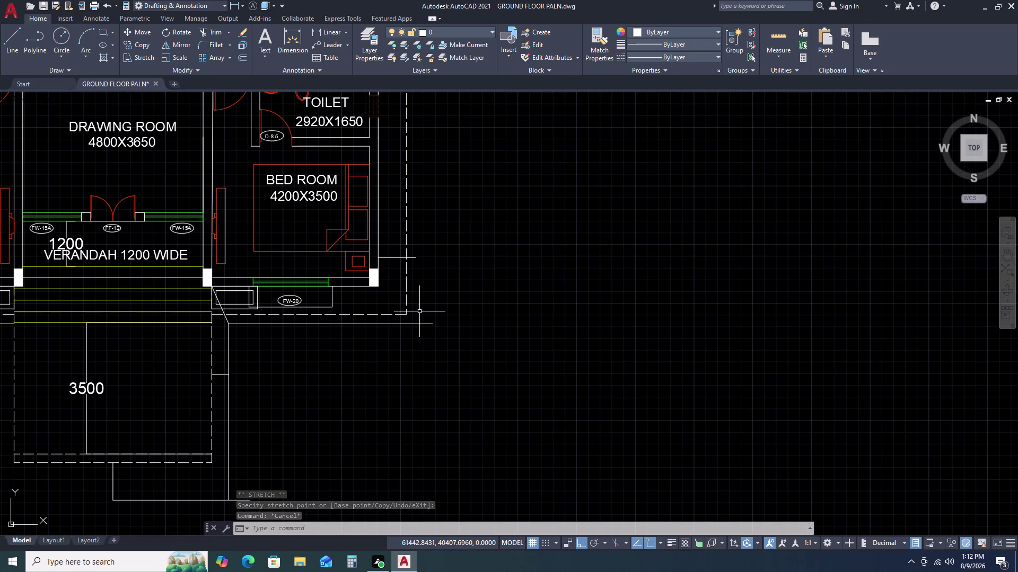
text(L)
key(space)
Draw a vertical line beside the lower-right bedroom's east wall.
click(415, 261)
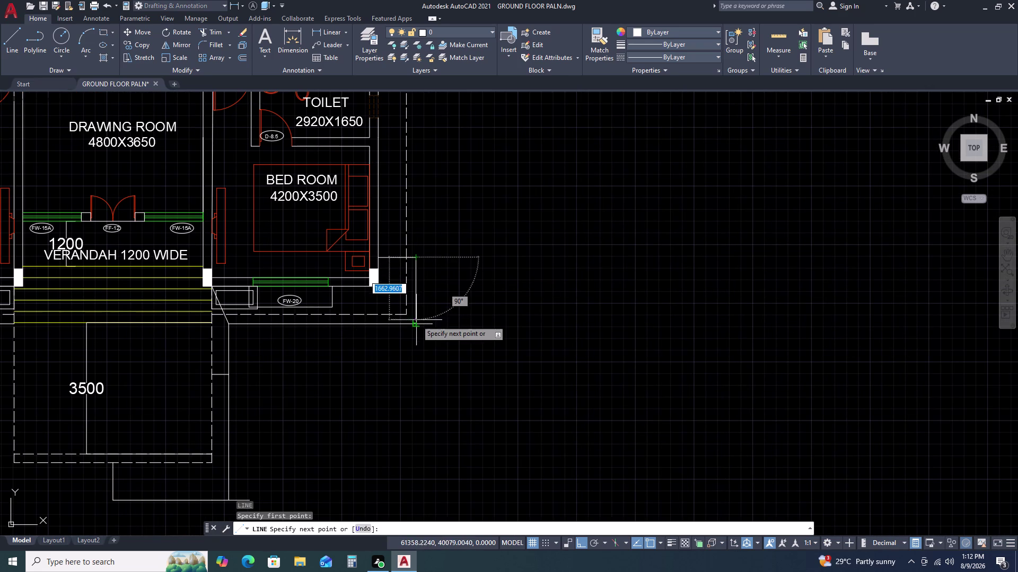
click(417, 322)
key(Escape)
scroll(down, 3)
middle_drag(414, 215, 406, 298)
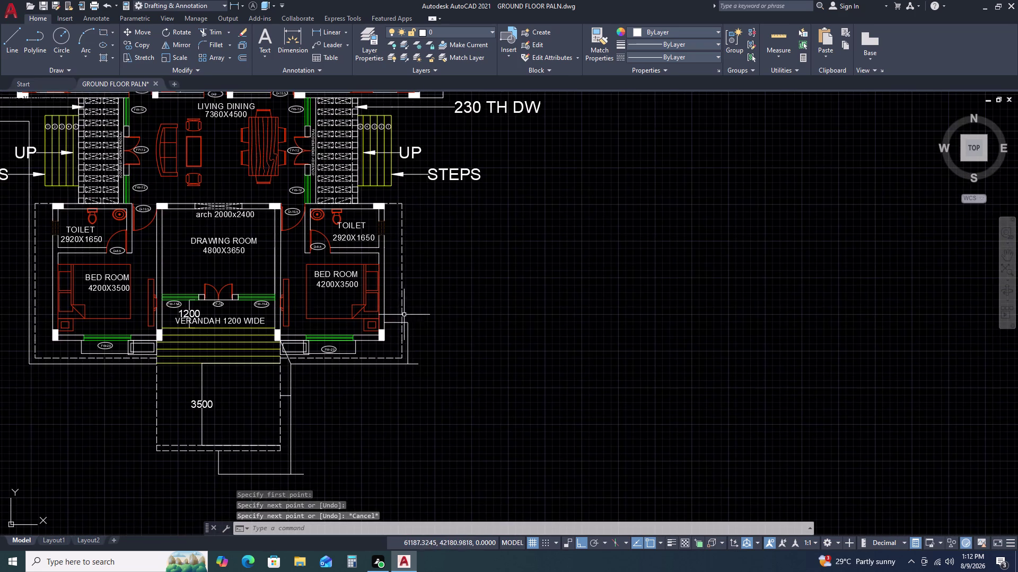
Window-select and delete the short horizontal stub above the bedroom line.
scroll(up, 3)
click(393, 302)
click(388, 319)
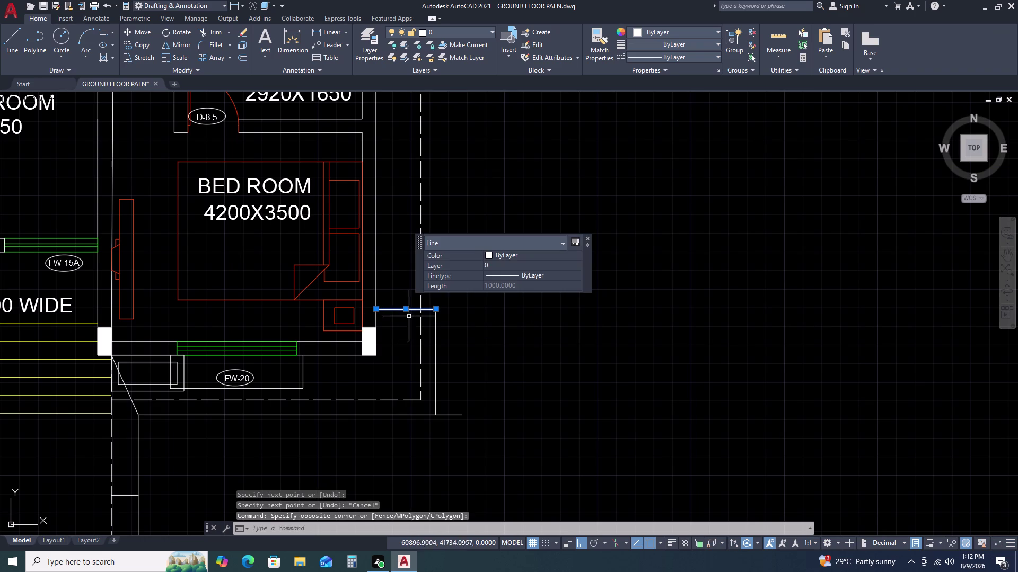
key(Delete)
Stretch the vertical line up to the 230 TH DW leader, then undo it.
click(434, 314)
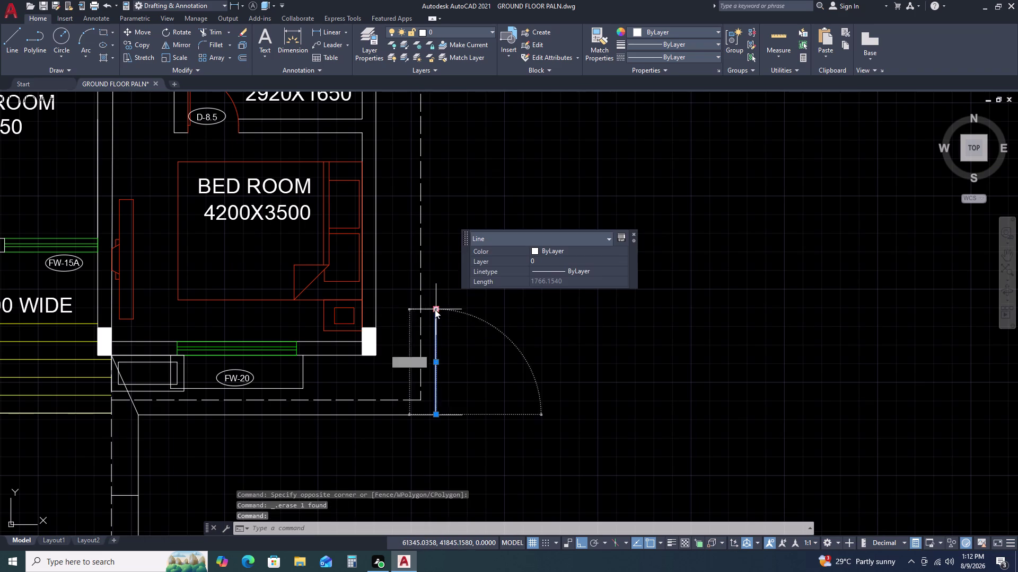
drag(434, 310, 435, 303)
middle_drag(440, 177, 441, 400)
scroll(down, 3)
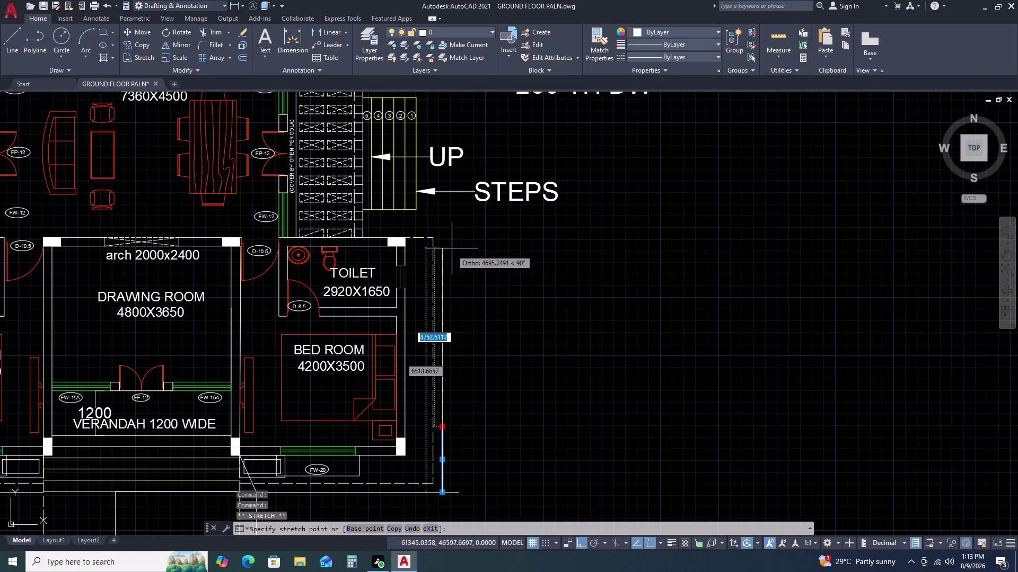
middle_drag(452, 246, 430, 401)
middle_drag(436, 253, 436, 297)
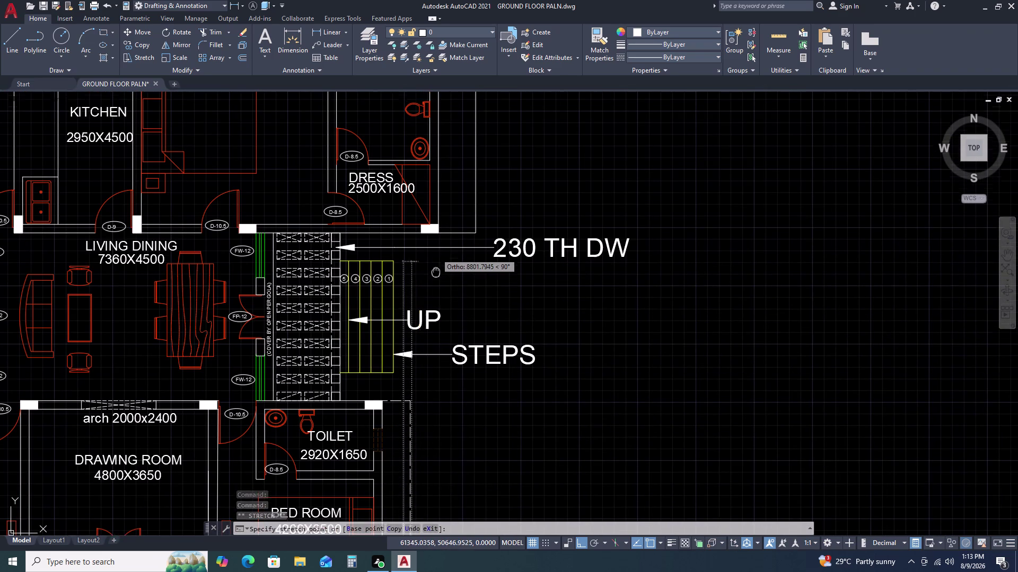
middle_drag(436, 296, 414, 374)
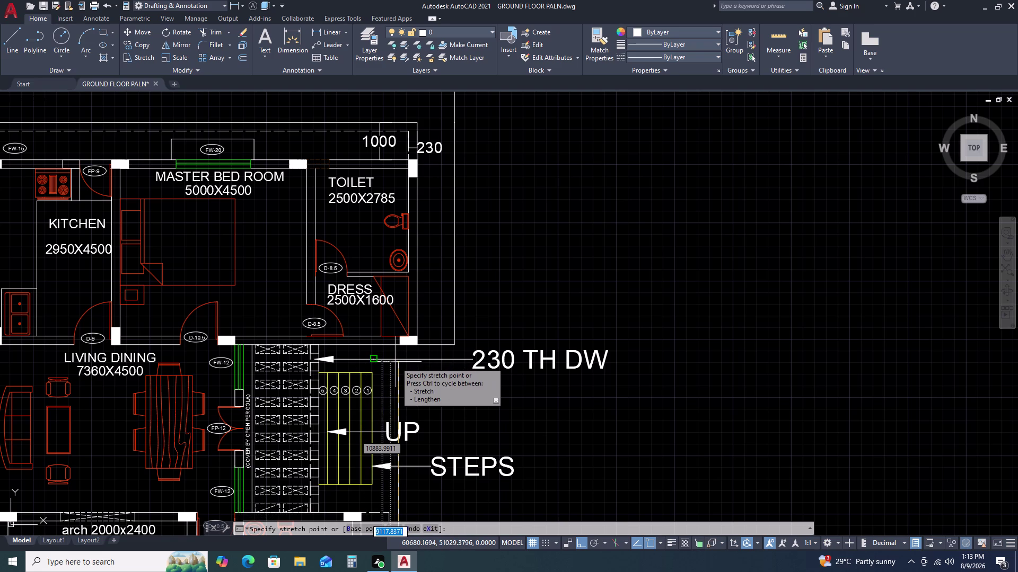
click(398, 359)
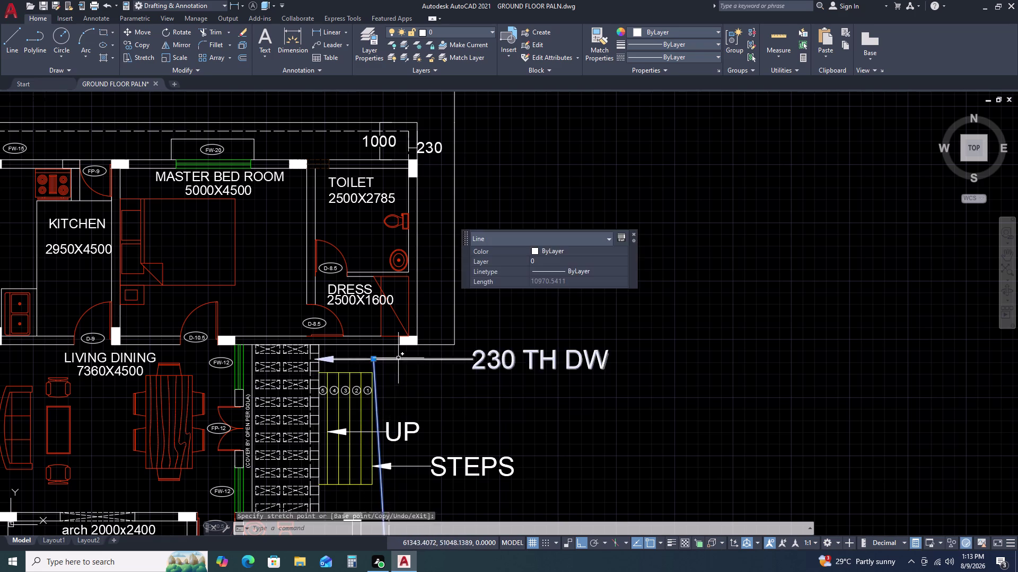
key(Escape)
key(ctrl+z)
scroll(down, 3)
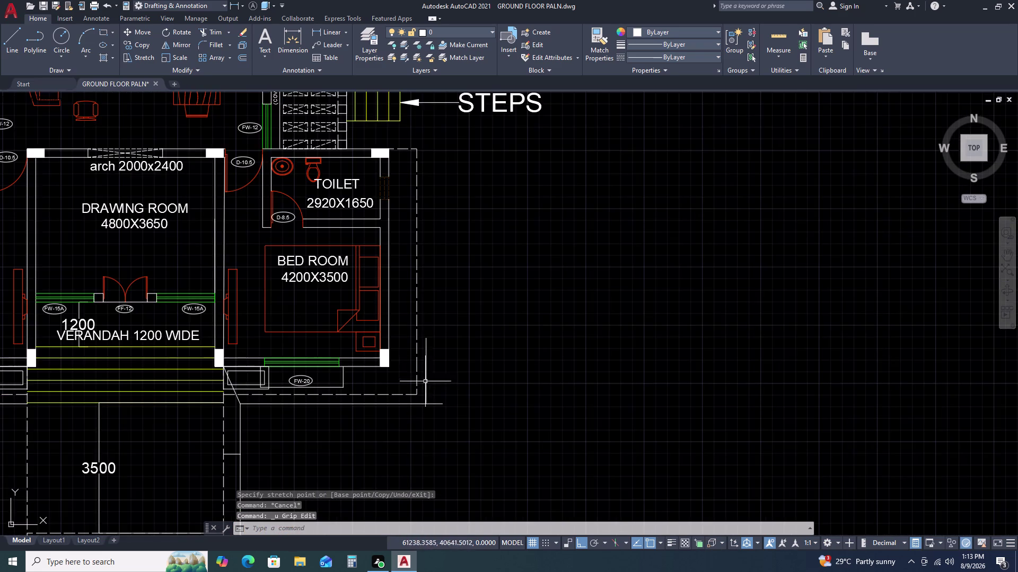
scroll(down, 3)
scroll(down, 3)
middle_drag(428, 282, 386, 309)
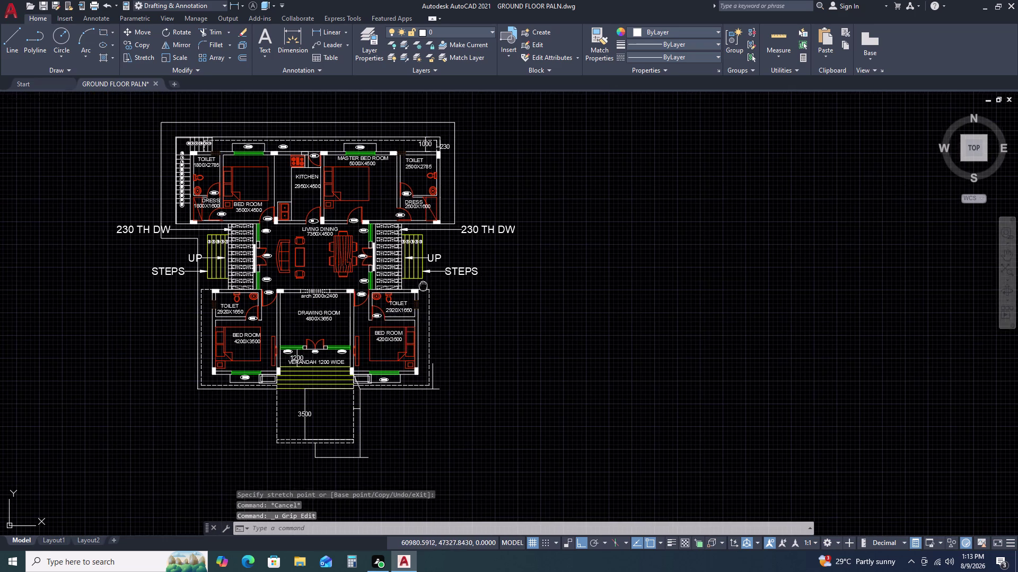
Draw a line from the dress-room corner by 230 TH DW, 1000 down, then rightward.
middle_drag(356, 320, 341, 325)
text(L)
key(space)
scroll(up, 3)
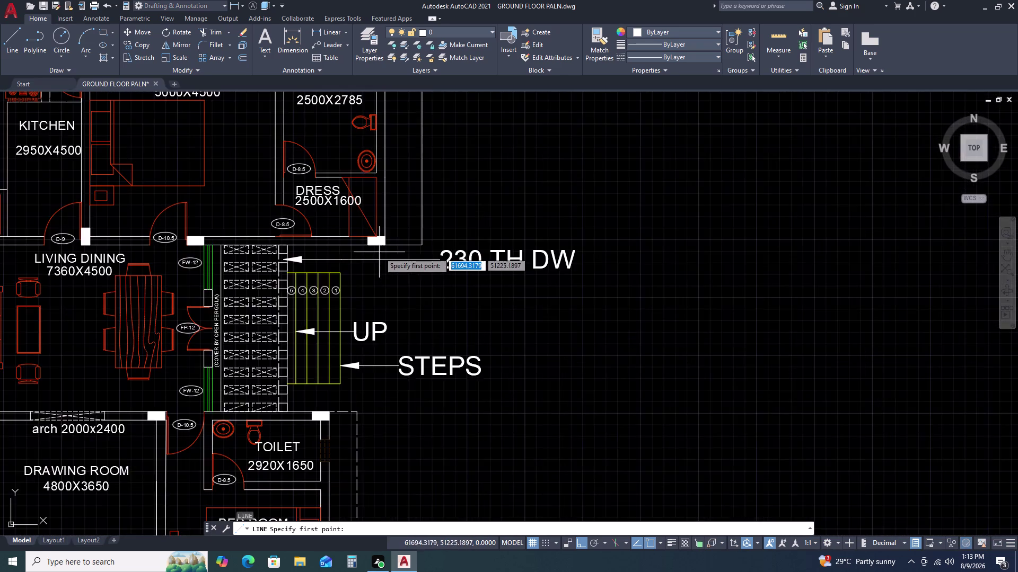
scroll(up, 3)
click(392, 235)
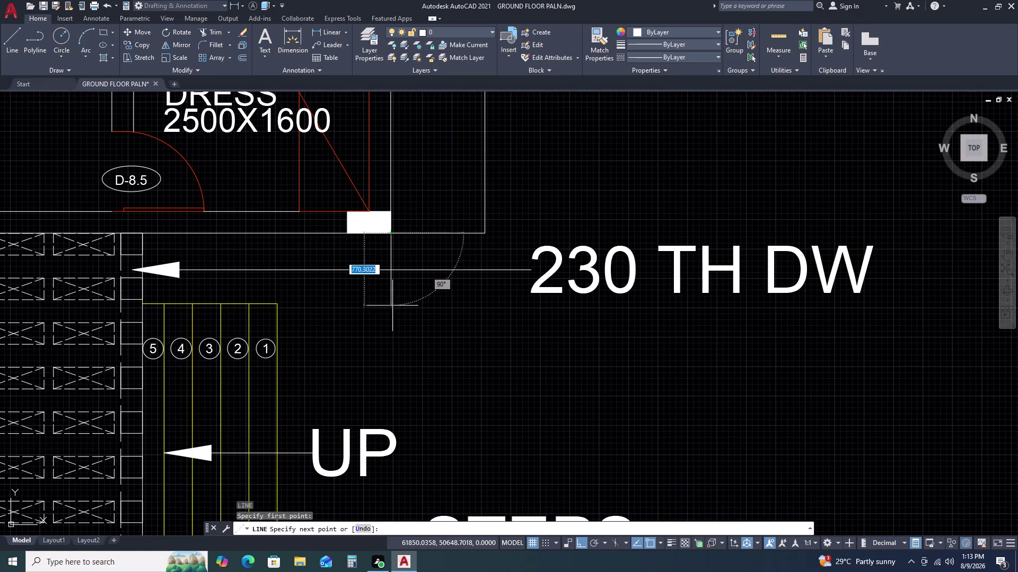
text(1000)
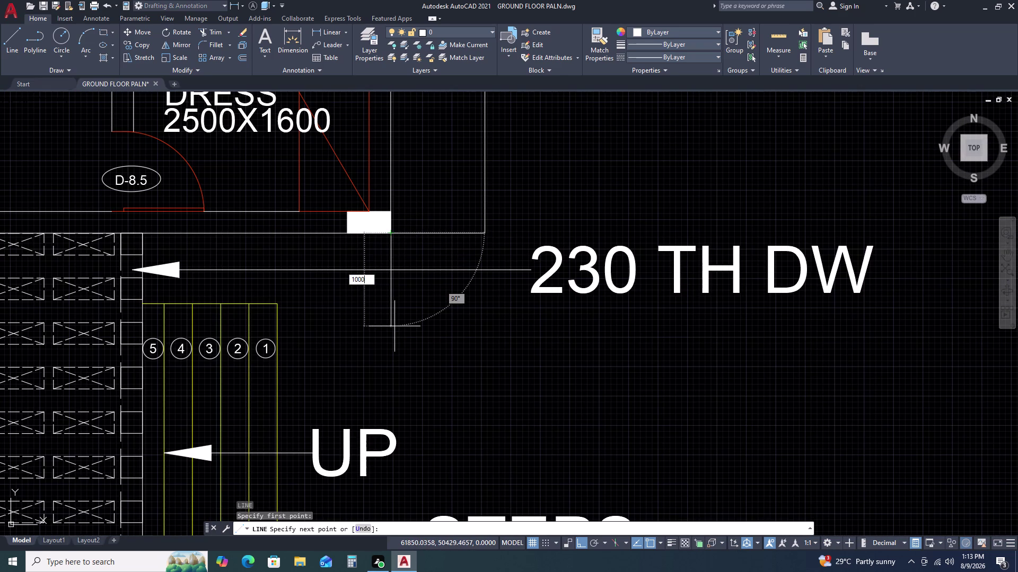
key(space)
scroll(down, 3)
middle_drag(459, 339, 444, 269)
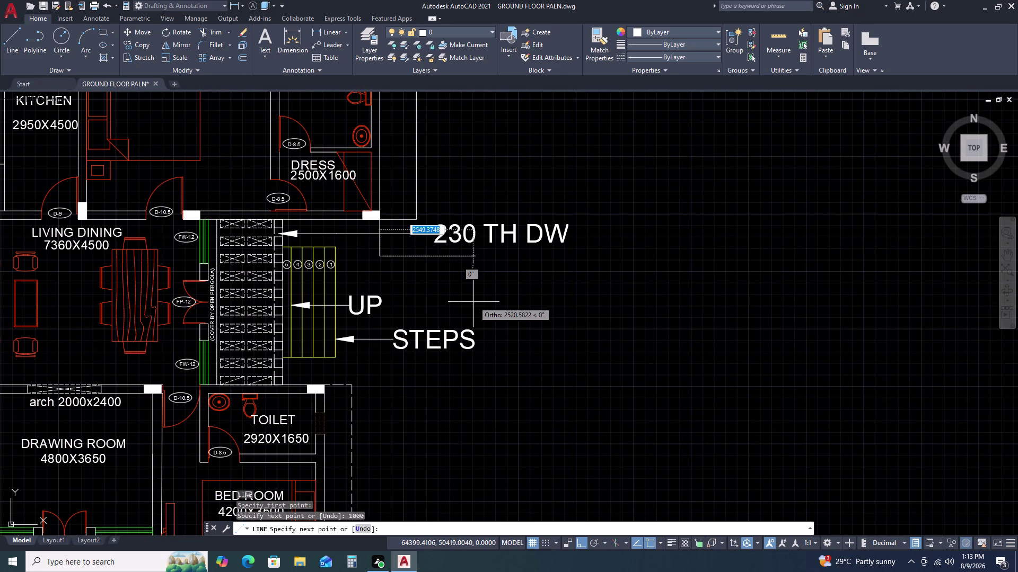
click(474, 302)
key(Escape)
scroll(down, 3)
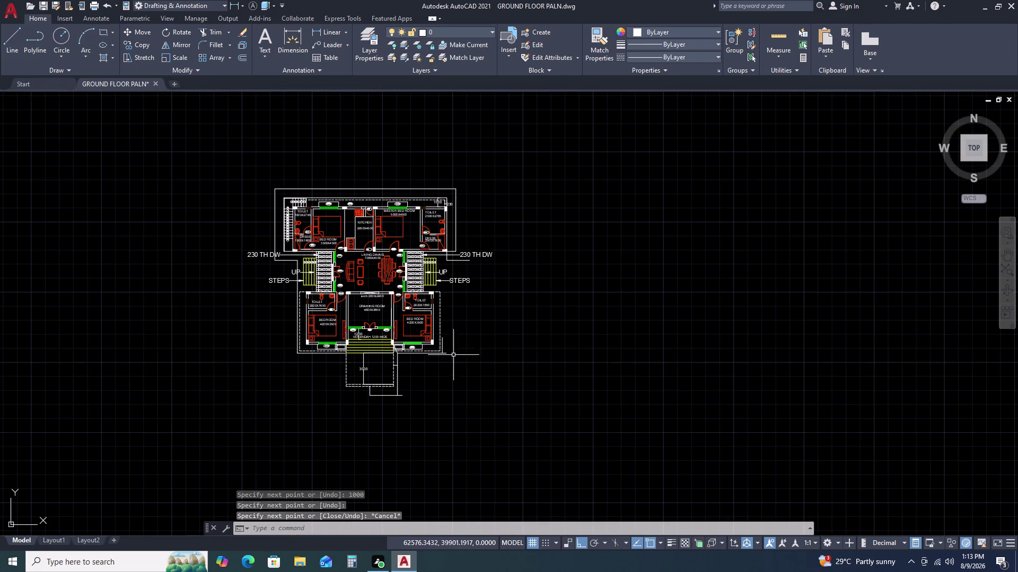
Extend the edge lines right of the right-hand staircase to their boundary.
text(EX)
key(space)
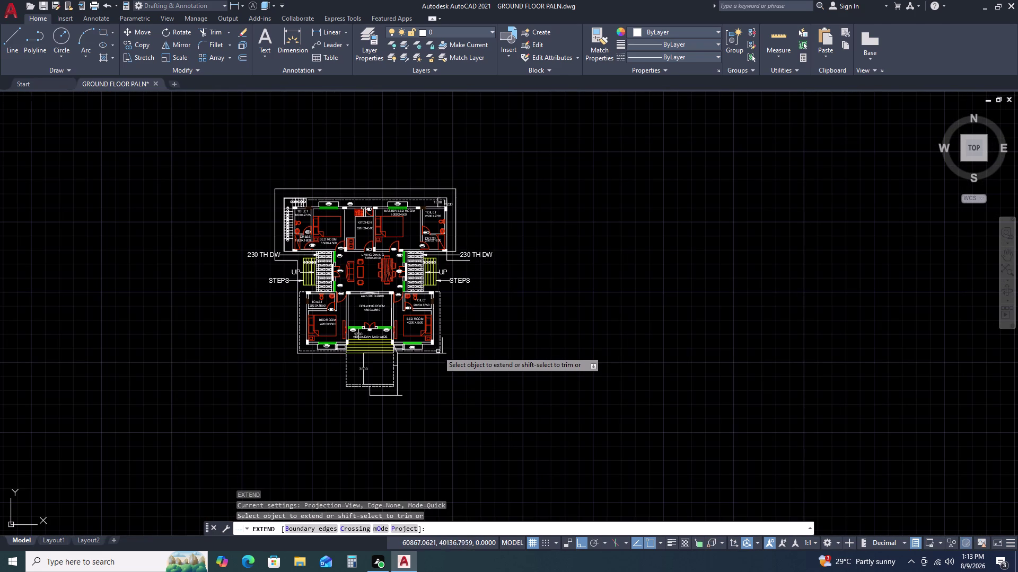
click(444, 340)
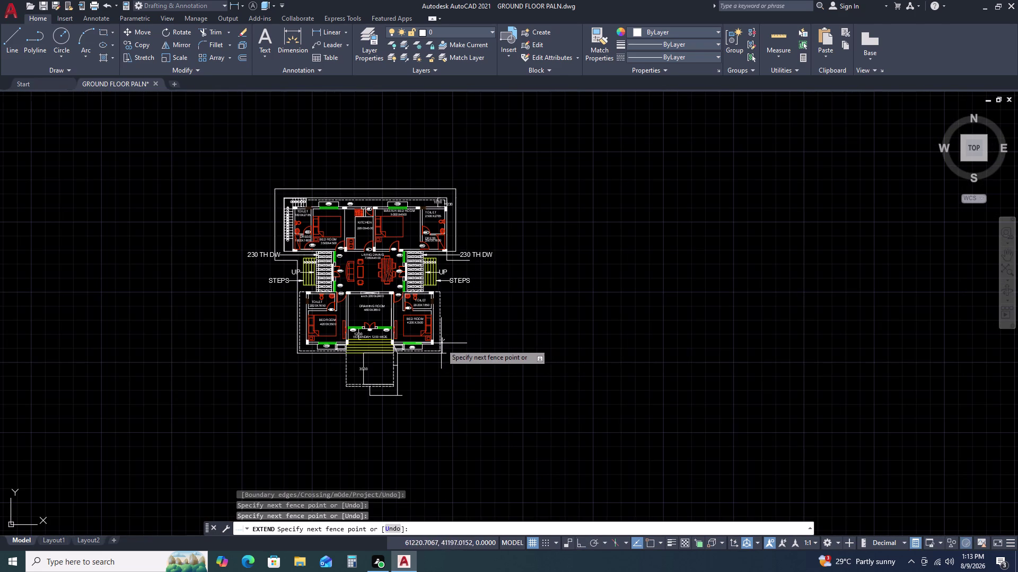
click(440, 346)
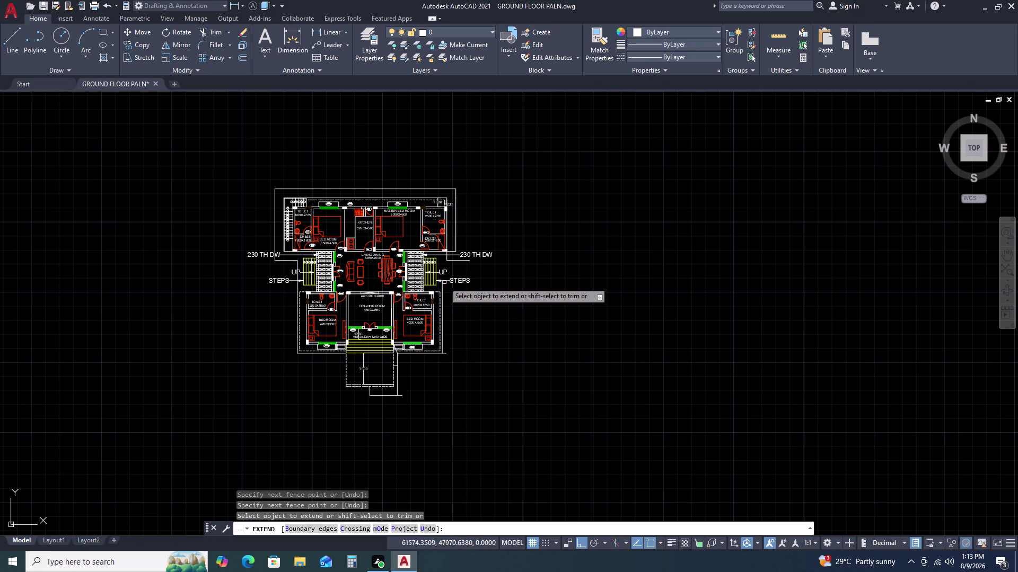
scroll(up, 3)
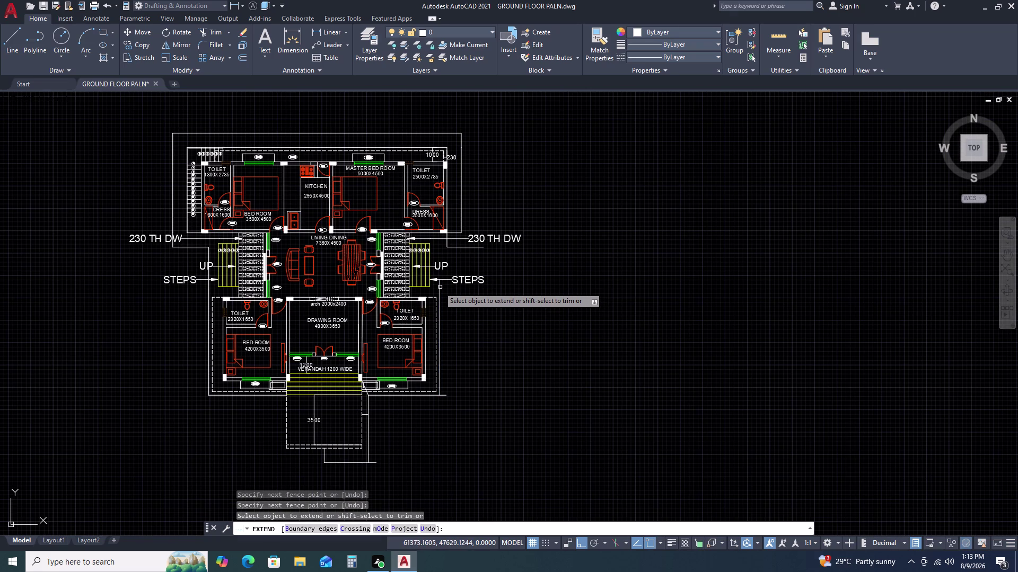
click(439, 287)
click(438, 288)
click(439, 271)
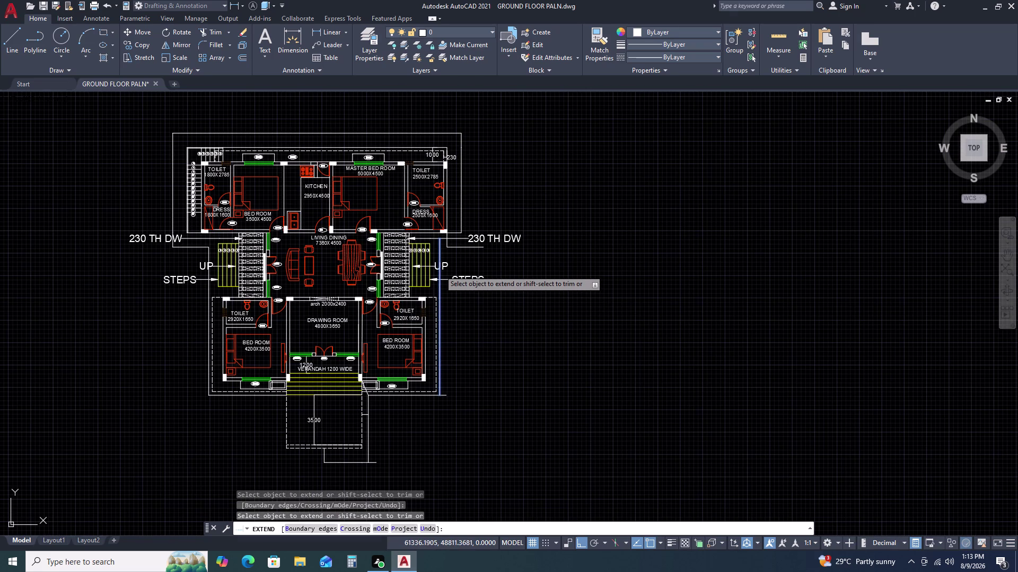
key(Escape)
Zoom and pan in on the 230 TH DW leader at the right staircase.
scroll(up, 3)
middle_drag(446, 246, 464, 293)
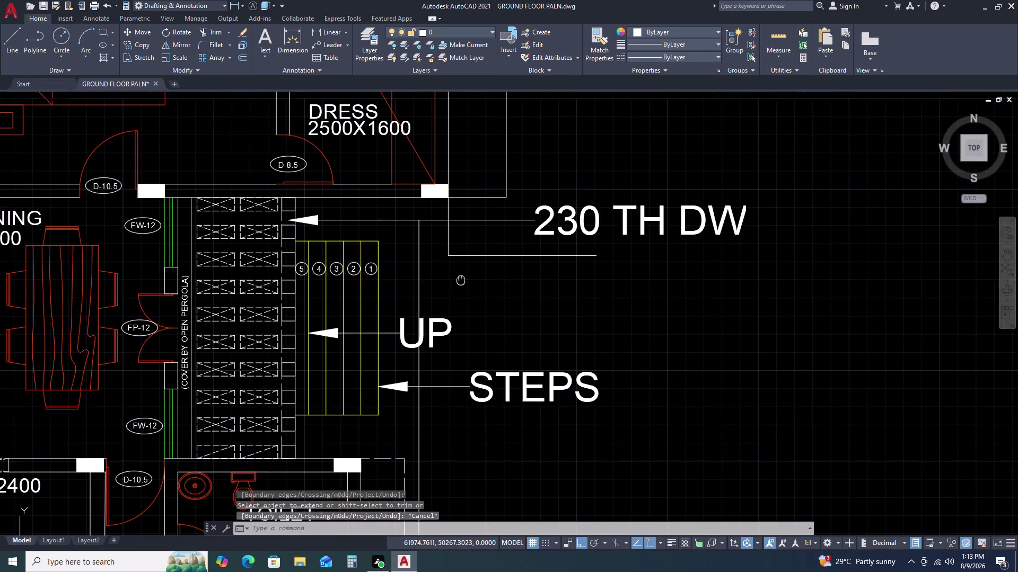
middle_drag(463, 292, 470, 311)
middle_click(479, 332)
Erase the stray horizontal line by the label and draw a short horizontal line beside the stairs.
drag(482, 296, 476, 308)
click(469, 325)
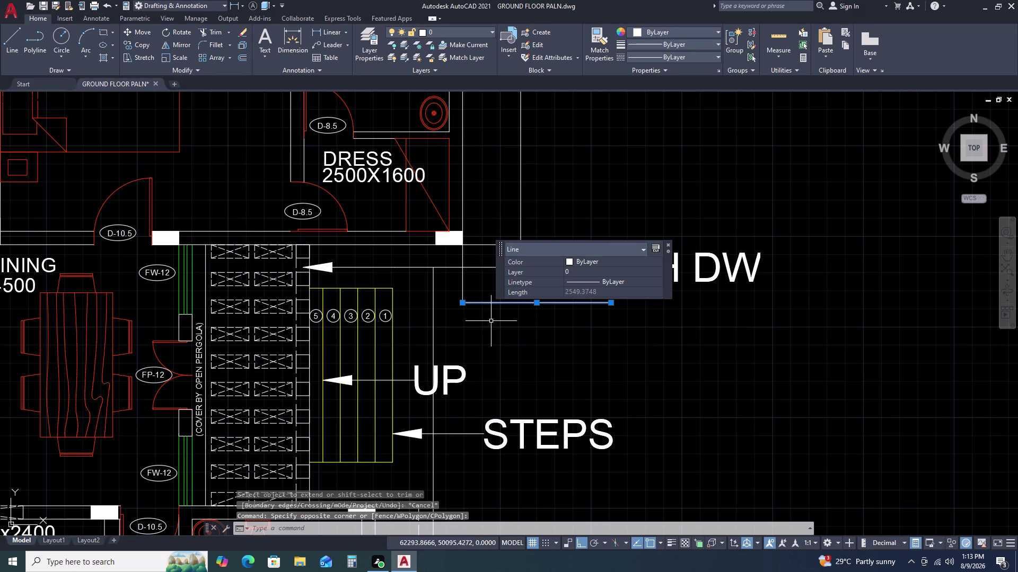
key(Delete)
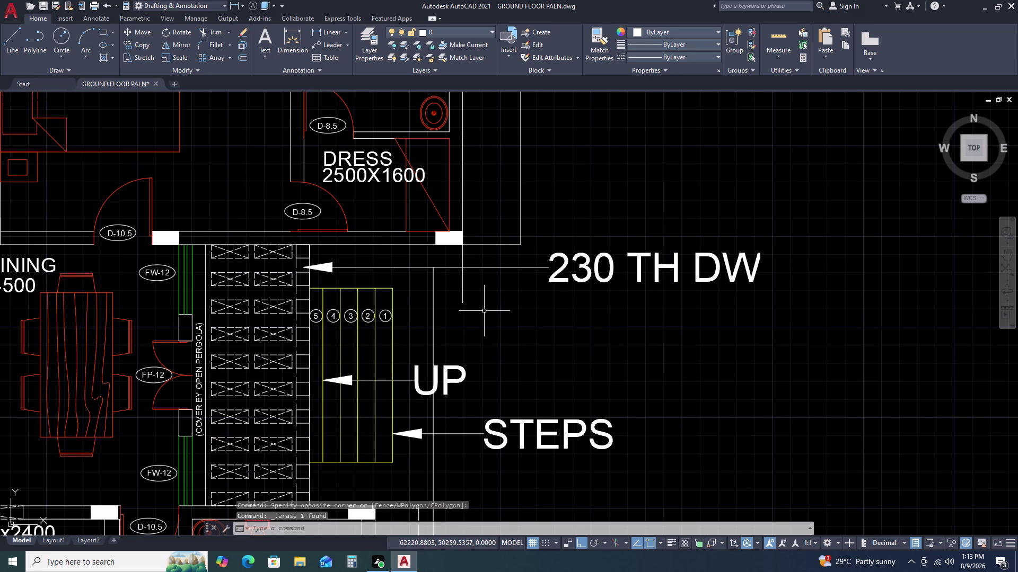
text(L)
key(space)
click(460, 307)
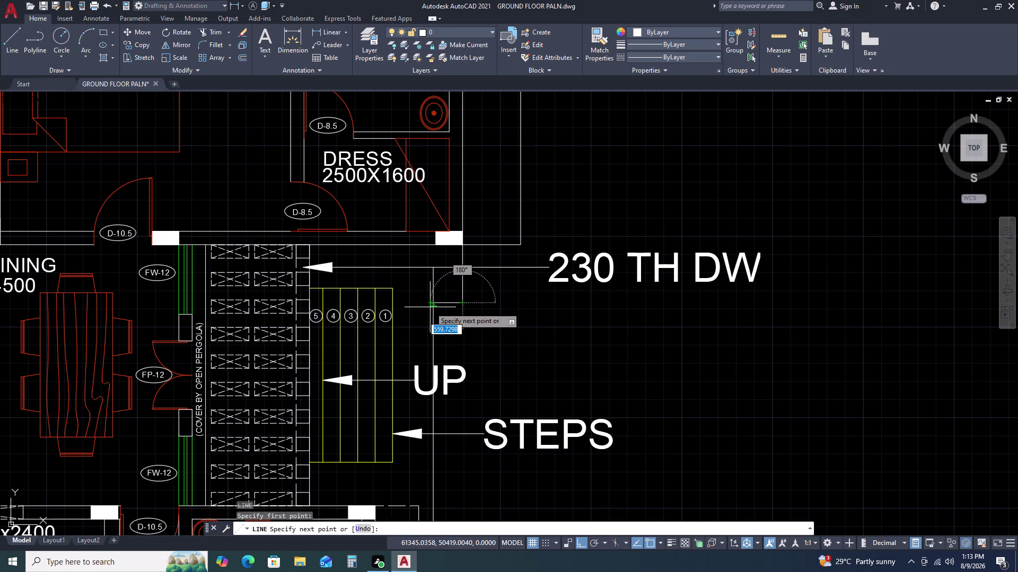
click(429, 307)
key(Escape)
Trim two line pieces near the 230 TH DW label.
key(t)
key(r)
key(space)
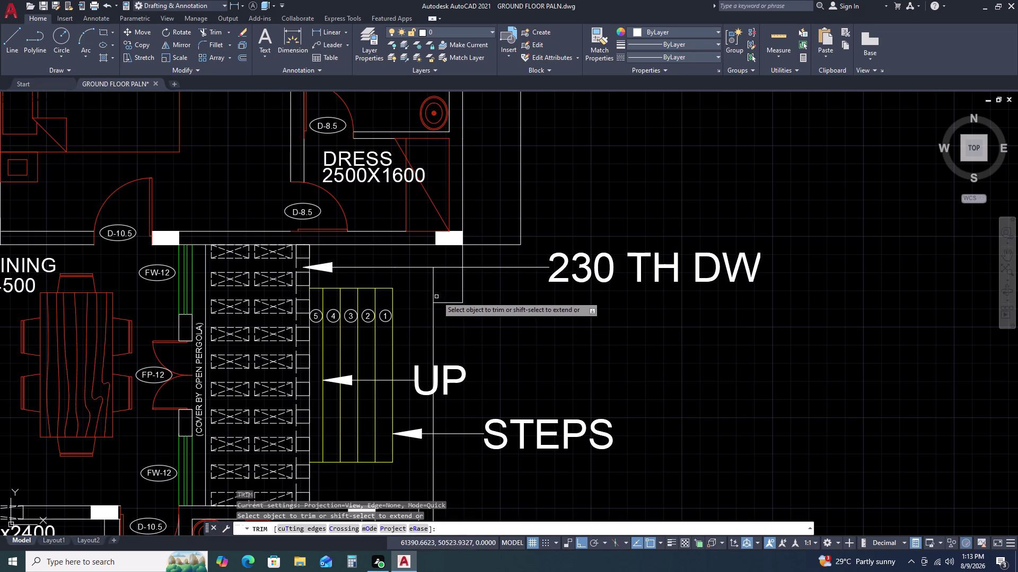
click(442, 279)
click(423, 293)
key(Escape)
Erase the short vertical and short horizontal stray lines beside the 230 TH DW label.
scroll(down, 3)
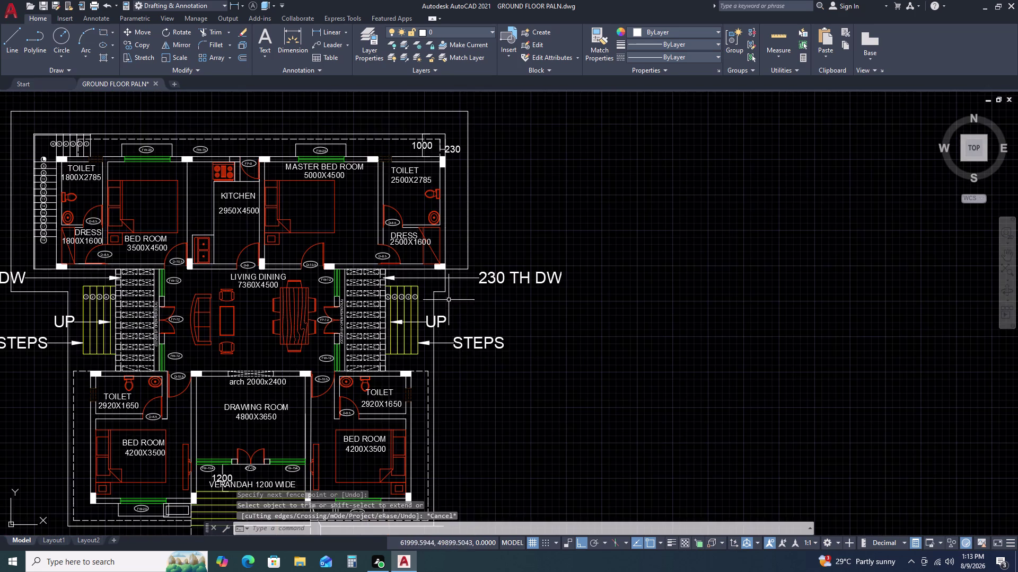
middle_click(453, 271)
middle_drag(452, 278, 432, 322)
scroll(up, 3)
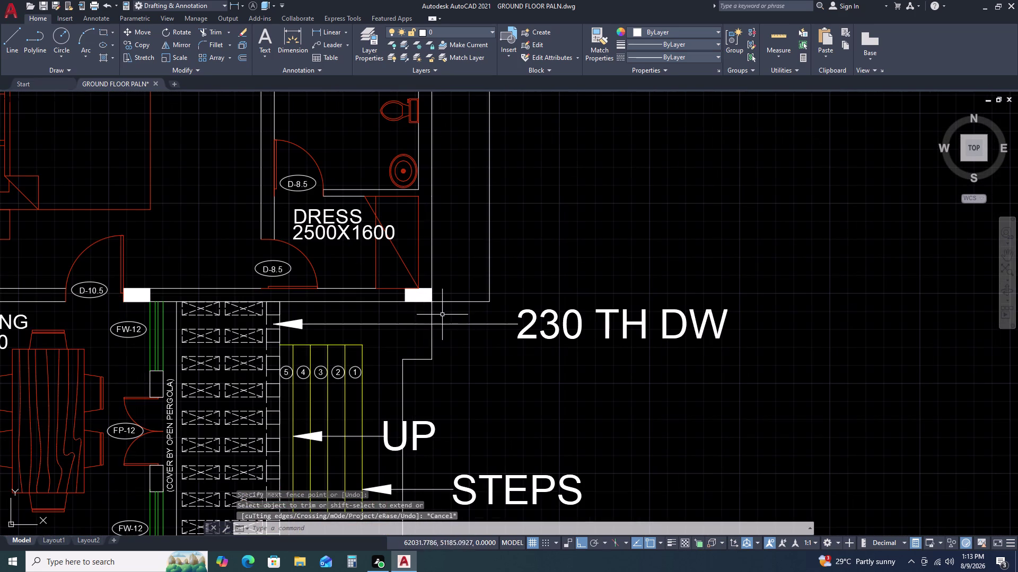
click(441, 313)
click(421, 314)
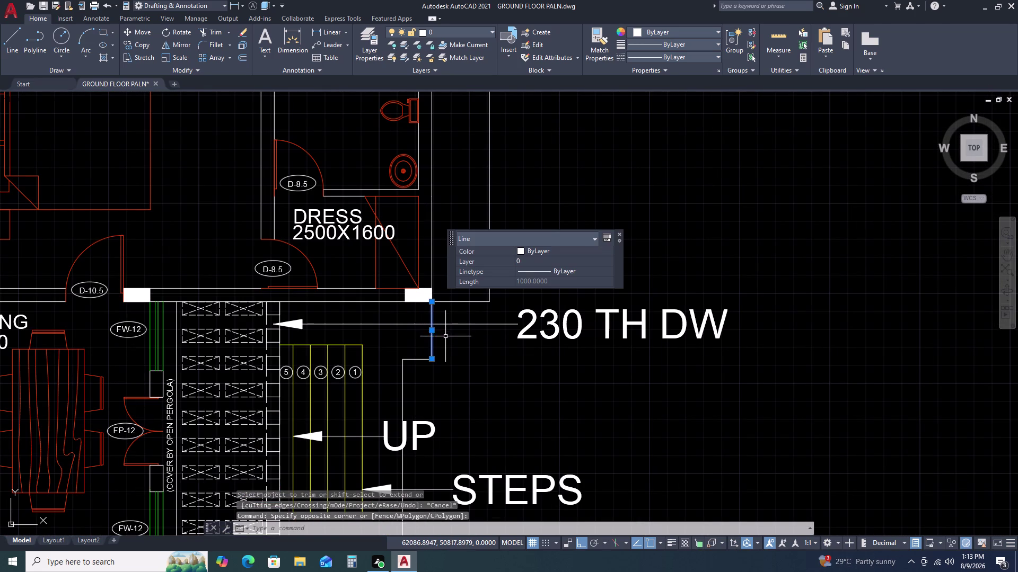
key(Delete)
click(452, 298)
click(447, 316)
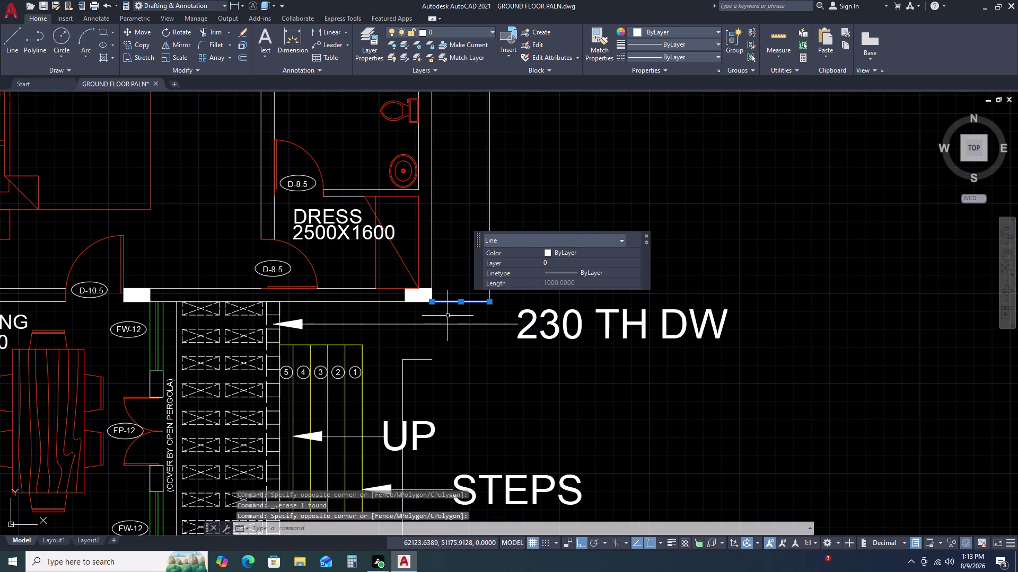
key(Delete)
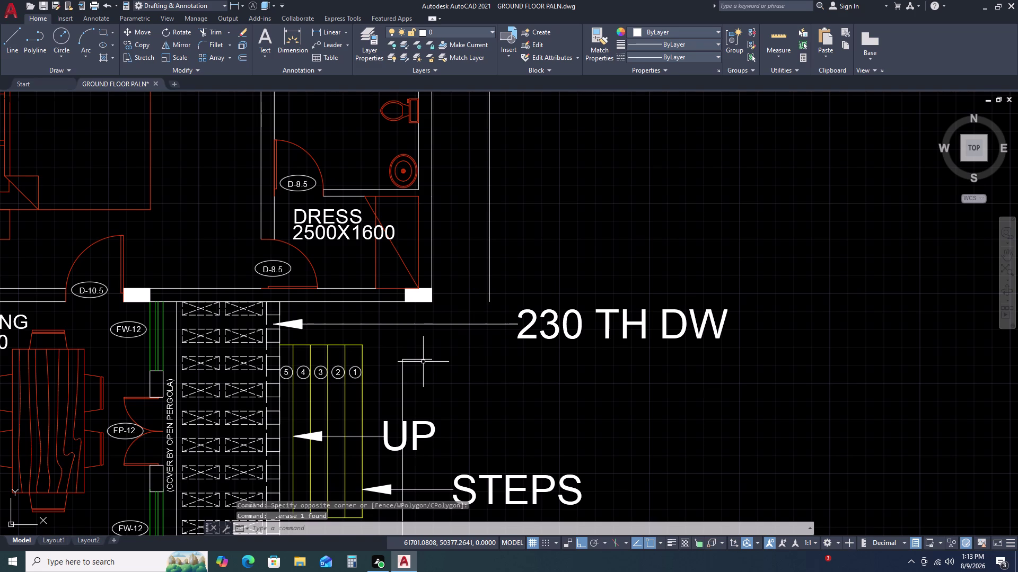
Attempt a radius-0 fillet joining the vertical and horizontal edge lines, then abandon it.
text(F)
key(space)
click(429, 360)
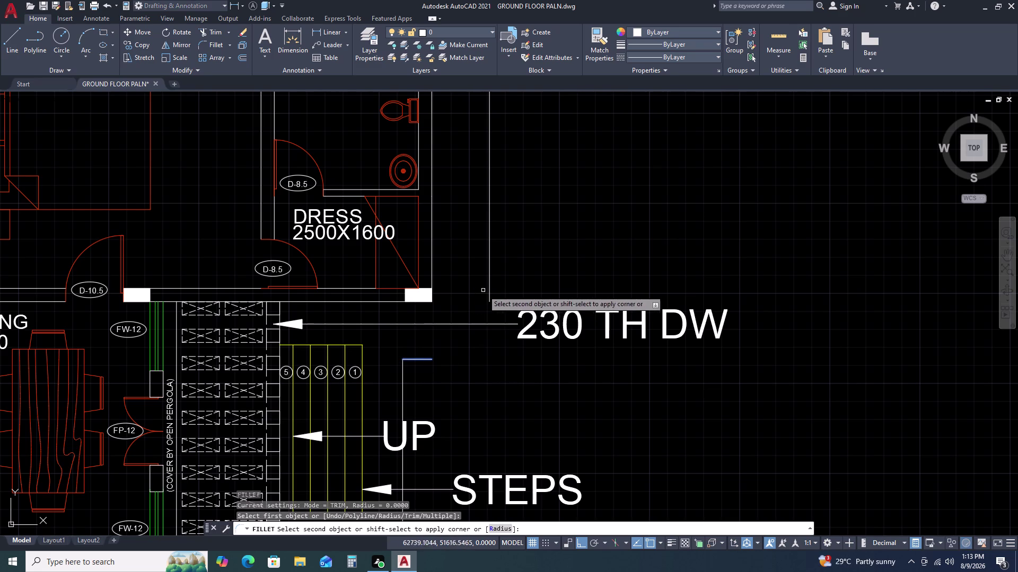
click(490, 295)
scroll(down, 3)
scroll(down, 3)
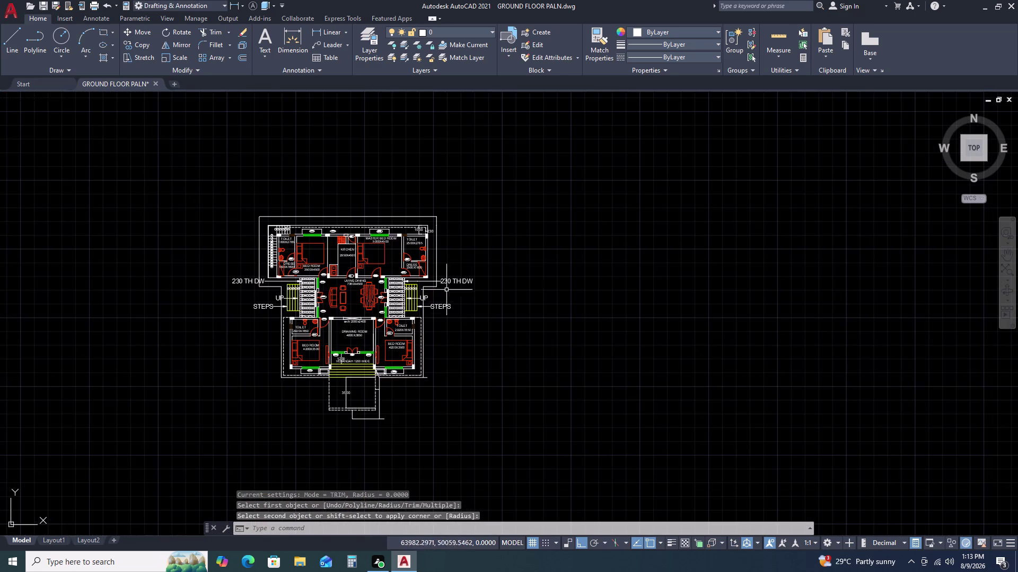
key(Escape)
scroll(up, 3)
Start a trim near the leader and cancel it without changes.
text(TR)
key(space)
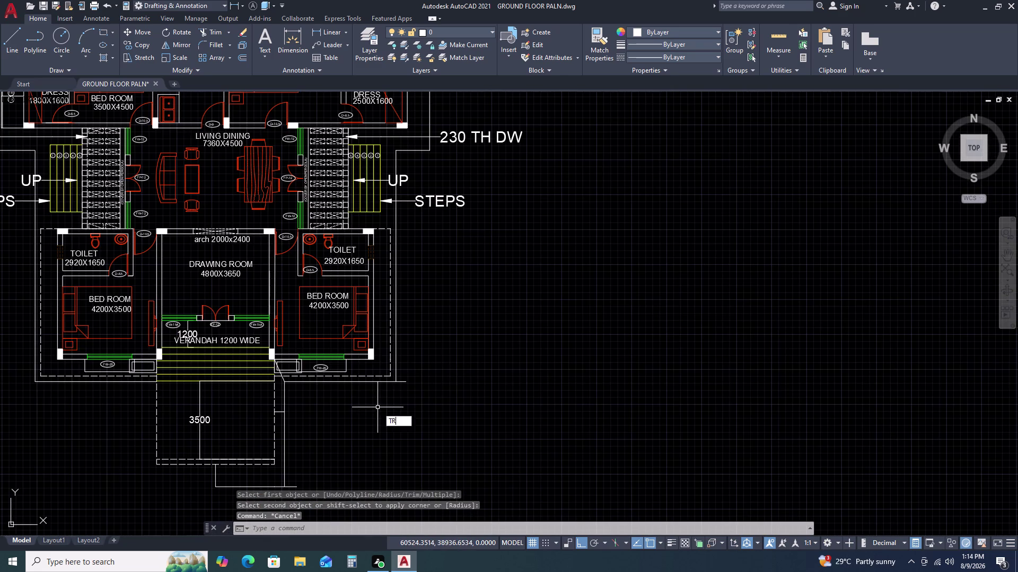
scroll(up, 3)
click(405, 346)
click(405, 417)
key(Escape)
Pan down to the 3500 entrance below the verandah and restart the LINE command.
scroll(down, 3)
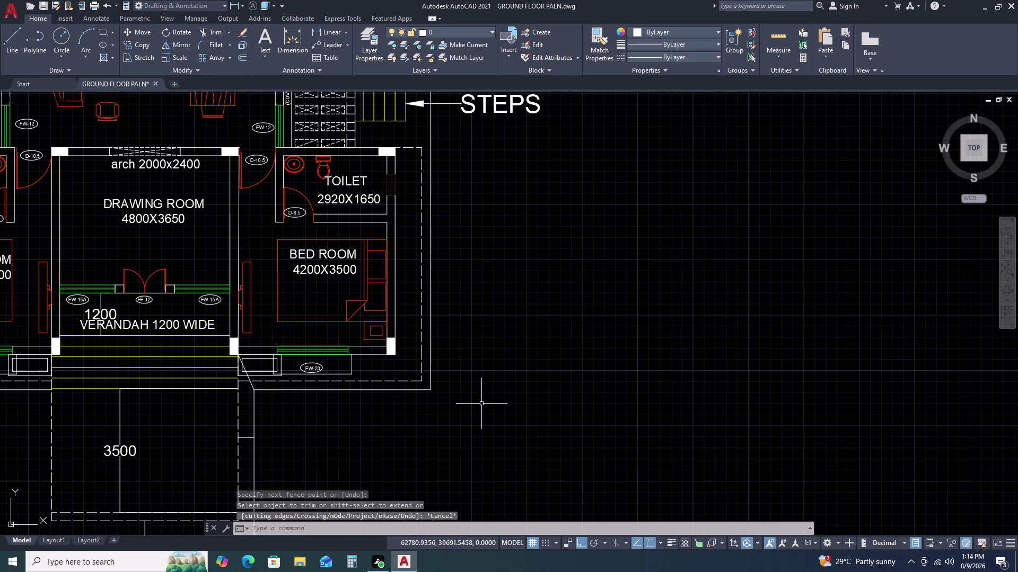
middle_drag(201, 410, 361, 408)
middle_drag(401, 401, 475, 391)
scroll(down, 3)
middle_drag(396, 431, 411, 368)
scroll(up, 3)
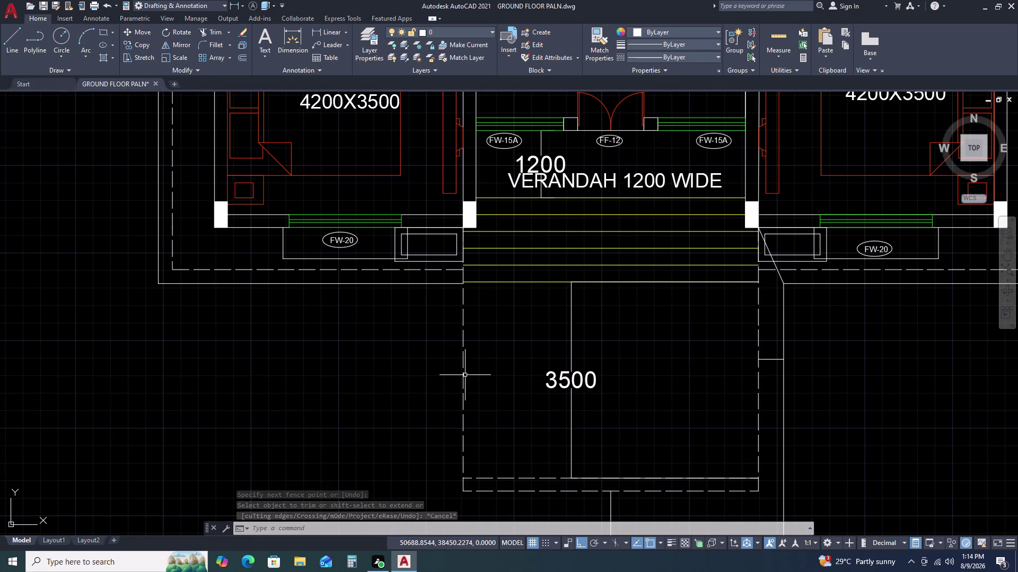
key(Escape)
scroll(down, 3)
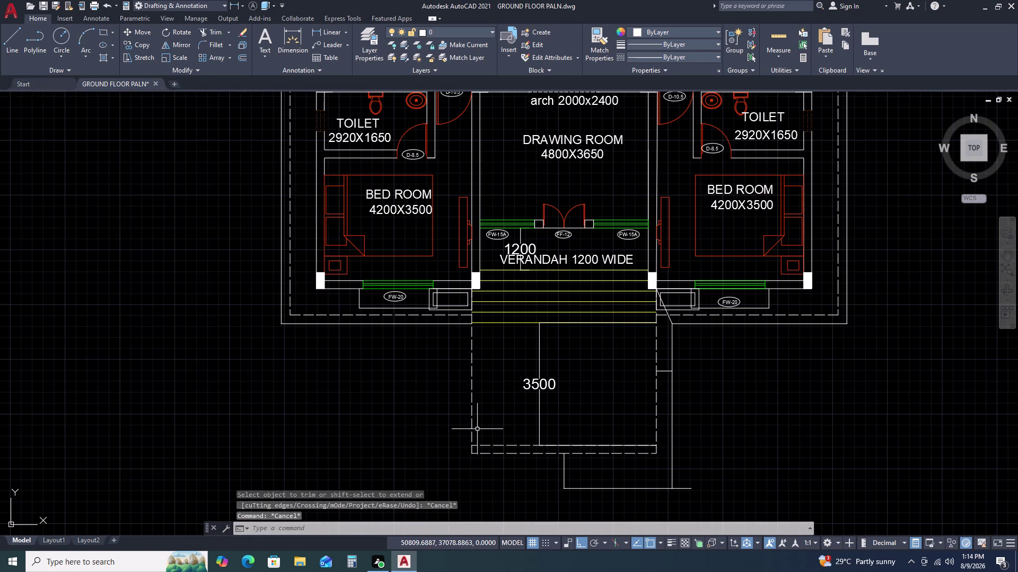
key(l)
key(space)
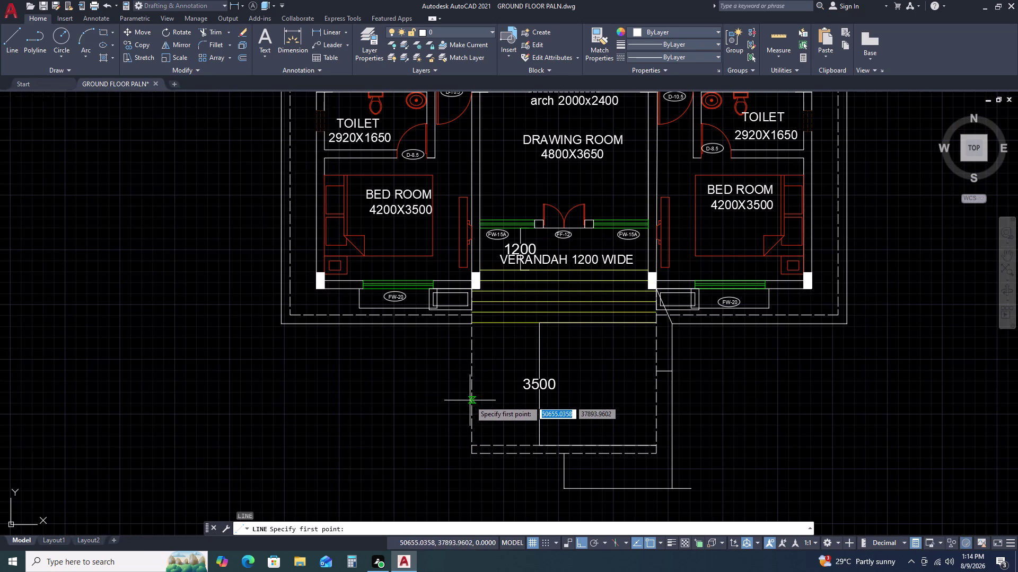
Draw a 450-long line starting left of the 3500 entrance area.
click(472, 368)
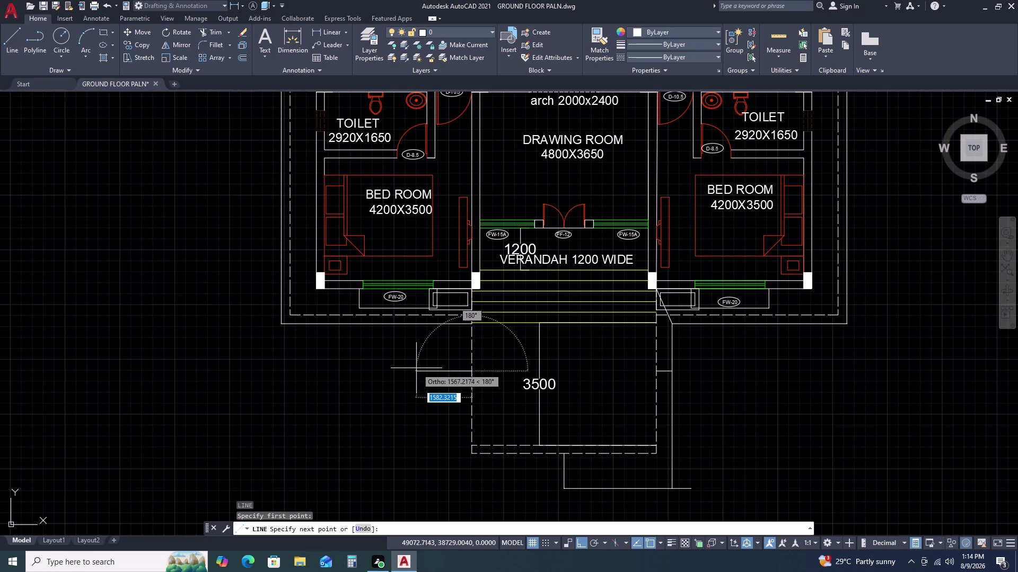
text(45)
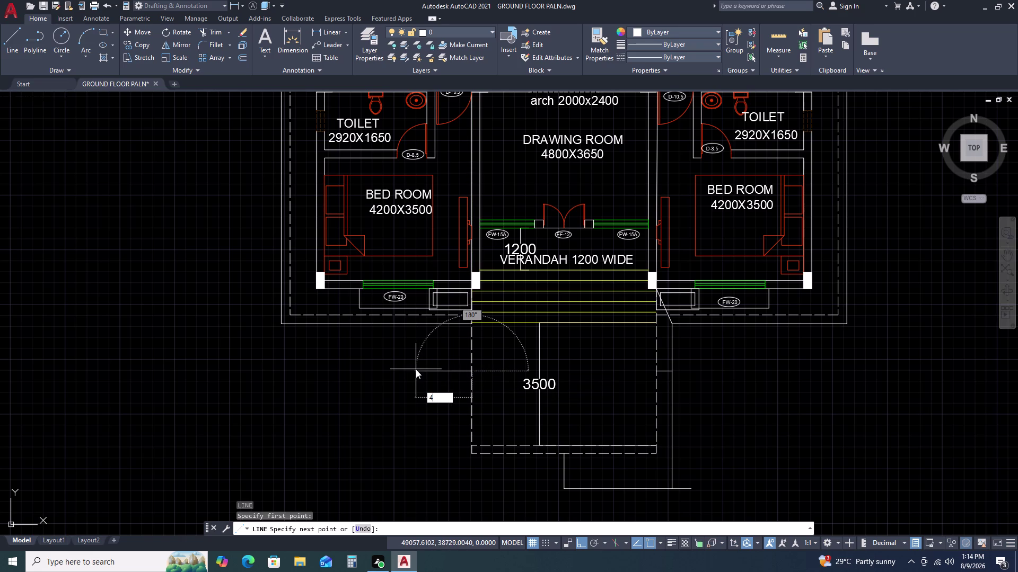
key(0)
key(space)
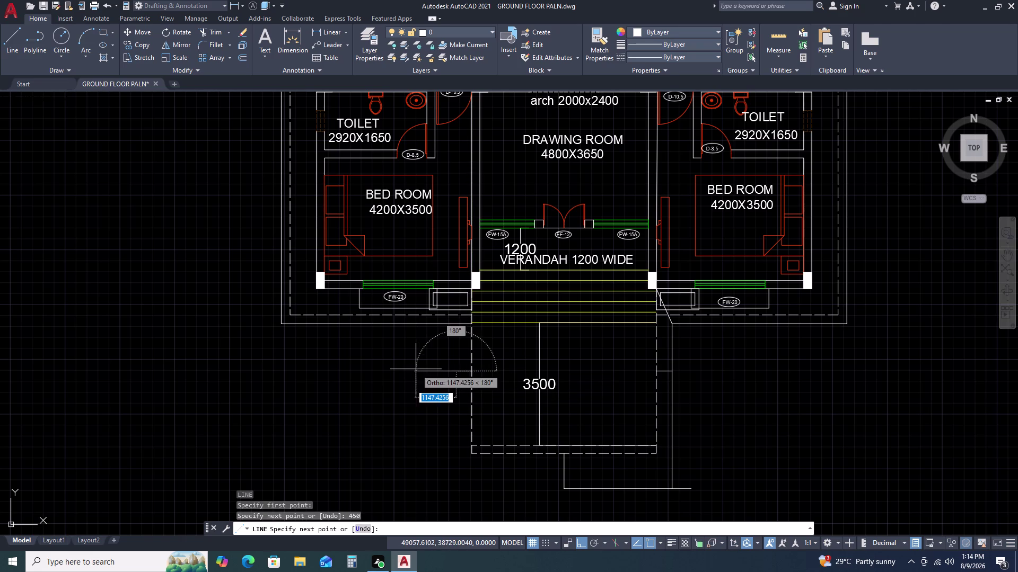
key(Escape)
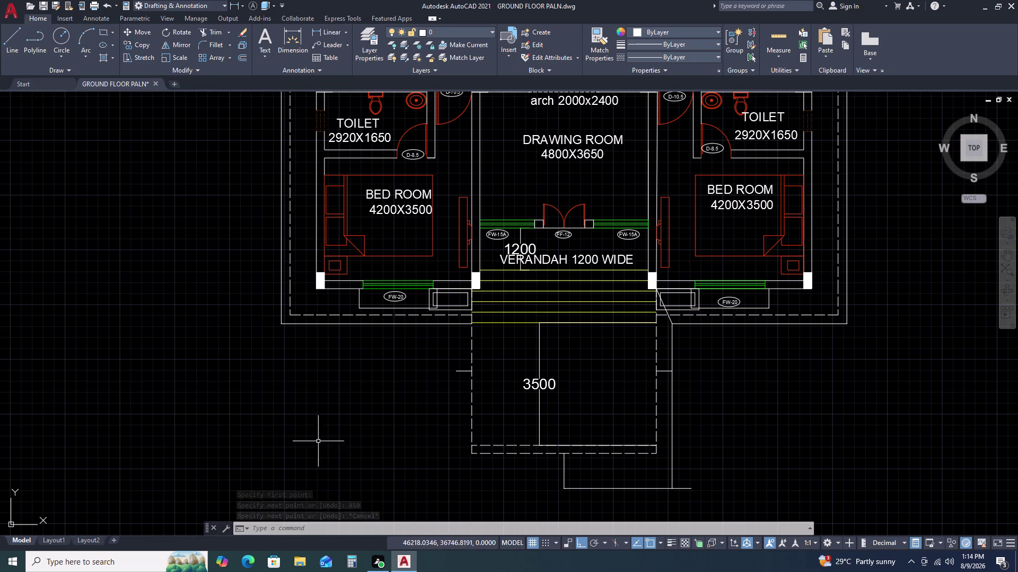
Draw a vertical line down from the left side of the entrance.
right_click(336, 411)
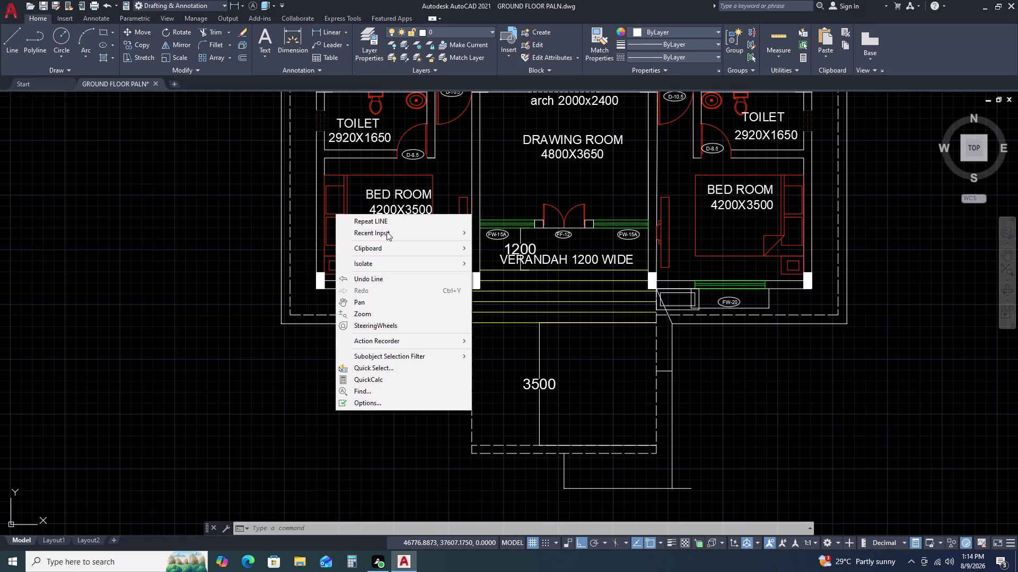
click(389, 225)
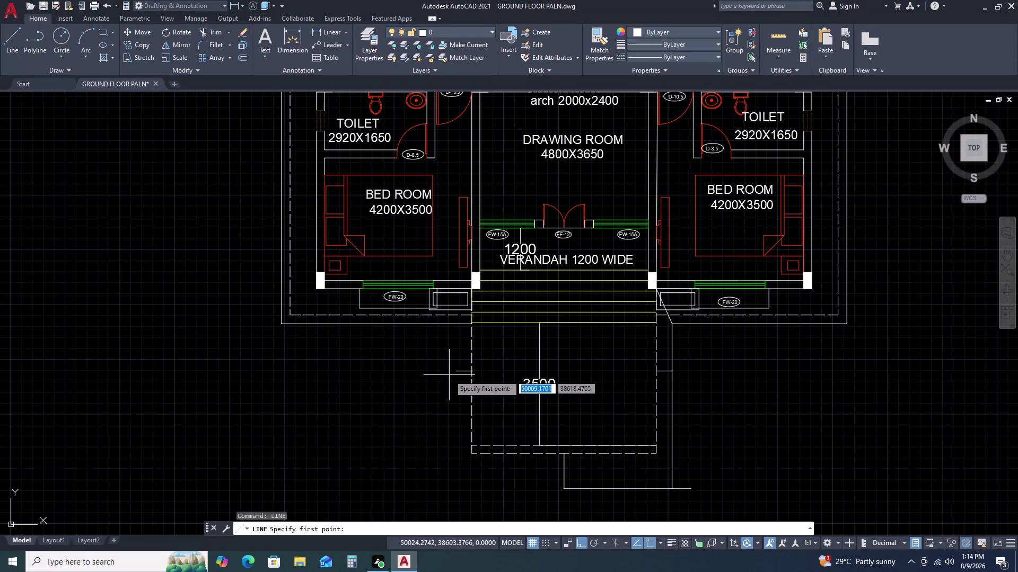
drag(455, 373, 453, 379)
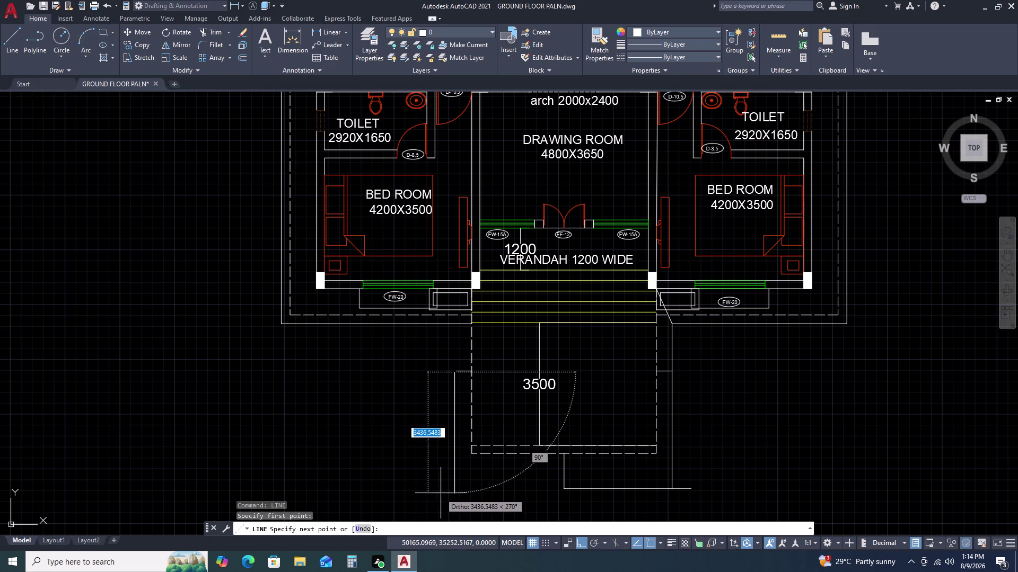
click(430, 496)
key(Escape)
Erase the stray vertical line left of the entrance.
middle_drag(438, 399, 432, 400)
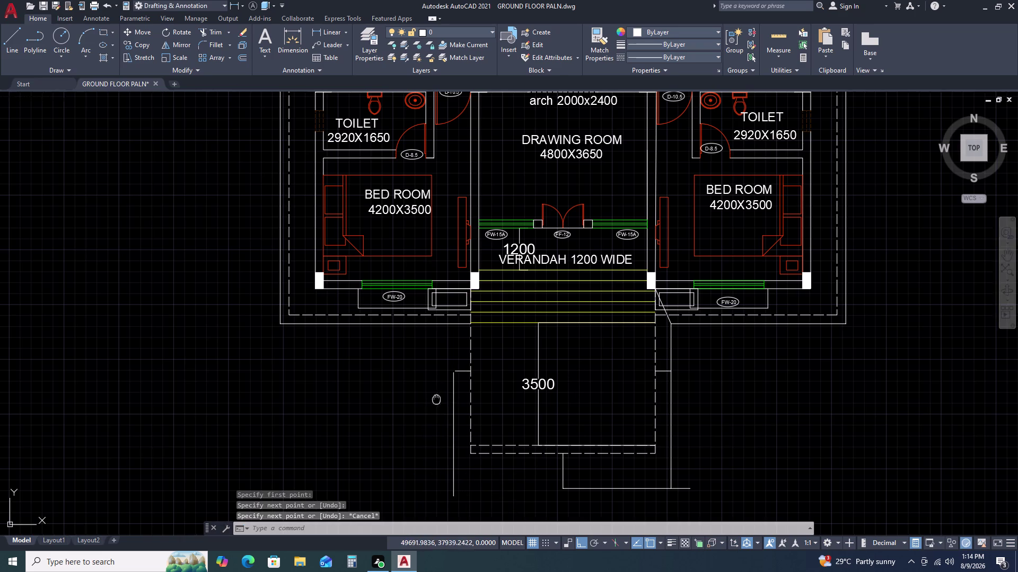
middle_drag(432, 400, 331, 399)
middle_drag(417, 459, 401, 423)
middle_click(394, 404)
scroll(up, 3)
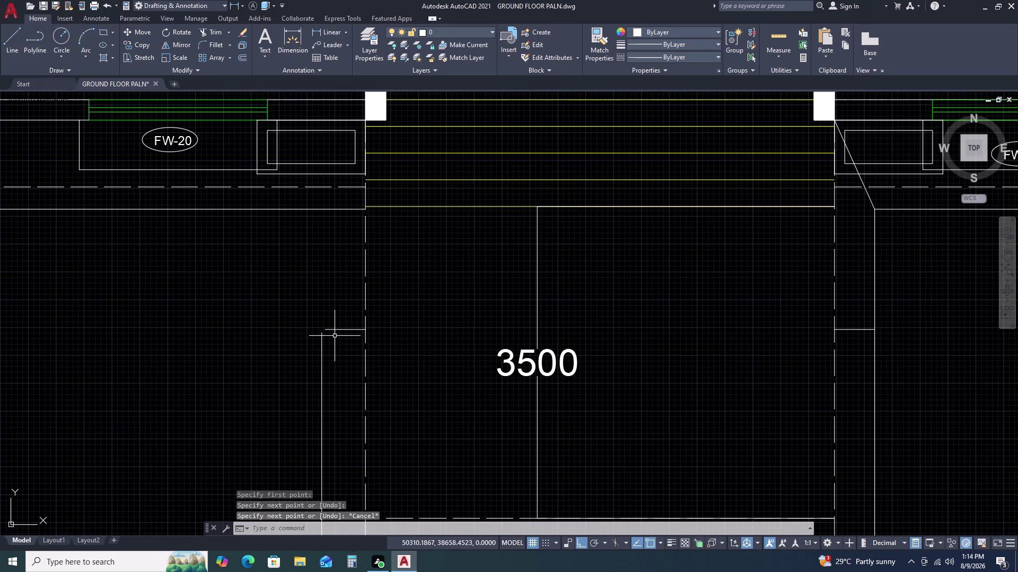
click(341, 321)
click(340, 345)
key(Escape)
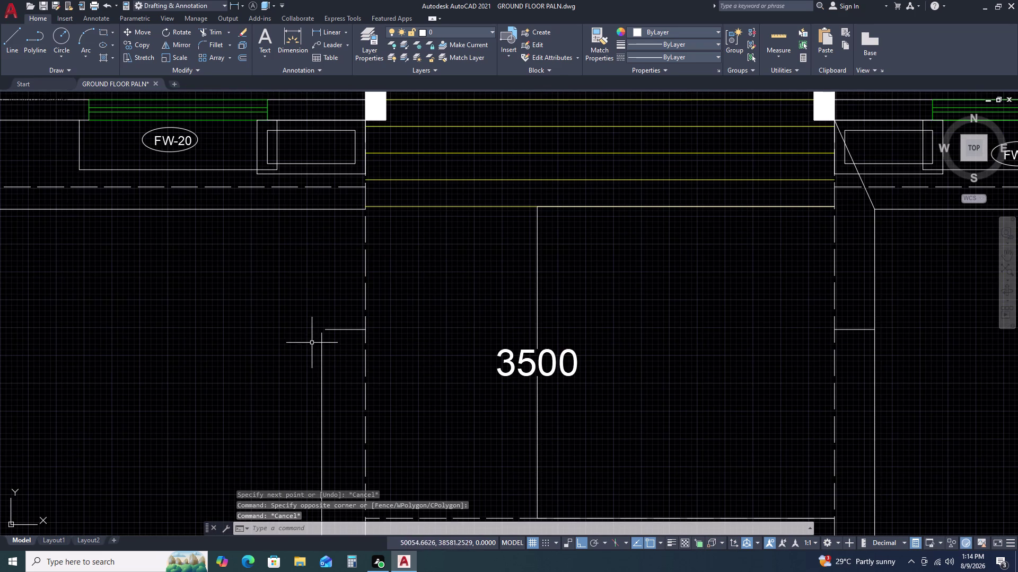
click(324, 342)
click(303, 371)
key(Delete)
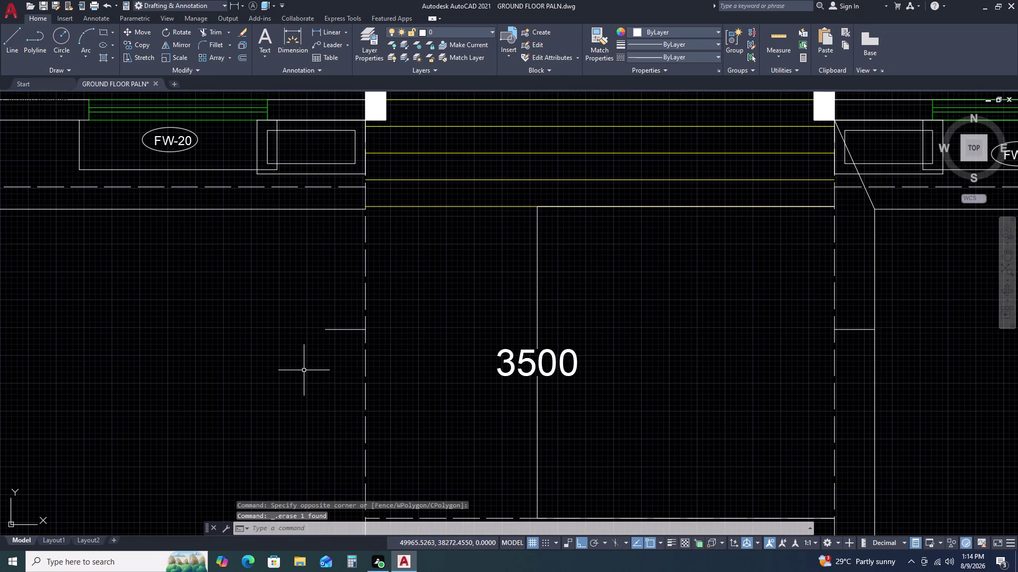
Draw the vertical roof projection line on the left side of the porch.
text(L)
key(space)
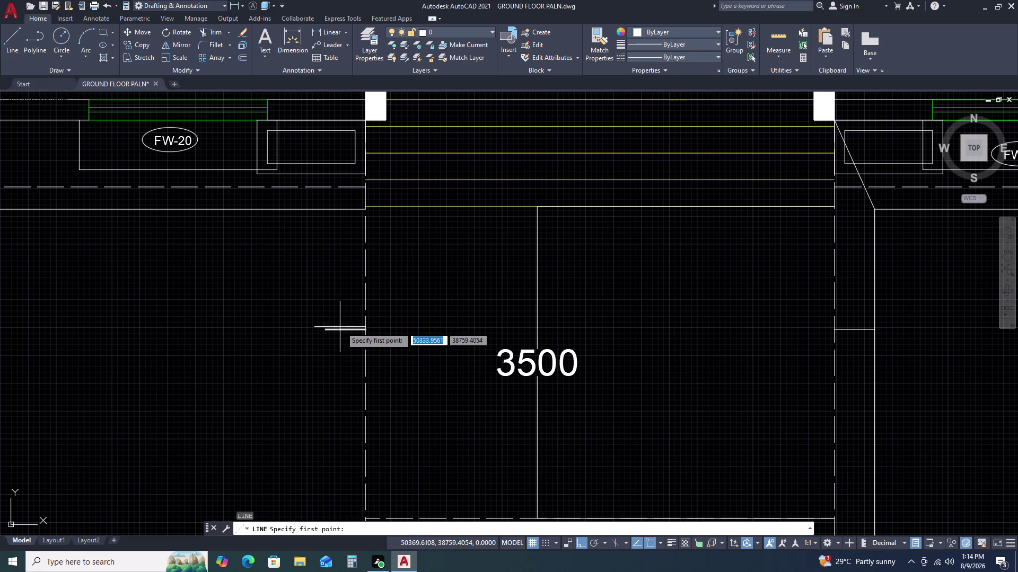
click(326, 327)
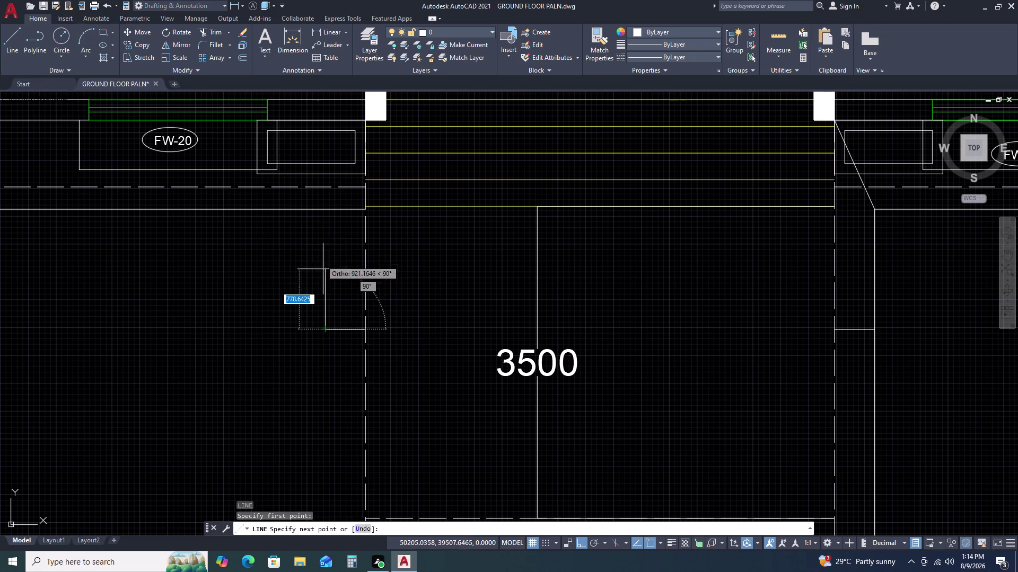
scroll(down, 3)
click(320, 446)
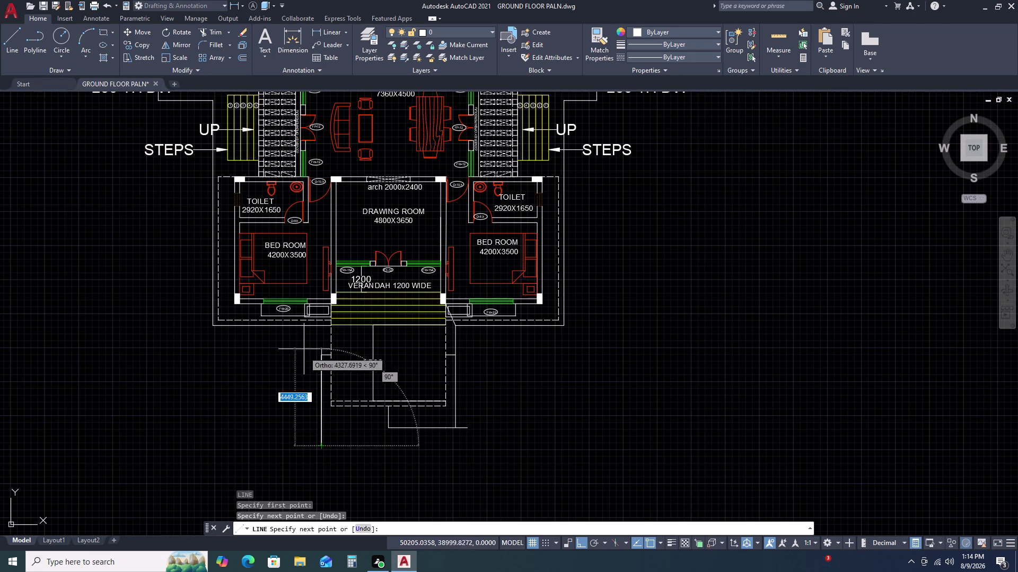
key(Escape)
Window-select and erase the stray line left of the dashed 3500 outline.
scroll(up, 3)
click(332, 320)
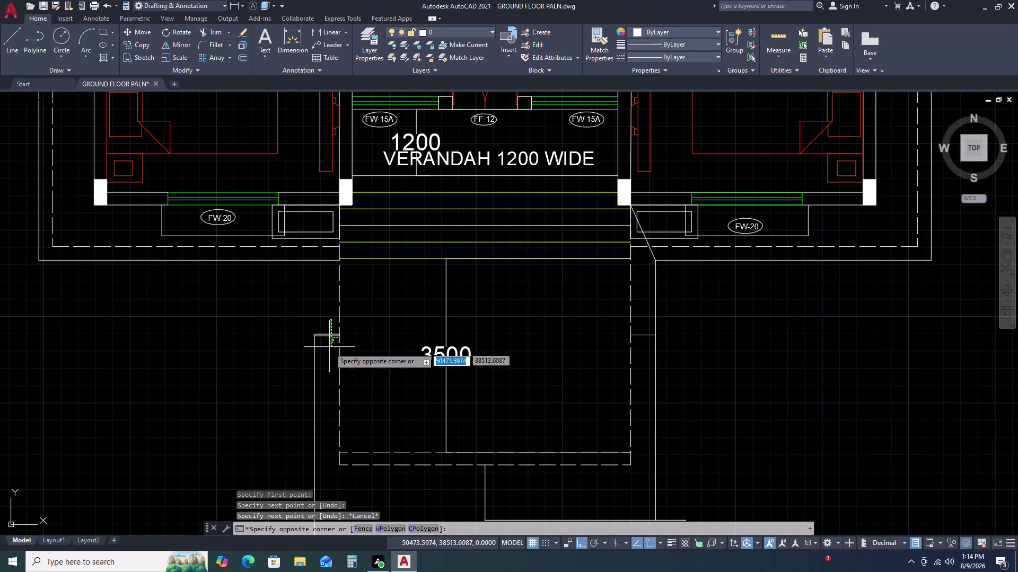
click(328, 349)
key(Delete)
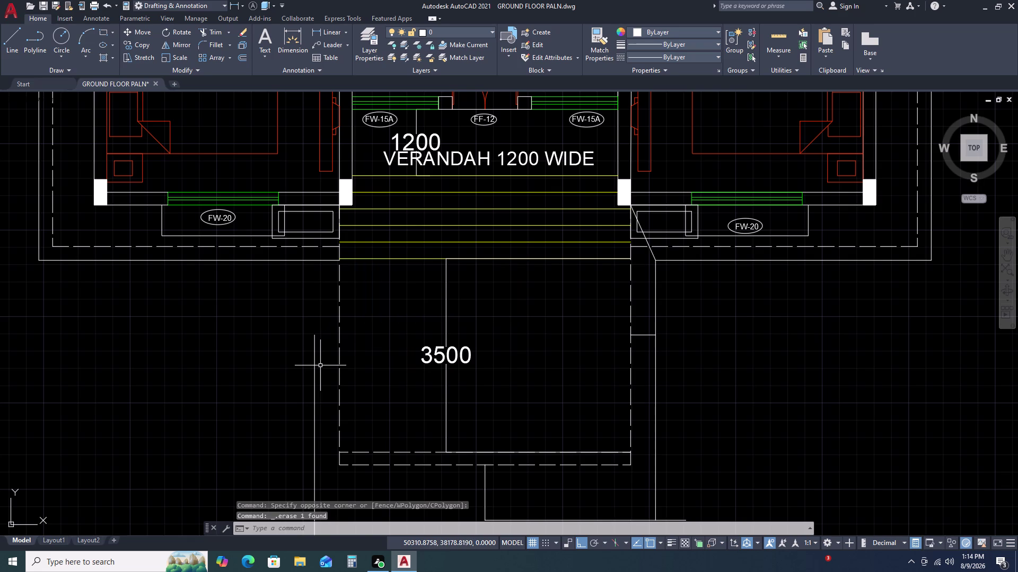
key(e)
text(X)
key(space)
Extend two projection lines to their boundary and trim their overhanging ends.
click(321, 354)
click(294, 386)
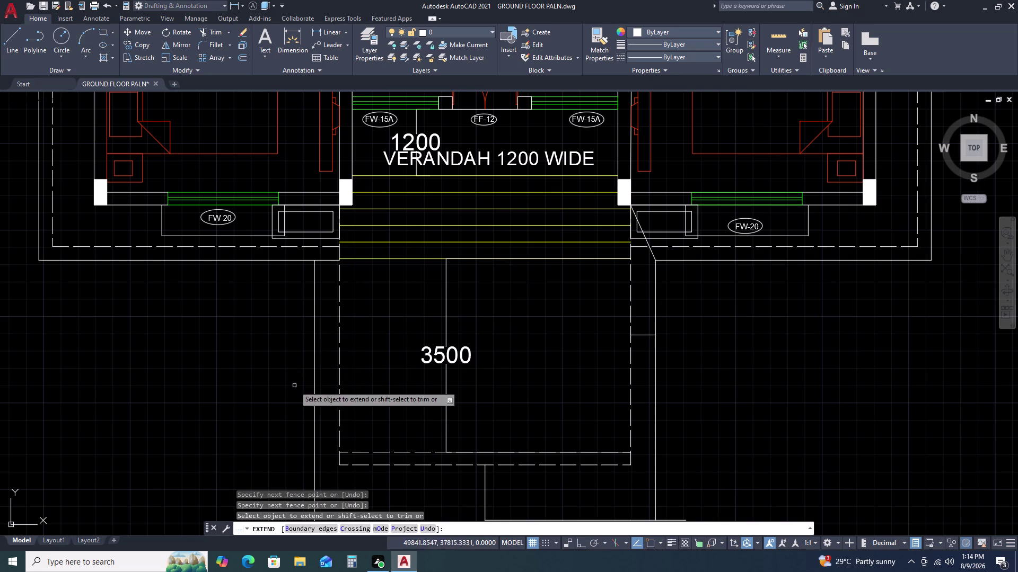
key(Escape)
text(TR)
key(space)
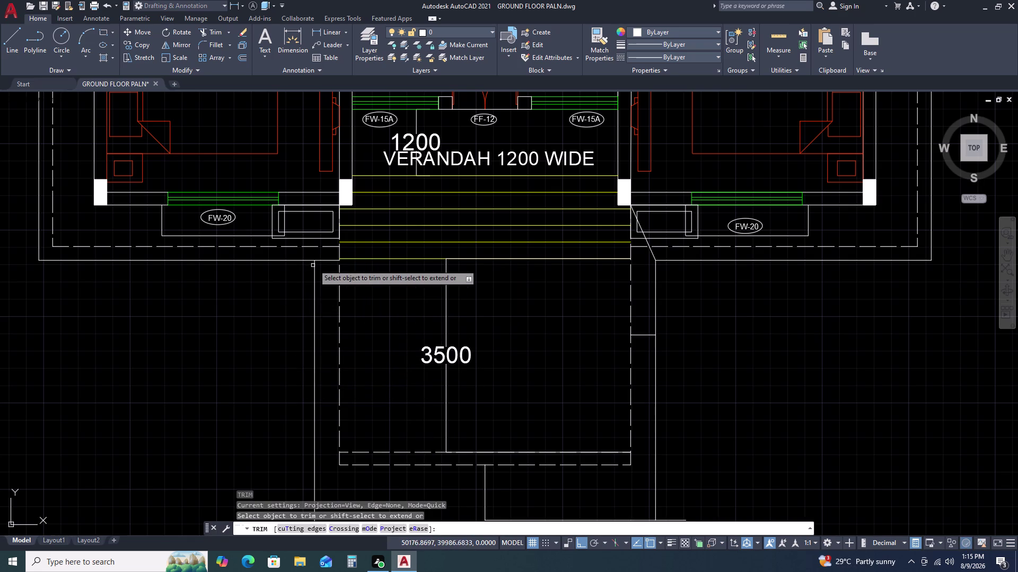
click(322, 257)
click(327, 280)
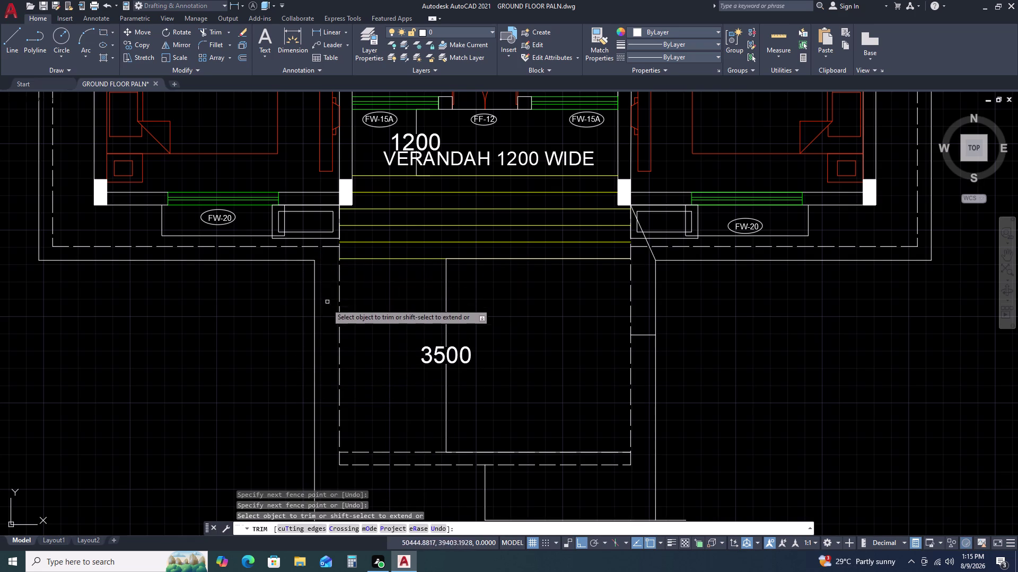
Fence-trim the overhanging line ends on the right side of the porch.
middle_drag(525, 371, 317, 337)
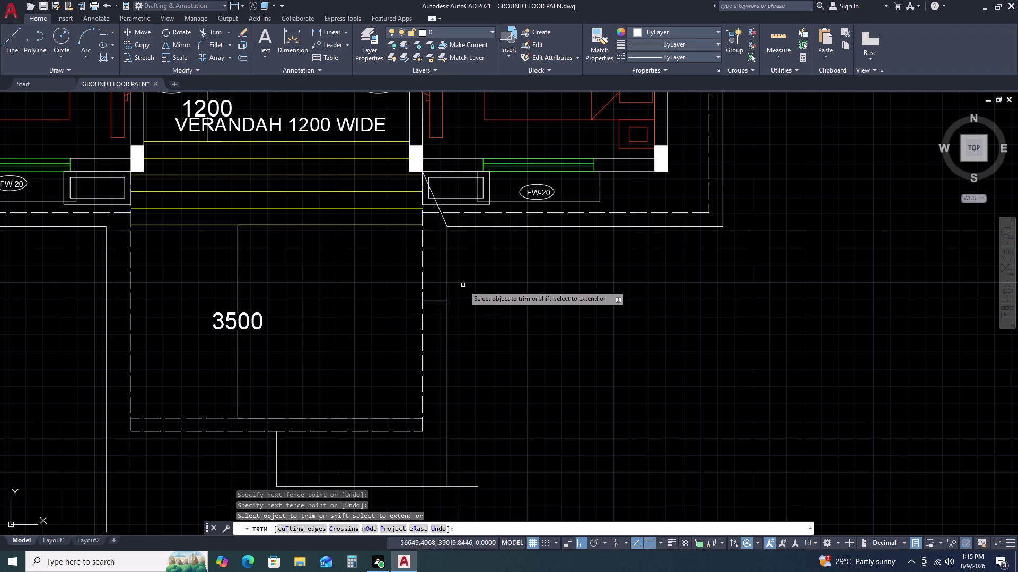
click(431, 280)
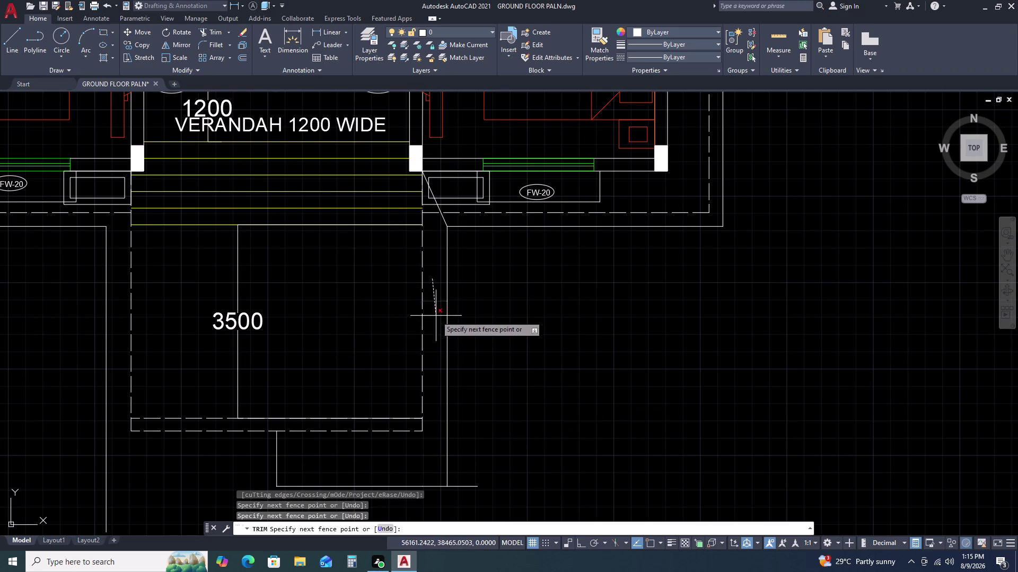
click(435, 325)
scroll(down, 3)
key(Escape)
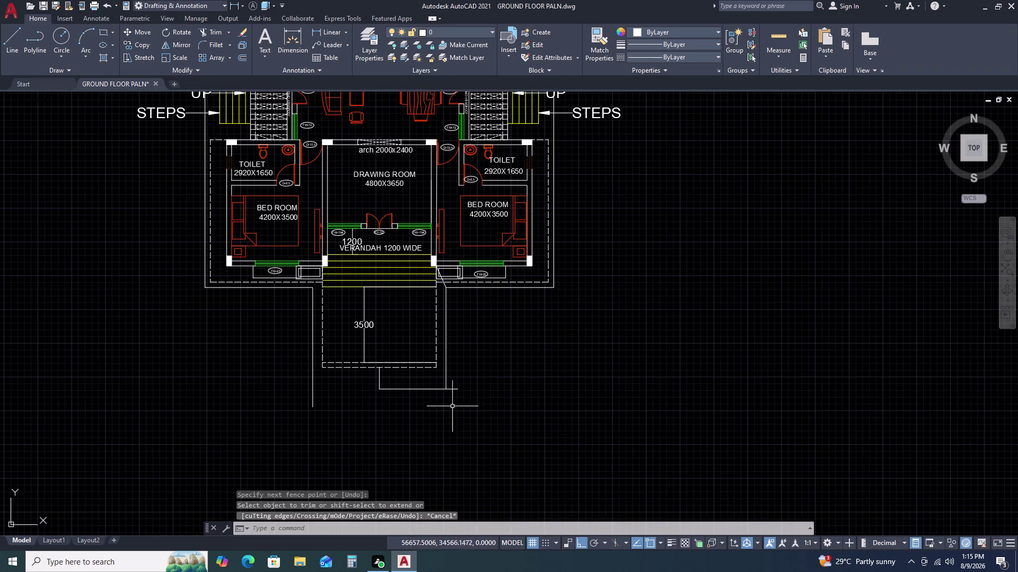
scroll(up, 3)
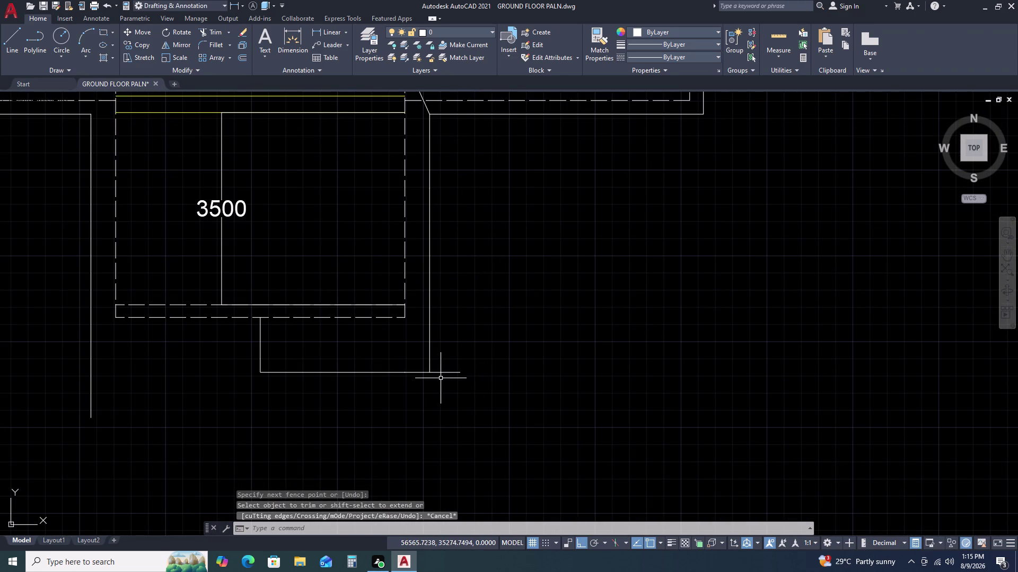
Extend the bottom porch projection line out to the left side edge.
text(EX)
key(space)
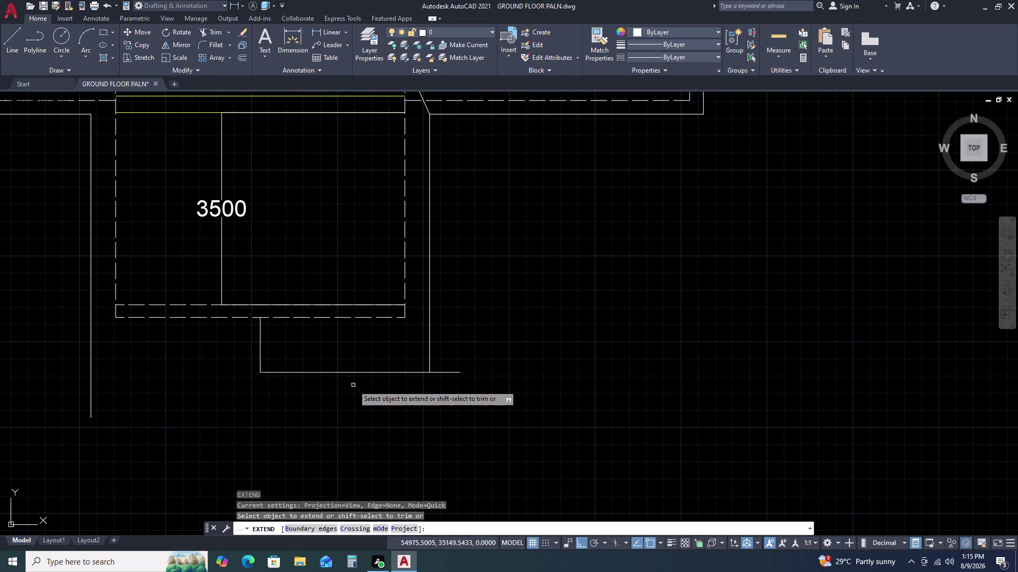
click(361, 355)
click(320, 405)
drag(306, 361, 295, 378)
click(253, 417)
key(Escape)
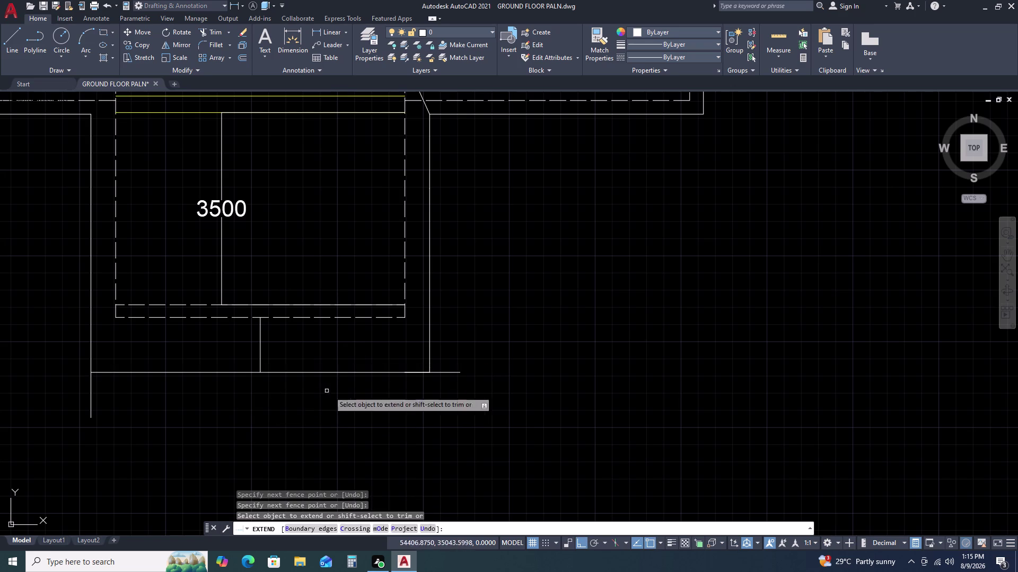
Trim the short stub and erase the leftover 1000-long line segment.
text(TR)
key(space)
click(299, 346)
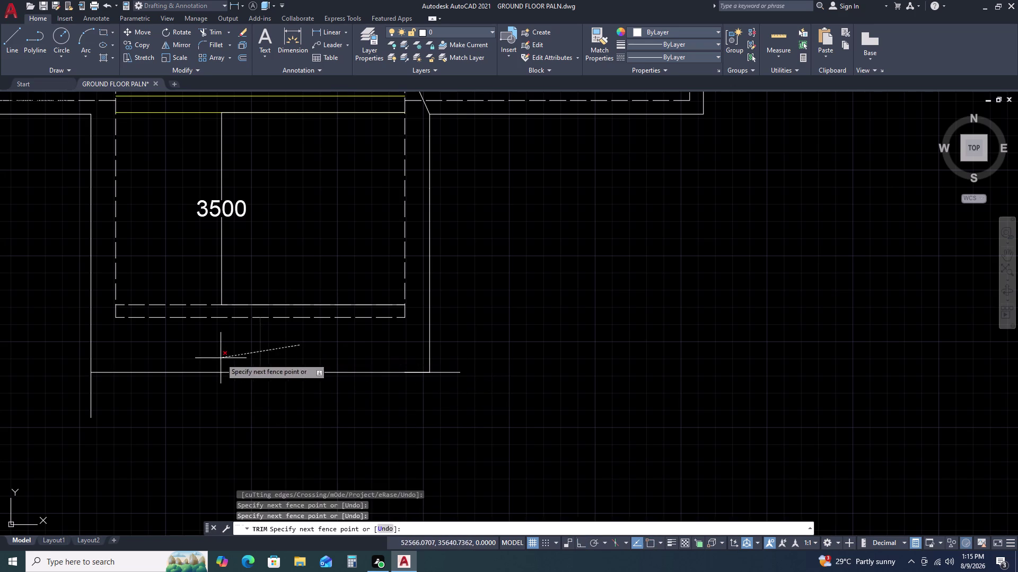
click(220, 358)
key(Escape)
click(454, 364)
click(446, 394)
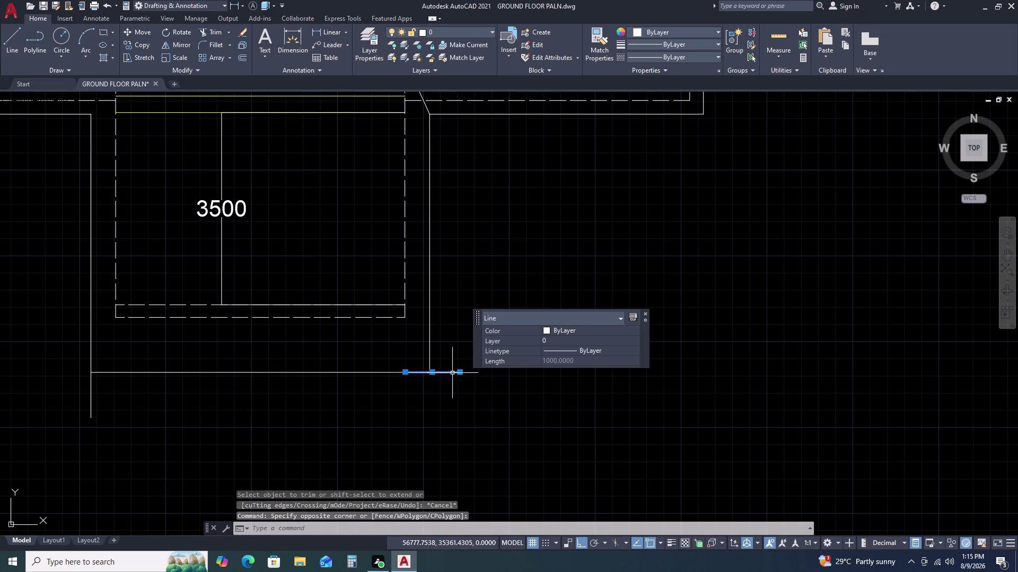
key(Delete)
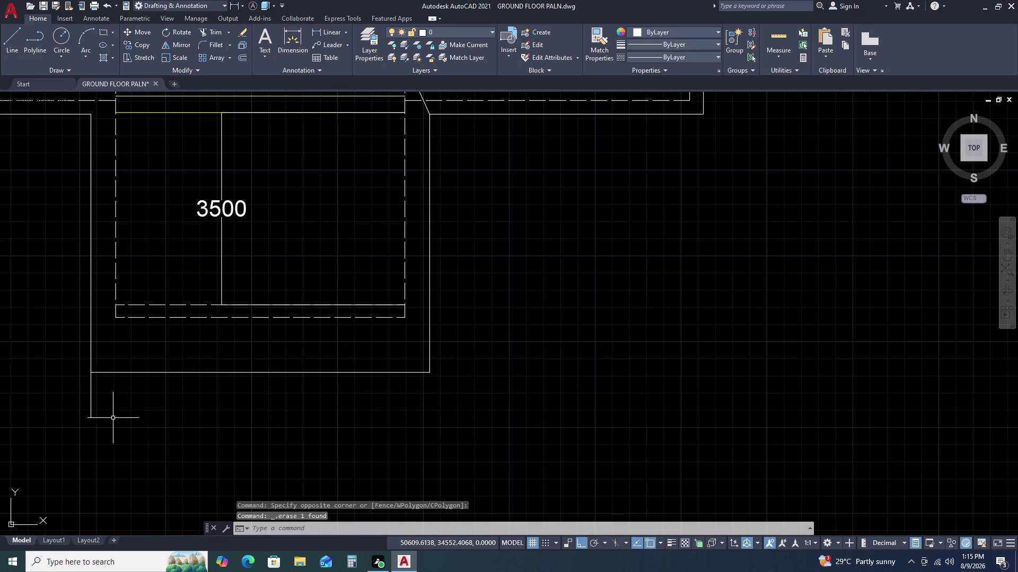
Trim the two remaining overhanging line ends at the porch.
text(TR)
key(space)
click(131, 396)
click(16, 410)
key(Escape)
scroll(down, 3)
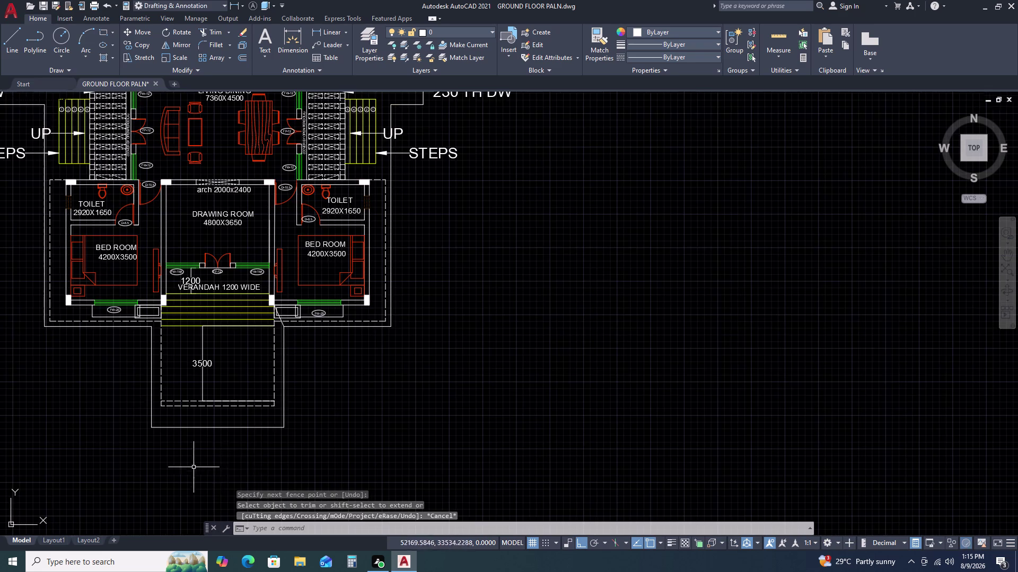
Draw a diagonal line from the verandah's left front wall corner to the porch roof outline.
scroll(up, 3)
text(L)
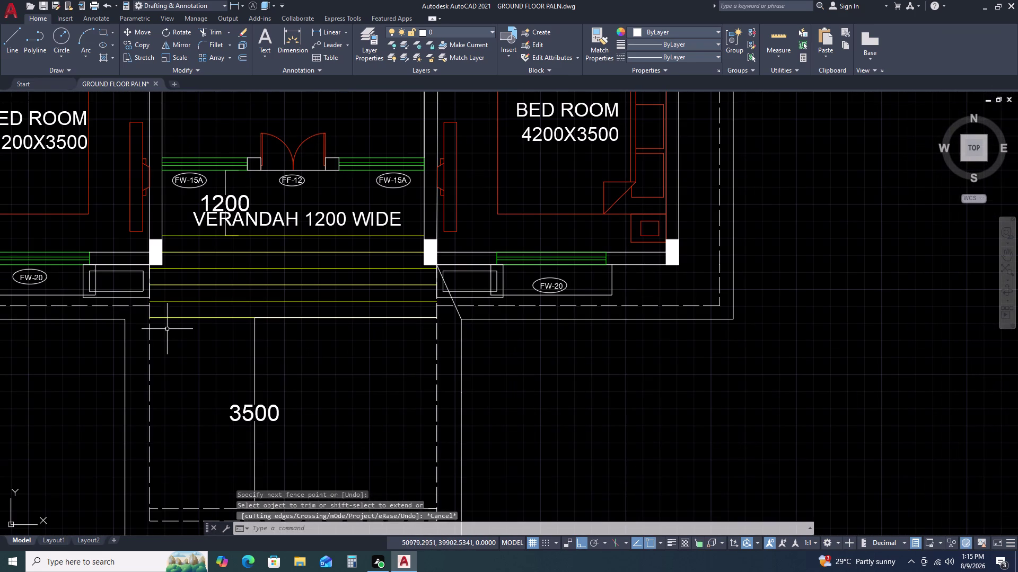
key(space)
scroll(up, 3)
scroll(down, 3)
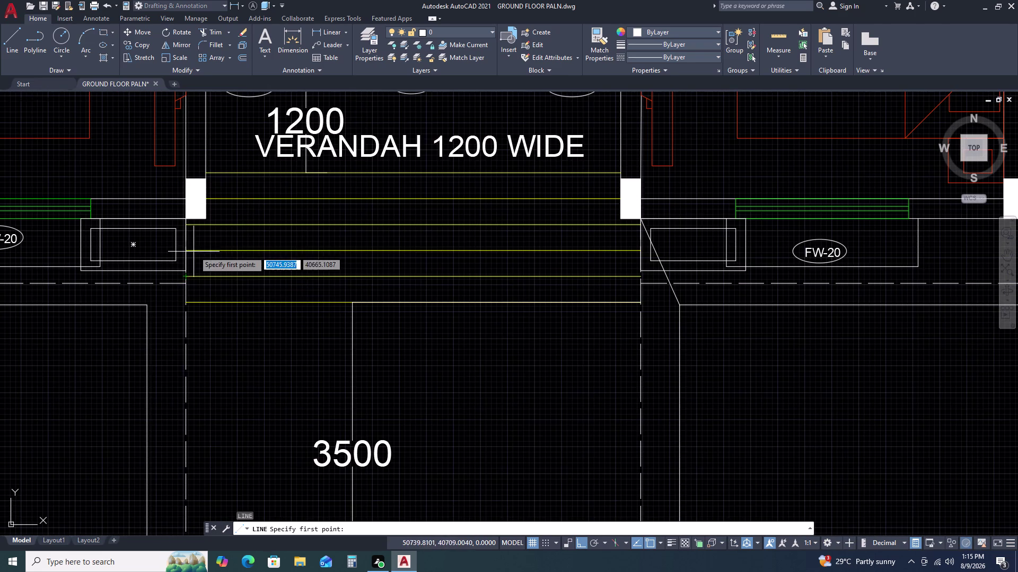
scroll(up, 3)
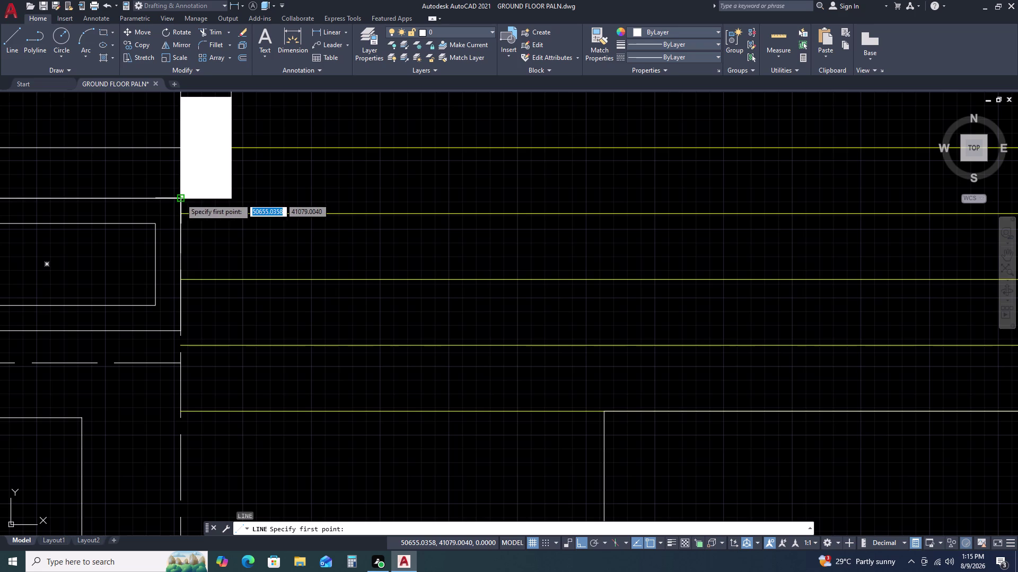
click(180, 199)
click(78, 417)
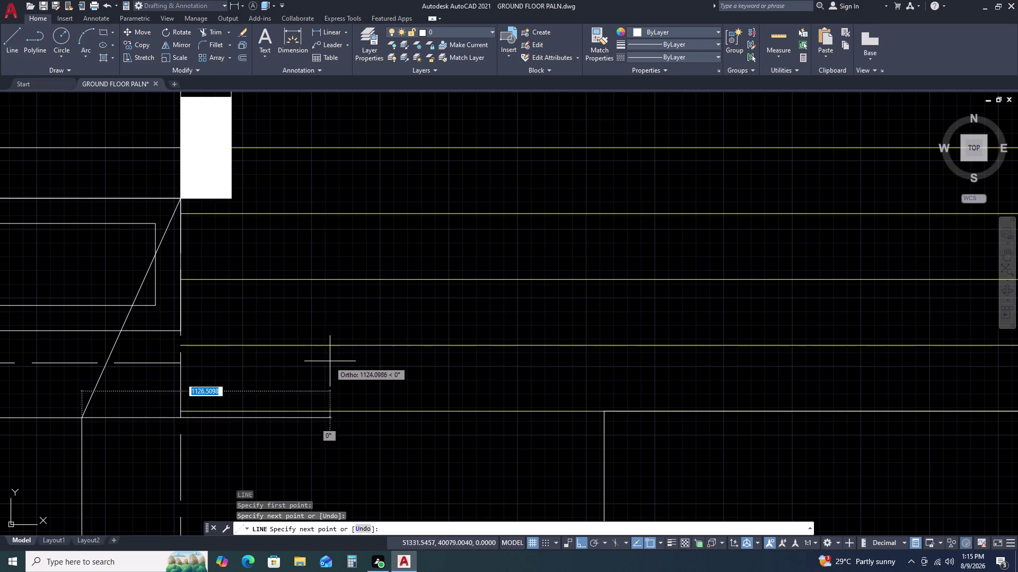
scroll(down, 3)
key(Escape)
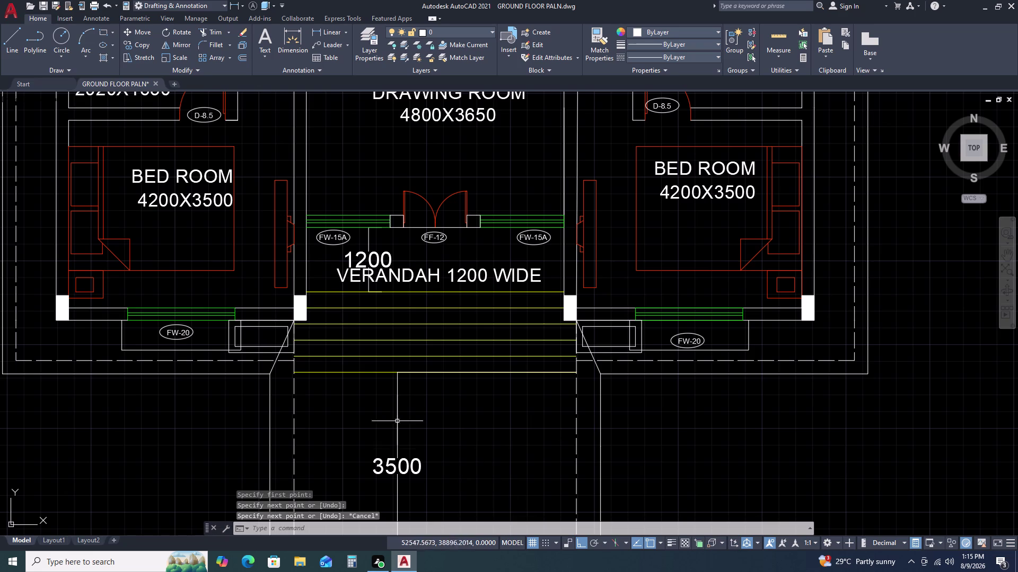
scroll(down, 3)
scroll(up, 3)
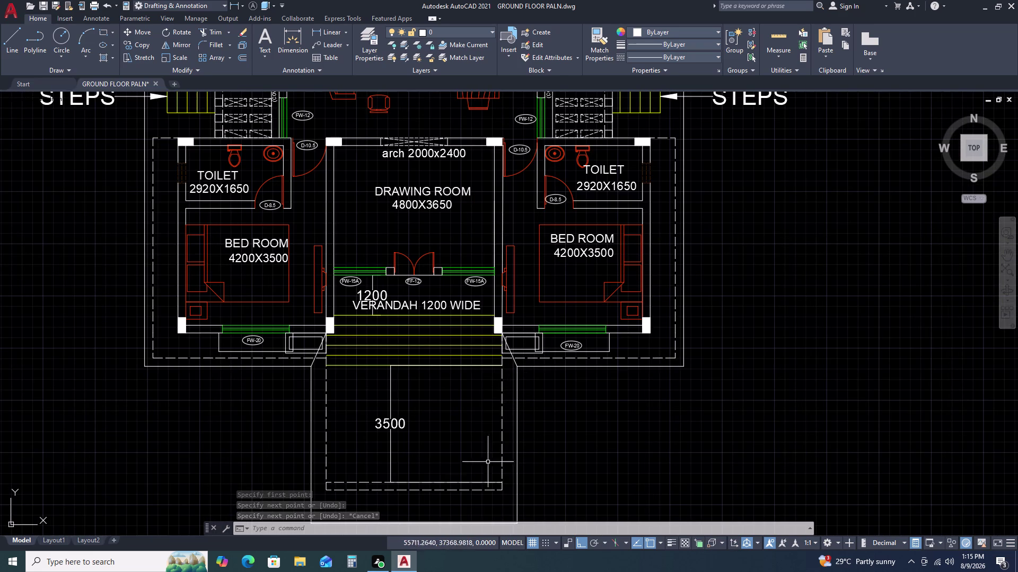
scroll(down, 3)
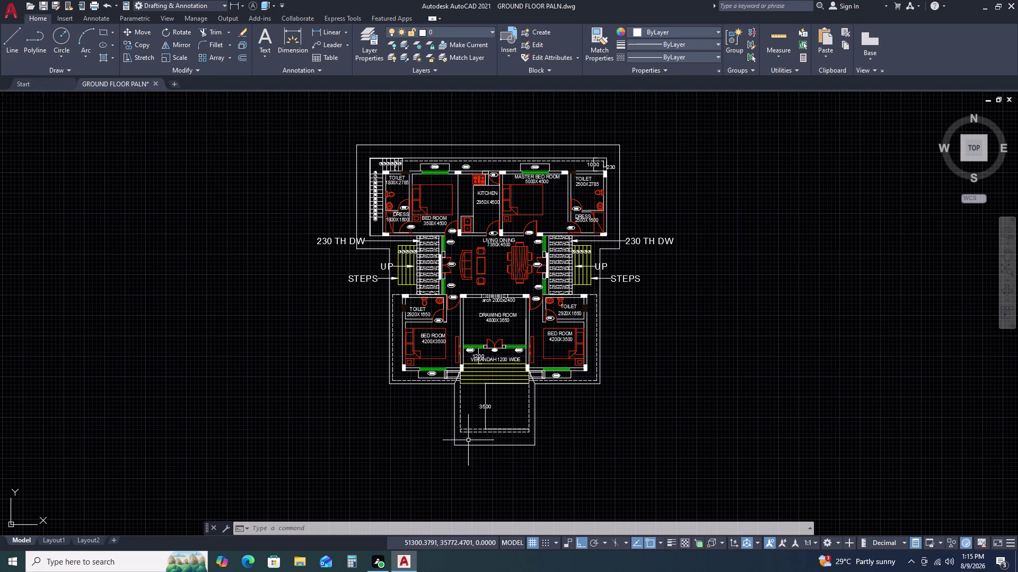
Near the left staircase, try a grip adjustment of the UP leader's end point, then cancel it.
scroll(up, 3)
middle_click(565, 400)
middle_drag(546, 409, 494, 431)
middle_click(486, 433)
middle_click(483, 434)
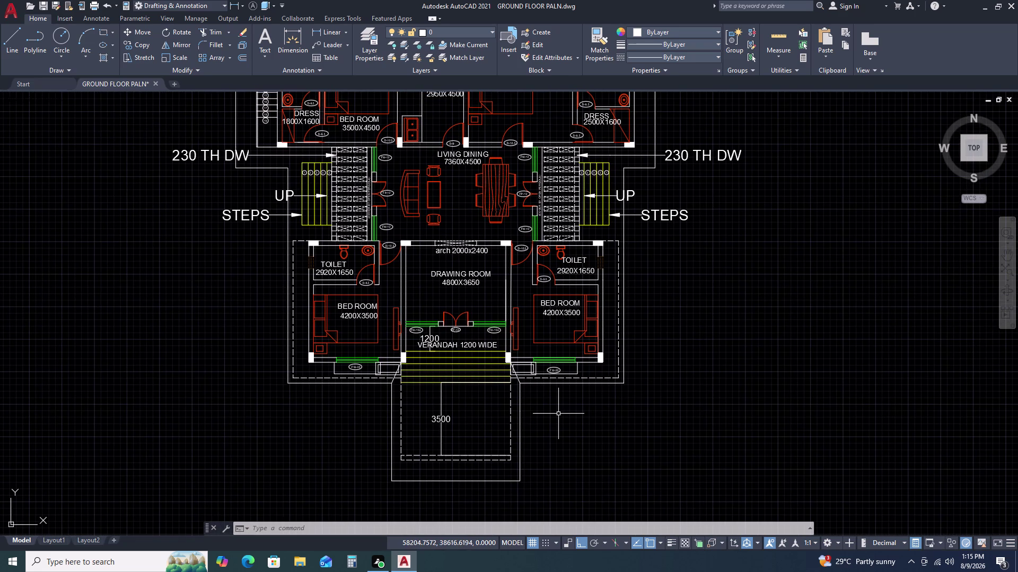
scroll(down, 3)
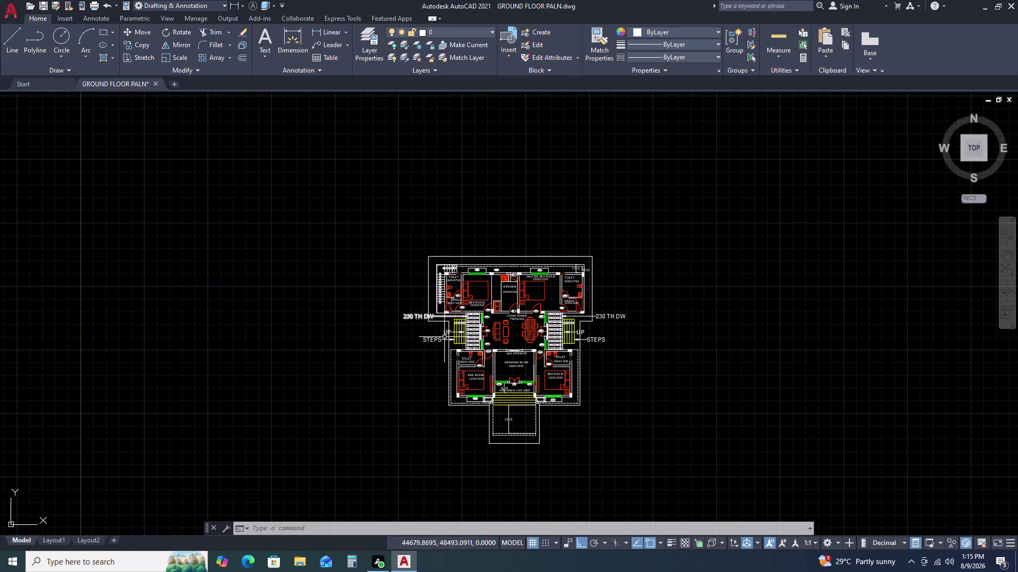
scroll(up, 3)
middle_drag(430, 311, 368, 350)
scroll(up, 3)
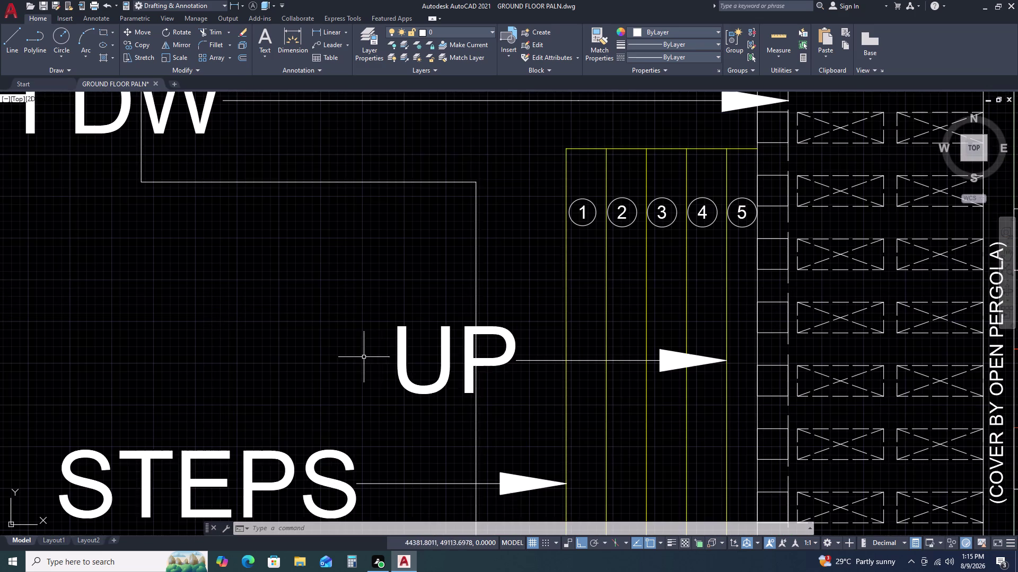
click(446, 353)
click(392, 351)
middle_drag(364, 372, 170, 399)
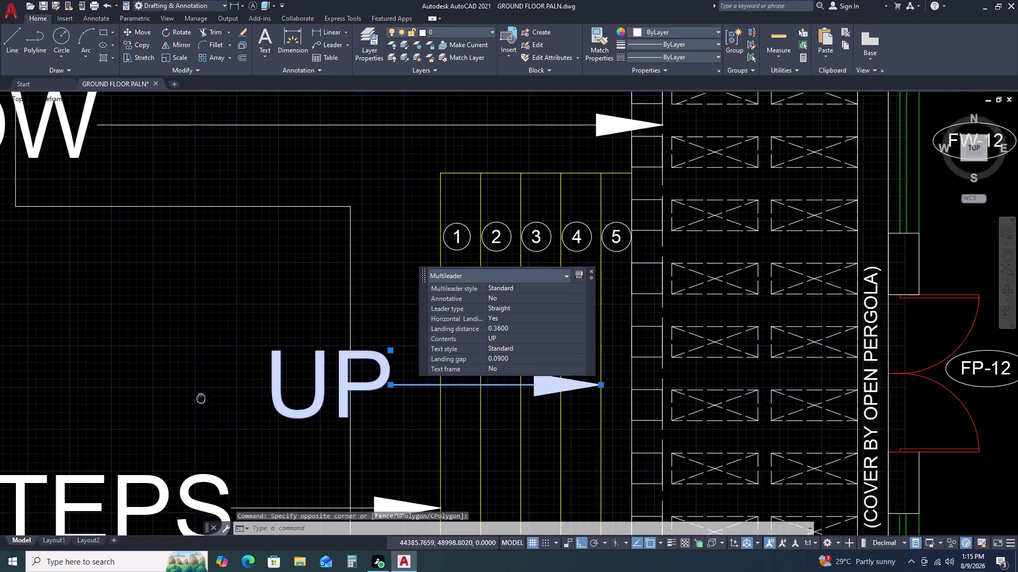
click(323, 387)
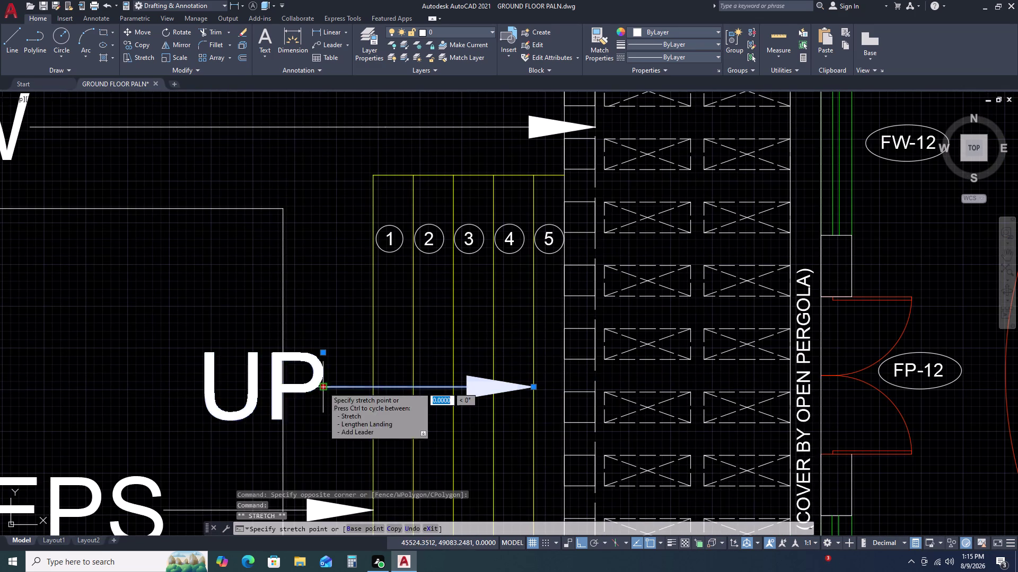
click(255, 390)
key(Escape)
Select the left 230 TH DW leader and begin a stretch, then cancel it.
middle_drag(327, 381, 376, 488)
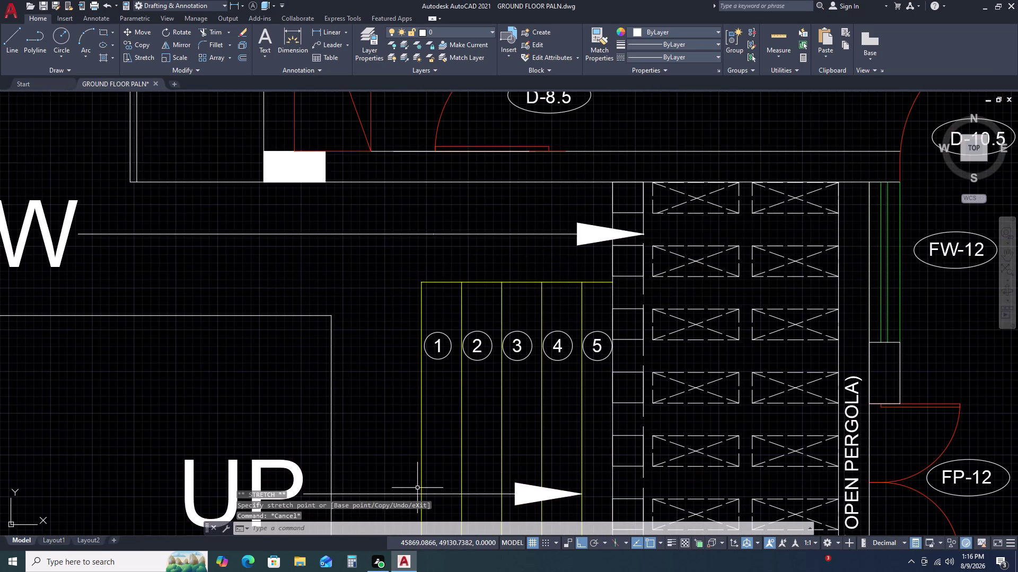
scroll(down, 3)
scroll(up, 3)
click(269, 295)
click(244, 334)
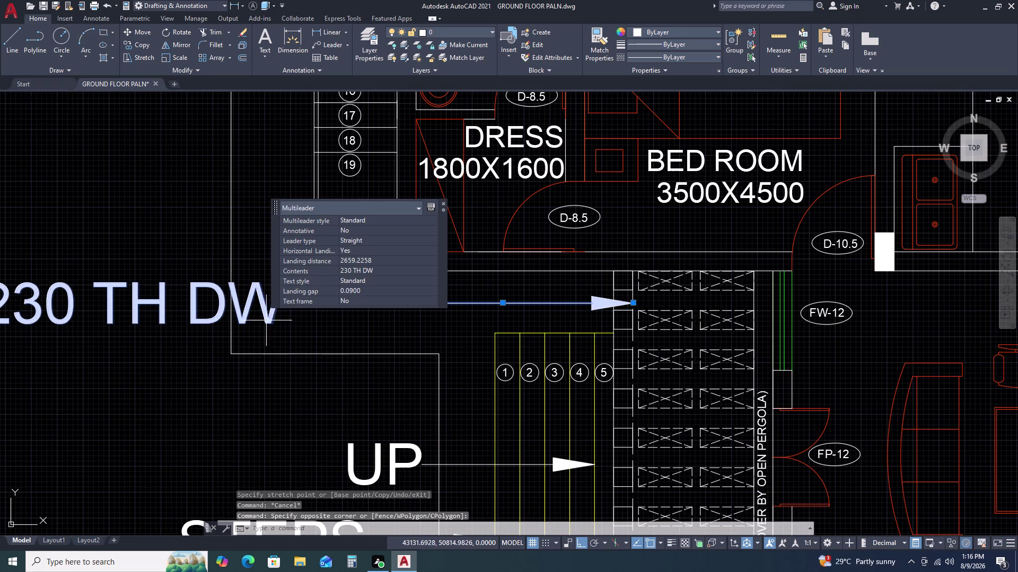
middle_drag(275, 314, 365, 456)
middle_click(370, 461)
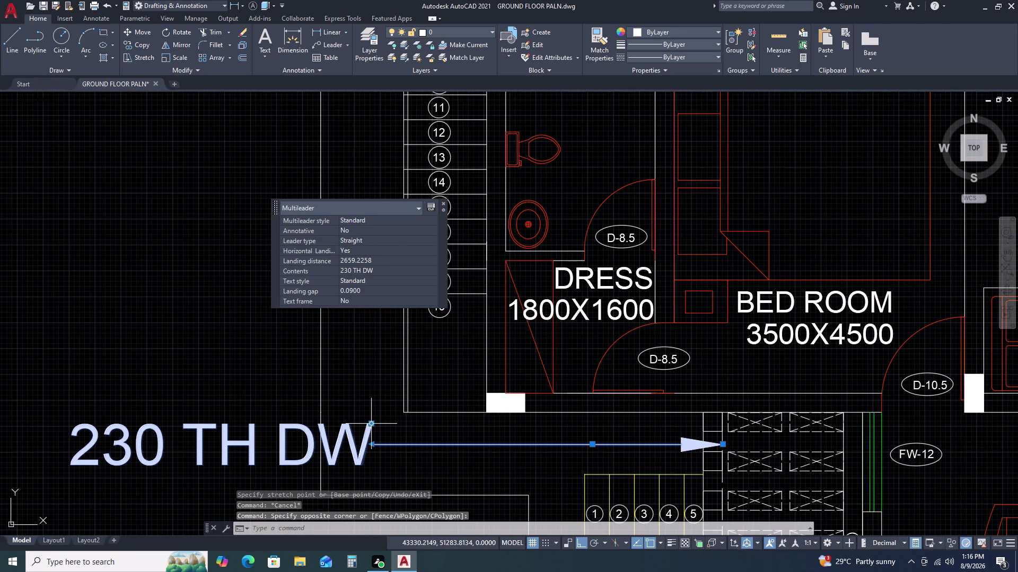
drag(372, 425, 382, 423)
click(522, 439)
key(Escape)
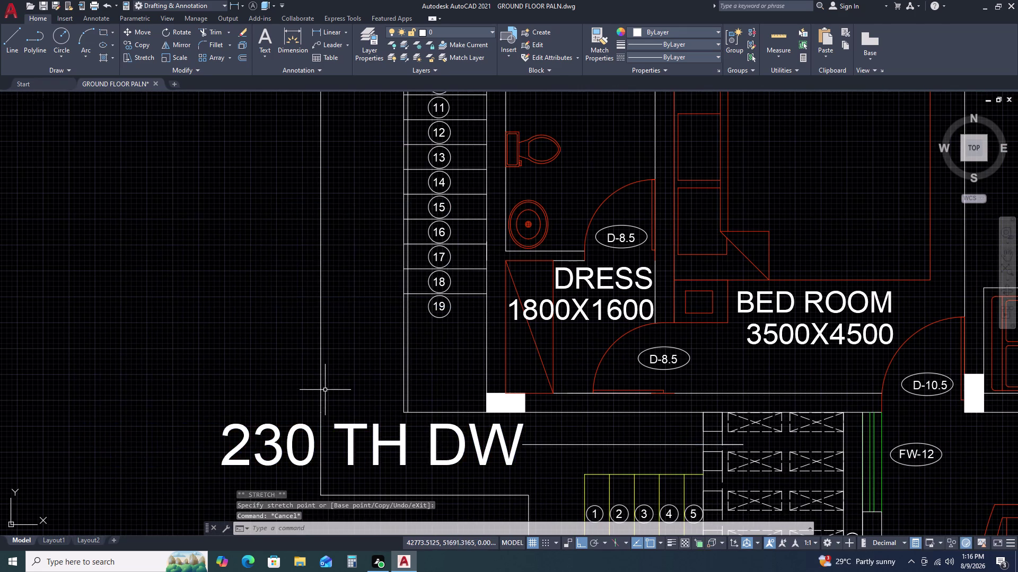
Undo the last two grip edits and window-select the 230 TH DW leader and line.
scroll(down, 3)
middle_drag(432, 406, 285, 385)
scroll(down, 3)
scroll(up, 3)
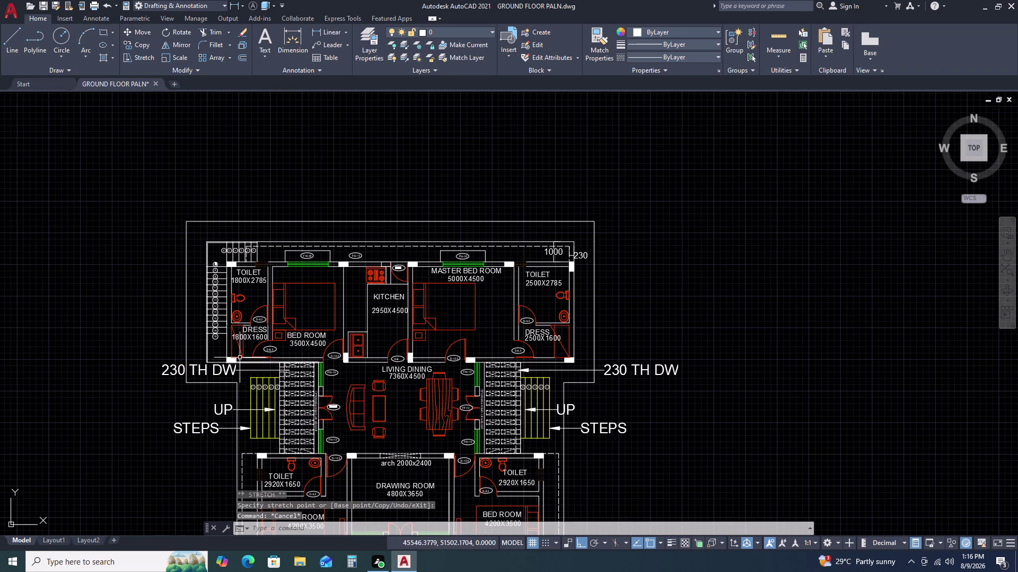
scroll(up, 3)
middle_drag(233, 359, 314, 360)
key(ctrl+z)
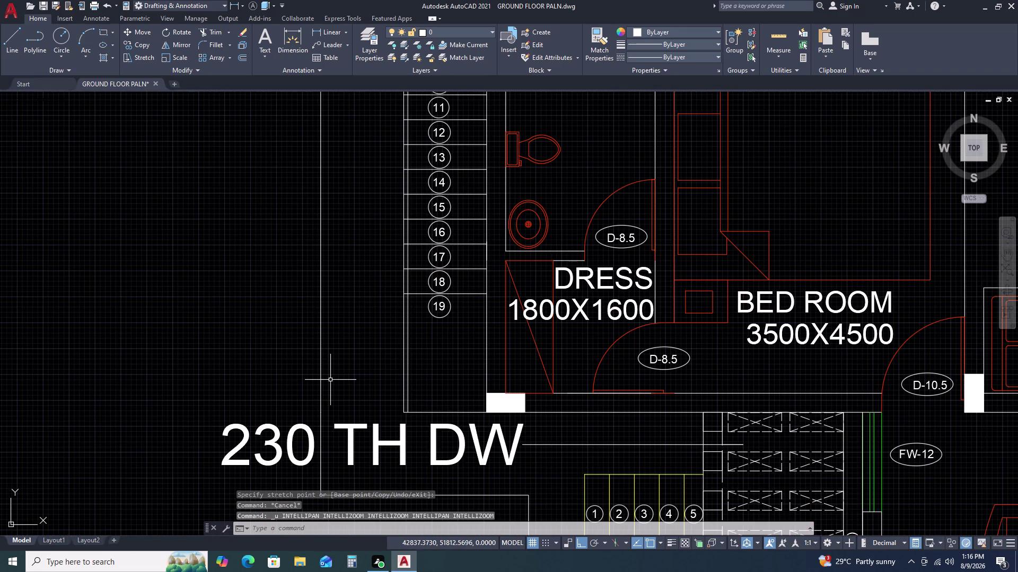
key(ctrl+z)
scroll(down, 3)
drag(358, 434, 352, 435)
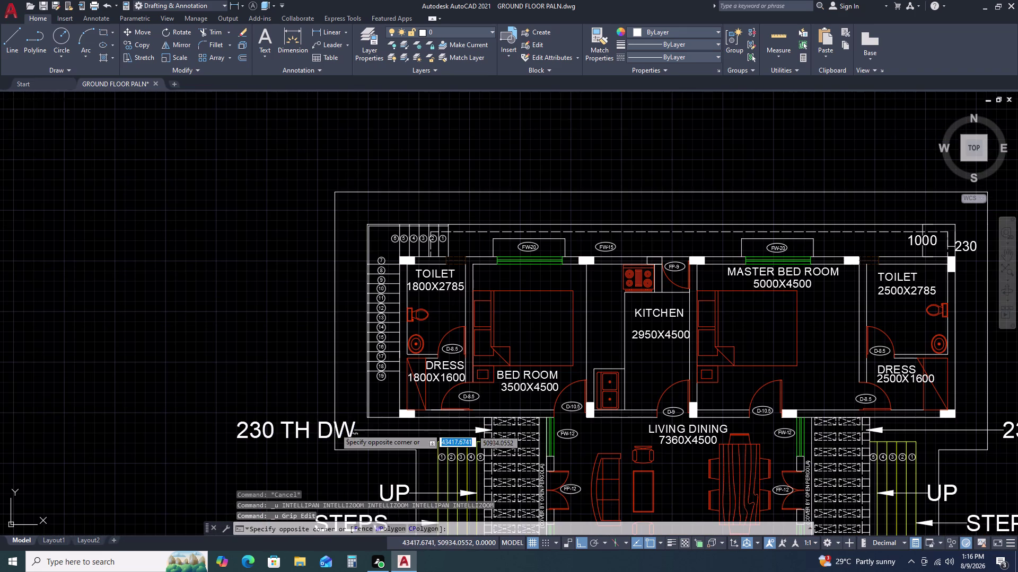
click(331, 426)
Select the short vertical line below the 230 TH DW label and clear the selection.
scroll(up, 3)
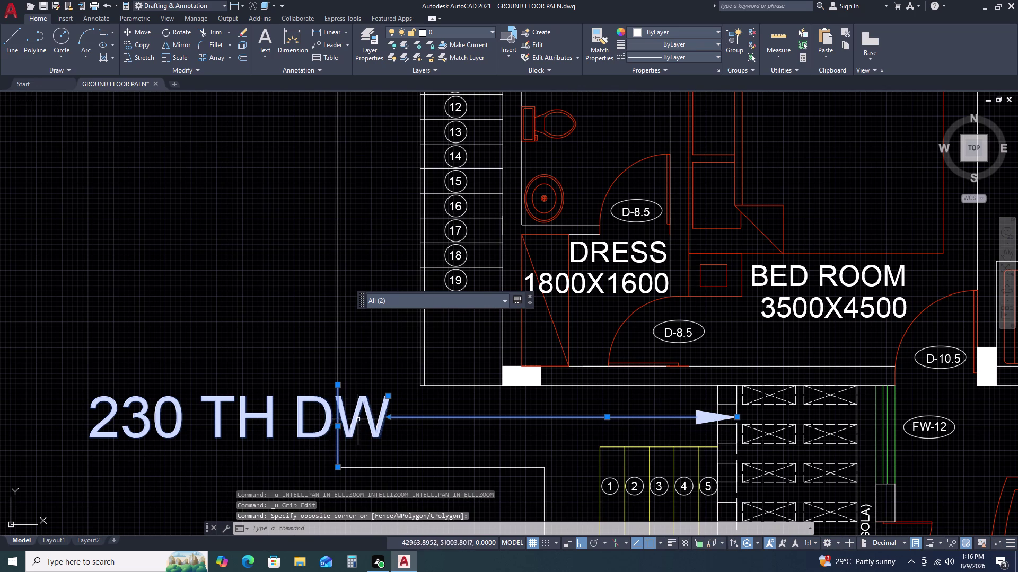
key(Escape)
click(341, 443)
double_click(323, 447)
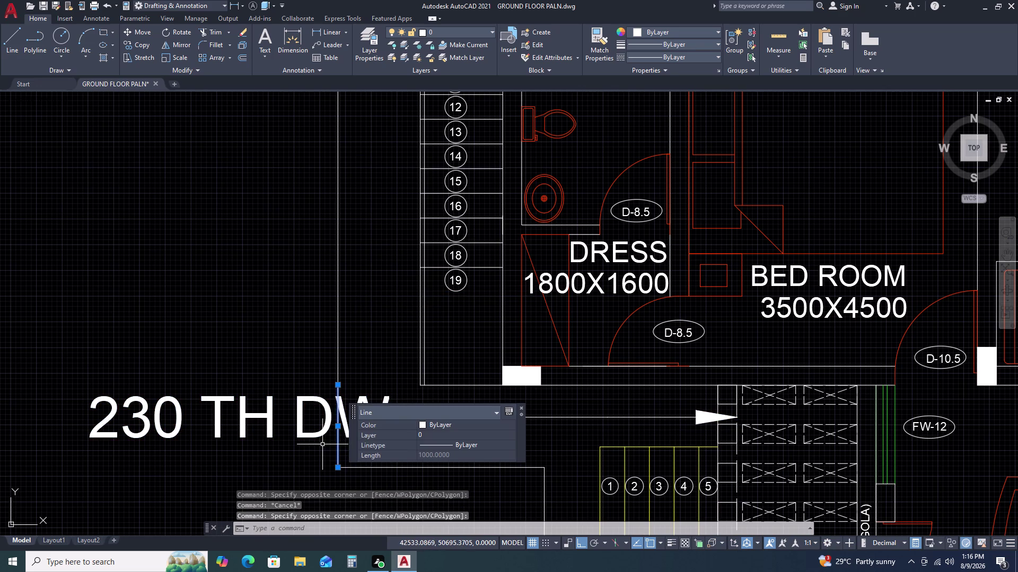
key(Delete)
Pick the horizontal and vertical lines for a zero-radius FILLET, then abandon it.
text(F)
key(space)
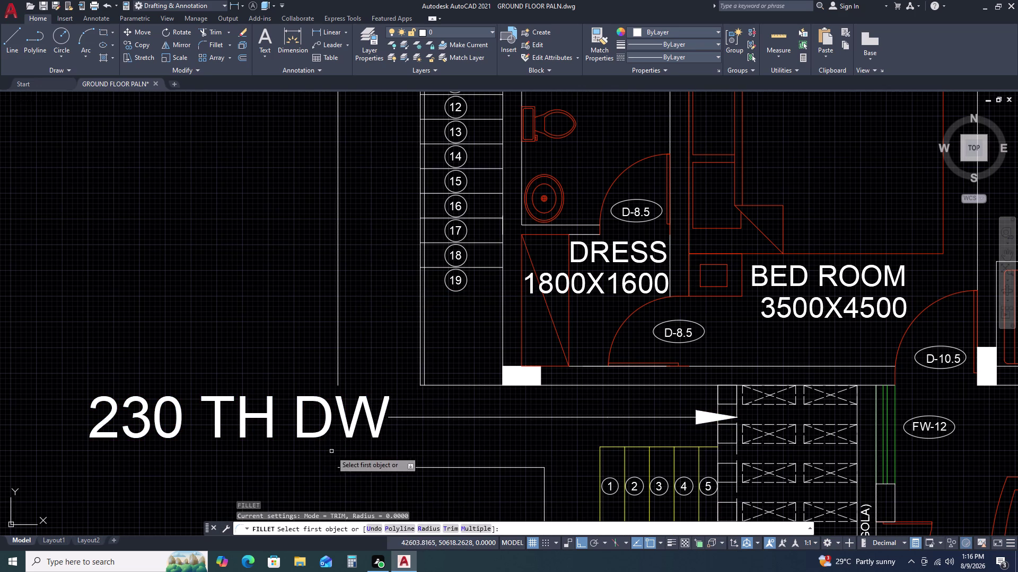
click(342, 466)
double_click(344, 467)
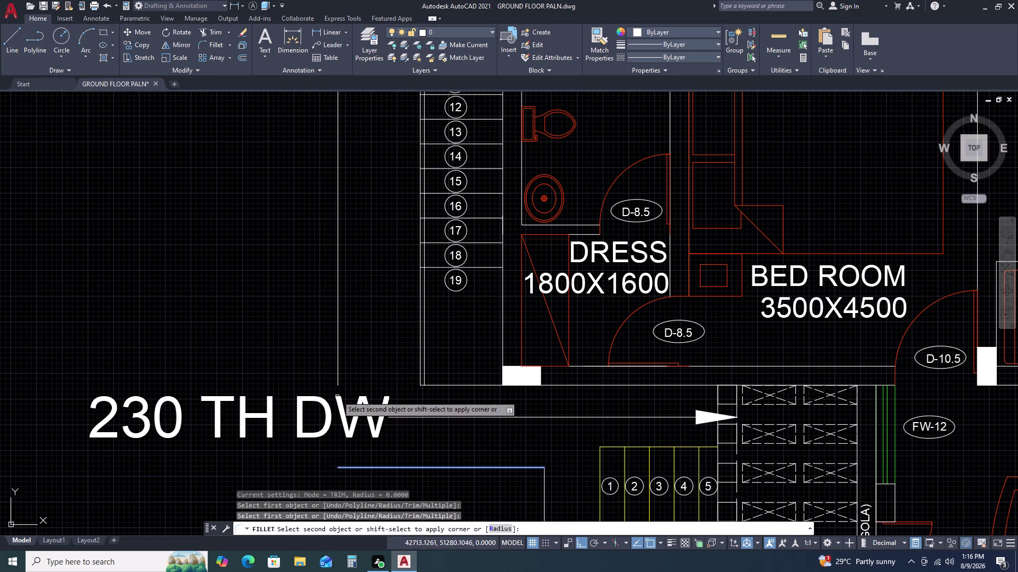
click(339, 380)
key(Escape)
click(376, 403)
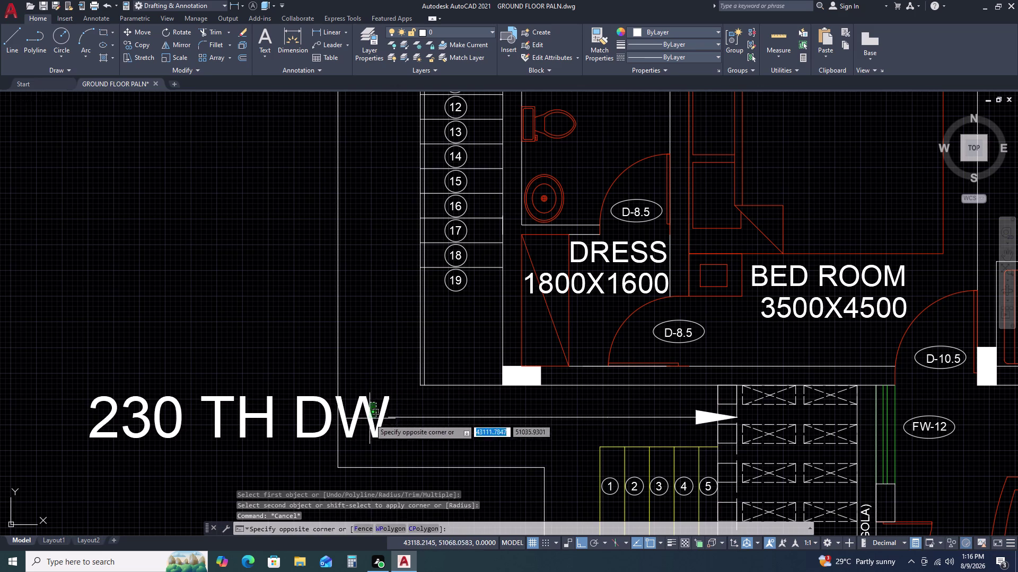
click(369, 419)
middle_drag(375, 413, 267, 385)
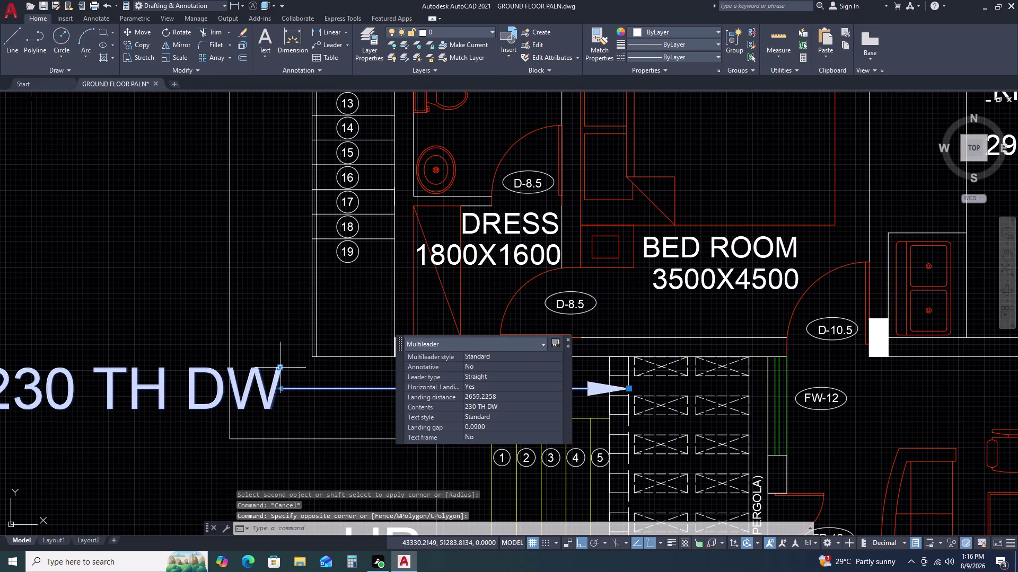
click(279, 370)
click(184, 382)
key(Escape)
scroll(down, 3)
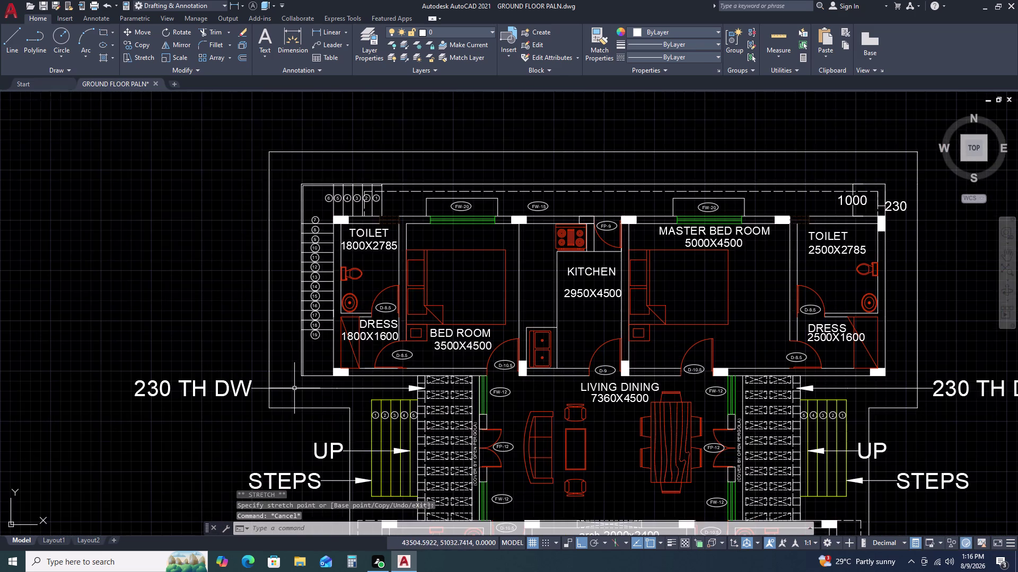
scroll(down, 3)
middle_drag(284, 425, 265, 355)
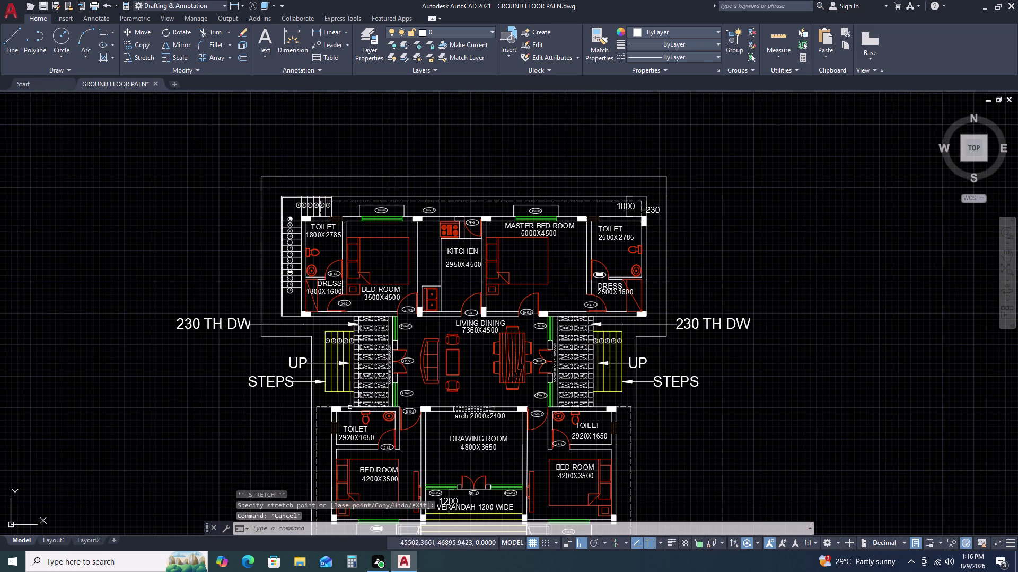
middle_drag(383, 407, 249, 374)
middle_drag(530, 400, 352, 409)
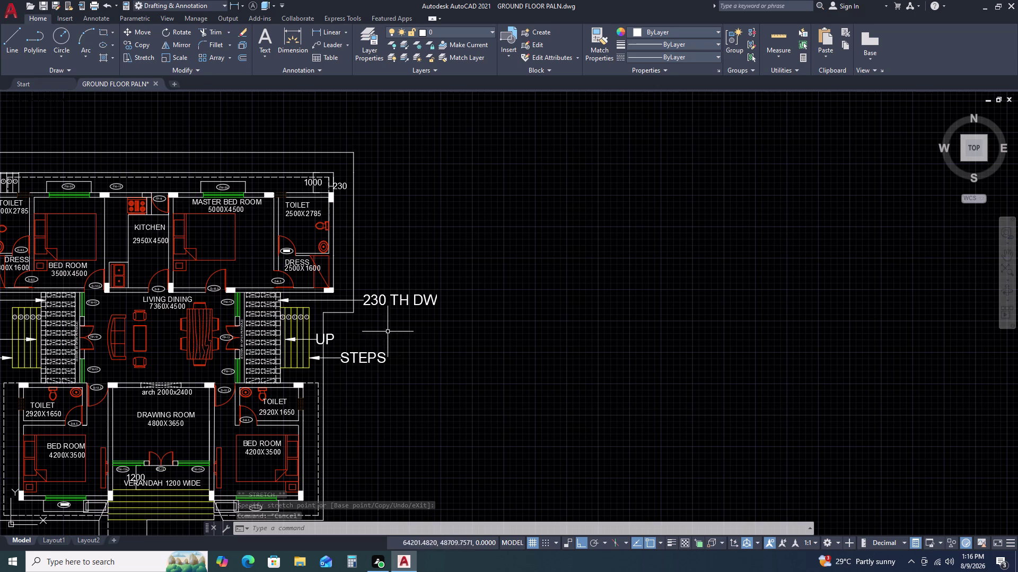
key(Escape)
scroll(down, 3)
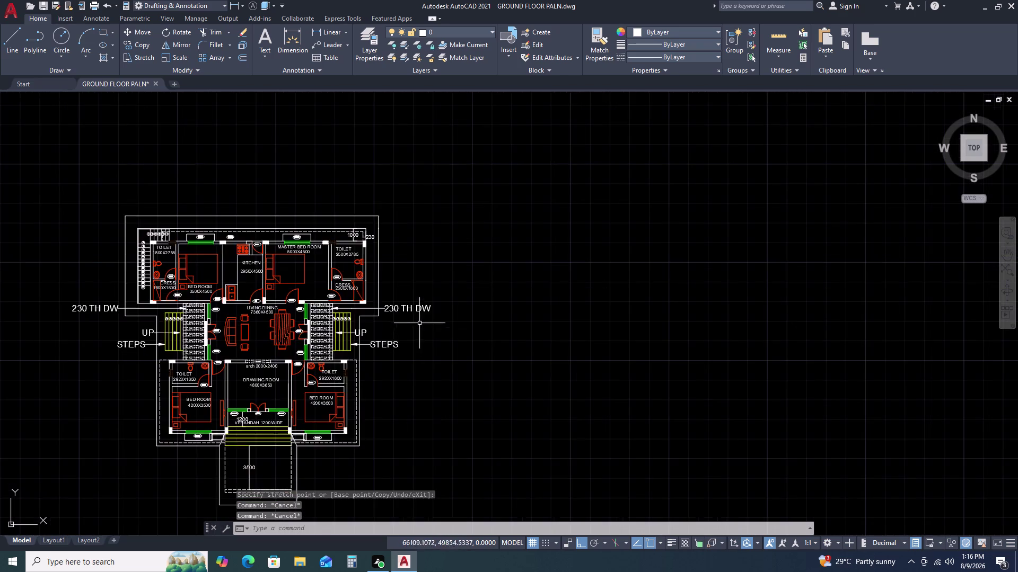
scroll(down, 3)
scroll(up, 3)
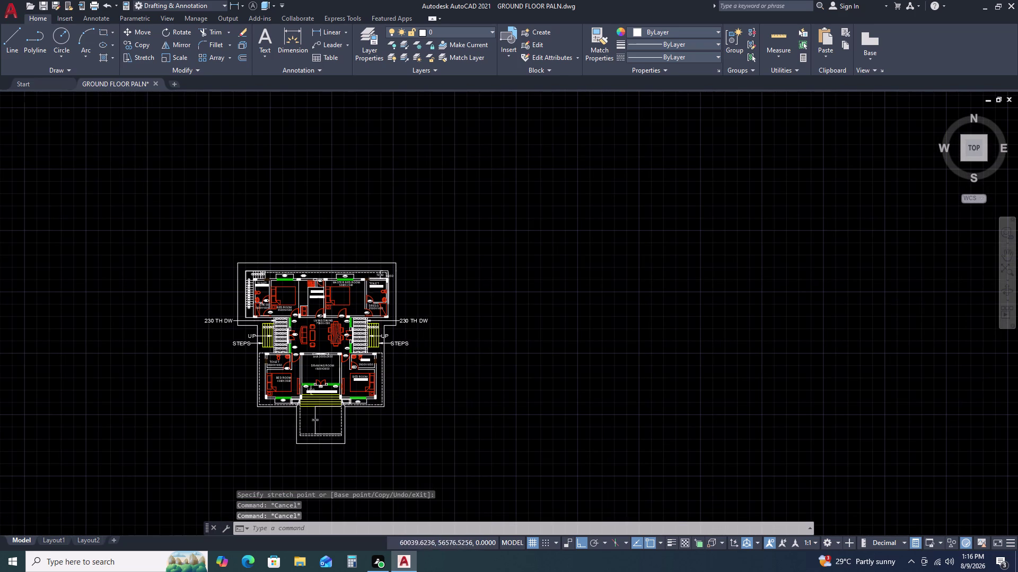
middle_drag(403, 261, 403, 324)
scroll(up, 3)
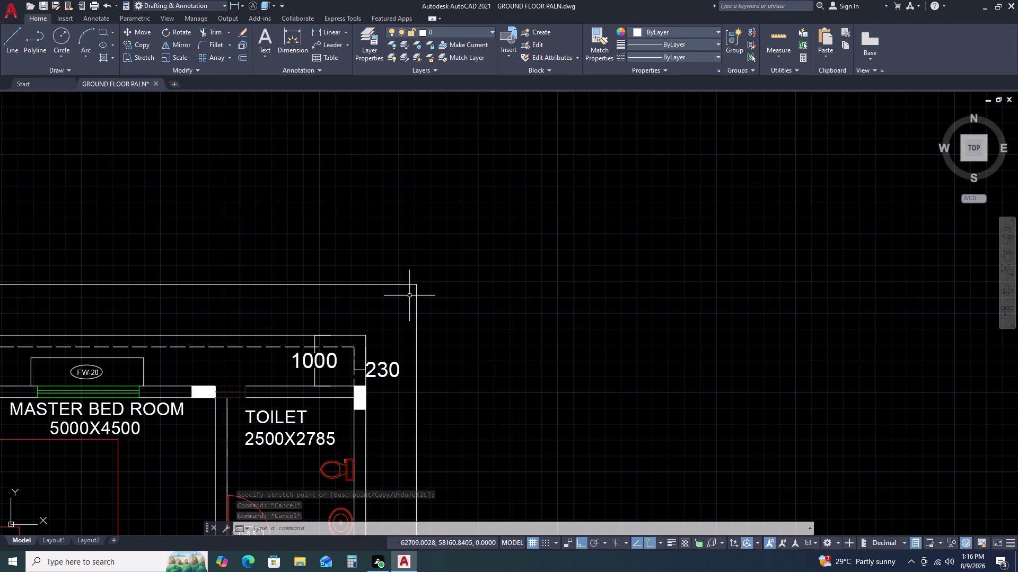
Draw diagonal roof-edge lines from the top-right and upper-left roof outline corners.
text(L)
key(space)
middle_drag(411, 288, 405, 342)
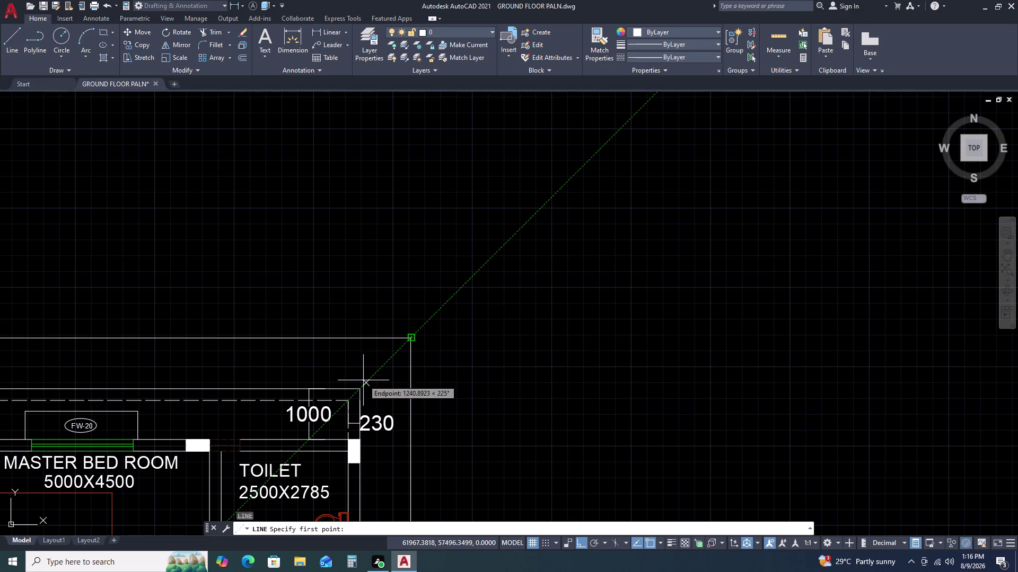
click(359, 390)
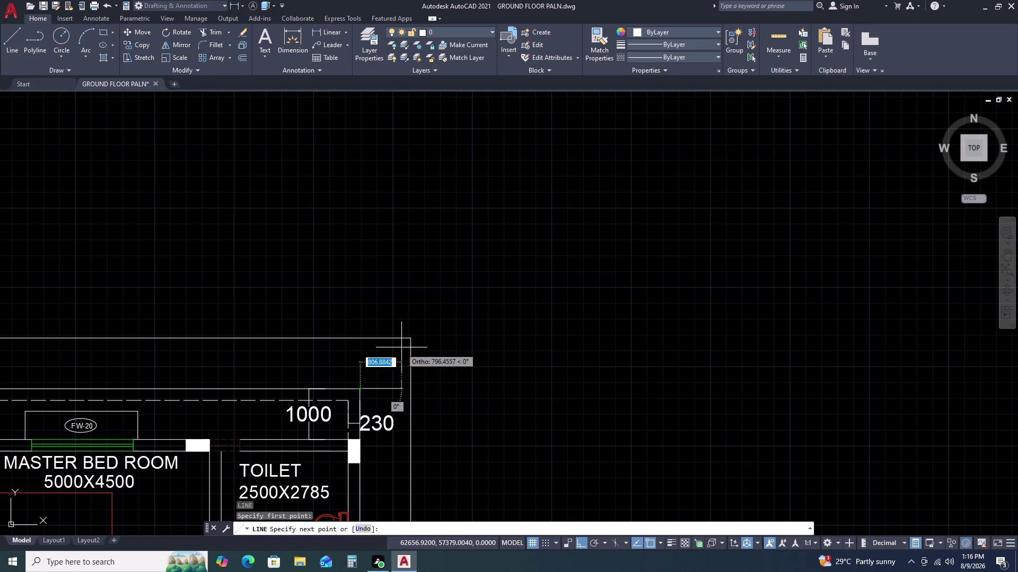
click(411, 337)
key(Escape)
key(space)
scroll(down, 3)
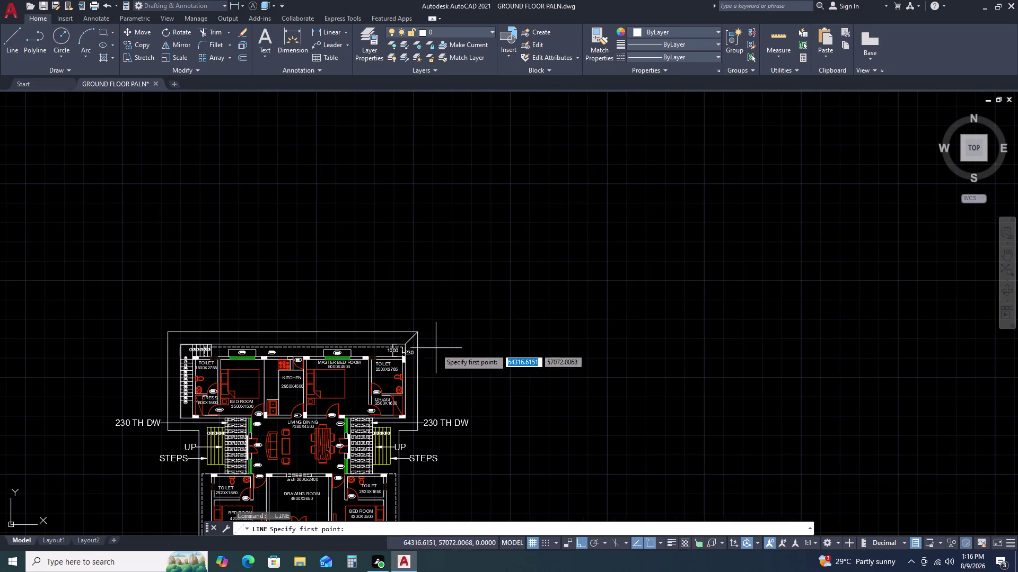
scroll(up, 3)
scroll(up, 3)
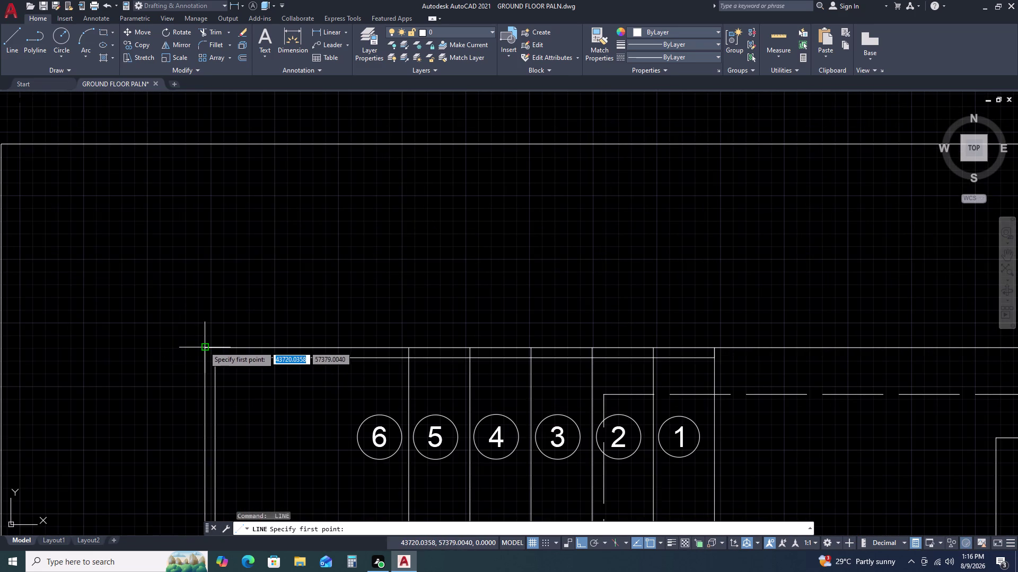
click(205, 346)
middle_drag(57, 260, 311, 359)
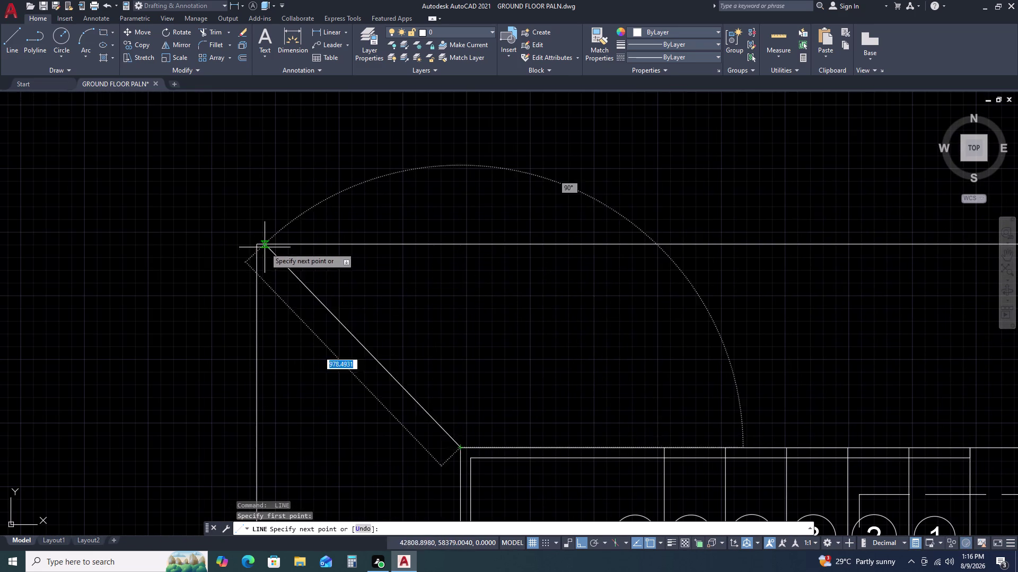
click(256, 246)
key(Escape)
Draw short lines at the left stair wall corner and the roof edge corner.
scroll(down, 3)
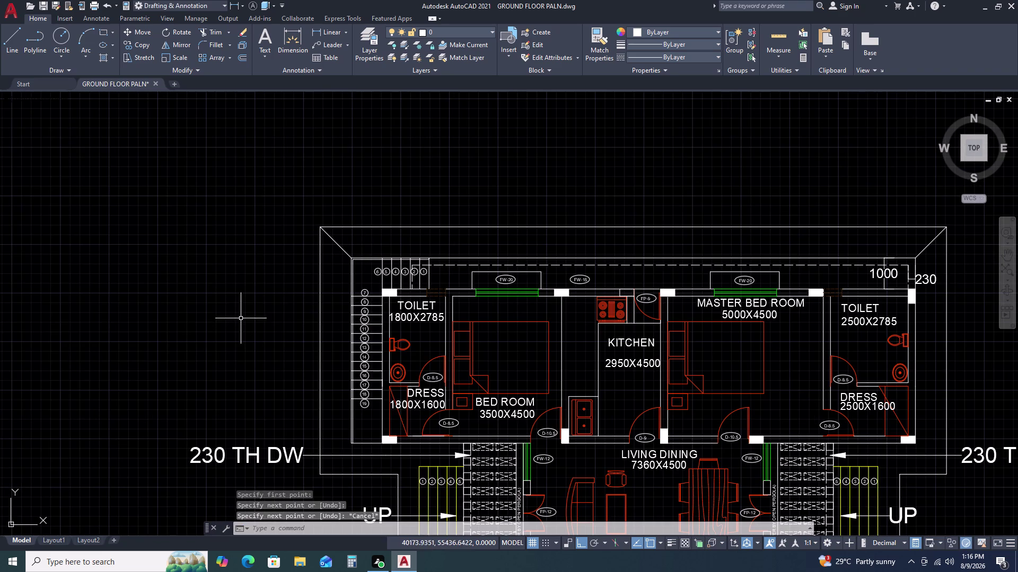
key(space)
middle_drag(399, 439, 396, 435)
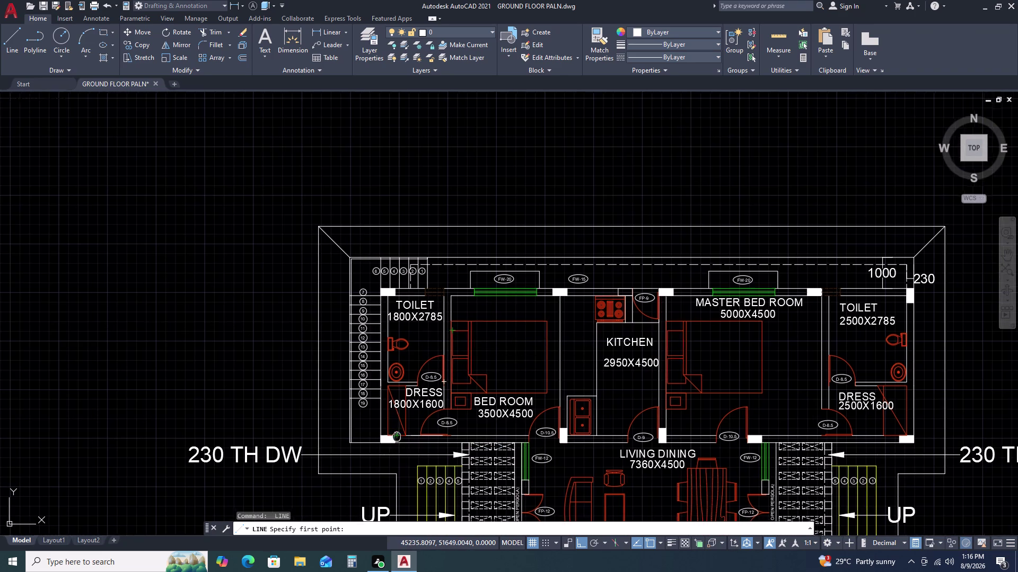
middle_drag(396, 435, 391, 359)
middle_drag(389, 351, 389, 346)
scroll(up, 3)
drag(453, 359, 448, 368)
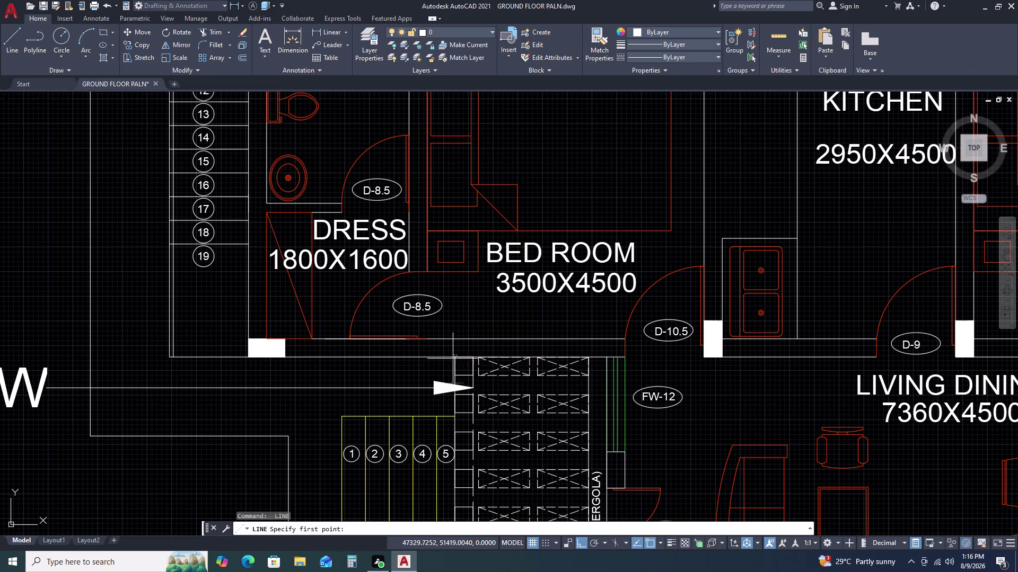
click(287, 437)
key(space)
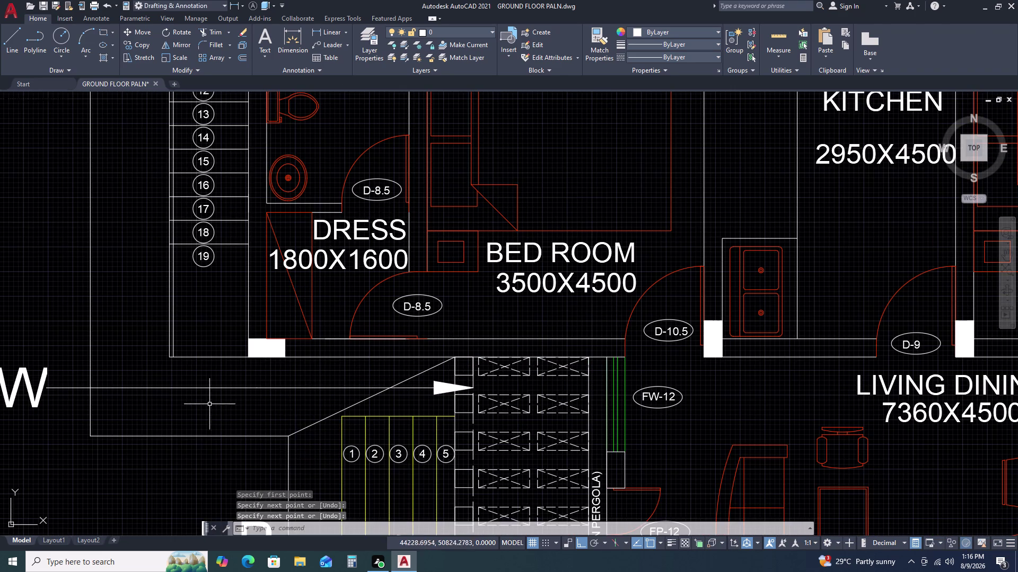
key(space)
scroll(up, 3)
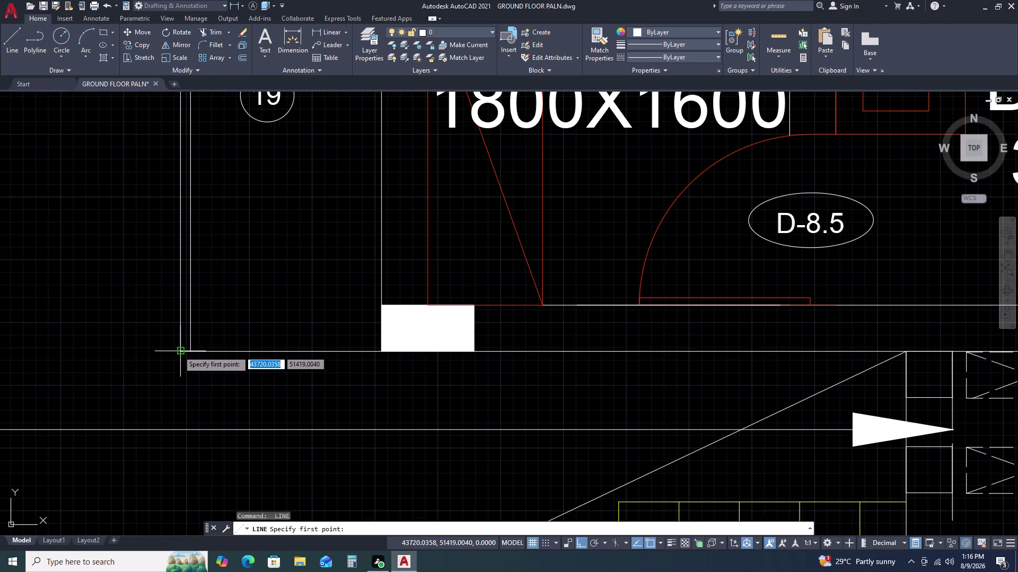
click(178, 351)
scroll(down, 3)
click(153, 347)
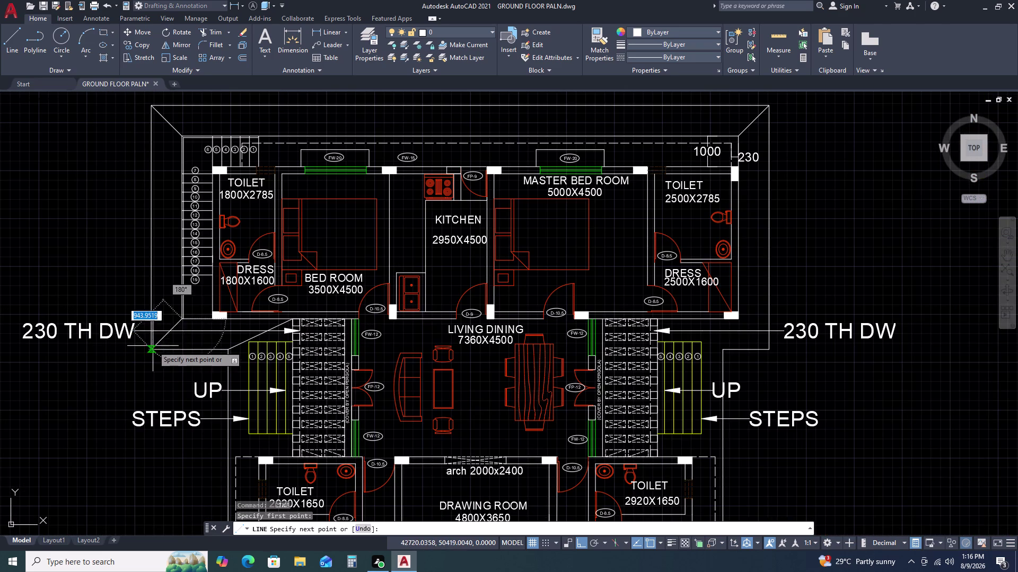
key(space)
scroll(down, 3)
middle_drag(469, 406, 405, 378)
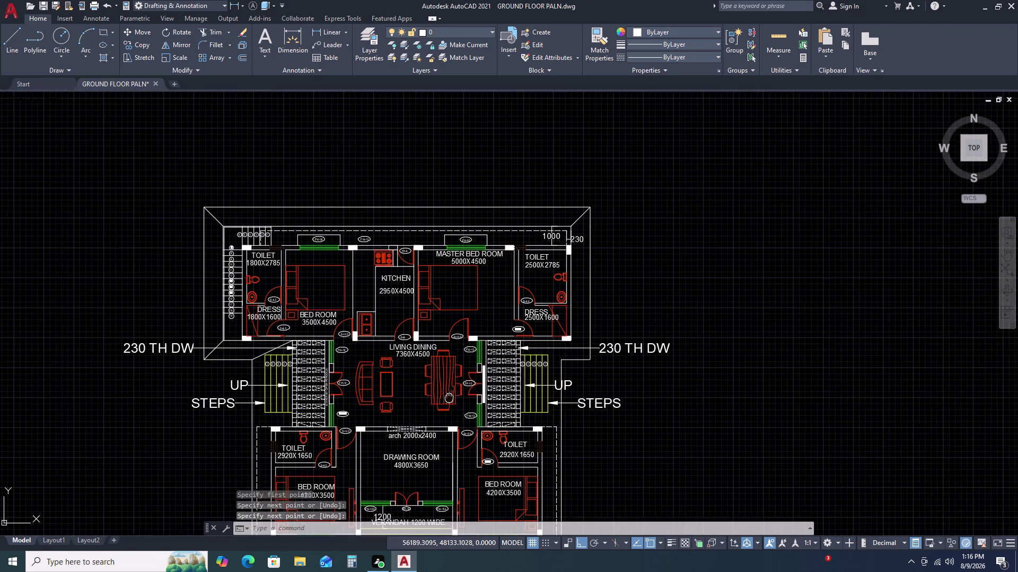
middle_drag(405, 378, 301, 325)
Draw two roof-edge lines on the right side from the wall corner, then zoom out.
key(space)
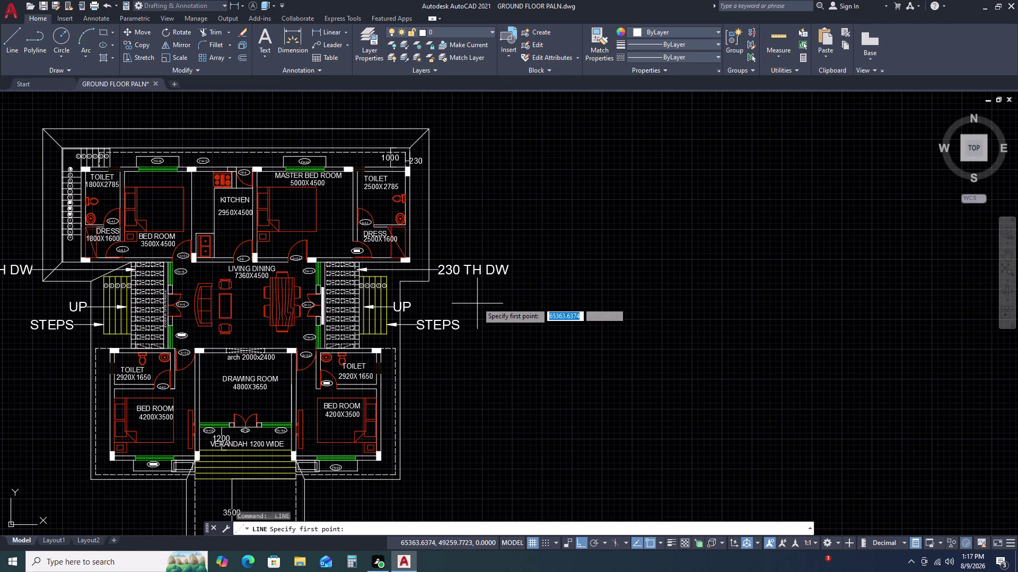
scroll(up, 3)
scroll(up, 3)
click(380, 252)
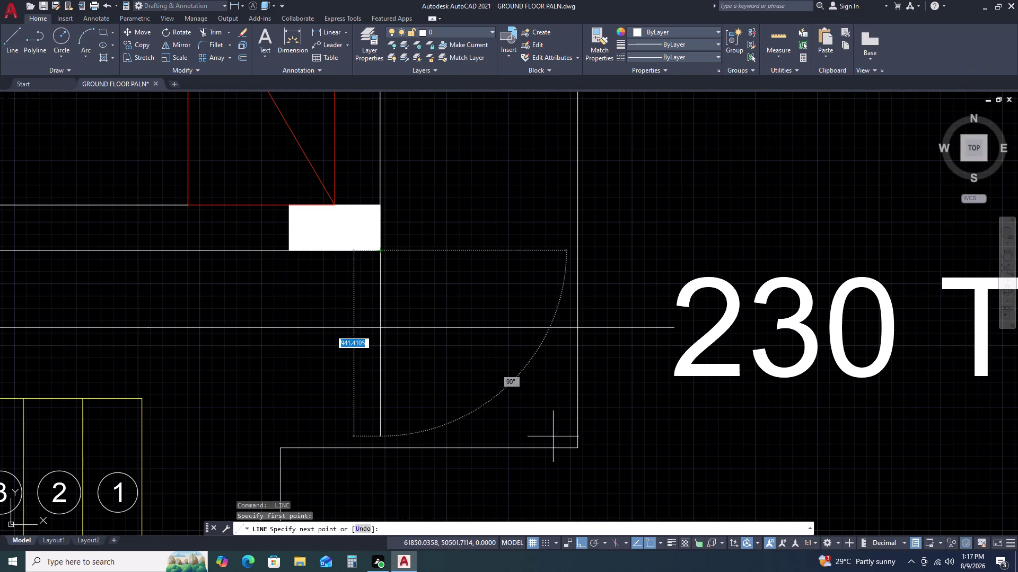
click(578, 450)
key(space)
scroll(down, 3)
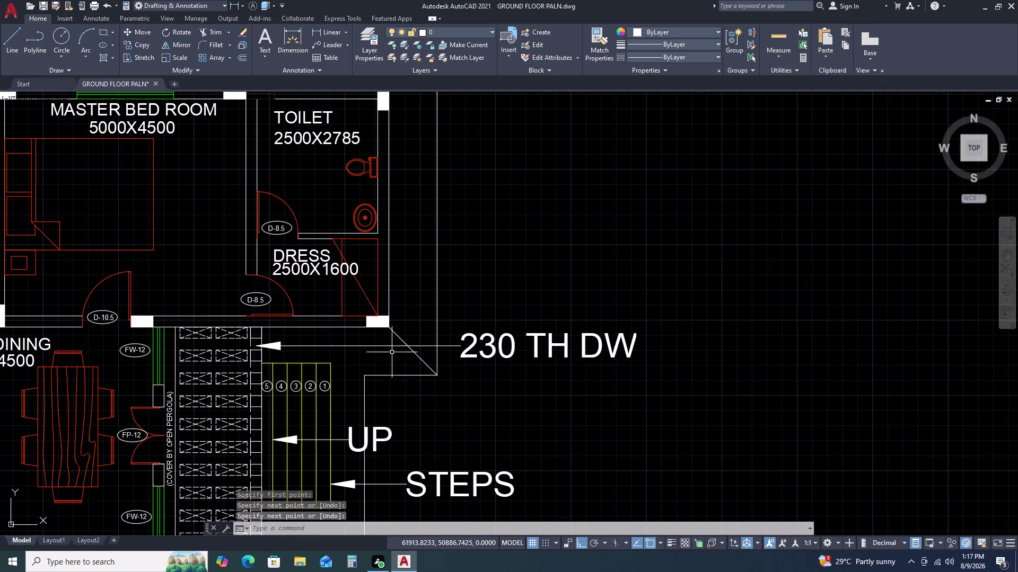
key(space)
scroll(up, 3)
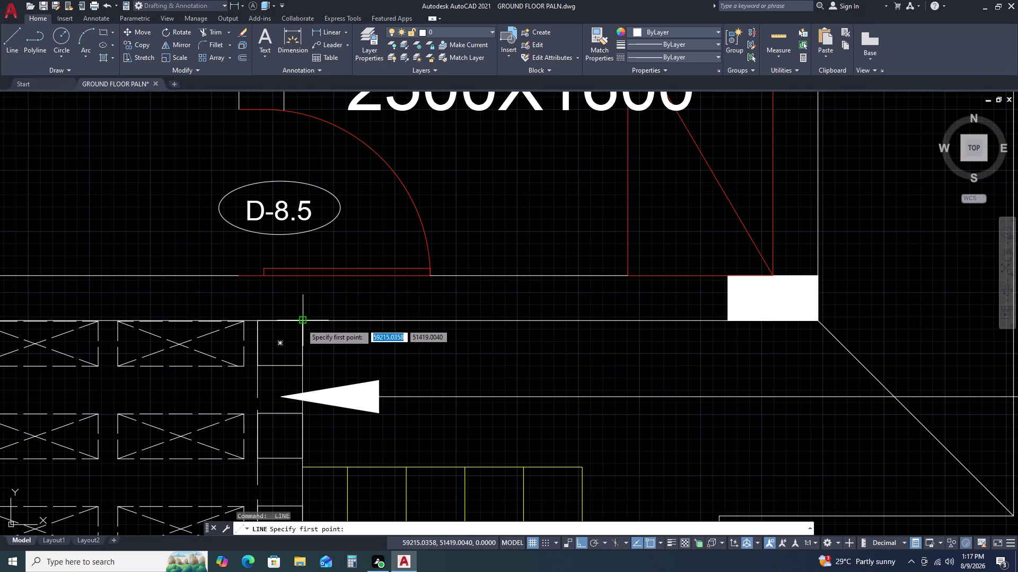
double_click(301, 324)
scroll(down, 3)
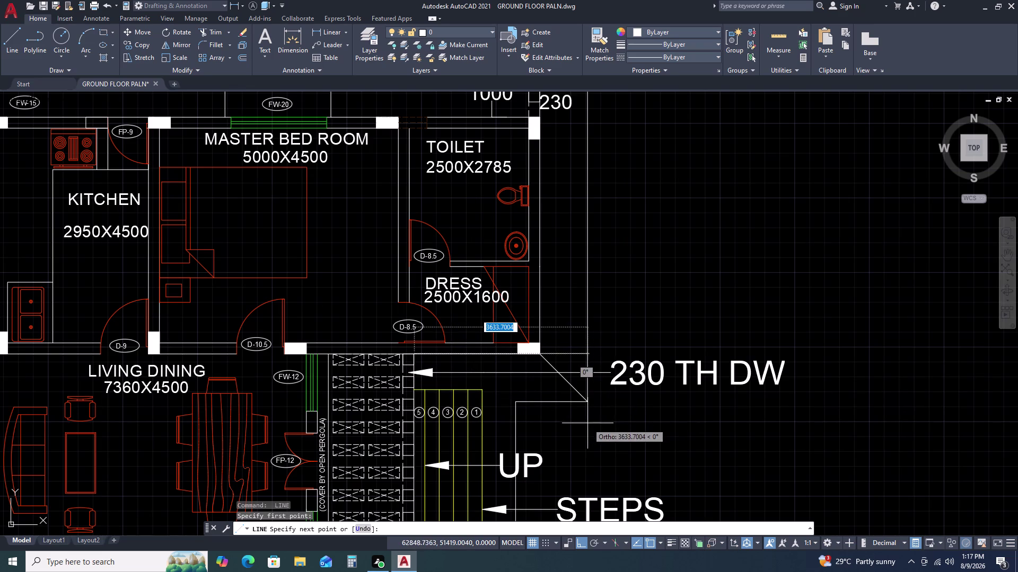
scroll(up, 3)
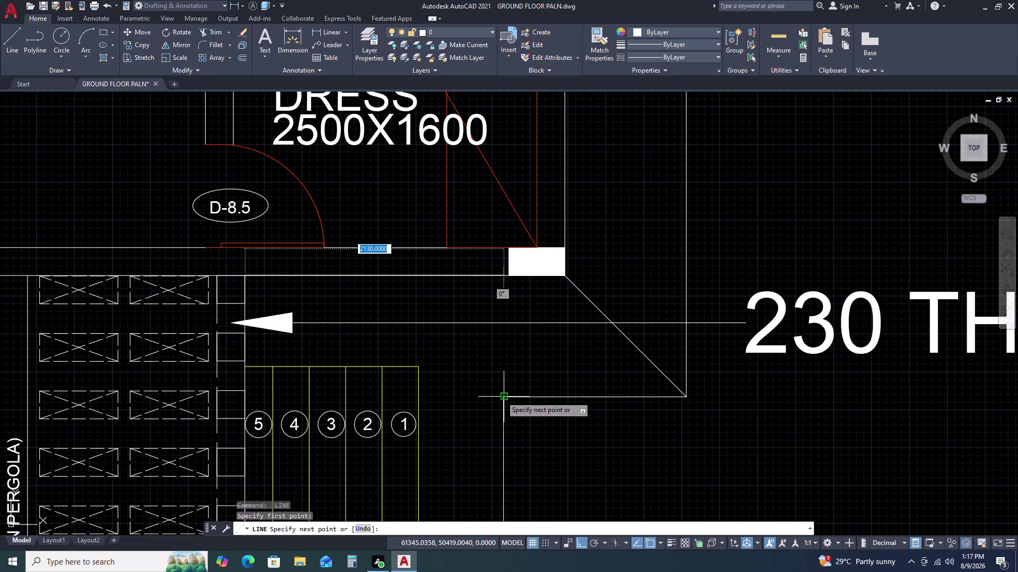
click(501, 396)
key(Escape)
scroll(down, 3)
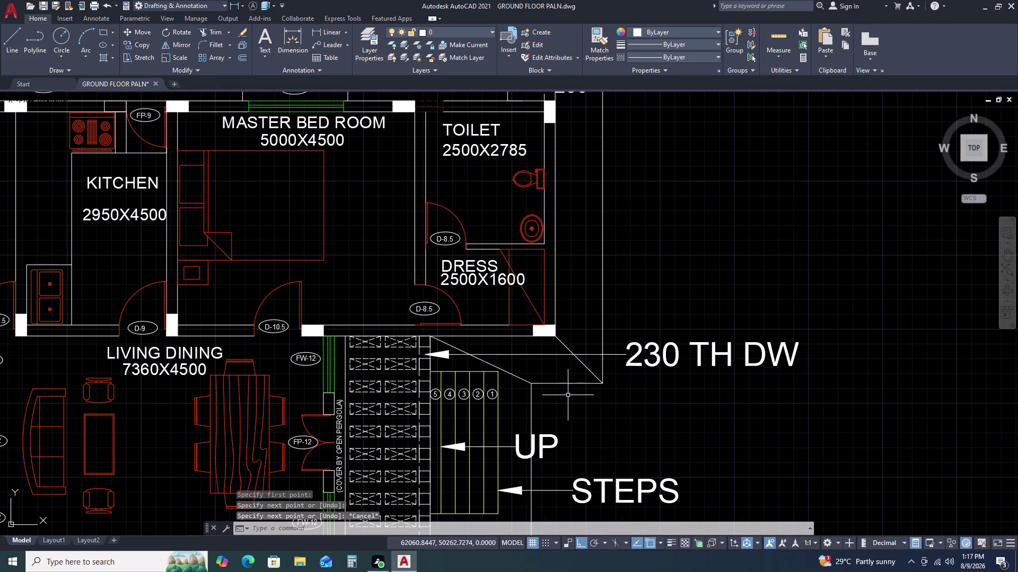
scroll(down, 3)
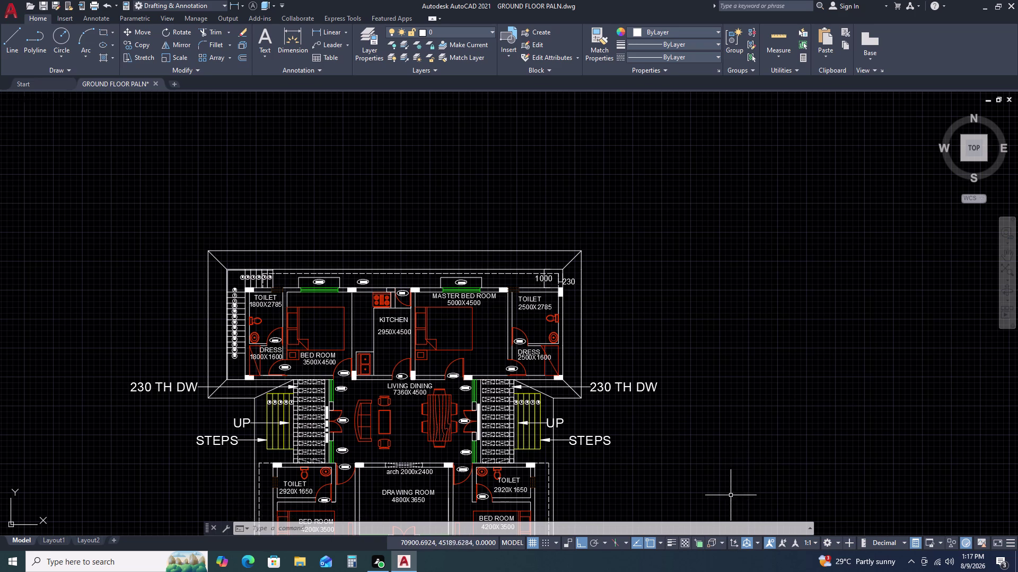
Pan down past the lower rooms until the verandah, 3500 steps and empty area below show.
middle_drag(740, 457, 722, 372)
middle_drag(716, 327, 715, 318)
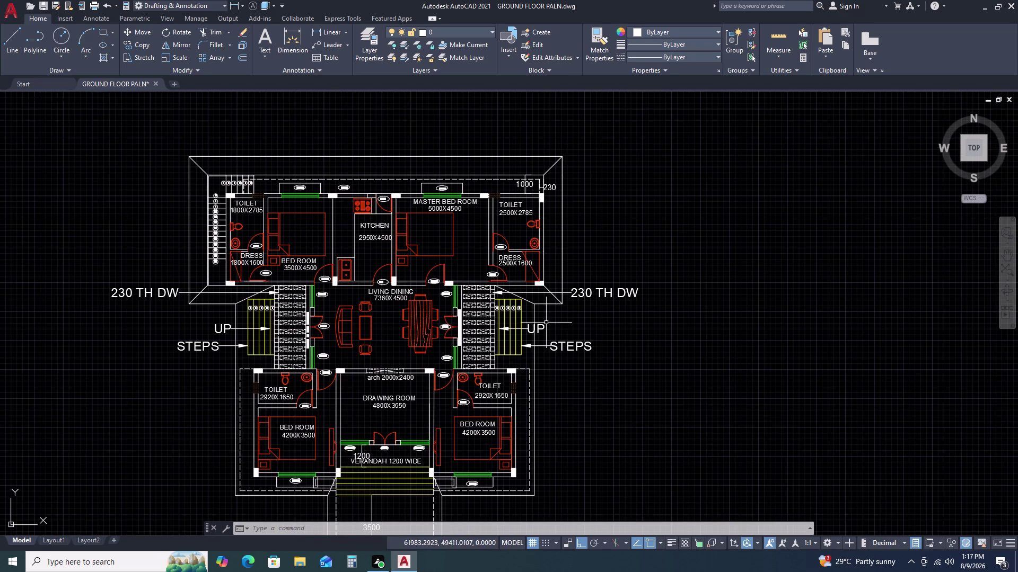
scroll(up, 3)
scroll(down, 3)
scroll(down, 3)
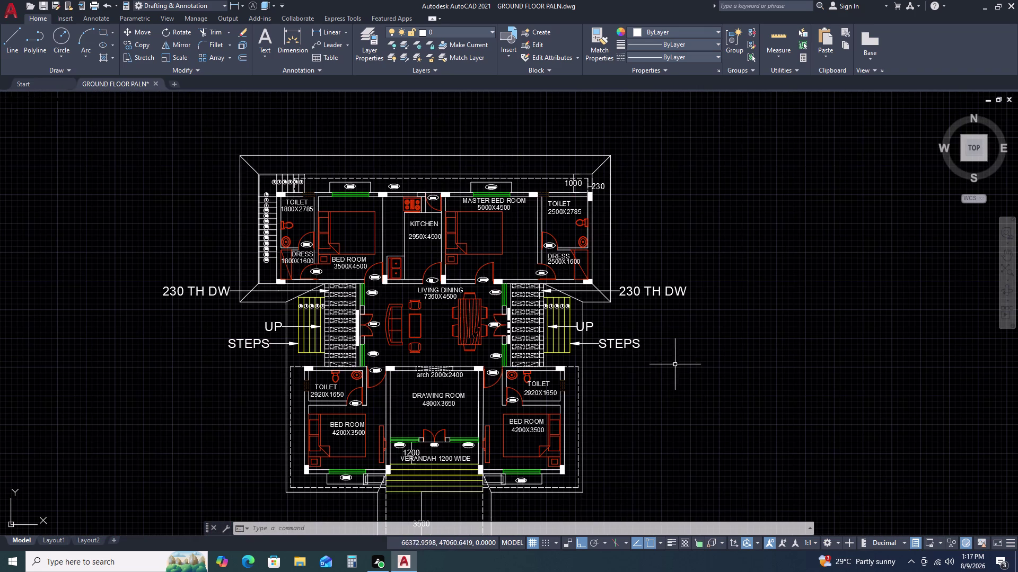
middle_drag(663, 425, 633, 337)
scroll(up, 3)
scroll(up, 3)
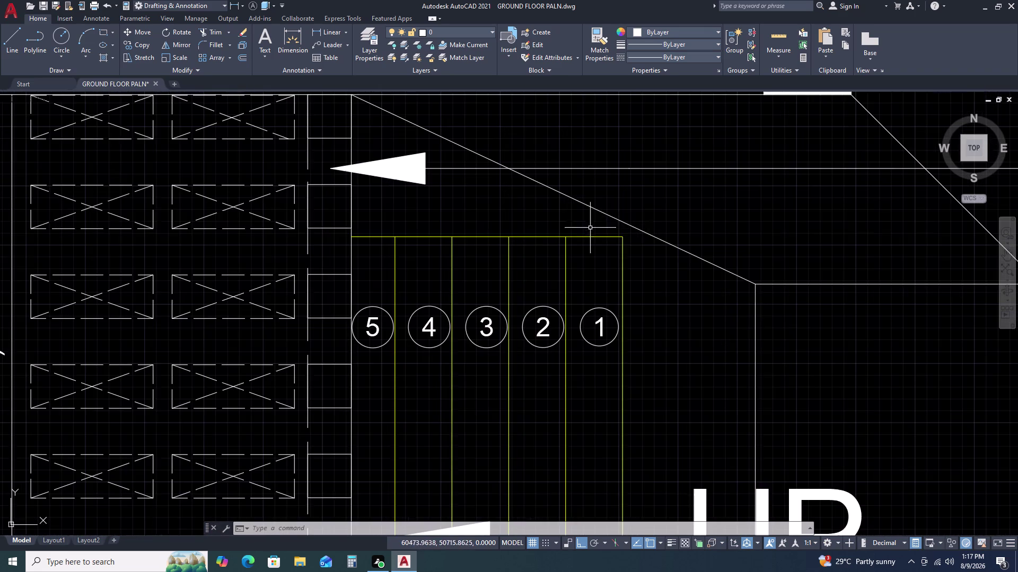
scroll(down, 3)
scroll(down, 3)
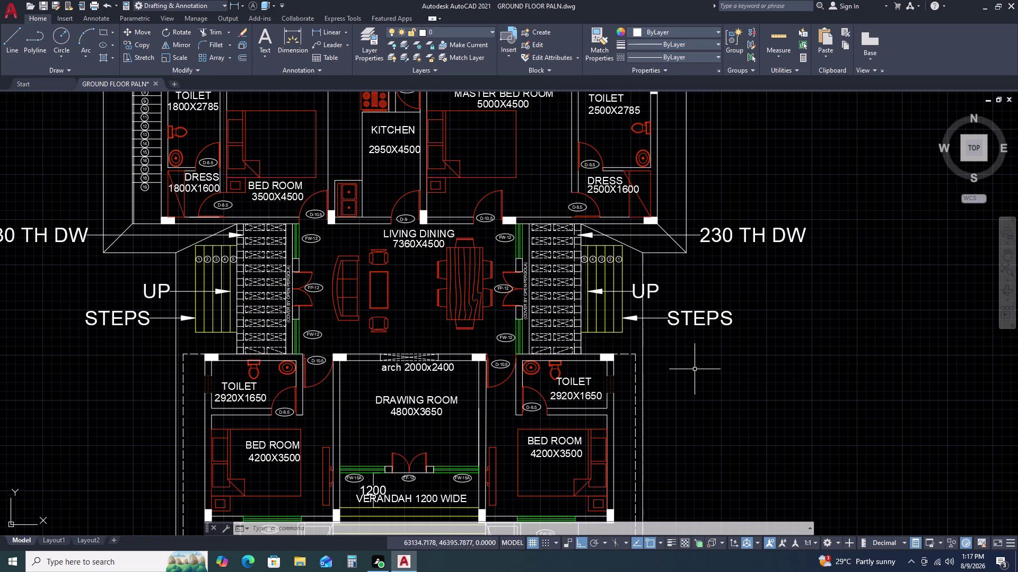
middle_drag(708, 427, 687, 326)
middle_drag(684, 312, 682, 306)
scroll(down, 3)
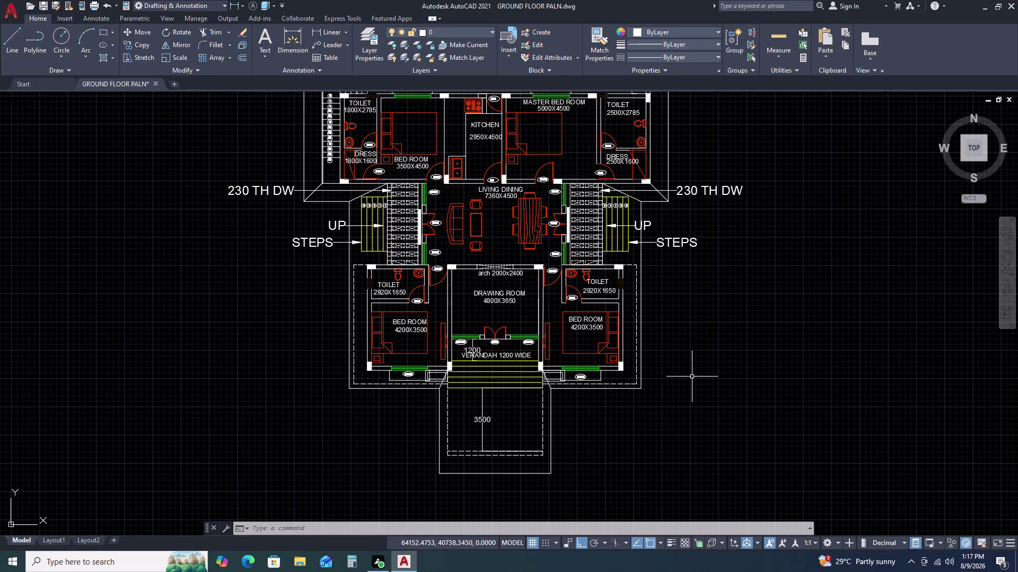
middle_drag(636, 416, 679, 305)
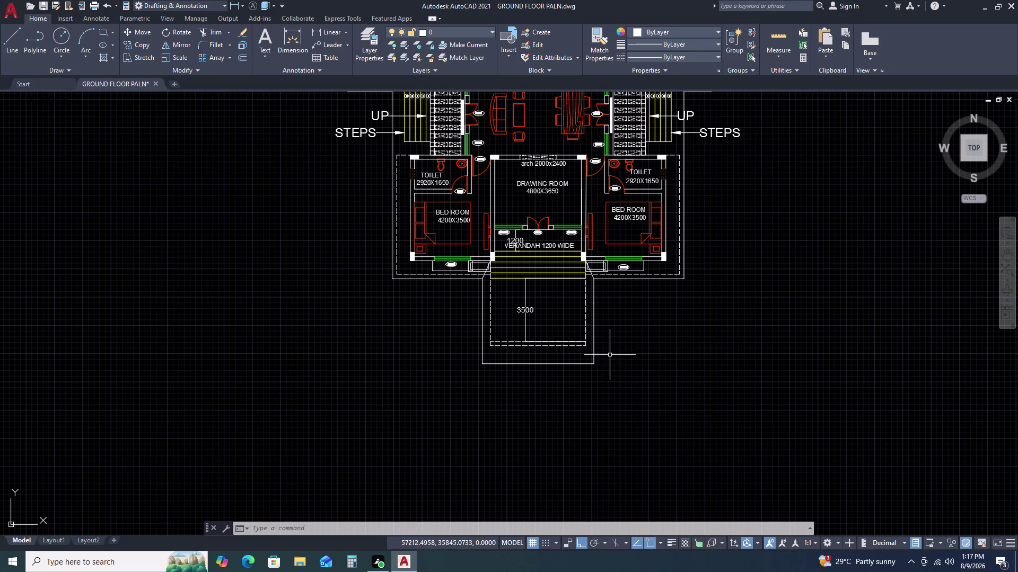
middle_drag(629, 391, 651, 316)
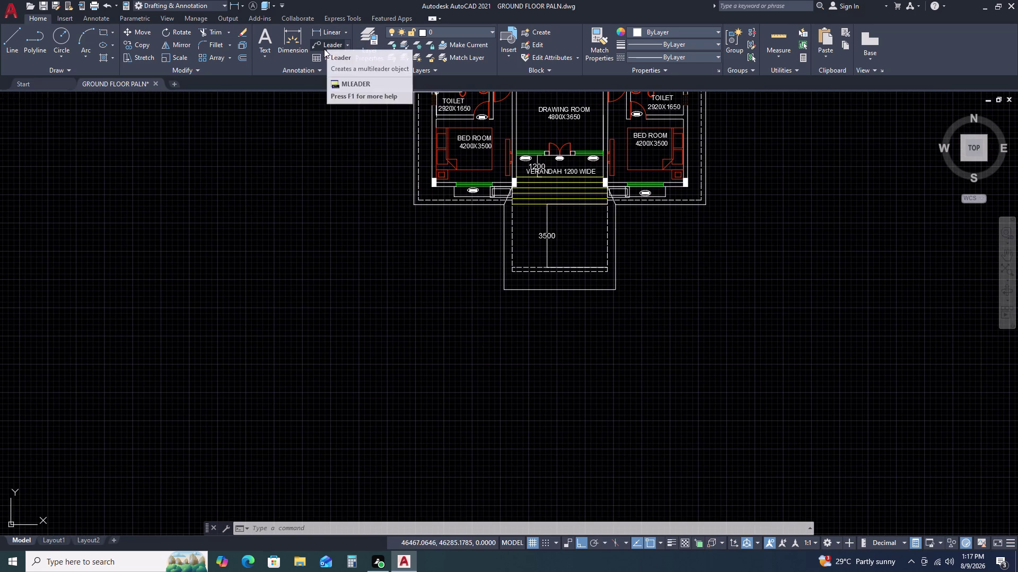
Place a first leader below the steps, then erase the misplaced vertical leader.
click(324, 49)
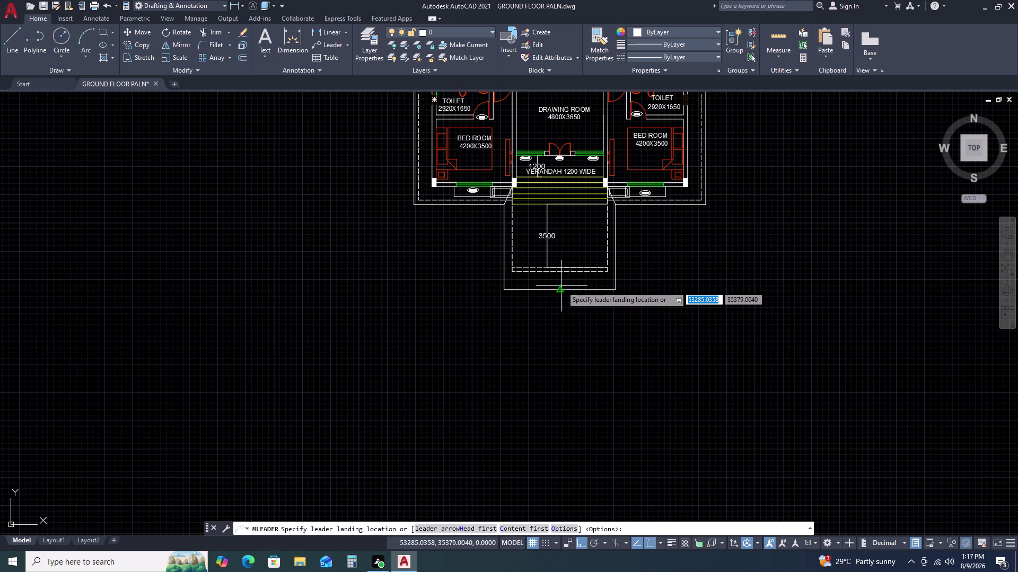
double_click(532, 290)
click(531, 326)
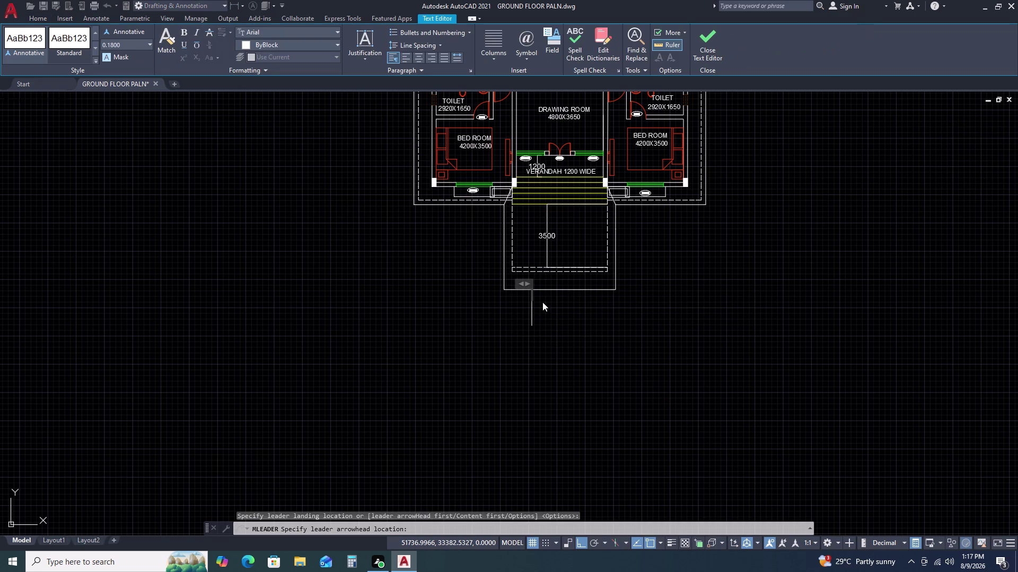
key(Escape)
click(541, 299)
double_click(528, 305)
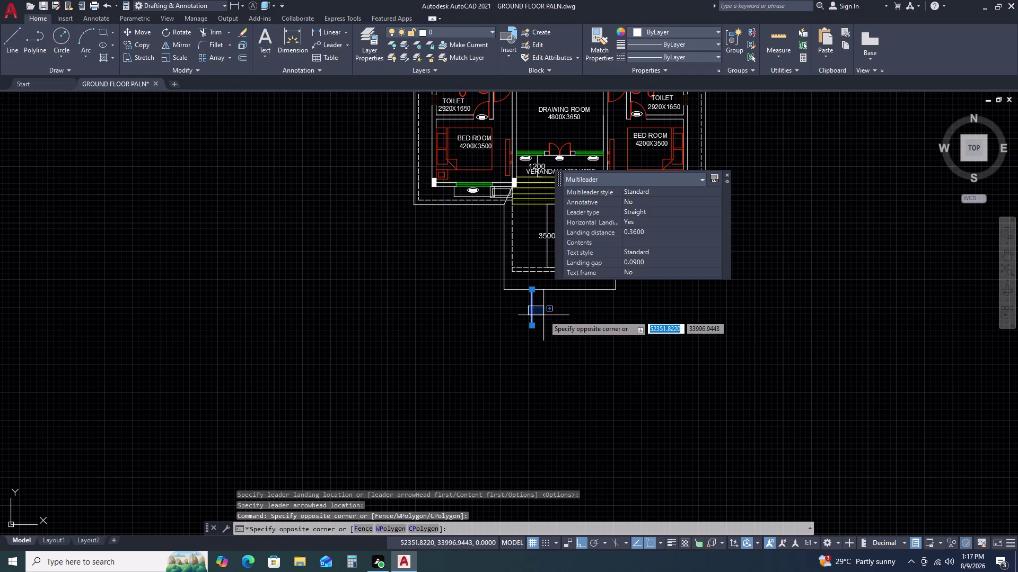
key(Delete)
key(Delete)
key(Escape)
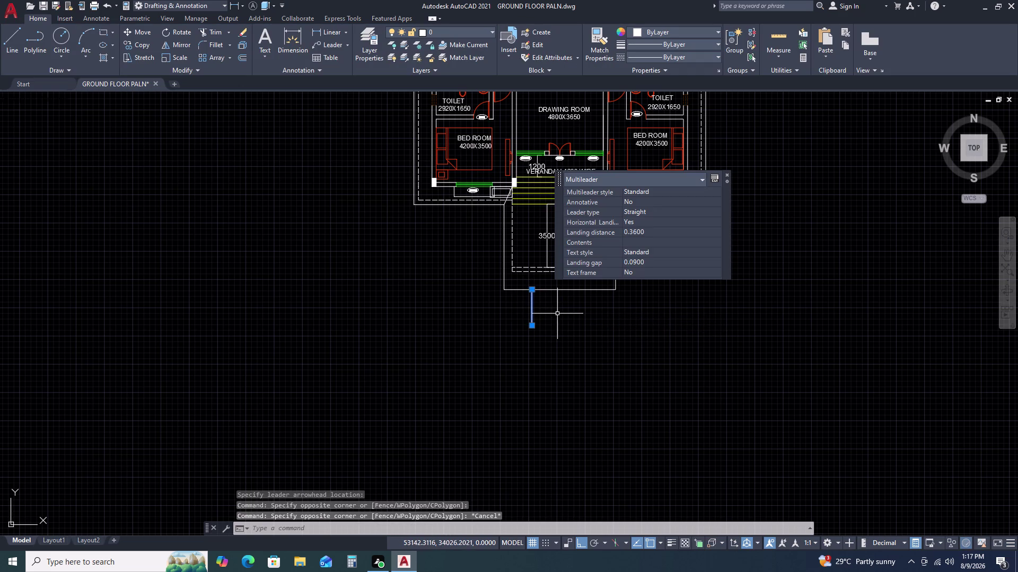
key(Delete)
key(Delete)
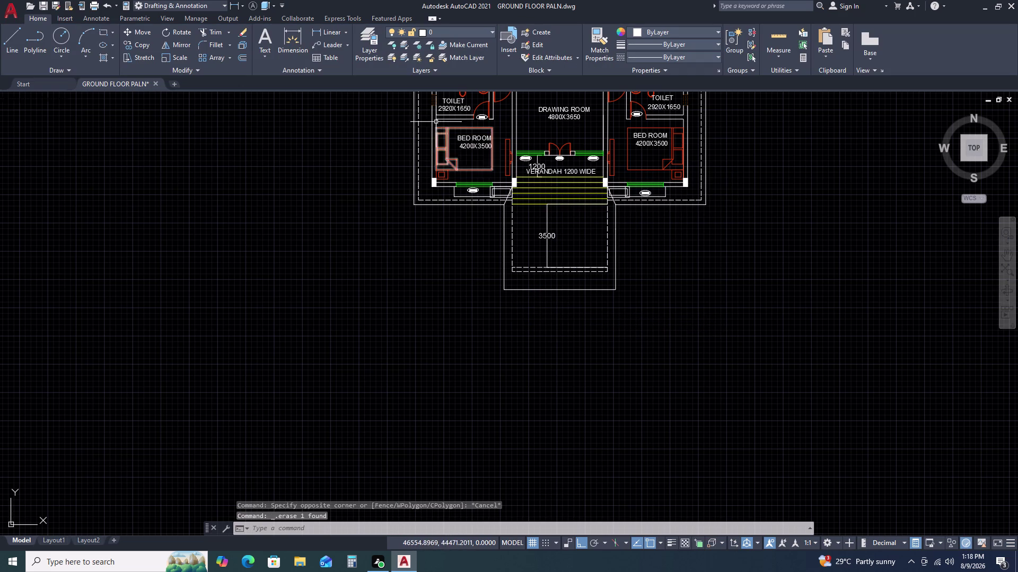
Draw a horizontal leader below the steps and start its label with '1000 WIDE'.
click(337, 44)
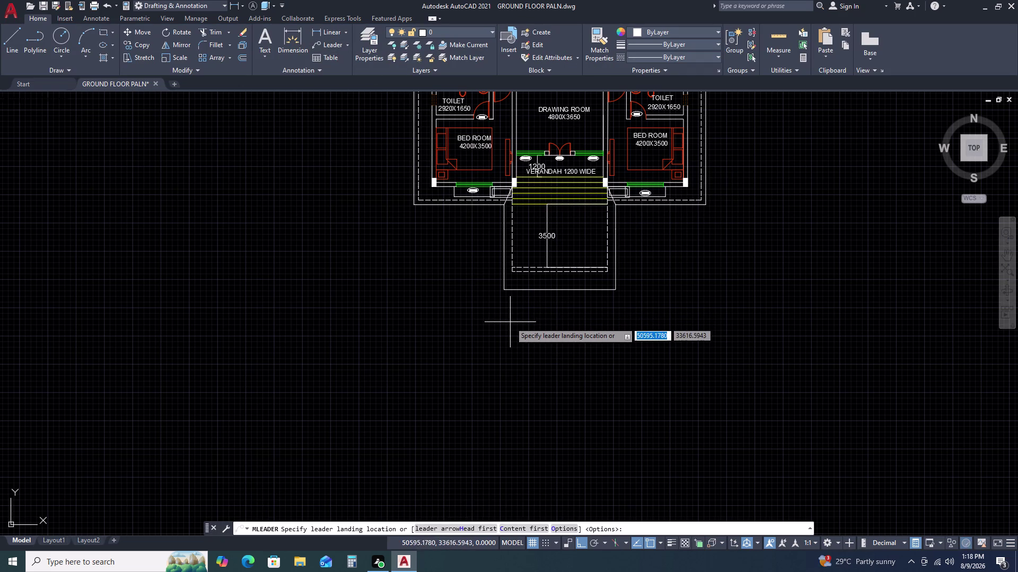
click(506, 322)
double_click(546, 321)
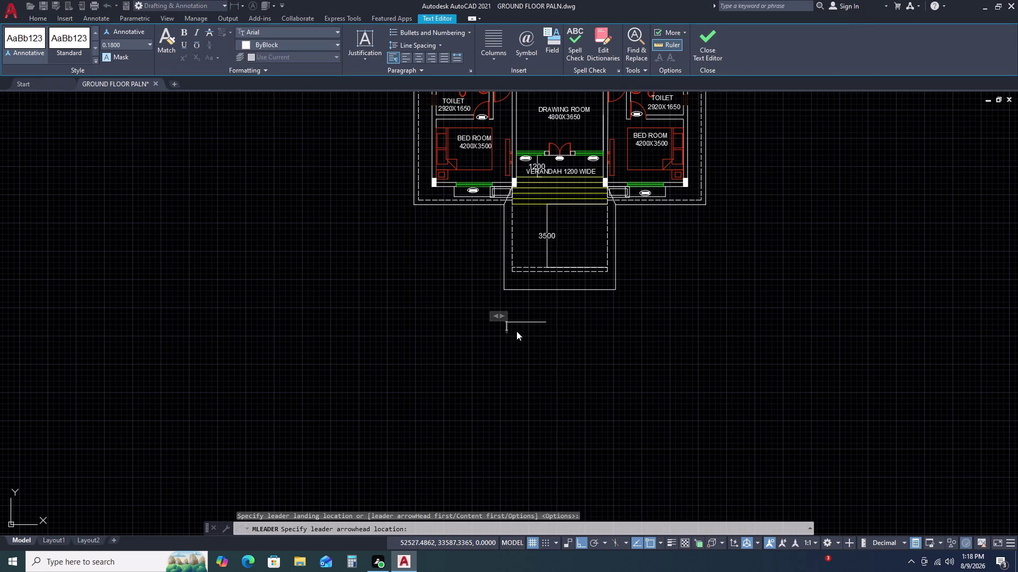
key(1)
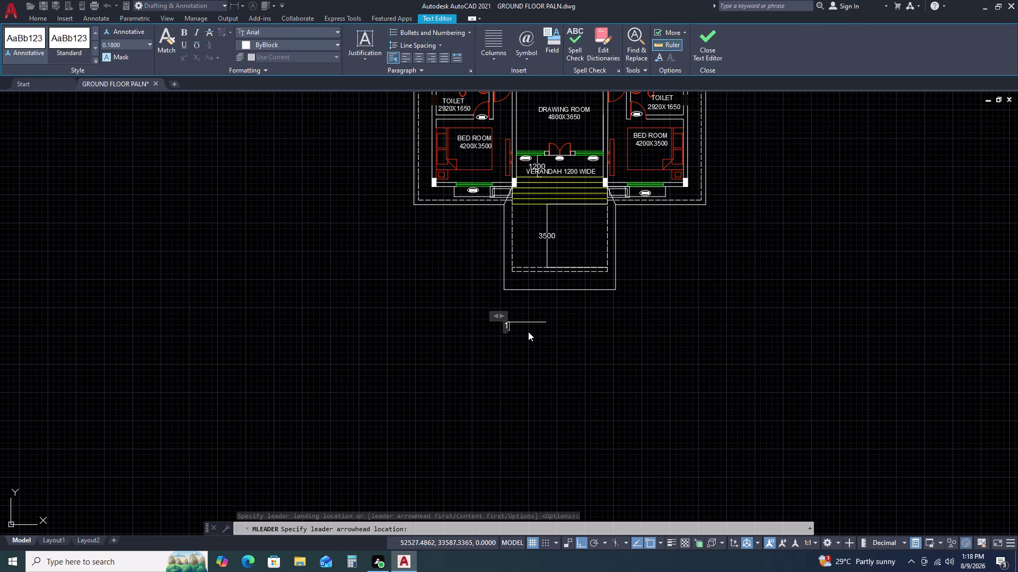
text(00)
key(0)
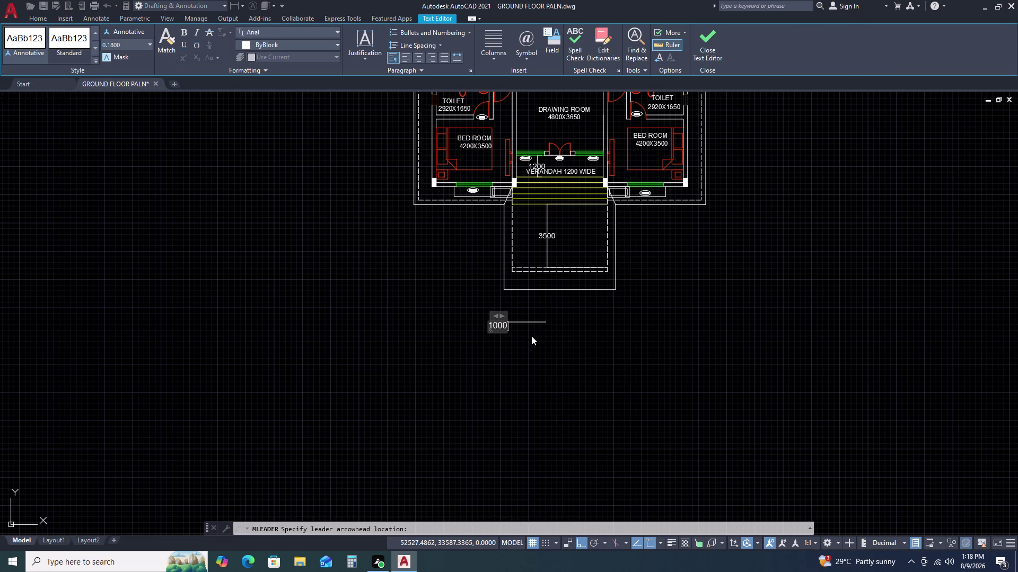
key(space)
key(w)
key(i)
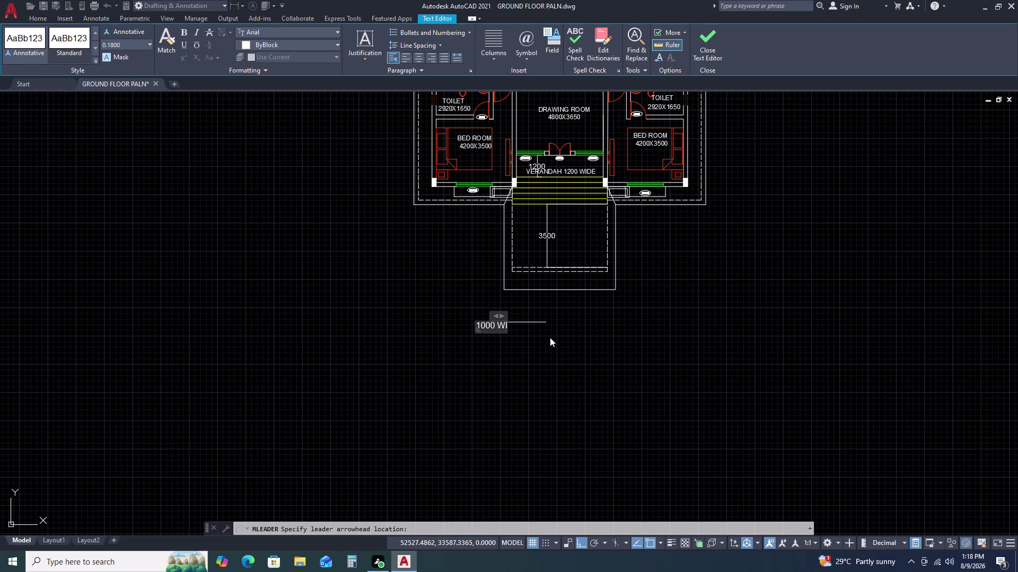
key(d)
text(E)
key(space)
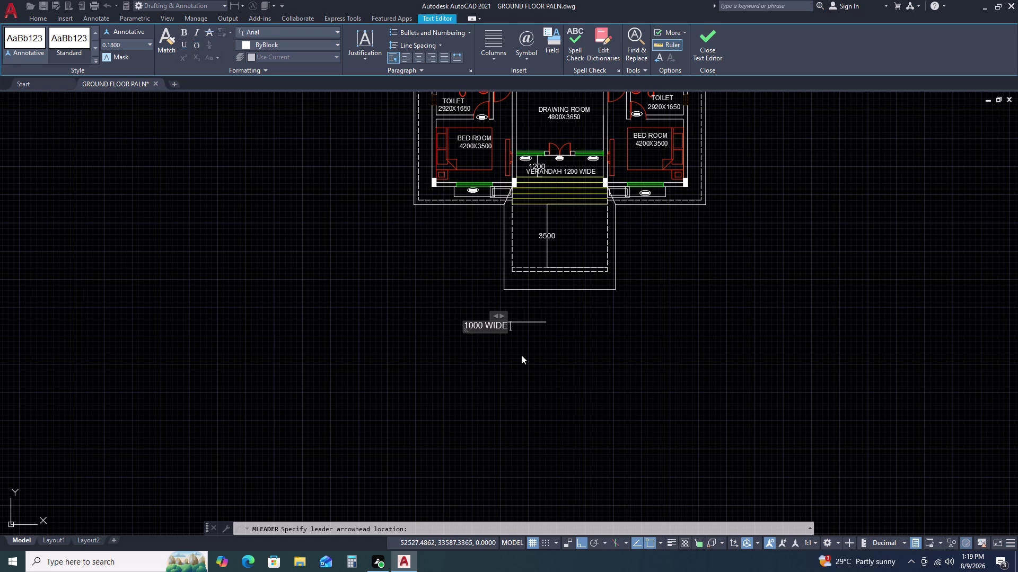
scroll(up, 3)
scroll(down, 3)
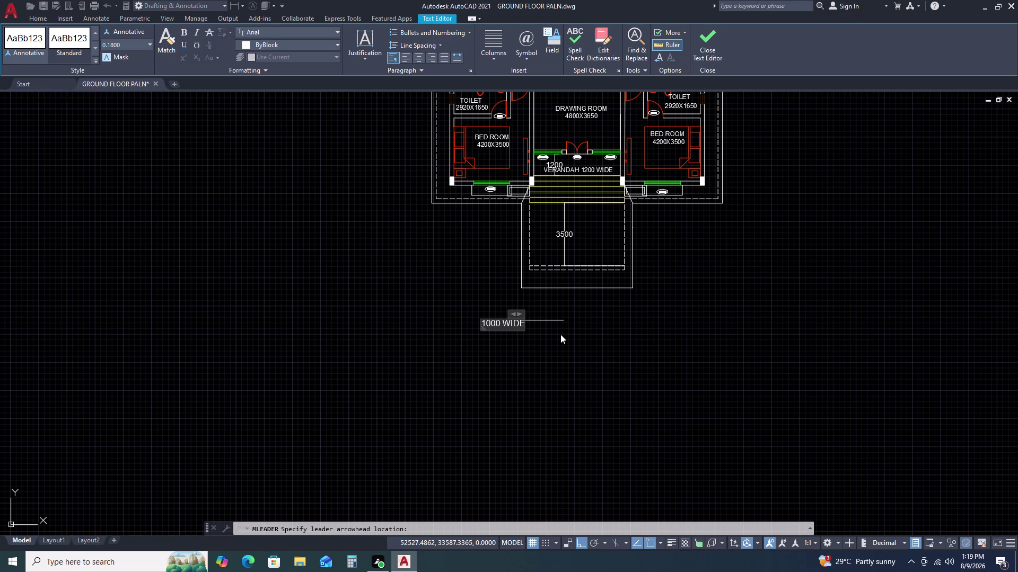
Finish the label as '1000 WIDE PLINTH' with 'PROJECTION' on a second line, then close the editor.
key(space)
key(p)
key(l)
key(i)
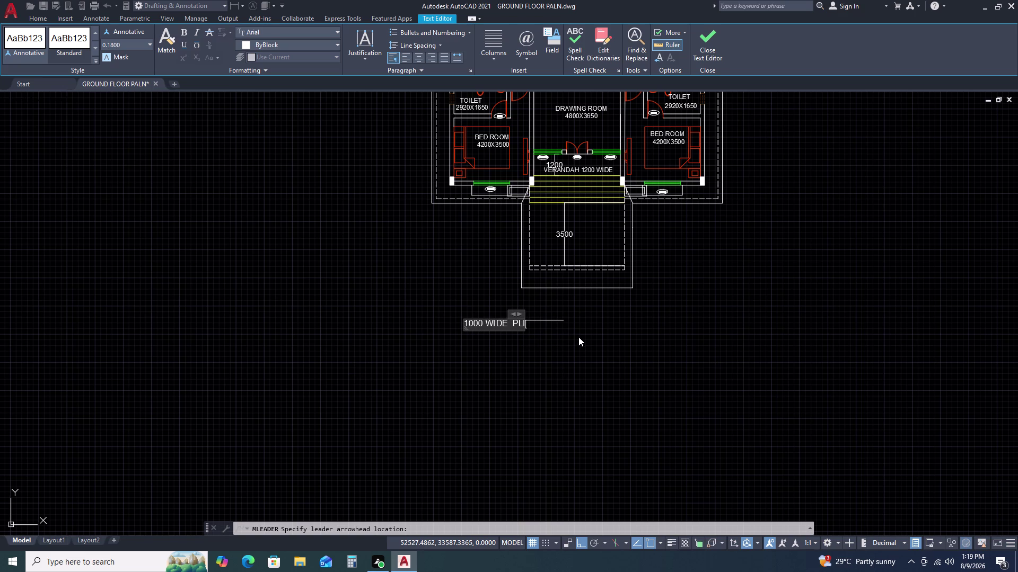
key(n)
key(t)
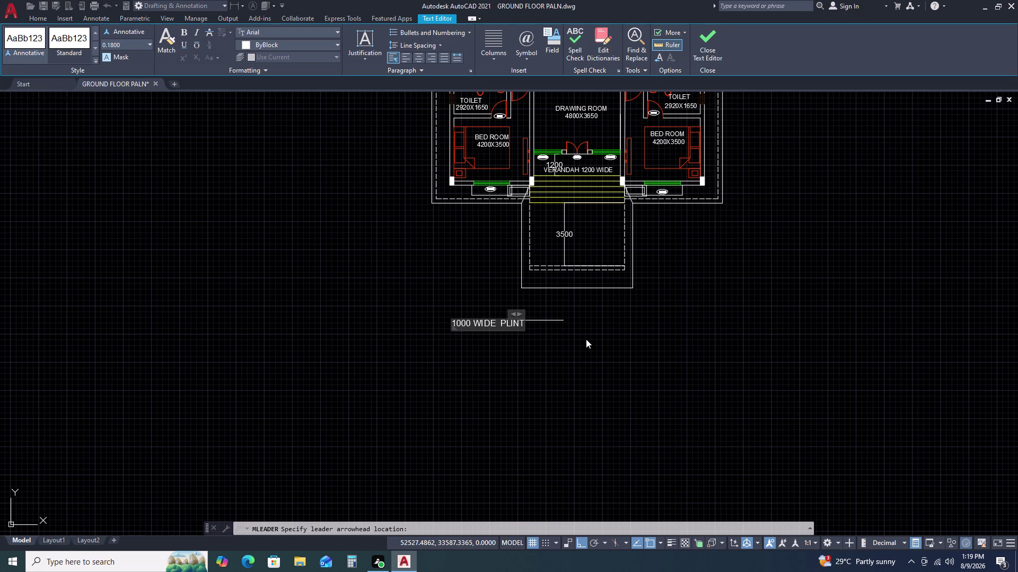
text(H)
key(space)
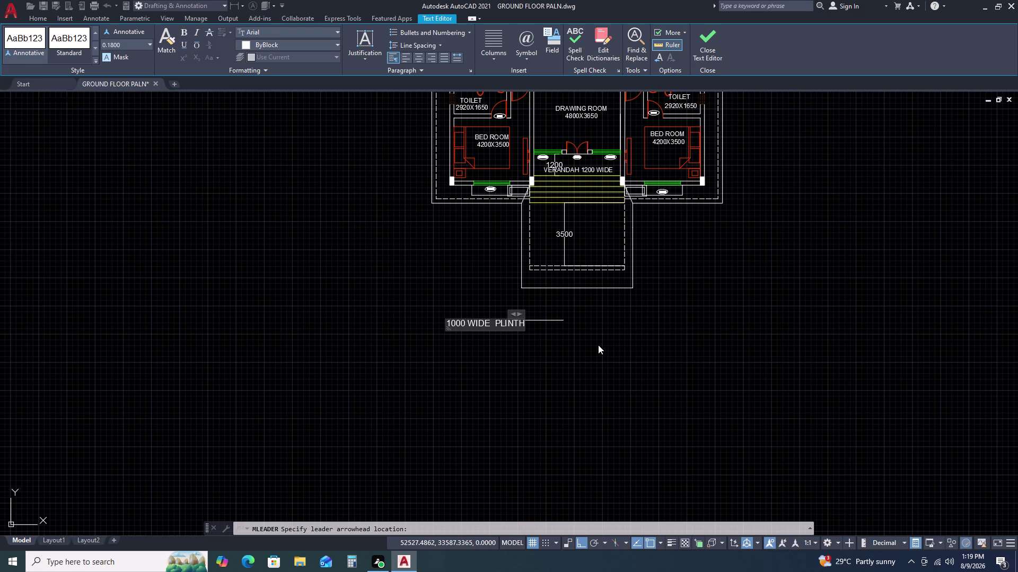
key(Return)
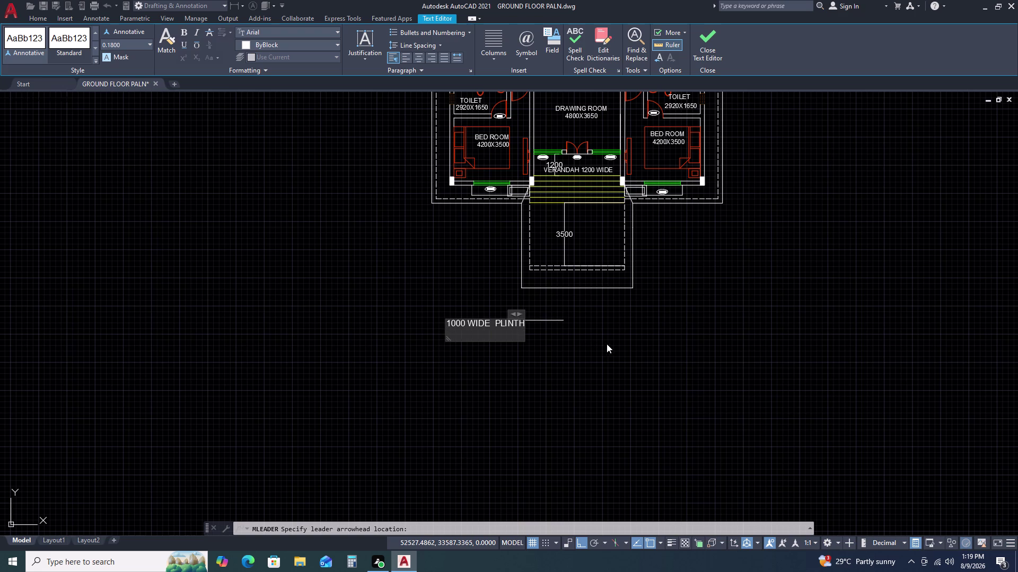
key(p)
key(r)
key(o)
key(j)
key(e)
key(c)
key(t)
text(IO)
key(n)
click(620, 357)
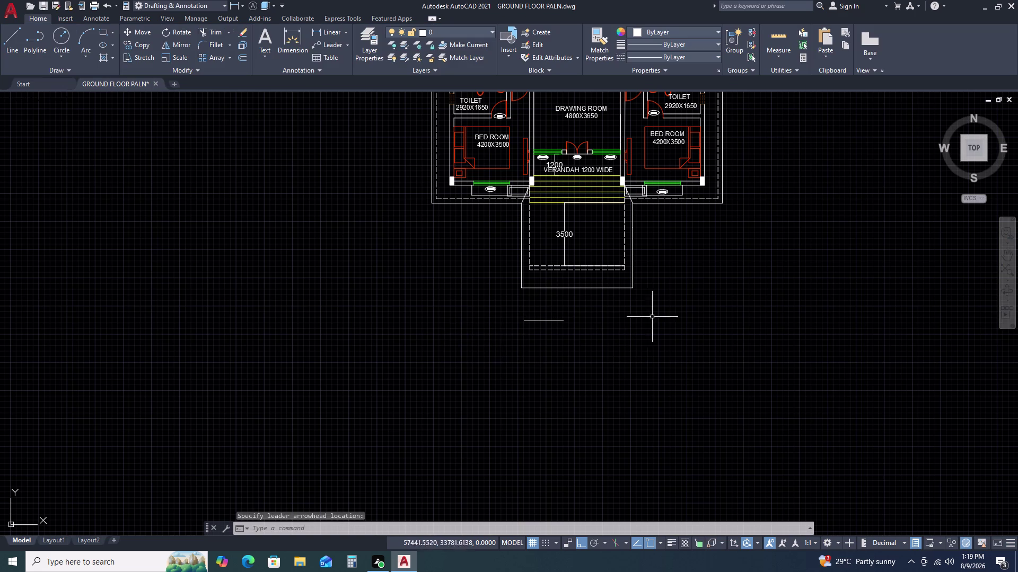
Match the plinth leader's properties to the 230 TH DW leader using MA.
scroll(down, 3)
key(m)
key(a)
key(space)
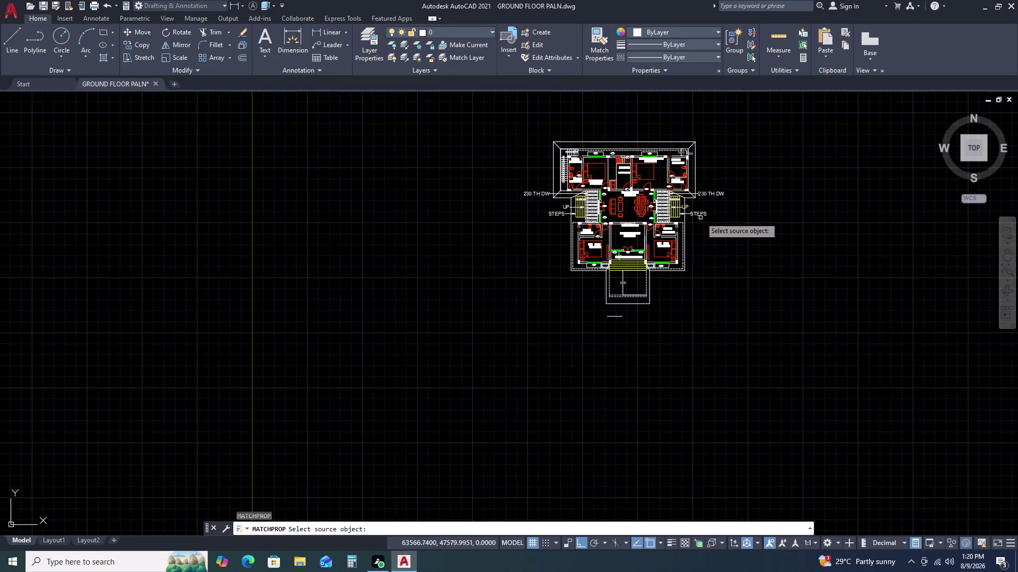
double_click(717, 187)
click(715, 193)
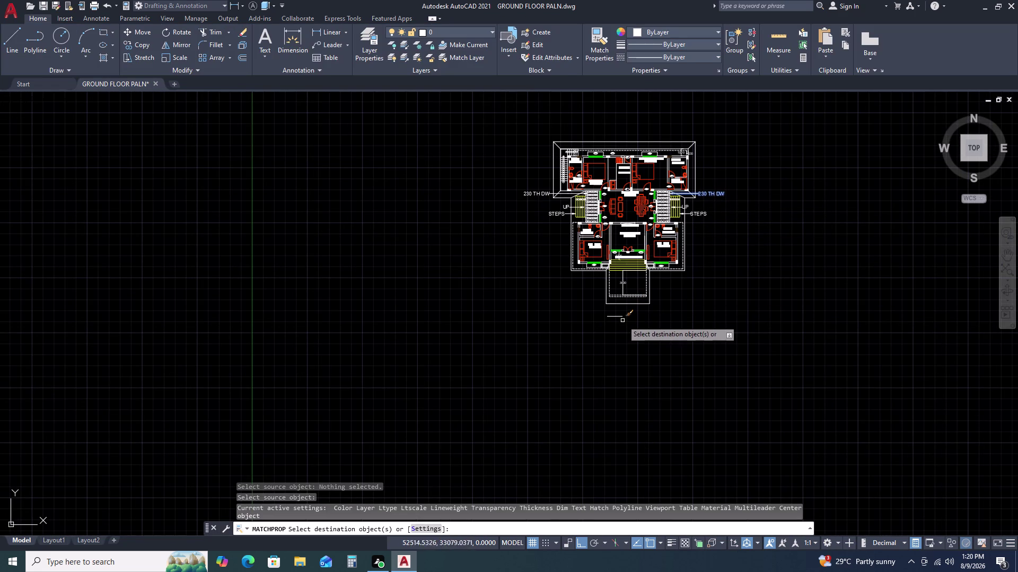
triple_click(619, 316)
key(Escape)
Move the plinth leader's landing and label lower, below the arrowhead.
scroll(up, 3)
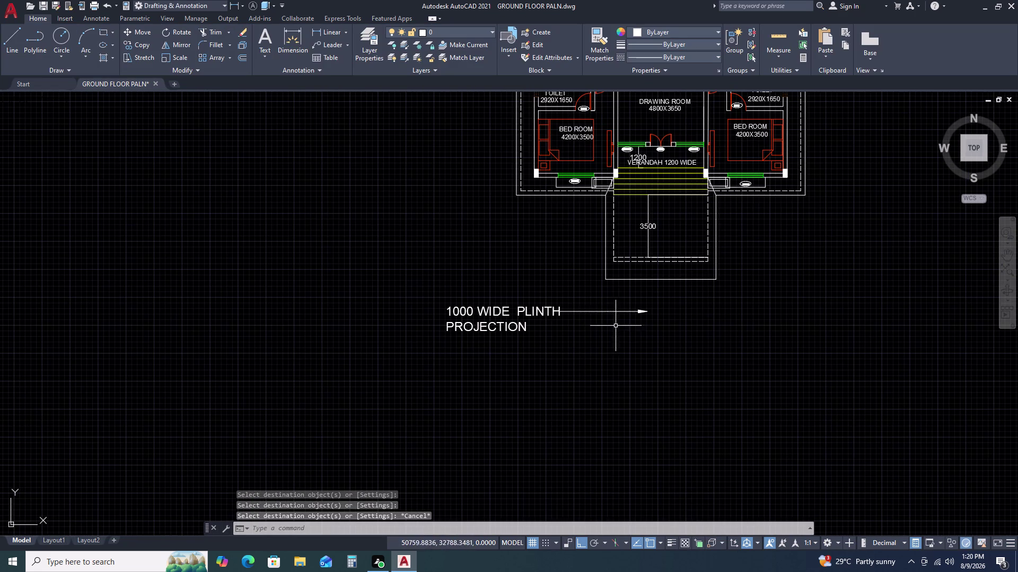
click(606, 310)
click(583, 326)
scroll(up, 3)
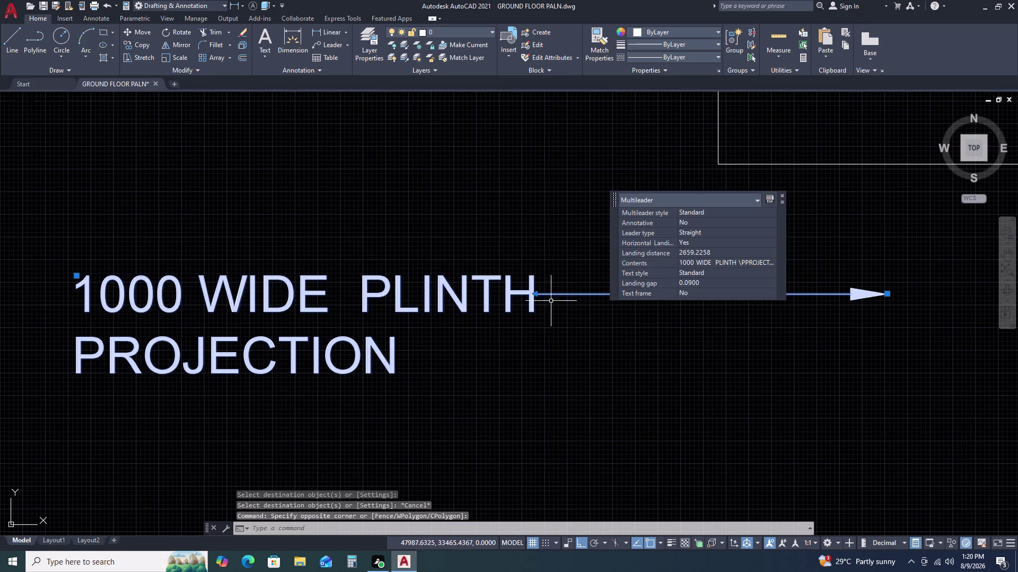
middle_drag(537, 299, 510, 316)
middle_drag(490, 321, 480, 321)
scroll(down, 3)
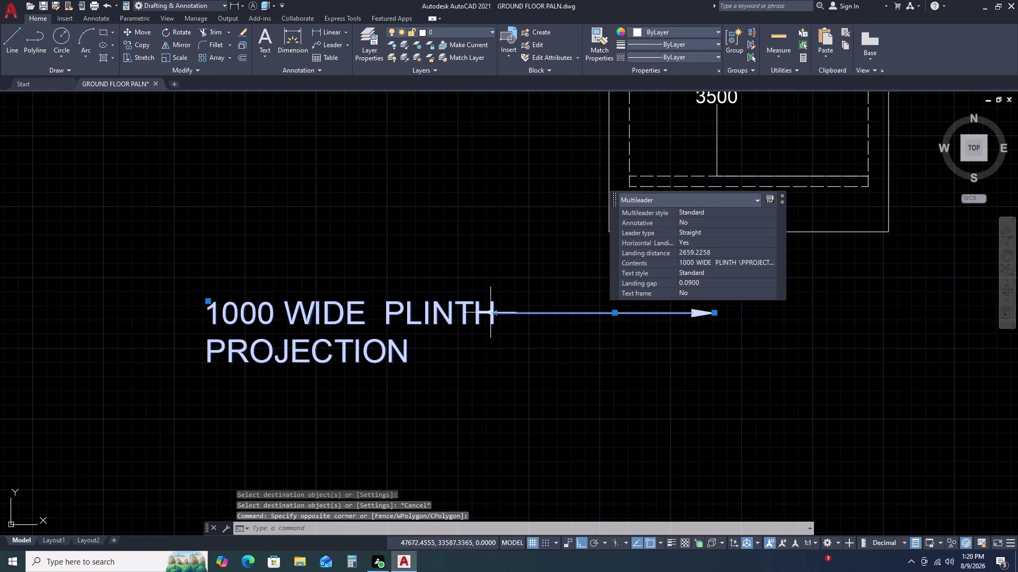
click(493, 313)
click(502, 365)
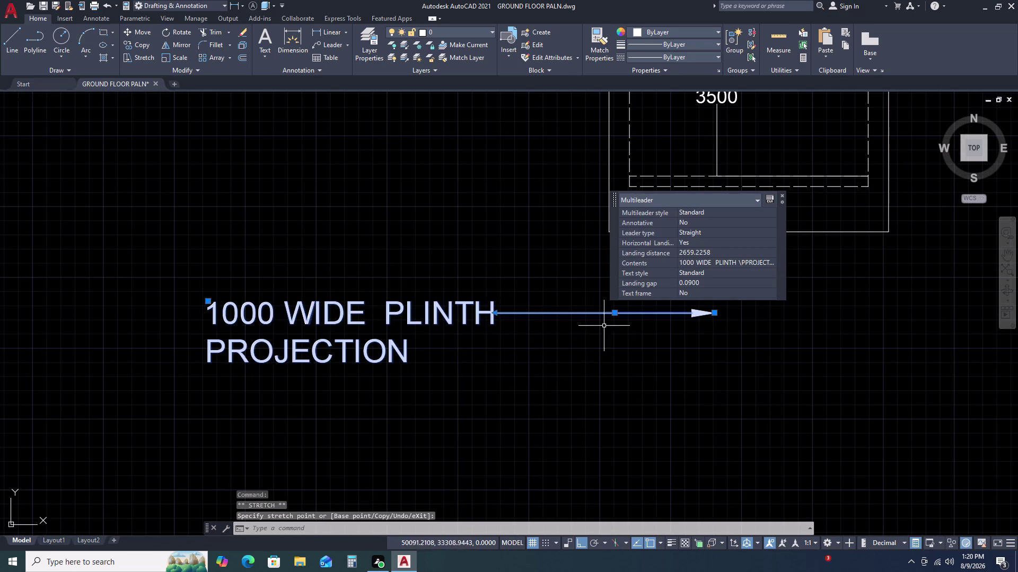
click(617, 313)
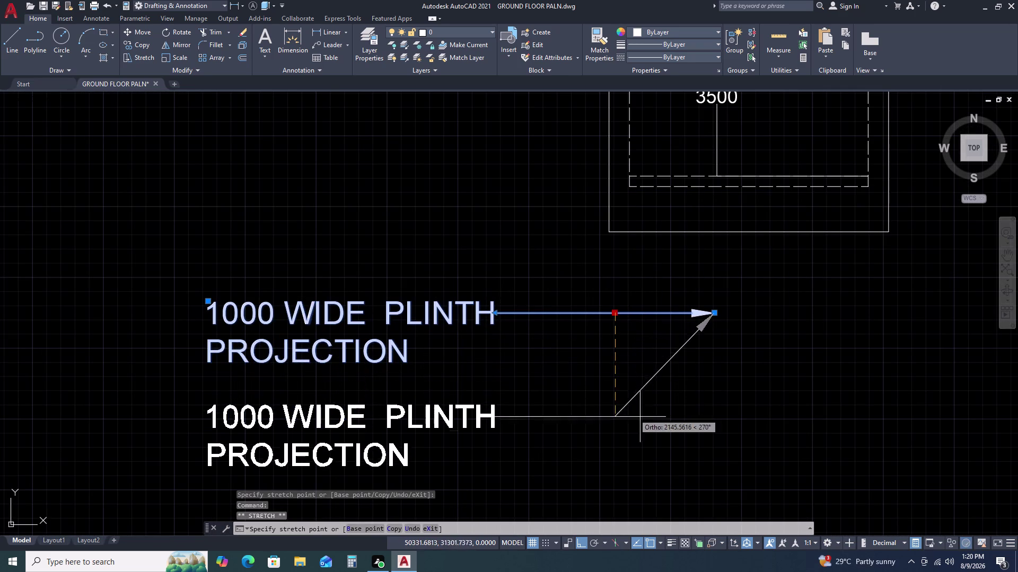
click(744, 450)
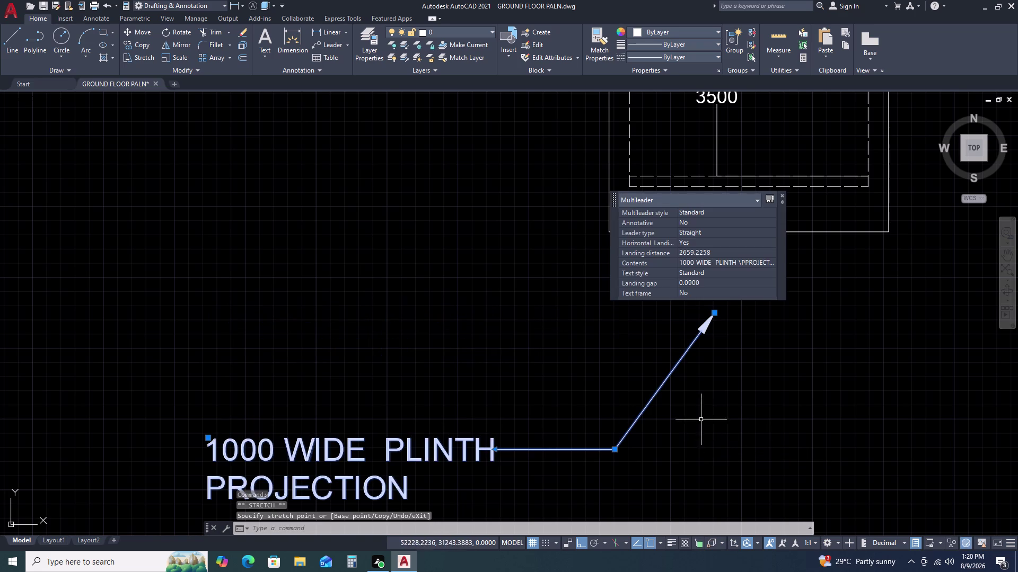
With Ortho on, move the arrowhead straight above the landing corner.
middle_click(641, 396)
middle_click(640, 396)
middle_drag(600, 399, 629, 345)
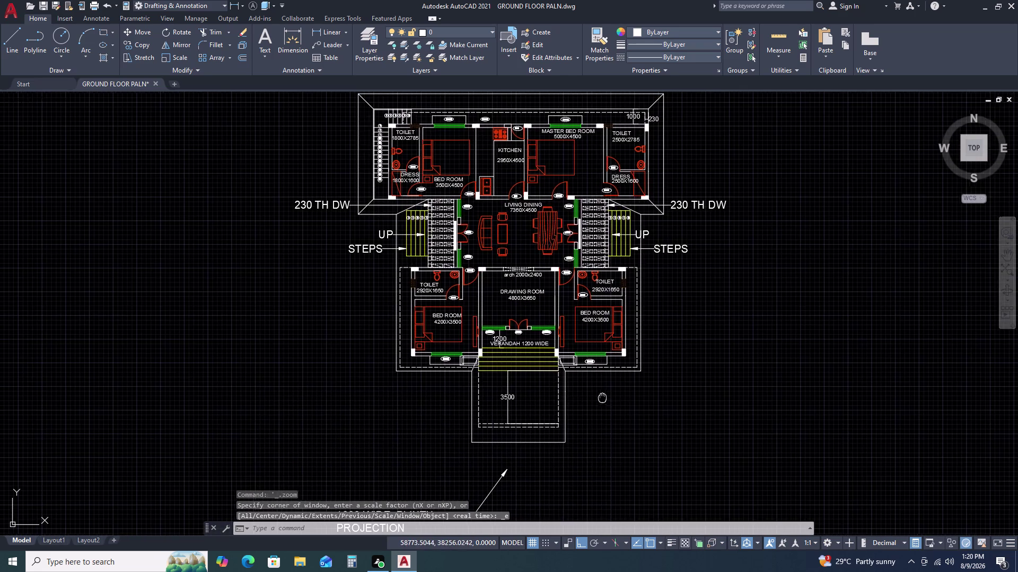
middle_drag(628, 344, 648, 280)
middle_drag(651, 271, 656, 257)
middle_drag(661, 246, 664, 241)
middle_drag(669, 230, 675, 221)
middle_click(681, 212)
scroll(up, 3)
click(562, 323)
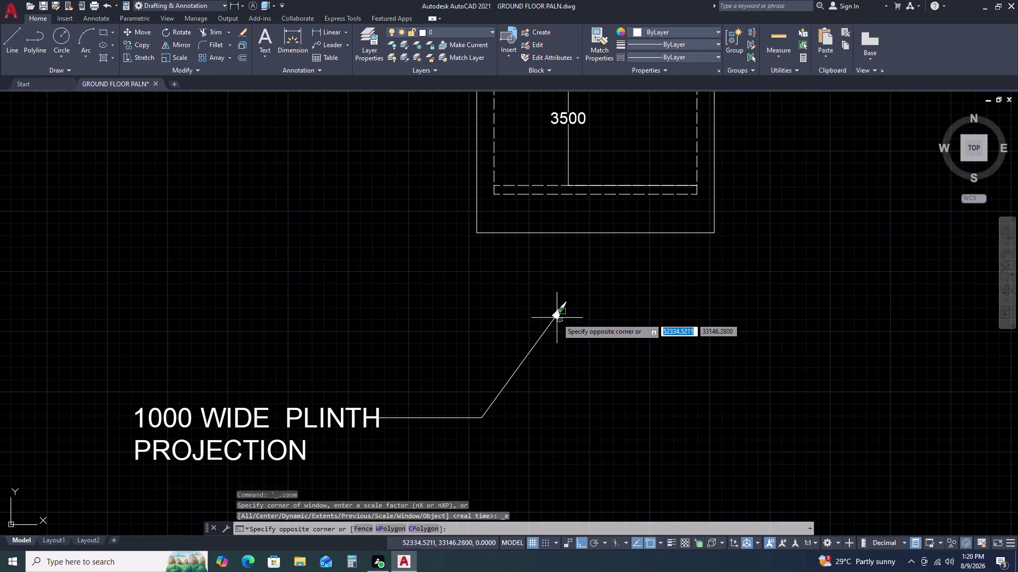
click(552, 314)
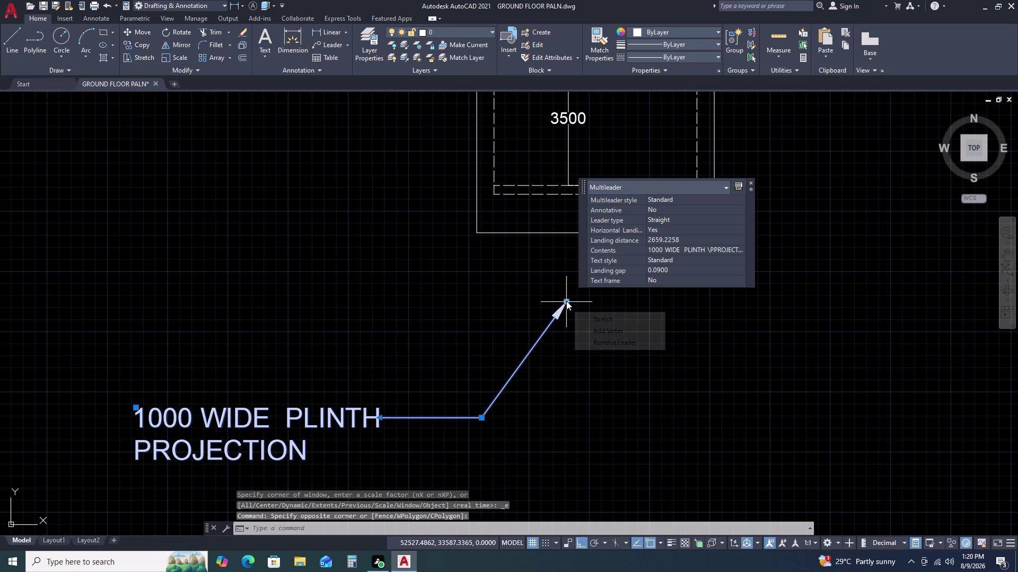
click(566, 301)
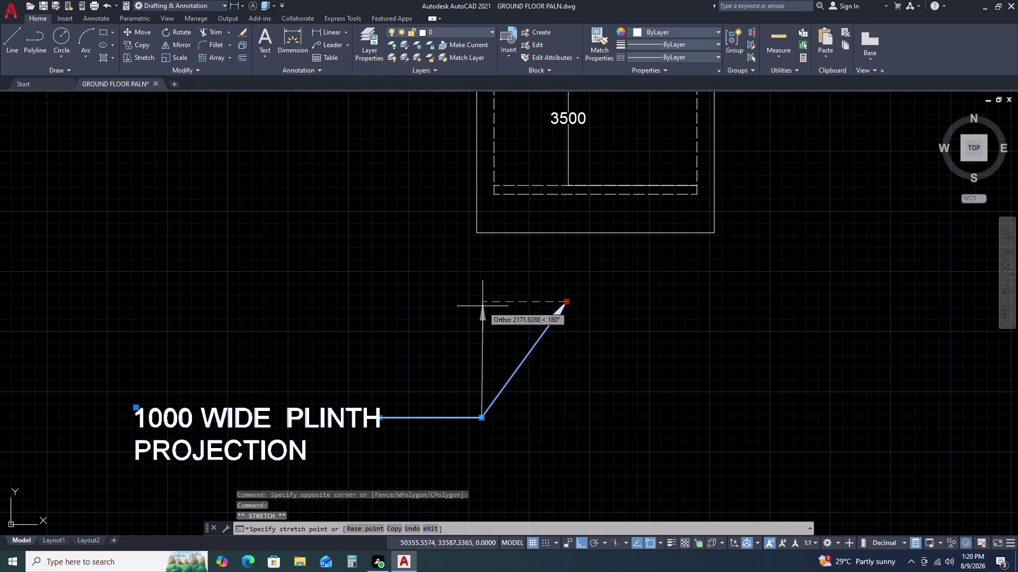
click(482, 306)
key(Escape)
middle_drag(503, 319, 548, 267)
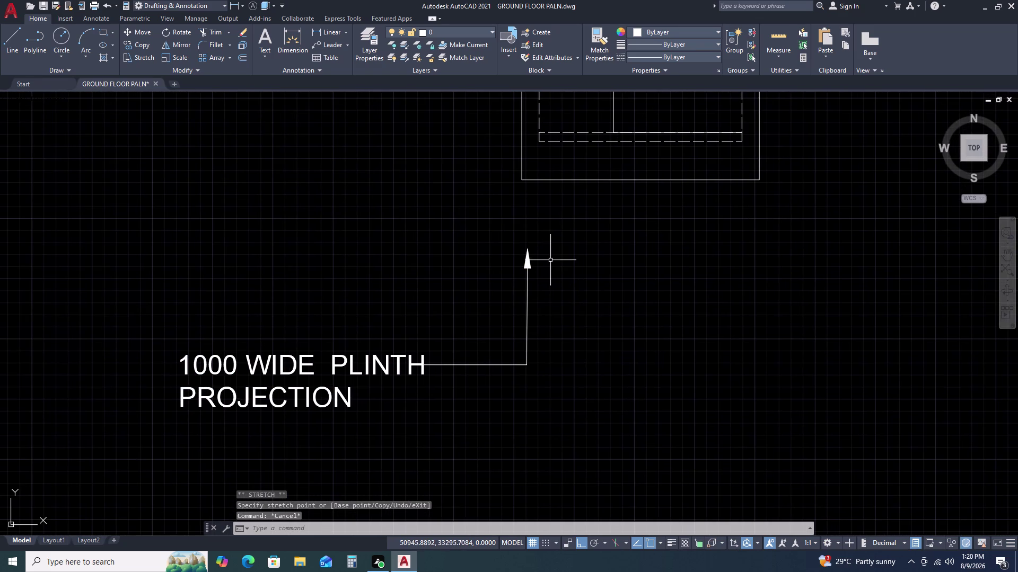
Move the plinth leader so its arrowhead sits on the outline edge below 3500.
text(M)
key(space)
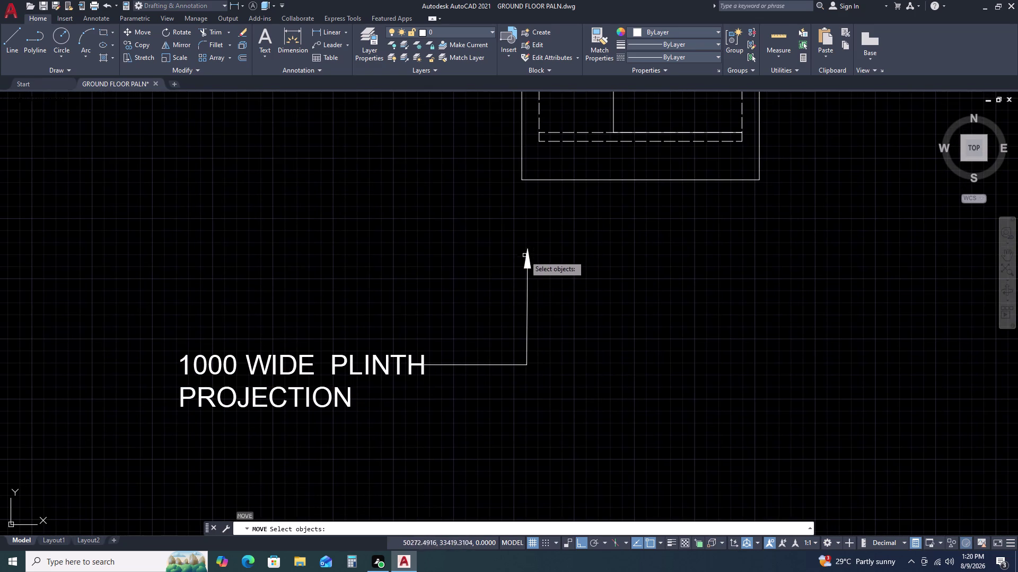
click(528, 261)
click(523, 264)
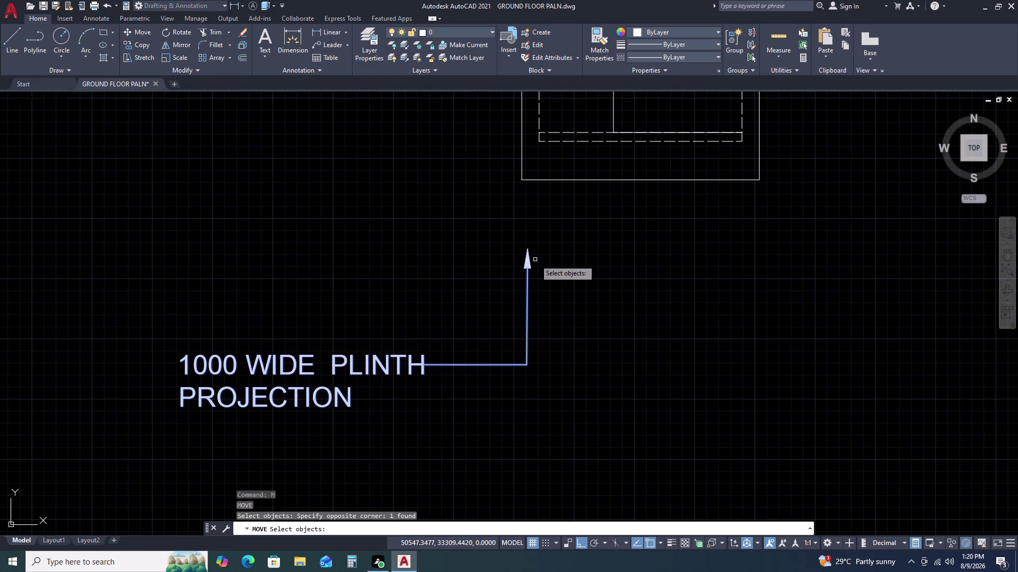
key(space)
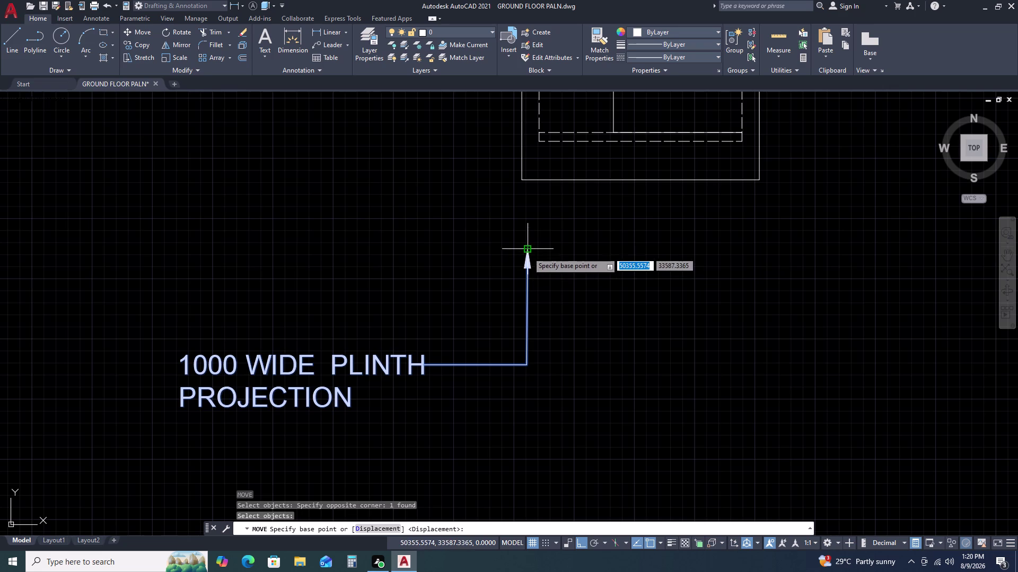
click(528, 252)
click(634, 181)
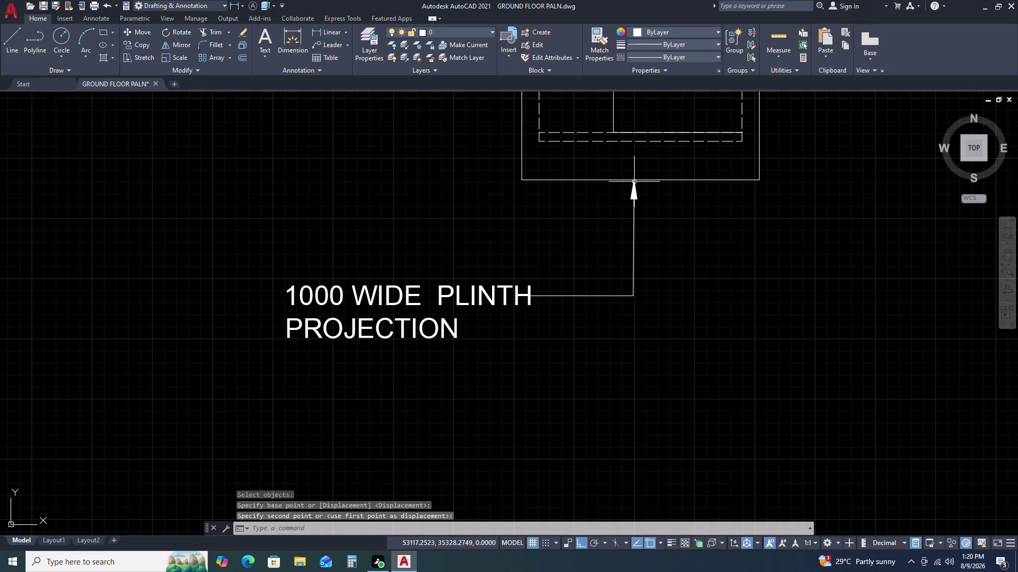
Reselect the moved plinth leader after cancelling an accidental landing stretch.
scroll(down, 3)
scroll(down, 3)
click(639, 255)
click(610, 269)
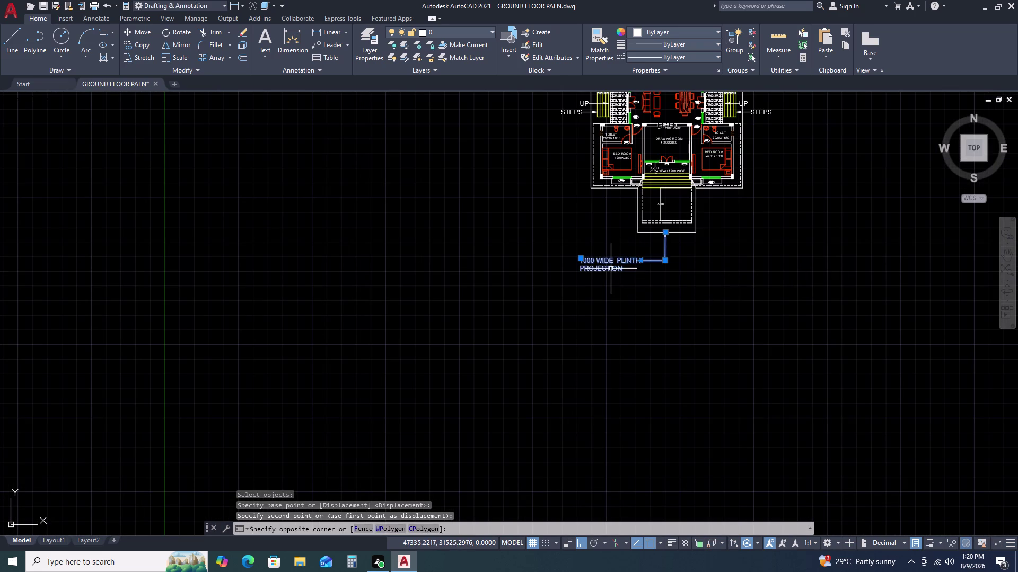
middle_drag(612, 269, 582, 310)
middle_drag(559, 315, 553, 315)
scroll(up, 3)
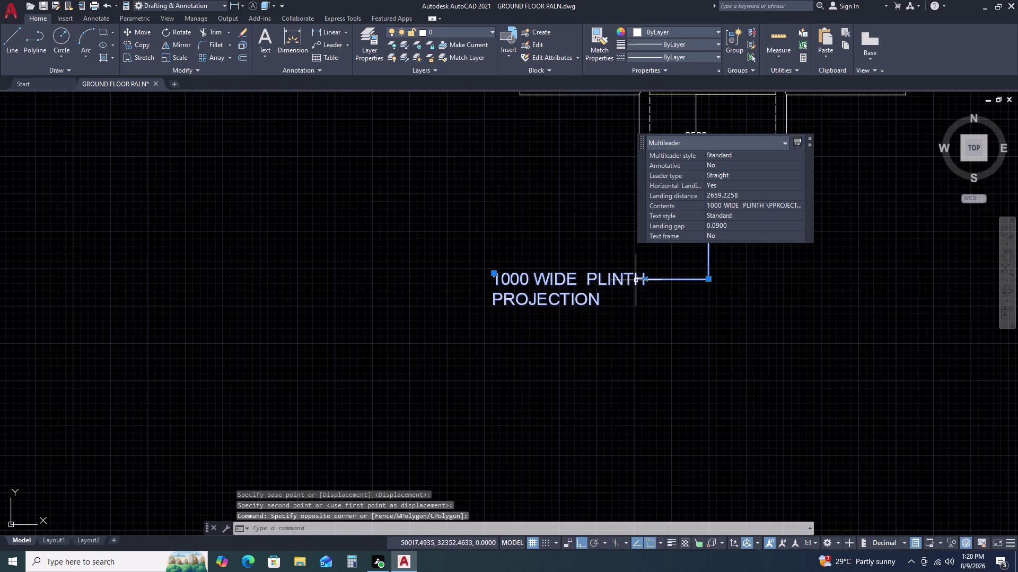
click(644, 280)
click(679, 276)
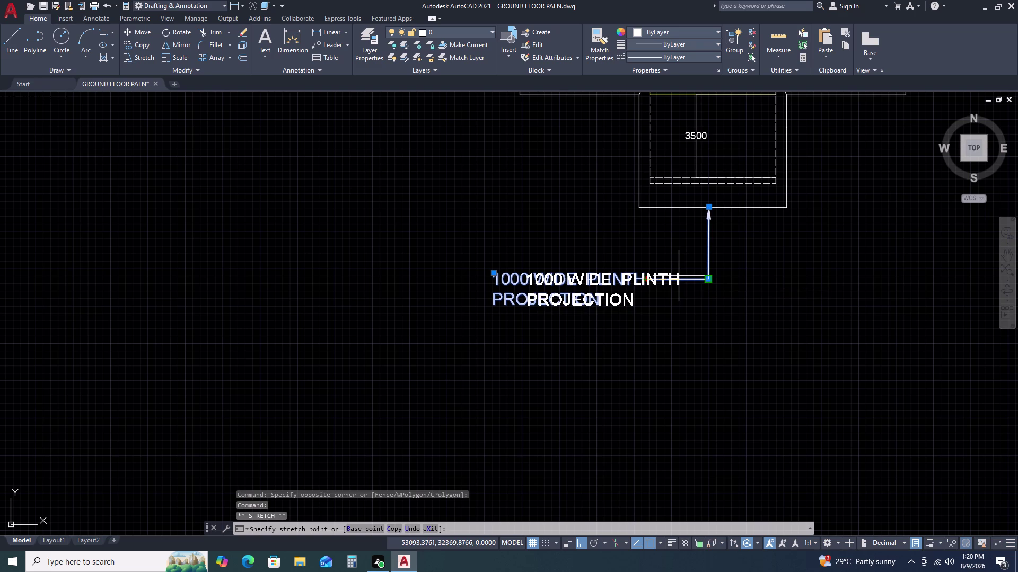
key(Escape)
scroll(down, 3)
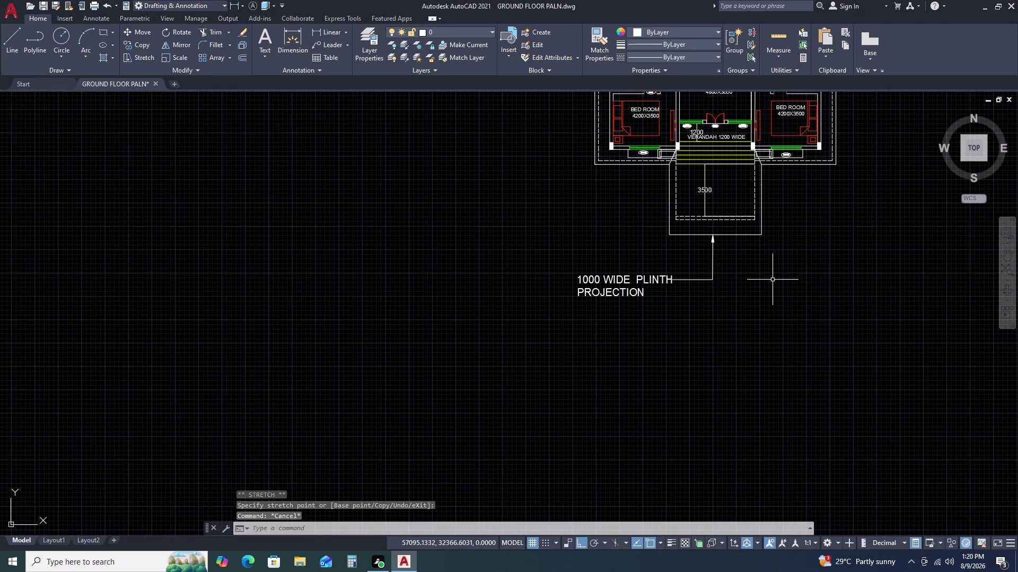
click(716, 254)
click(707, 256)
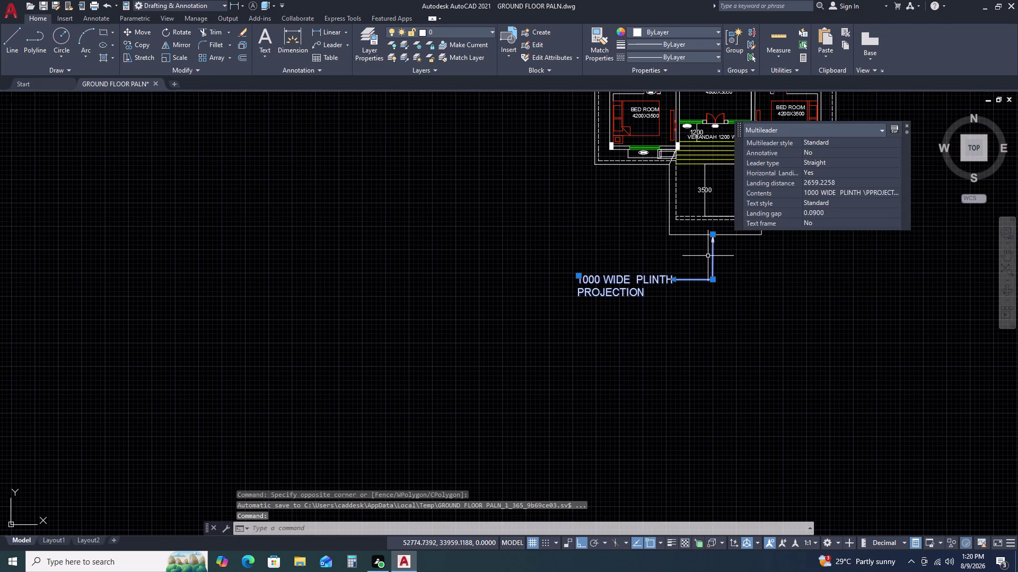
Copy the plinth leader up to the building's lower edge near FW-20, with Ortho off.
text(CO)
key(space)
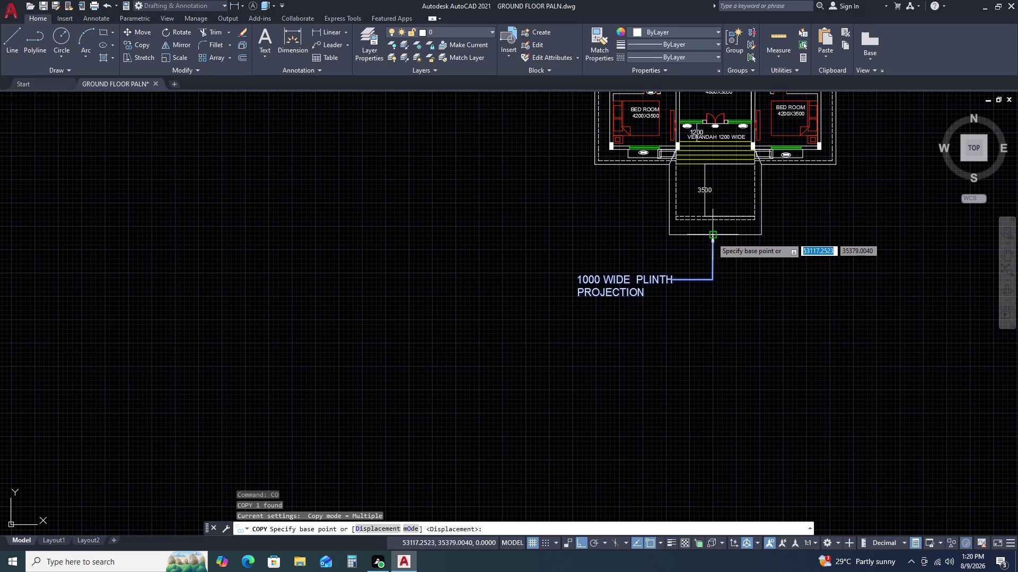
click(712, 237)
key(F8)
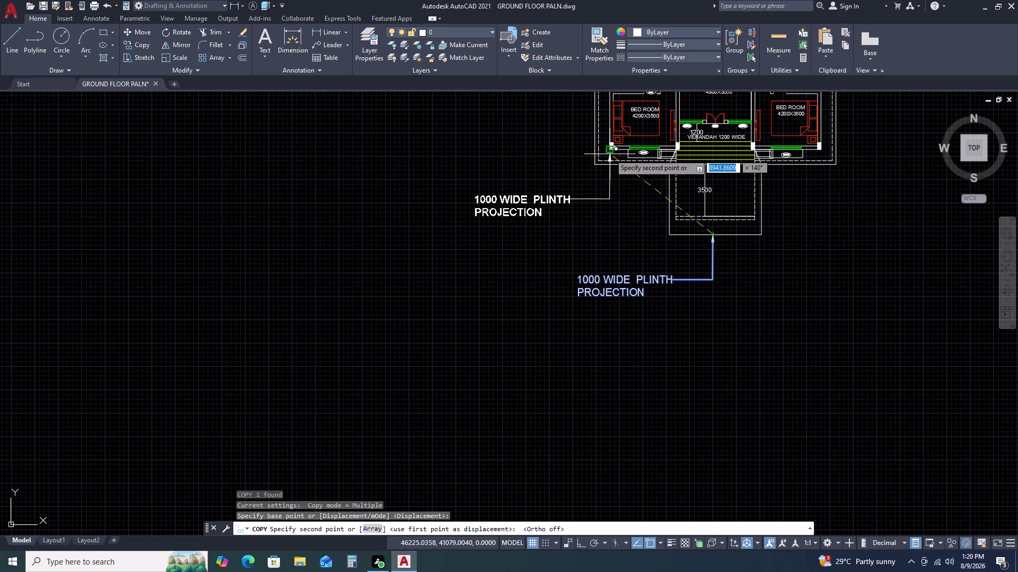
middle_click(610, 154)
middle_drag(609, 187, 614, 237)
scroll(up, 3)
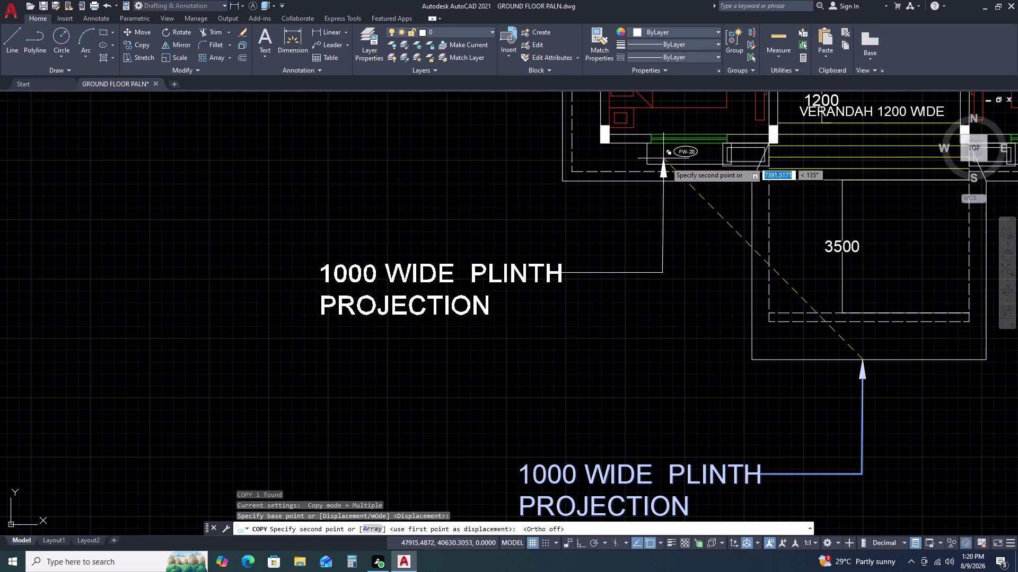
click(671, 165)
key(Escape)
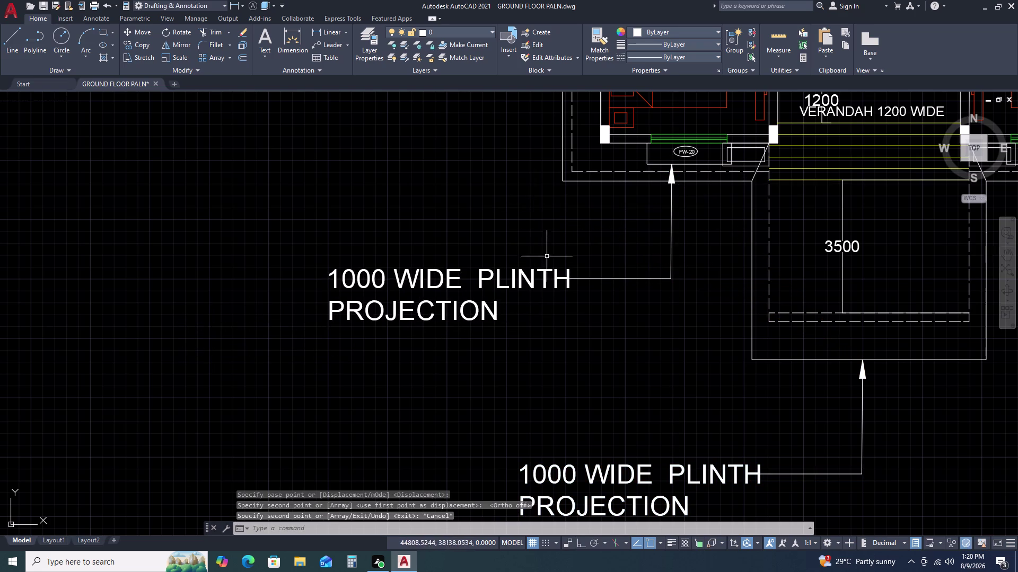
double_click(537, 272)
Highlight words in the 1000 WIDE PLINTH PROJECTION label without changing them.
double_click(533, 275)
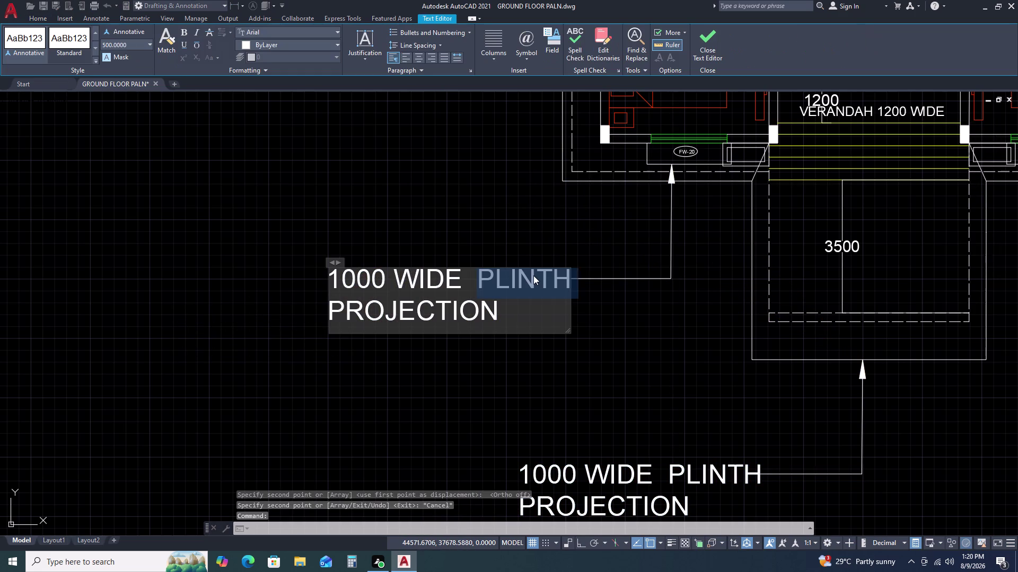
click(533, 276)
click(534, 276)
double_click(533, 276)
click(532, 285)
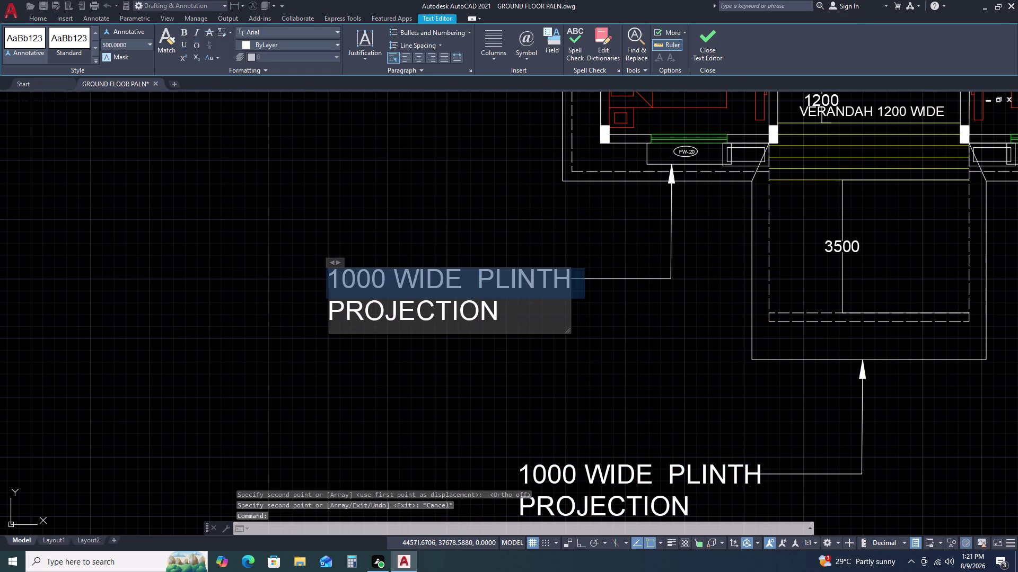
triple_click(525, 307)
click(524, 307)
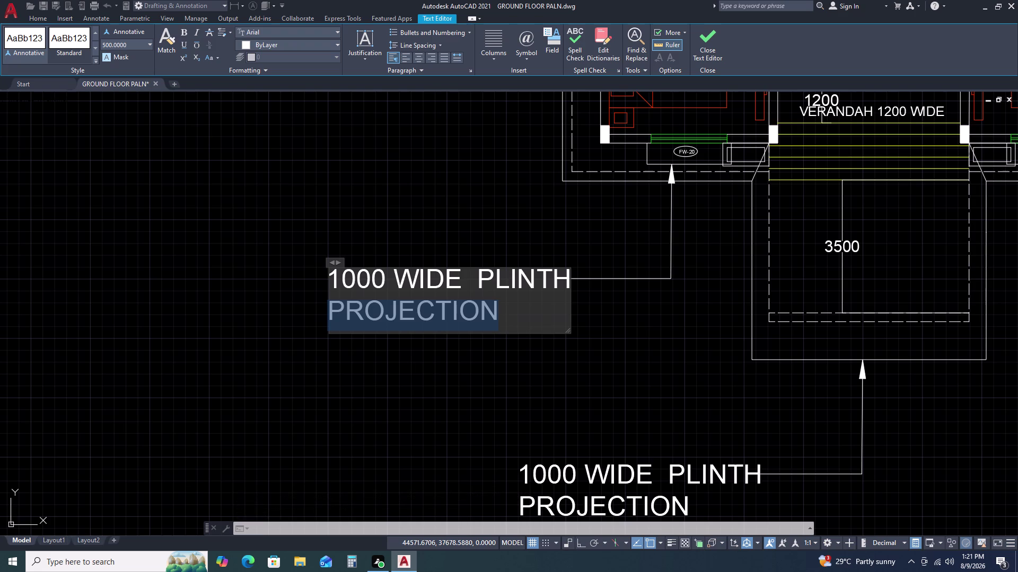
drag(536, 301, 480, 287)
drag(477, 286, 468, 282)
drag(403, 282, 417, 288)
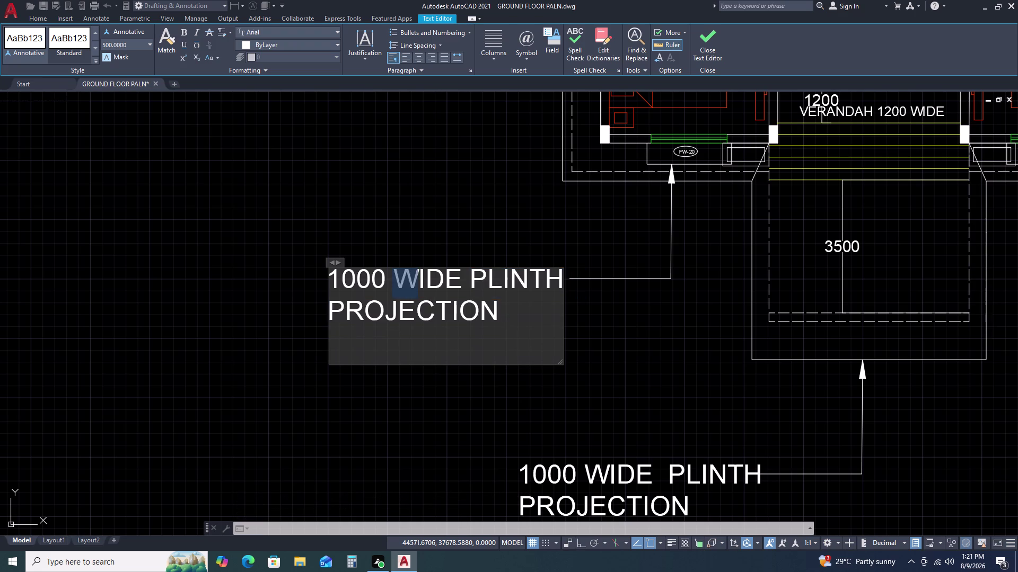
drag(508, 316, 358, 274)
Leave the label text editor, discarding any changes to the wording.
right_drag(369, 274, 357, 274)
click(358, 274)
key(Escape)
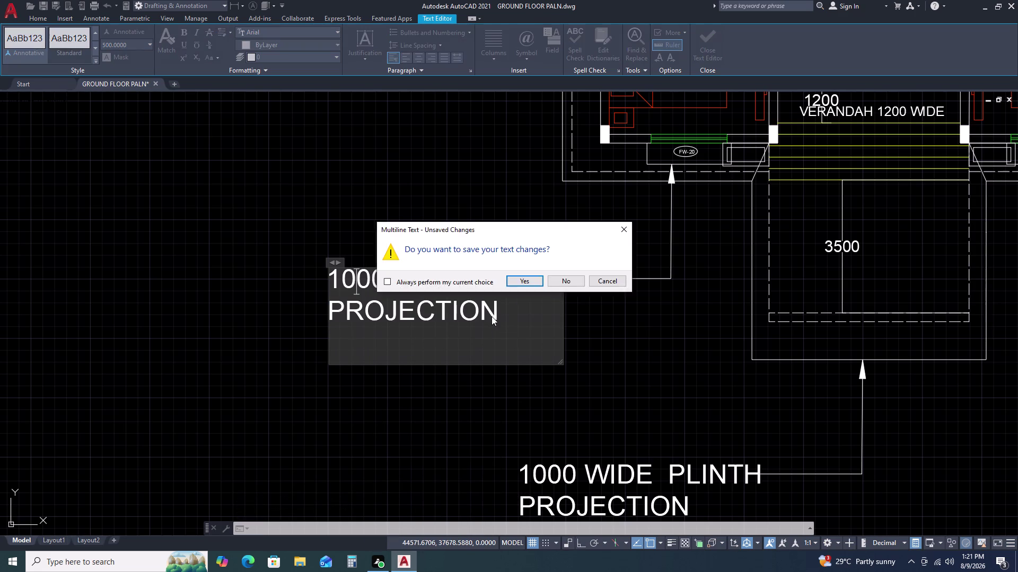
key(Escape)
click(504, 314)
drag(502, 315, 494, 315)
drag(489, 314, 476, 309)
right_drag(489, 314, 475, 309)
click(405, 284)
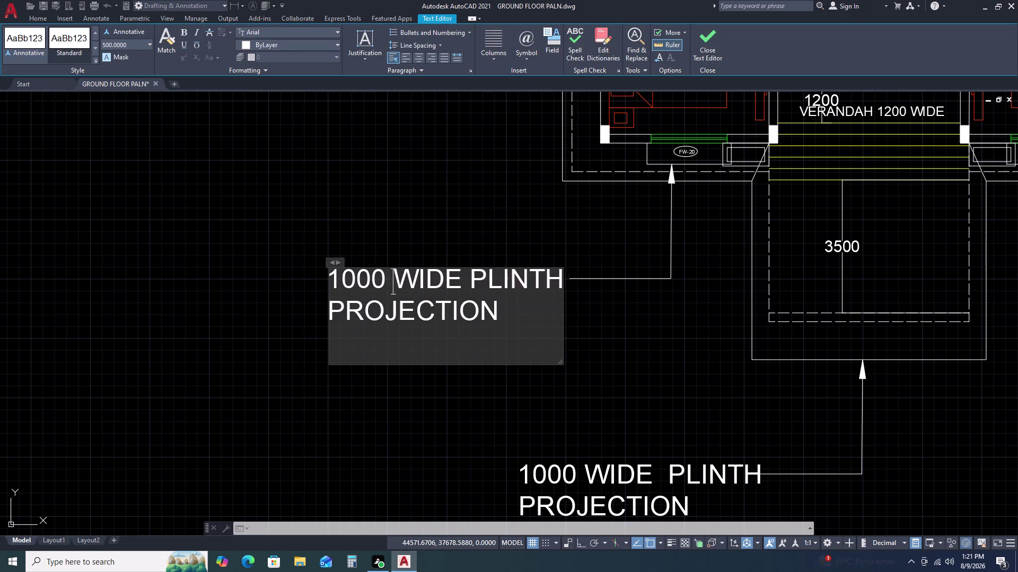
key(Escape)
key(Escape)
key(Escape)
click(561, 283)
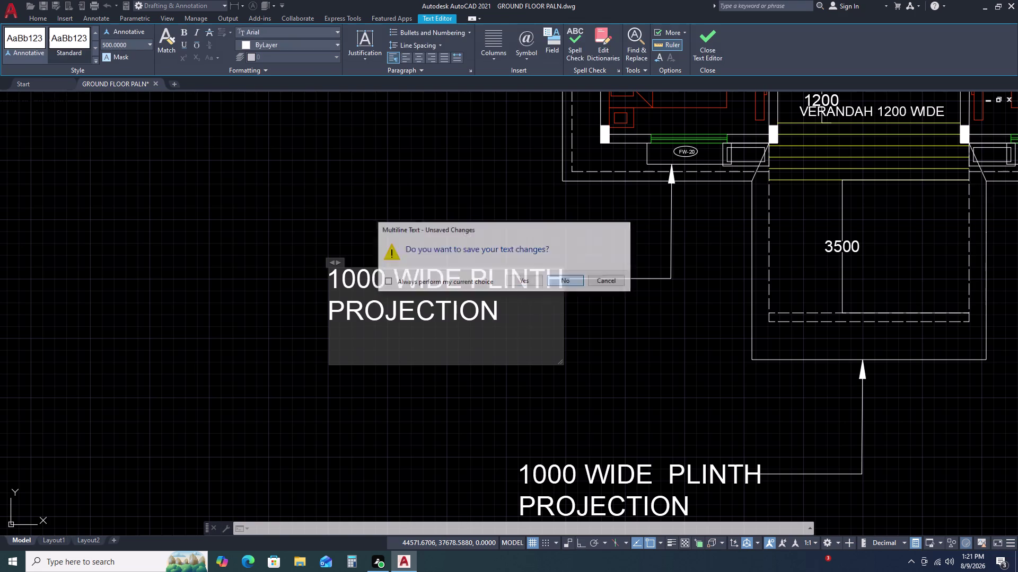
Check the copied leader's shortcut menu, then reopen its label text for editing.
right_click(522, 283)
click(523, 283)
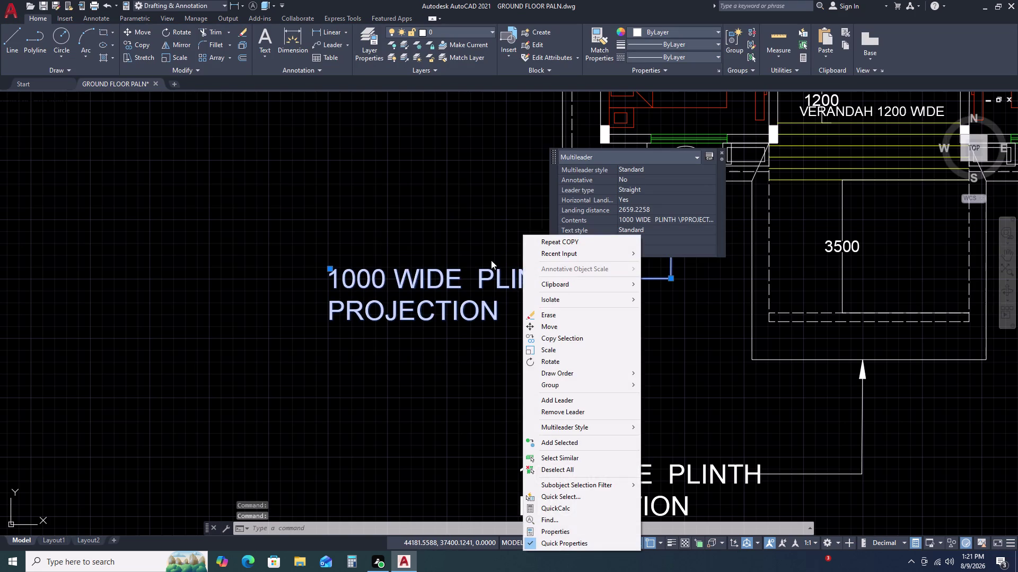
key(Escape)
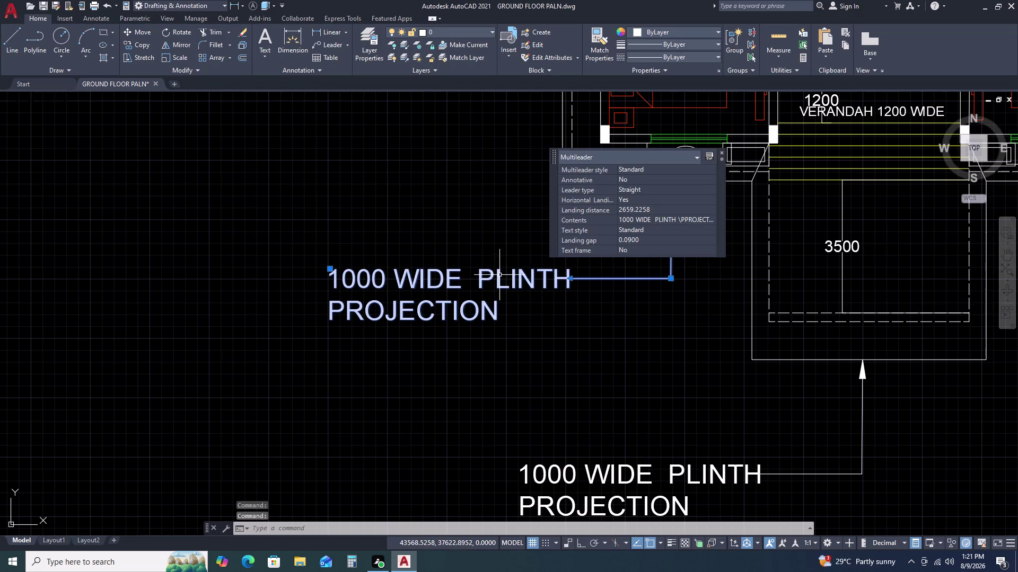
triple_click(497, 279)
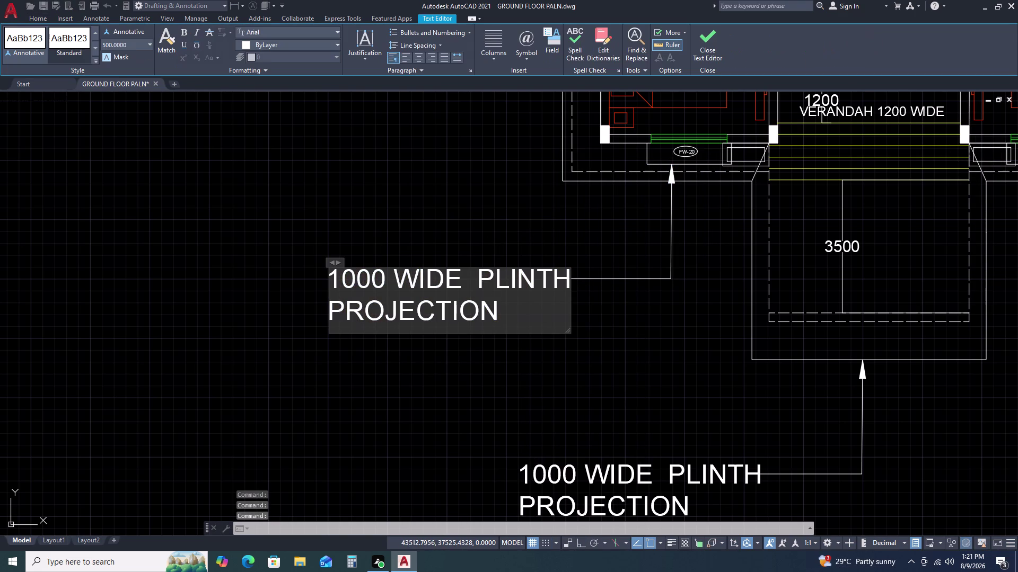
click(500, 309)
right_click(500, 309)
key(Escape)
double_click(484, 282)
right_click(484, 282)
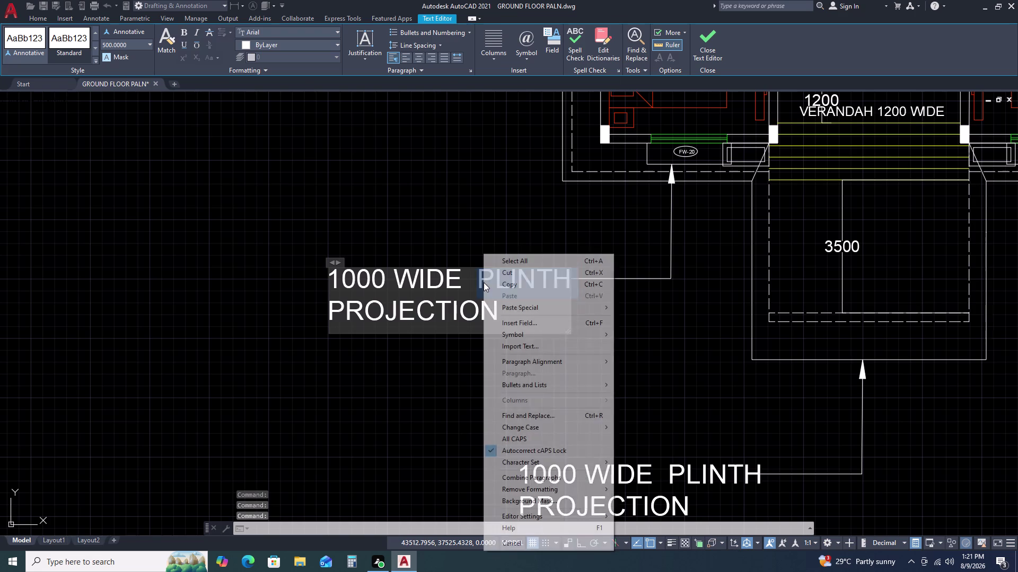
key(Escape)
Dismiss the text editing options and close the editor, wording unchanged.
right_click(463, 280)
double_click(463, 280)
right_click(463, 280)
click(462, 280)
right_click(463, 279)
key(Escape)
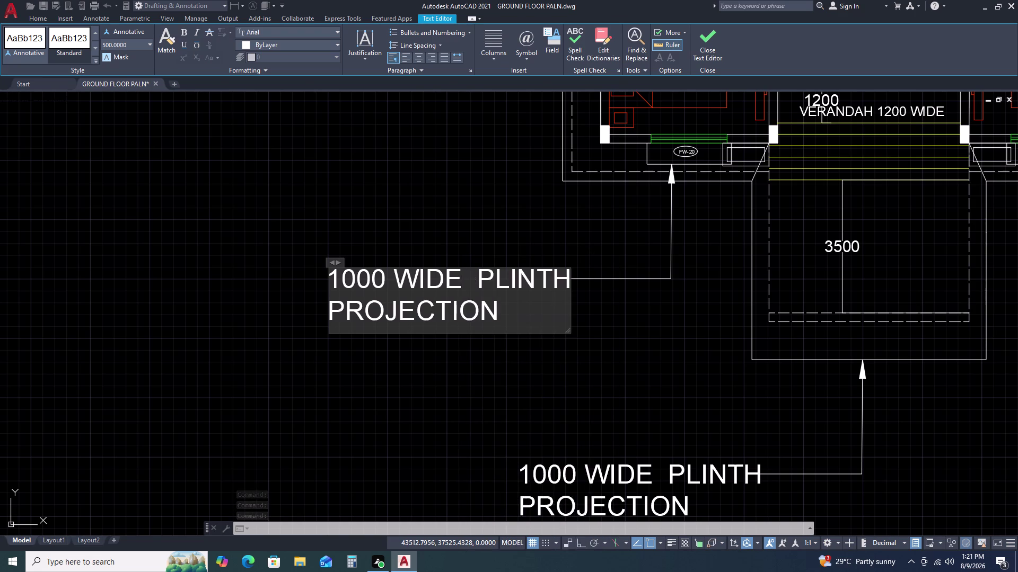
click(461, 280)
right_click(461, 280)
right_click(461, 280)
click(461, 280)
click(457, 281)
right_click(457, 281)
click(457, 281)
right_click(457, 281)
key(Escape)
key(Escape)
key(Escape)
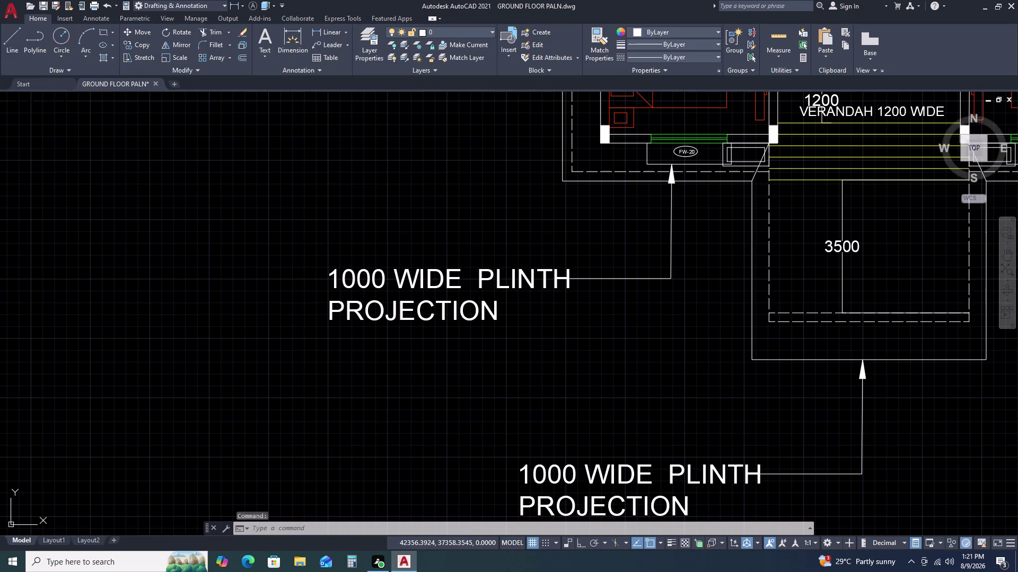
Select the extra plinth projection leader and bring up its right-click menu.
click(453, 284)
right_click(453, 285)
click(453, 285)
key(Escape)
click(453, 284)
right_click(454, 284)
right_click(430, 276)
click(431, 276)
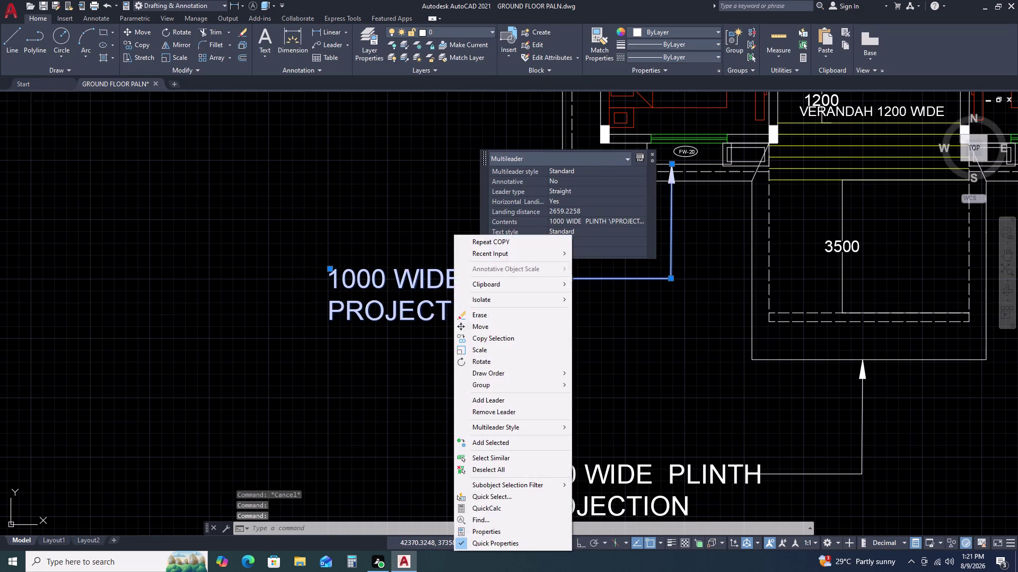
click(427, 276)
right_click(426, 276)
double_click(427, 276)
Delete the extra 1000 WIDE PLINTH PROJECTION leader.
double_click(408, 276)
click(401, 275)
right_click(401, 275)
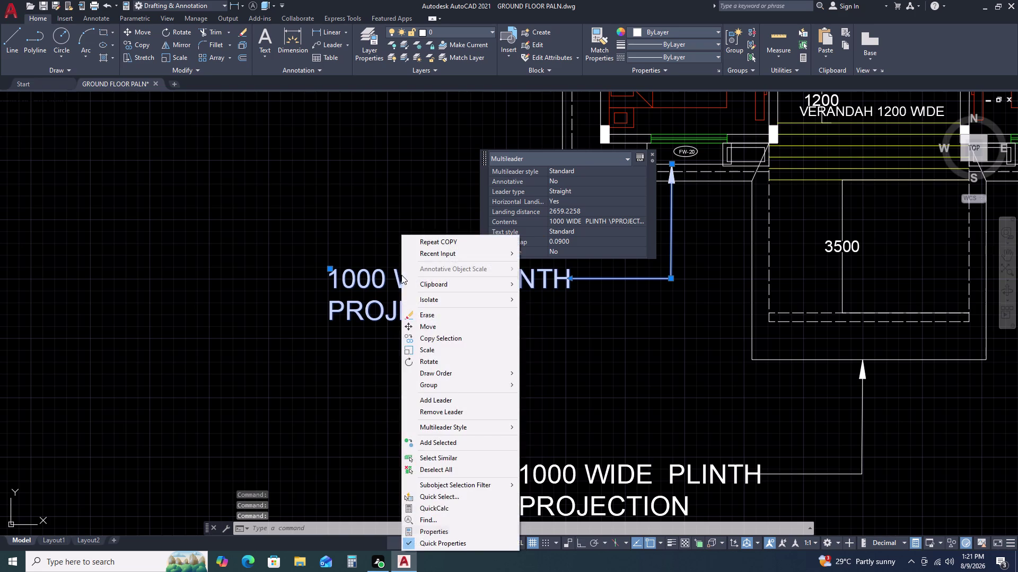
click(402, 275)
right_click(401, 276)
key(Escape)
key(Escape)
click(590, 274)
right_click(589, 274)
click(589, 273)
click(481, 288)
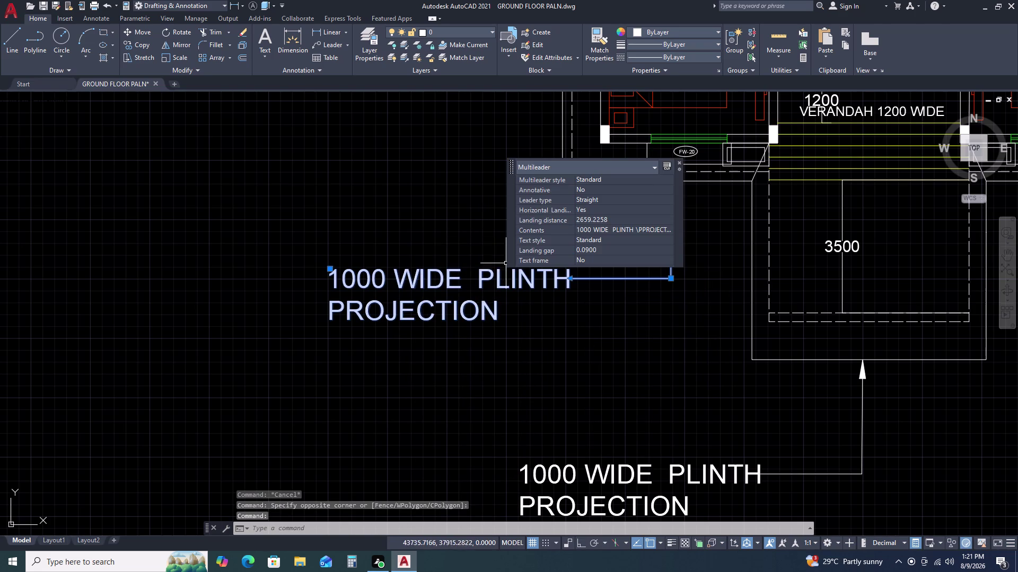
key(Delete)
Bring the left-side leaders into view and begin copying the 230 TH DW leader, then cancel.
scroll(down, 3)
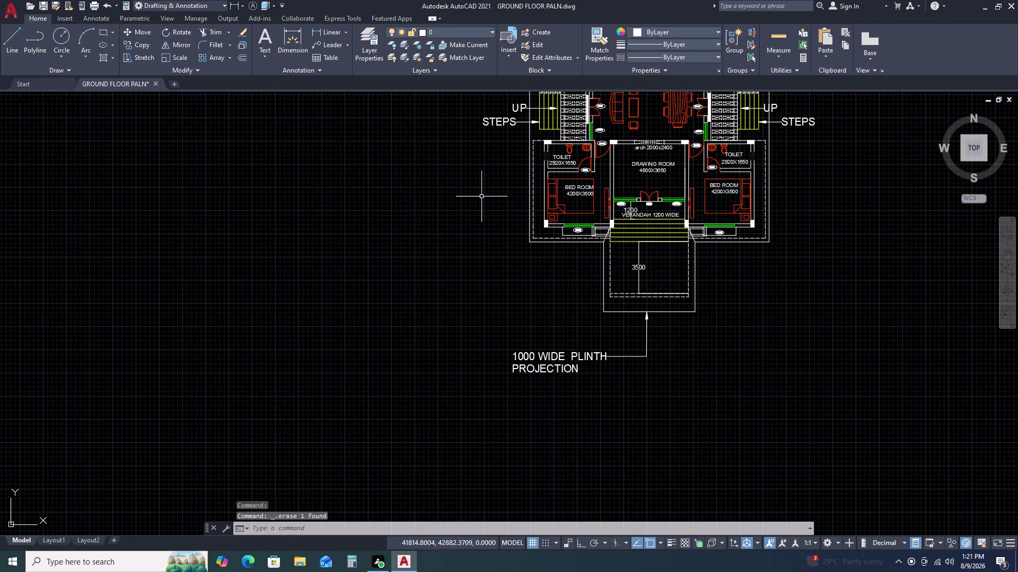
middle_drag(503, 139, 495, 194)
middle_drag(495, 195, 495, 205)
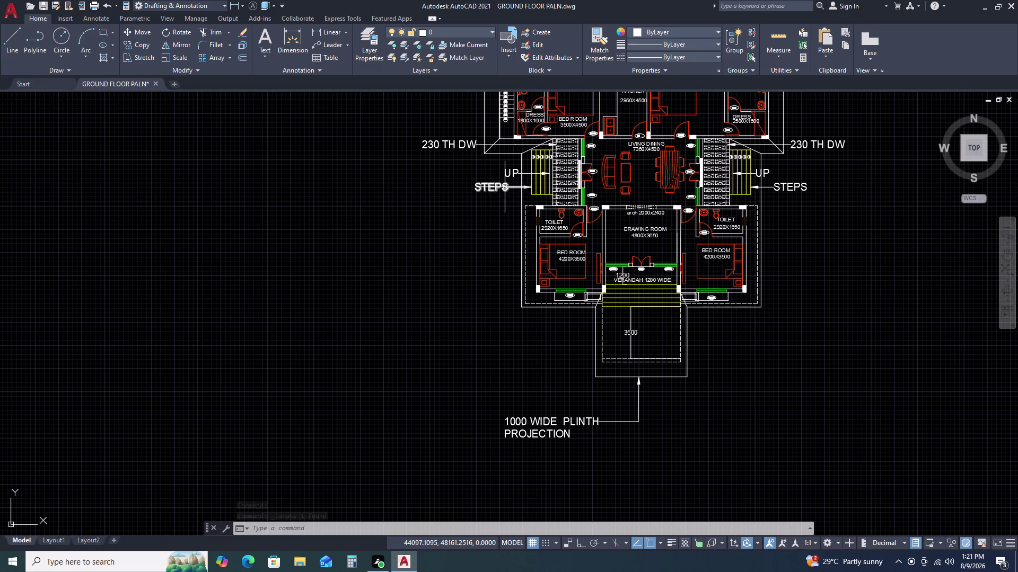
click(470, 134)
double_click(429, 153)
text(C)
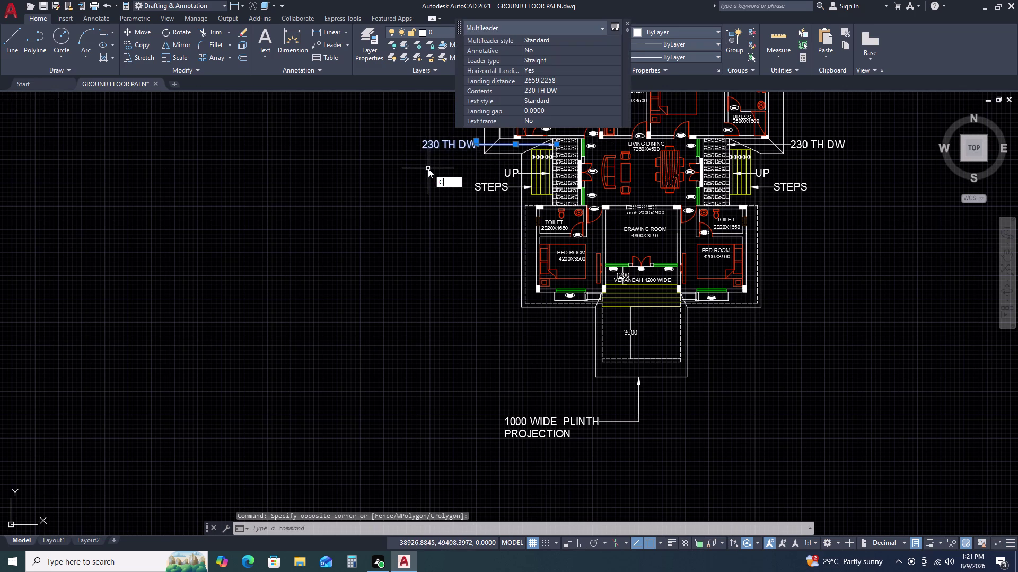
text(O)
key(space)
scroll(up, 3)
scroll(up, 3)
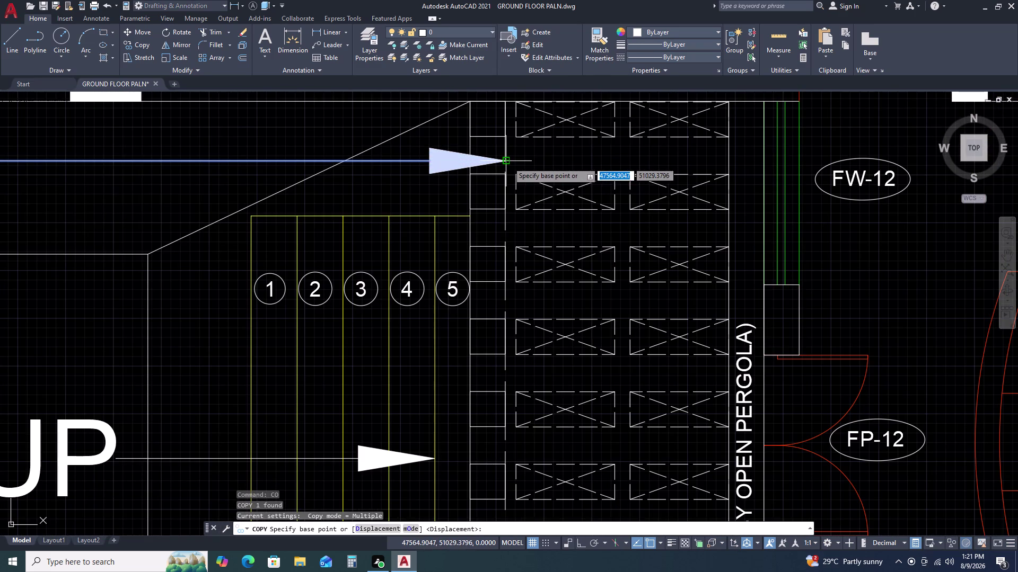
click(508, 162)
scroll(down, 3)
scroll(down, 3)
scroll(up, 3)
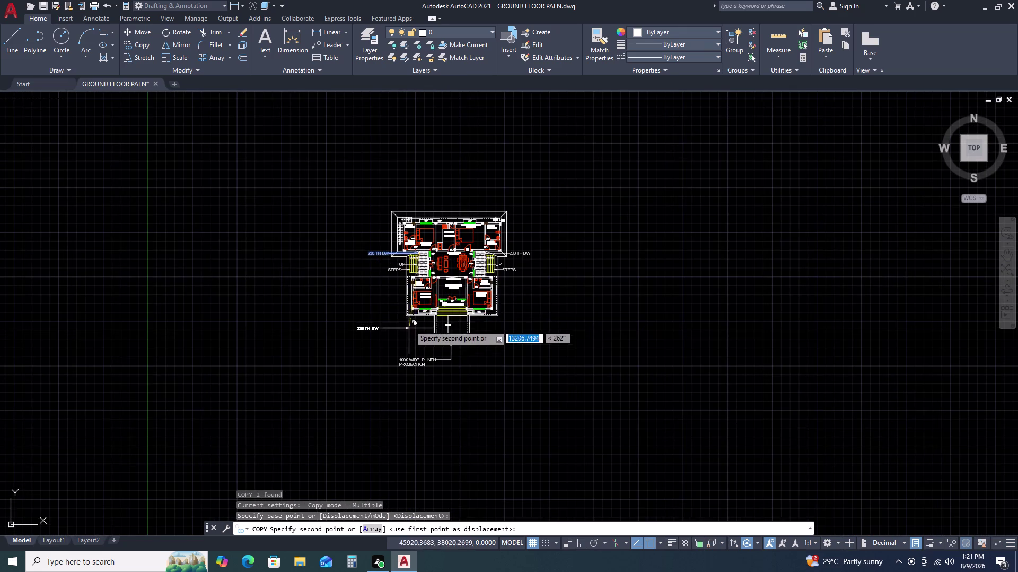
scroll(up, 3)
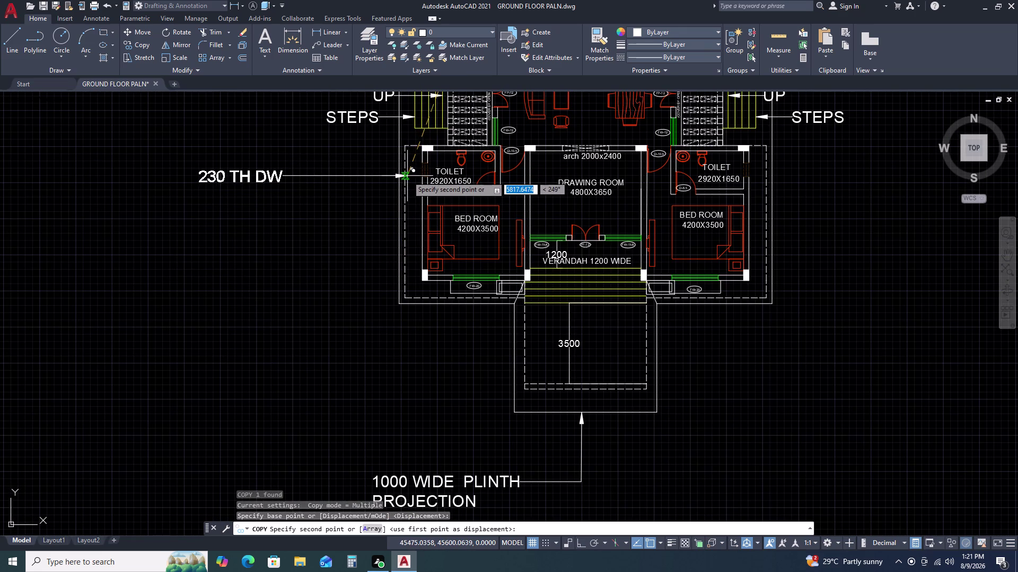
click(407, 176)
right_click(407, 176)
key(Escape)
key(Escape)
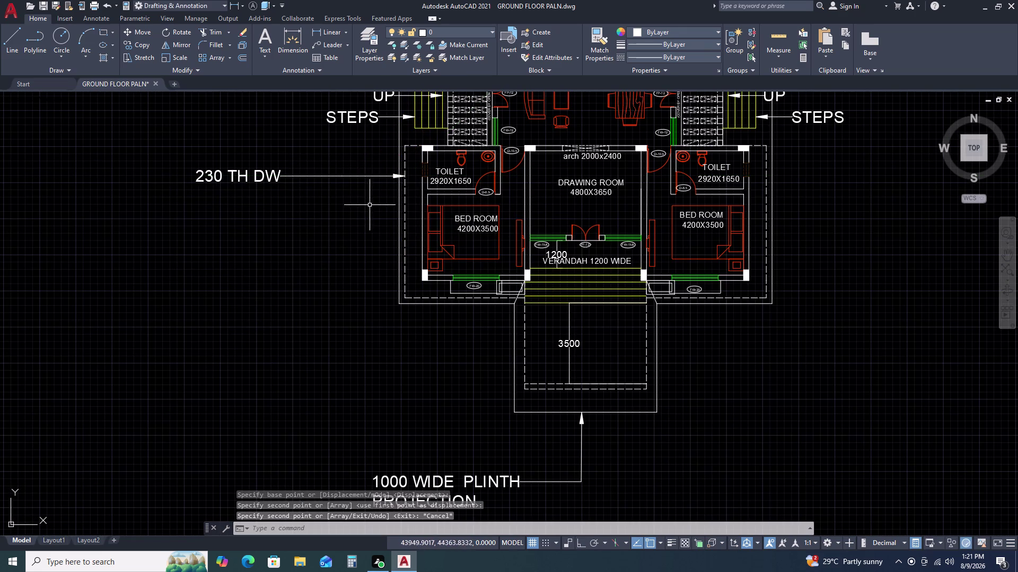
Copy the 230 TH DW leader from its arrow tip down to the bedroom's left wall.
drag(359, 157, 341, 180)
double_click(331, 196)
text(C)
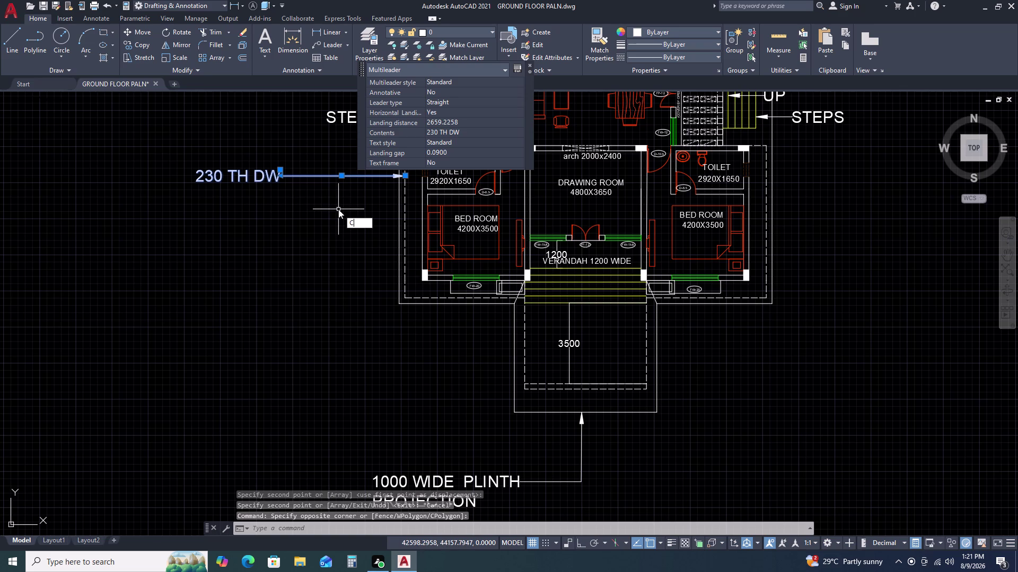
text(O)
key(space)
click(406, 175)
right_click(405, 175)
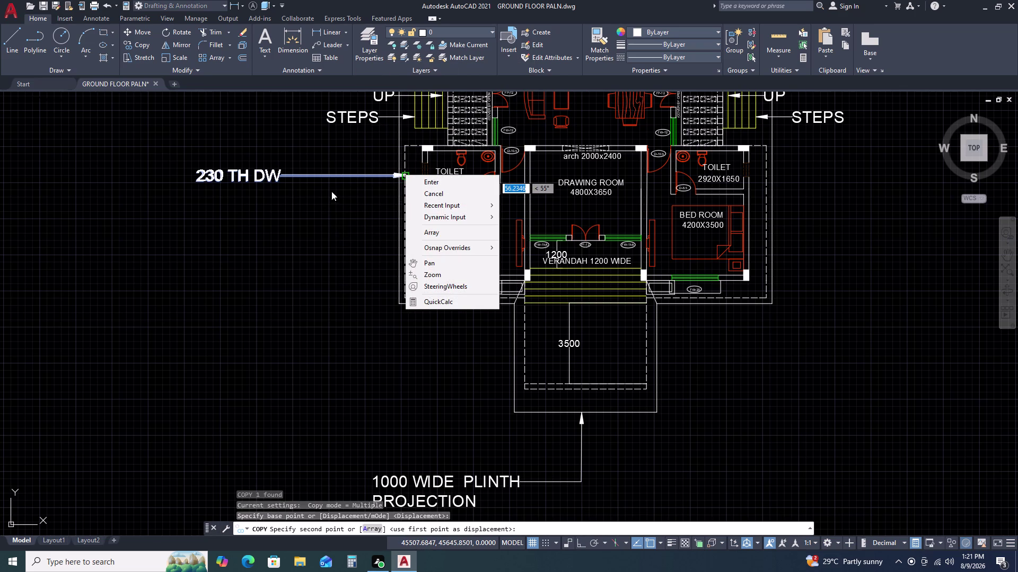
key(Escape)
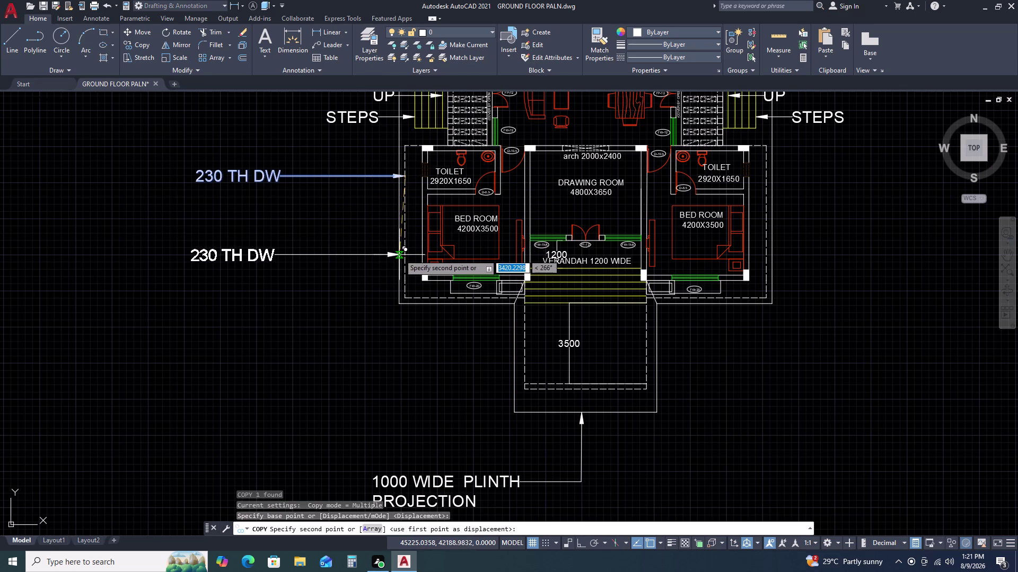
double_click(397, 257)
key(Escape)
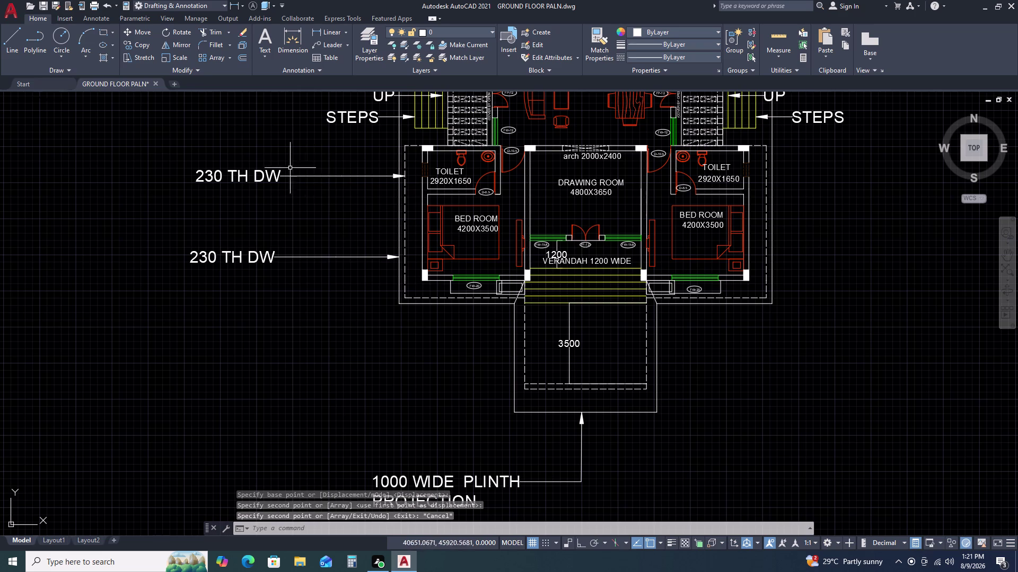
Try repeatedly to open the upper 230 TH DW leader text for editing.
click(255, 176)
right_click(256, 175)
double_click(255, 176)
key(Escape)
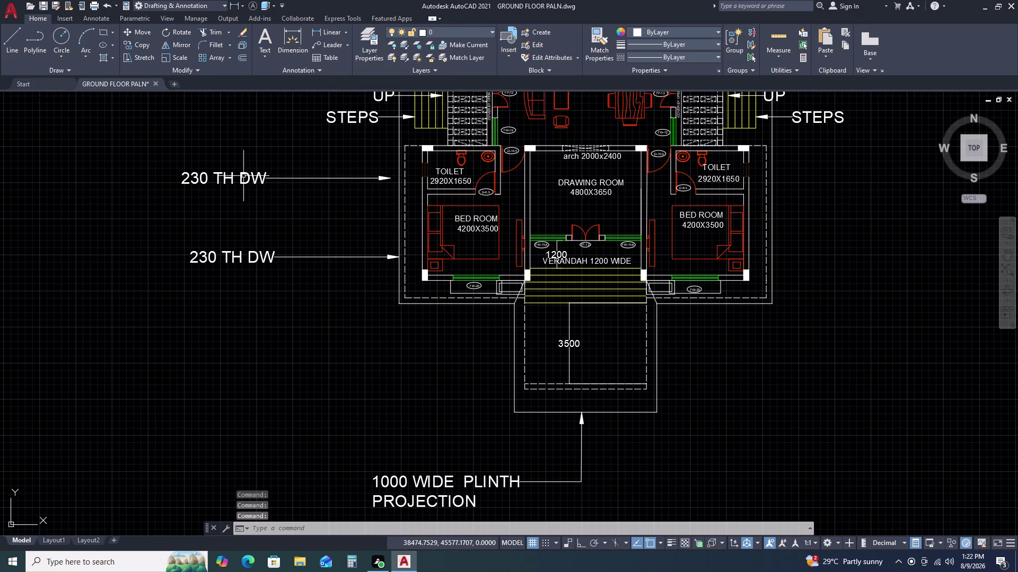
right_click(243, 176)
click(244, 176)
key(Escape)
key(Escape)
triple_click(247, 180)
click(247, 180)
right_click(247, 180)
double_click(247, 180)
right_click(247, 180)
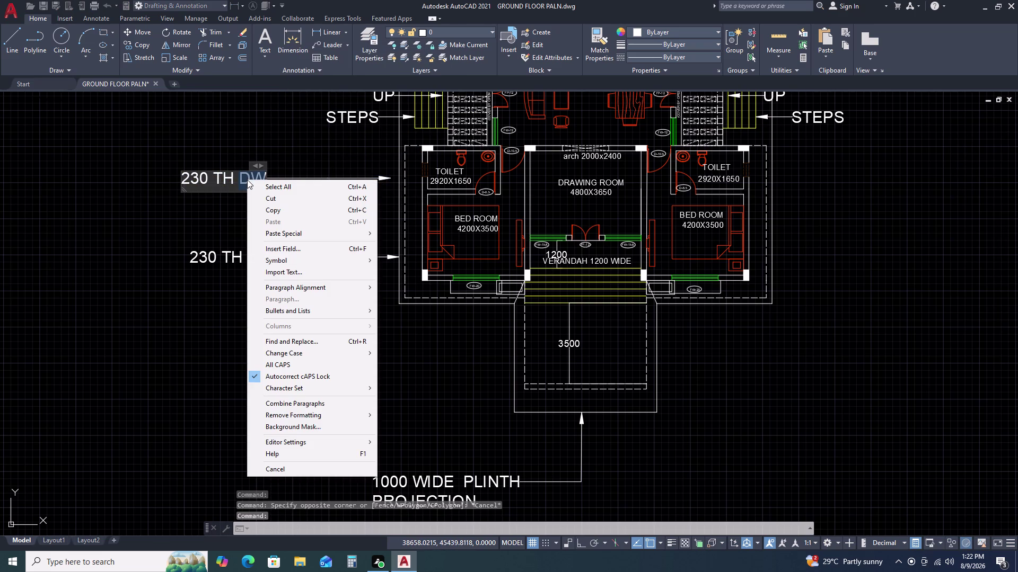
click(239, 177)
right_click(239, 177)
triple_click(239, 177)
right_click(239, 177)
double_click(239, 177)
key(Escape)
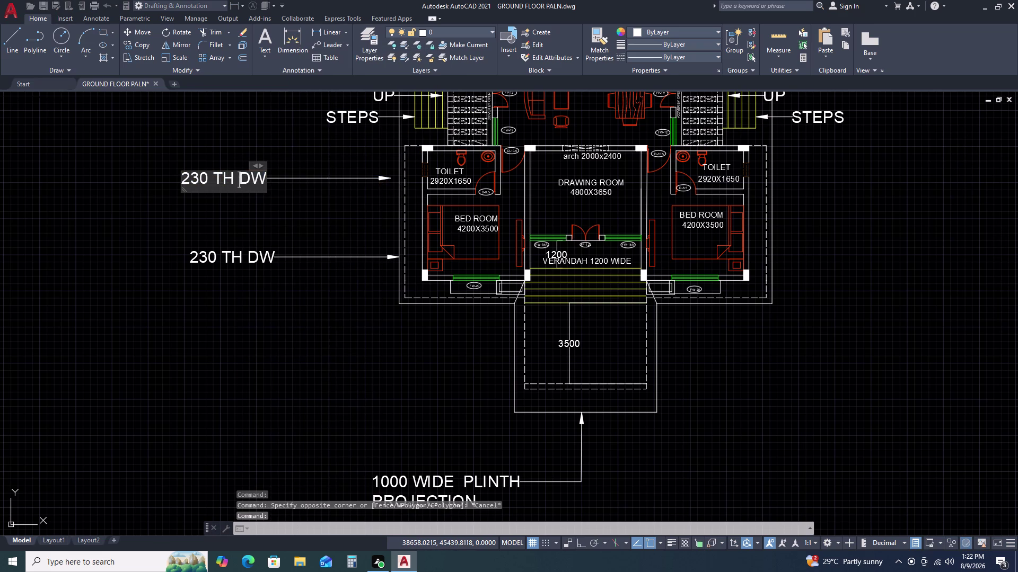
key(Escape)
click(228, 176)
right_click(229, 176)
click(229, 177)
right_click(229, 177)
double_click(229, 176)
right_click(229, 176)
key(Escape)
key(Escape)
key(Escape)
key(Escape)
click(230, 179)
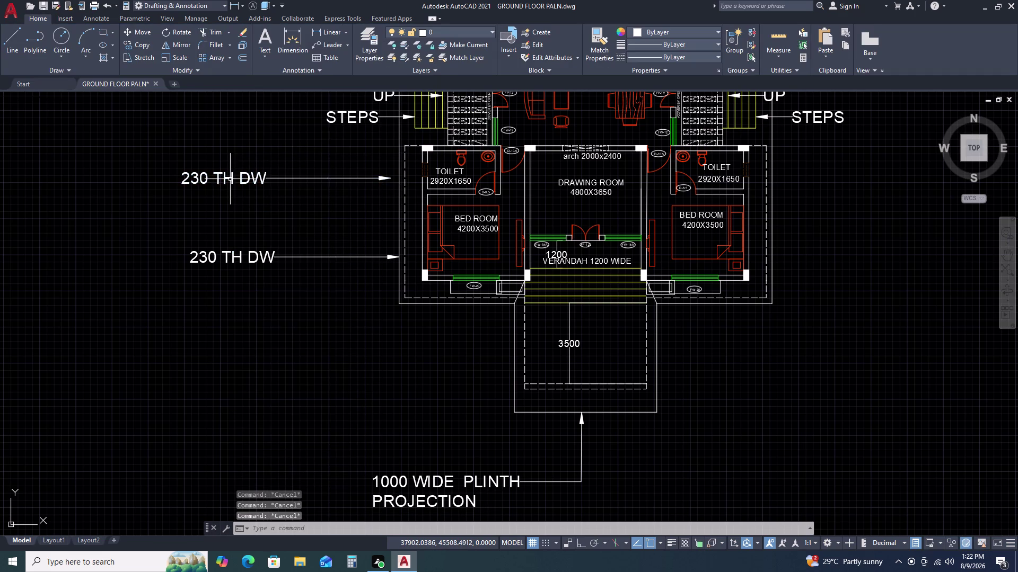
right_click(230, 179)
double_click(230, 179)
right_click(230, 179)
triple_click(230, 179)
double_click(218, 176)
Replace the upper leader's 230 TH DW wording with ROOF PROJECTION and close the editor.
double_click(220, 179)
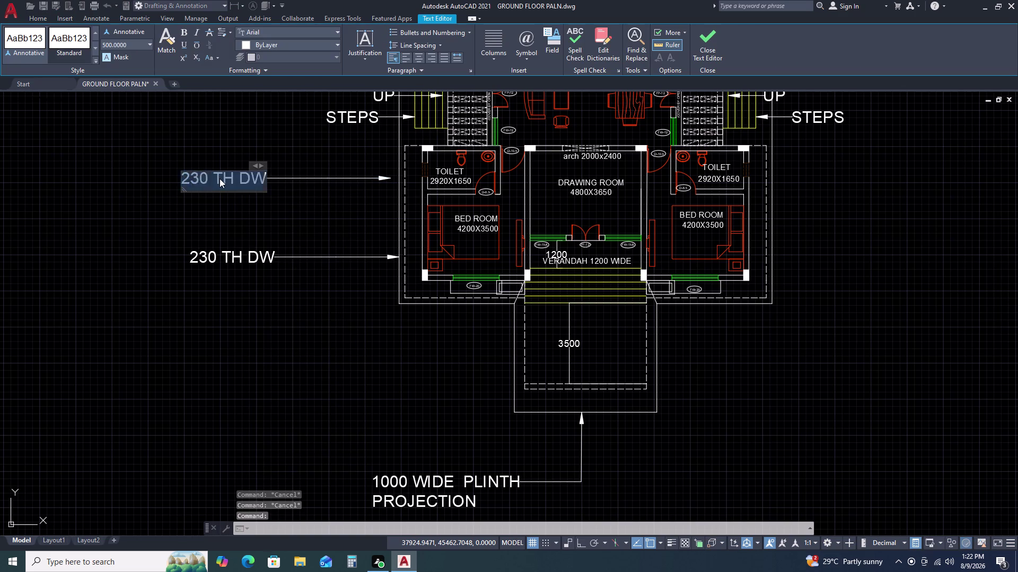
click(219, 178)
click(219, 179)
click(220, 179)
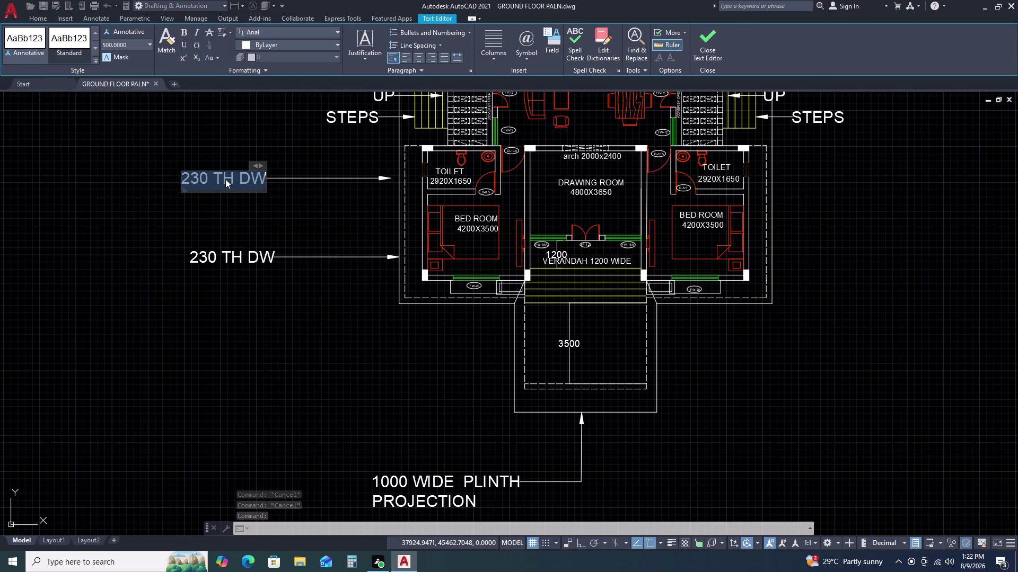
key(r)
text(OO)
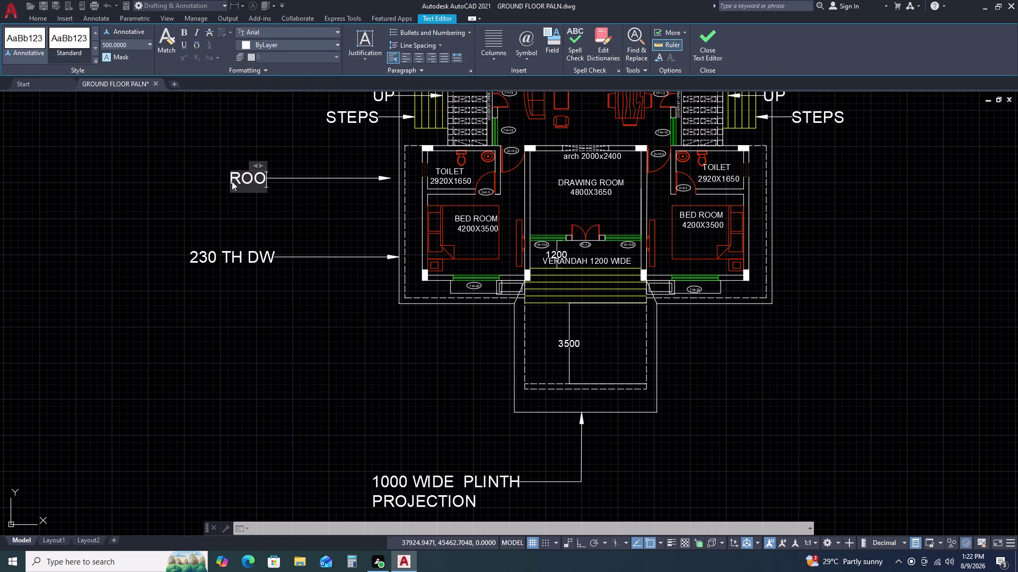
text(F)
key(space)
key(p)
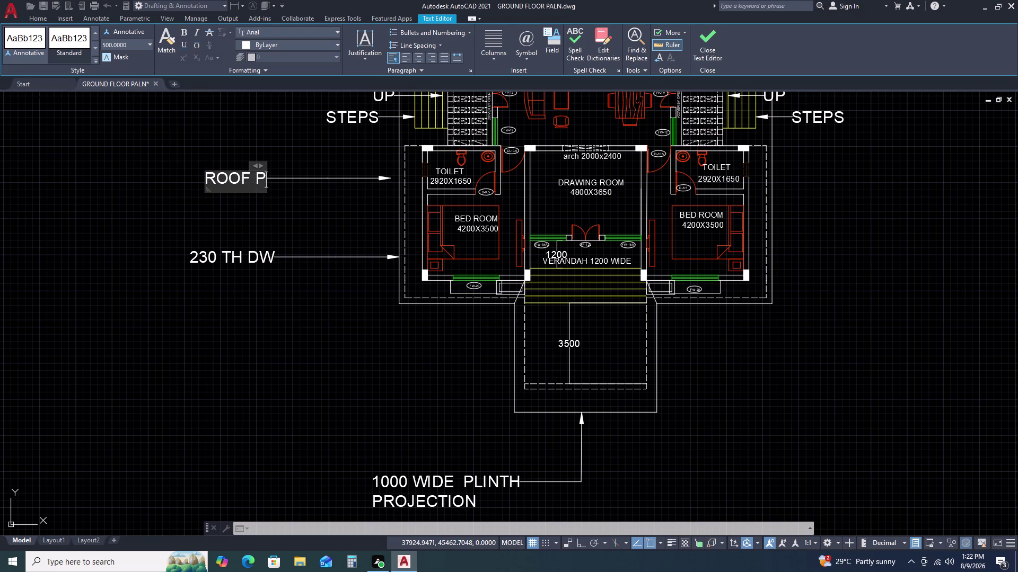
key(r)
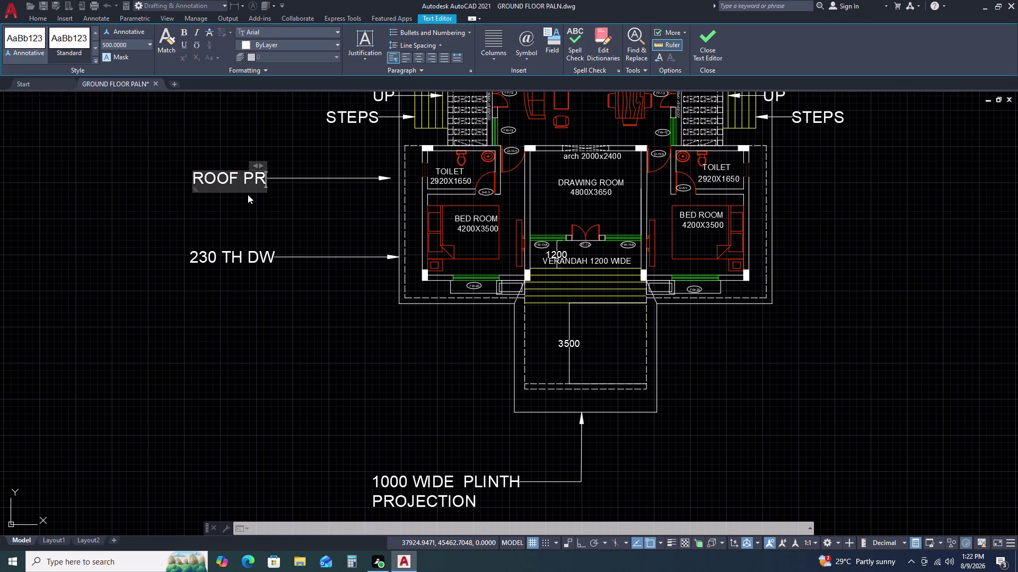
key(o)
text(JE)
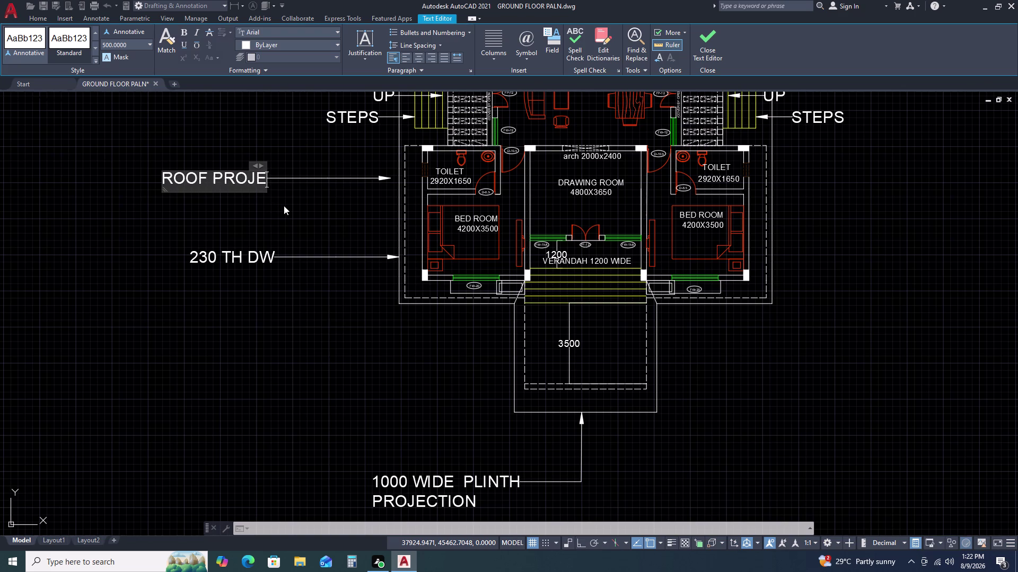
text(CTI)
text(ON)
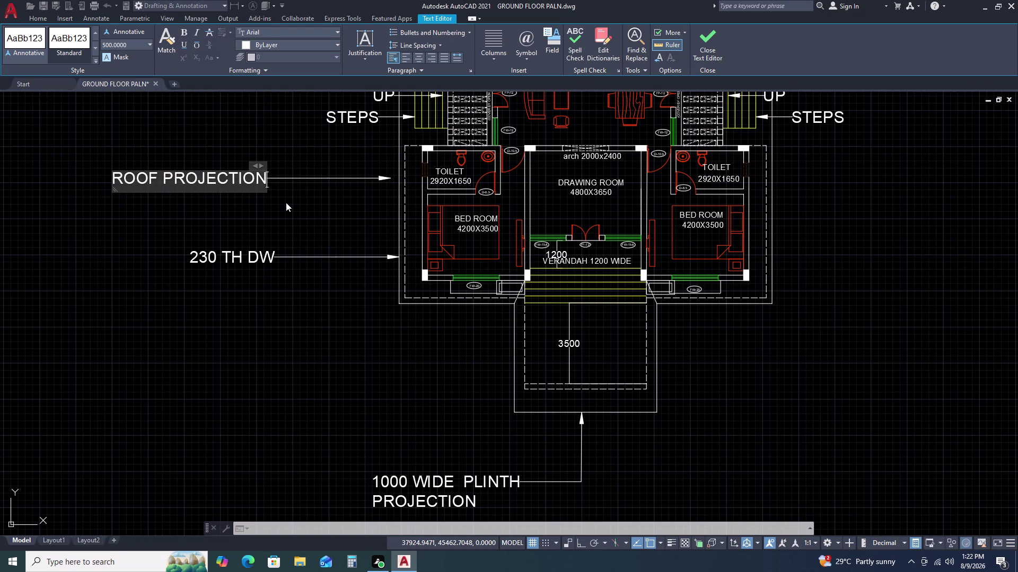
click(295, 218)
double_click(237, 254)
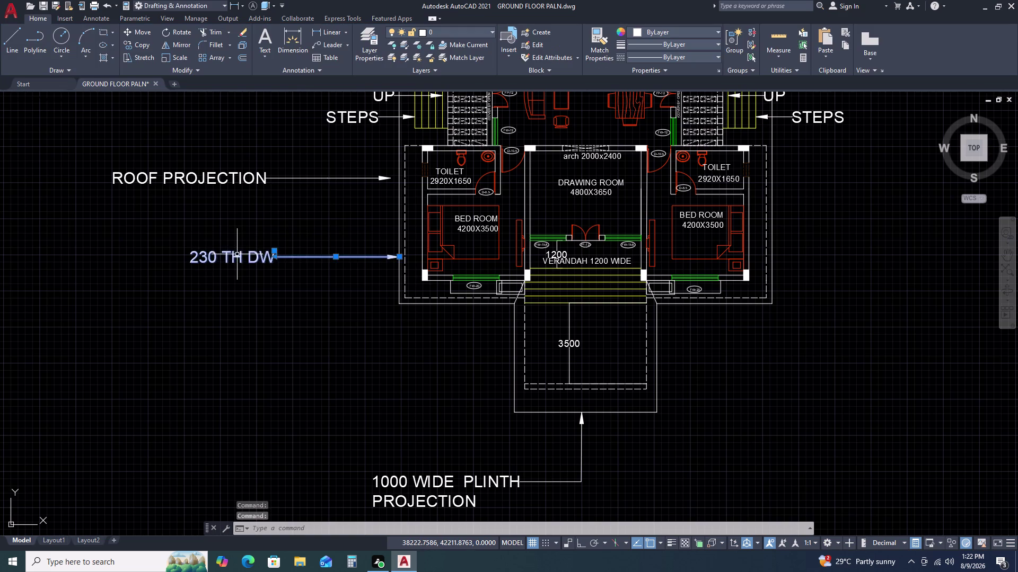
Open the copied lower 230 TH DW leader text in the Text Editor.
right_click(236, 254)
click(237, 255)
double_click(237, 254)
double_click(229, 257)
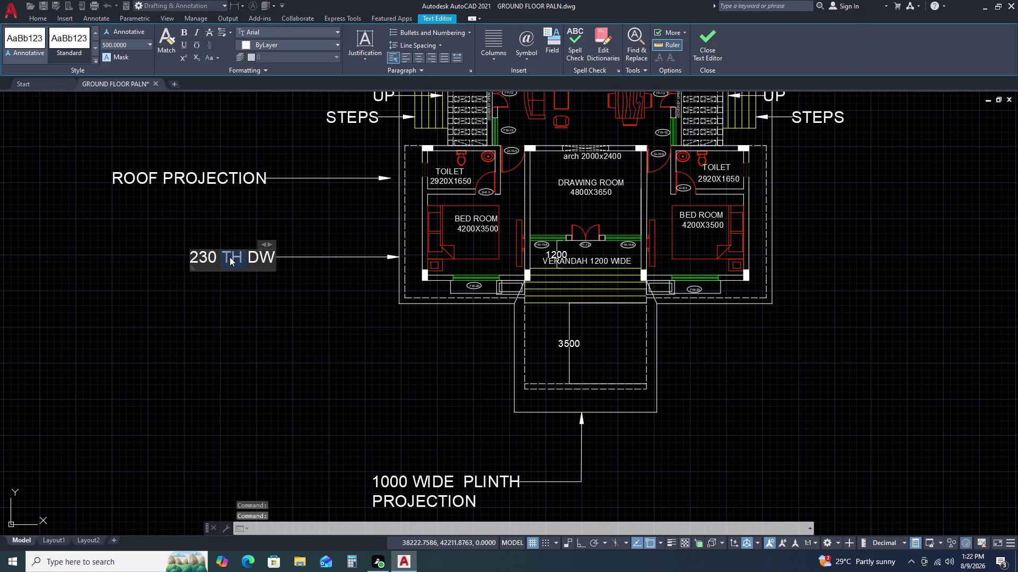
triple_click(229, 257)
right_click(230, 257)
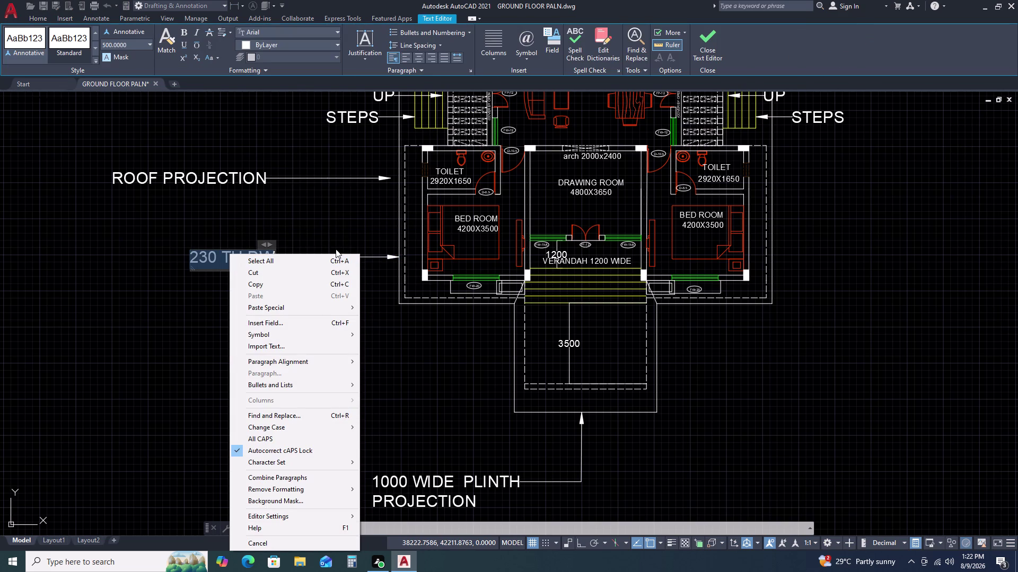
key(1)
click(215, 251)
double_click(227, 258)
right_click(228, 259)
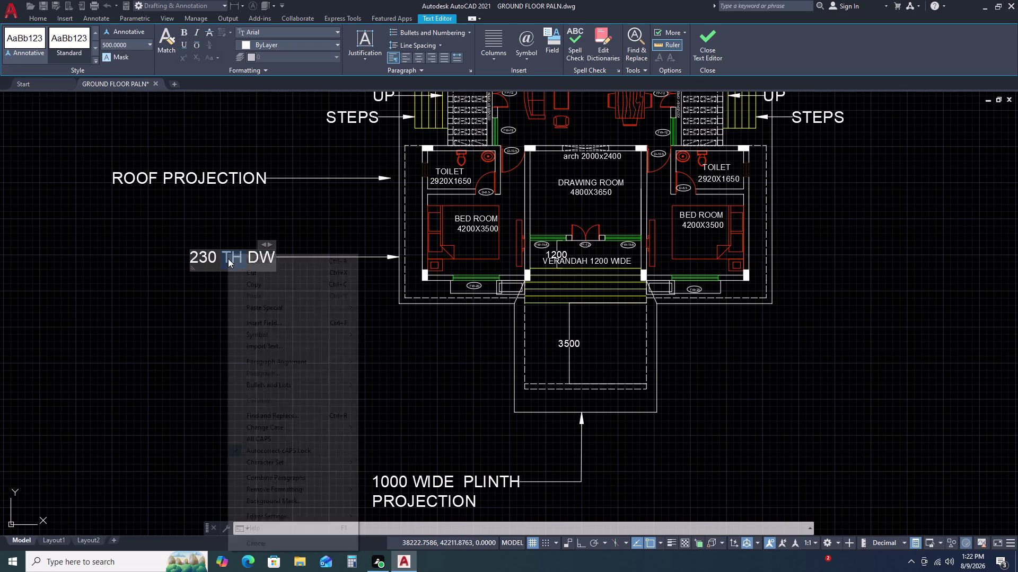
click(228, 258)
right_click(228, 259)
right_click(212, 259)
double_click(212, 259)
right_click(209, 259)
right_click(209, 259)
double_click(209, 259)
right_click(209, 259)
right_click(209, 259)
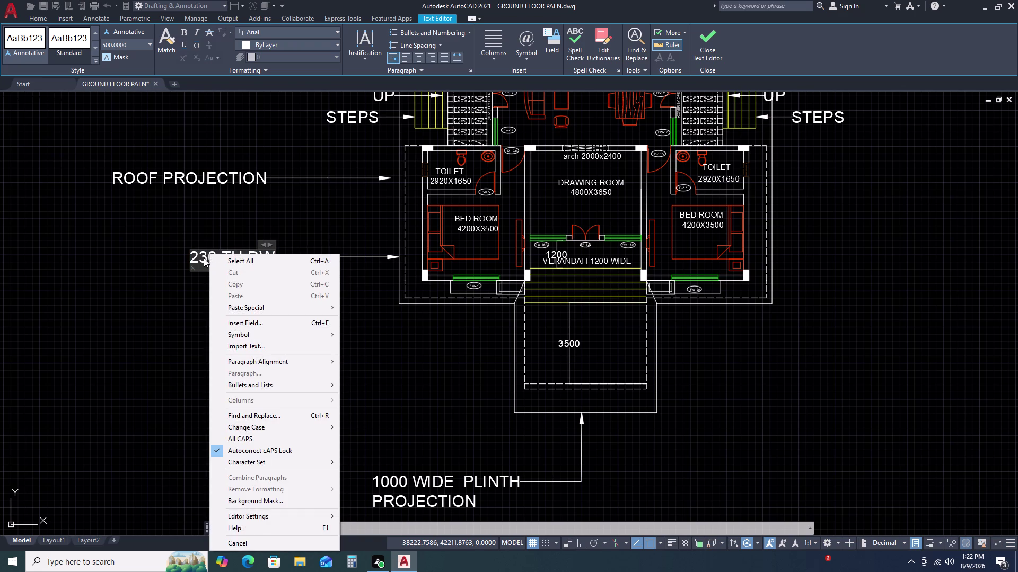
key(Escape)
Replace the old wording with '1000 WIDE PLINTH' on the first line, correcting a misspelling.
triple_click(207, 260)
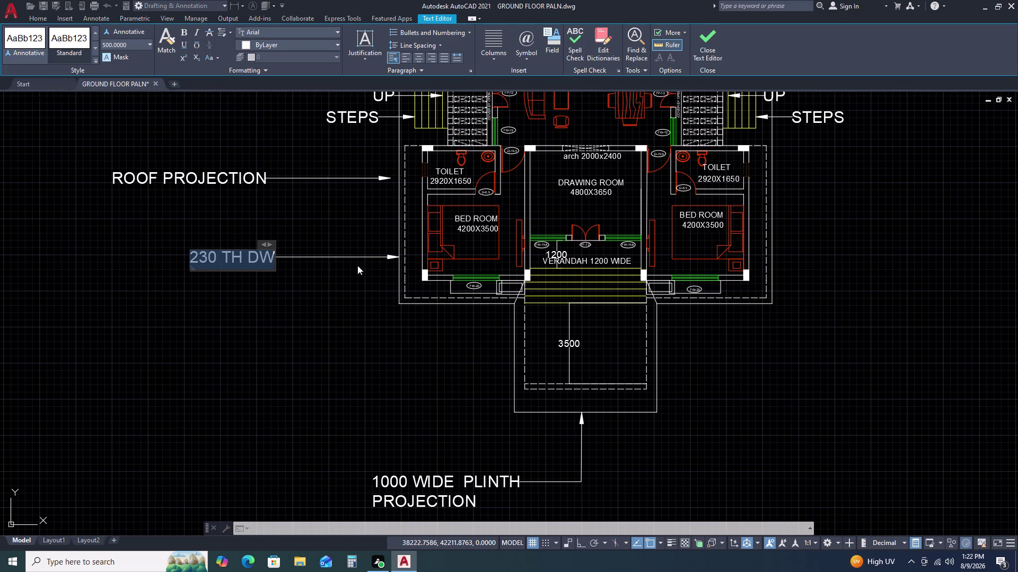
key(1)
text(000)
key(space)
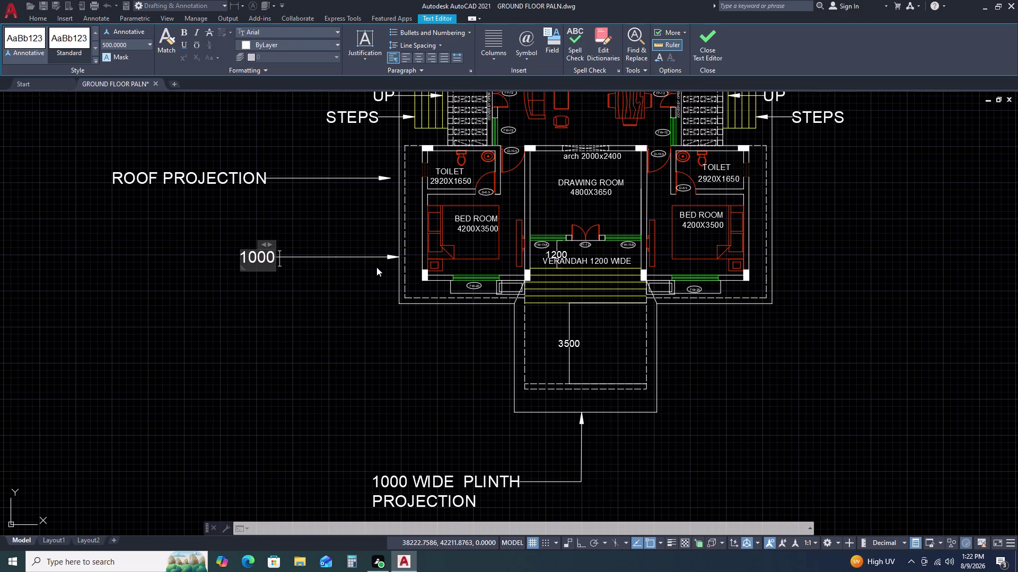
key(w)
key(i)
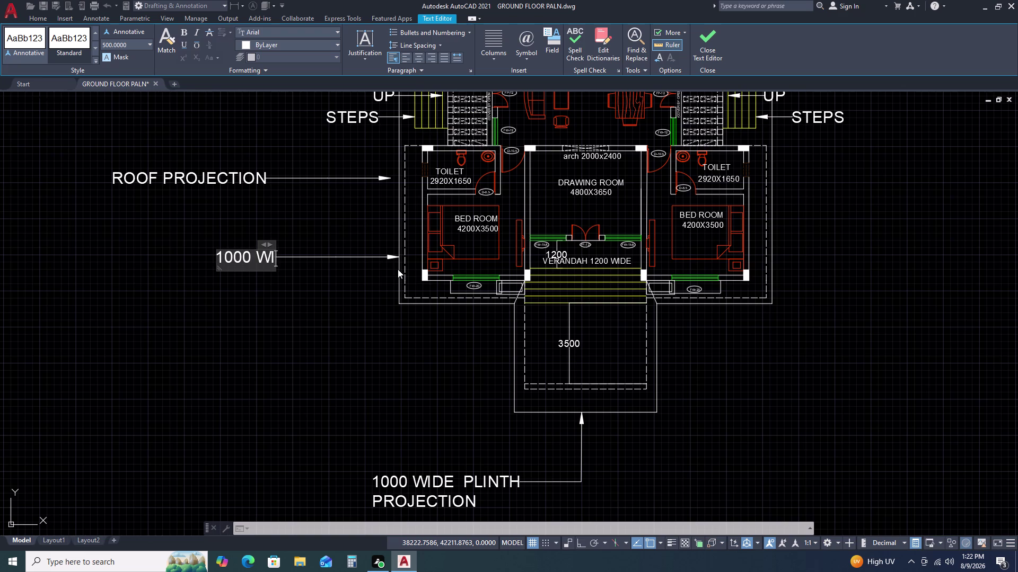
key(d)
key(e)
key(space)
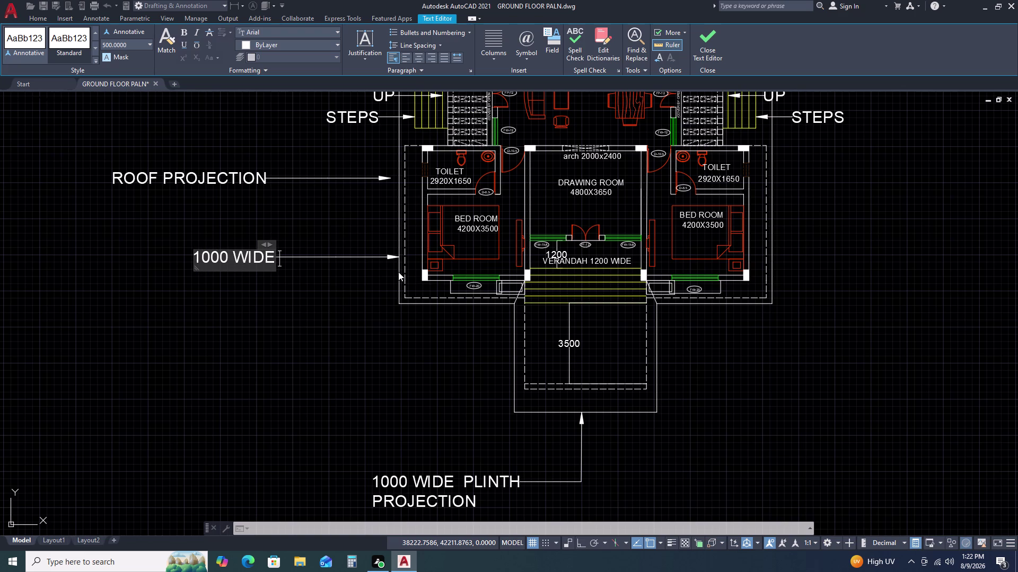
key(o)
text(LI)
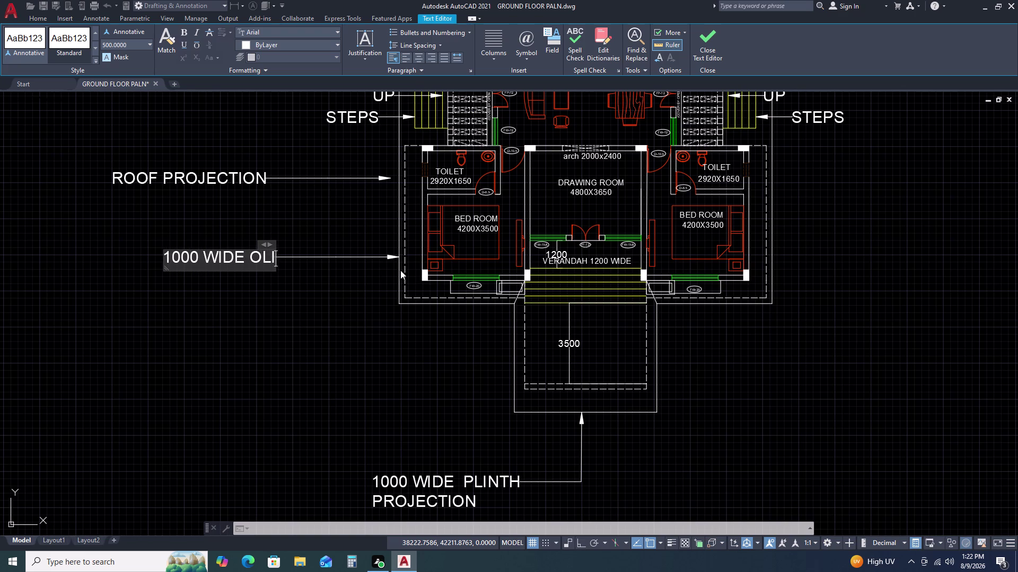
key(n)
key(t)
key(h)
key(space)
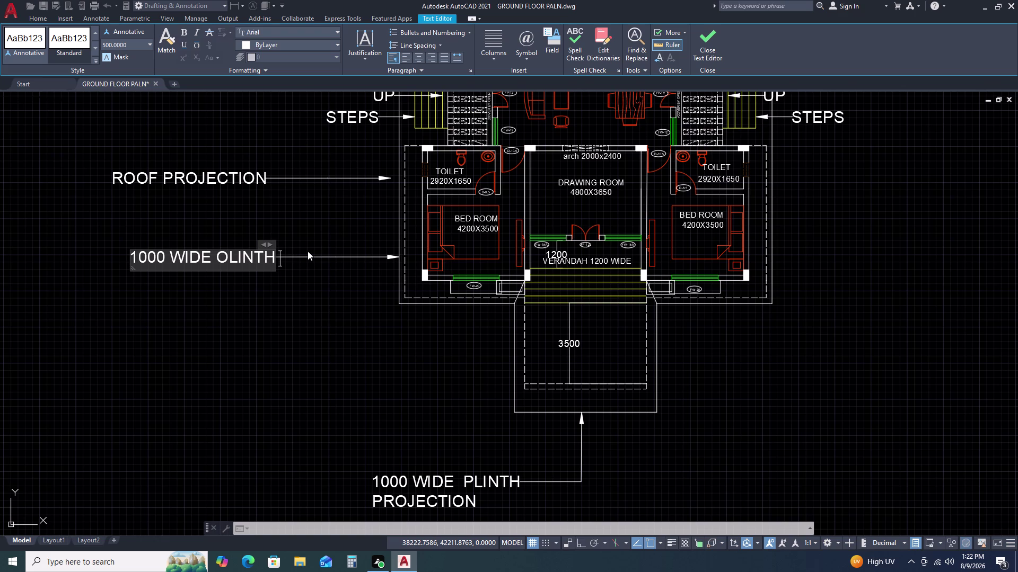
key(BackSpace)
key(BackSpace)
key(BackSpace)
key(BackSpace)
key(BackSpace)
key(BackSpace)
key(BackSpace)
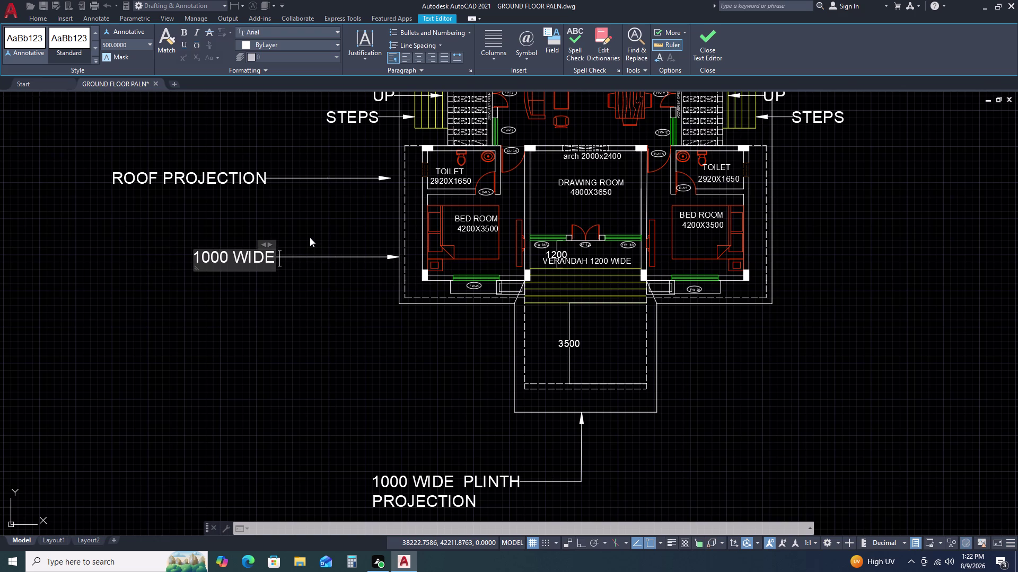
text(PL)
key(i)
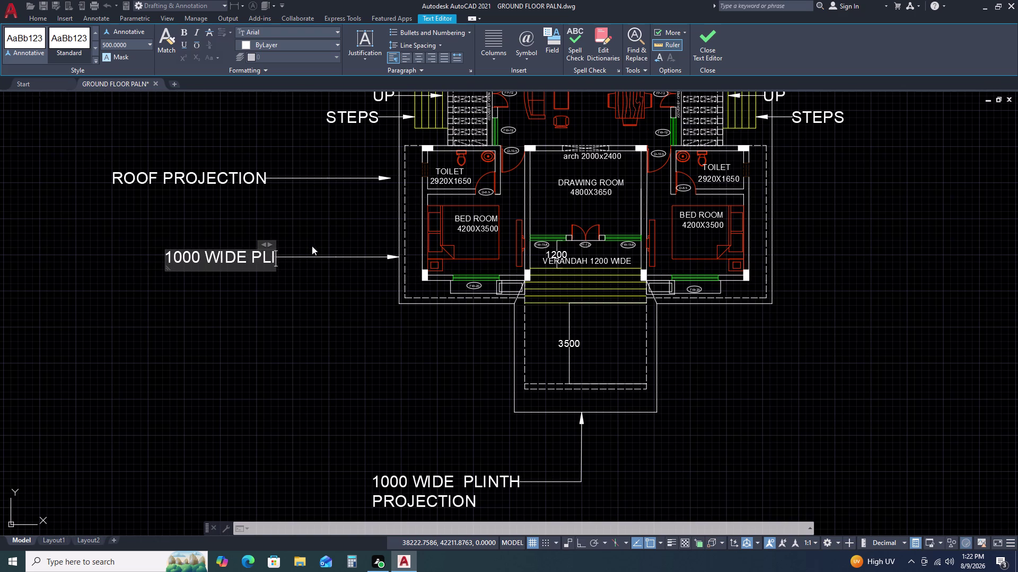
key(n)
key(t)
key(h)
key(space)
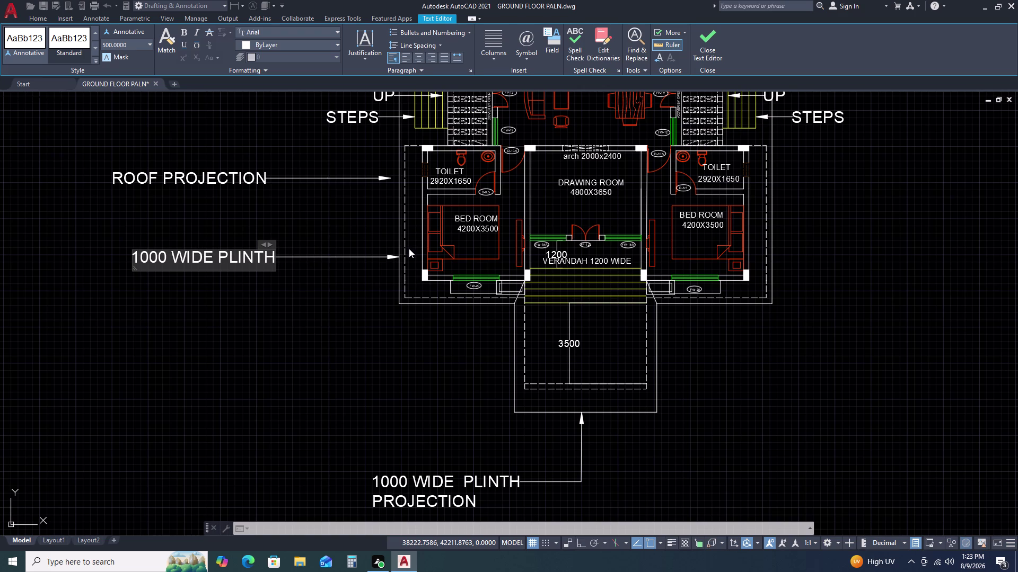
Add PROJECTION on a second line and close the Text Editor.
key(Return)
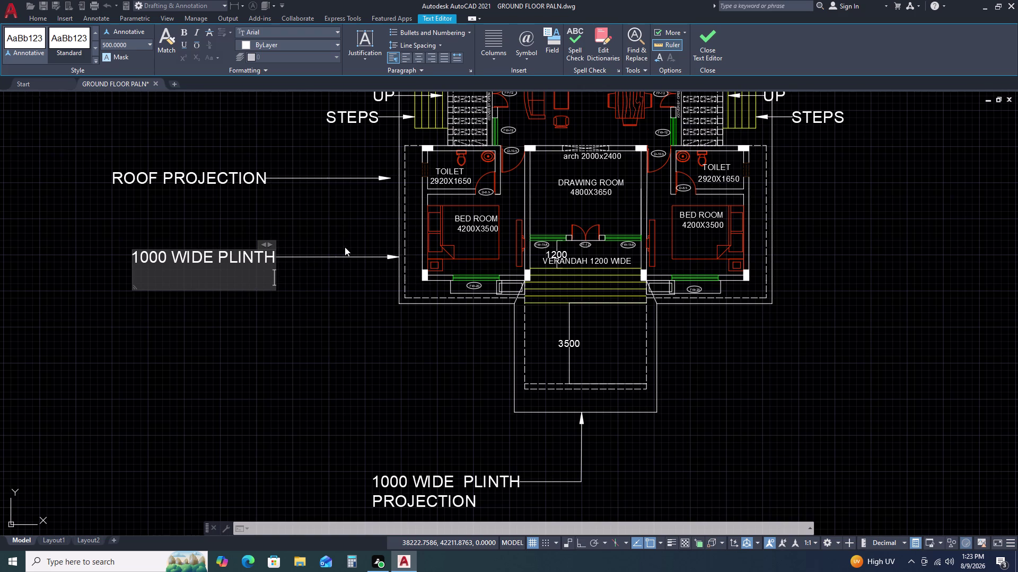
key(p)
text(RO)
key(j)
key(e)
key(c)
key(t)
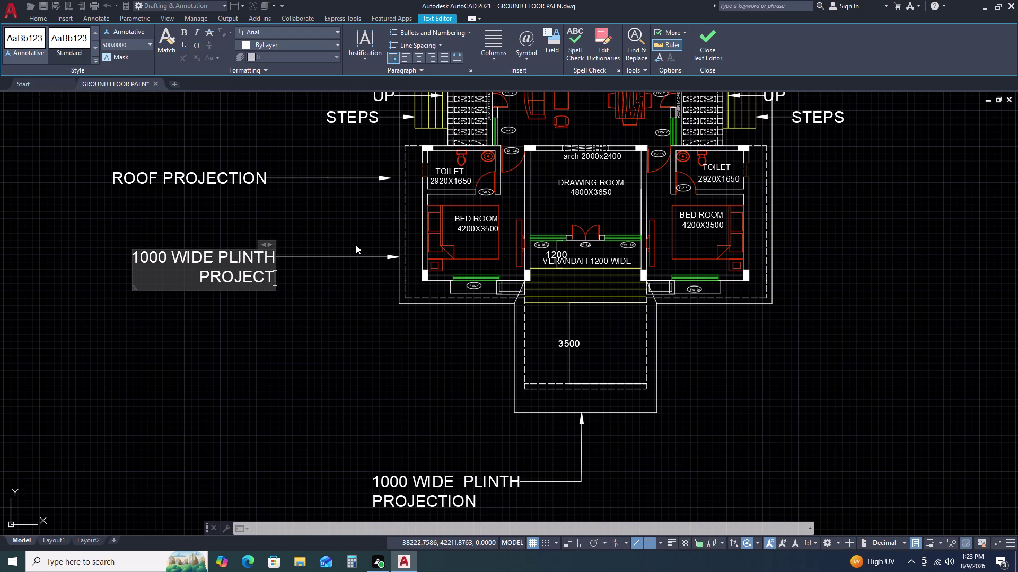
key(i)
key(o)
key(n)
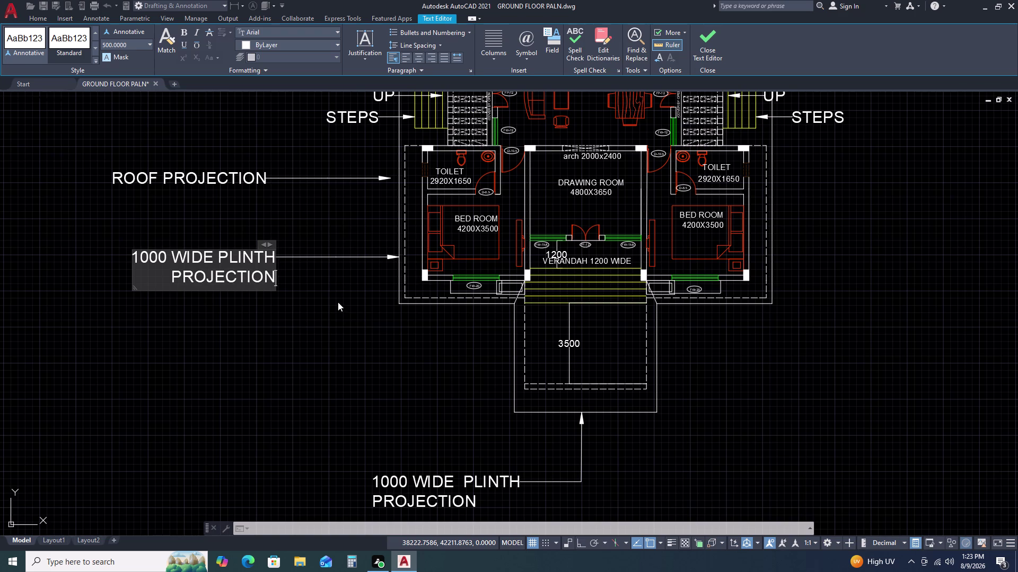
click(338, 302)
scroll(down, 3)
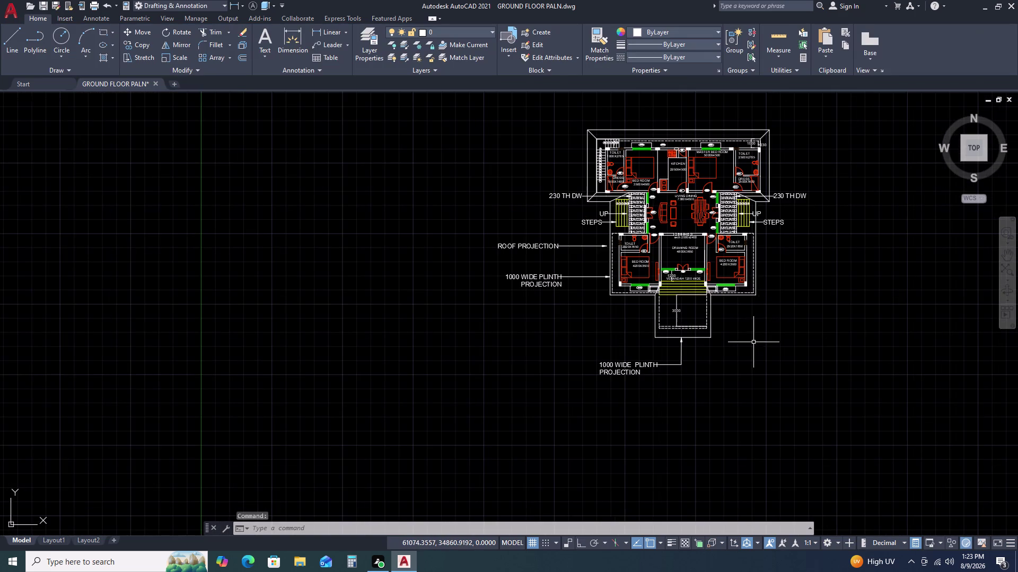
Move the ROOF PROJECTION text grip right so the label sits nearer its arrow.
middle_drag(753, 343, 734, 310)
scroll(up, 3)
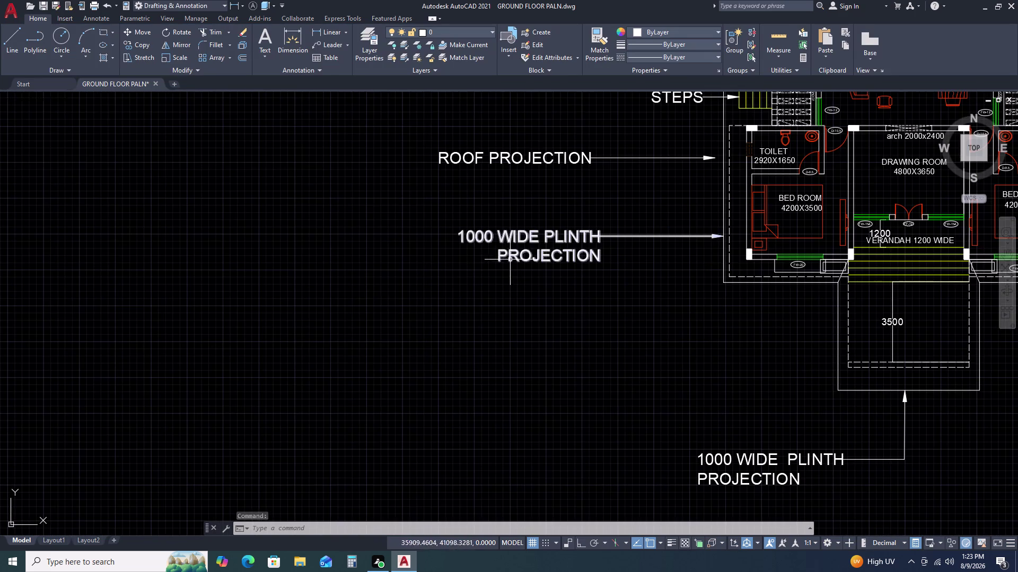
scroll(down, 3)
click(615, 179)
click(594, 200)
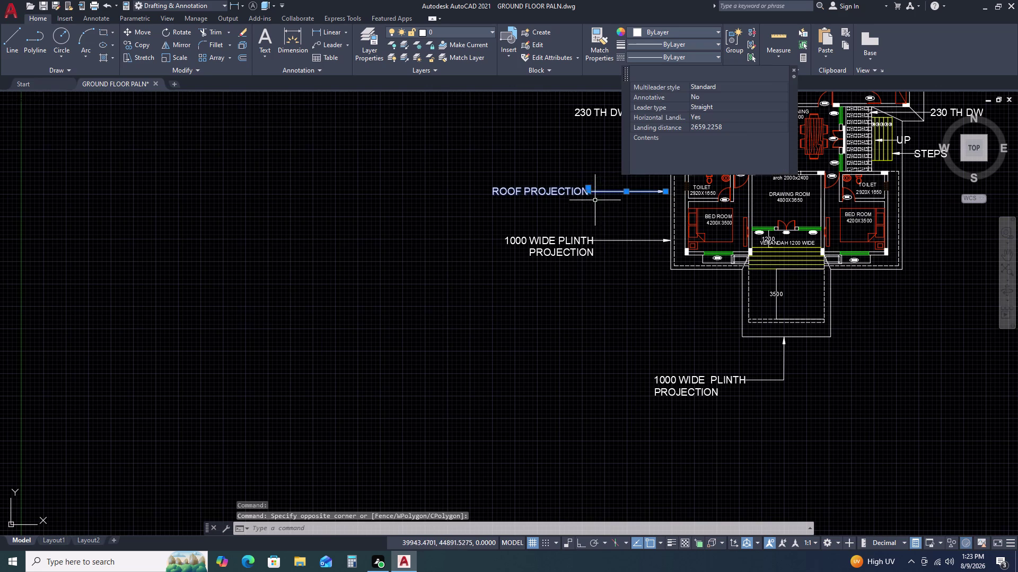
scroll(up, 3)
scroll(up, 3)
middle_drag(589, 192, 501, 197)
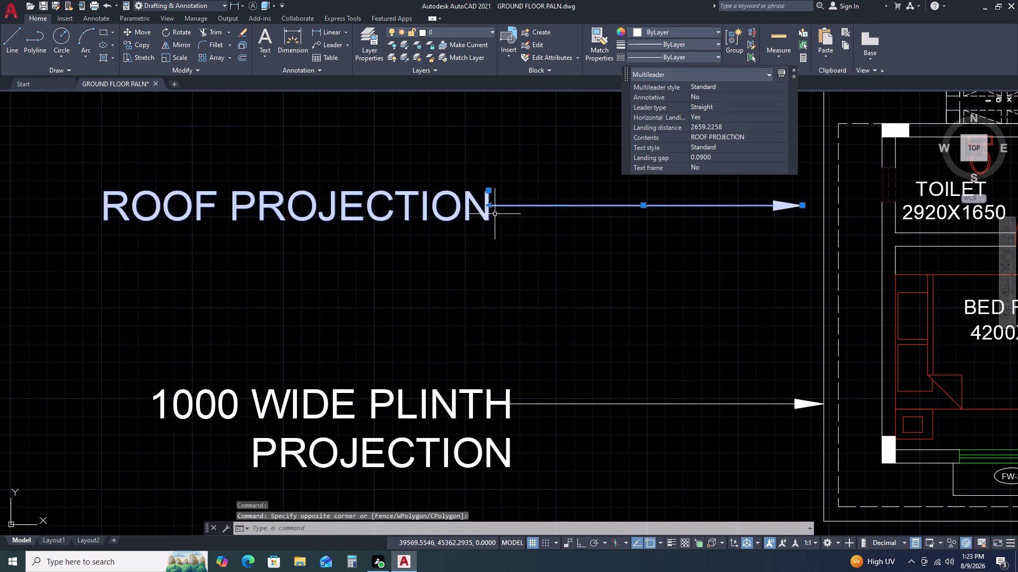
click(489, 190)
click(568, 194)
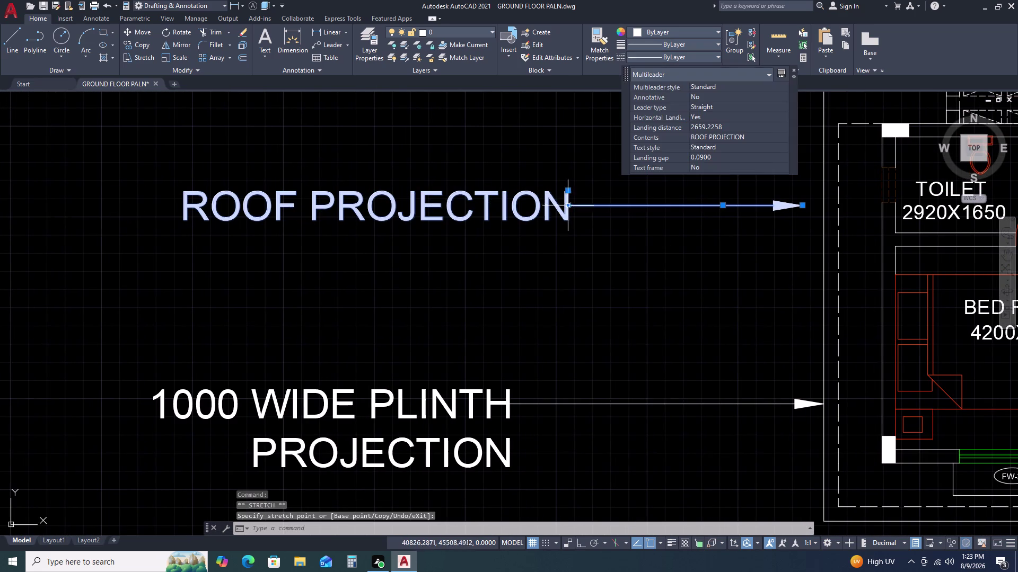
middle_drag(604, 266, 429, 207)
middle_drag(423, 205, 395, 200)
middle_drag(386, 199, 379, 197)
Move the ROOF PROJECTION leader so its arrow tip sits on the roof edge line.
key(Escape)
click(558, 127)
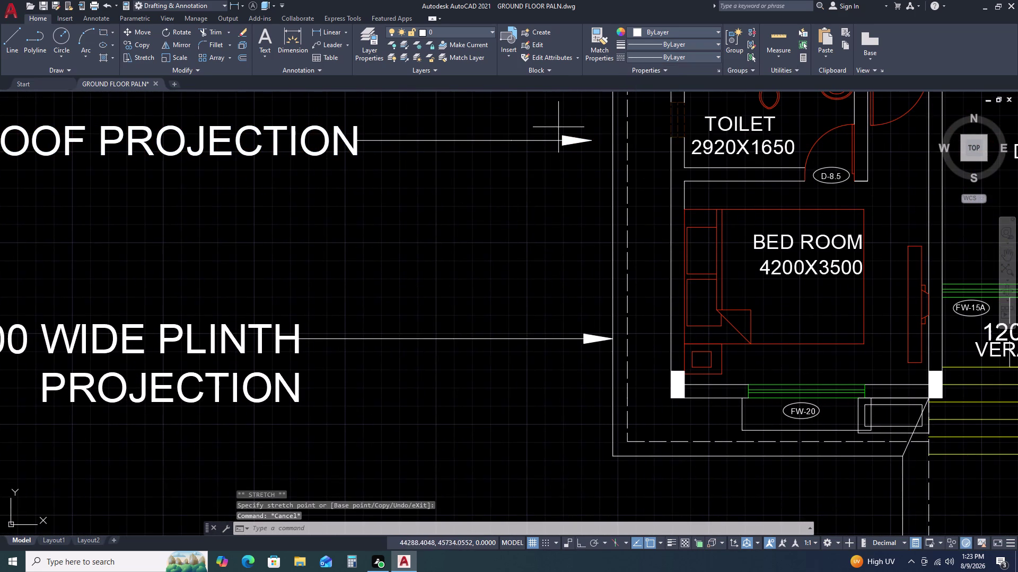
click(535, 157)
text(M)
key(space)
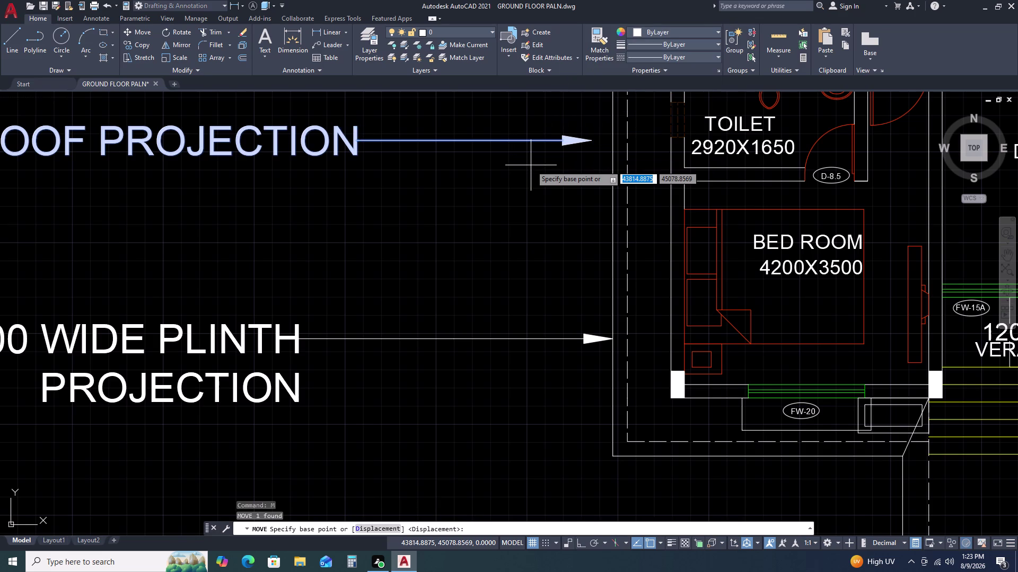
click(593, 140)
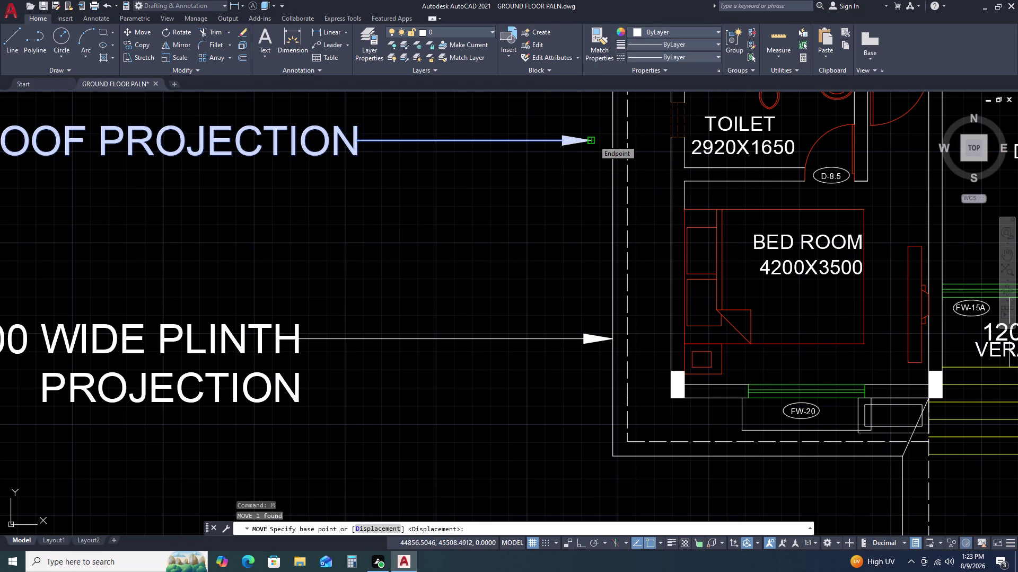
click(624, 150)
key(Escape)
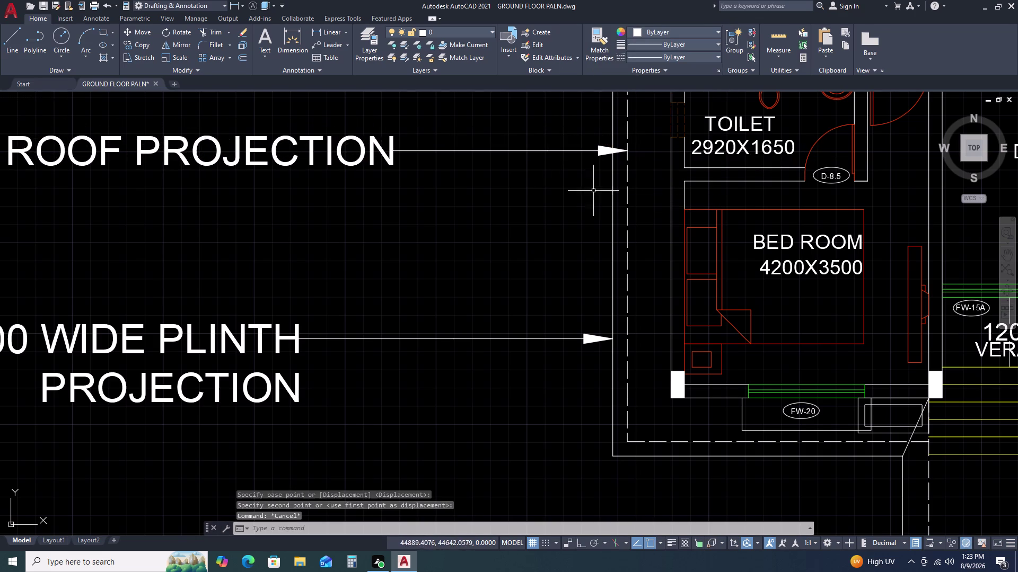
Stretch the 1000 WIDE PLINTH PROJECTION text rightward to line up beneath ROOF PROJECTION.
scroll(down, 3)
drag(365, 232, 354, 241)
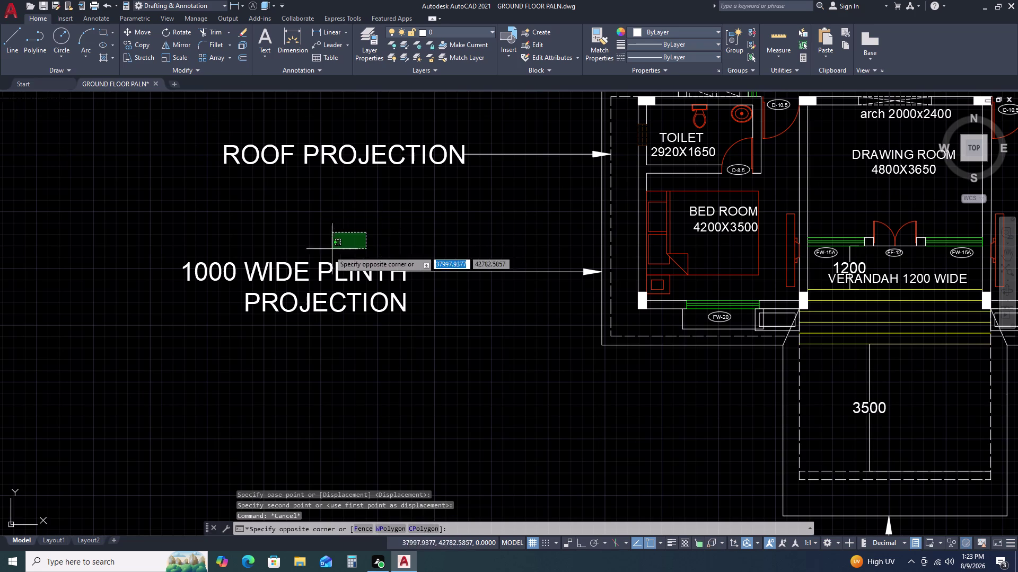
click(275, 302)
middle_drag(433, 323, 365, 320)
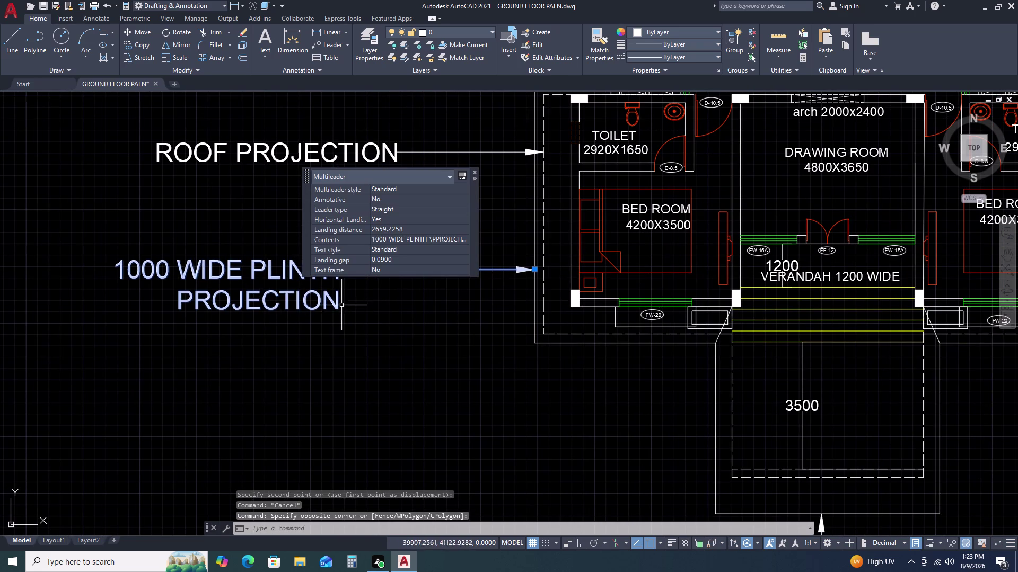
key(Escape)
click(364, 265)
click(341, 287)
scroll(up, 3)
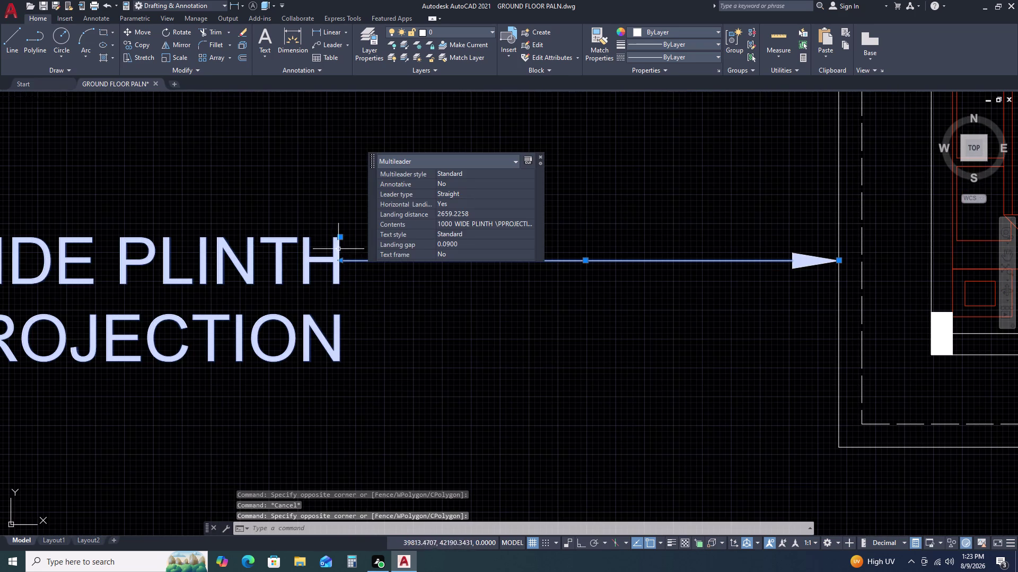
click(340, 237)
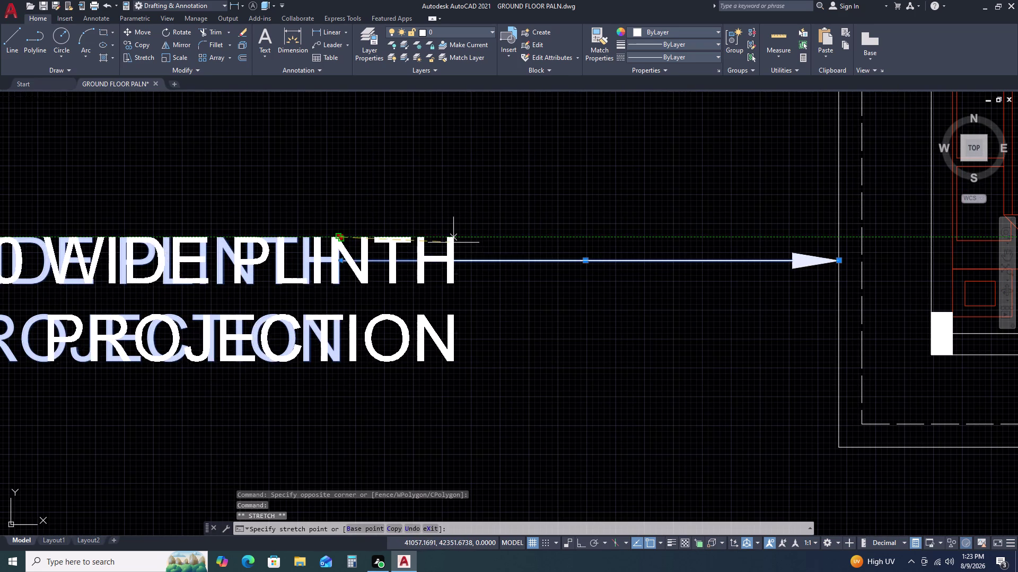
double_click(477, 241)
key(Escape)
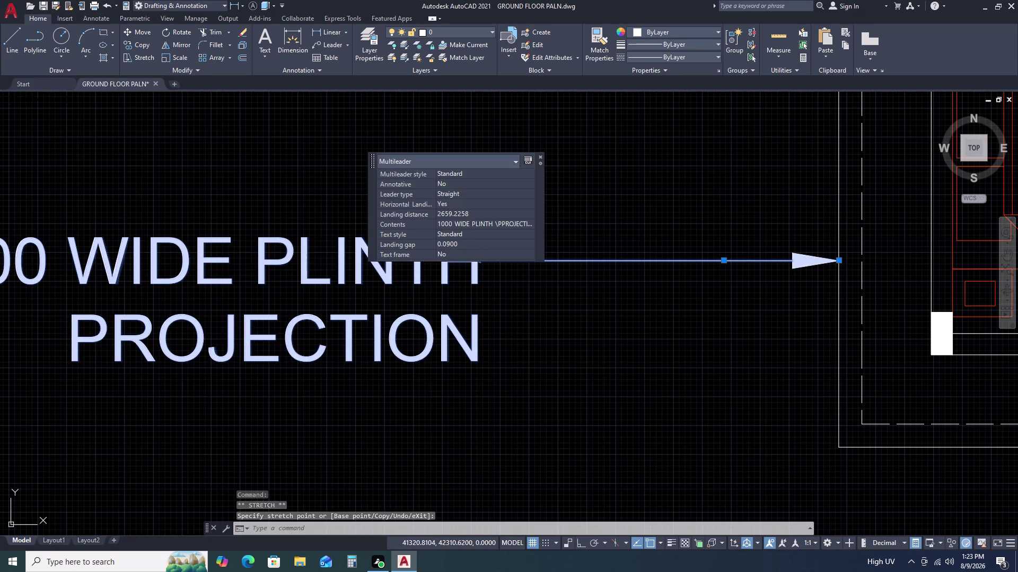
scroll(down, 3)
key(Escape)
key(Escape)
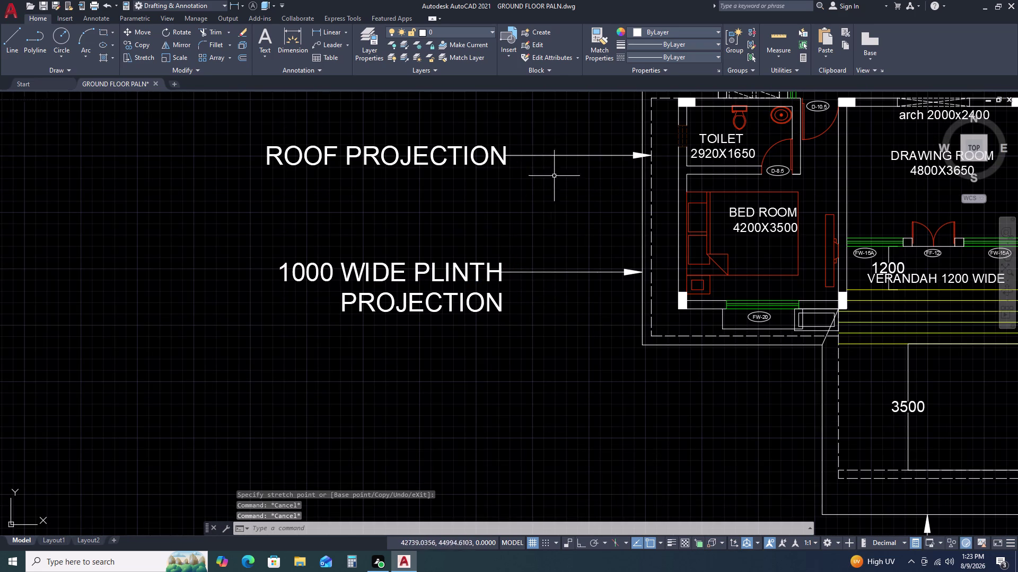
scroll(down, 3)
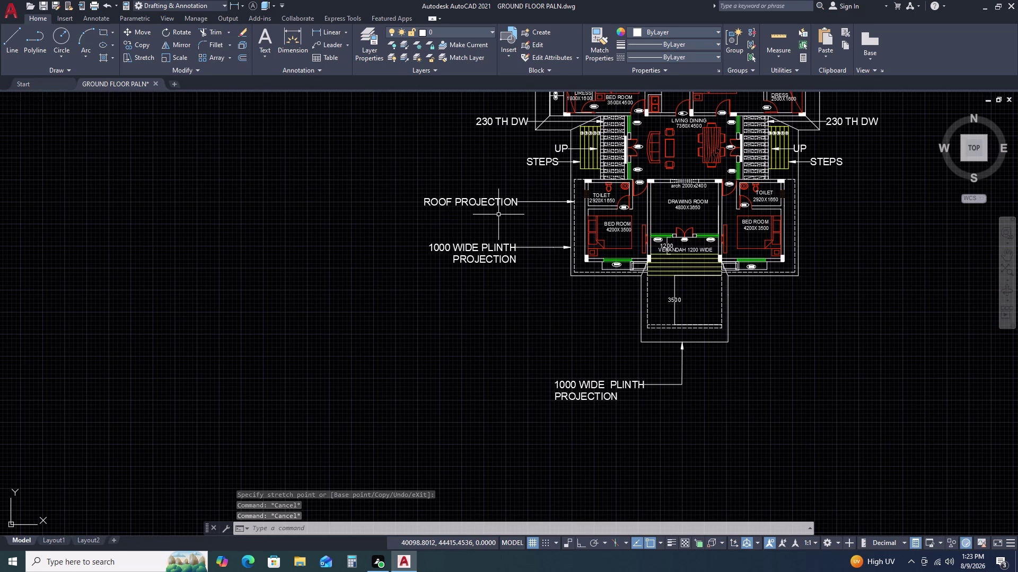
Copy the right-hand 230 TH DW leader, using its arrow tip as base point.
scroll(down, 3)
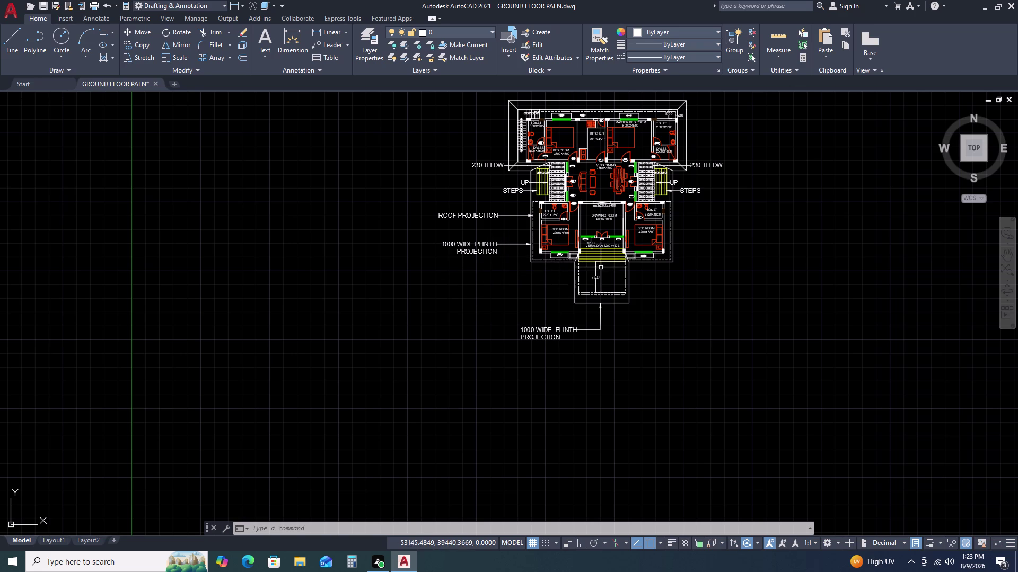
scroll(down, 3)
scroll(up, 3)
scroll(up, 3)
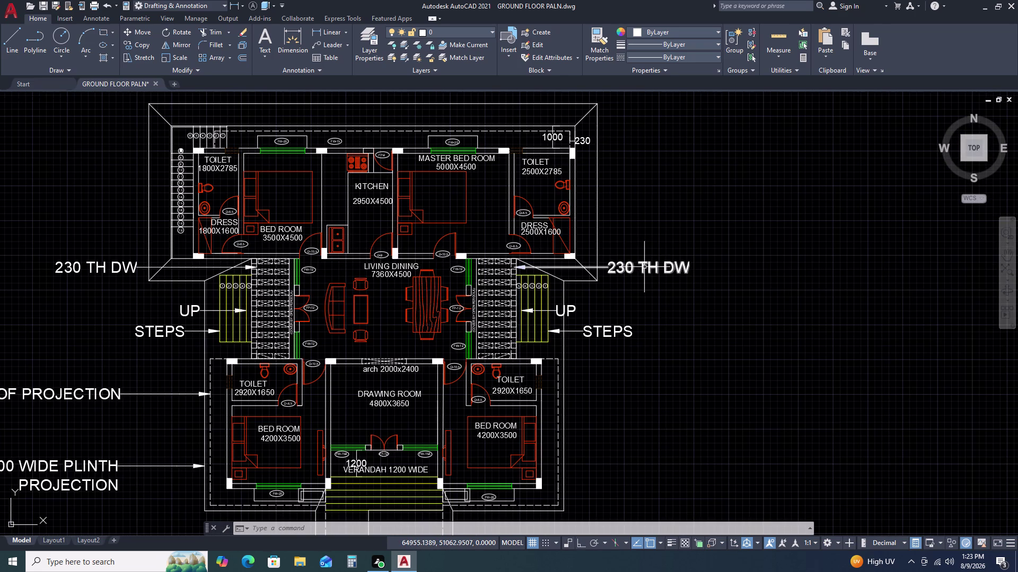
click(649, 261)
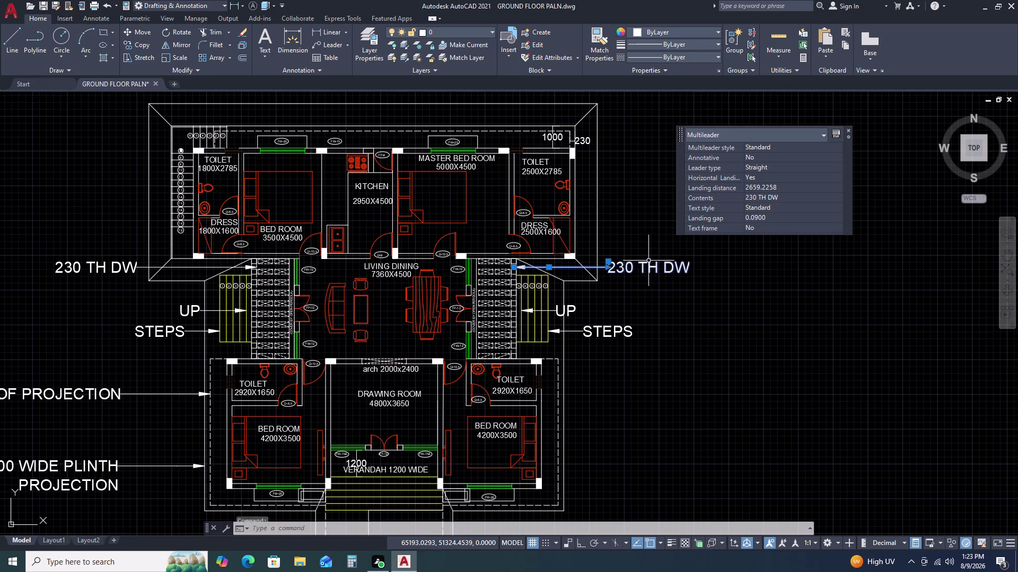
key(c)
key(o)
key(space)
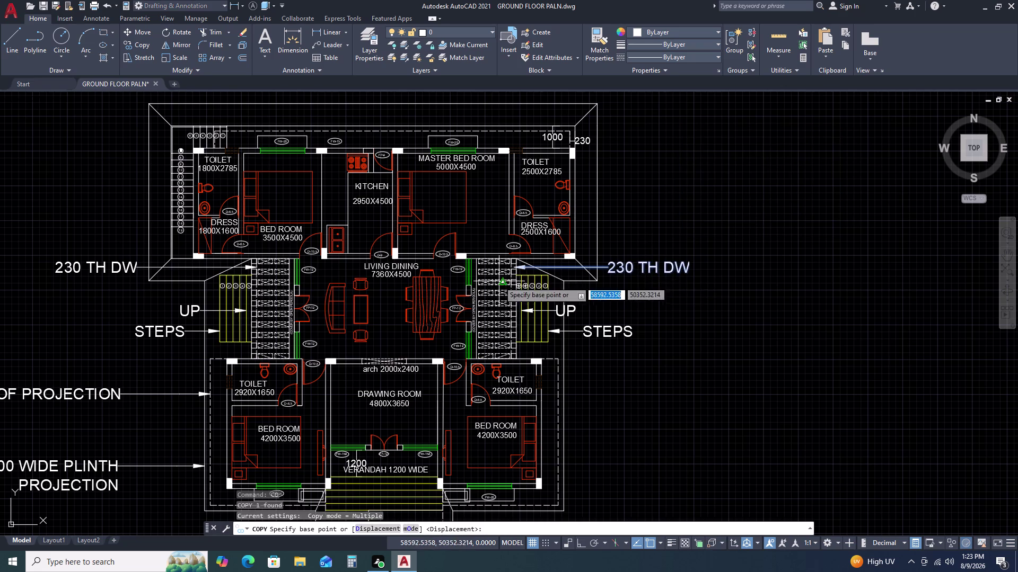
scroll(up, 3)
click(511, 267)
Place the 230 TH DW copy at the top roof corner beside the 230 dimension.
scroll(down, 3)
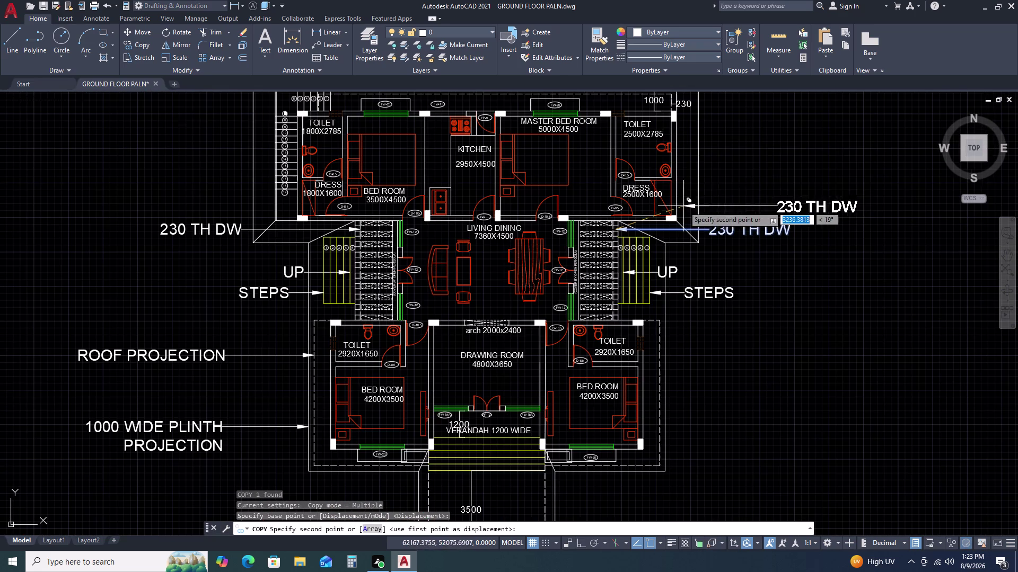
middle_drag(693, 131, 683, 155)
middle_drag(653, 238, 649, 253)
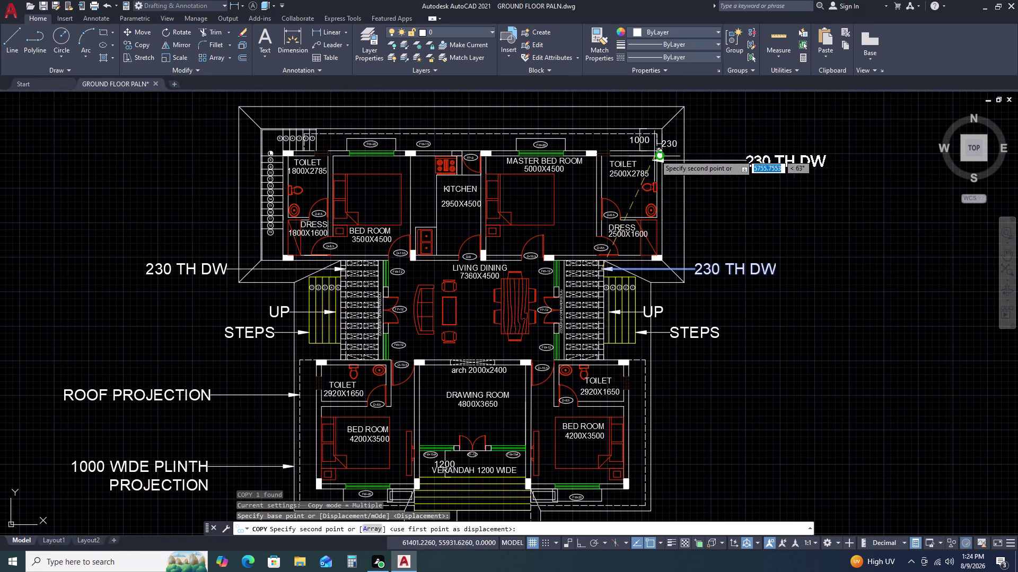
scroll(up, 3)
middle_drag(659, 129, 612, 264)
middle_click(609, 268)
scroll(up, 3)
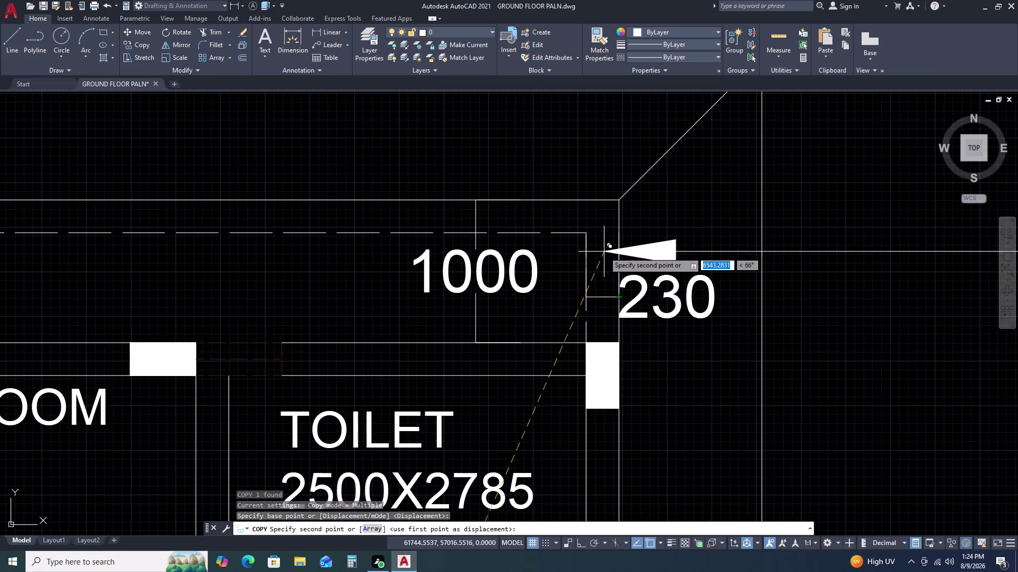
click(603, 252)
key(Escape)
scroll(down, 3)
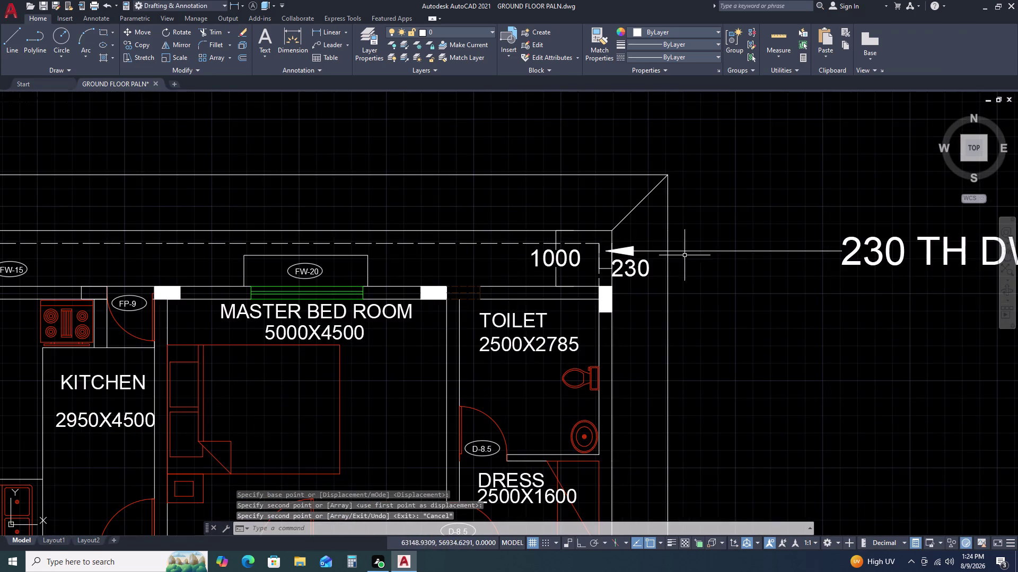
scroll(down, 3)
middle_drag(772, 257, 715, 290)
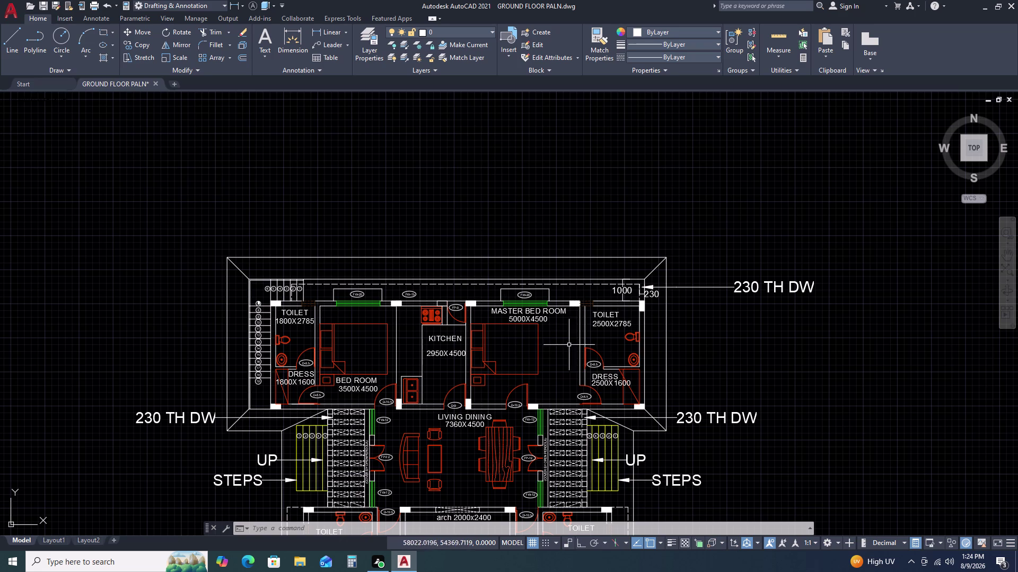
Move the top 230 TH DW leader by its arrow tip onto the roof edge.
scroll(up, 3)
click(644, 306)
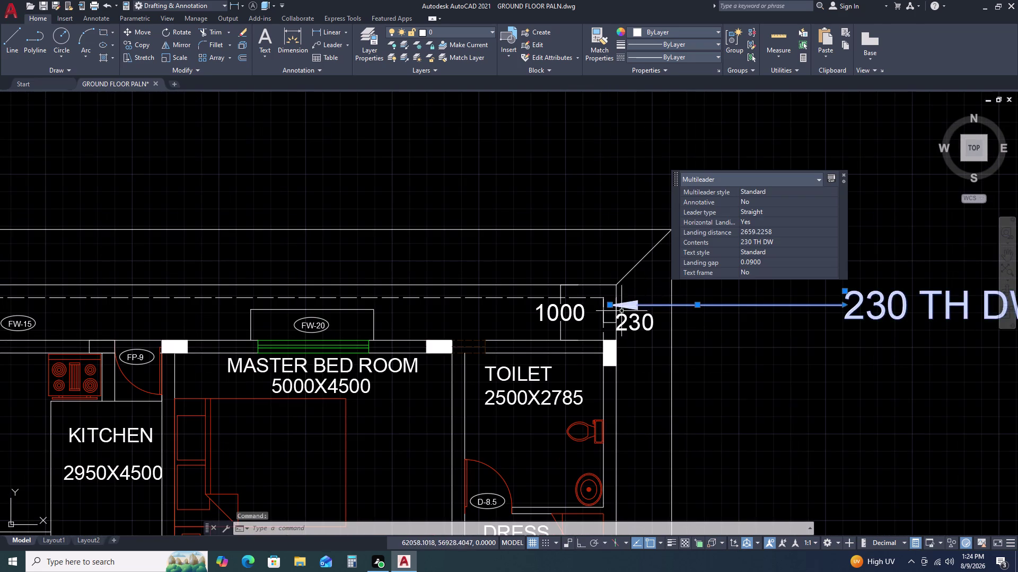
scroll(up, 3)
text(M)
key(space)
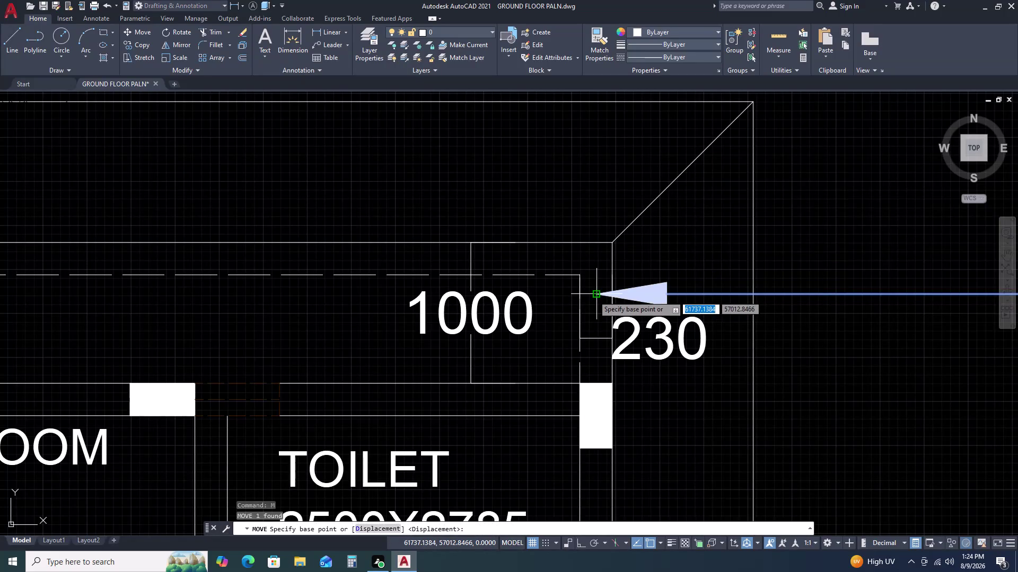
click(594, 295)
click(582, 298)
key(Escape)
scroll(down, 3)
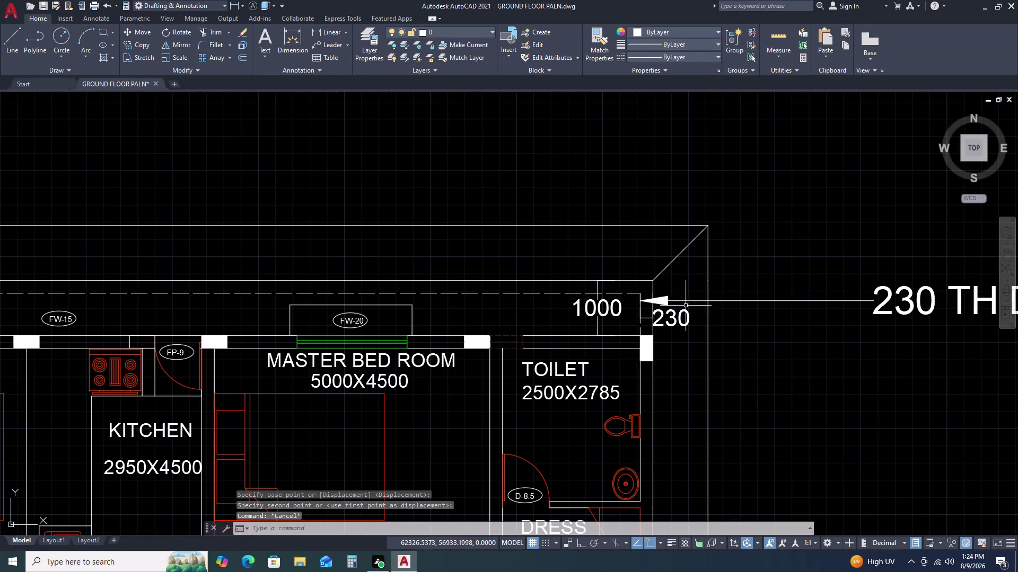
scroll(down, 3)
scroll(down, 3)
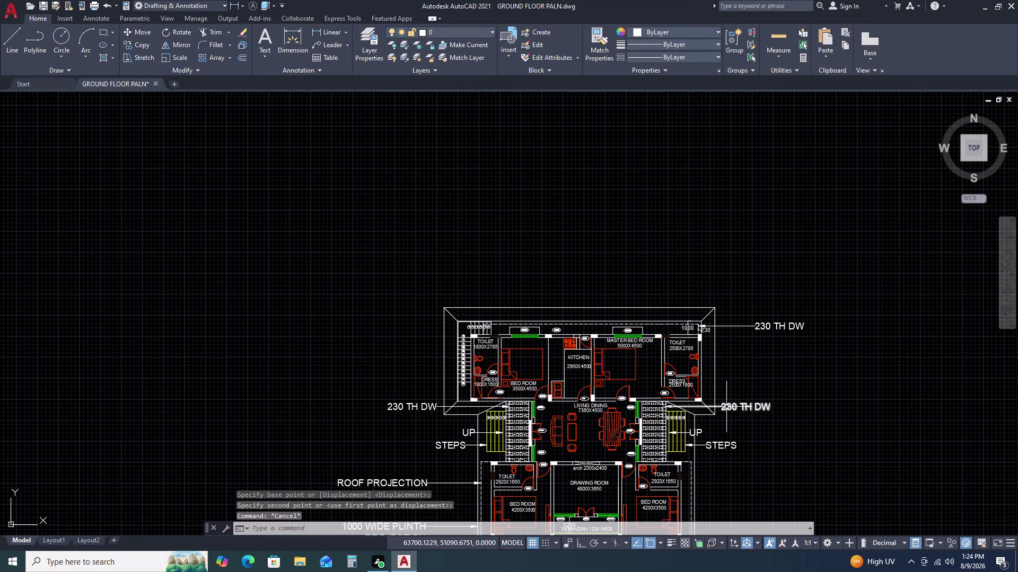
middle_drag(726, 409, 716, 328)
scroll(up, 3)
Copy the right-side UP leader to a spot above the plan.
click(666, 310)
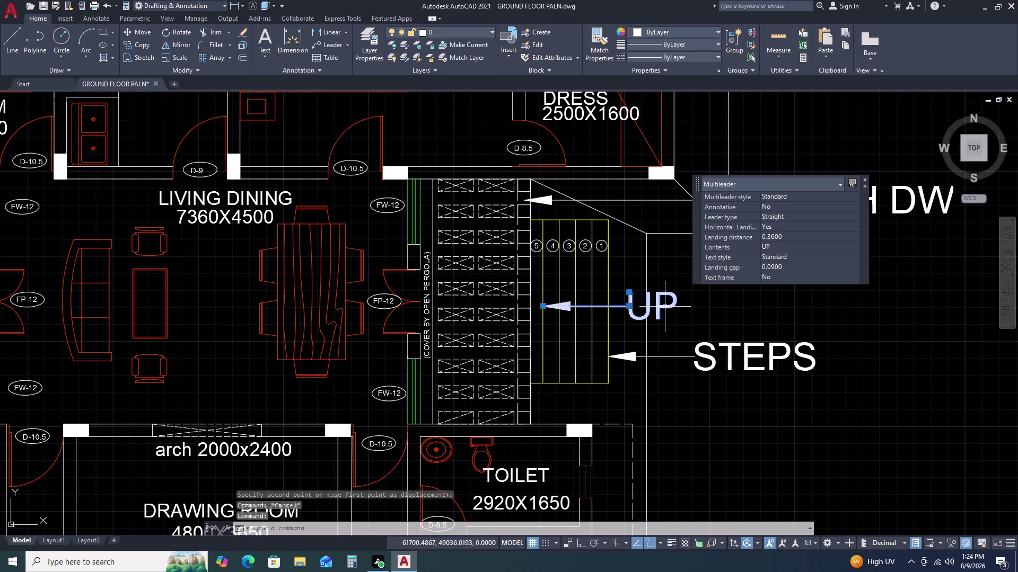
text(CO)
key(space)
click(668, 306)
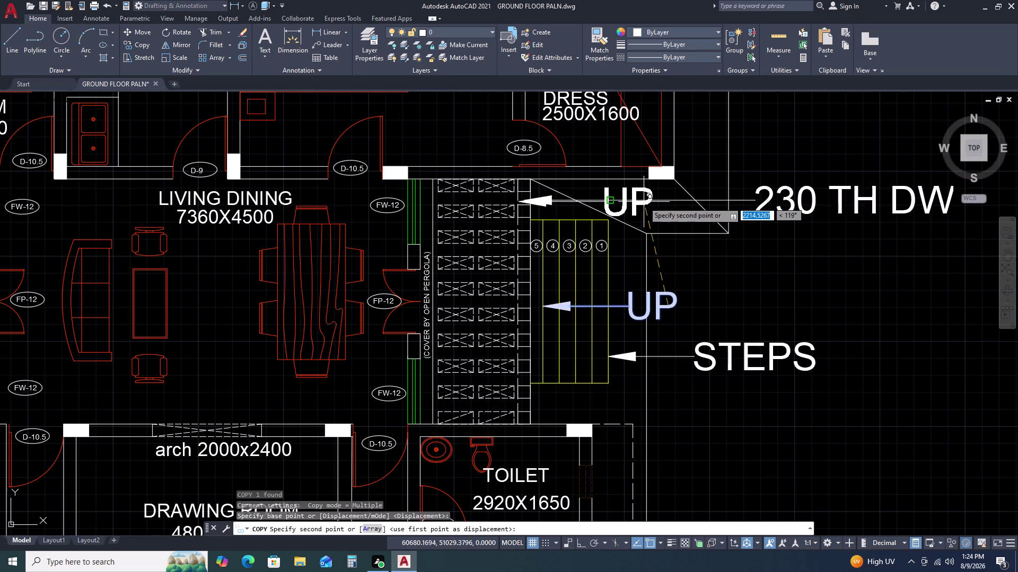
scroll(down, 3)
scroll(up, 3)
double_click(648, 286)
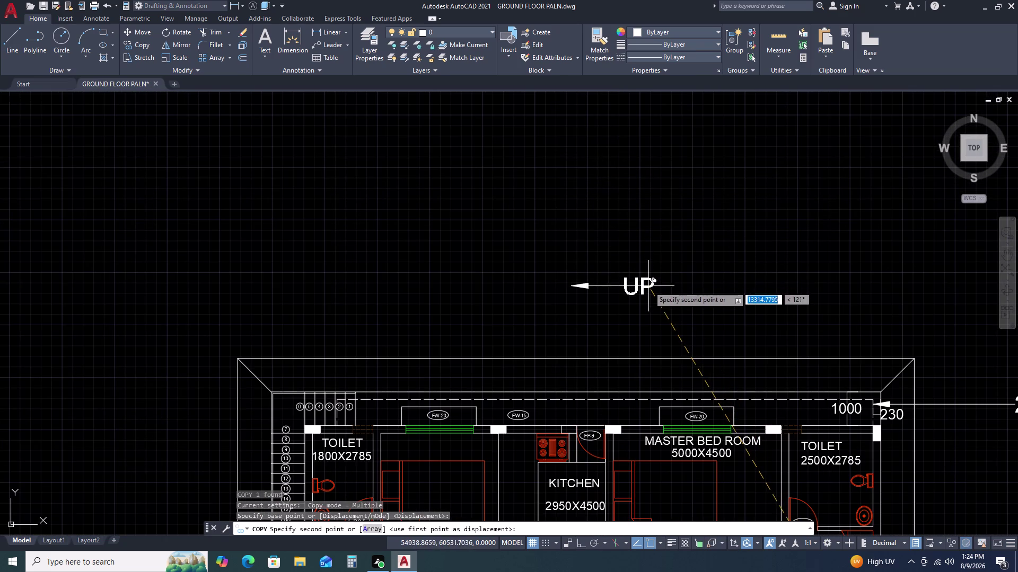
key(Escape)
Rotate the UP copy with Ortho on so its arrow points straight down.
click(650, 283)
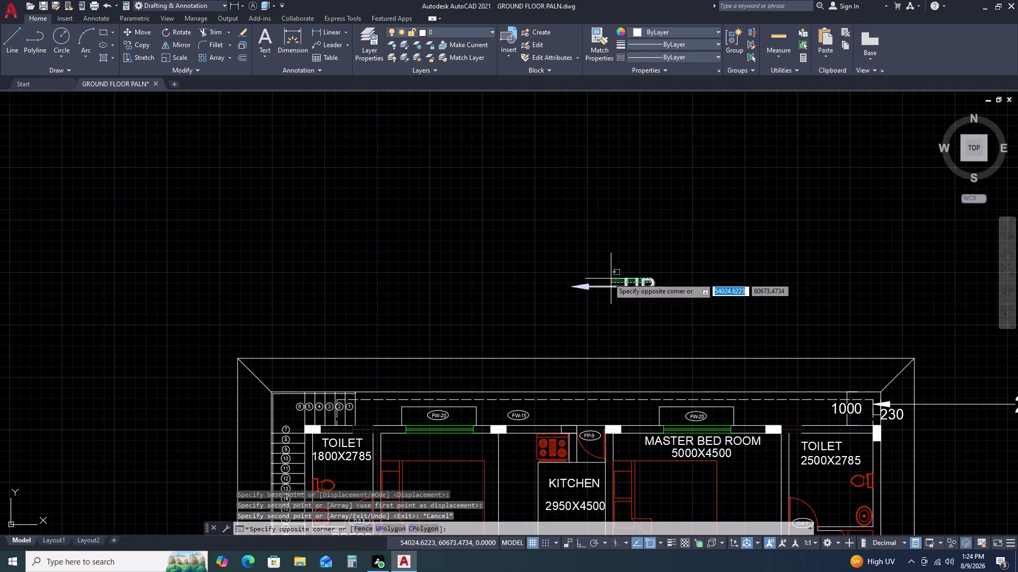
click(601, 276)
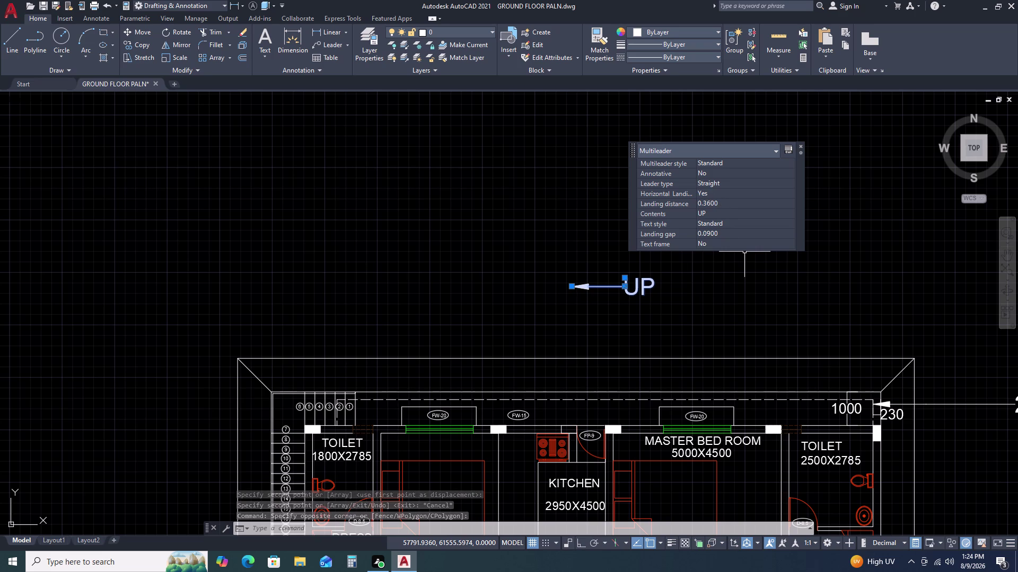
text(RO)
key(space)
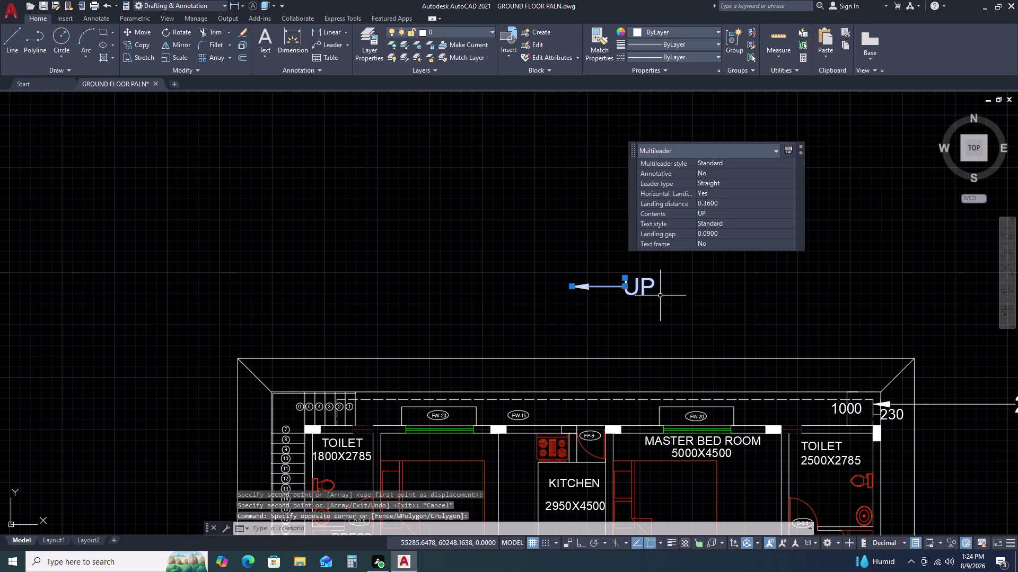
click(659, 295)
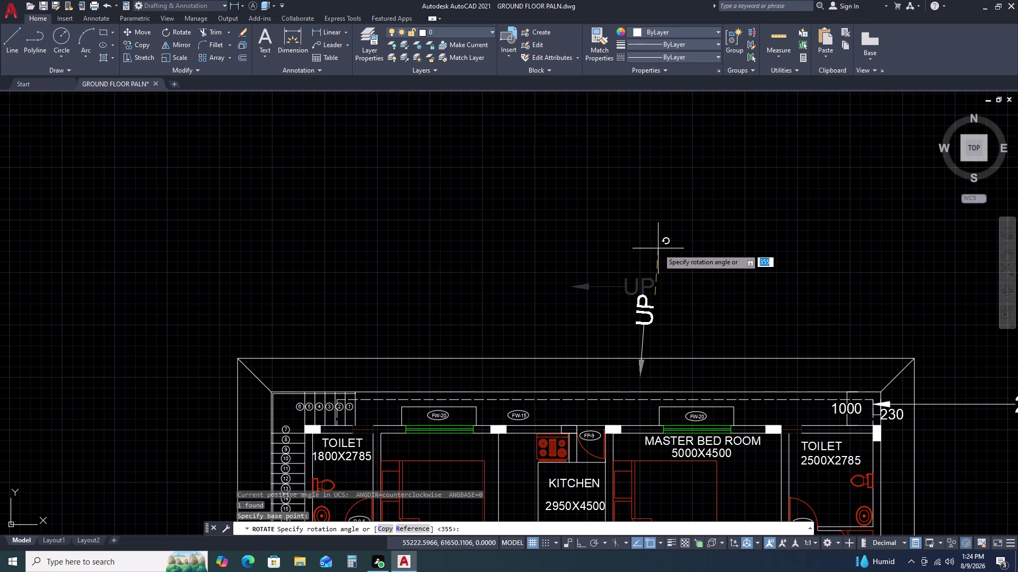
key(F8)
click(657, 246)
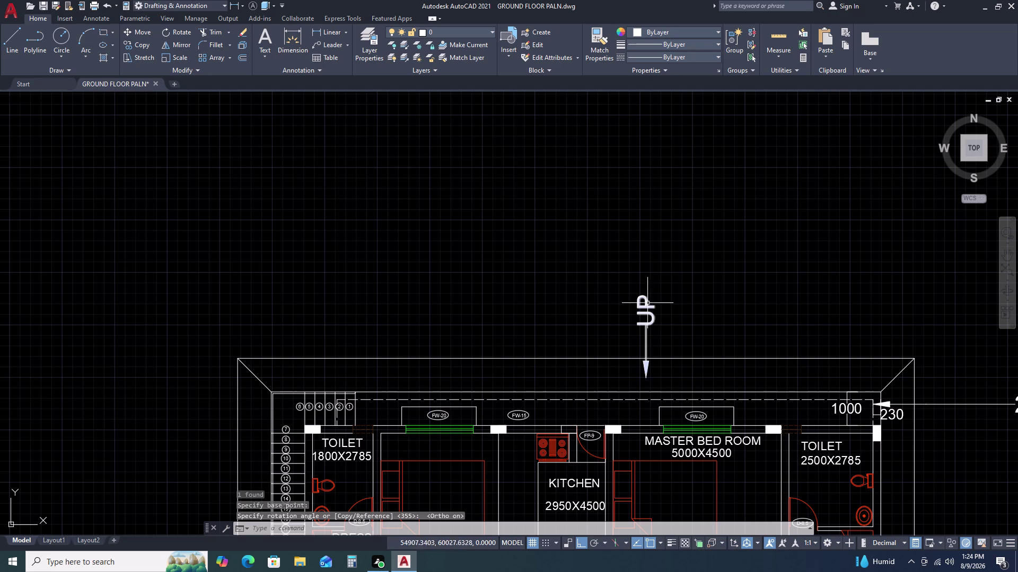
Move the rotated UP leader closer to the top wall.
click(659, 304)
click(642, 289)
text(M)
key(space)
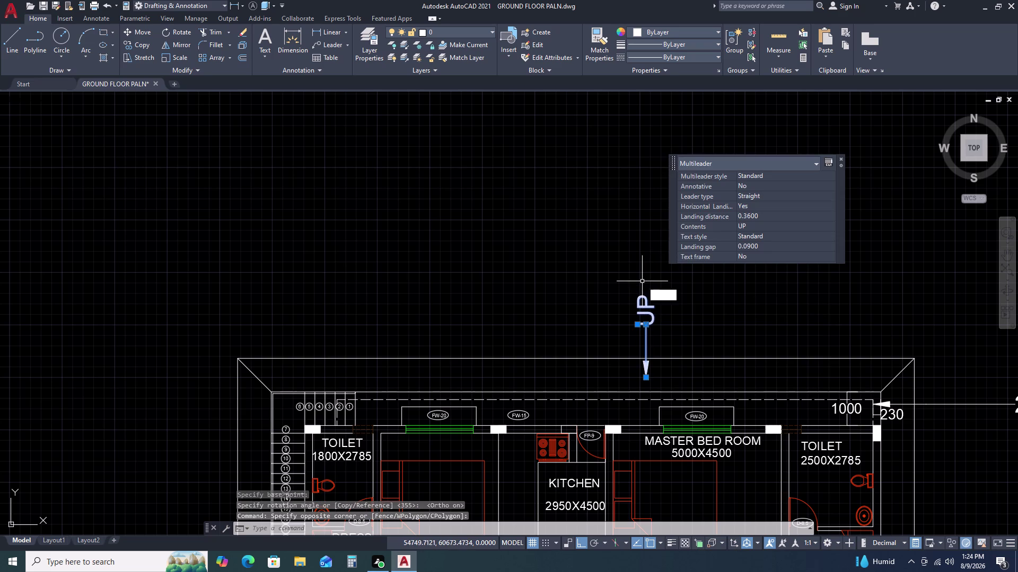
click(647, 380)
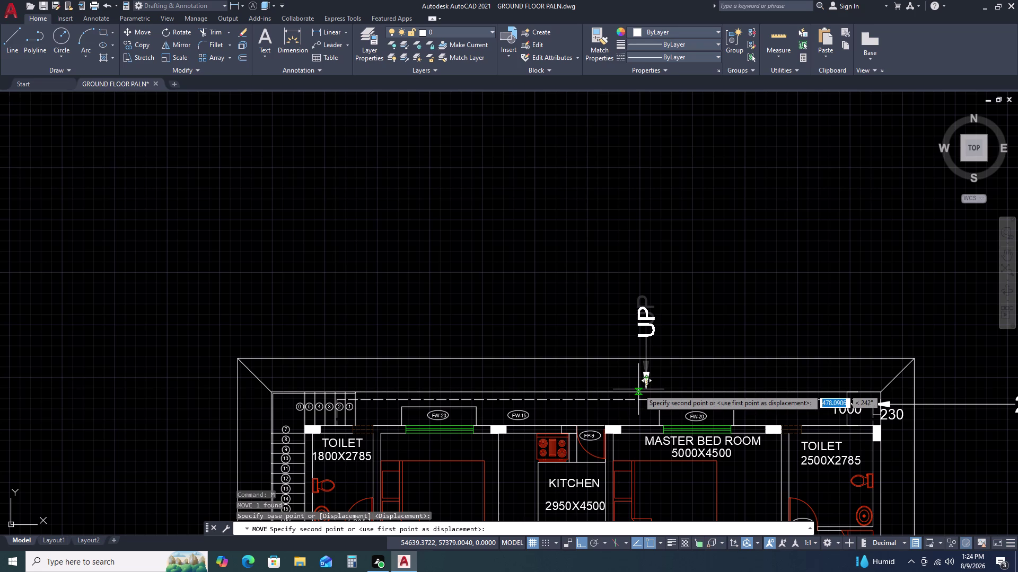
scroll(down, 3)
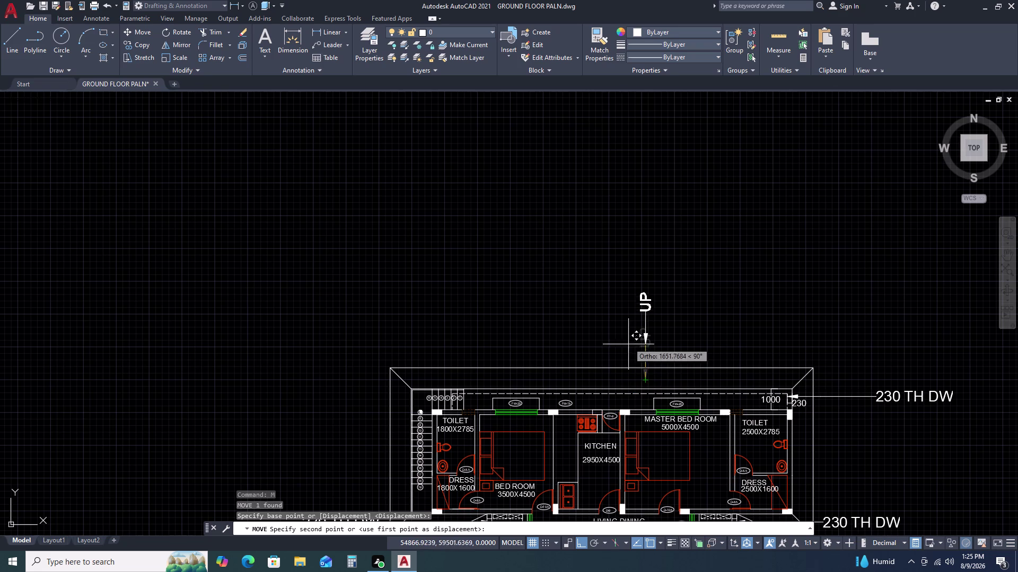
click(637, 305)
key(Escape)
scroll(down, 3)
middle_drag(515, 355, 503, 313)
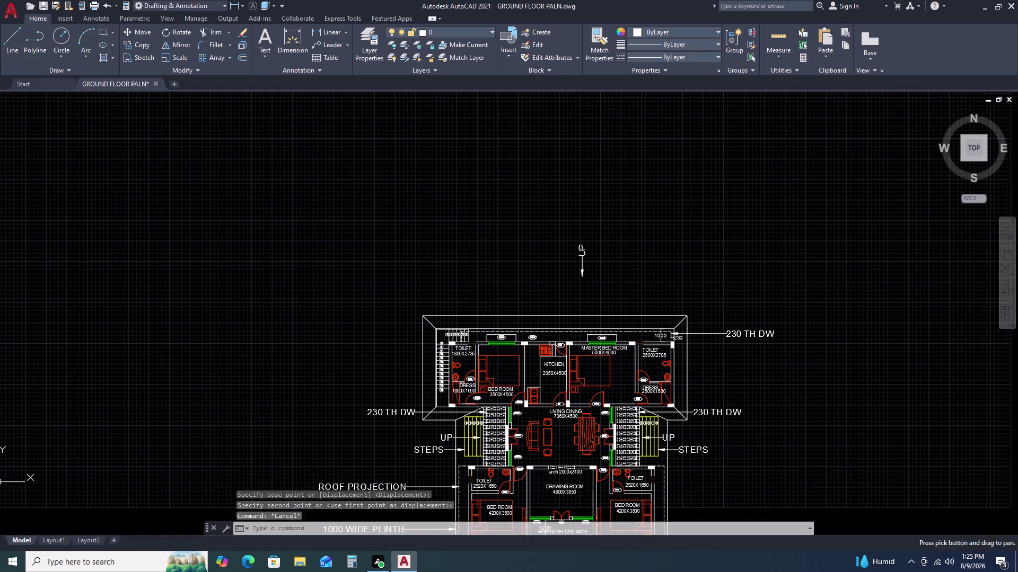
middle_drag(607, 441, 581, 351)
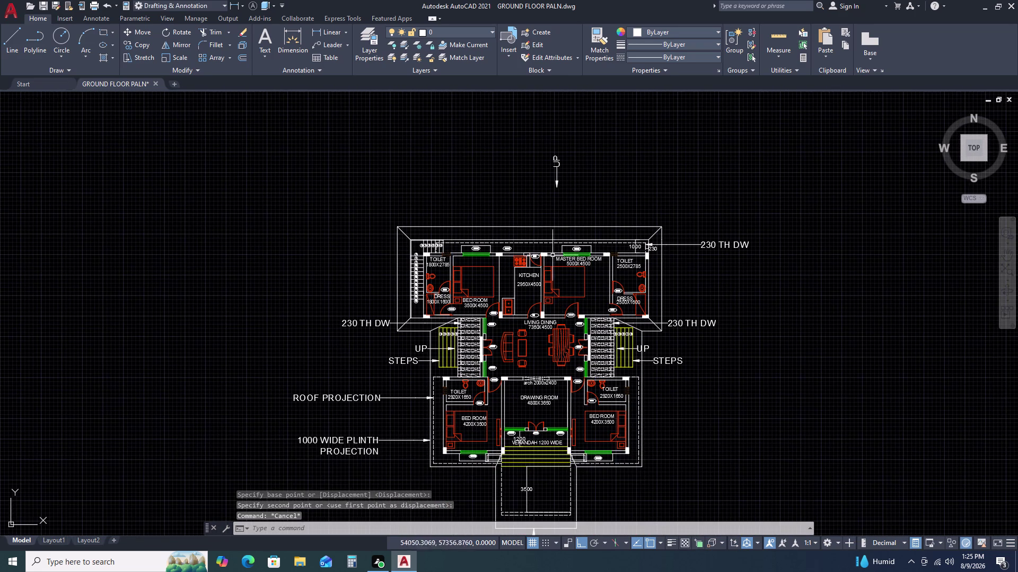
Select the yellow stair tread lines in the plan.
scroll(up, 3)
scroll(up, 3)
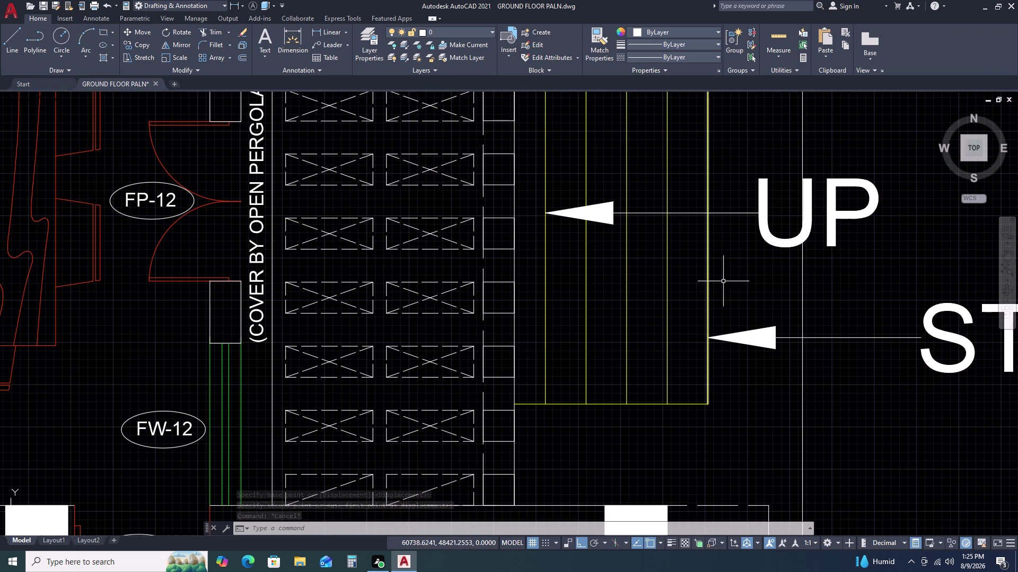
click(724, 267)
click(524, 291)
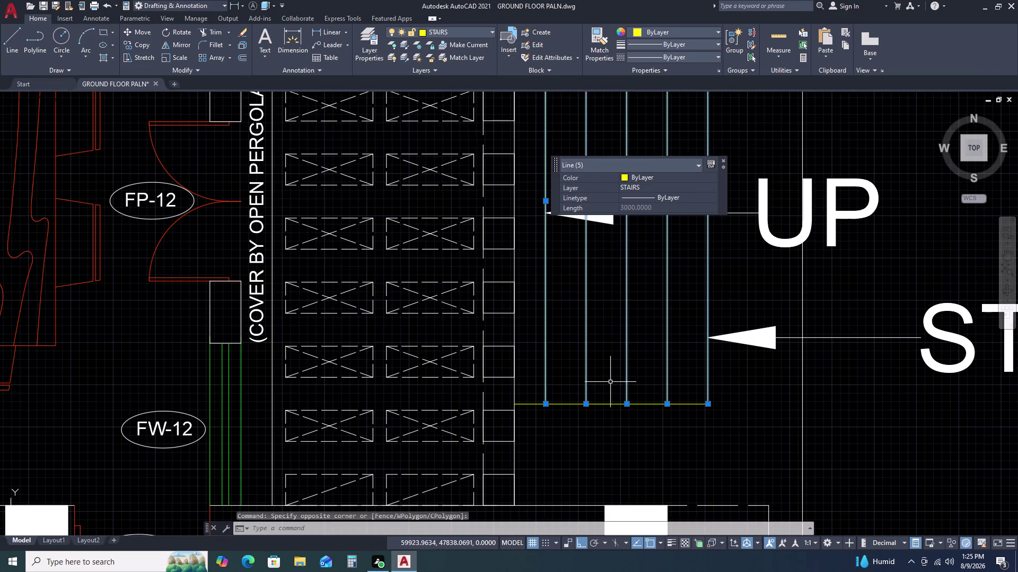
drag(599, 396, 591, 408)
click(565, 431)
scroll(down, 3)
scroll(up, 3)
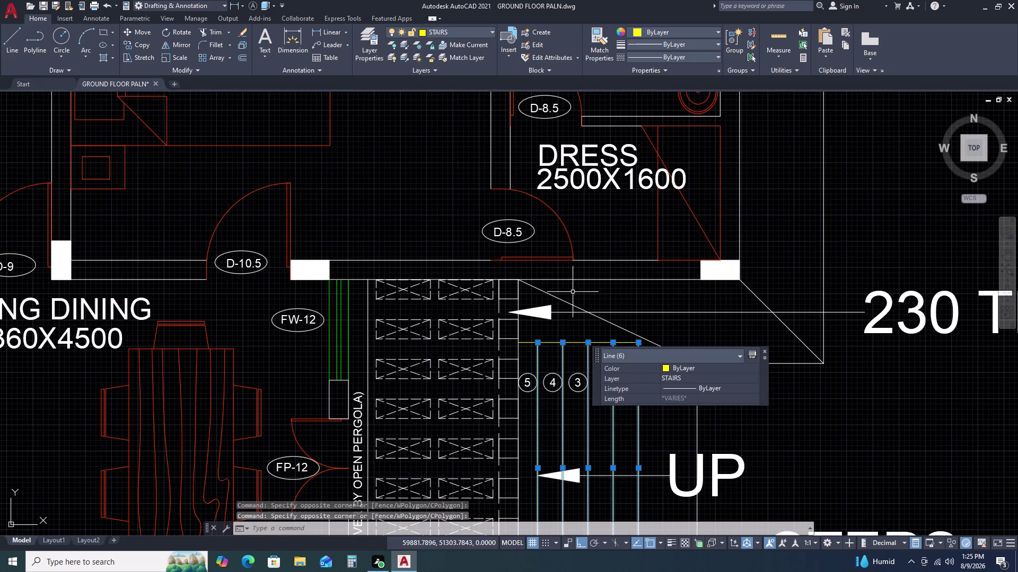
click(580, 335)
click(561, 359)
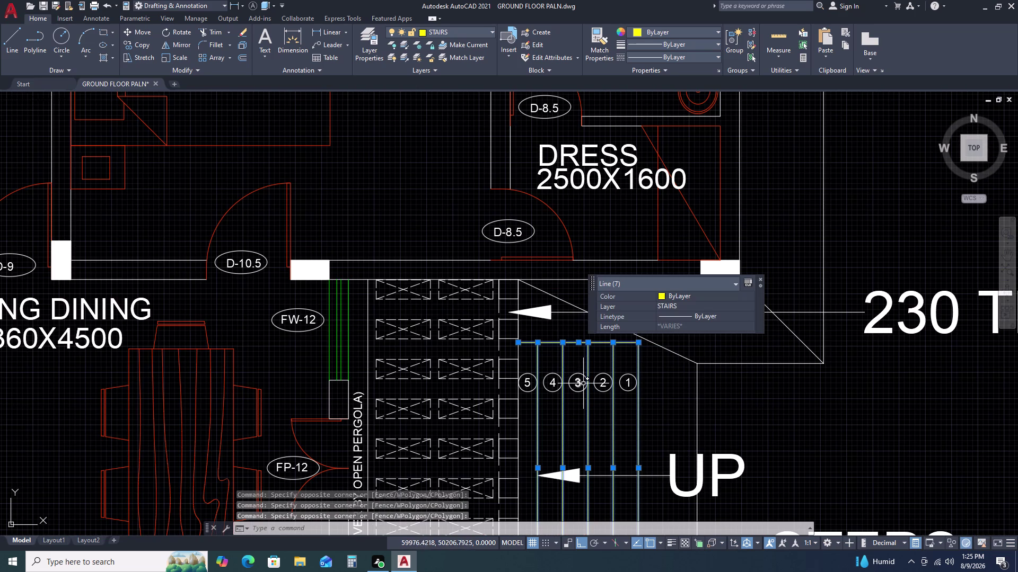
Copy the stair tread lines to the empty space above the plan.
text(CO)
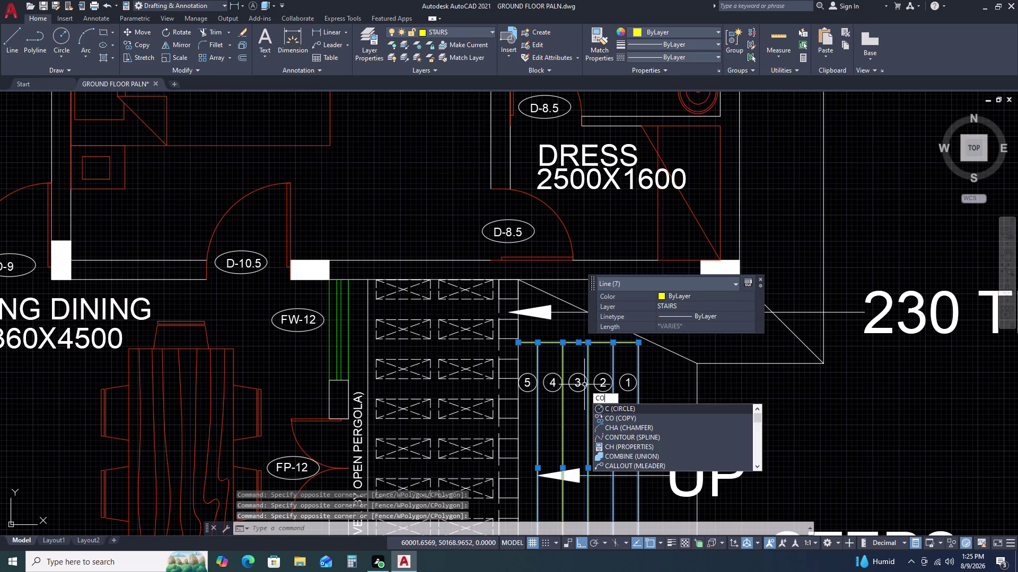
key(space)
click(585, 384)
scroll(down, 3)
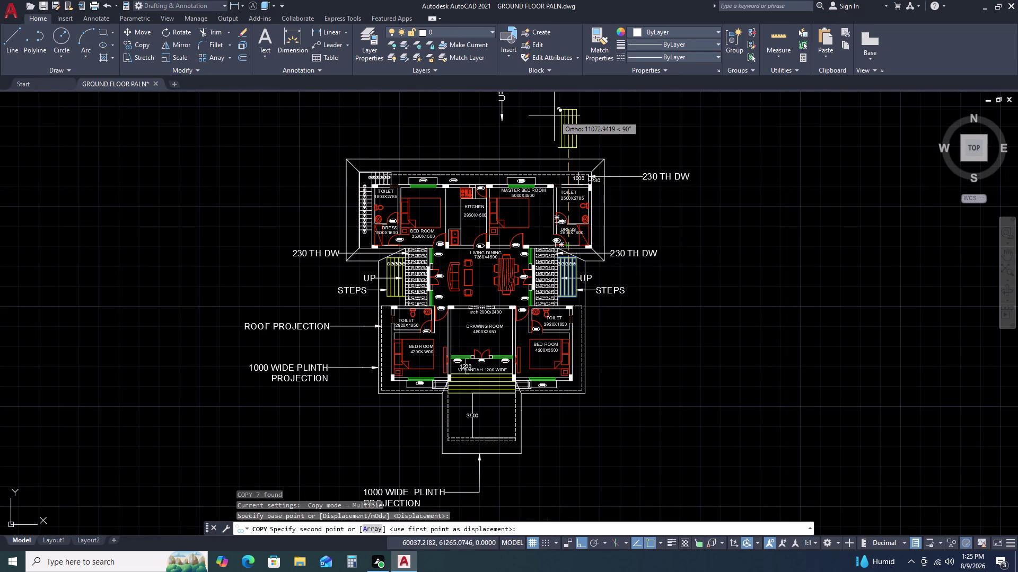
middle_drag(554, 106, 535, 241)
click(542, 209)
key(Escape)
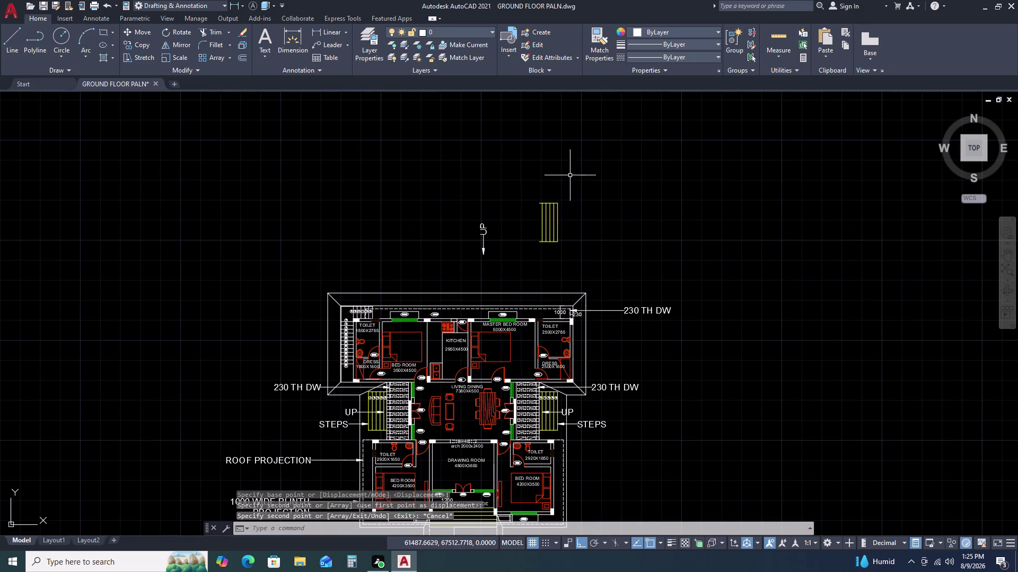
Rotate the copied stair lines horizontal beside the upright UP leader.
click(573, 174)
click(523, 255)
text(R)
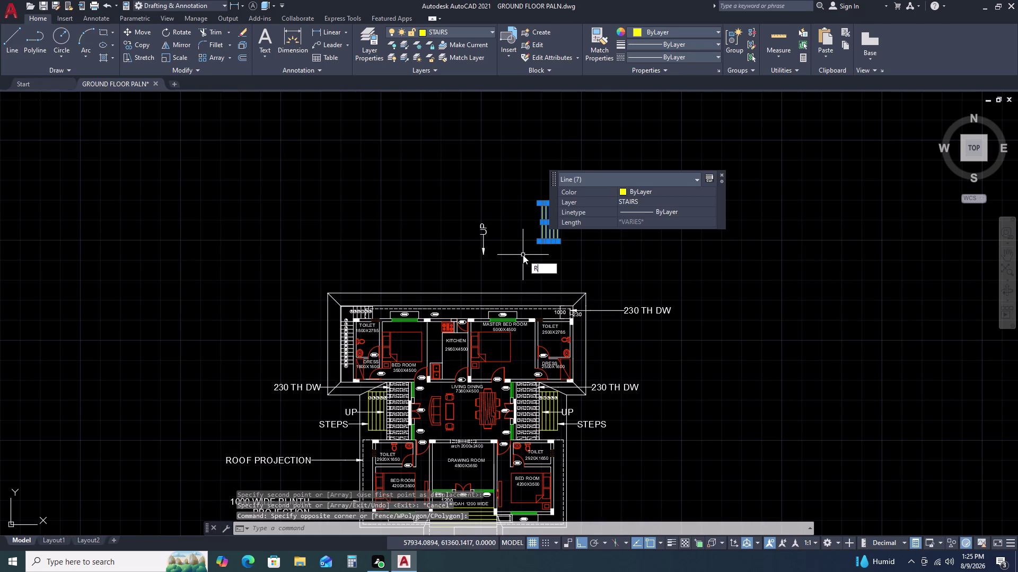
text(O)
key(space)
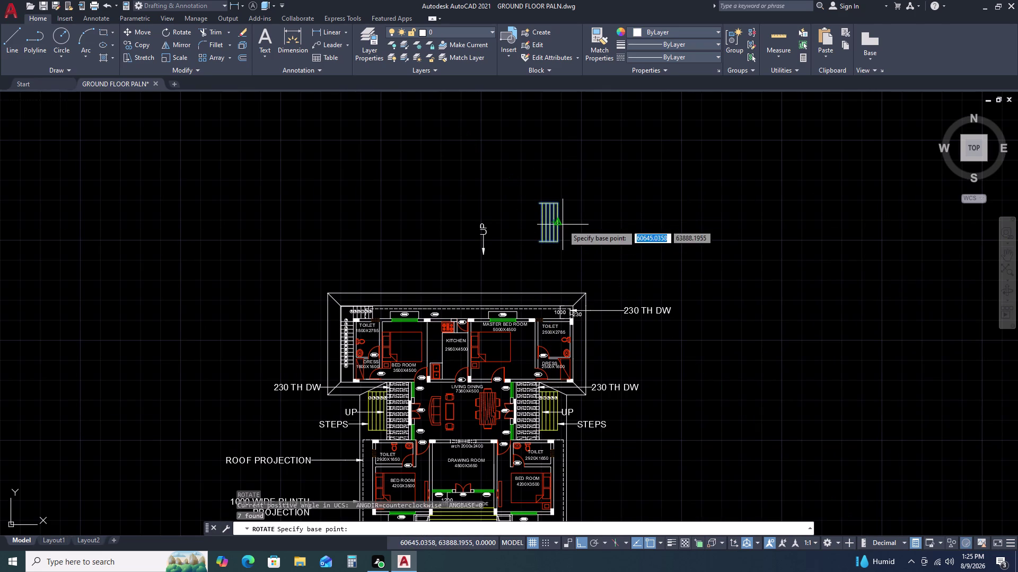
click(560, 223)
click(566, 172)
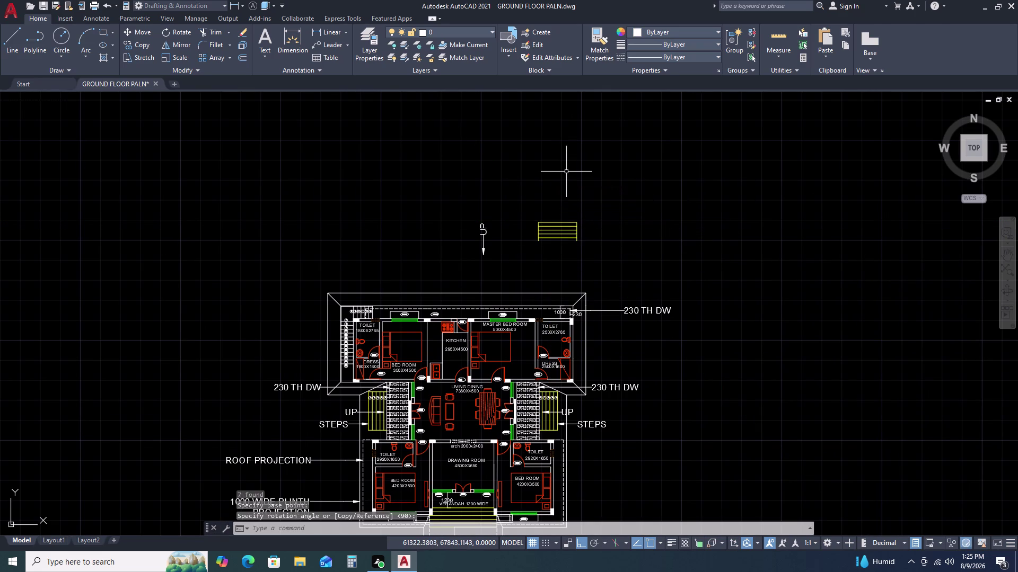
Zoom in and window-select the five numbered step circles 1–5.
scroll(down, 3)
scroll(up, 3)
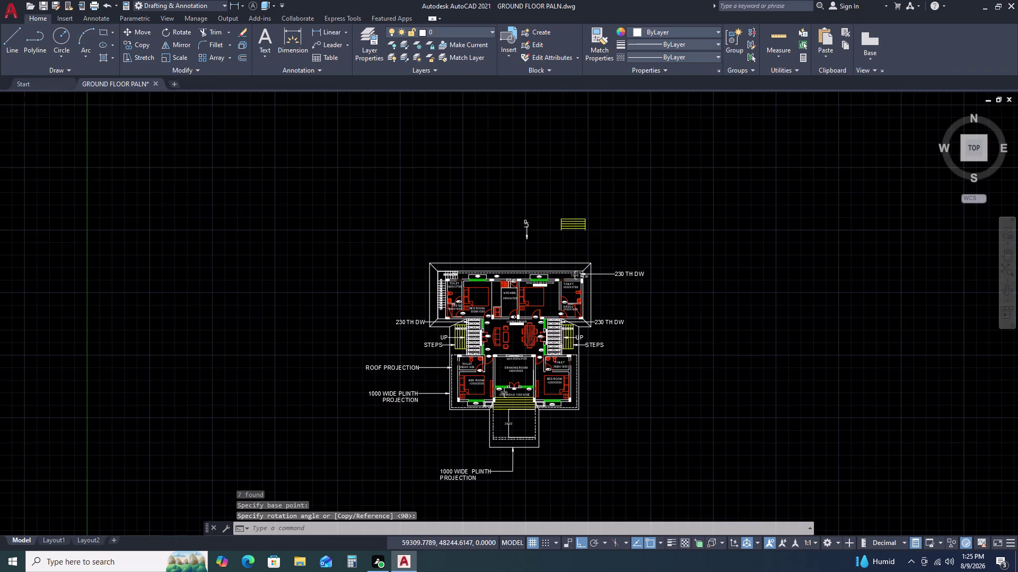
scroll(up, 3)
scroll(up, 3)
click(504, 191)
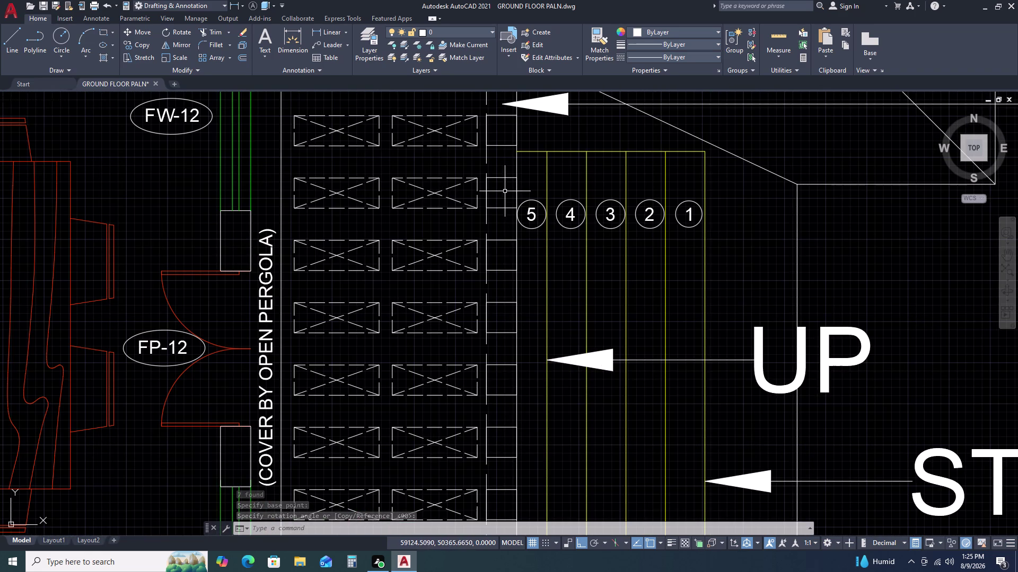
click(723, 234)
Copy the numbered circles 1–5 beside the spare stair lines.
text(C)
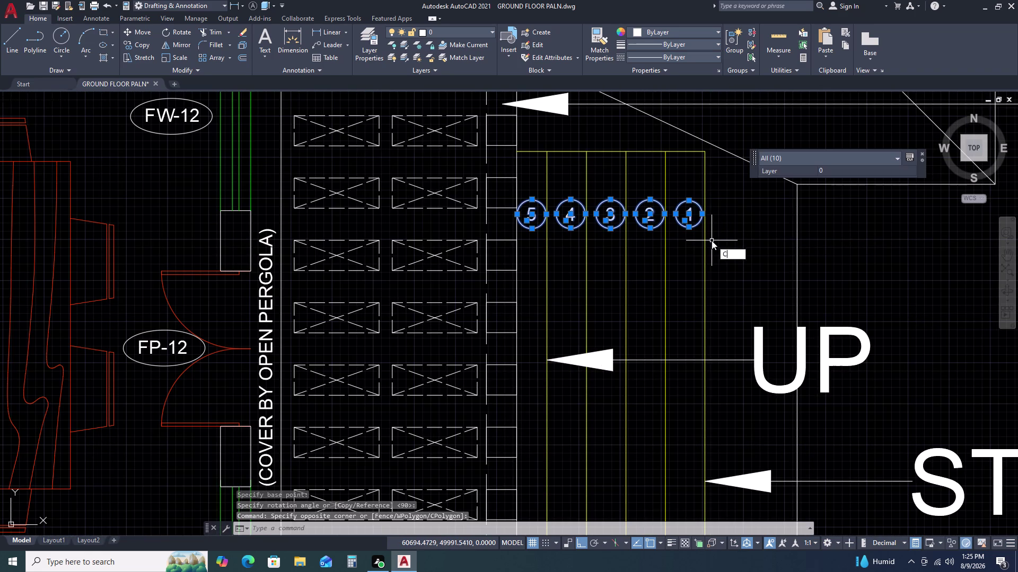
text(O)
key(space)
click(669, 242)
scroll(down, 3)
scroll(down, 3)
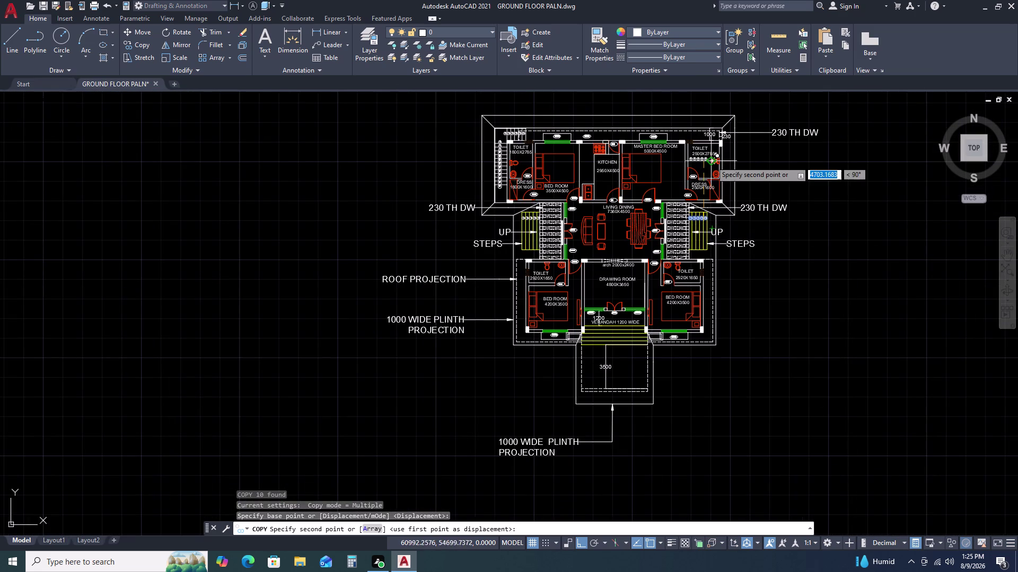
middle_drag(709, 168, 685, 336)
middle_click(683, 339)
double_click(682, 252)
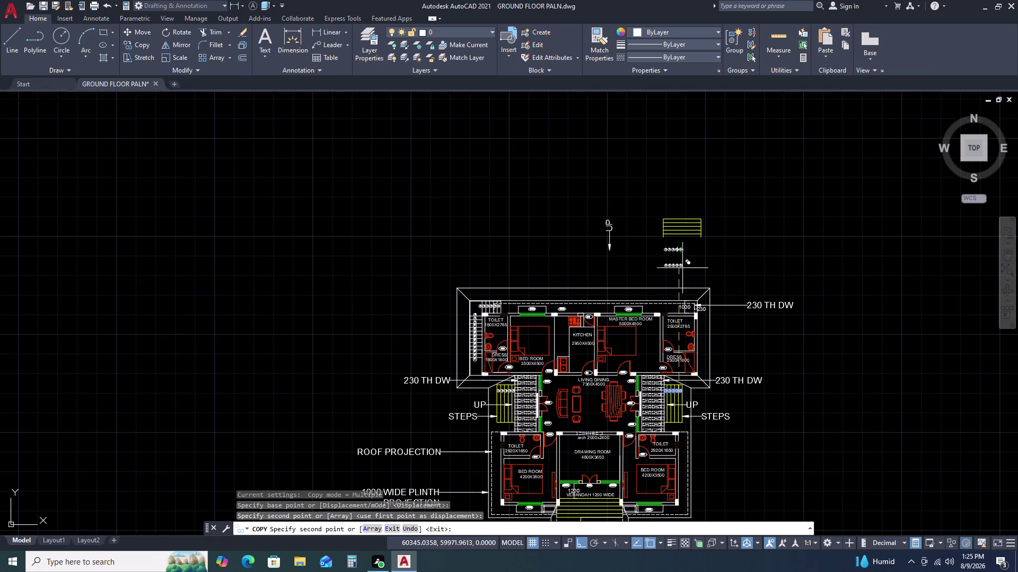
scroll(up, 3)
key(Escape)
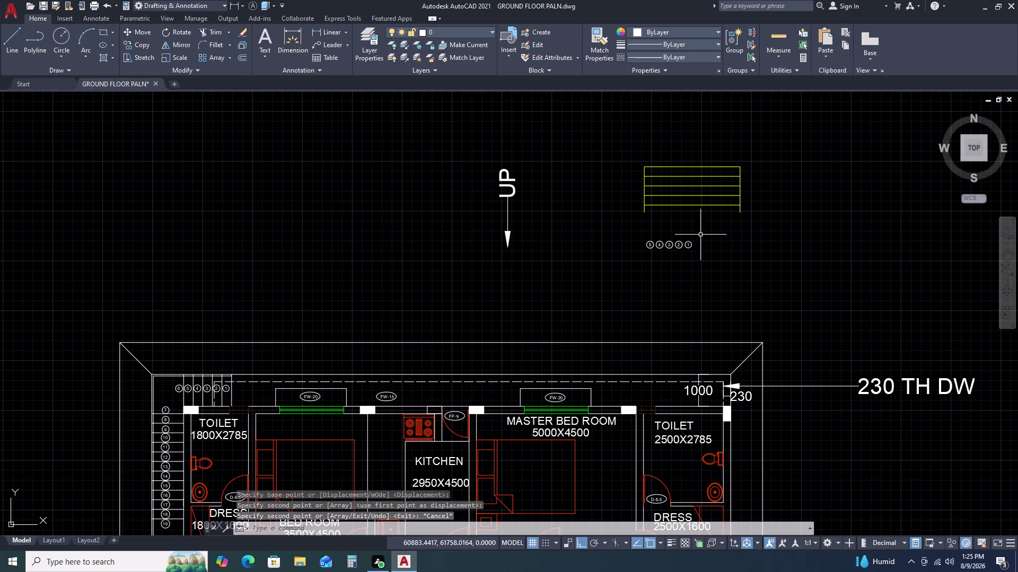
Rotate the copied circles 90° into a vertical column.
click(703, 232)
double_click(607, 278)
key(r)
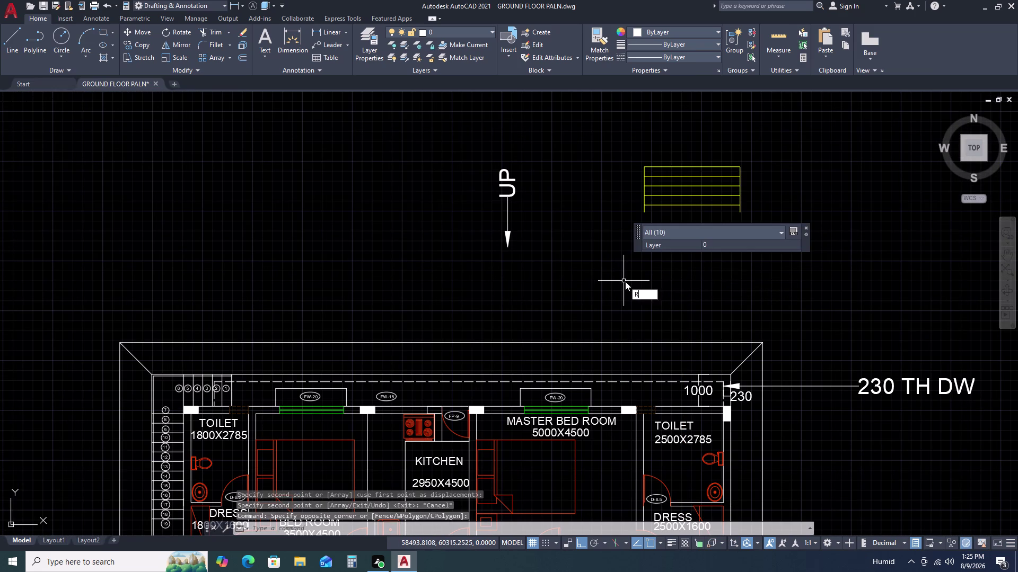
text(O)
key(space)
click(642, 286)
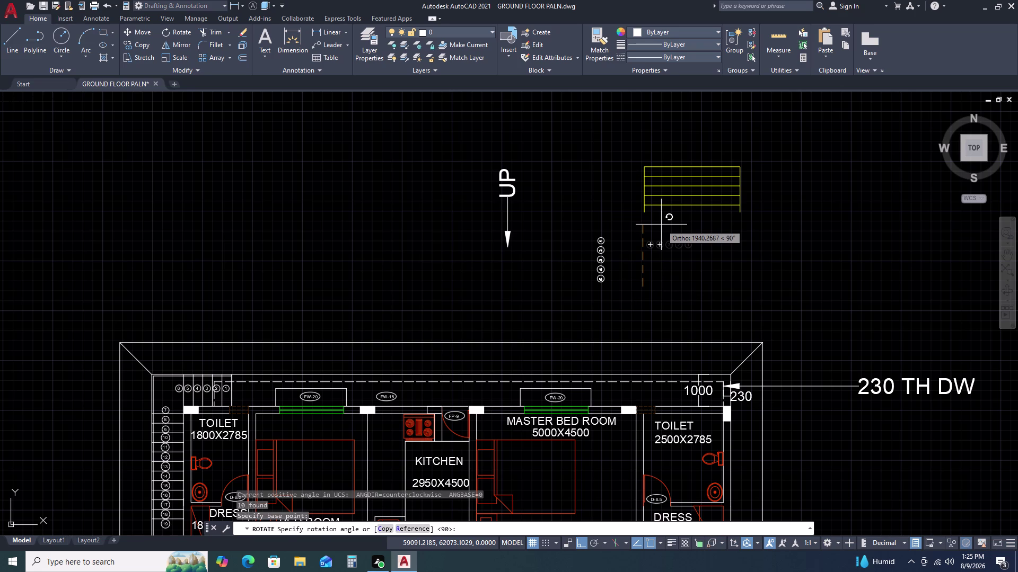
click(661, 224)
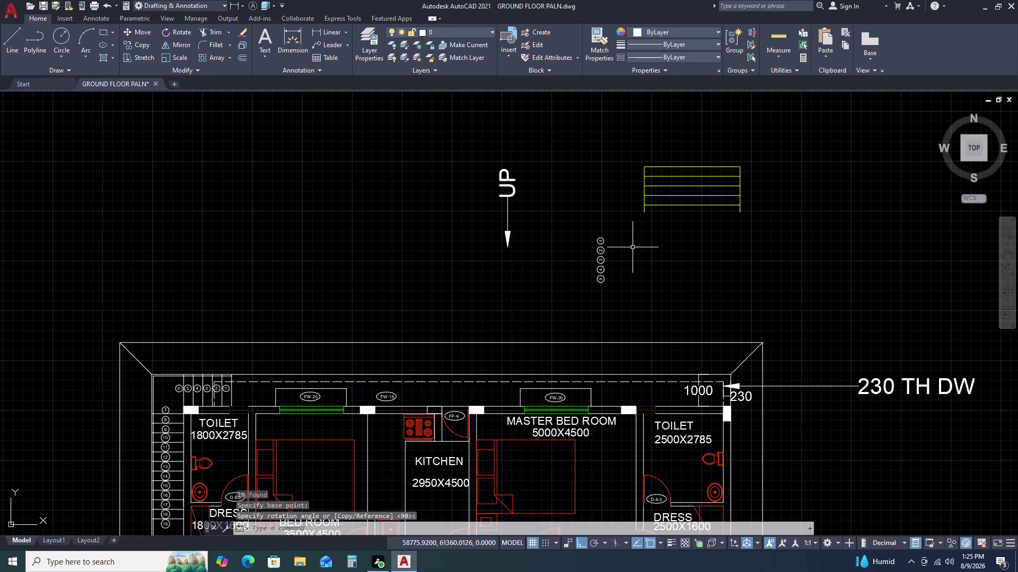
Rotate the circle column a further 180°.
drag(591, 235, 591, 260)
double_click(616, 304)
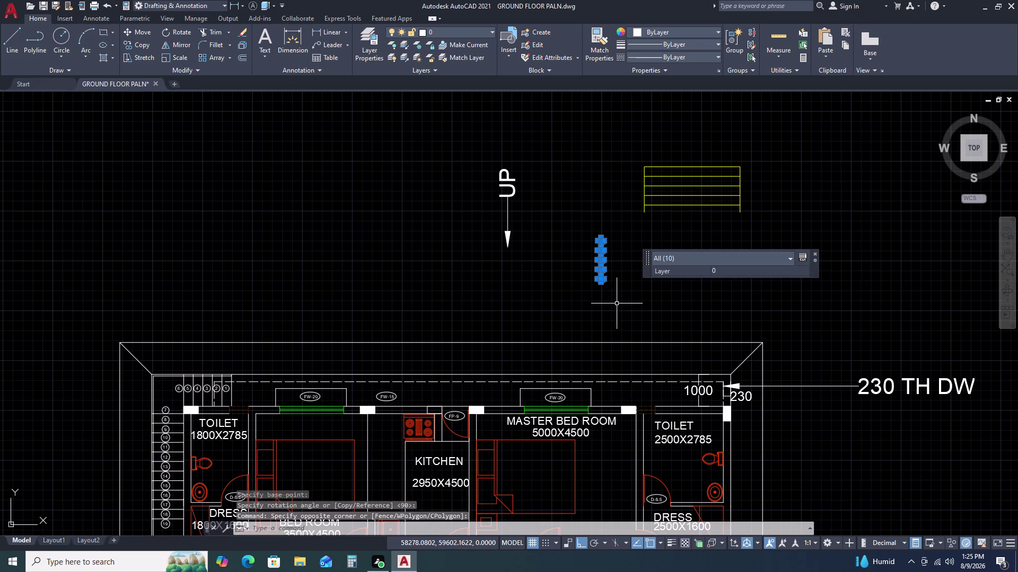
text(RO)
key(space)
click(620, 303)
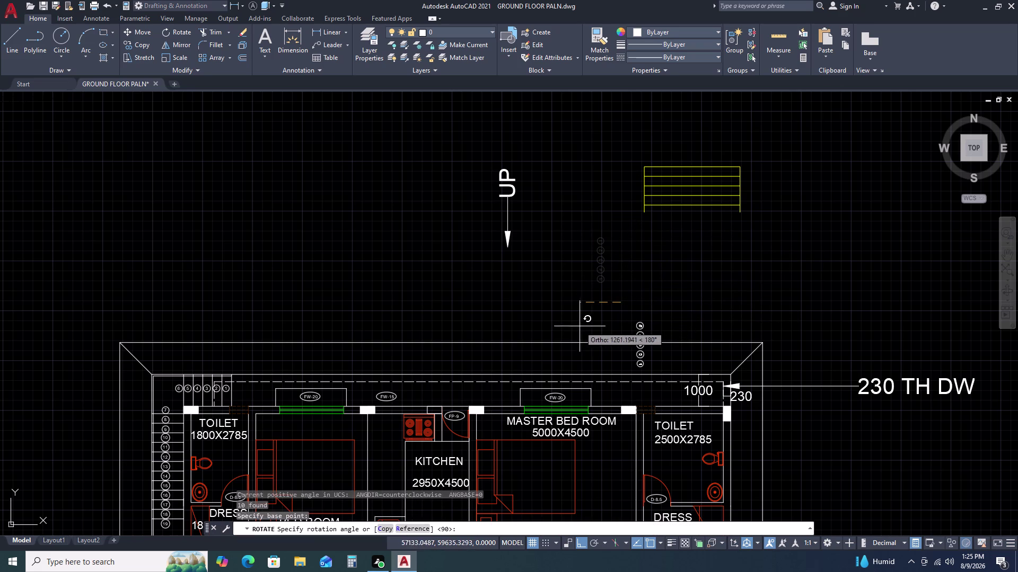
click(583, 309)
With Ortho off, move the circle column onto the stair treads.
drag(628, 306, 628, 321)
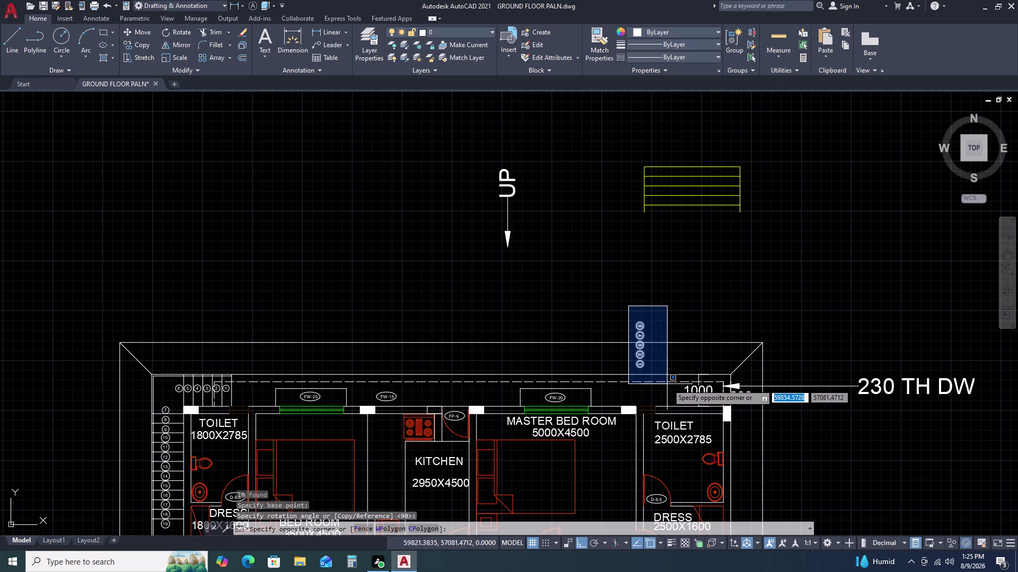
double_click(662, 373)
text(M)
key(space)
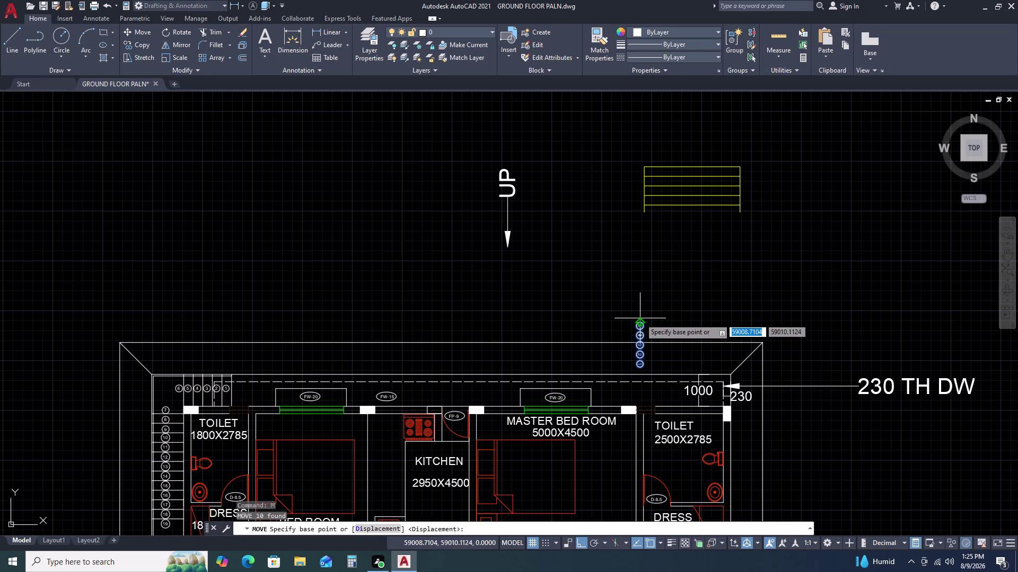
double_click(640, 318)
key(F8)
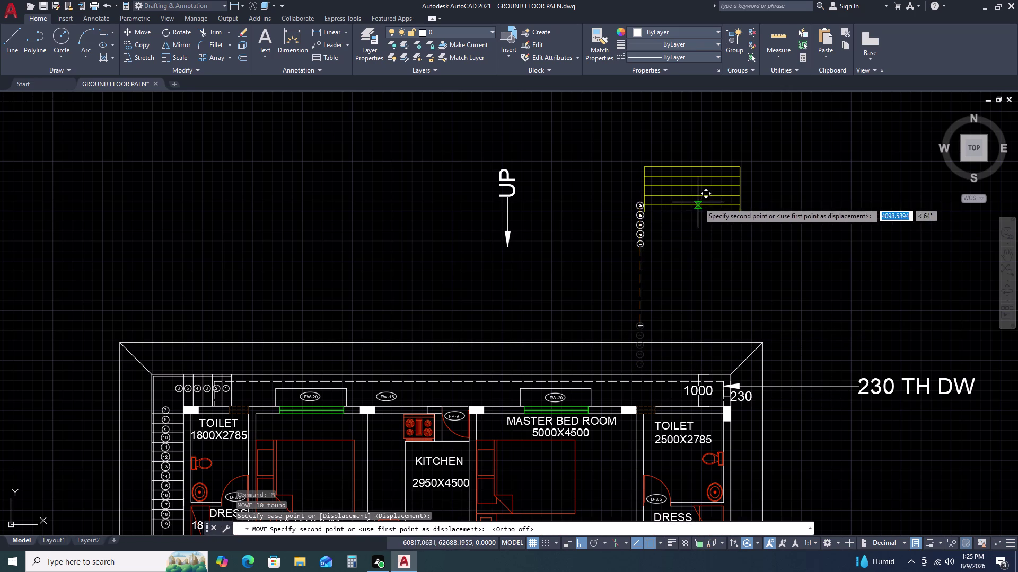
scroll(up, 3)
scroll(up, 3)
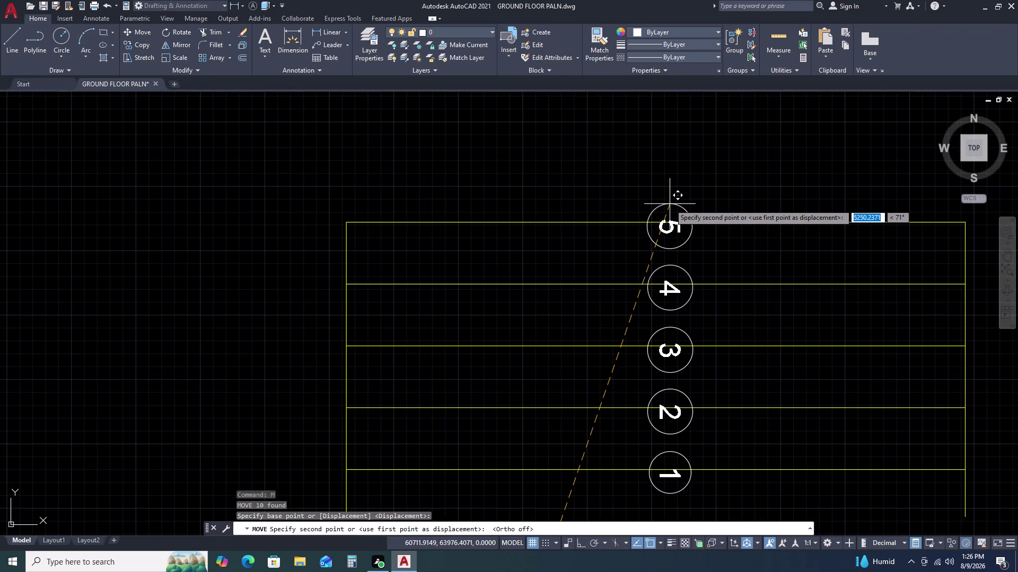
click(669, 168)
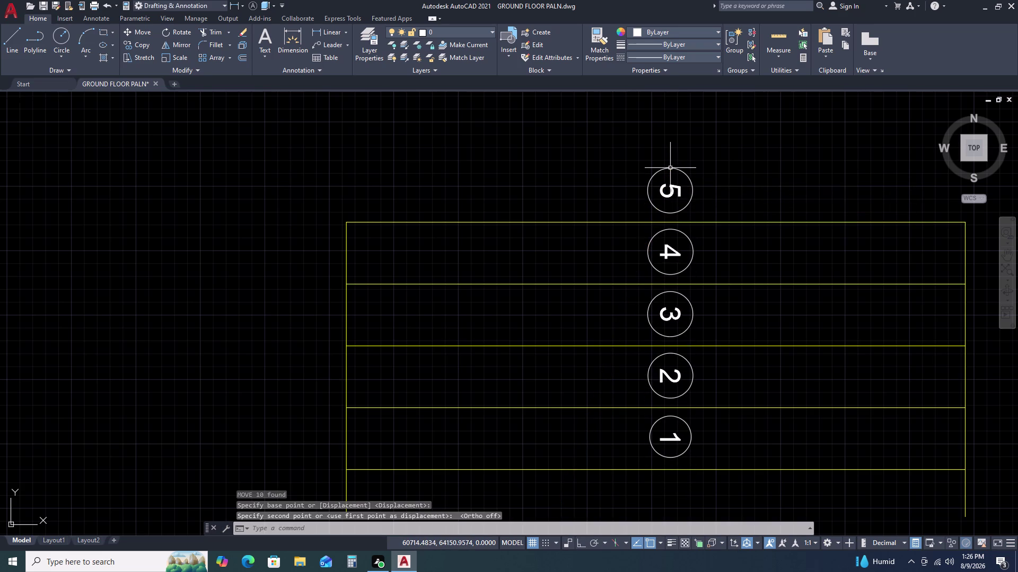
scroll(down, 3)
Move the UP multileader so its arrow tip sits on the stair.
drag(493, 156, 634, 286)
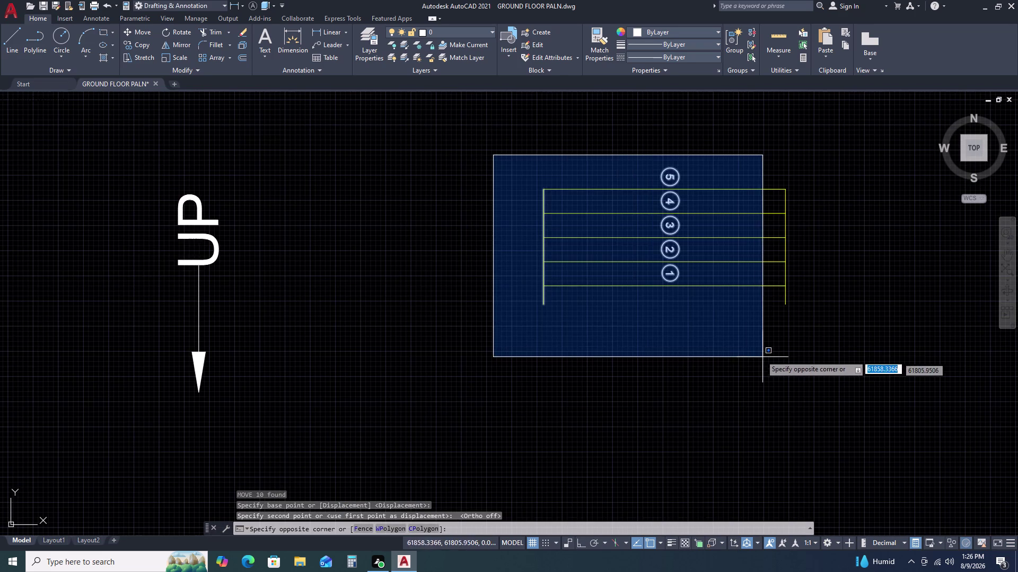
key(Escape)
click(313, 195)
click(171, 201)
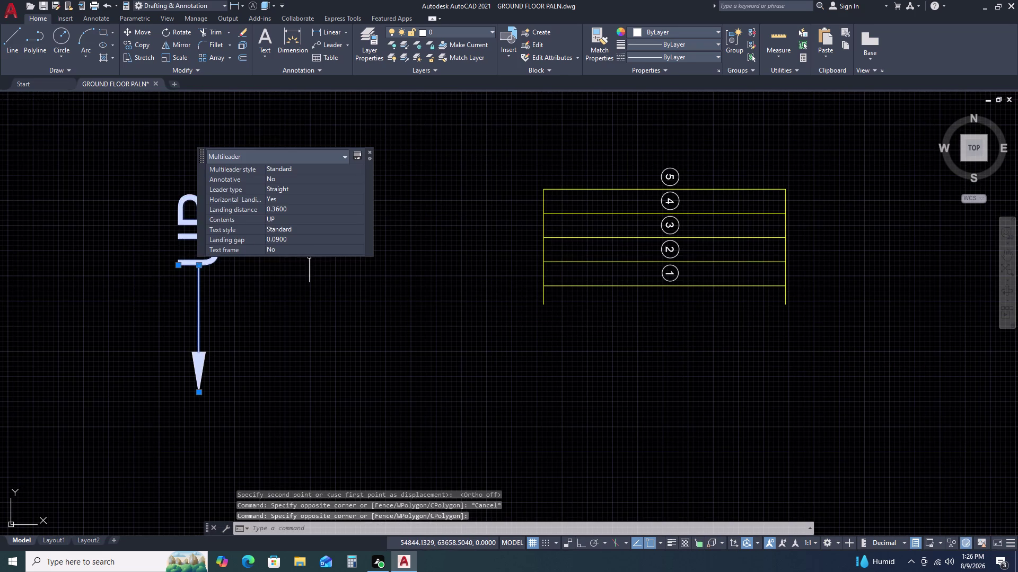
text(M)
key(space)
drag(198, 394, 204, 386)
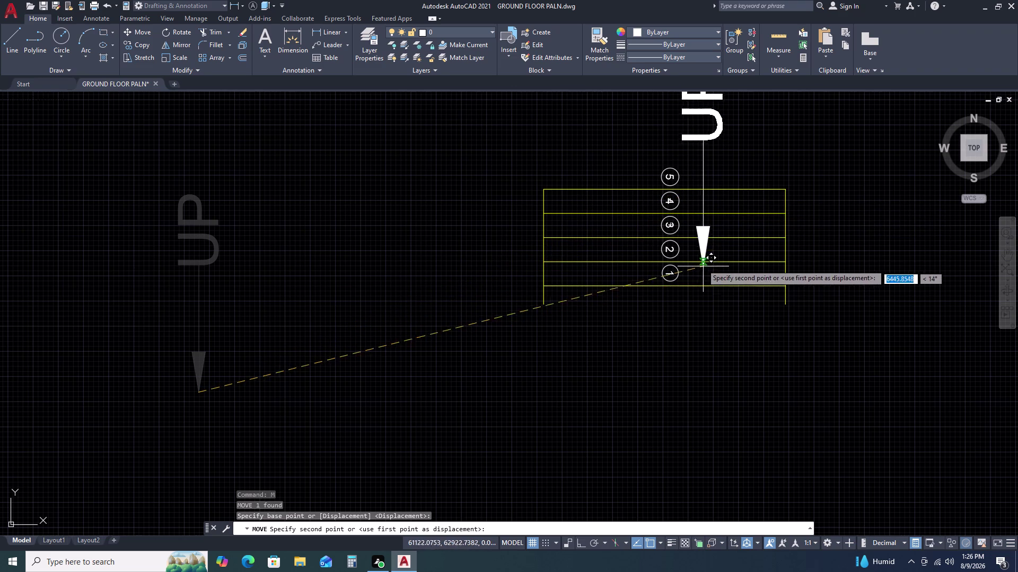
click(593, 239)
Move the 18-object stair assembly near the plan's top edge.
scroll(down, 3)
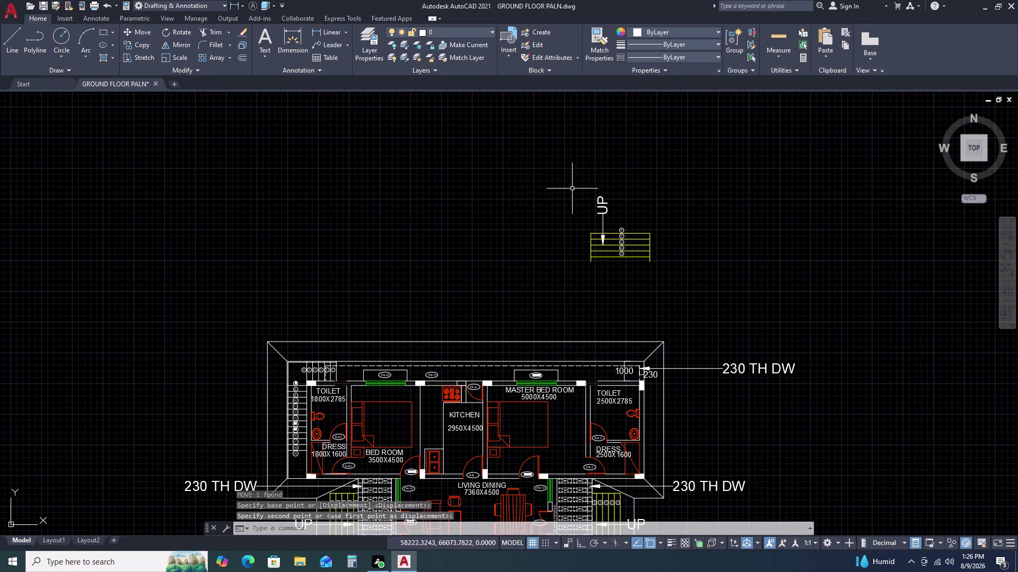
drag(570, 182, 591, 218)
click(699, 290)
text(M)
key(space)
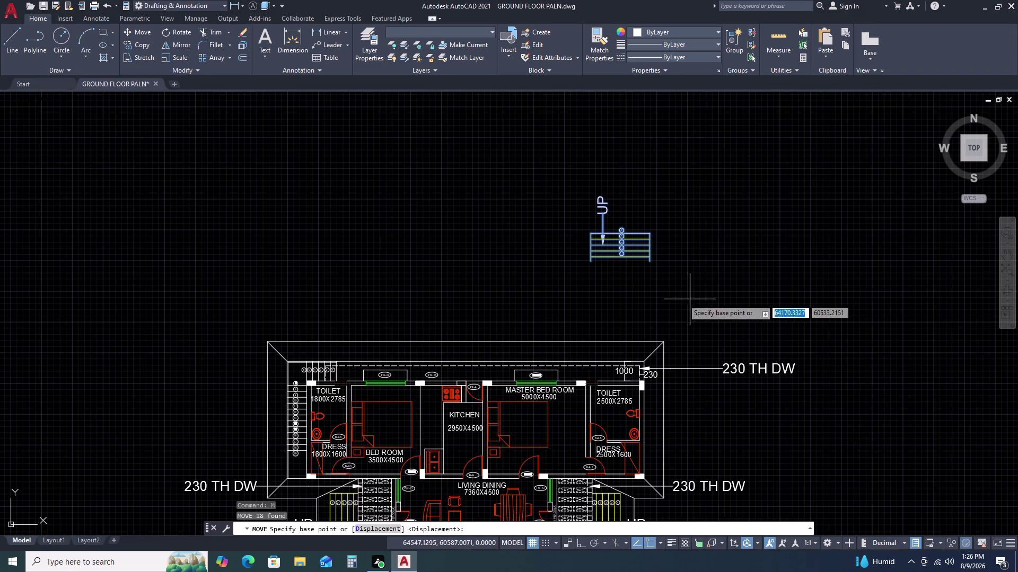
scroll(up, 3)
click(701, 262)
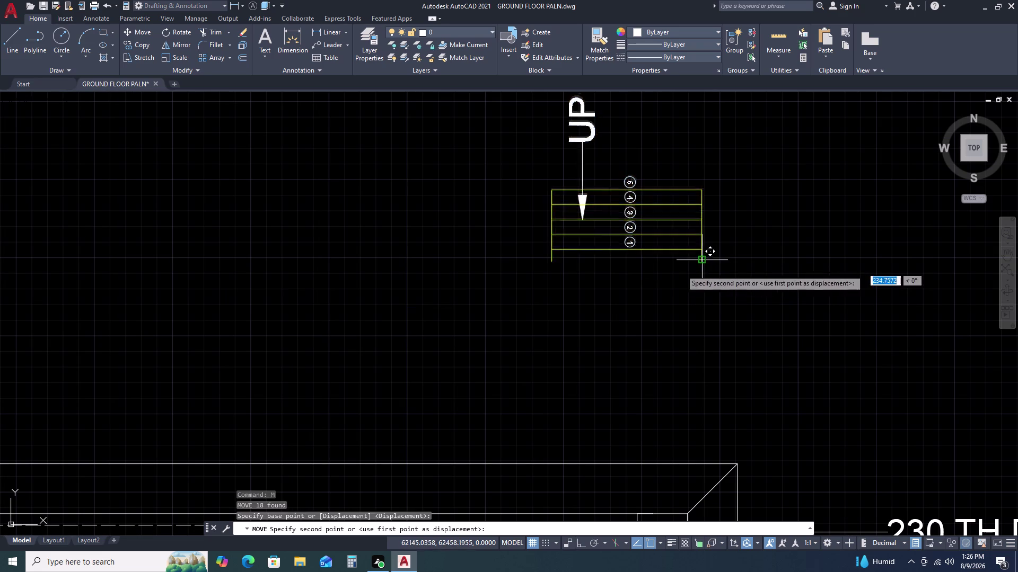
scroll(down, 3)
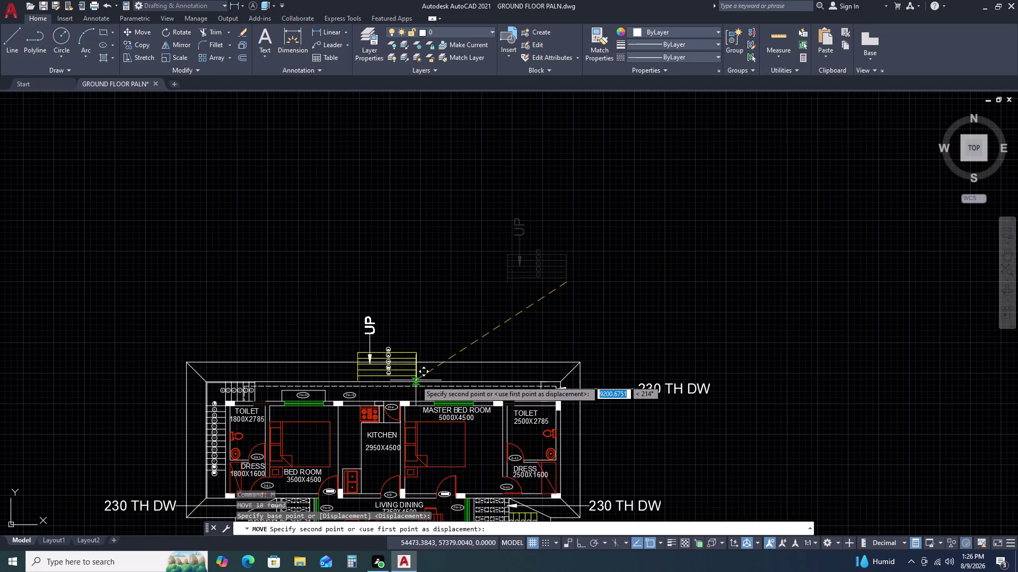
scroll(up, 3)
click(515, 308)
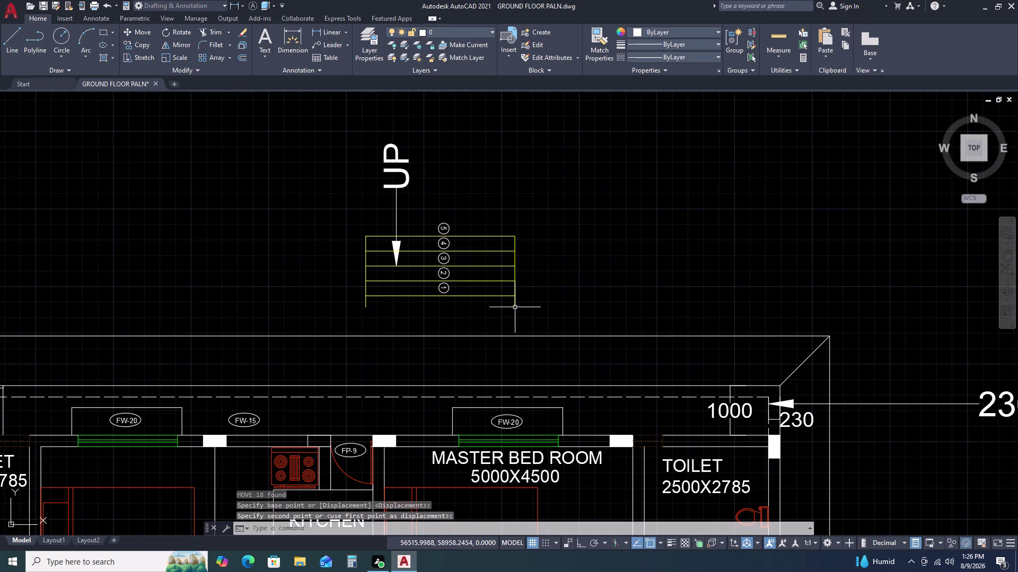
Move the stair assembly again onto the top outer wall line.
drag(306, 136, 309, 148)
click(603, 317)
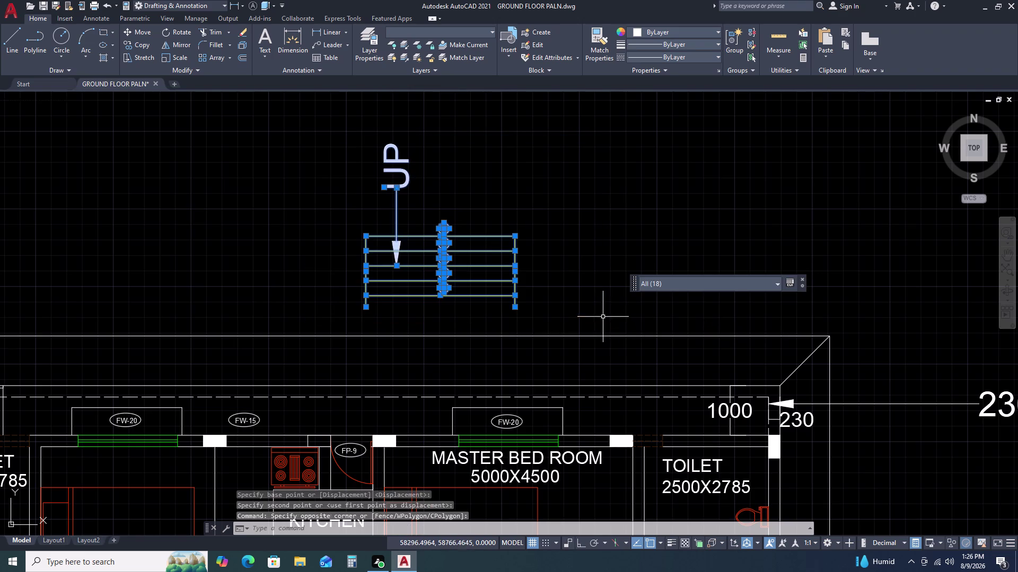
text(M)
key(space)
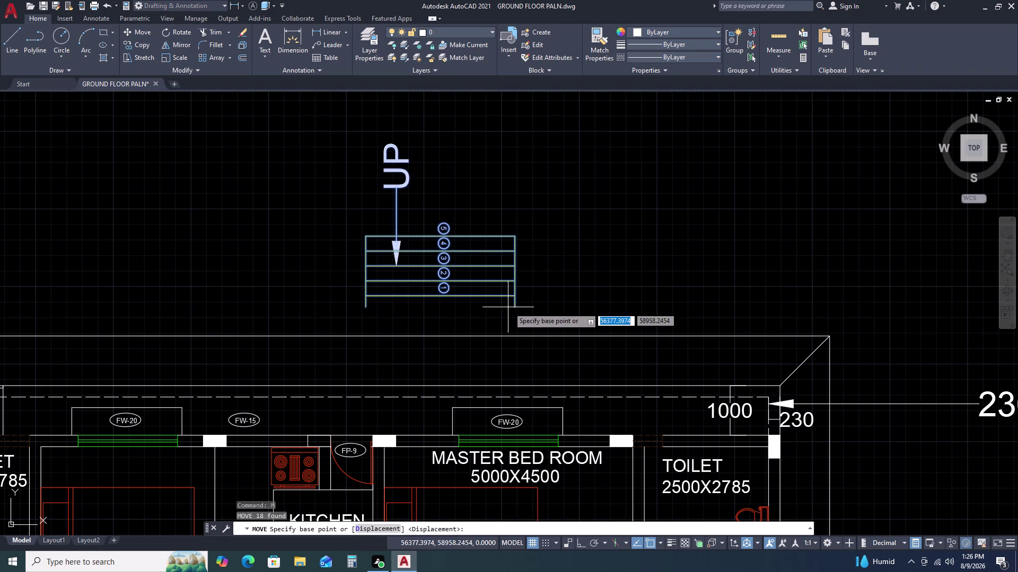
click(513, 305)
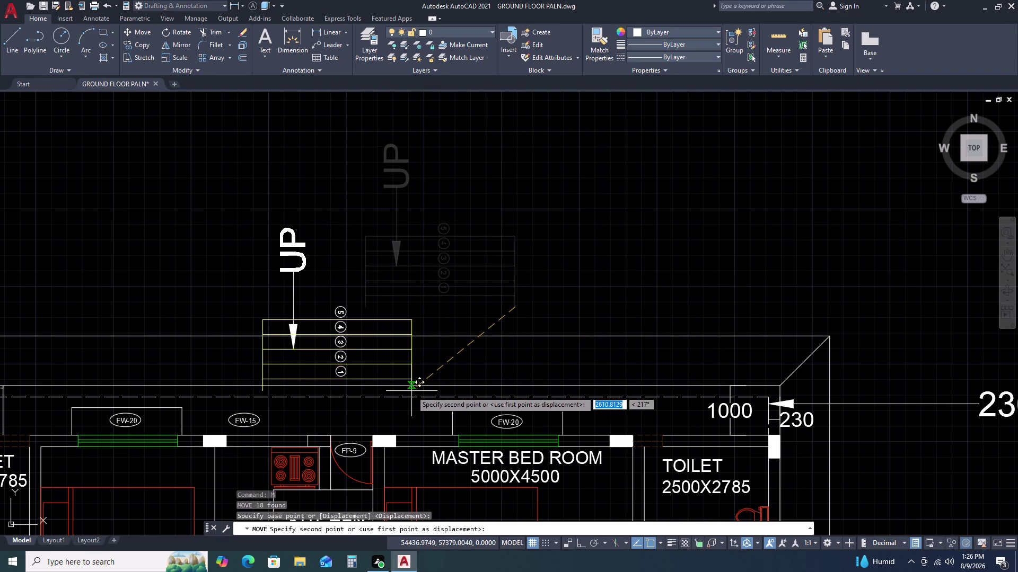
click(412, 386)
scroll(down, 3)
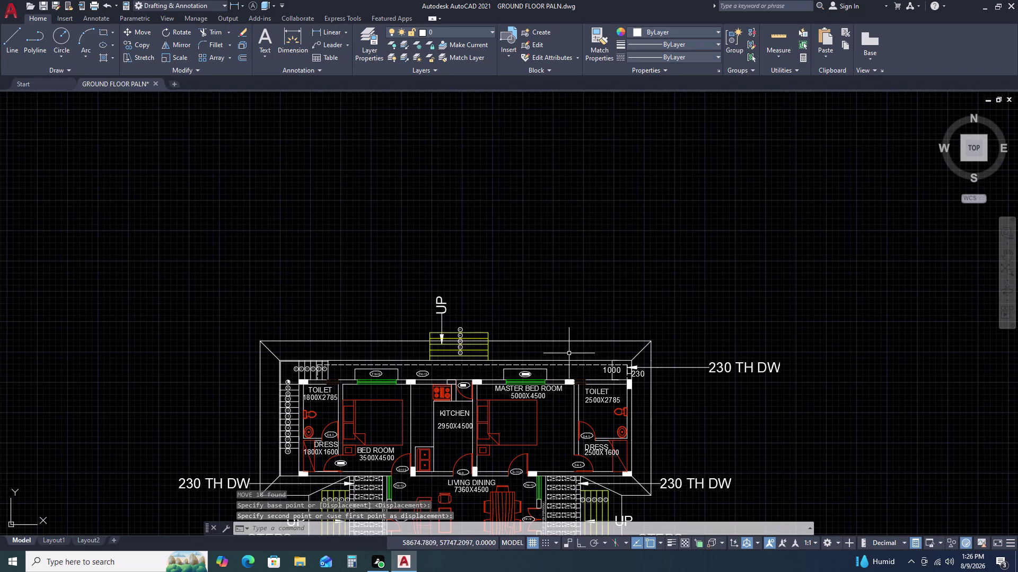
middle_click(569, 311)
middle_drag(587, 282, 592, 271)
middle_drag(596, 265, 607, 243)
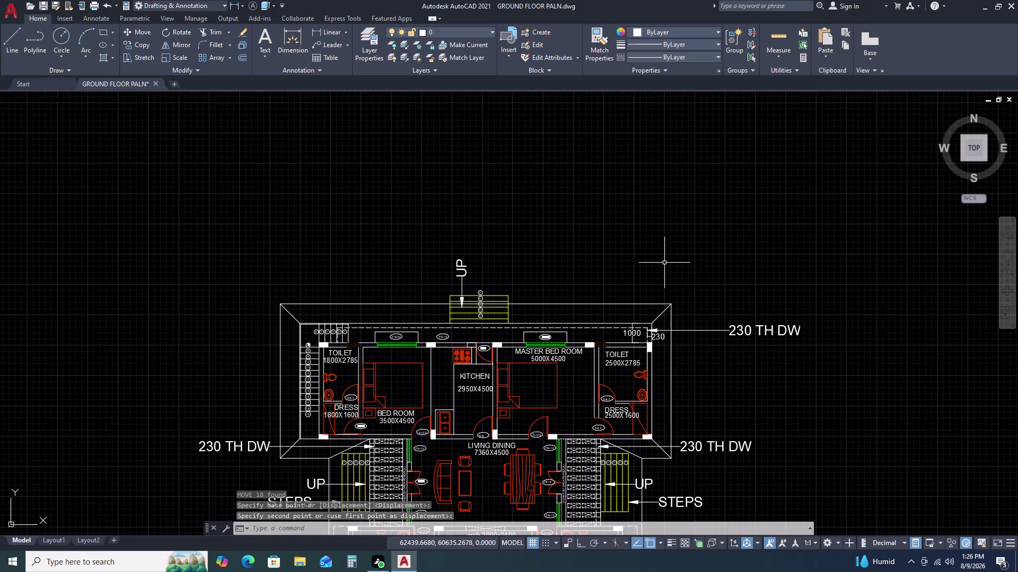
Start a line along the roof edge, then cancel it unfinished.
scroll(up, 3)
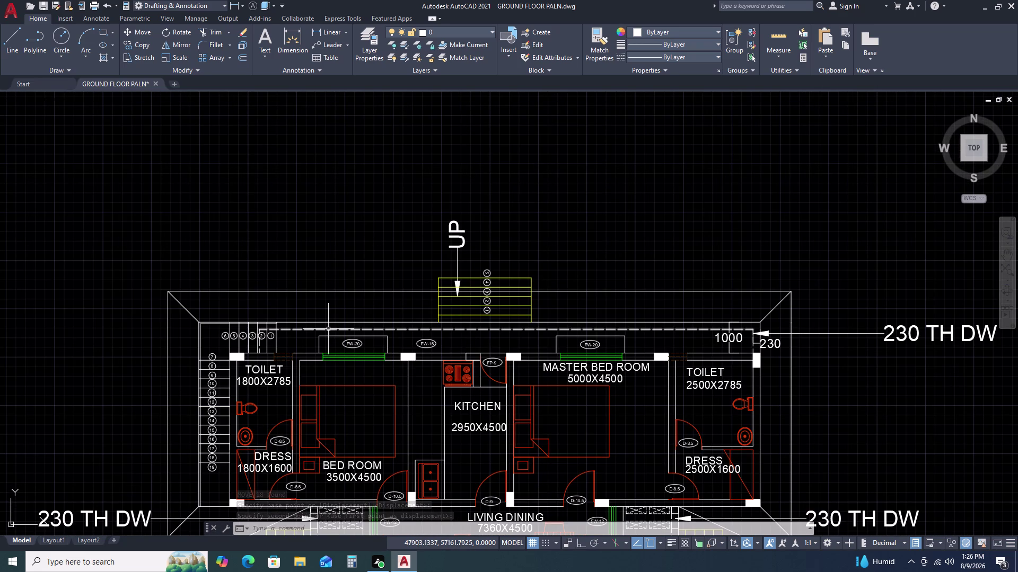
text(L)
key(space)
scroll(up, 3)
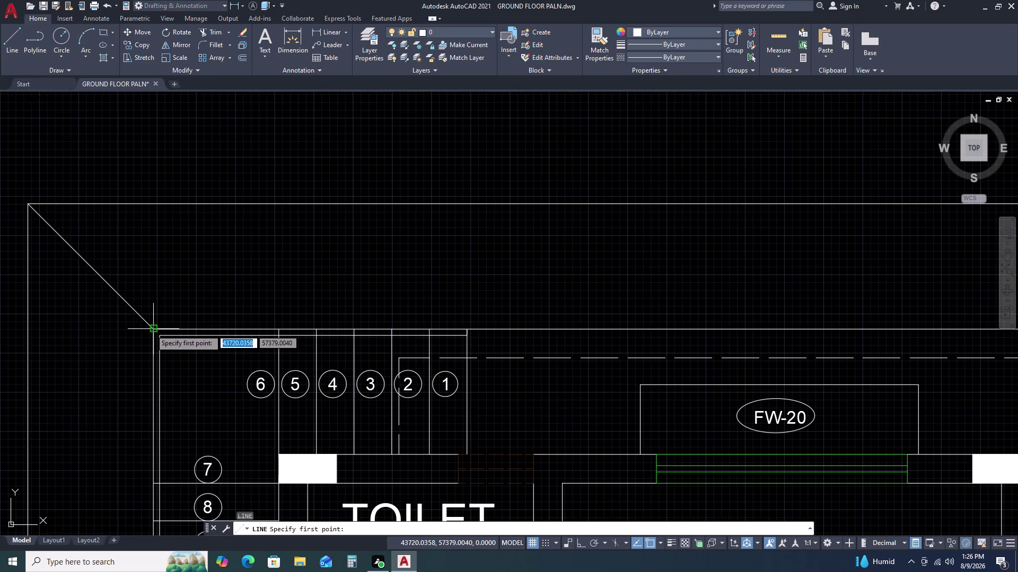
drag(150, 330, 155, 330)
scroll(down, 3)
middle_drag(646, 318, 416, 325)
key(F8)
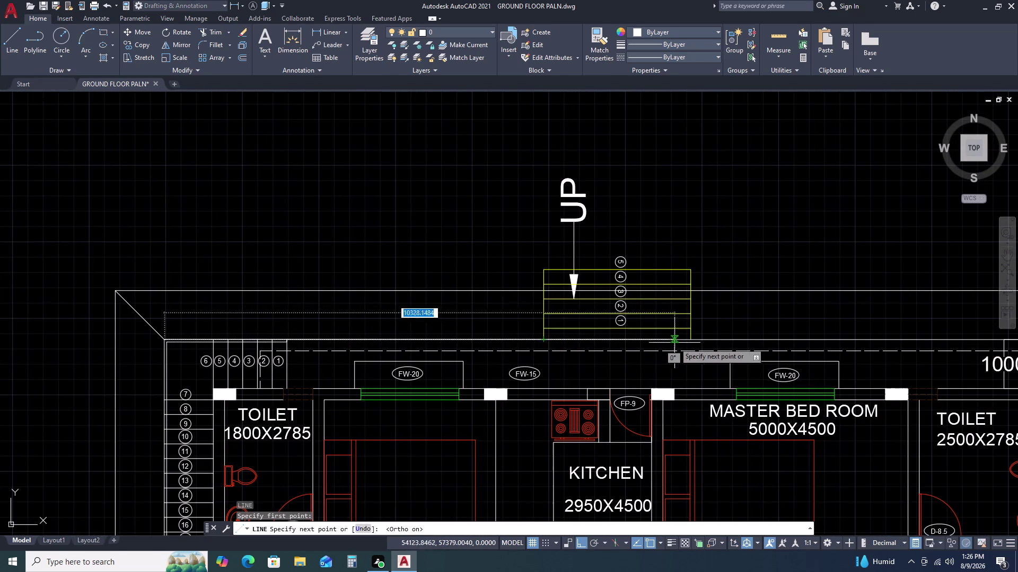
middle_drag(692, 338, 271, 354)
scroll(up, 3)
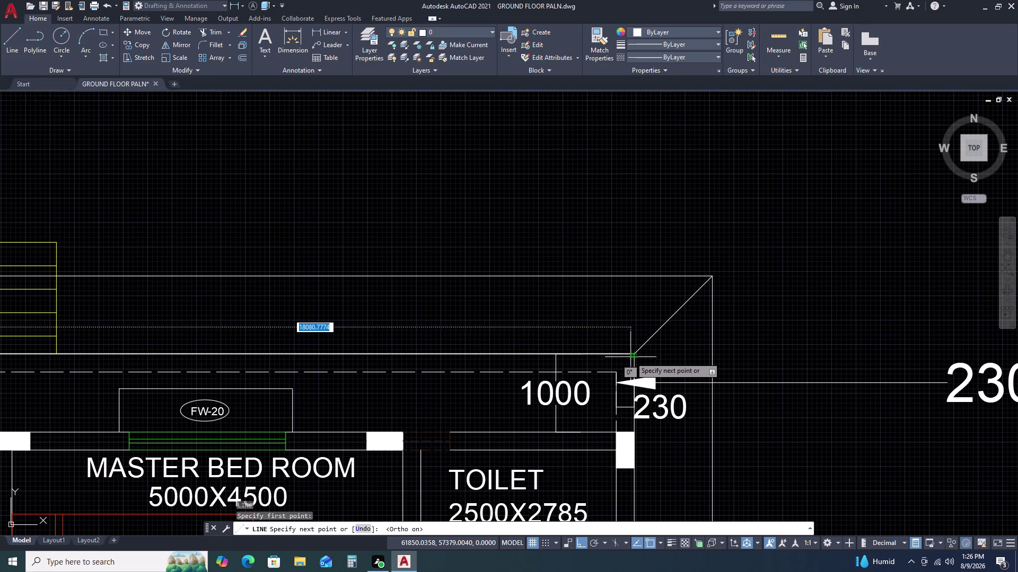
click(632, 356)
key(Escape)
scroll(down, 3)
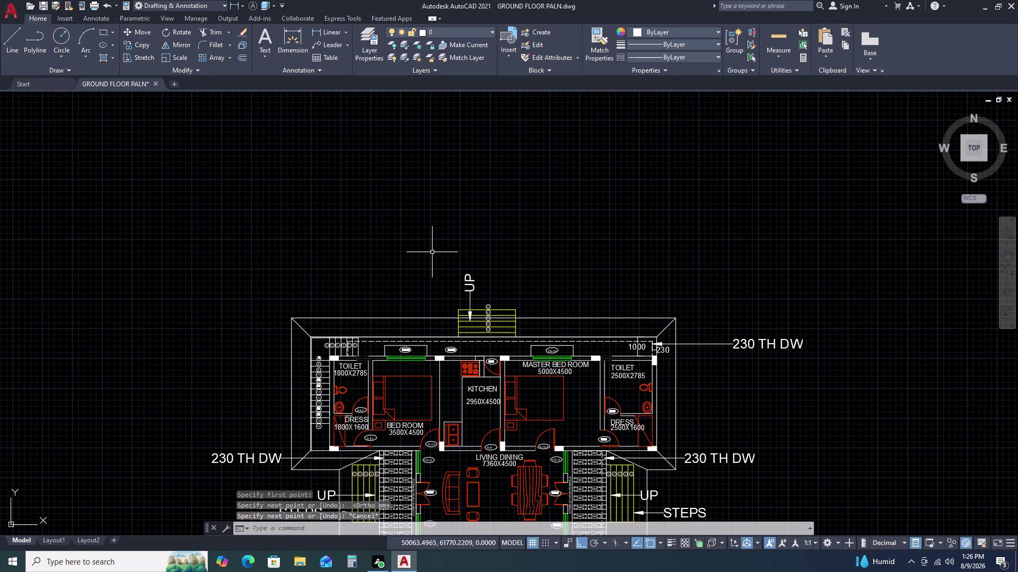
Move the stair block by its bottom midpoint onto the roof edge line.
click(432, 252)
scroll(up, 3)
click(524, 332)
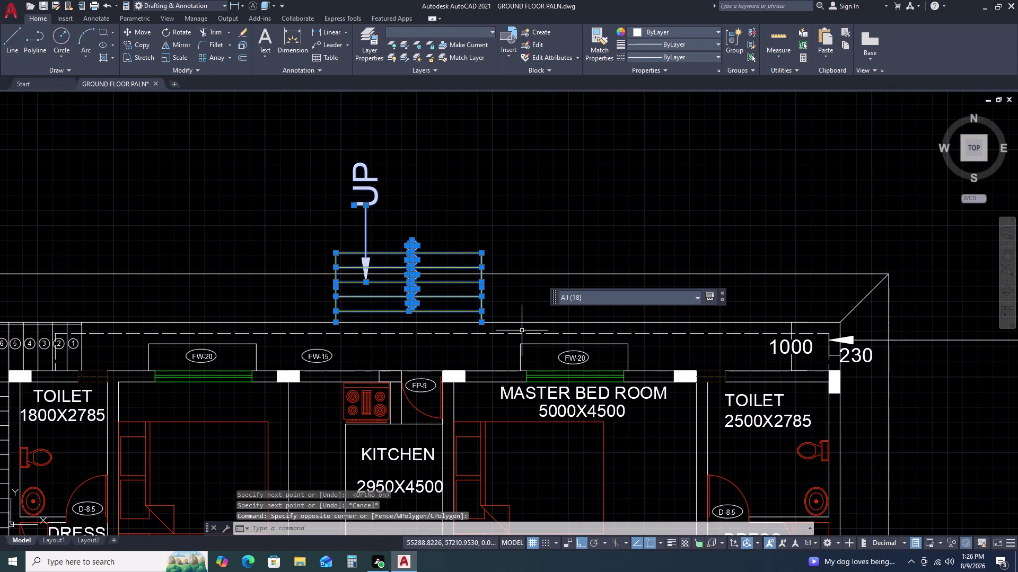
key(comma)
key(BackSpace)
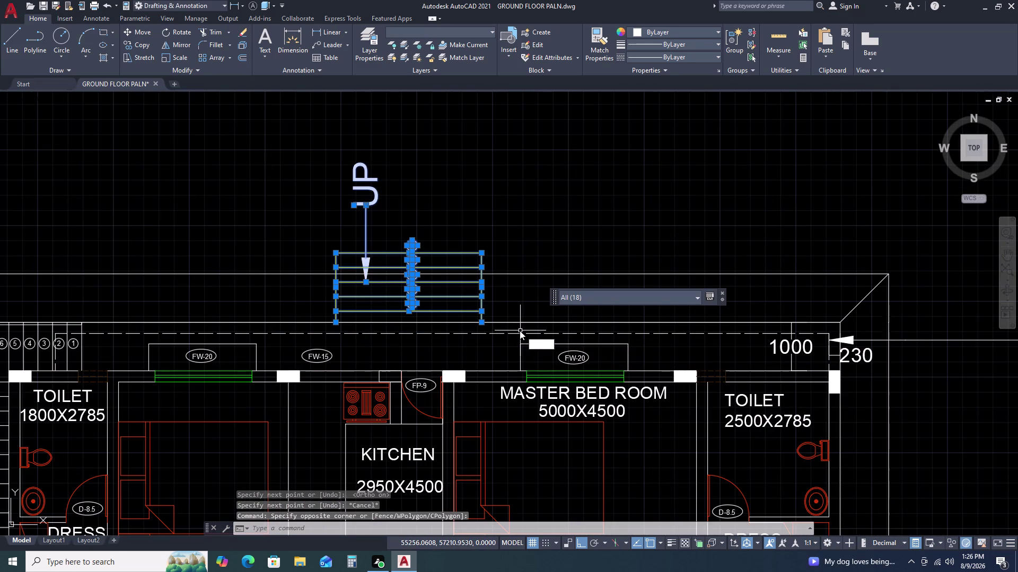
text(M)
key(space)
scroll(up, 3)
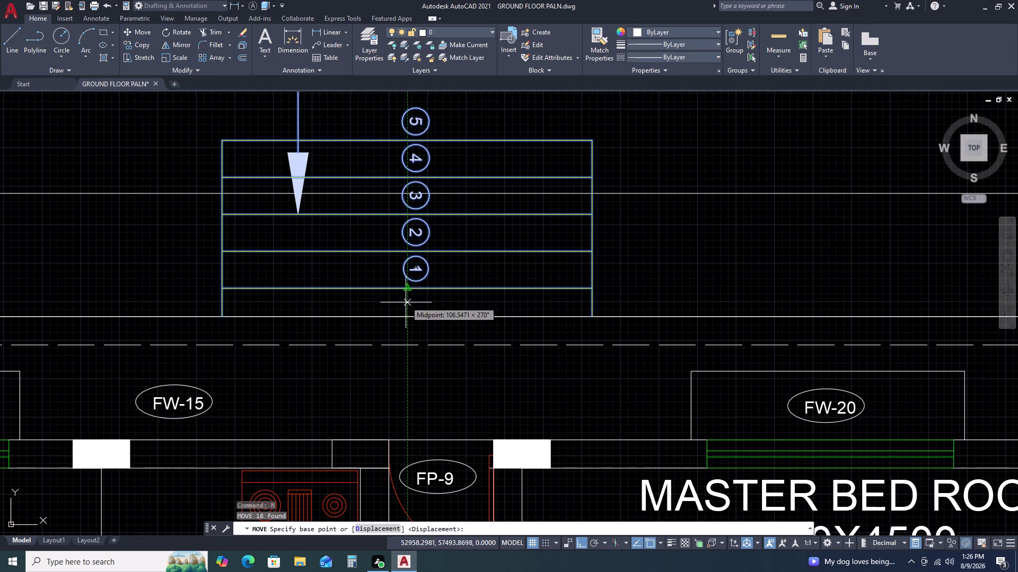
click(408, 316)
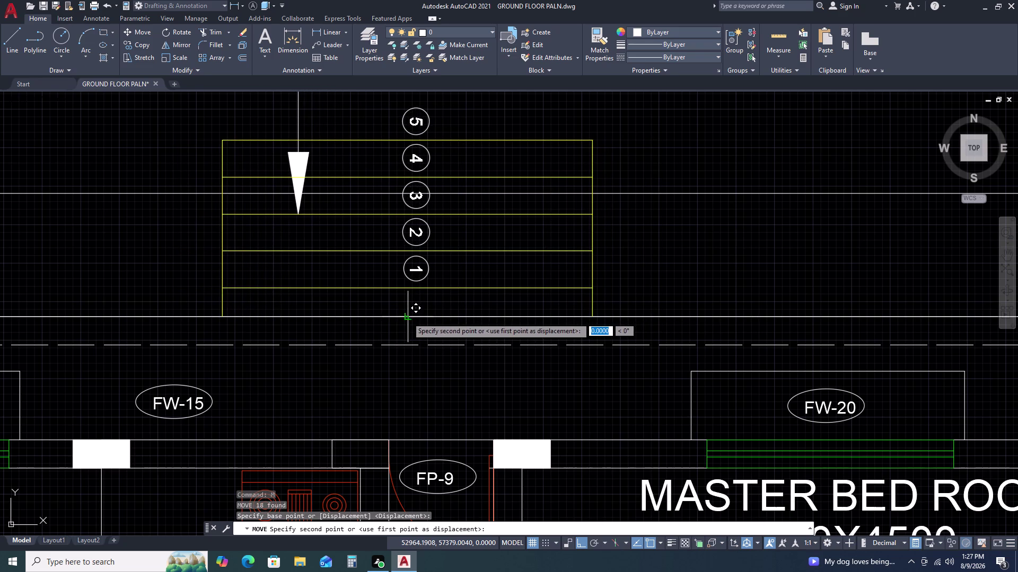
scroll(down, 3)
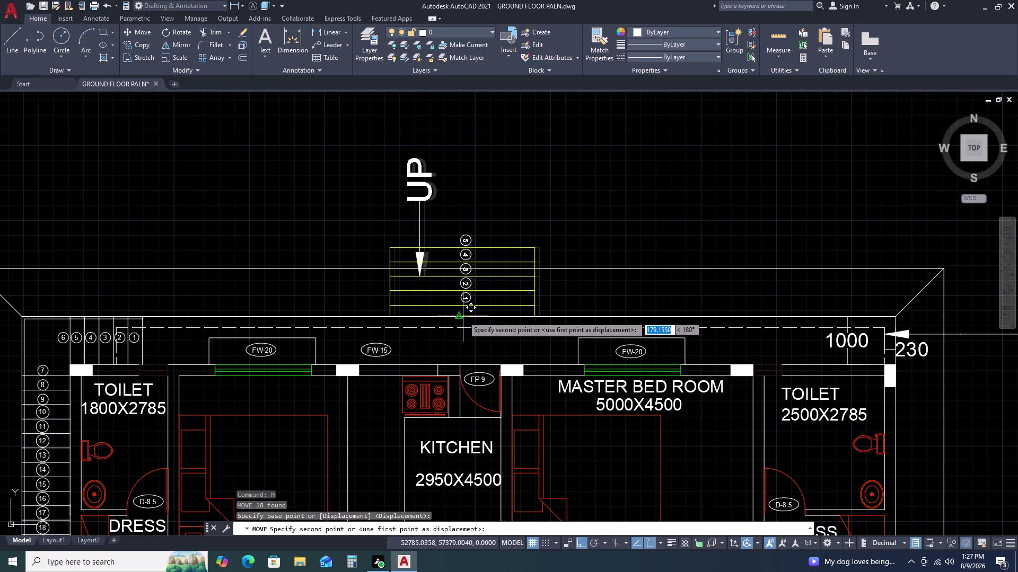
click(458, 318)
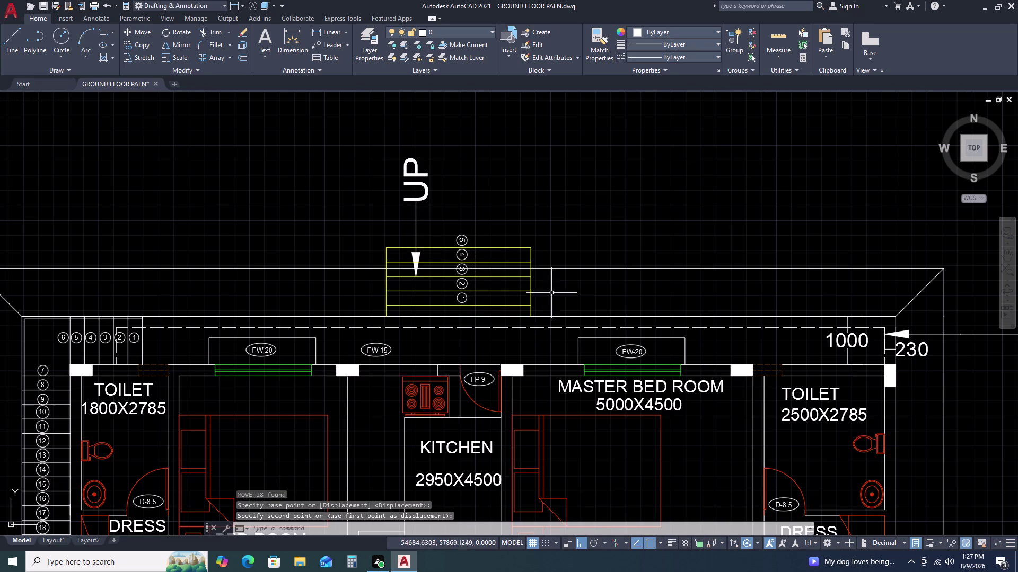
scroll(down, 3)
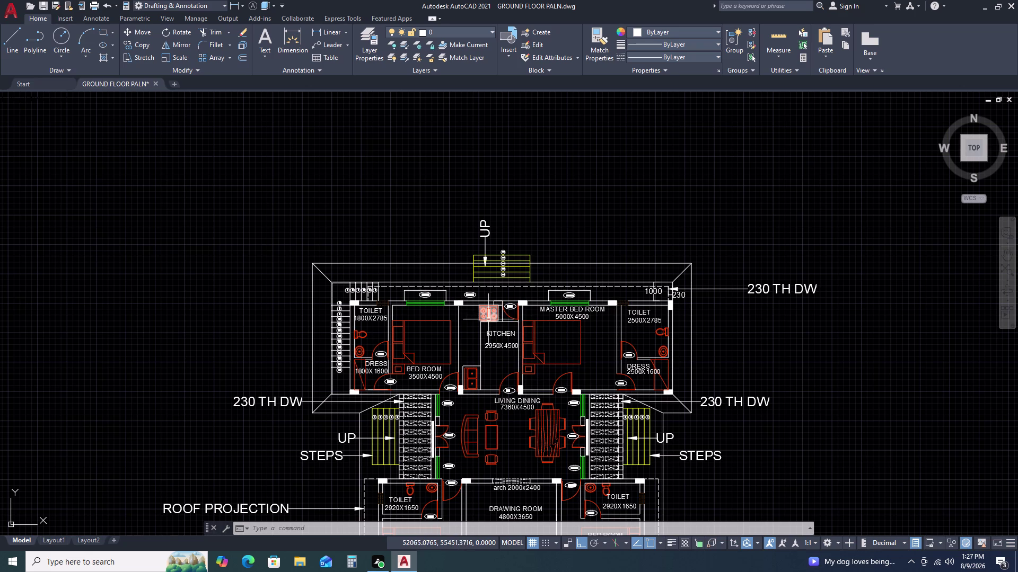
Trim the first line pieces running through step 3's circle.
key(t)
text(R)
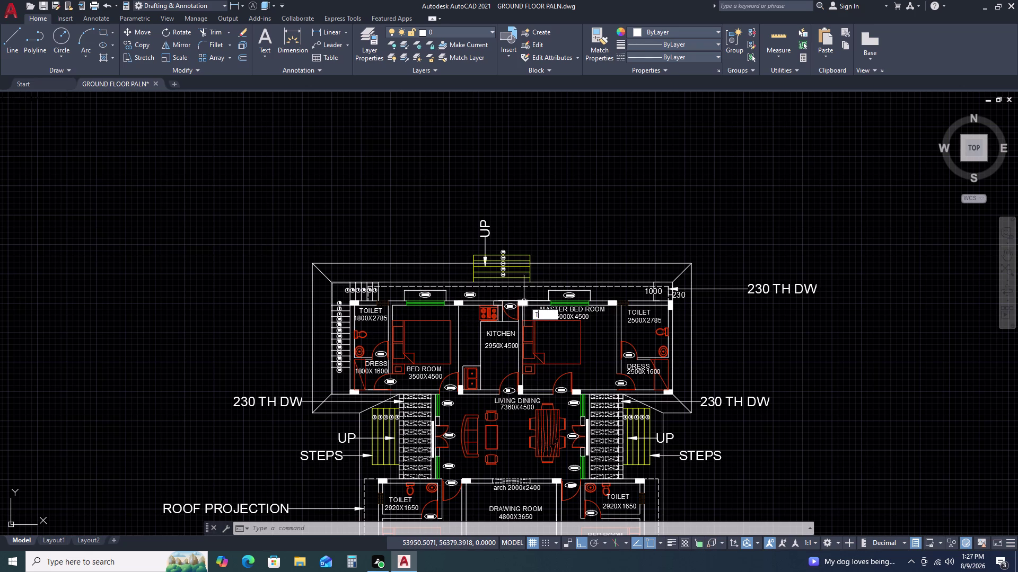
key(space)
scroll(up, 3)
scroll(up, 3)
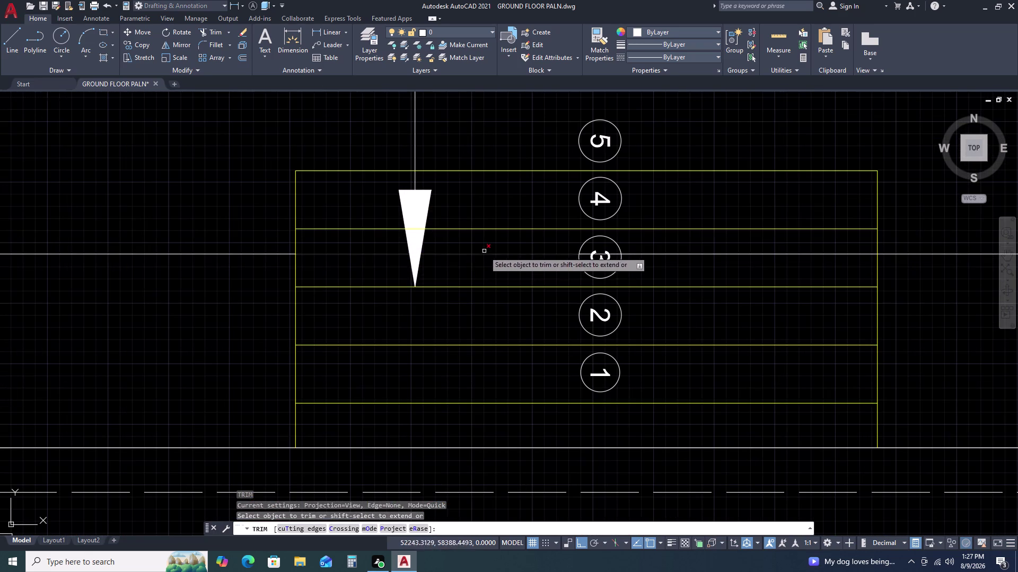
click(490, 247)
double_click(481, 264)
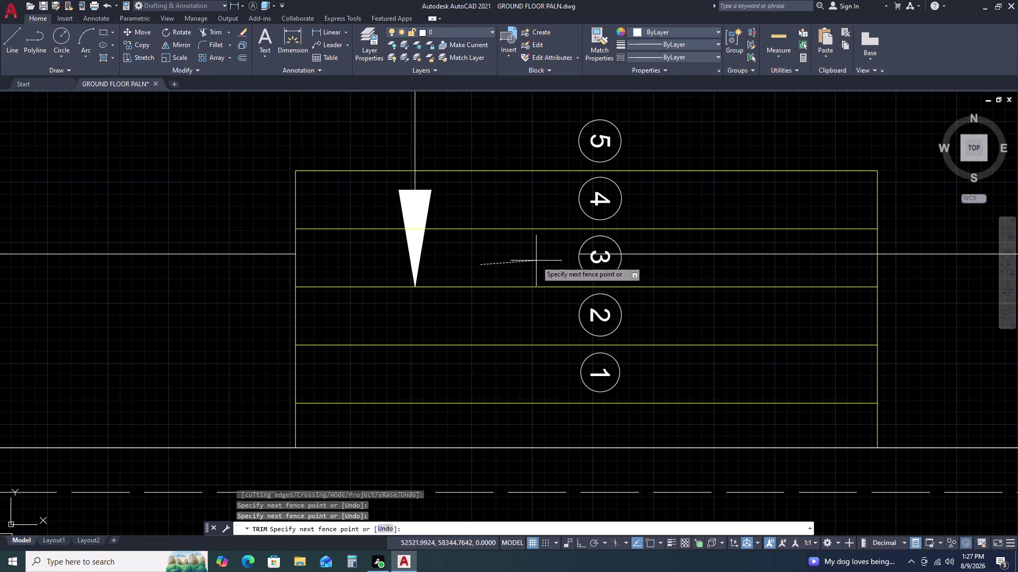
click(535, 261)
click(659, 240)
click(654, 267)
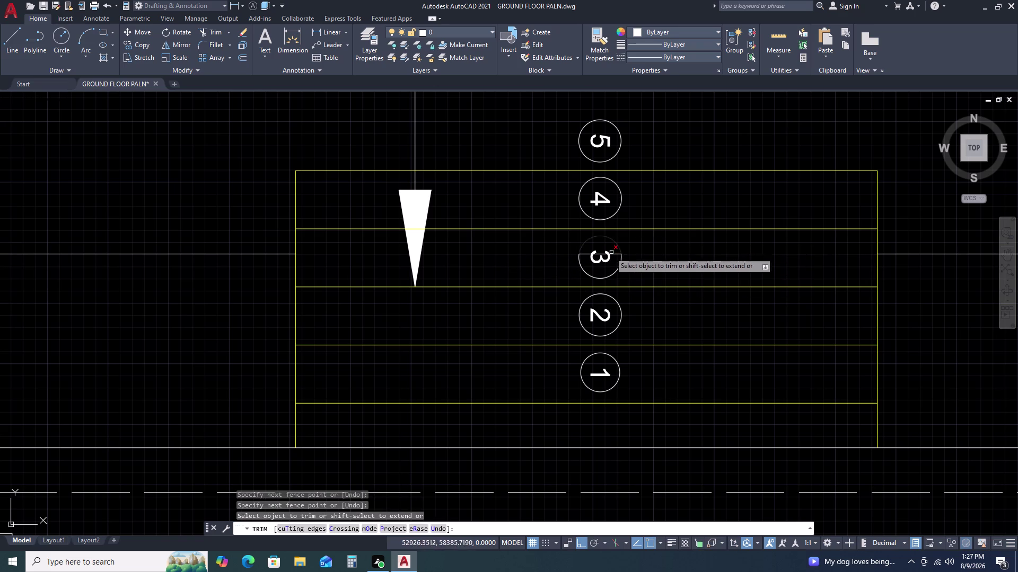
scroll(up, 3)
Trim the remaining left and right line pieces inside circle 3.
click(626, 268)
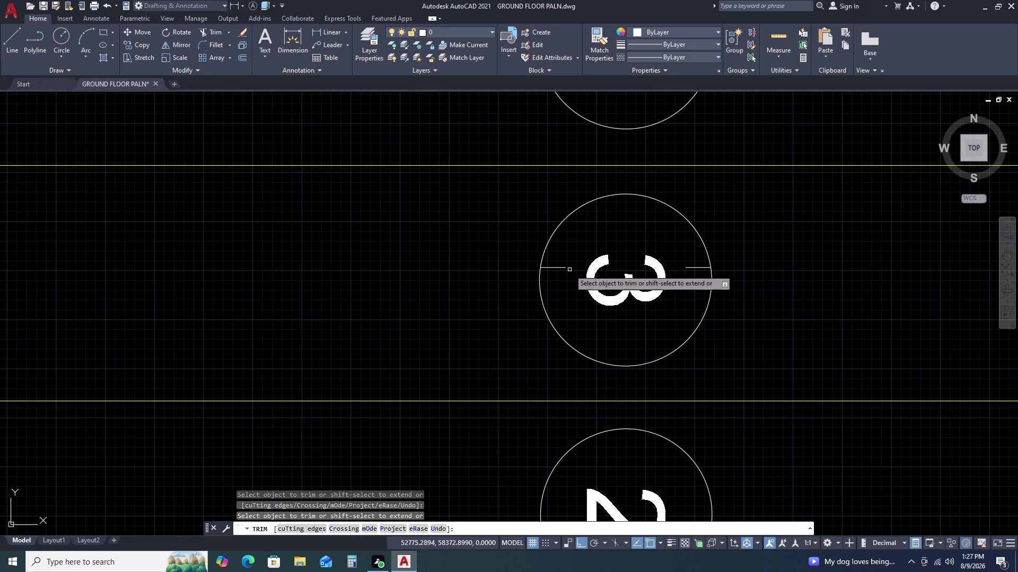
click(573, 252)
click(559, 281)
click(690, 264)
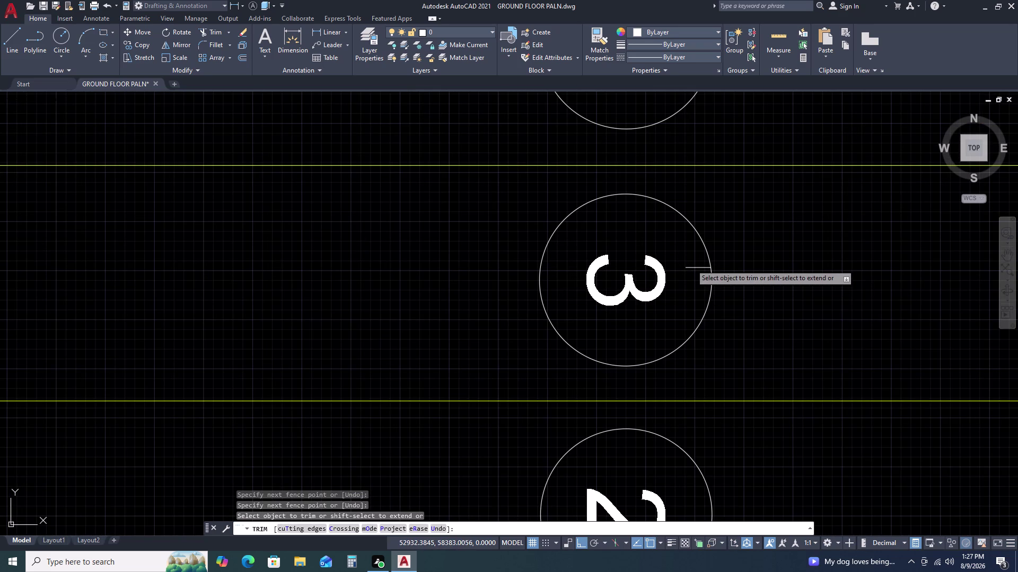
click(691, 277)
scroll(down, 3)
key(Escape)
scroll(down, 3)
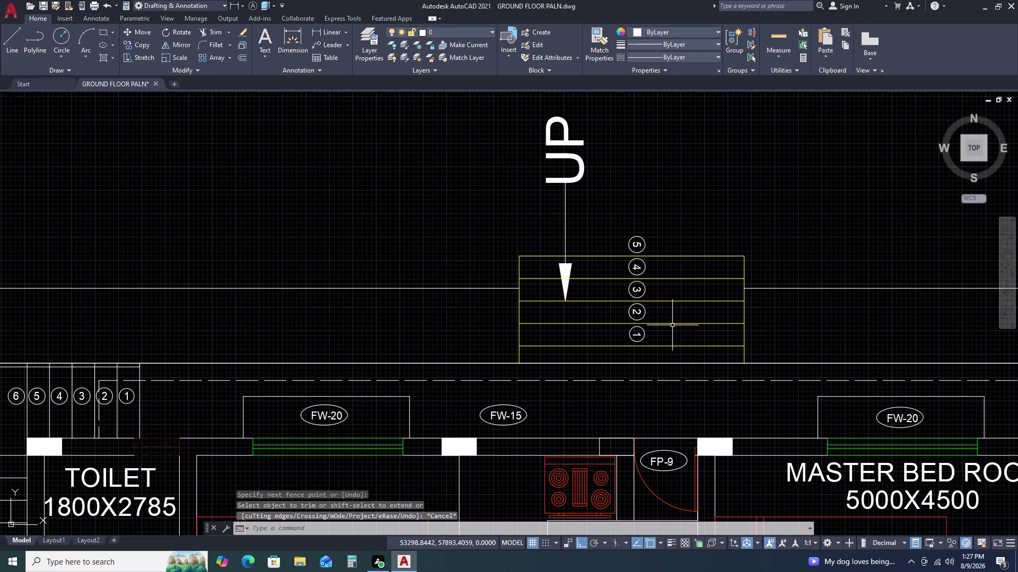
Recentre the stair and select step numbers 5 and 4.
middle_drag(677, 329, 506, 262)
scroll(down, 3)
middle_drag(637, 308, 540, 247)
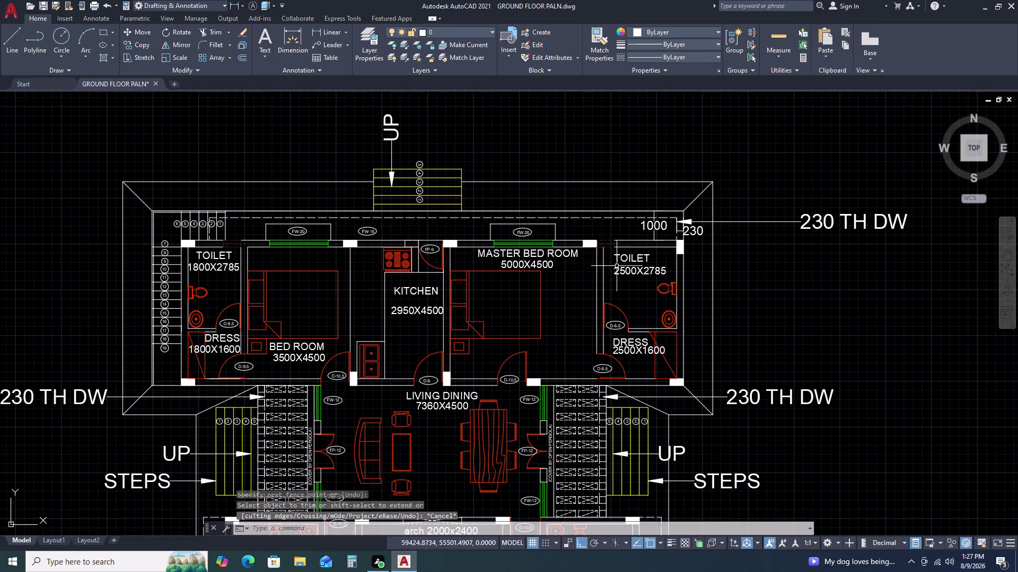
scroll(down, 3)
scroll(up, 3)
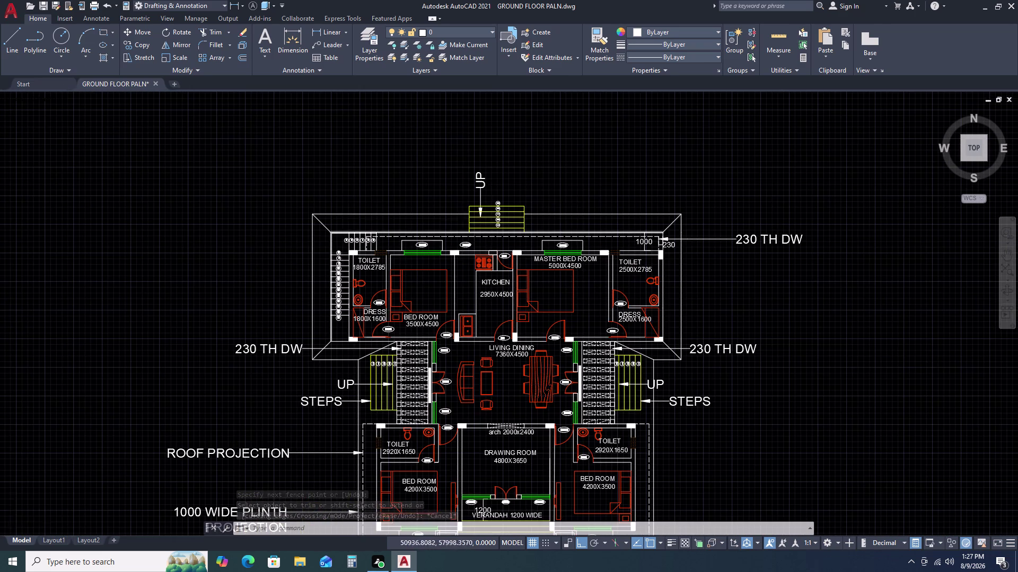
scroll(up, 3)
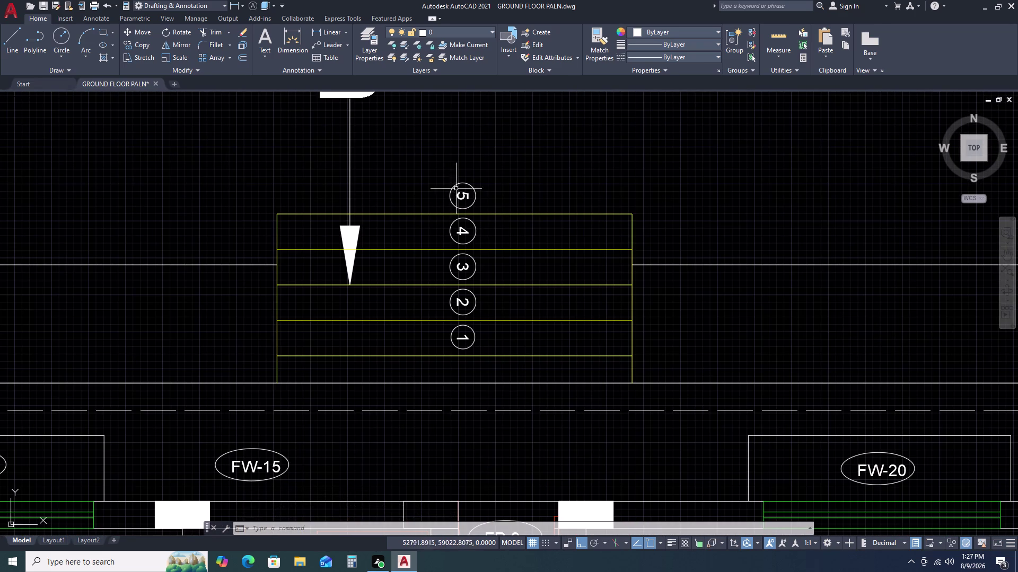
scroll(up, 3)
click(465, 195)
click(470, 306)
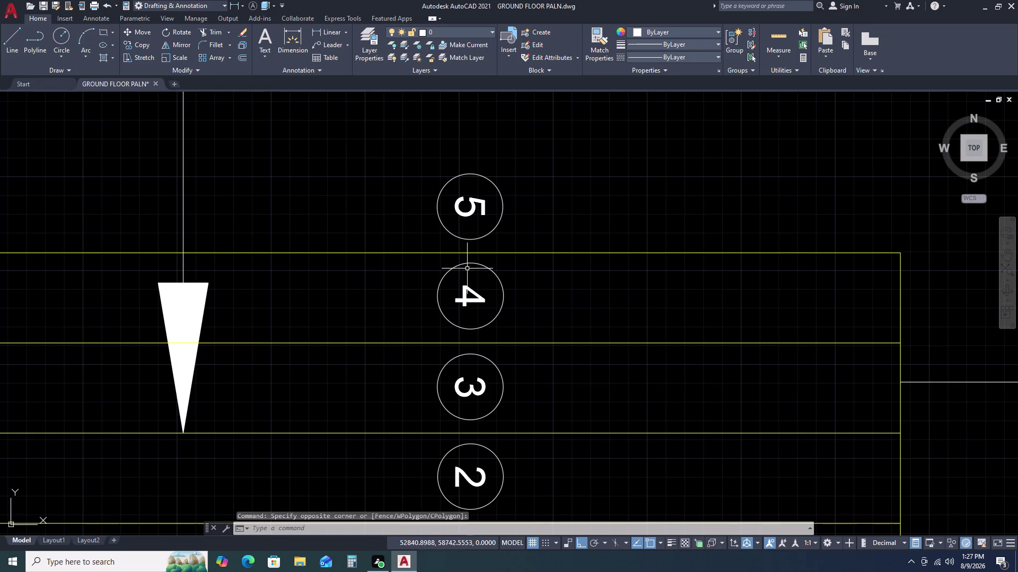
click(472, 214)
click(472, 299)
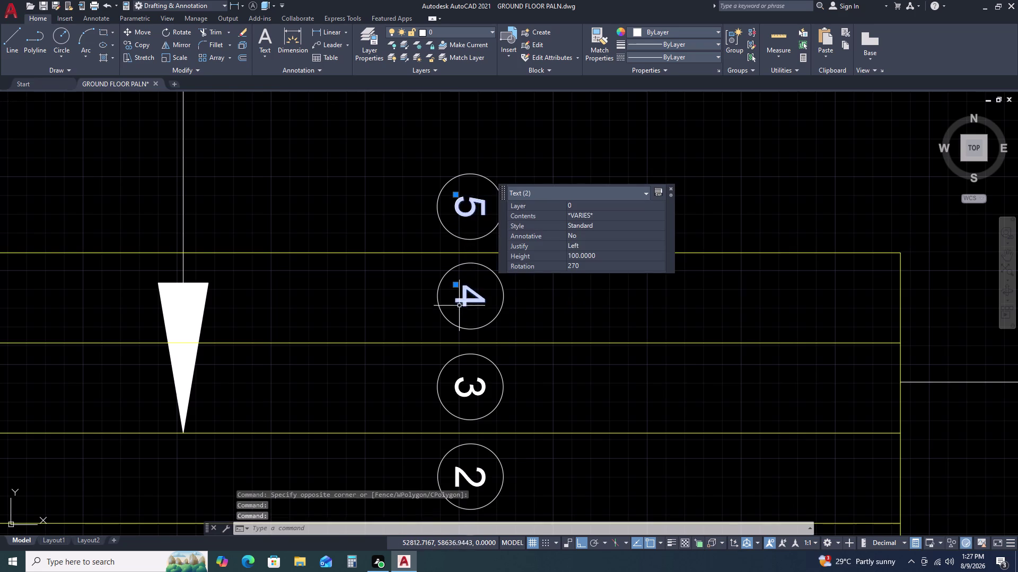
Add step numbers 3, 2 and 1 to the selection.
middle_drag(459, 305, 450, 220)
click(458, 298)
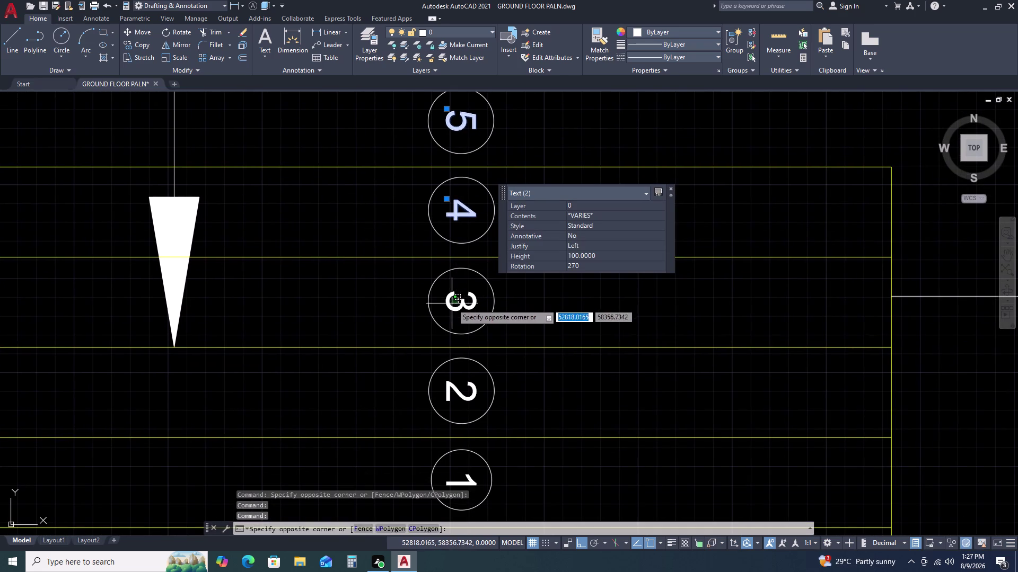
click(451, 304)
click(471, 311)
click(456, 293)
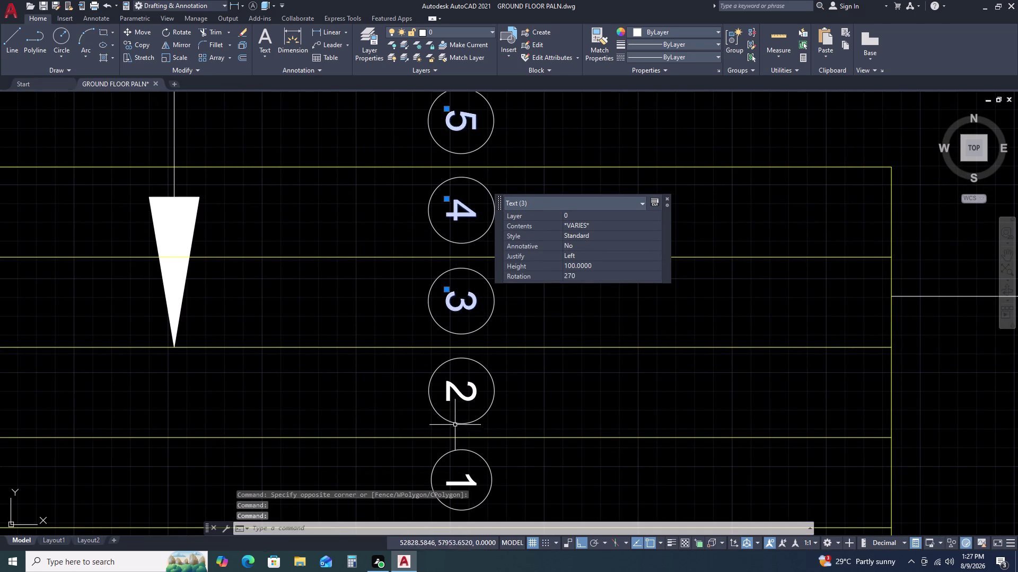
click(462, 406)
click(448, 377)
double_click(466, 485)
click(457, 481)
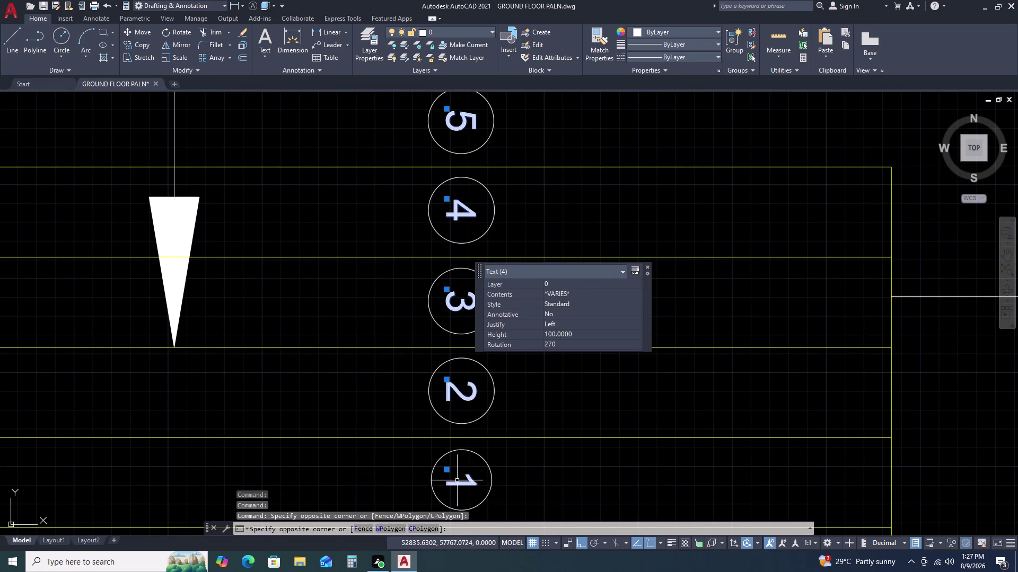
Change the numbers' rotation from 270 to 0 in Quick Properties.
click(571, 446)
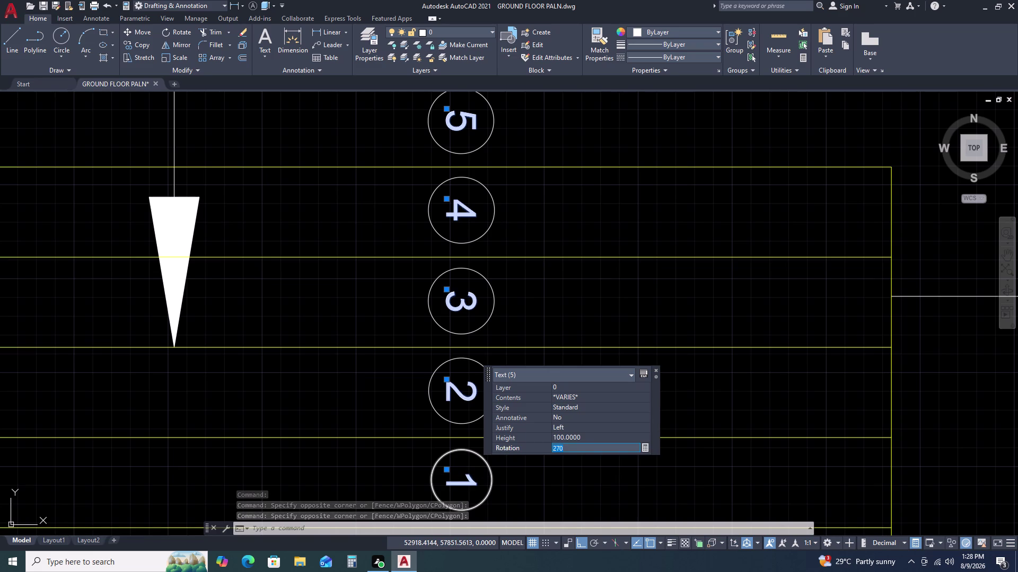
key(0)
key(Return)
scroll(down, 3)
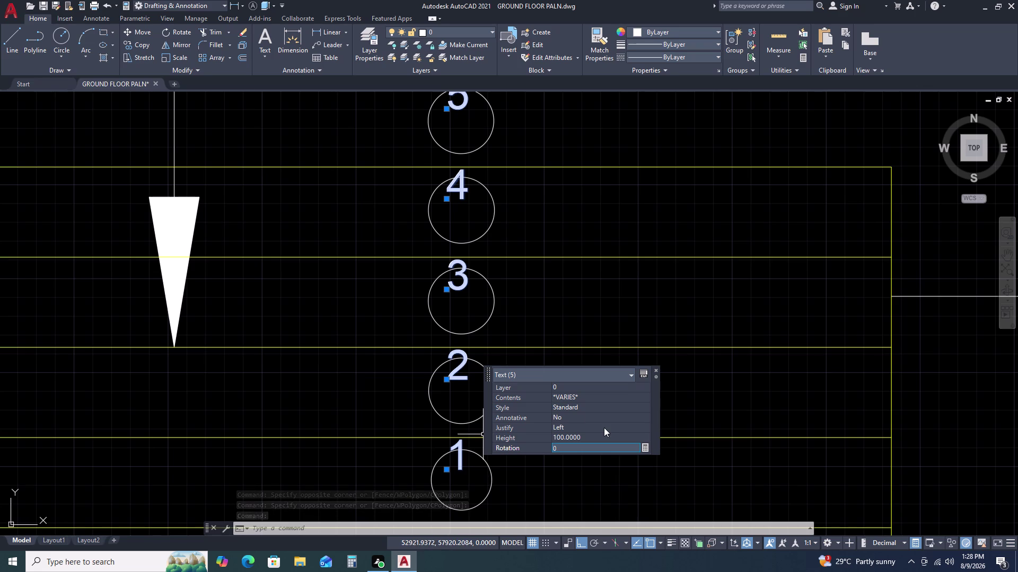
key(Return)
scroll(down, 3)
key(Return)
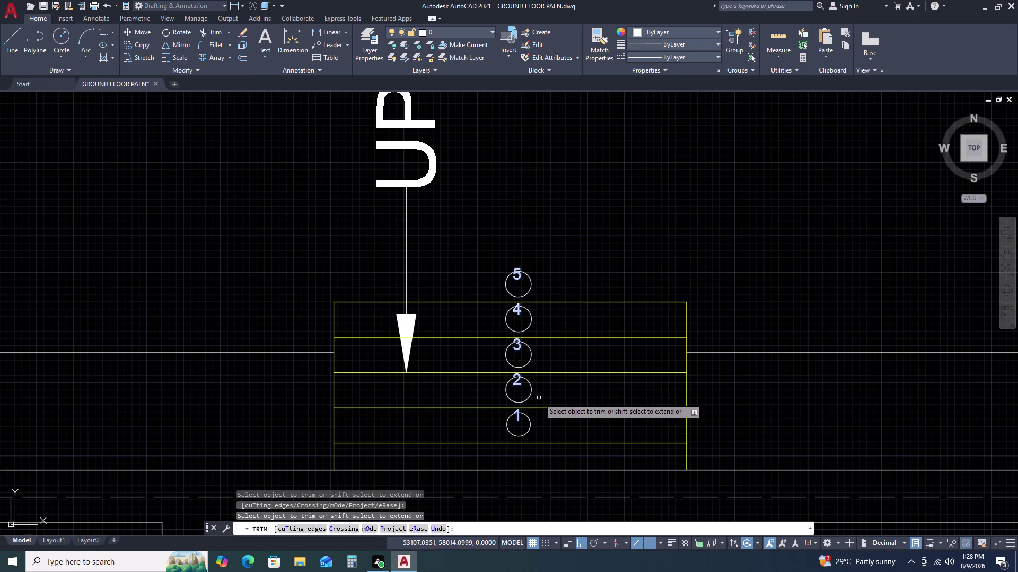
Cancel the stray trim and select step numbers 3 to 5 on the stair.
key(Return)
key(Escape)
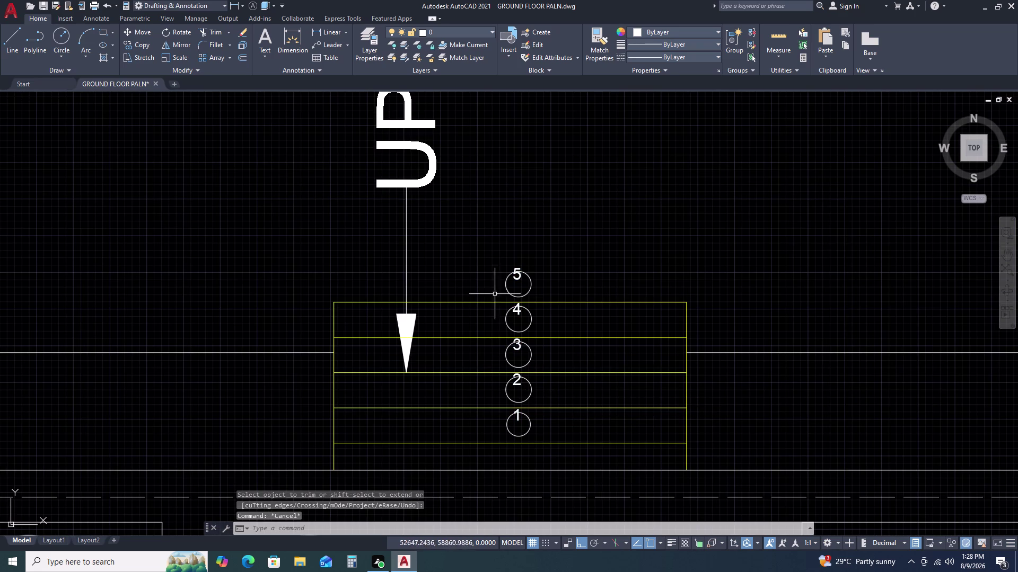
scroll(up, 3)
click(534, 274)
click(535, 299)
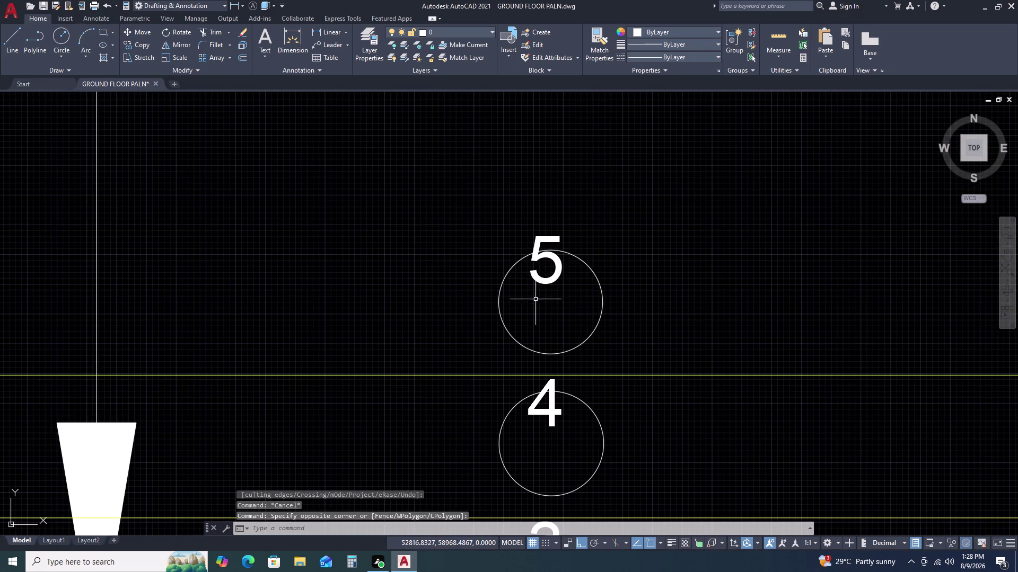
click(553, 293)
click(538, 277)
scroll(down, 3)
scroll(up, 3)
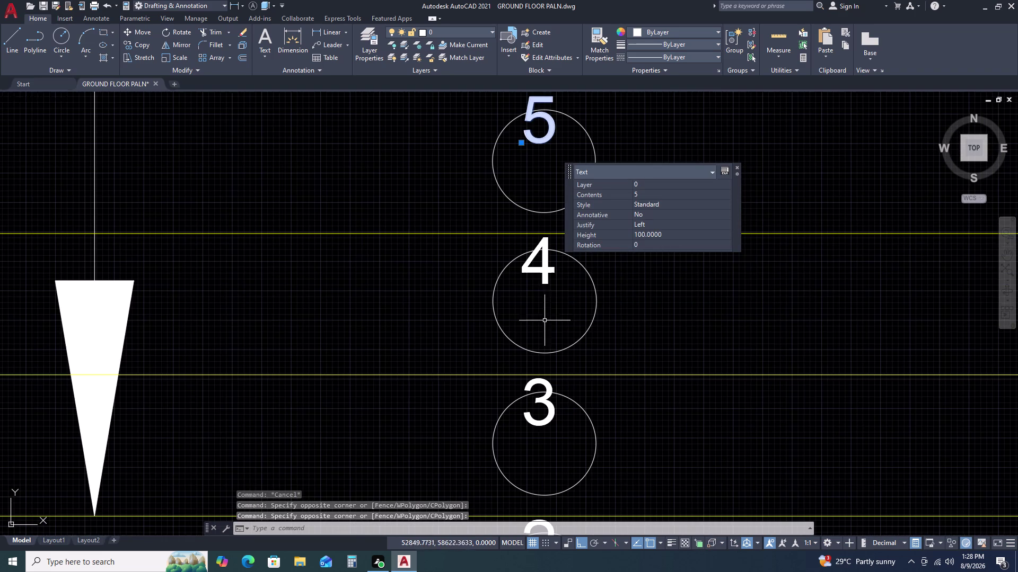
click(554, 292)
click(538, 275)
click(554, 418)
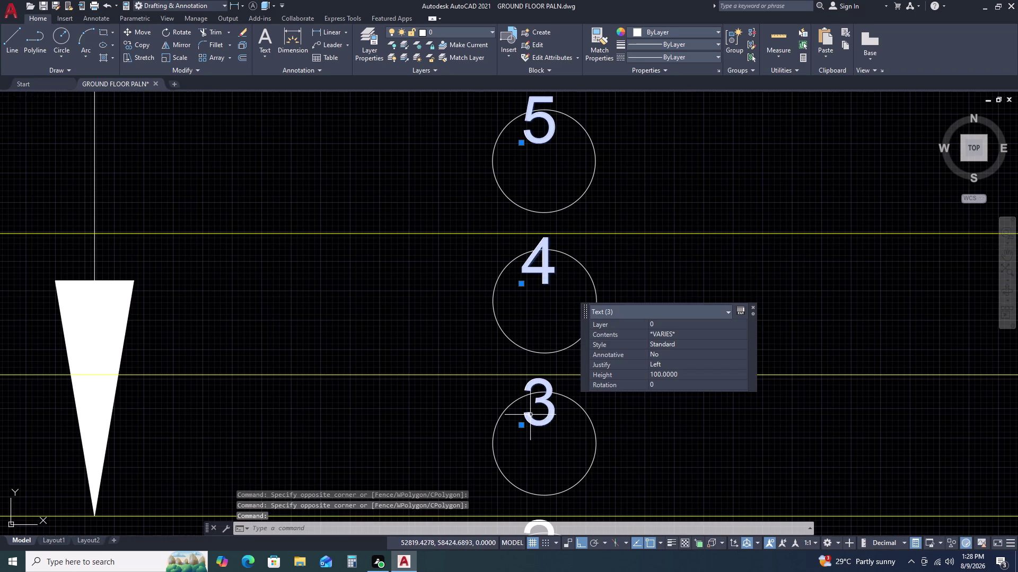
click(530, 415)
middle_drag(538, 445, 490, 213)
drag(506, 352, 500, 348)
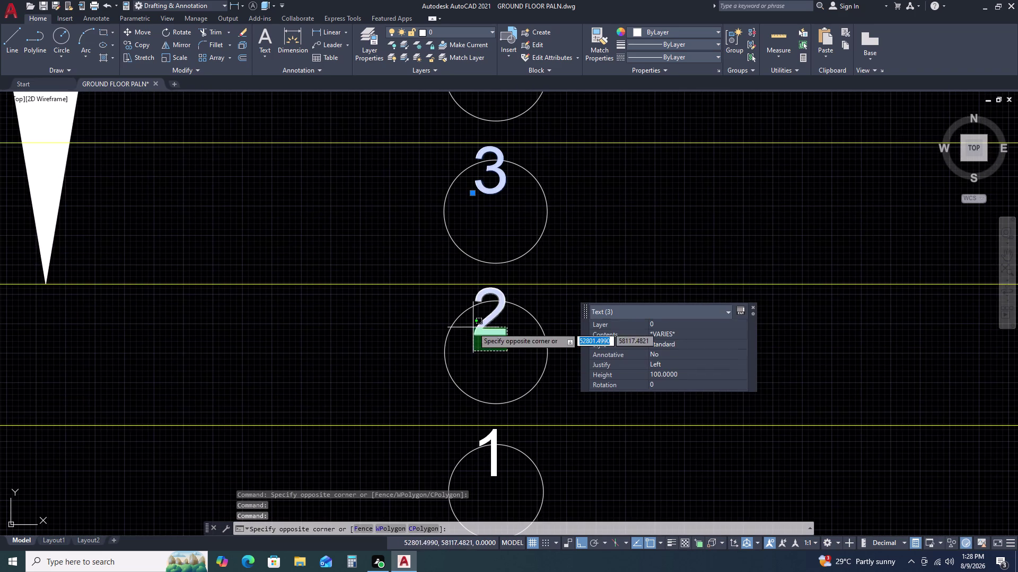
click(473, 328)
drag(500, 463, 492, 460)
click(487, 460)
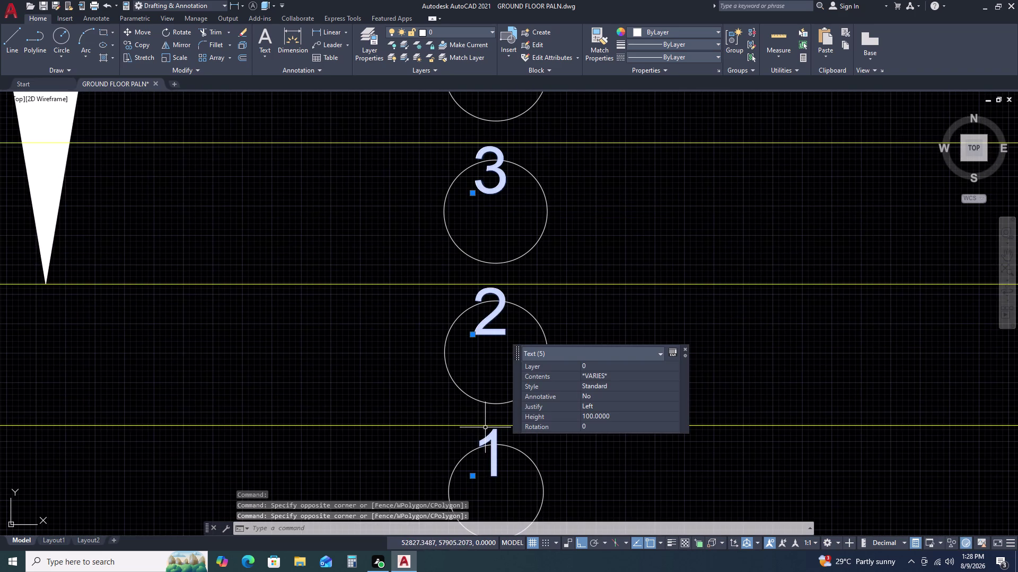
Move the selected step numbers down toward their circles.
key(m)
key(space)
click(497, 369)
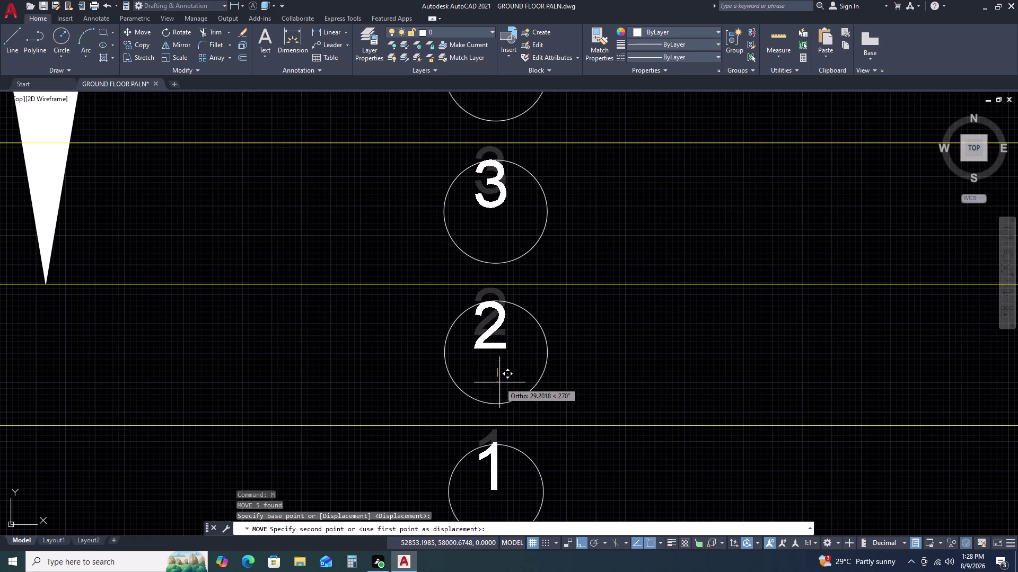
click(510, 413)
Select all five step numbers, 1 through 5.
scroll(down, 3)
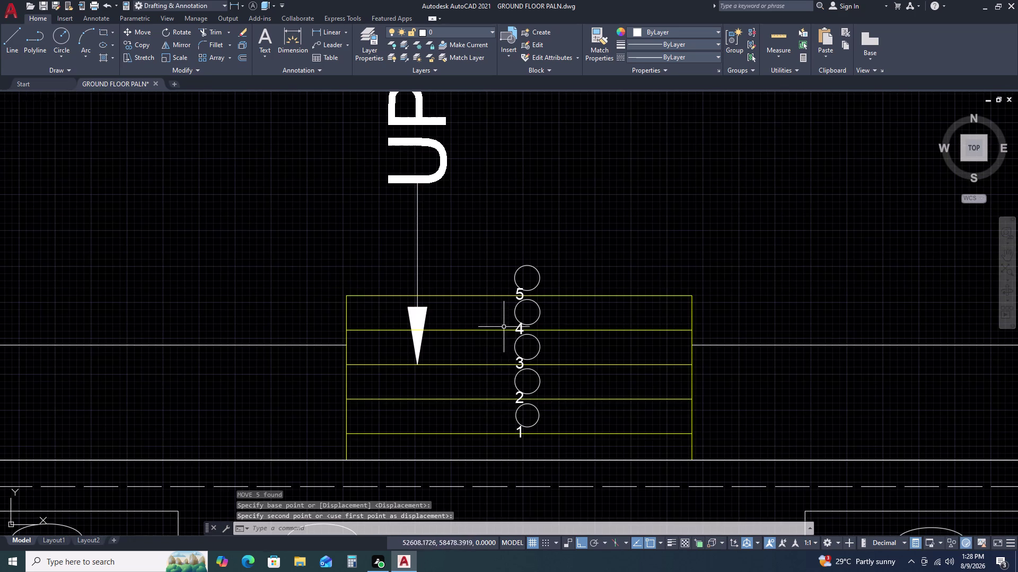
scroll(up, 3)
click(525, 285)
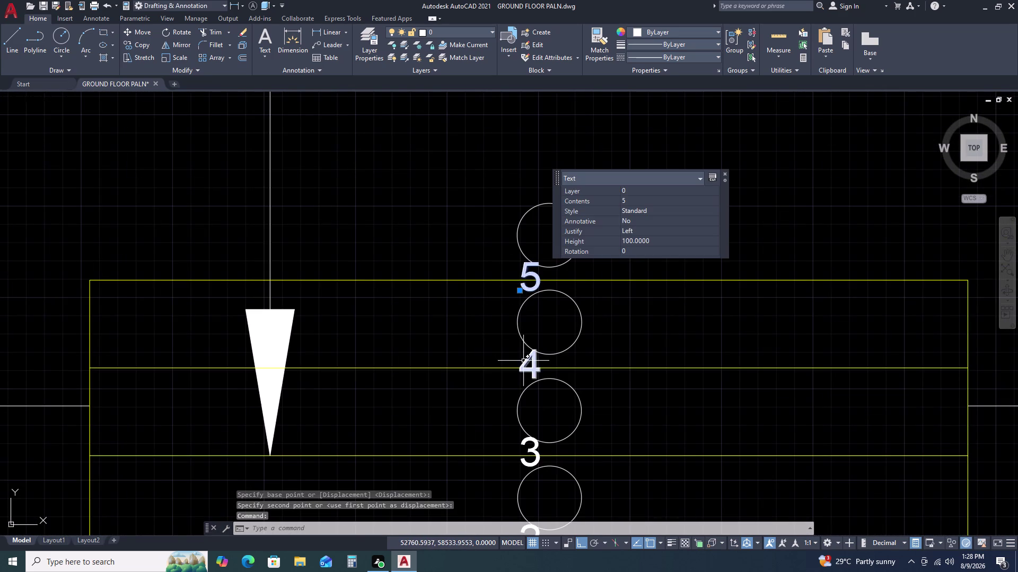
click(525, 361)
click(532, 444)
click(504, 433)
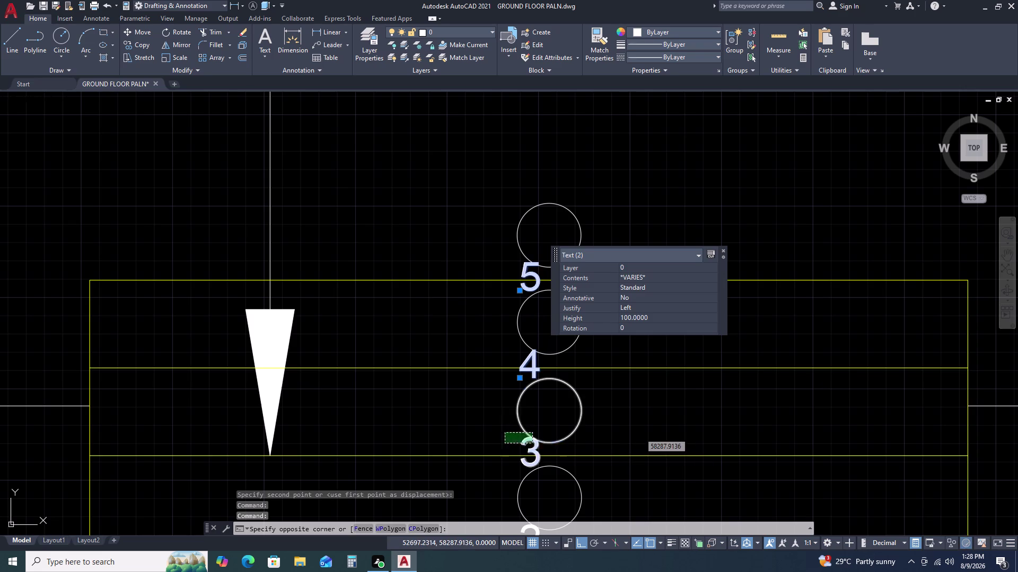
middle_drag(586, 436, 550, 374)
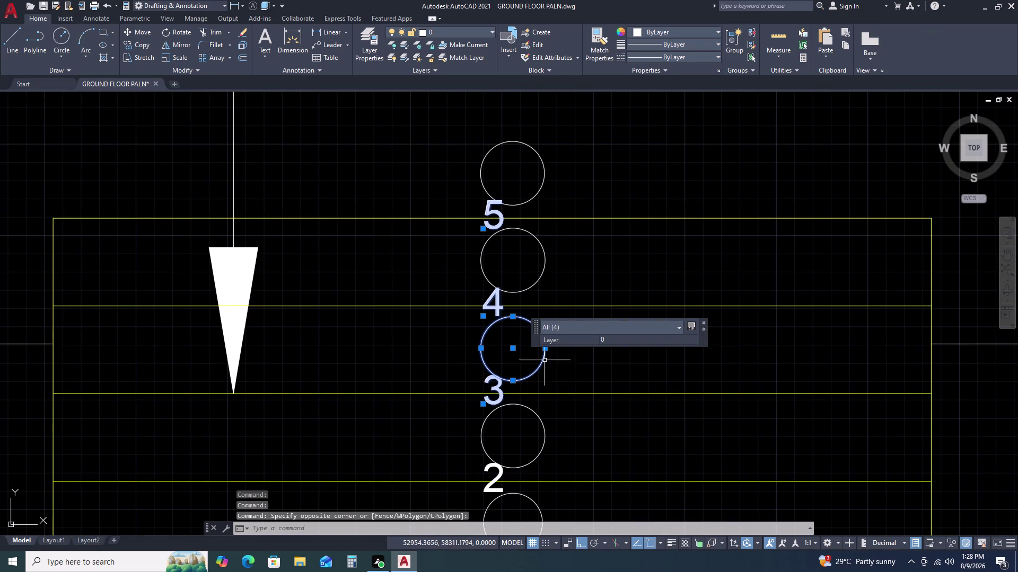
drag(558, 367, 552, 366)
click(522, 358)
scroll(down, 3)
scroll(up, 3)
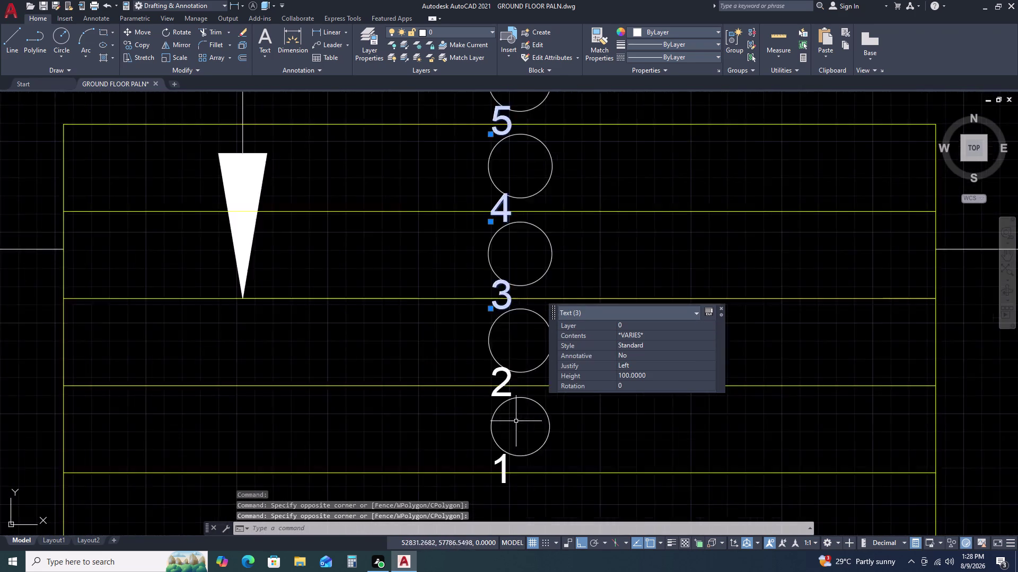
scroll(up, 3)
click(496, 385)
click(432, 400)
scroll(down, 3)
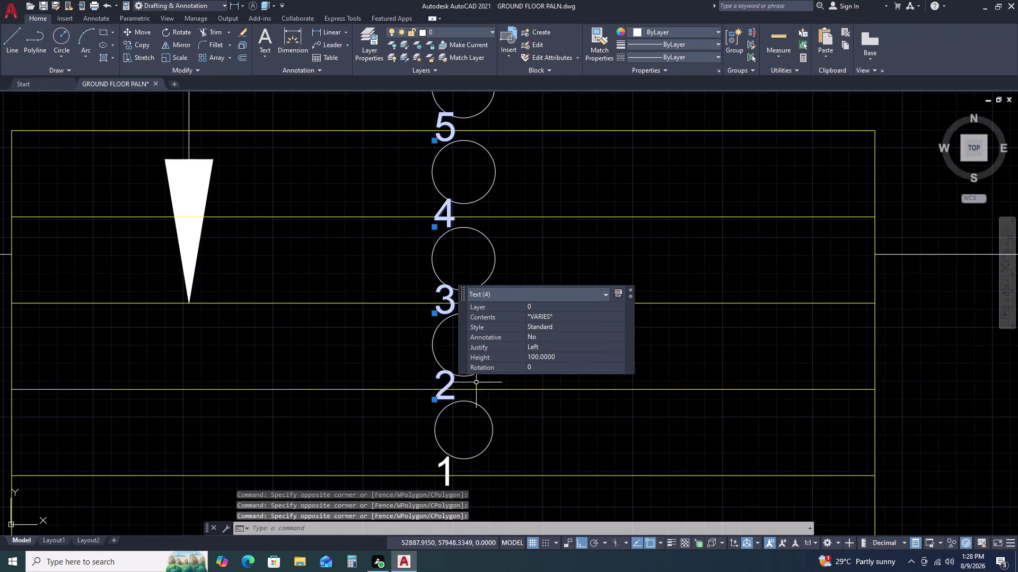
scroll(up, 3)
click(447, 462)
click(428, 454)
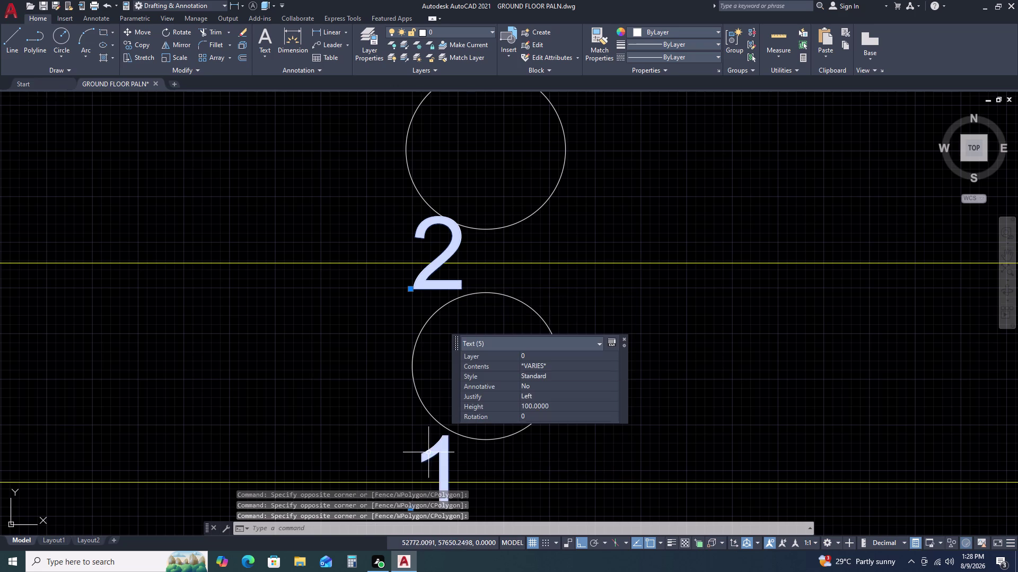
Move the numbers with Ortho off so each sits centred in its circle.
text(M)
key(space)
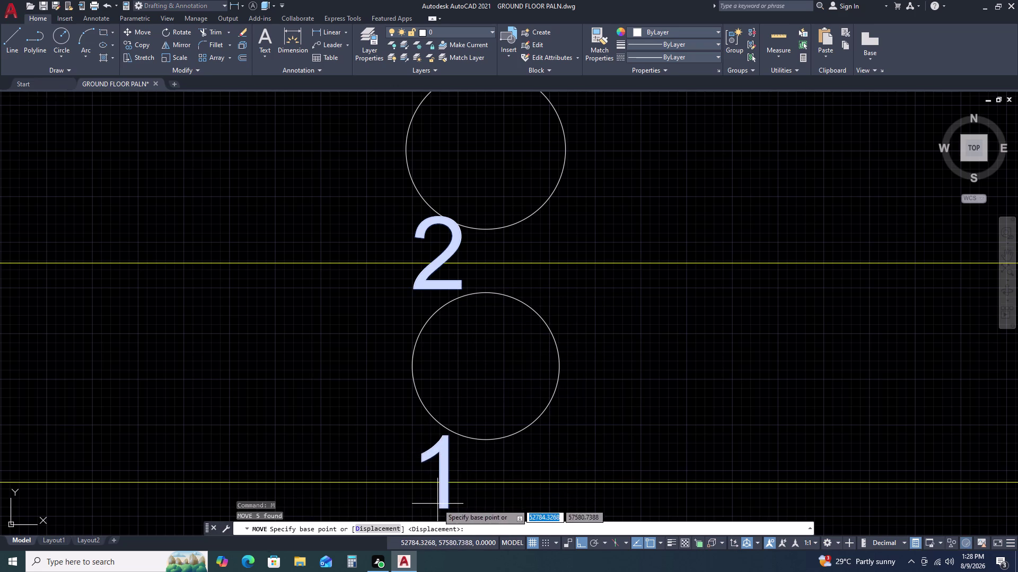
click(437, 513)
key(F8)
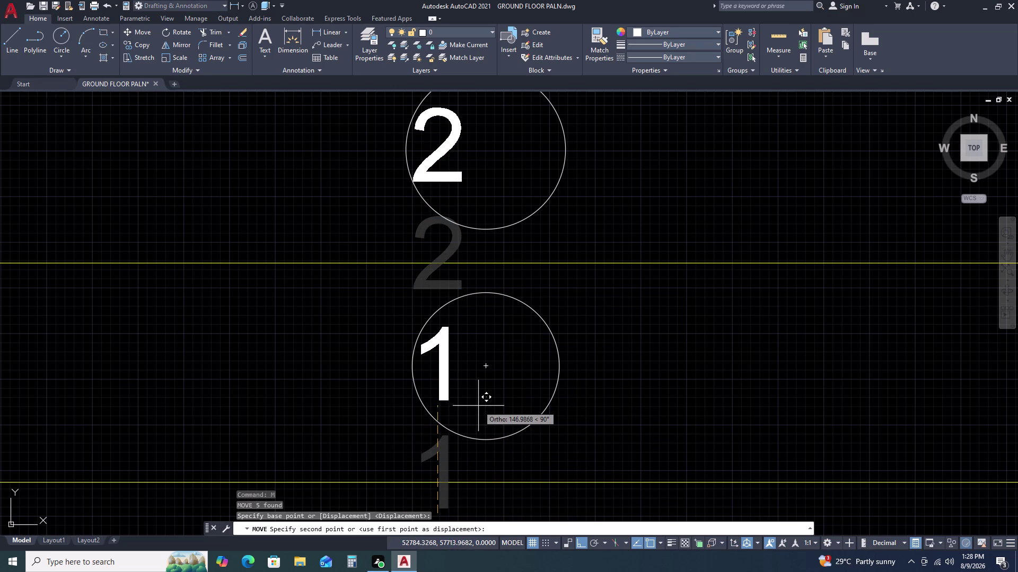
click(488, 407)
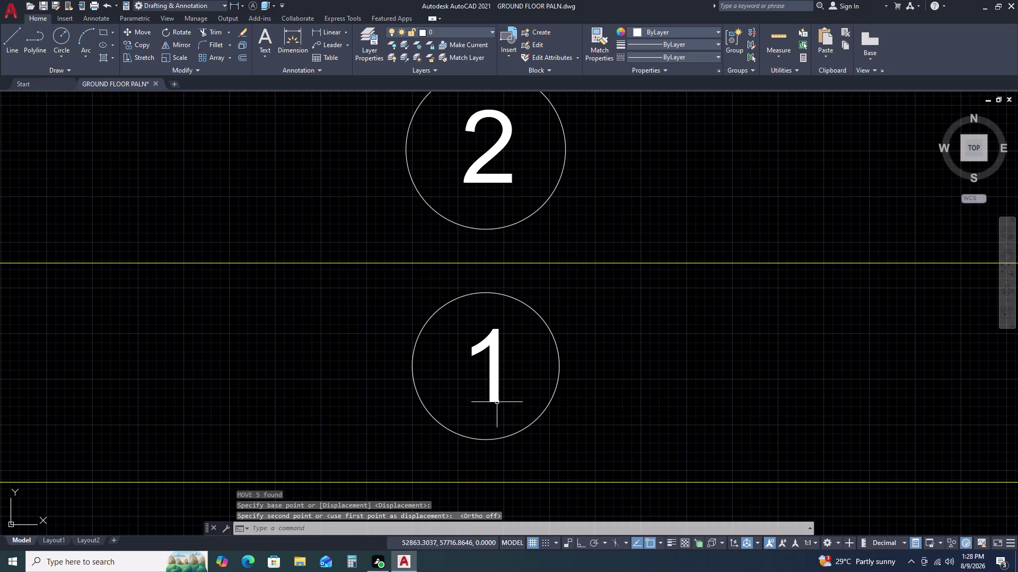
scroll(down, 3)
scroll(down, 3)
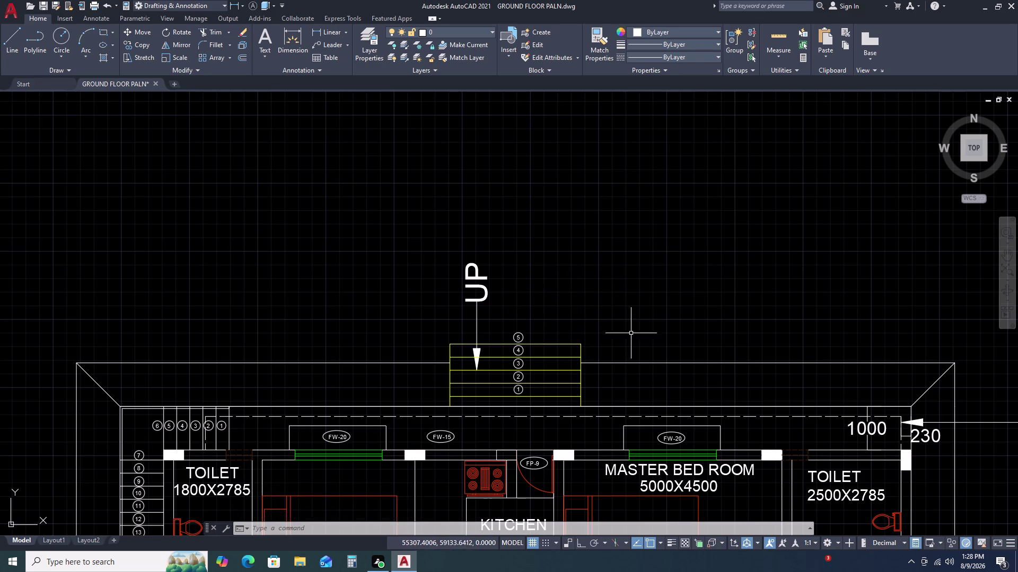
middle_drag(631, 356, 537, 276)
click(412, 229)
click(375, 190)
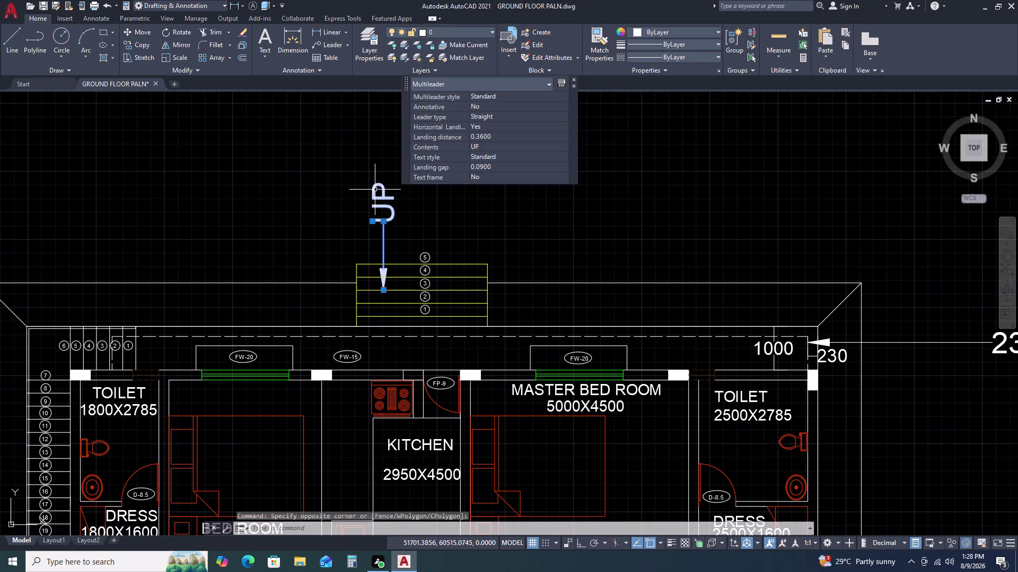
text(CO)
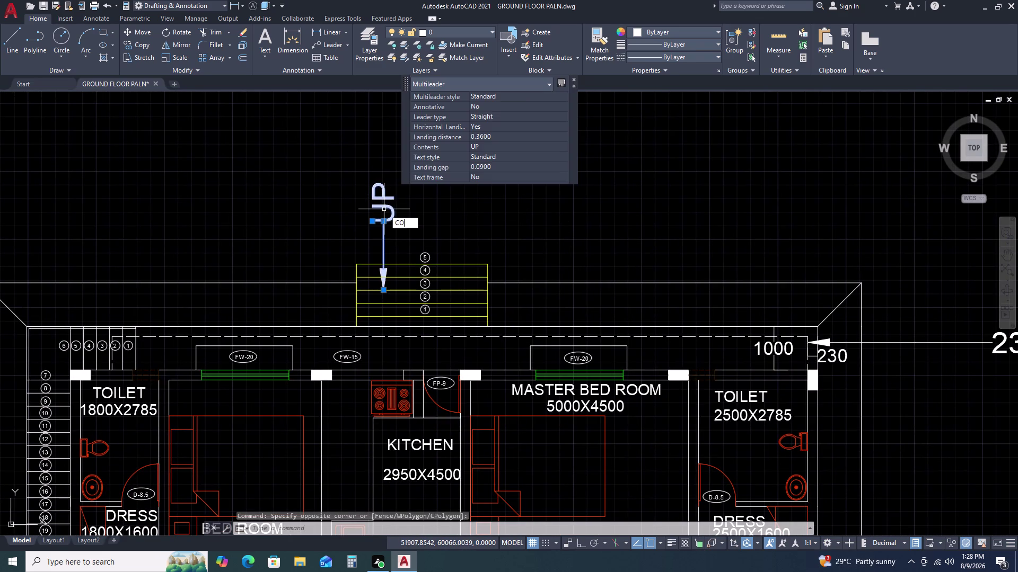
key(space)
click(382, 291)
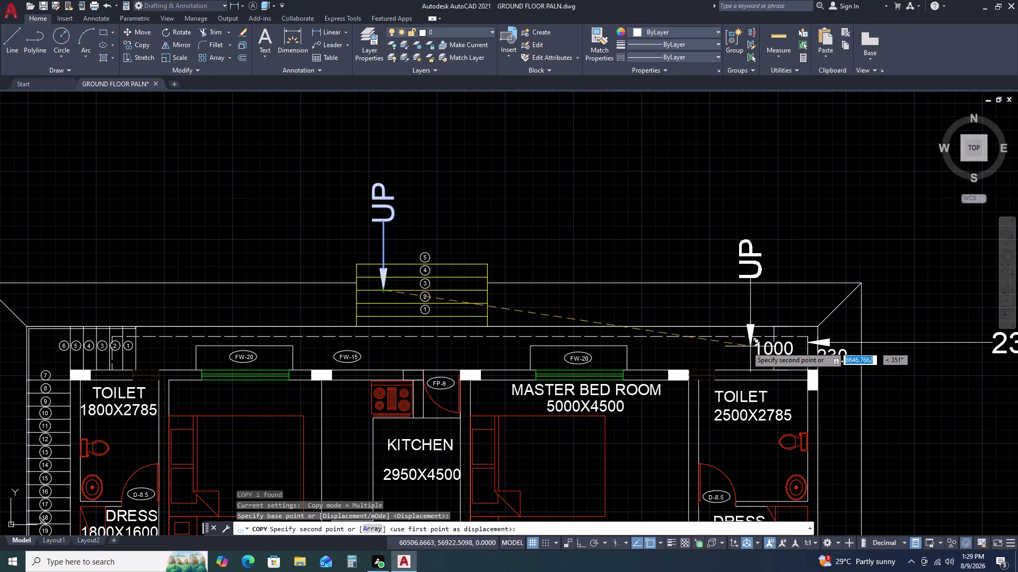
scroll(up, 3)
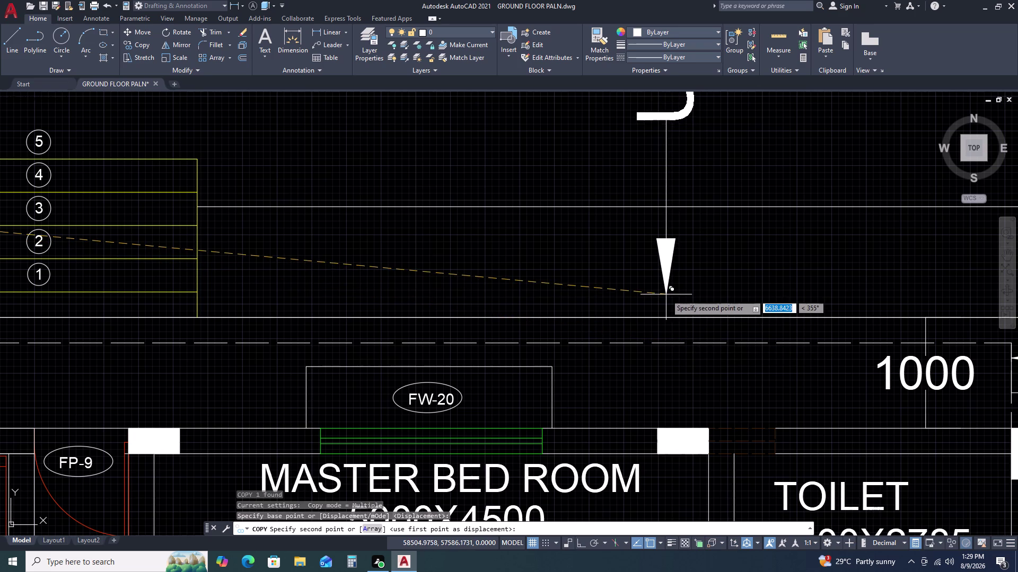
key(Escape)
scroll(down, 3)
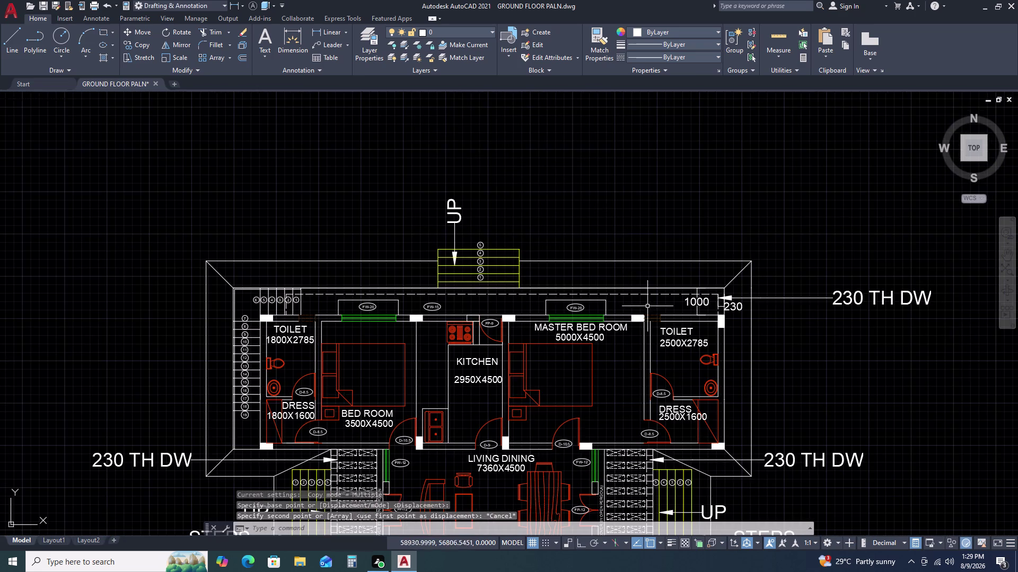
scroll(up, 3)
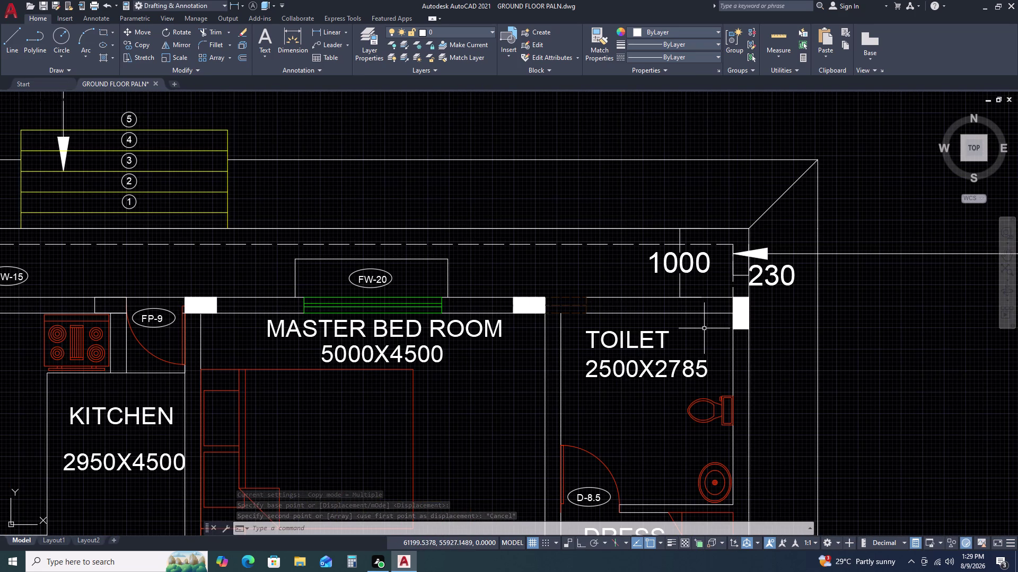
Draw two lines along the top wall, the second ending near the 1000 dimension.
text(L)
key(space)
scroll(down, 3)
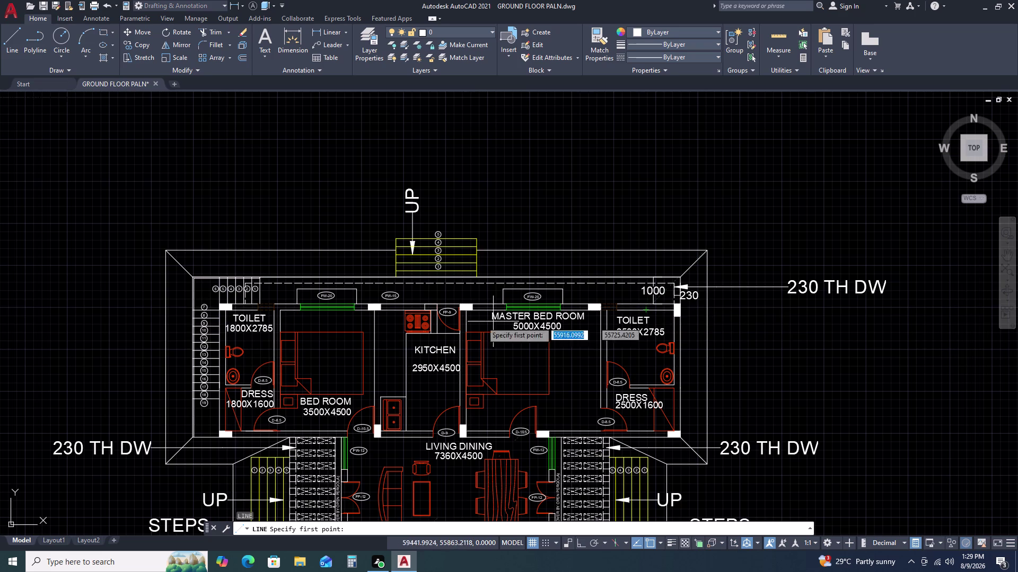
click(359, 291)
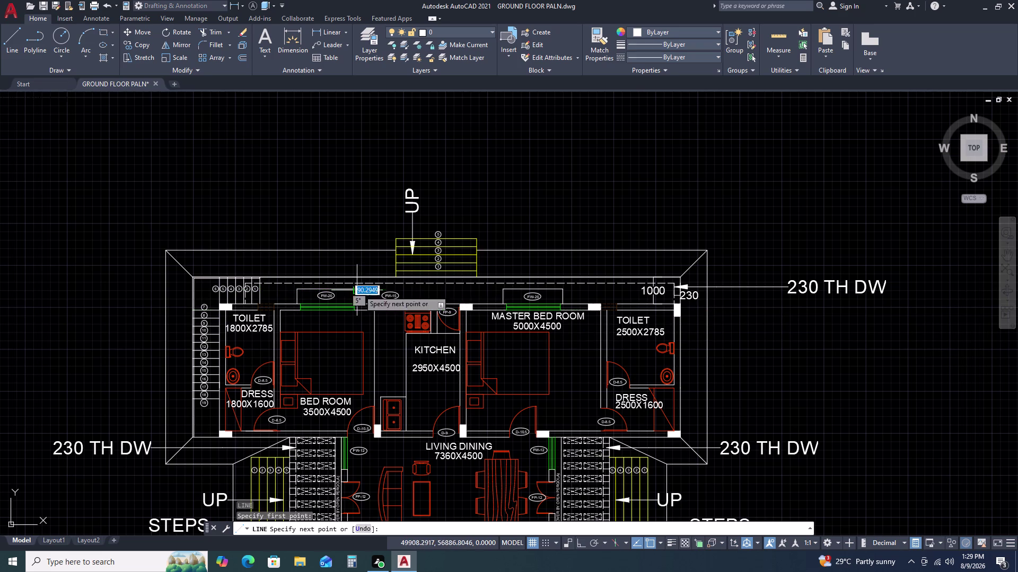
click(500, 287)
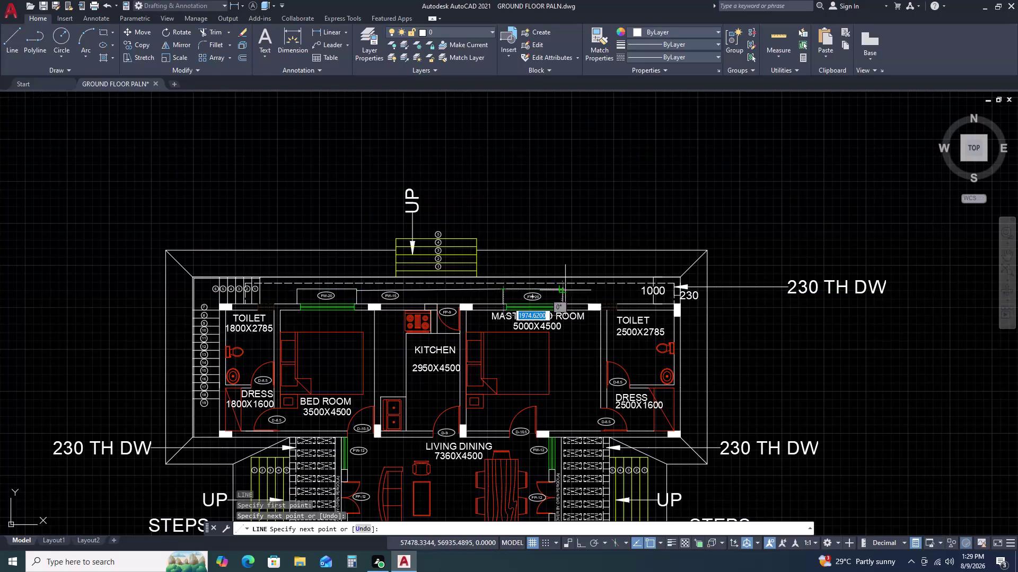
key(Escape)
key(space)
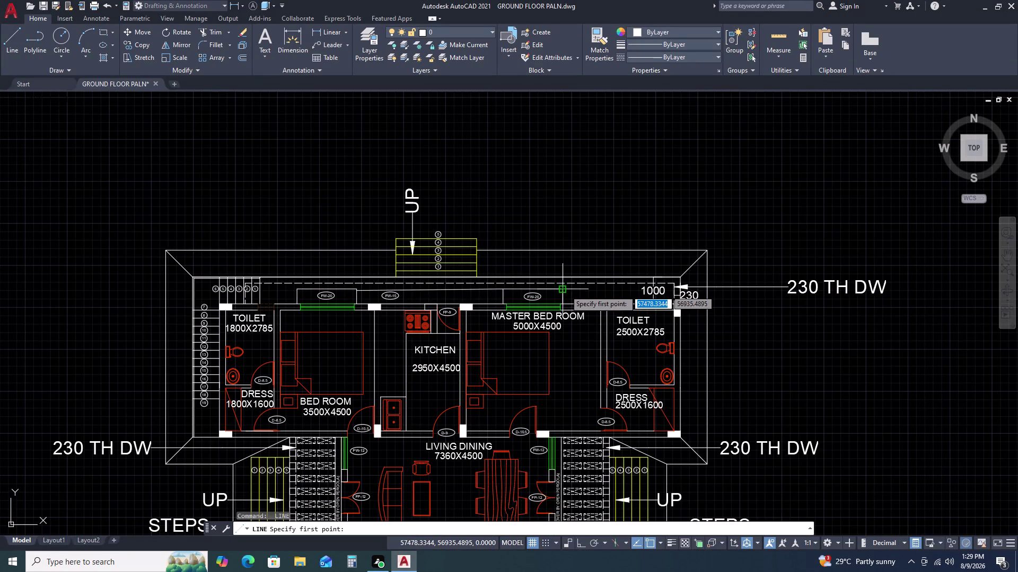
click(563, 291)
scroll(up, 3)
double_click(655, 287)
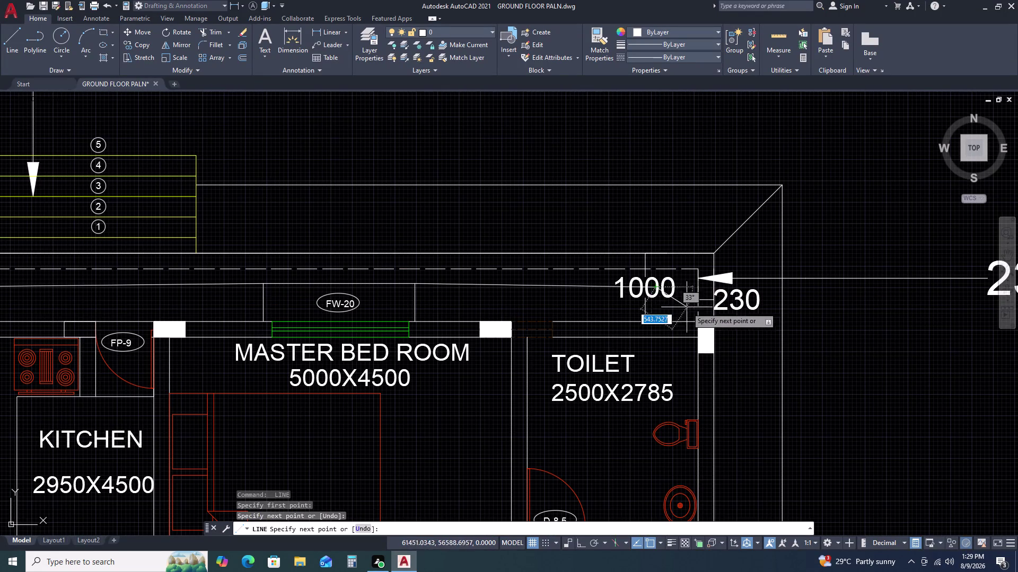
click(661, 320)
key(Escape)
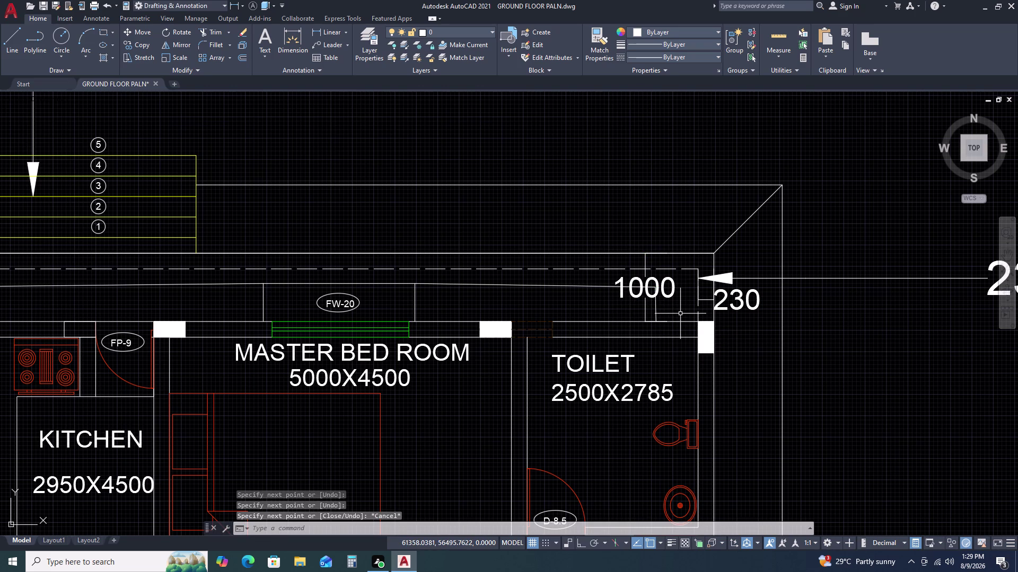
Match the new lines and remaining segment to the dashed roof edge with MATCHPROP.
text(MA)
key(space)
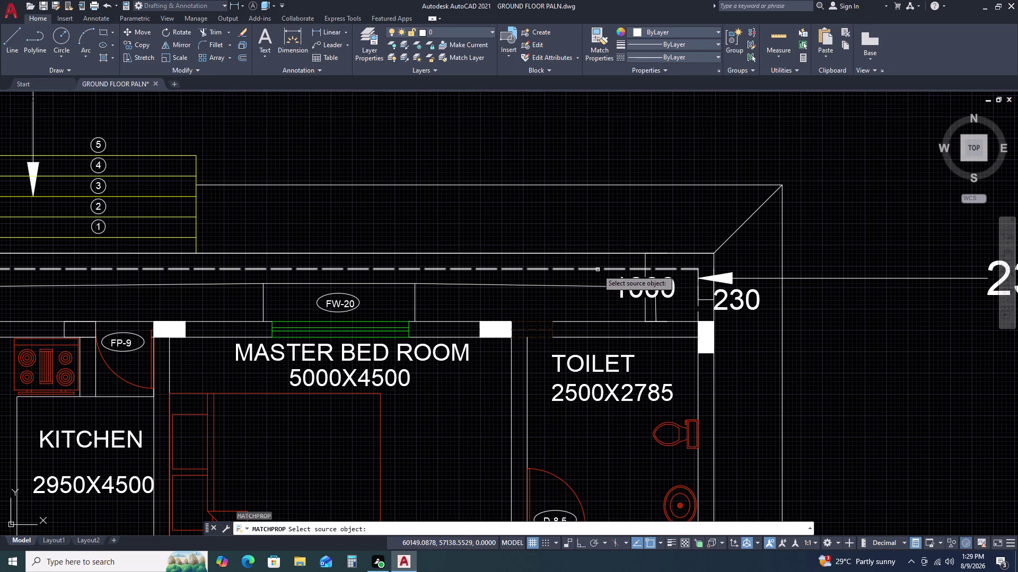
click(598, 270)
click(576, 288)
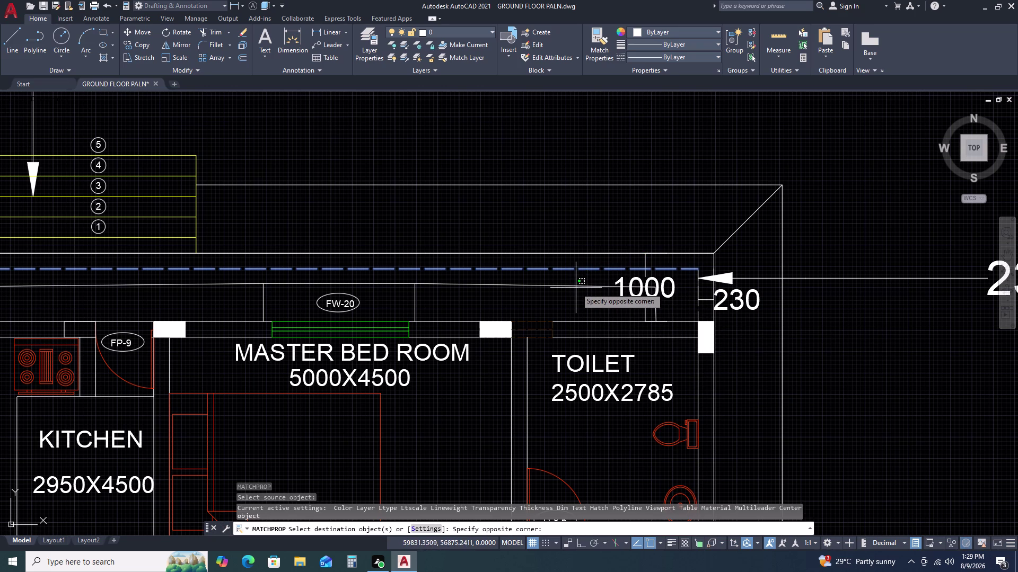
click(561, 285)
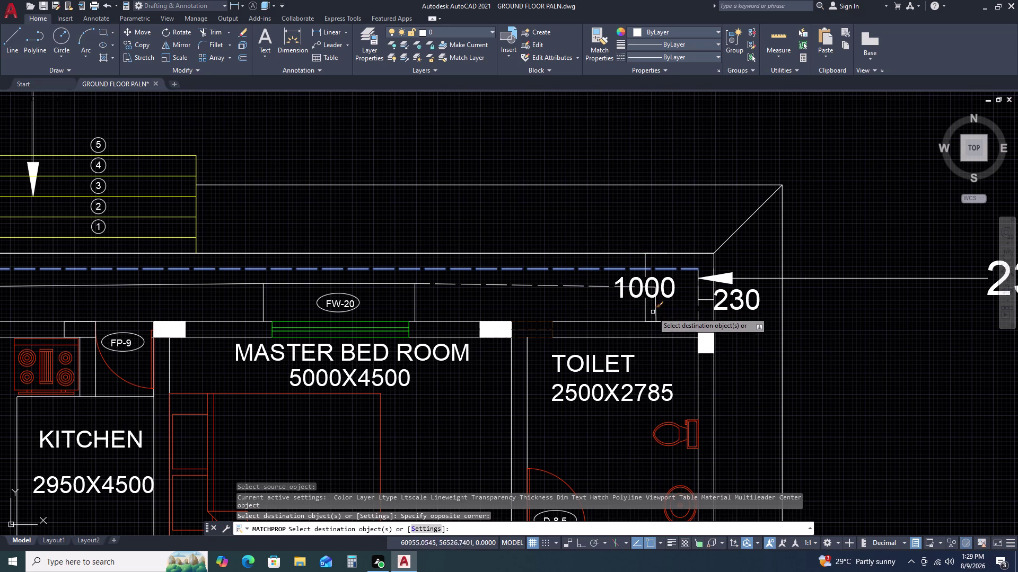
click(654, 309)
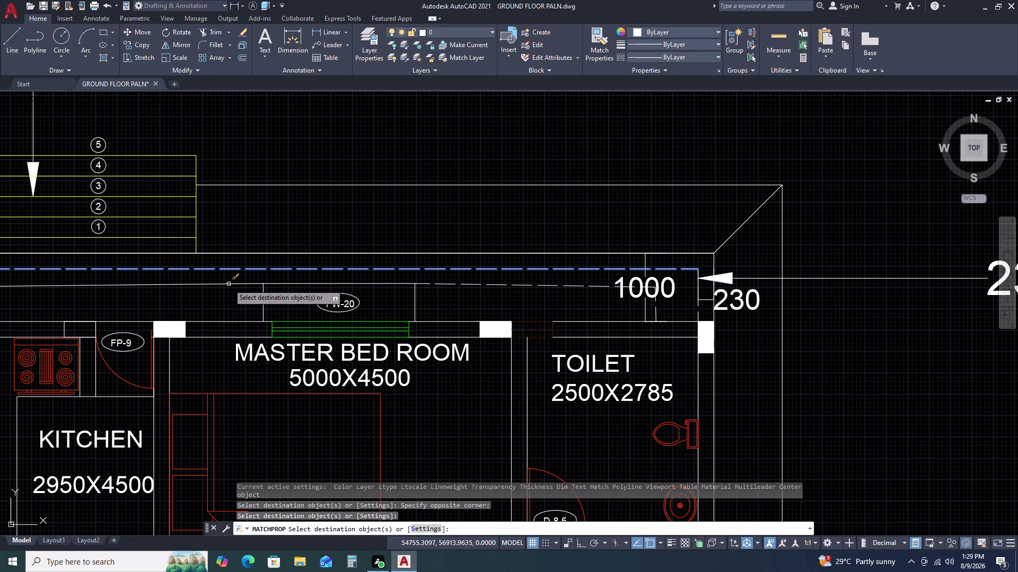
click(227, 283)
scroll(down, 3)
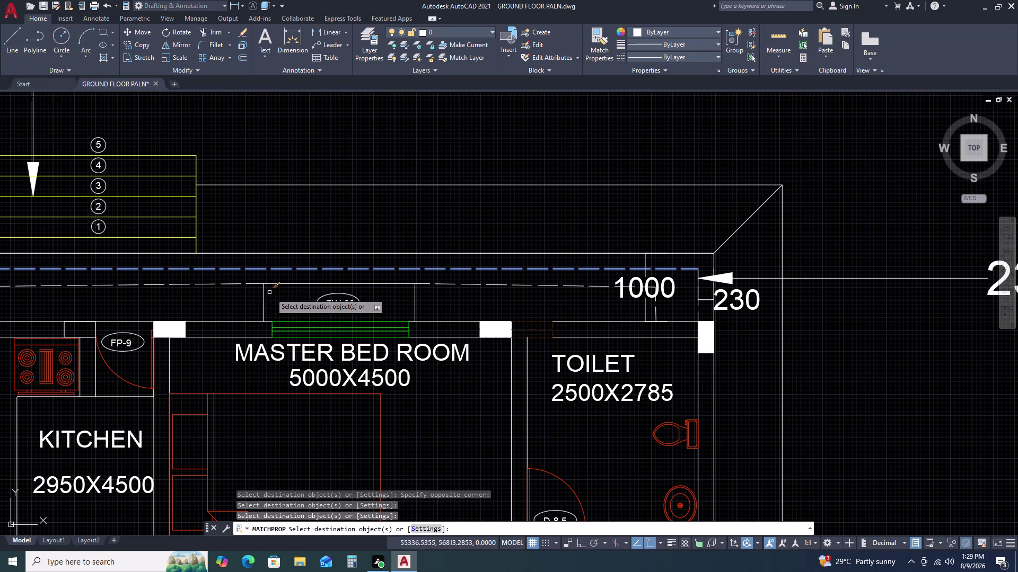
key(Escape)
middle_drag(545, 274, 559, 267)
middle_drag(570, 260, 595, 246)
middle_click(614, 238)
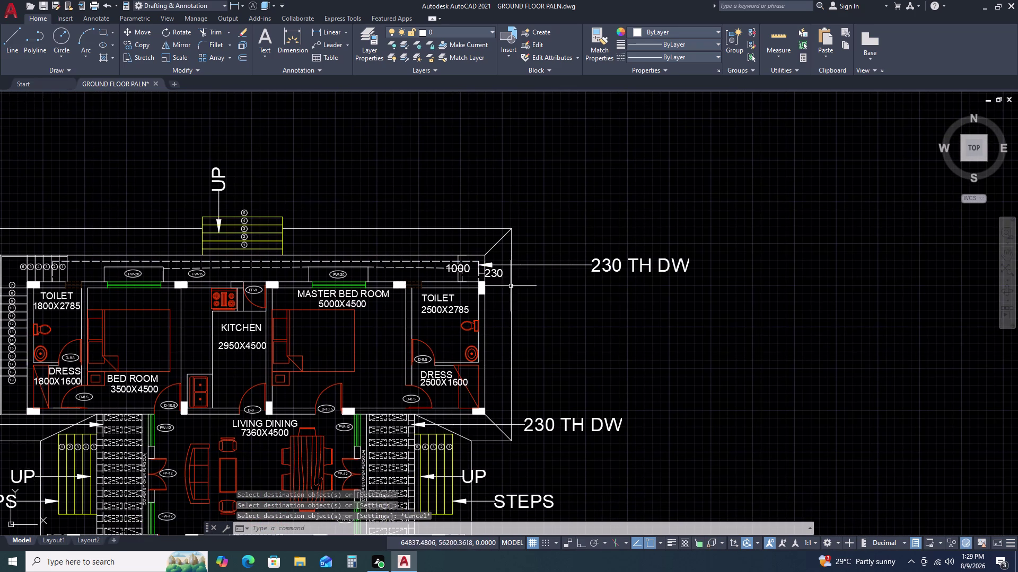
Copy the UP leader from its arrow tip onto the roof edge line.
drag(245, 177, 234, 178)
click(207, 164)
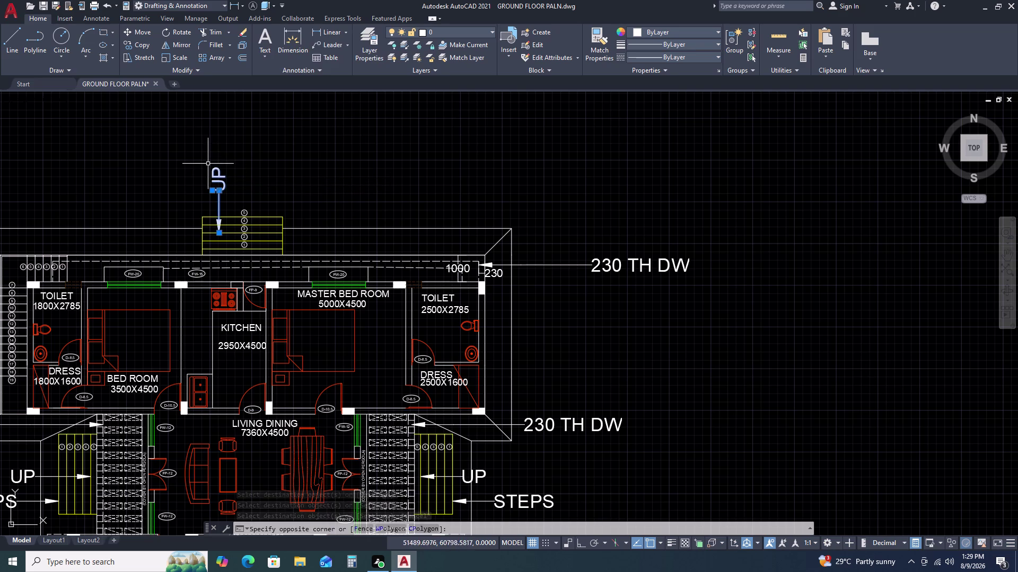
text(CO)
key(space)
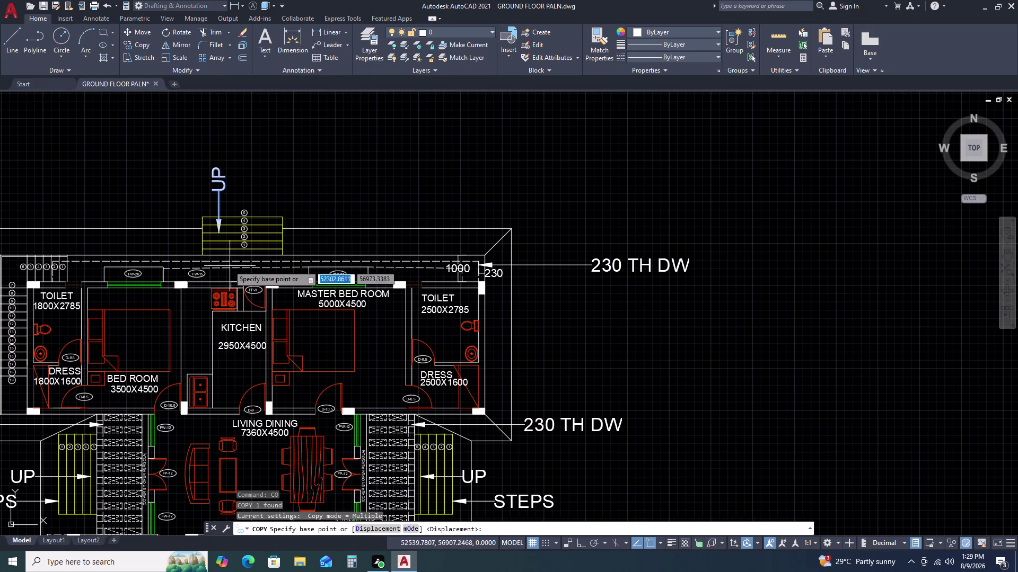
scroll(up, 3)
click(232, 226)
scroll(down, 3)
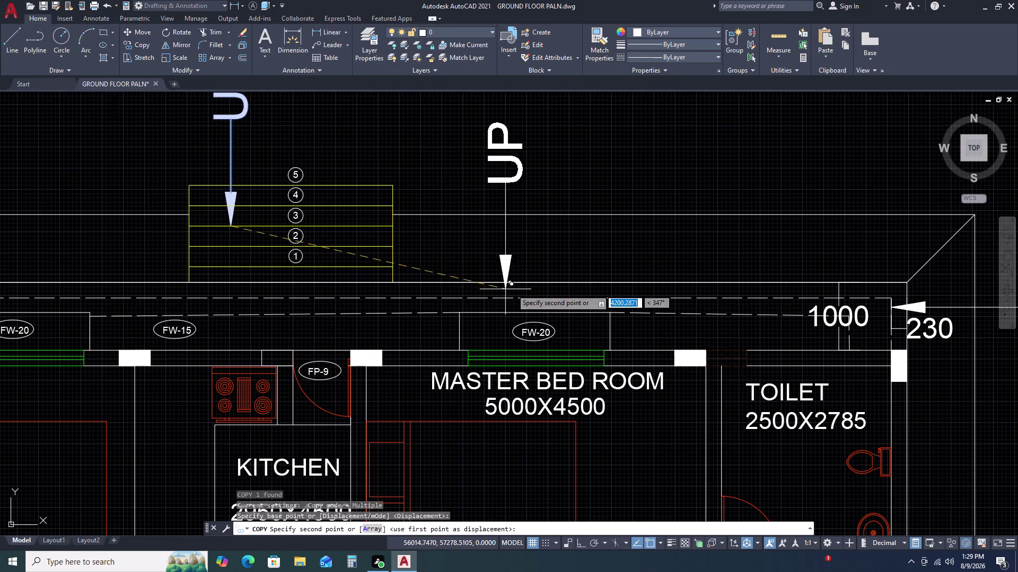
scroll(down, 3)
scroll(up, 3)
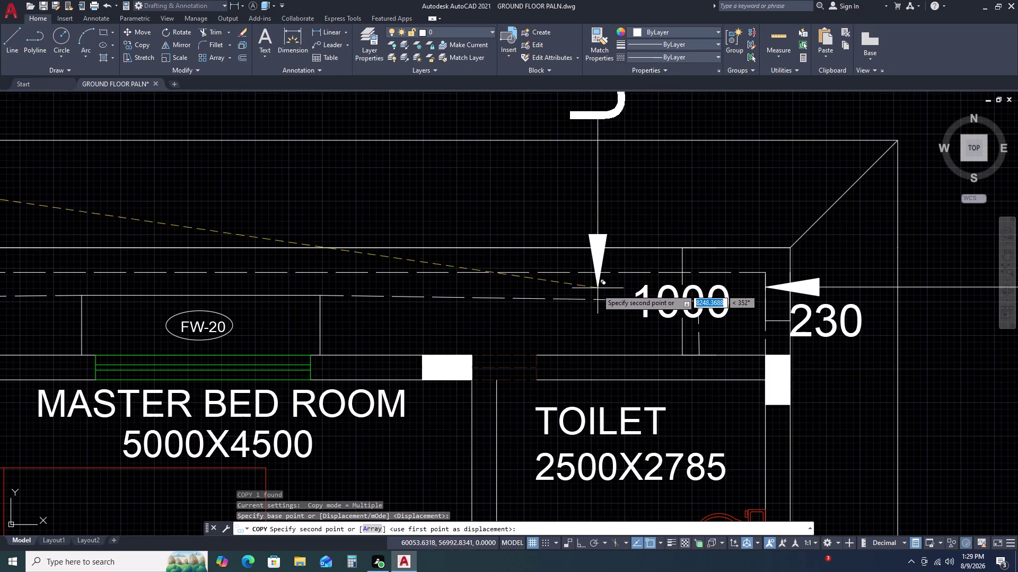
click(584, 300)
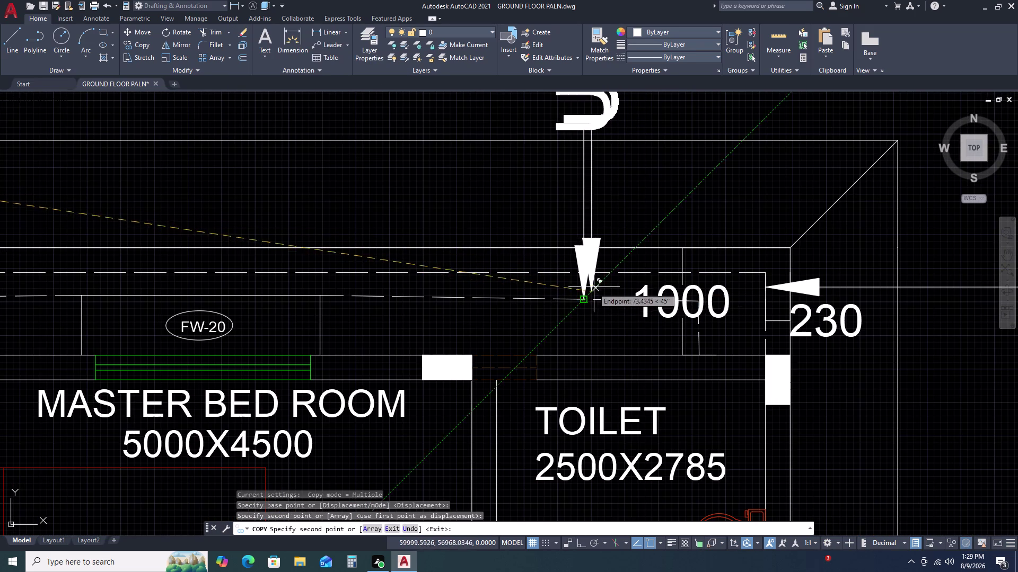
key(Escape)
Drag the copied leader's text grip up above its arrow.
middle_drag(645, 202, 621, 354)
click(571, 244)
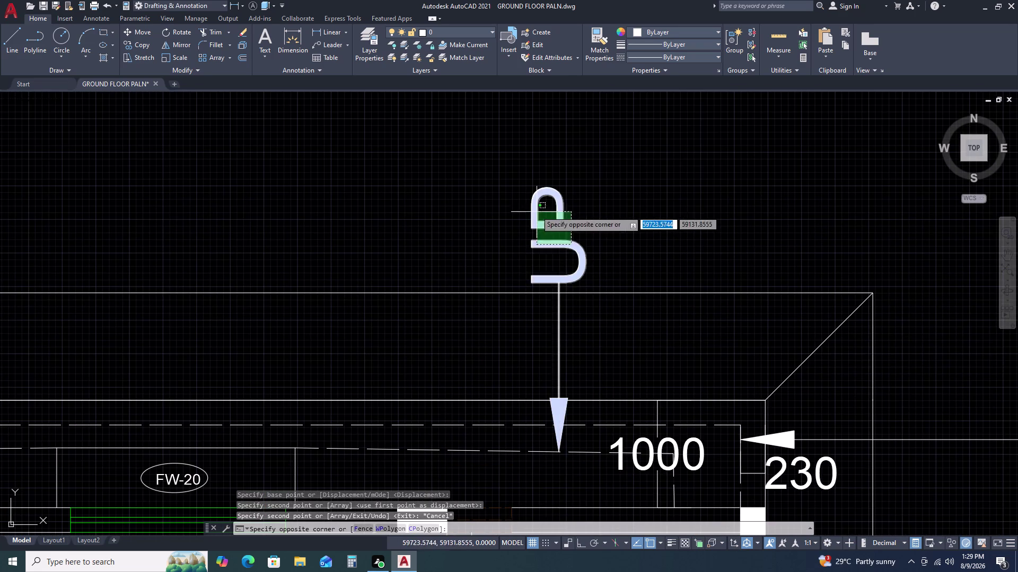
click(535, 210)
click(534, 282)
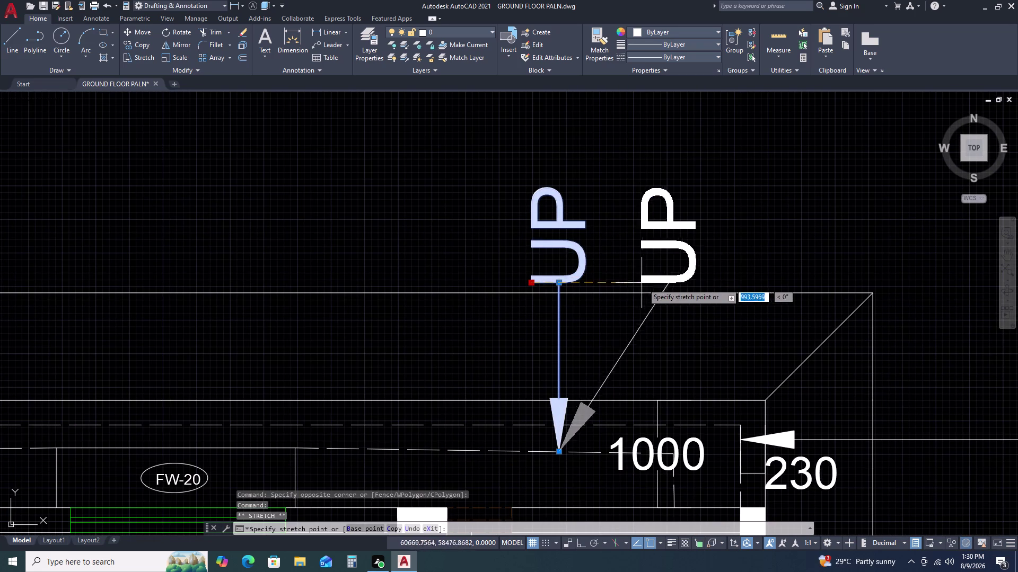
key(Escape)
click(558, 286)
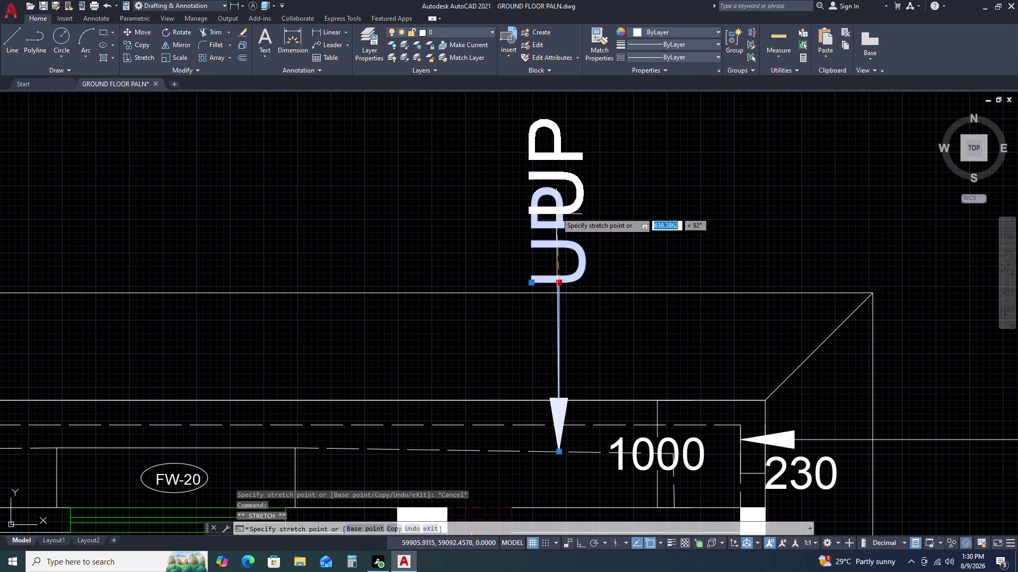
click(556, 209)
middle_drag(573, 241, 582, 367)
Change the copied leader's text from UP to ROOF PROJECTION.
triple_click(573, 295)
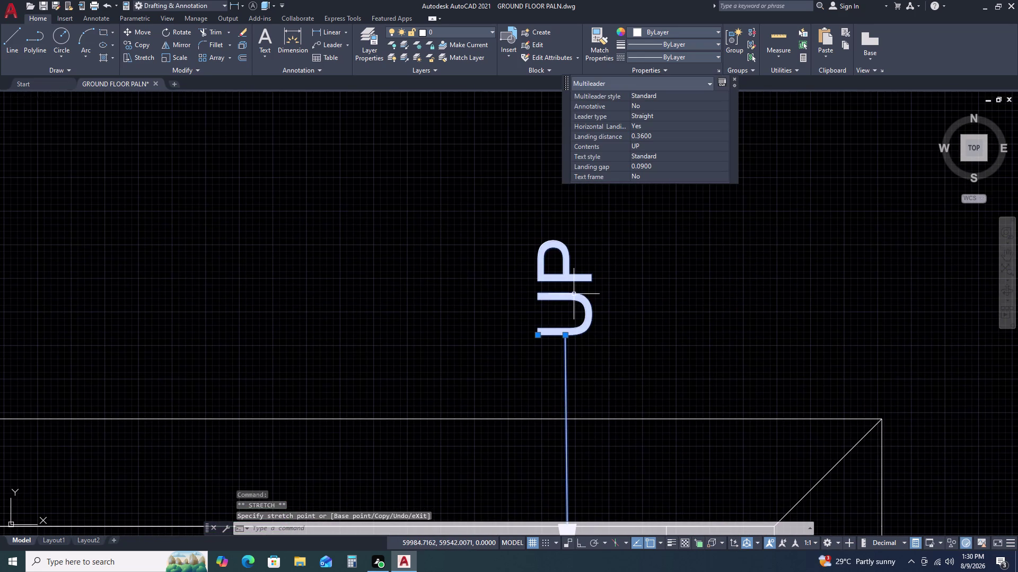
triple_click(577, 300)
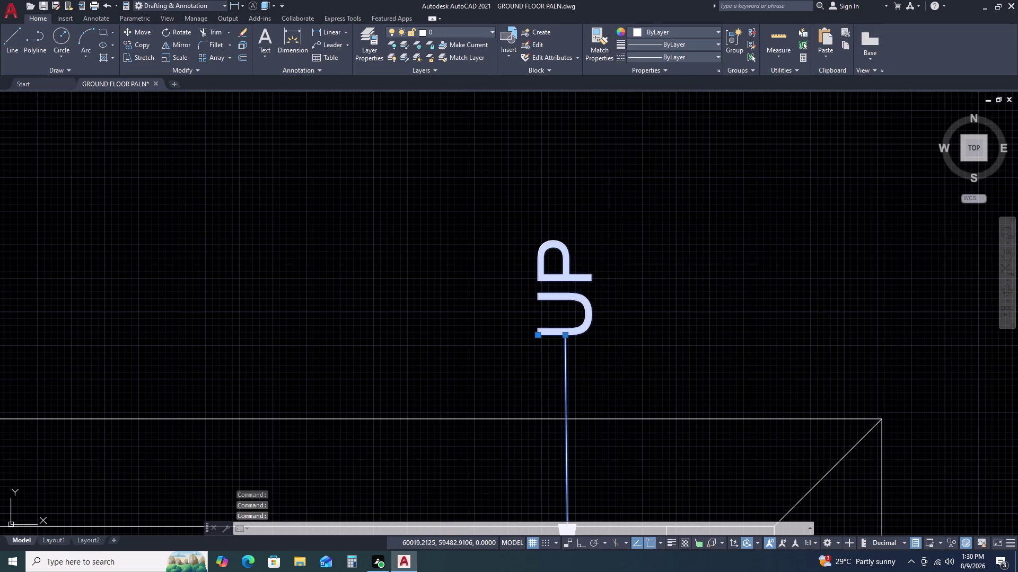
double_click(612, 378)
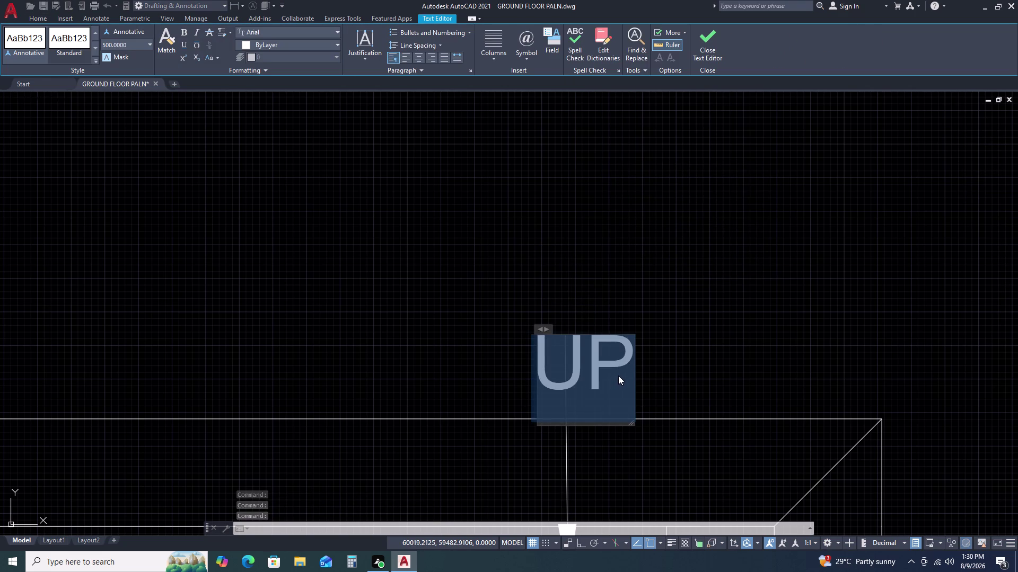
text(ROO)
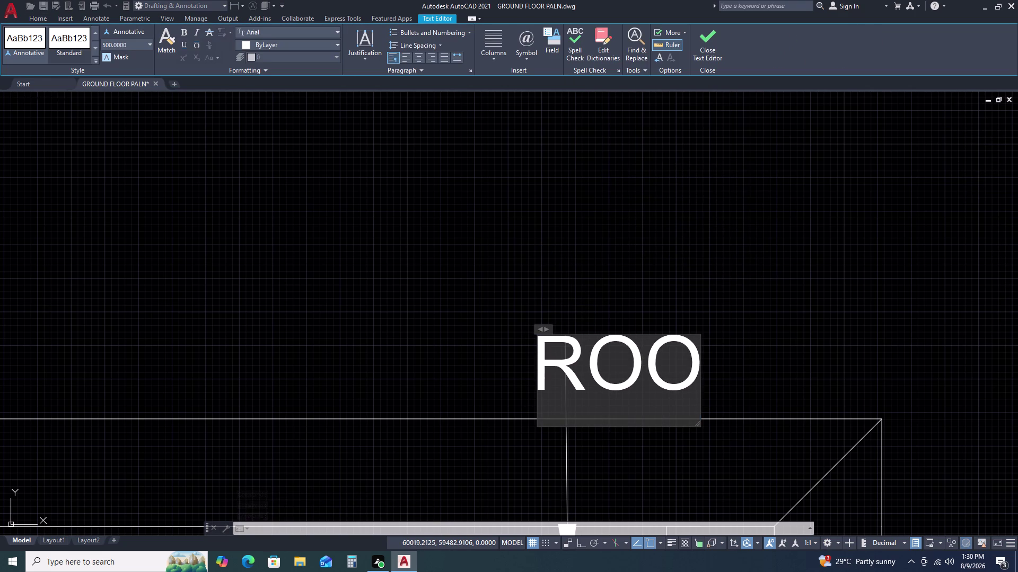
text(F)
key(space)
key(p)
text(RO)
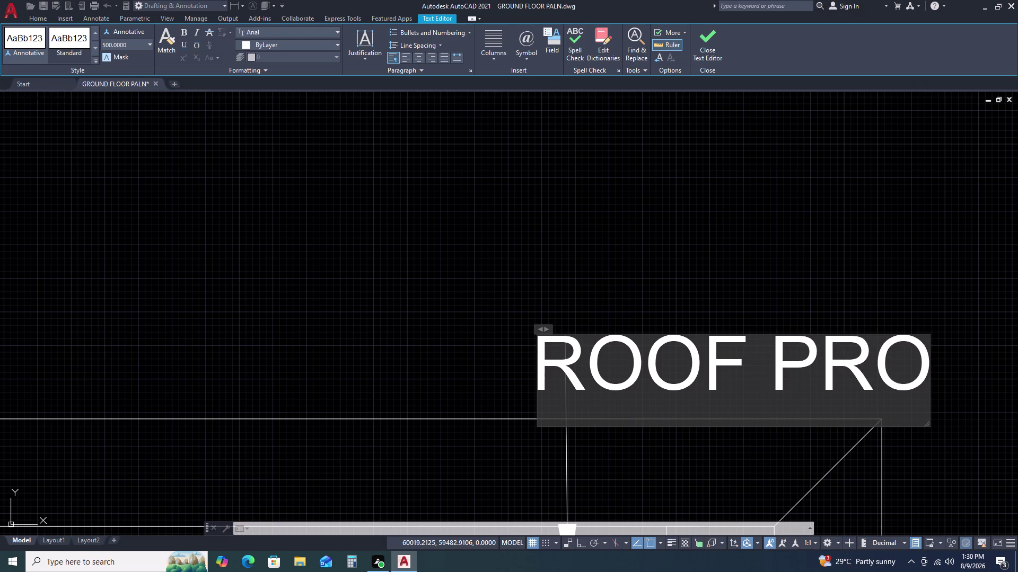
text(J)
key(e)
text(CT)
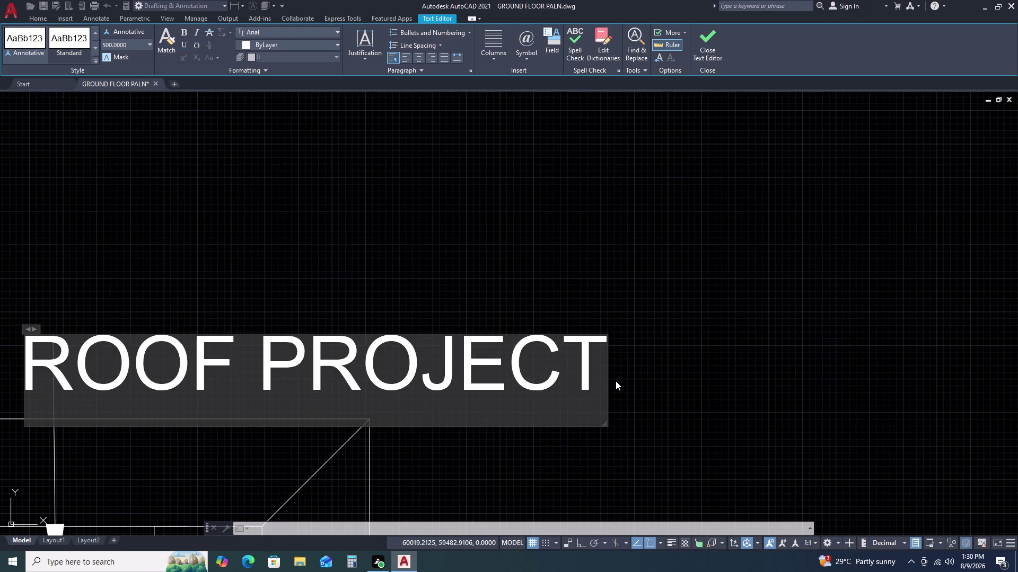
text(IO)
key(n)
key(Return)
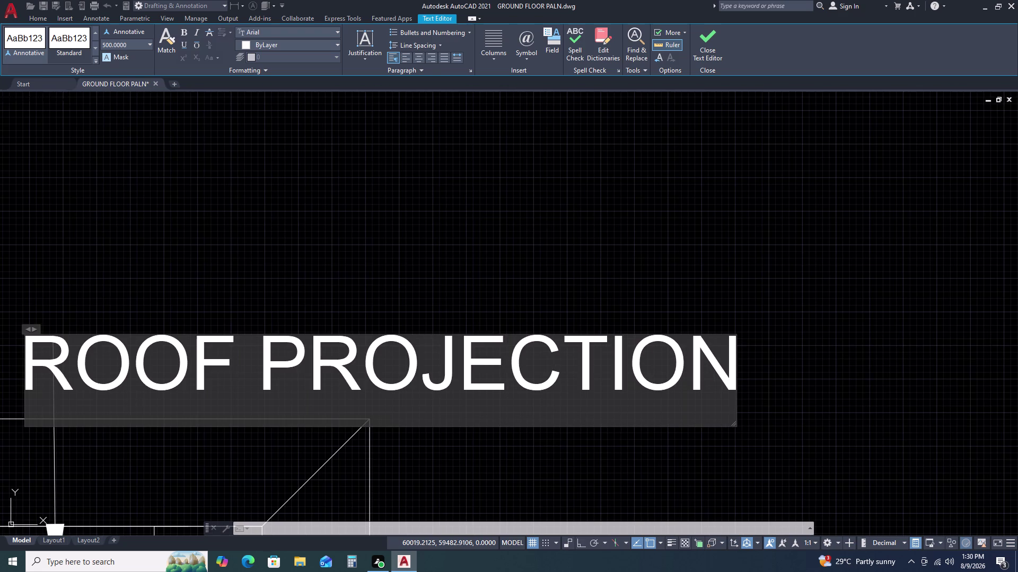
key(Escape)
click(529, 282)
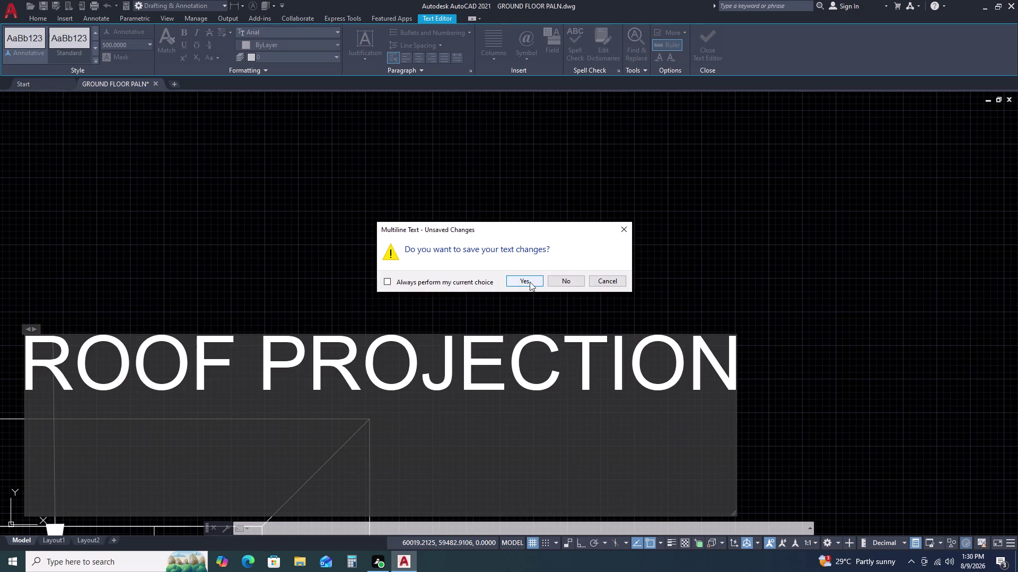
scroll(down, 3)
scroll(down, 3)
drag(488, 232, 482, 233)
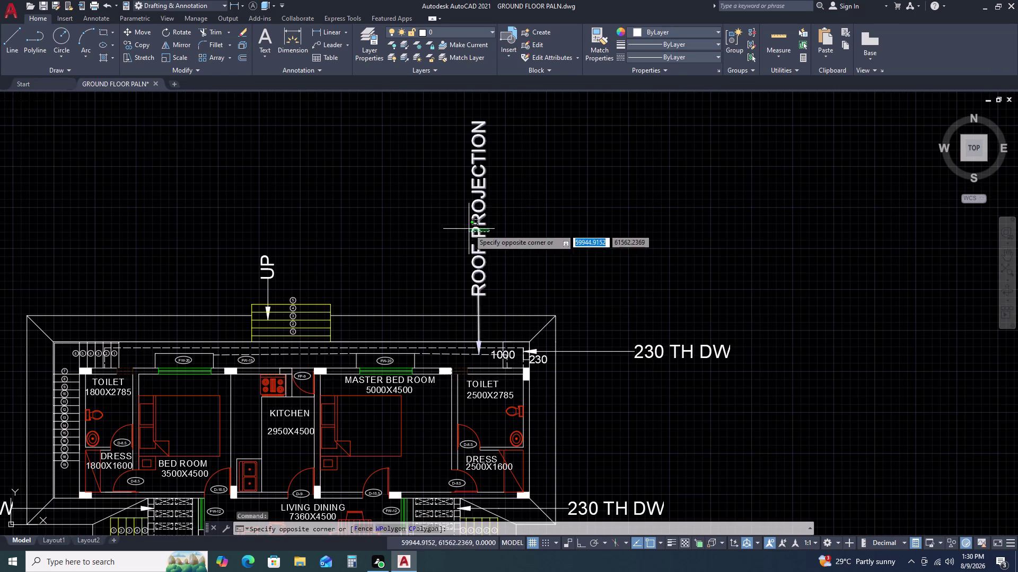
Move the ROOF PROJECTION text grip down closer to the roof edge.
click(466, 228)
middle_drag(478, 207, 461, 318)
middle_drag(450, 333, 447, 338)
middle_drag(439, 346, 433, 354)
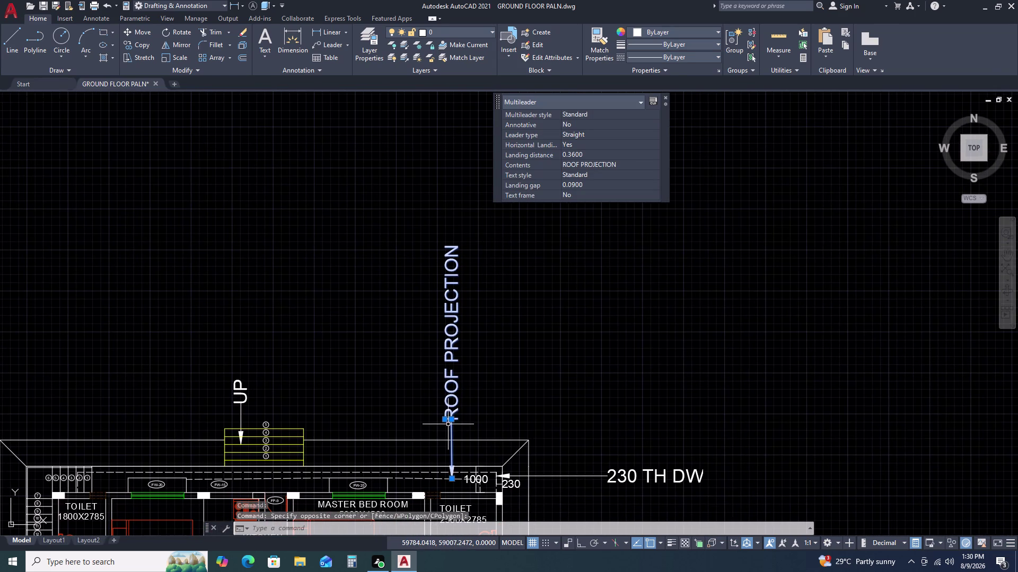
click(447, 422)
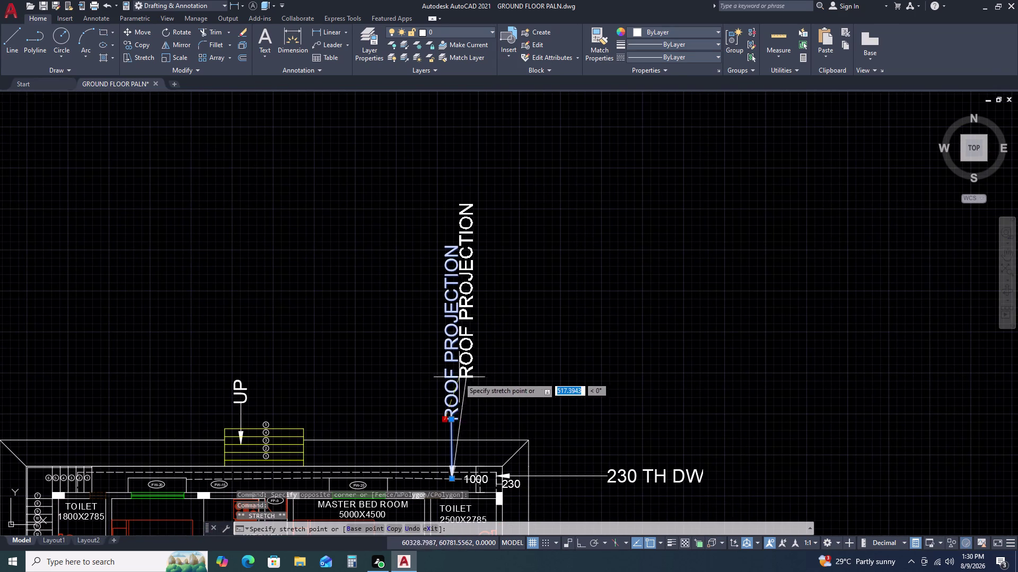
key(Escape)
scroll(up, 3)
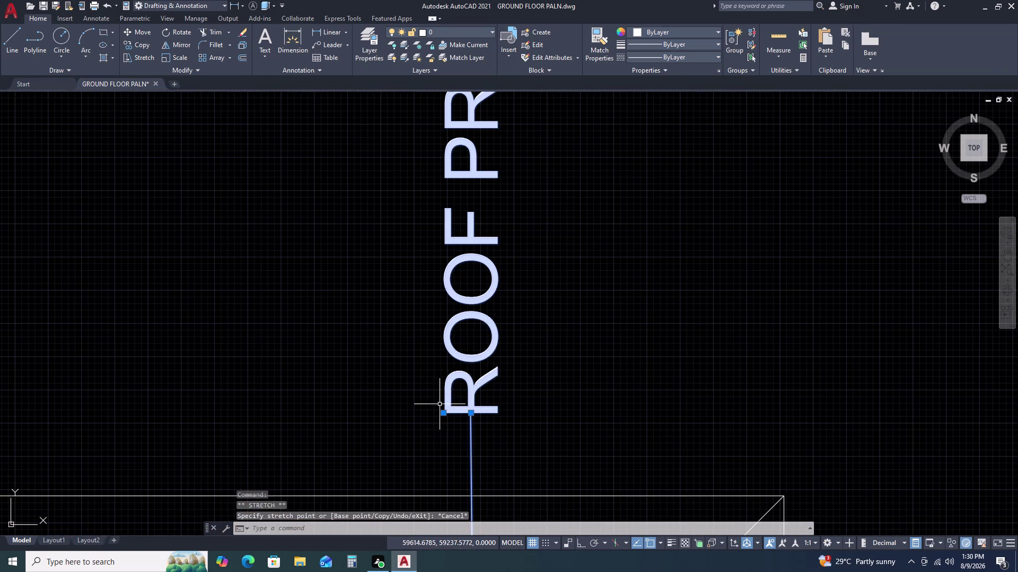
scroll(down, 3)
scroll(down, 3)
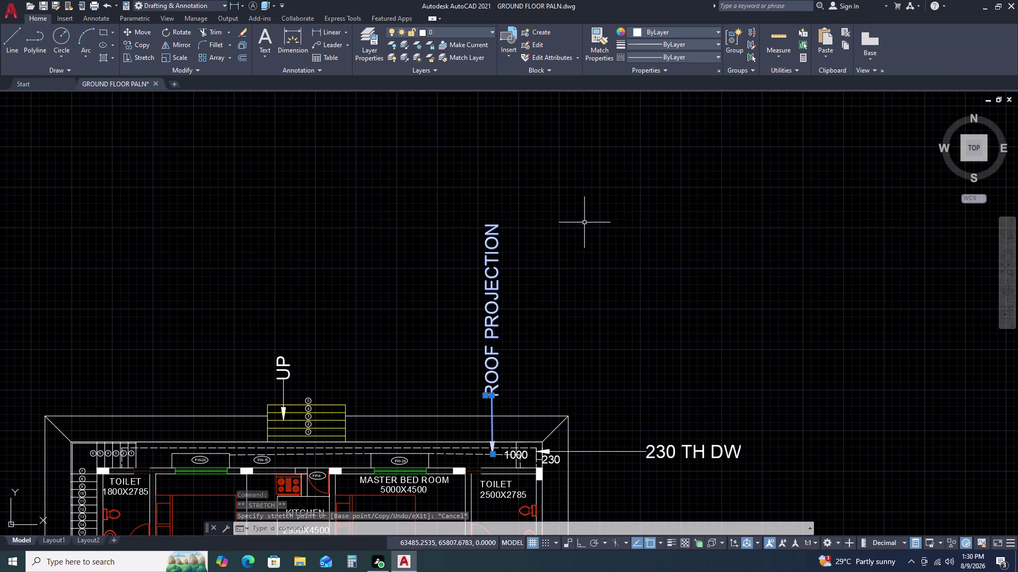
scroll(up, 3)
click(491, 377)
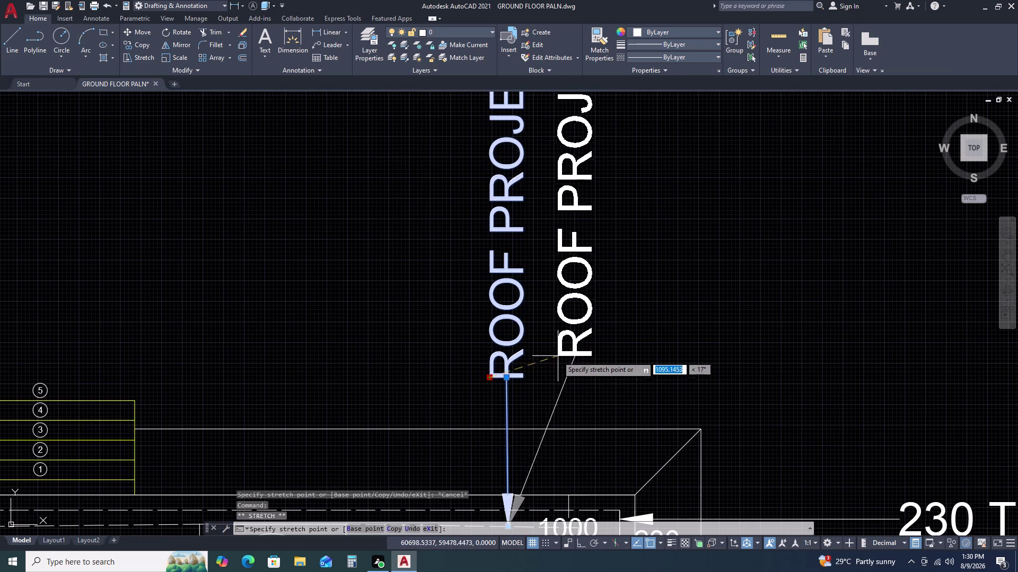
click(489, 379)
scroll(down, 3)
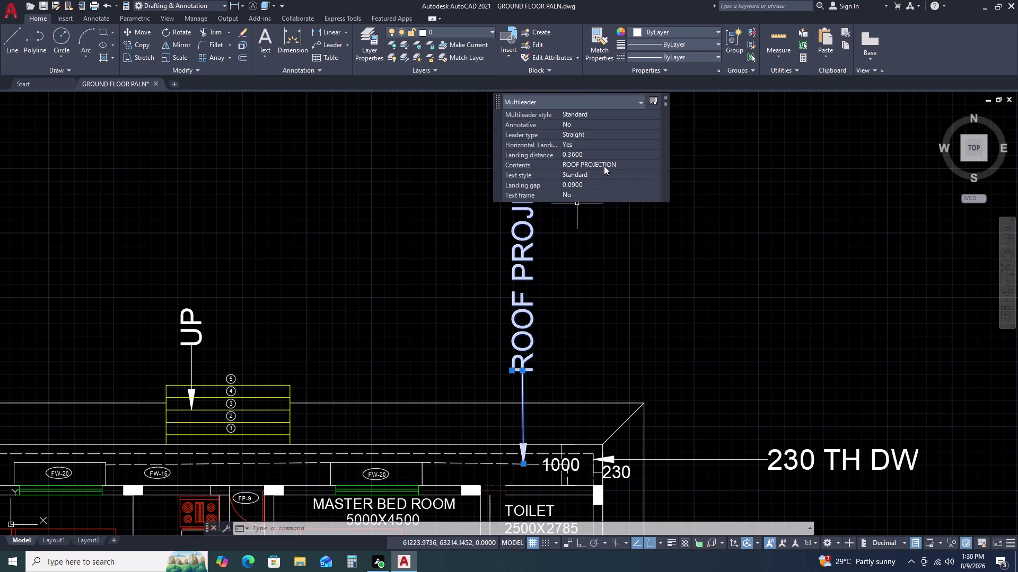
scroll(down, 3)
Set the leader's Text Rotation to 0 in Properties, then close the palette.
key(p)
key(r)
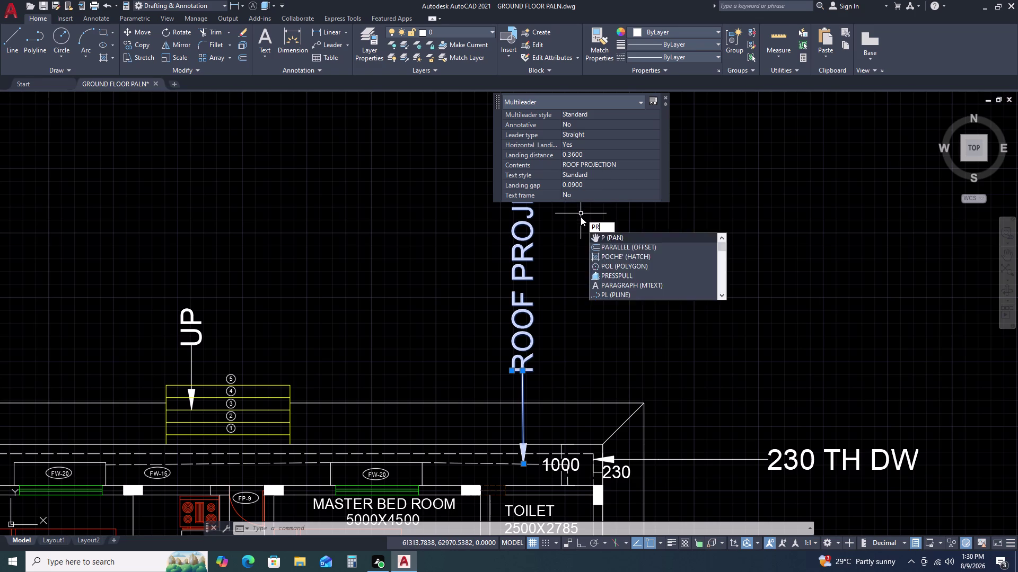
key(space)
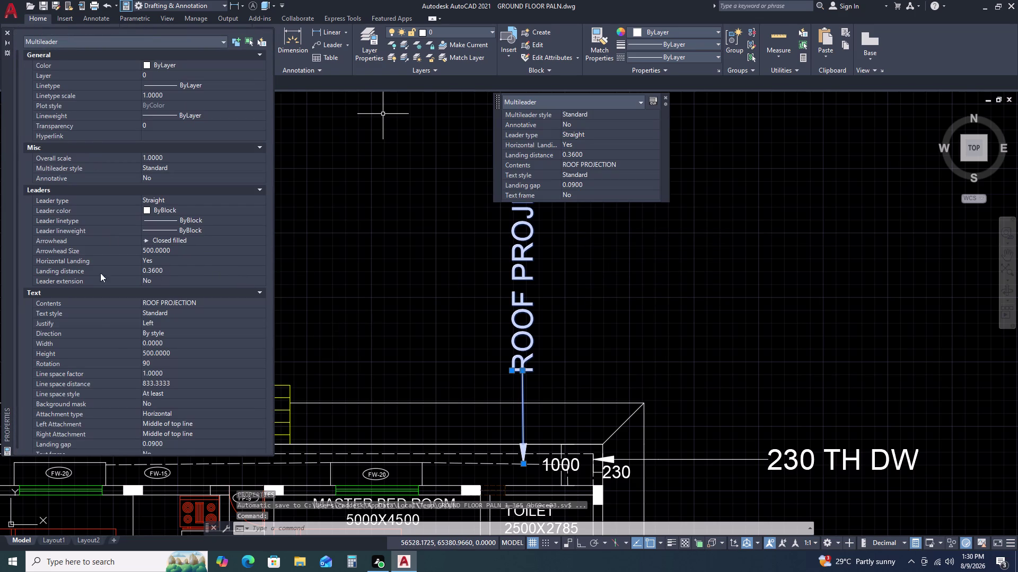
click(159, 364)
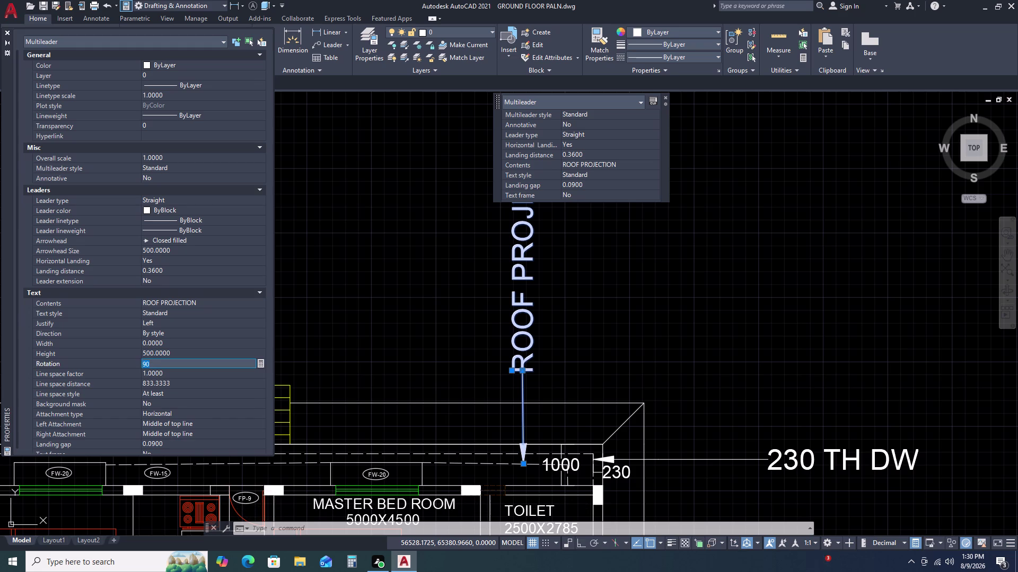
key(0)
key(space)
key(Return)
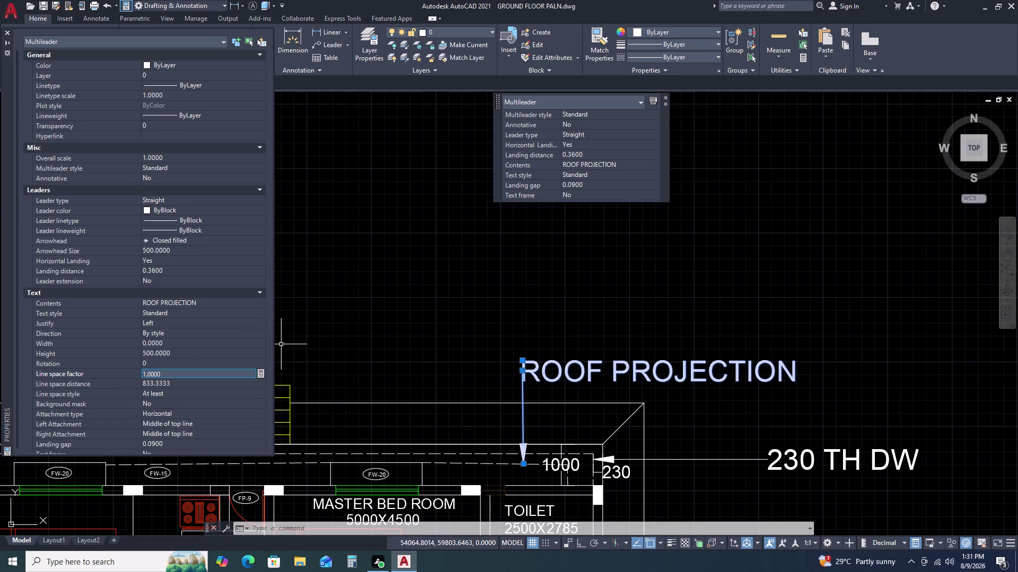
key(Escape)
key(Escape)
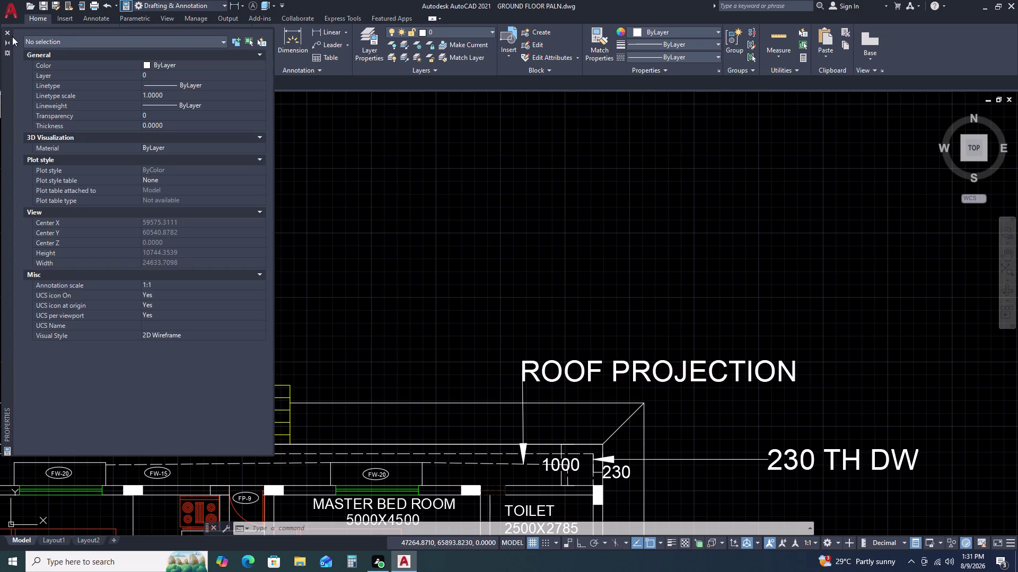
click(6, 34)
scroll(down, 3)
middle_drag(623, 415, 624, 414)
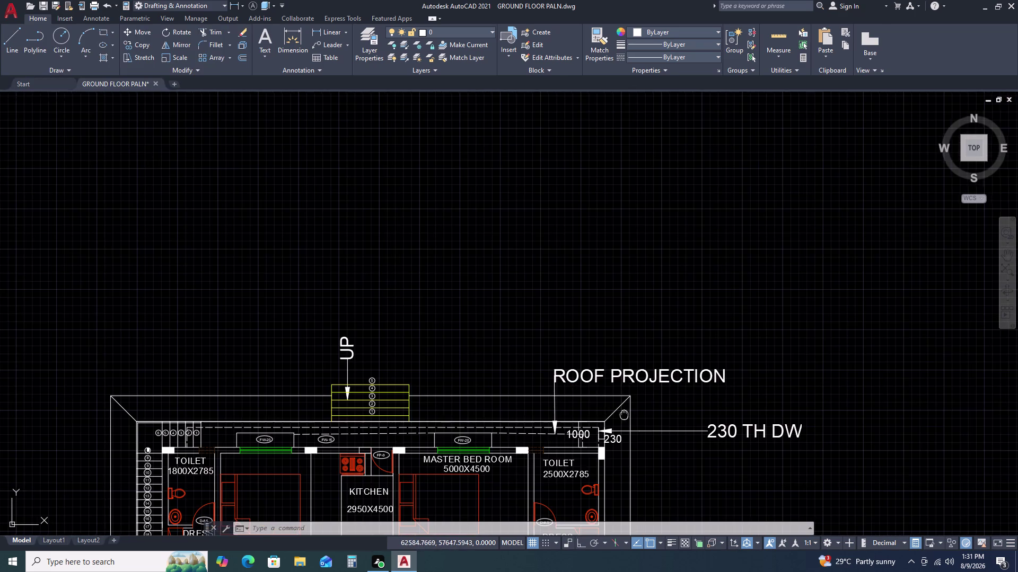
Try matching the ROOF PROJECTION leader's properties onto the UP leader with MA, then cancel.
middle_drag(625, 414, 596, 333)
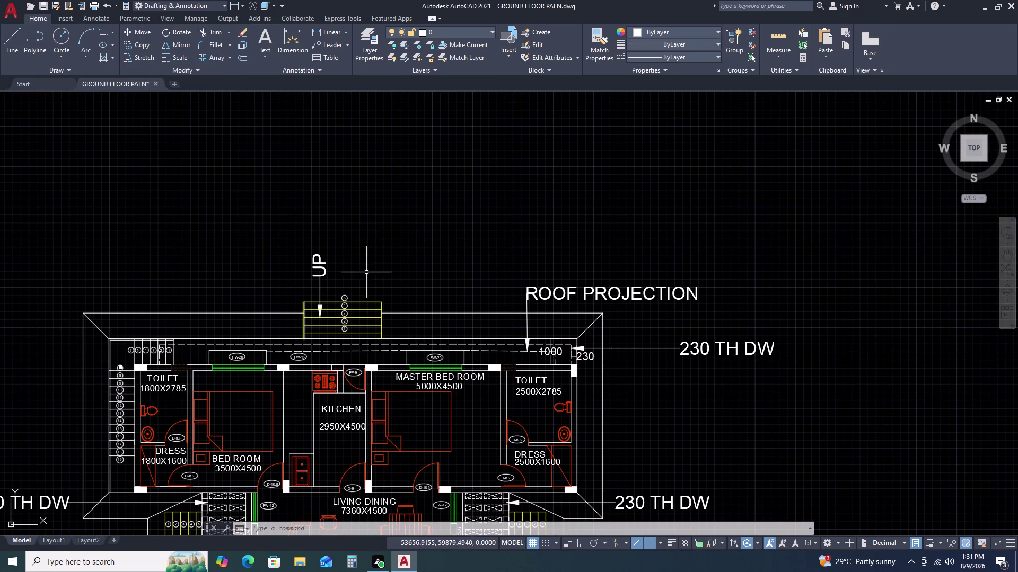
key(m)
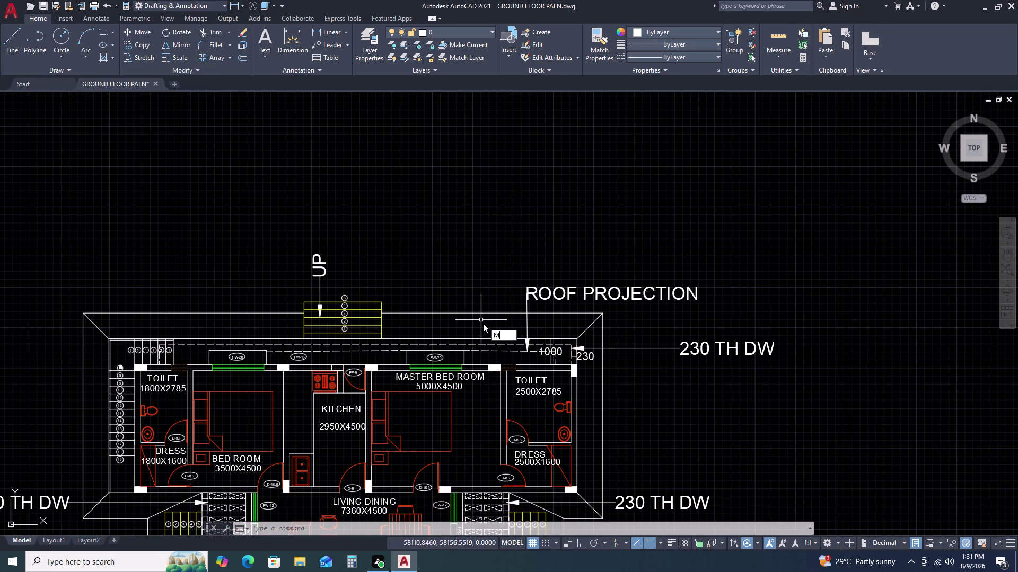
key(a)
key(space)
click(588, 289)
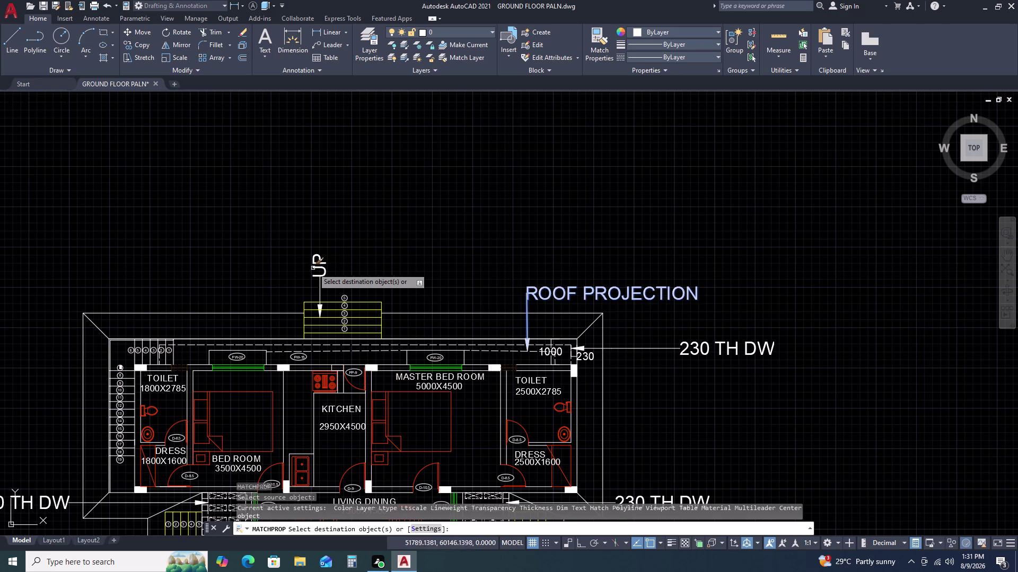
click(316, 264)
key(Escape)
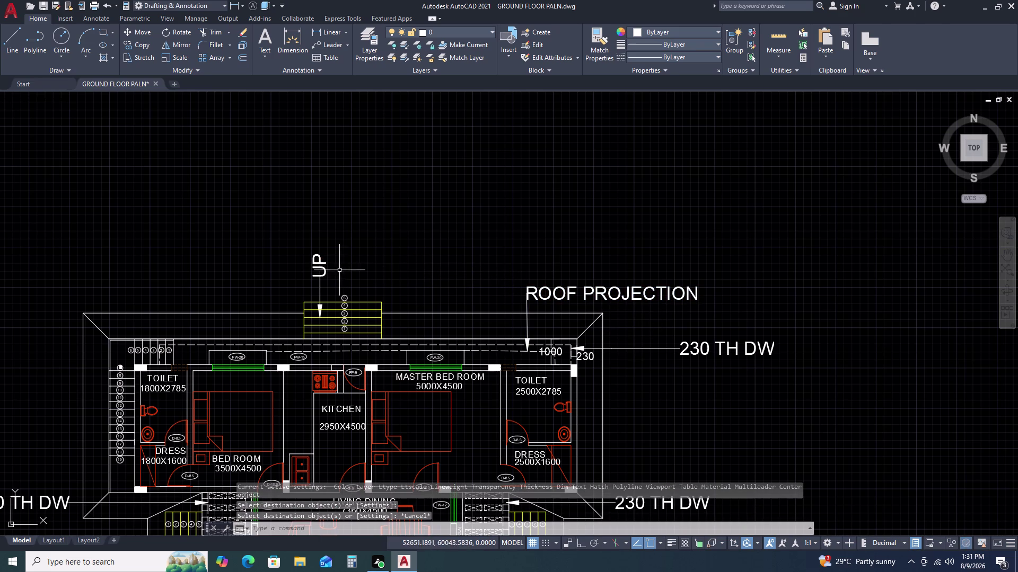
Set the UP multileader's Text Rotation from 90 to 0 in Properties.
click(319, 264)
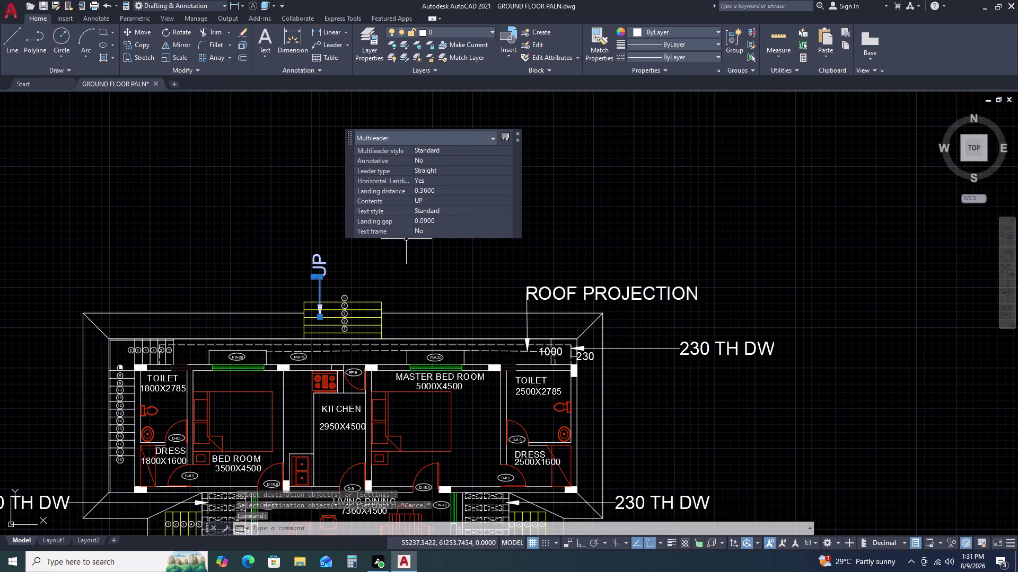
text(P)
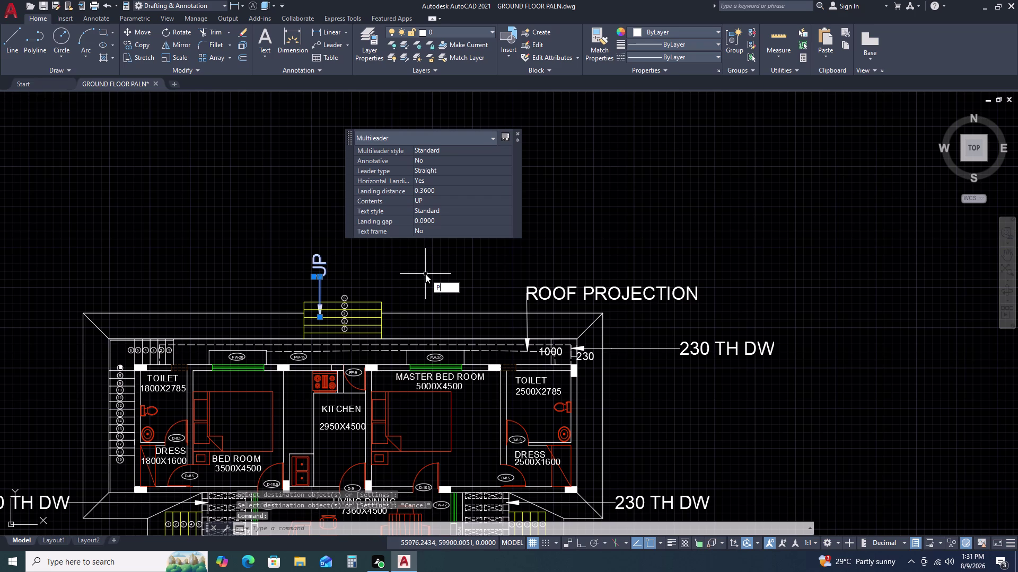
text(R)
key(space)
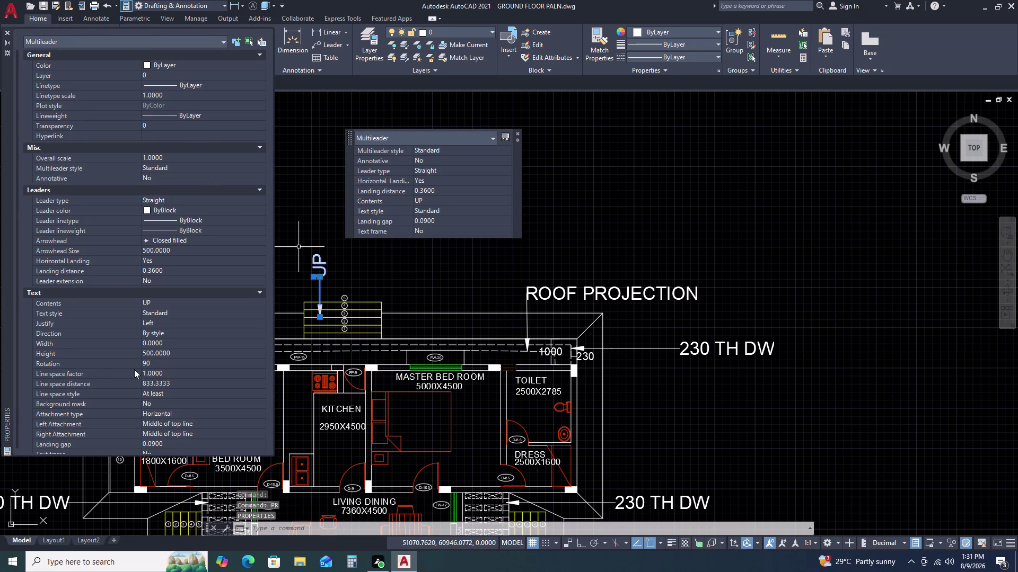
click(170, 363)
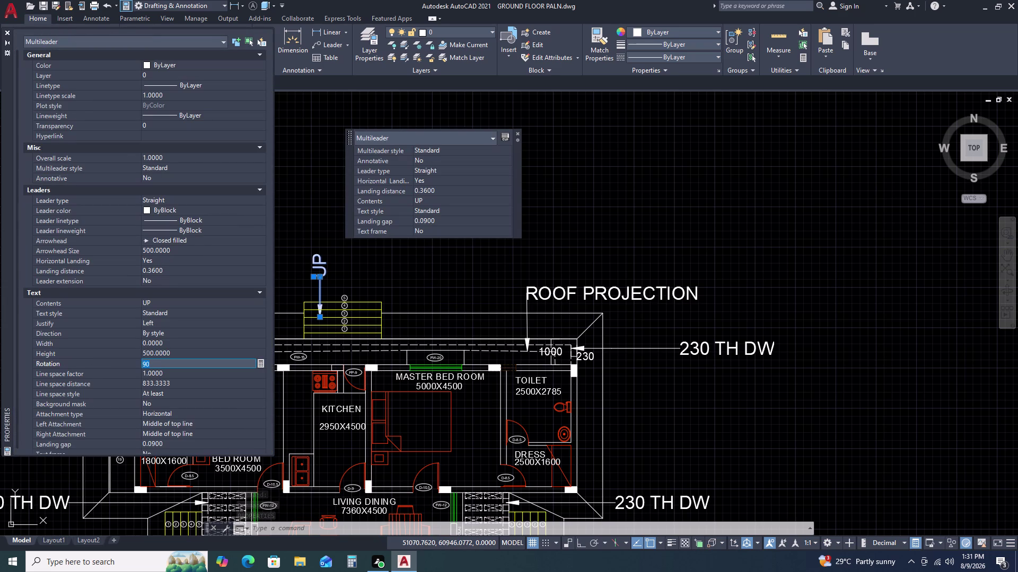
key(0)
key(Return)
Close the Properties palette, deselect the leader, and zoom out to the whole floor plan.
scroll(down, 3)
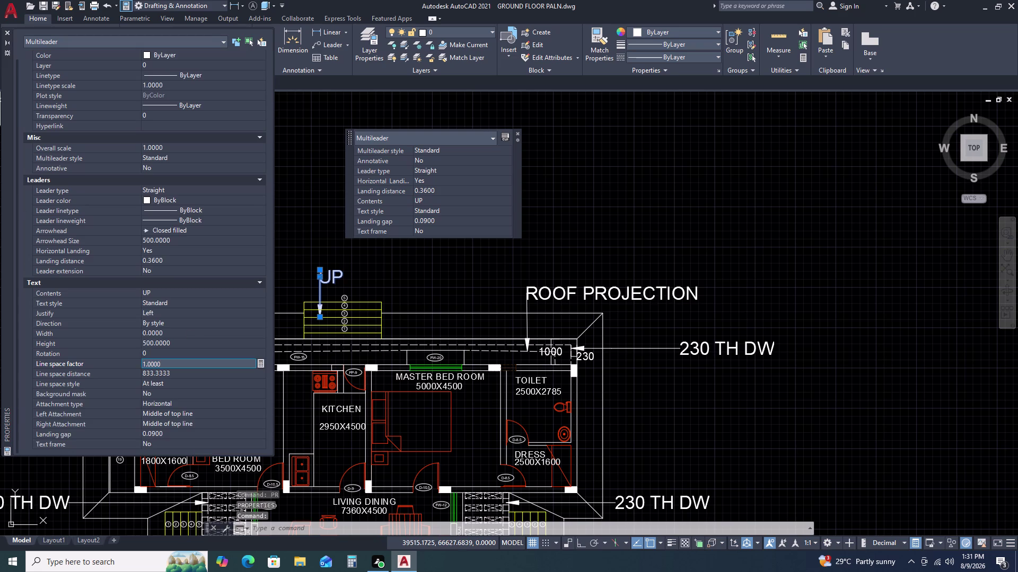
click(10, 30)
key(Escape)
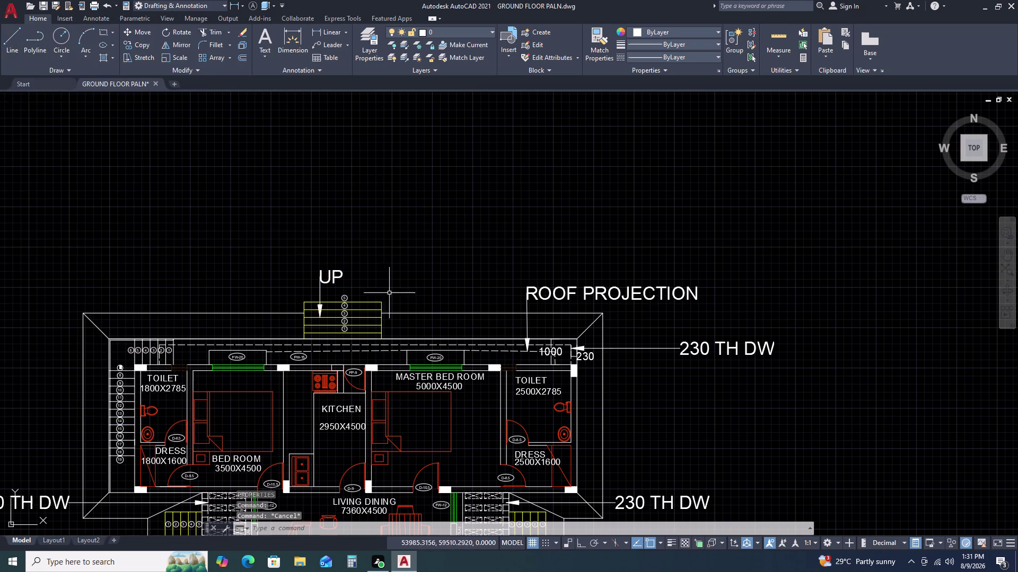
scroll(down, 3)
middle_drag(583, 429, 547, 328)
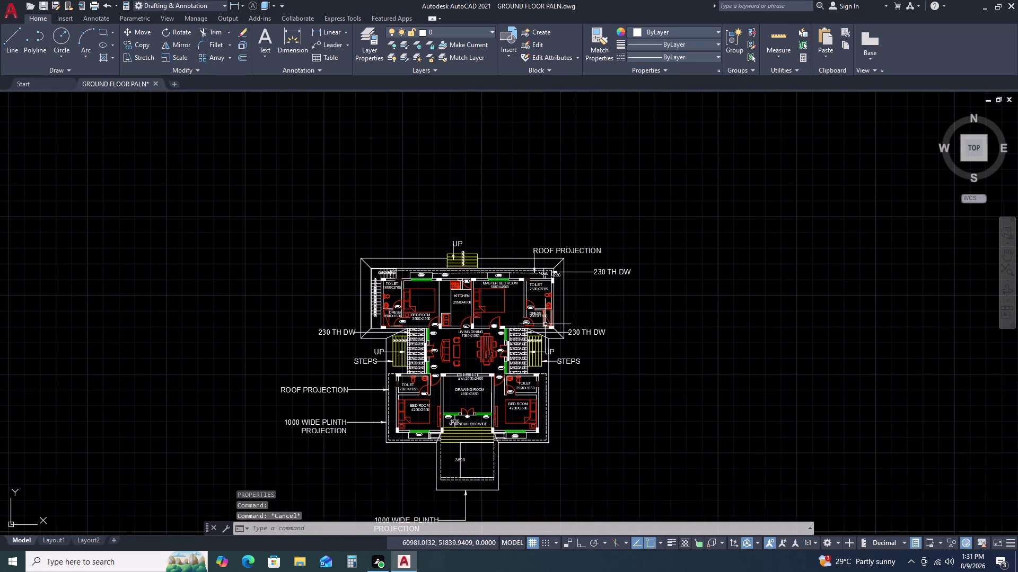